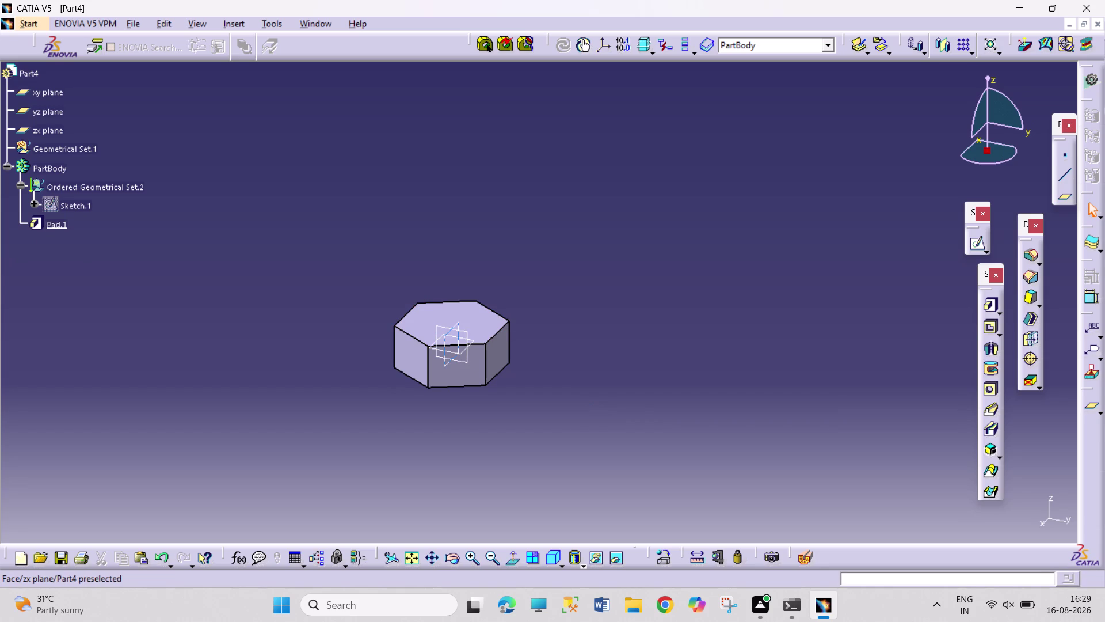
Start a new sketch on the zx plane and zoom in on the hexagon section.
click(458, 322)
click(975, 245)
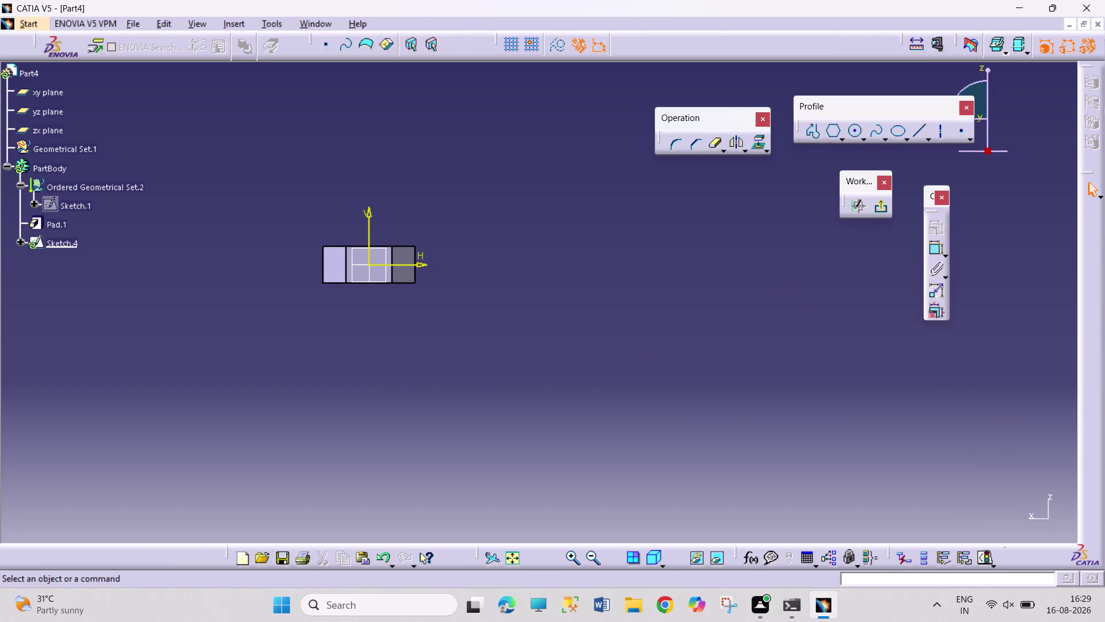
click(506, 556)
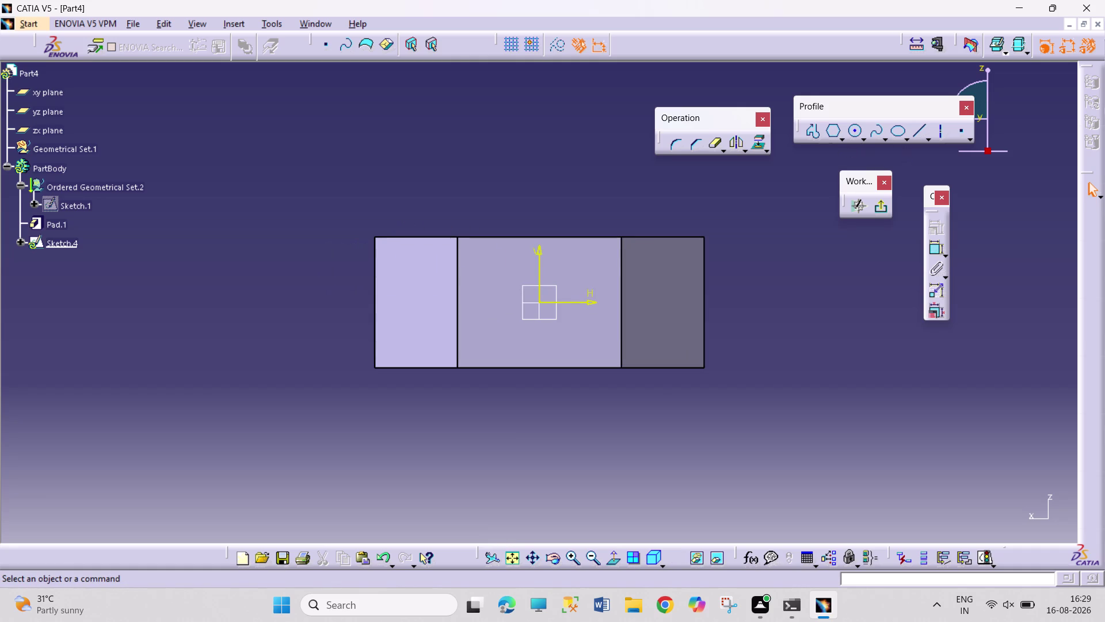
Draw a closed three-line triangle at the hexagon's top right corner.
click(816, 136)
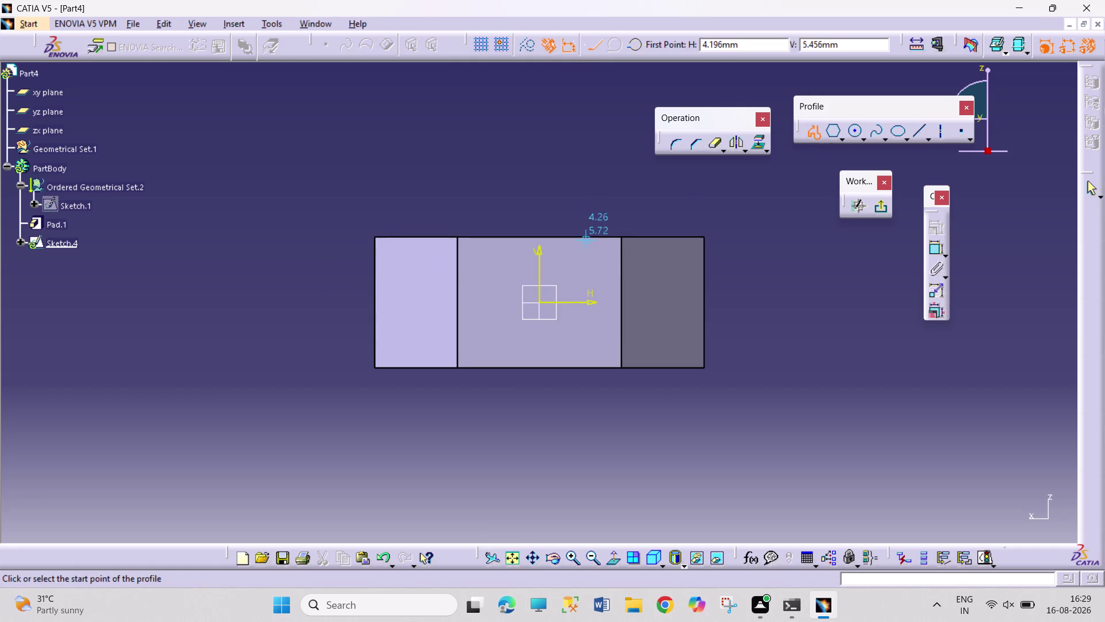
drag(636, 249, 641, 250)
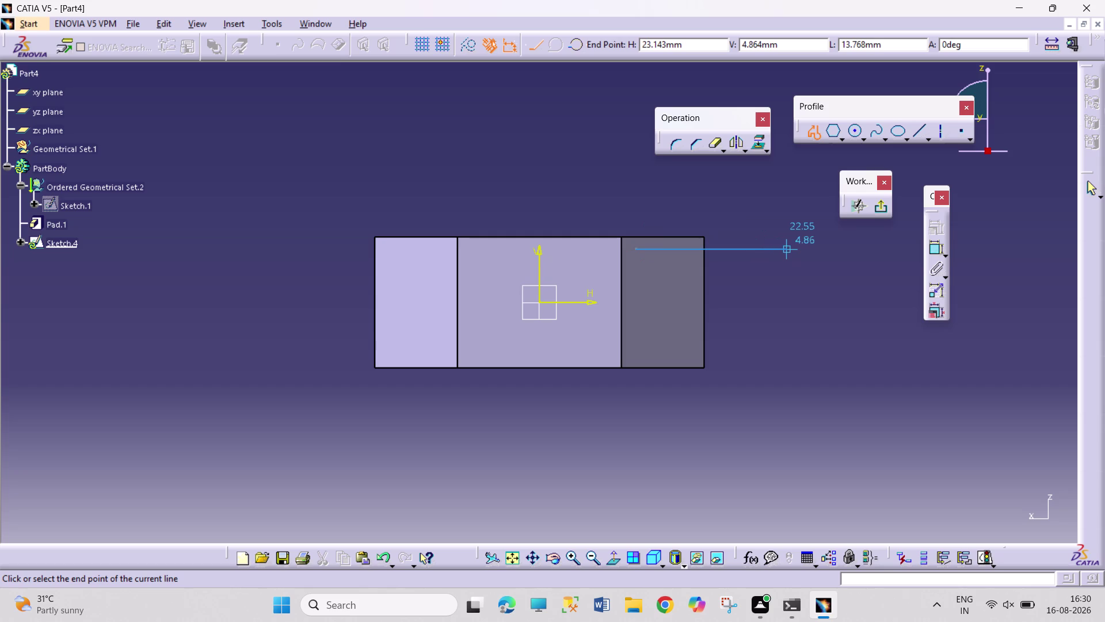
click(793, 247)
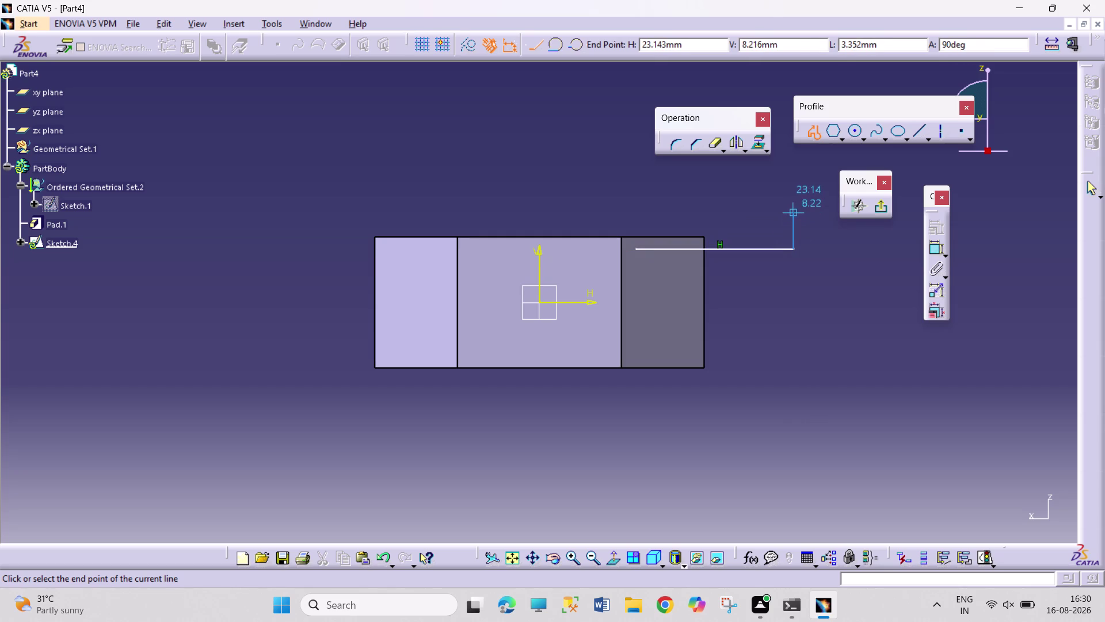
click(795, 278)
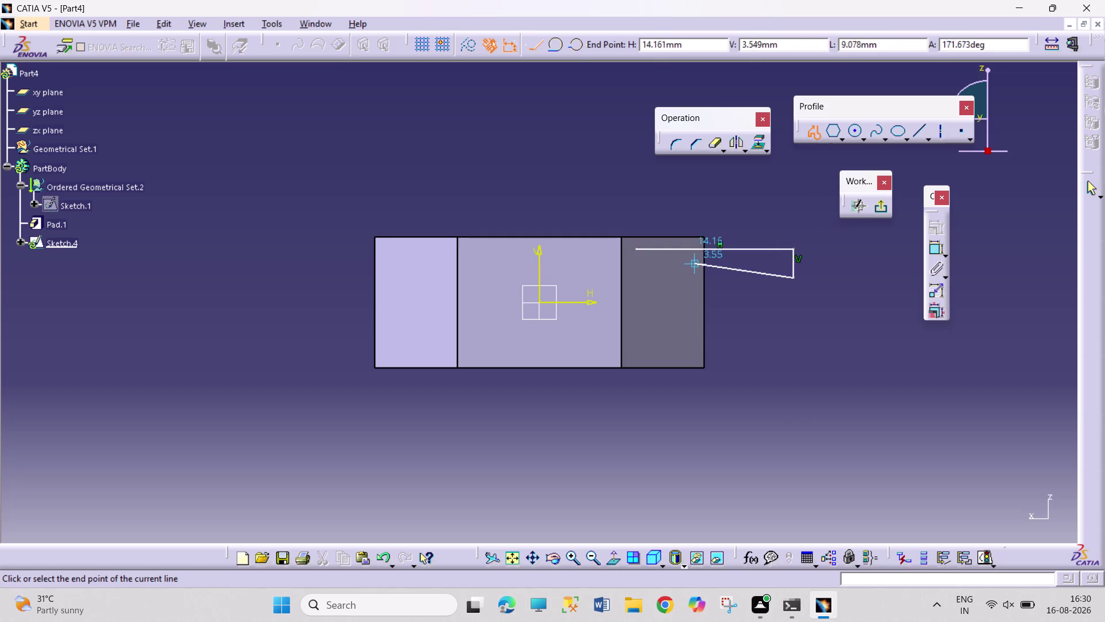
click(639, 248)
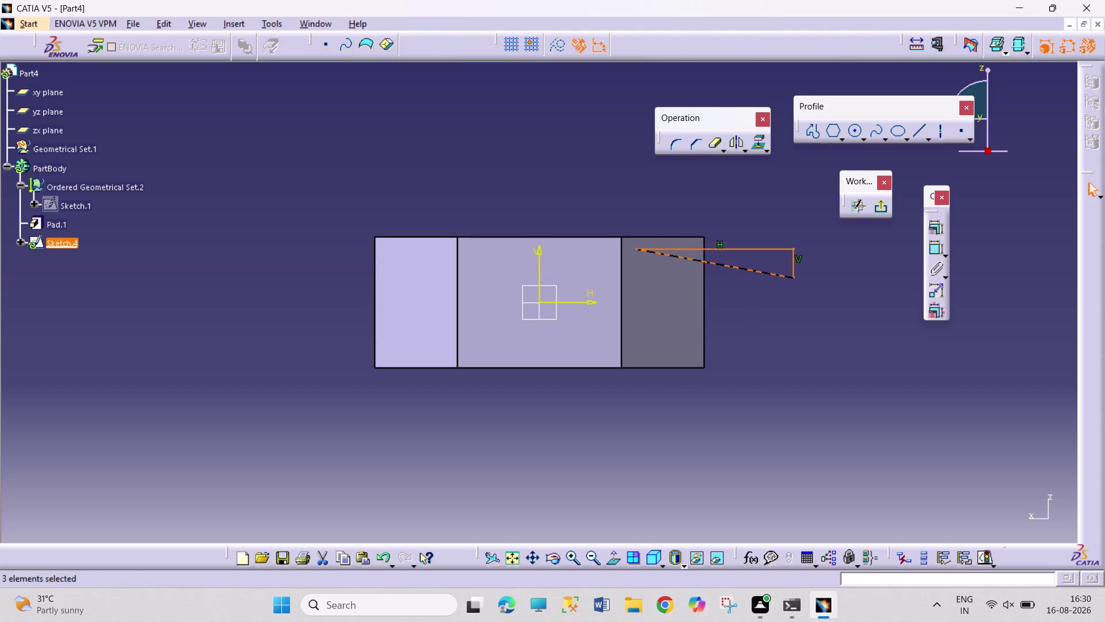
Make the triangle's top line coincident with the block's top edge.
drag(740, 248, 741, 247)
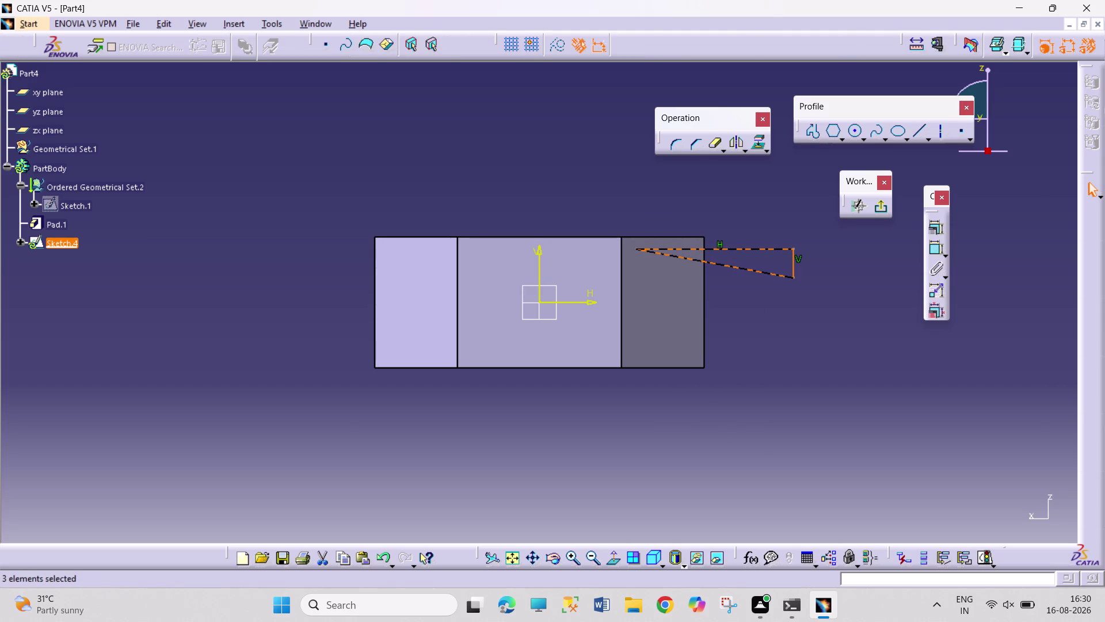
drag(740, 247, 747, 246)
click(761, 326)
click(714, 250)
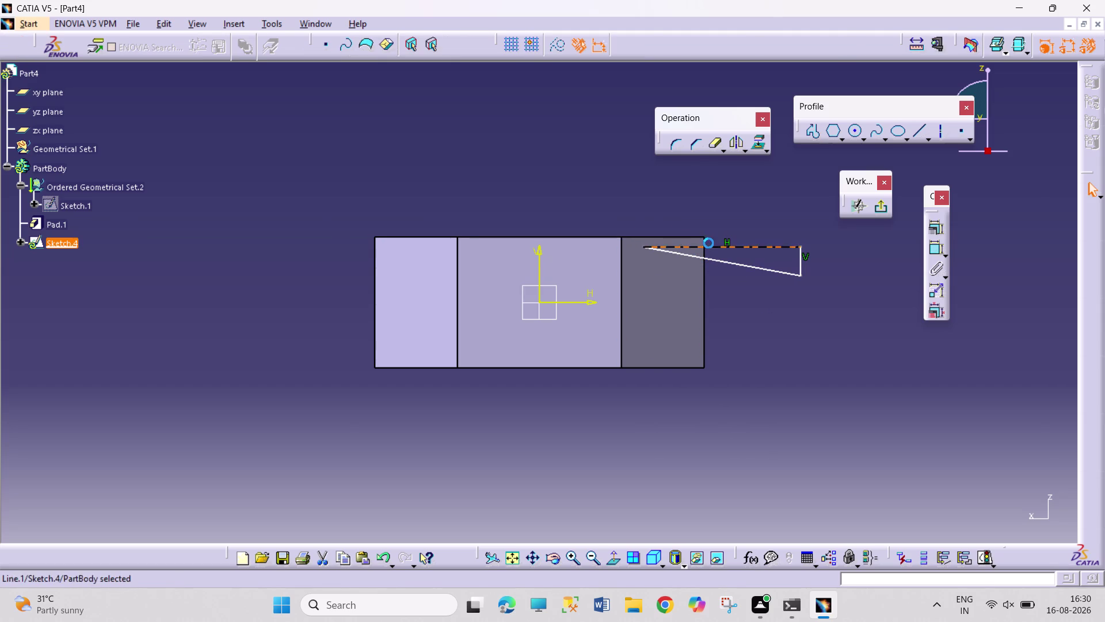
click(696, 238)
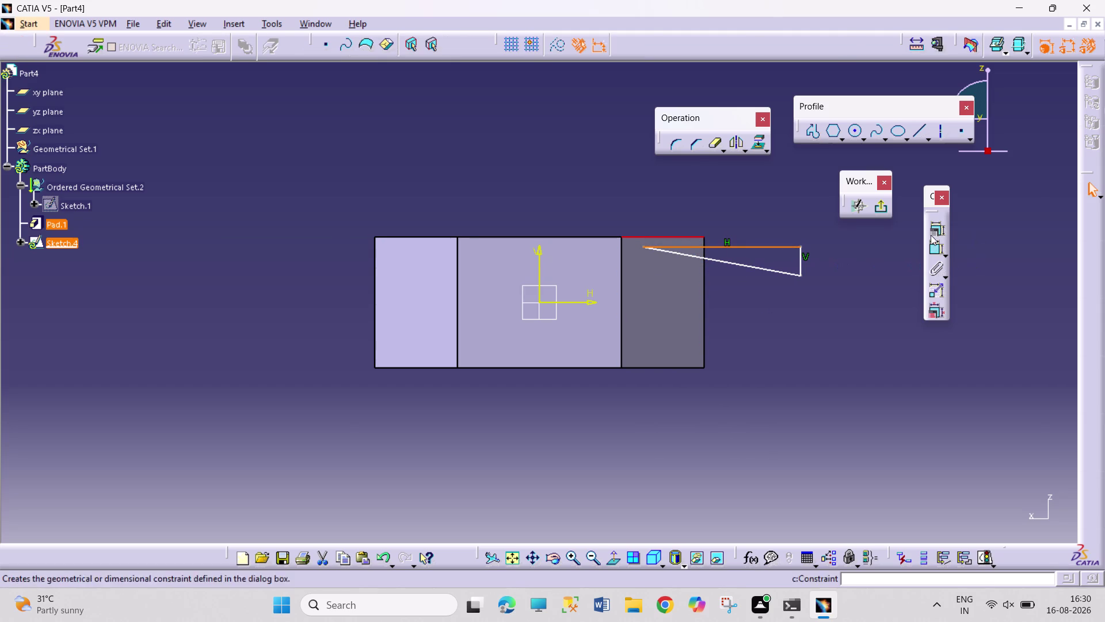
click(941, 229)
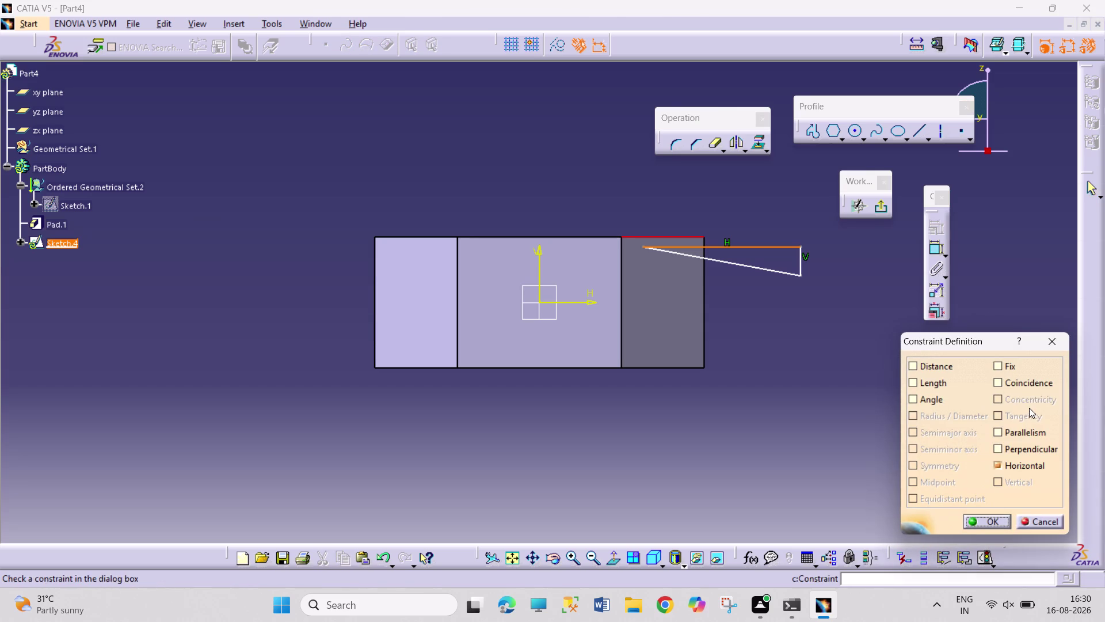
click(1025, 379)
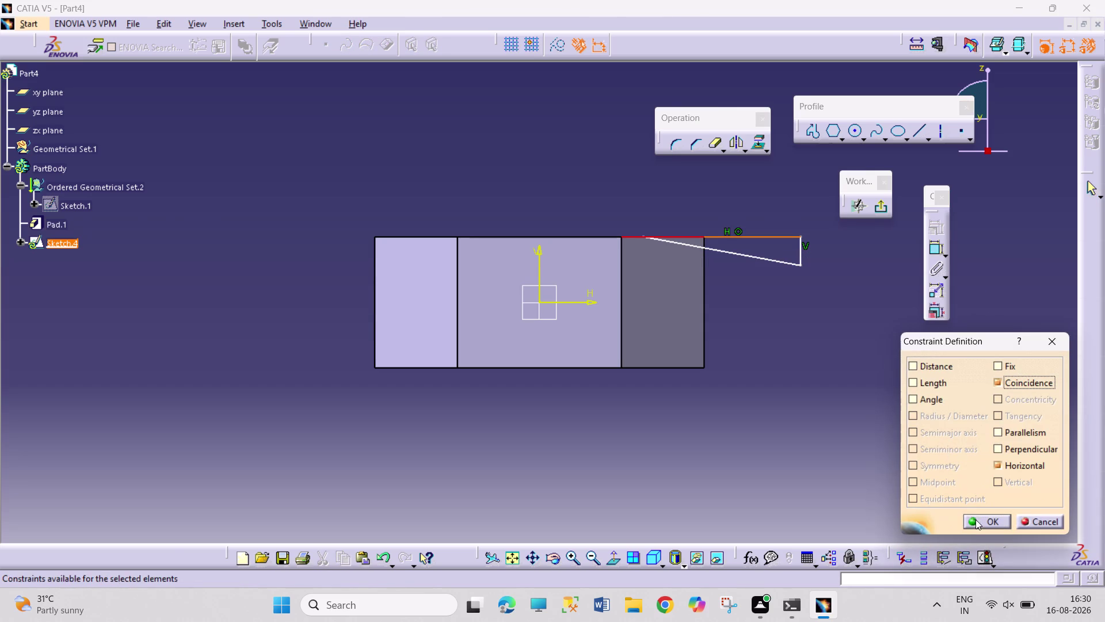
click(976, 519)
Drag the triangle's corner points to reshape it along the edge.
drag(643, 236, 644, 236)
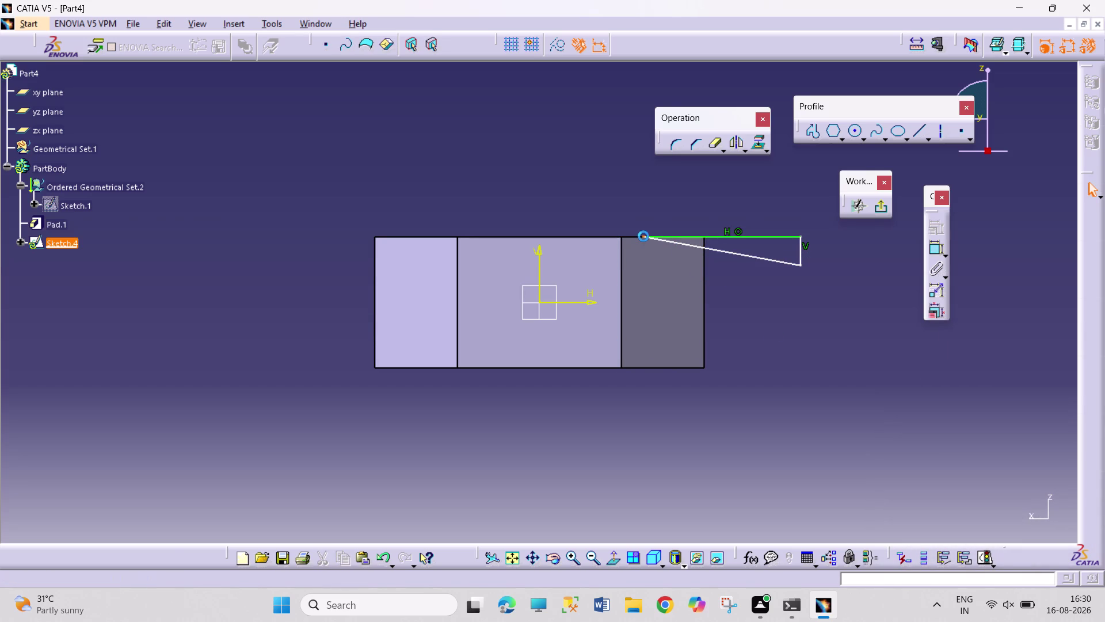
drag(644, 236, 665, 253)
drag(802, 264, 802, 265)
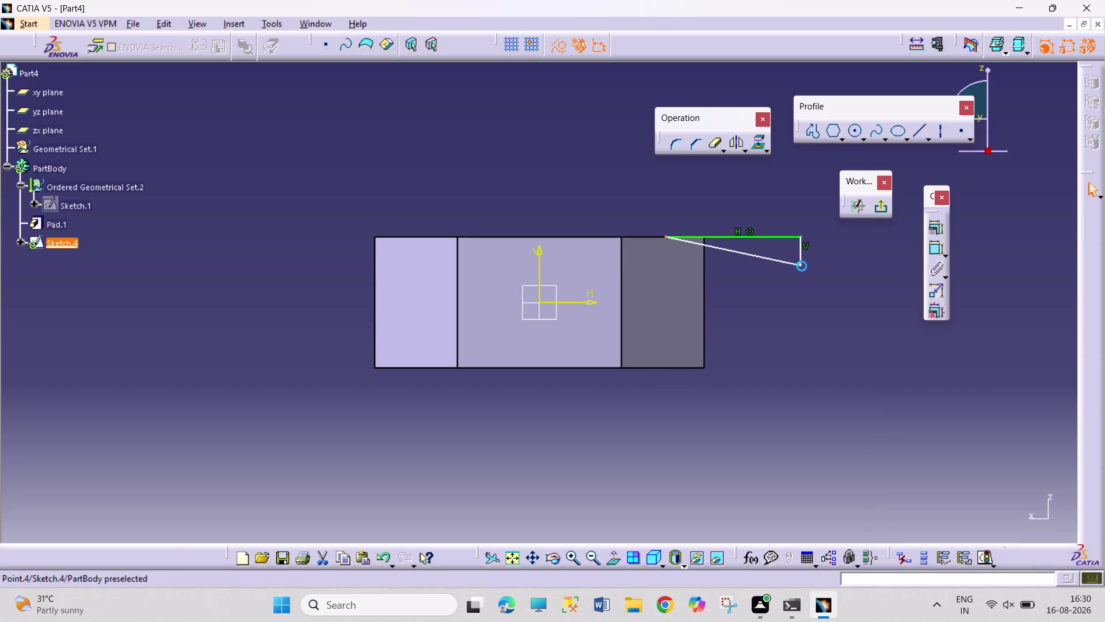
drag(802, 266, 802, 277)
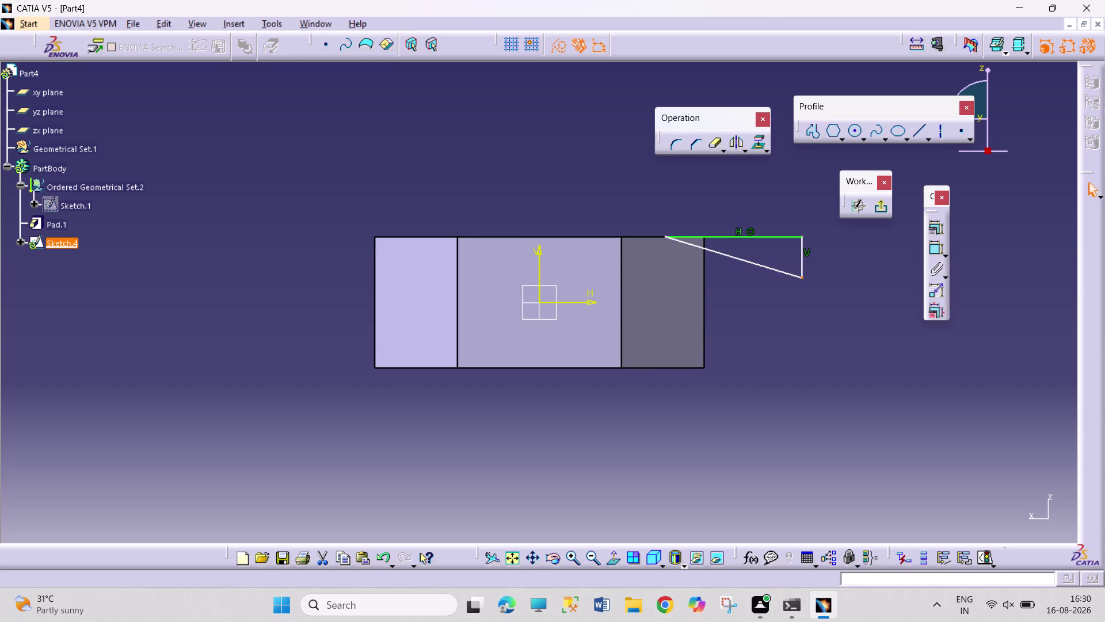
Mirror the triangle about the horizontal axis and exit the sketch.
drag(820, 222, 668, 285)
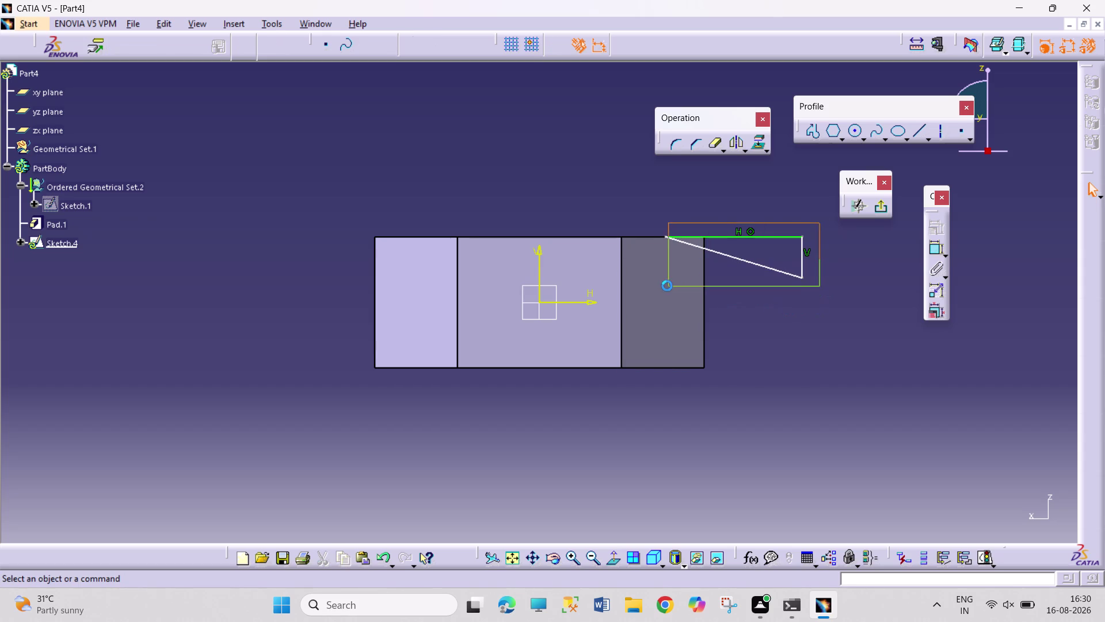
drag(667, 285, 664, 286)
click(737, 145)
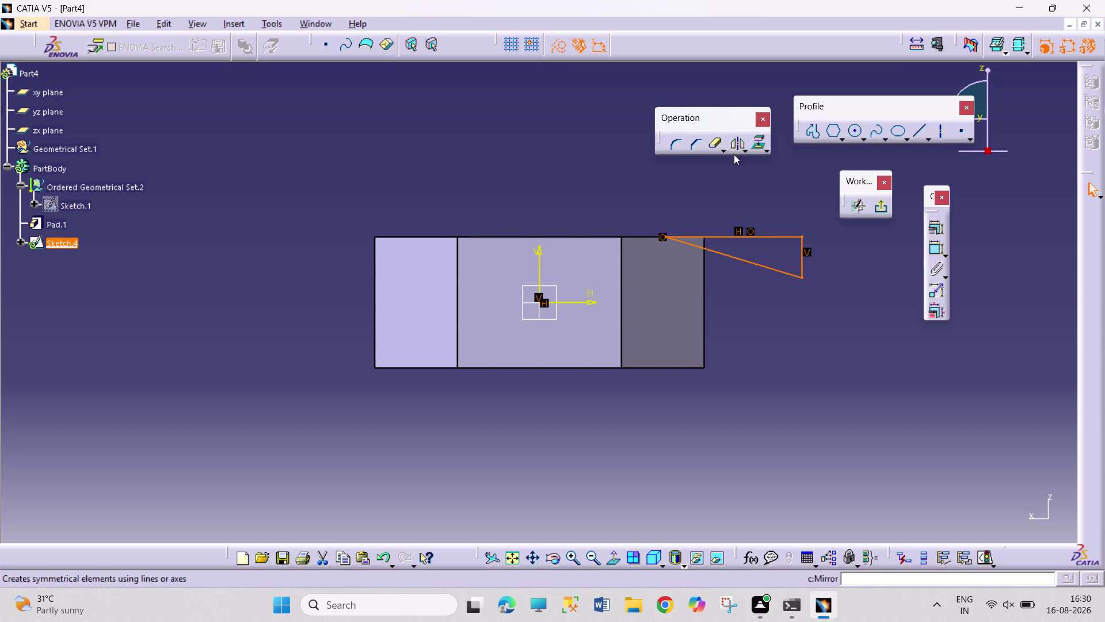
click(582, 301)
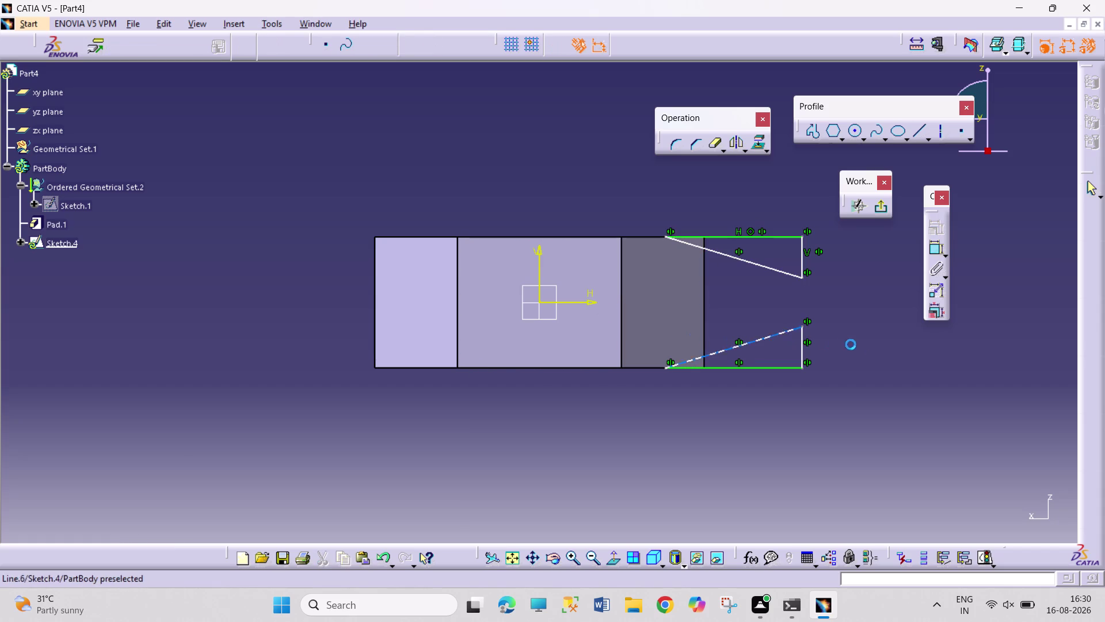
click(866, 349)
click(879, 210)
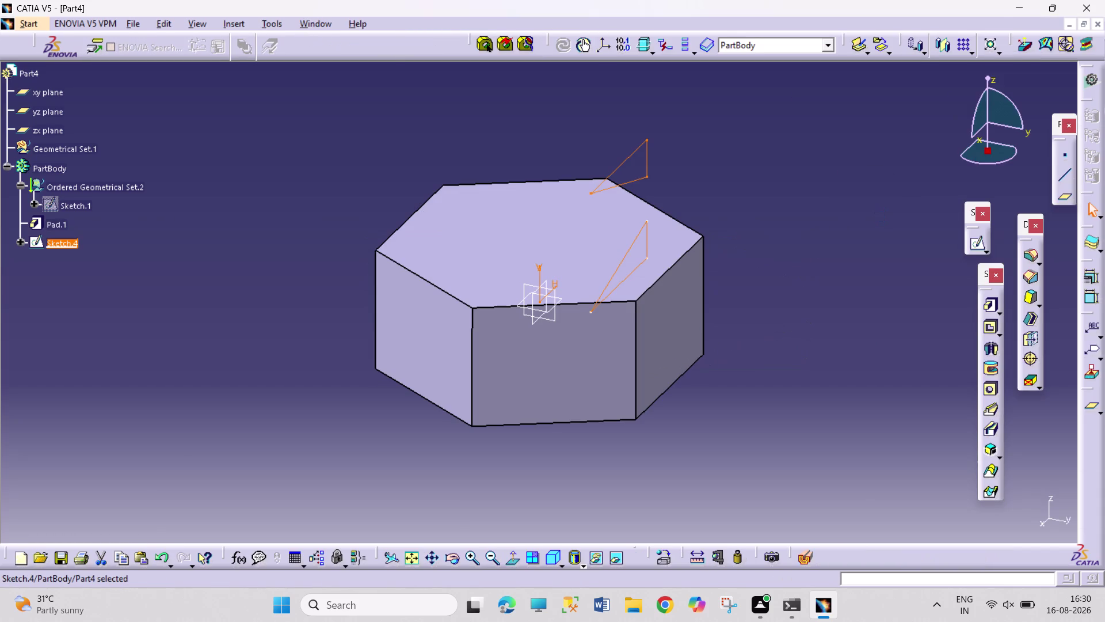
Groove Sketch.4 a full 360° around the vertical V axis to chamfer the edges.
click(988, 371)
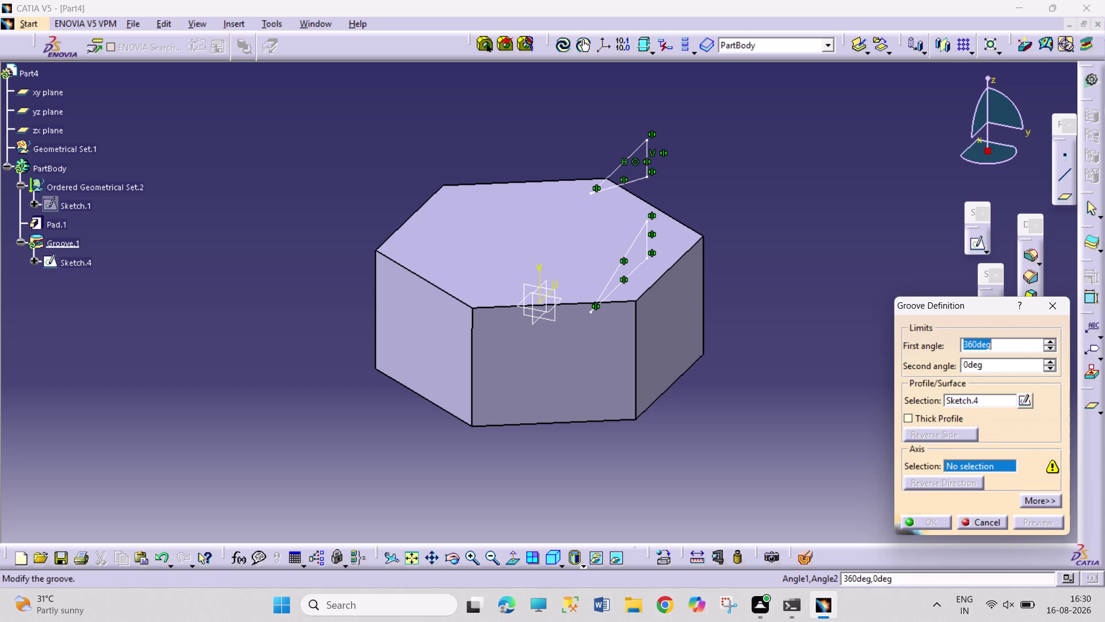
click(539, 275)
click(934, 522)
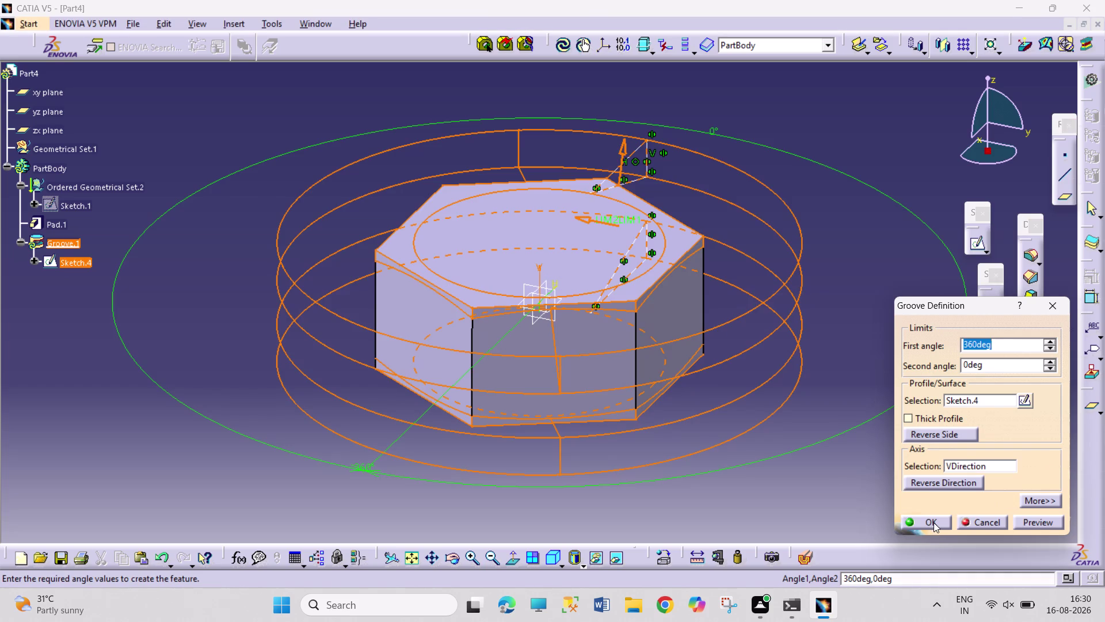
click(790, 478)
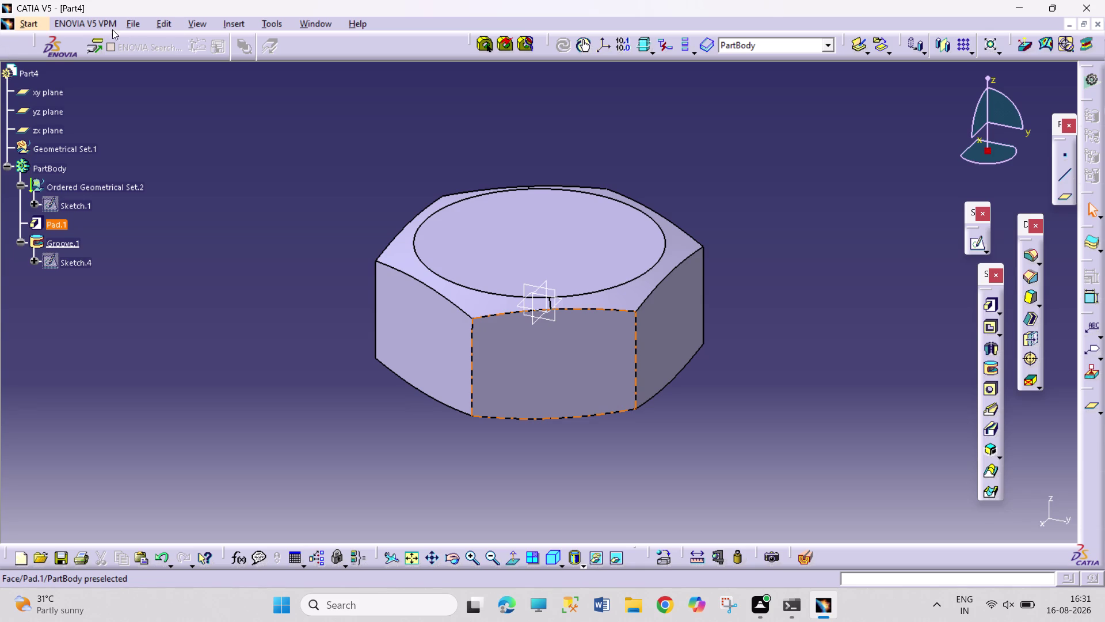
Start a sketch on the block's top face and draw a circle at the origin.
click(547, 263)
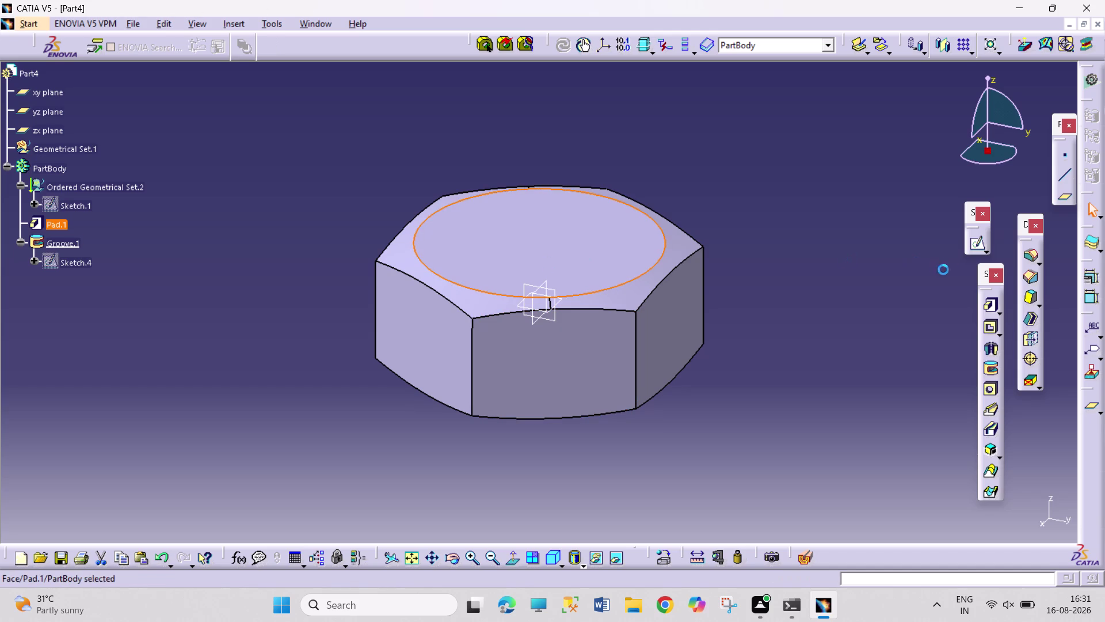
click(972, 242)
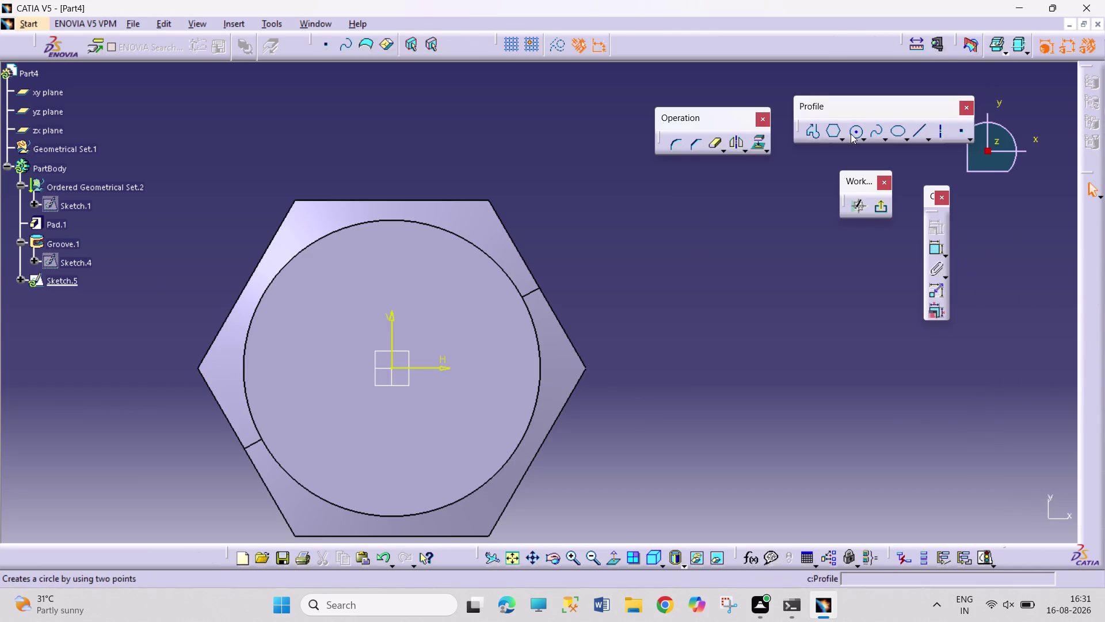
click(853, 134)
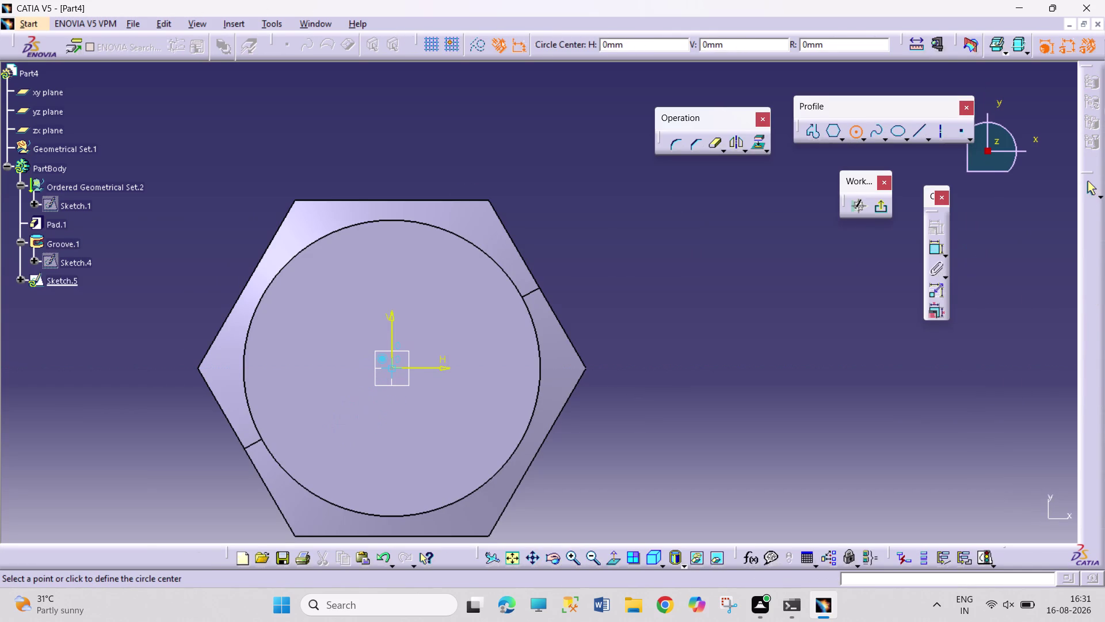
click(393, 368)
click(472, 459)
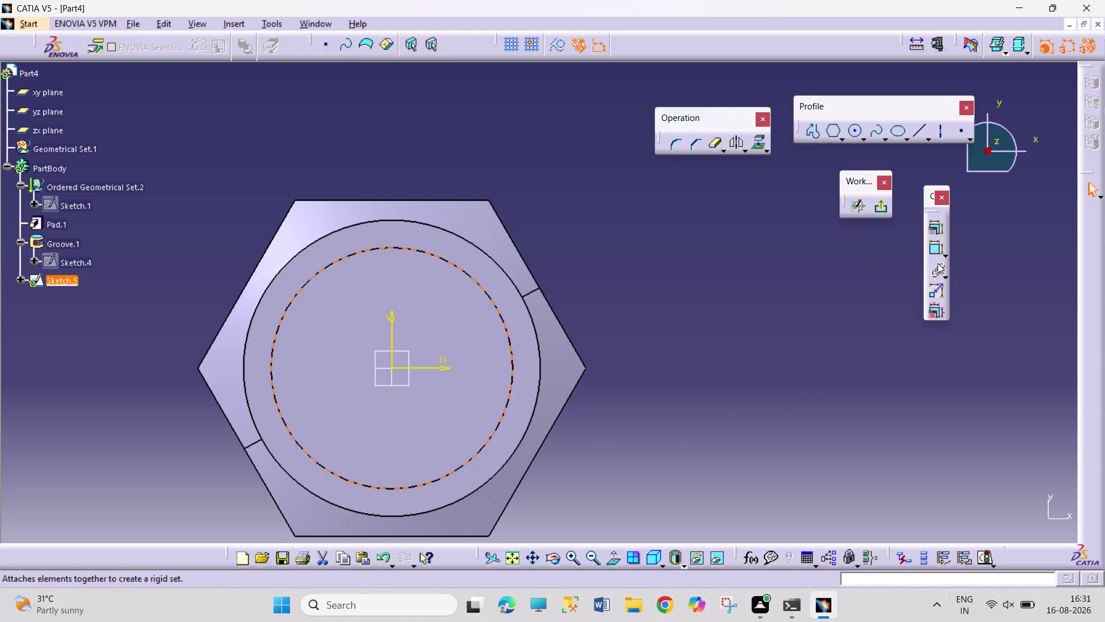
Dimension the circle to 12 mm diameter and leave the sketch.
click(935, 248)
click(759, 312)
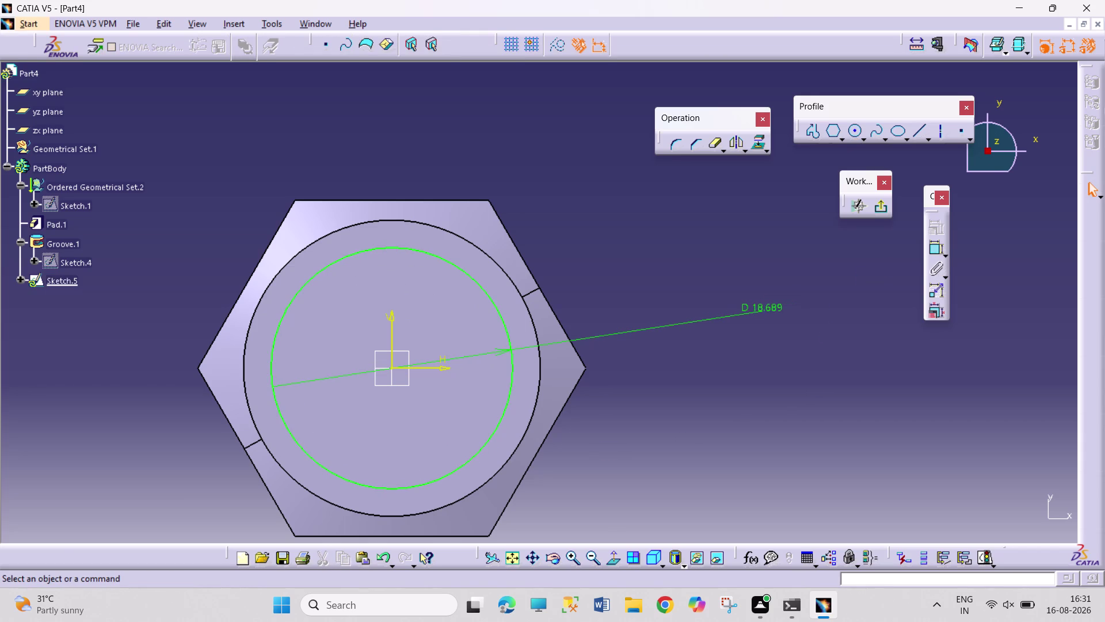
double_click(760, 312)
text(1)
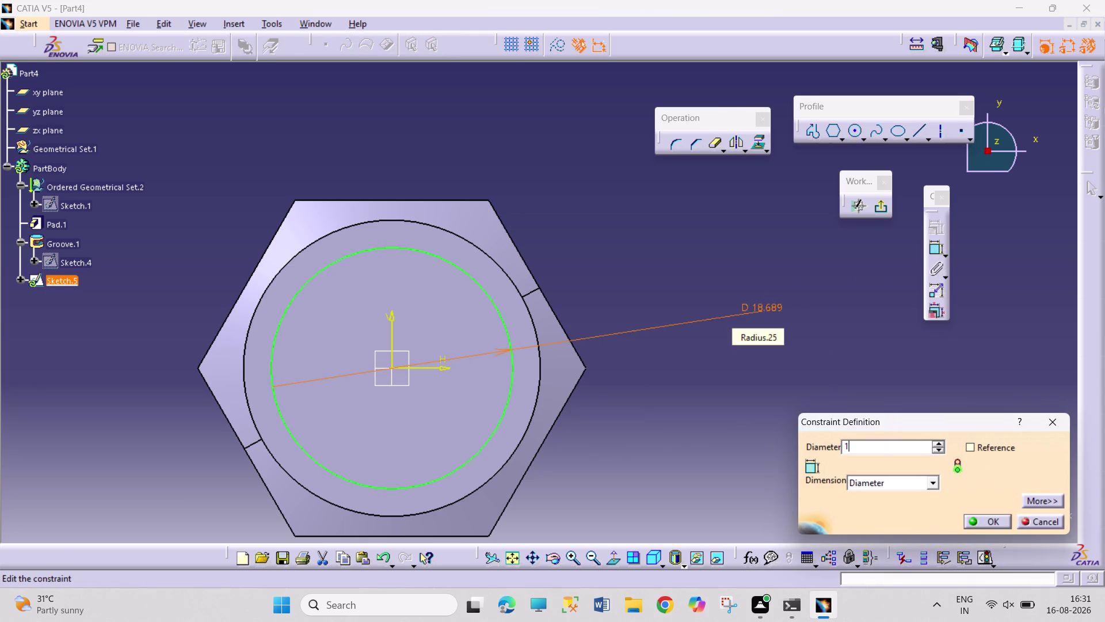
text(2)
key(Return)
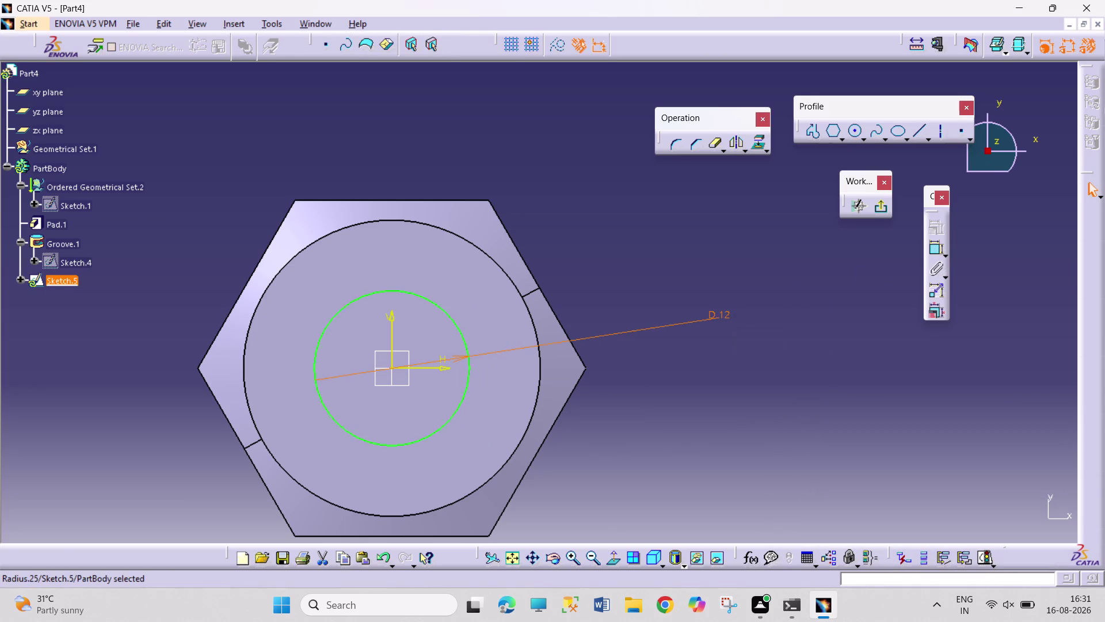
click(888, 208)
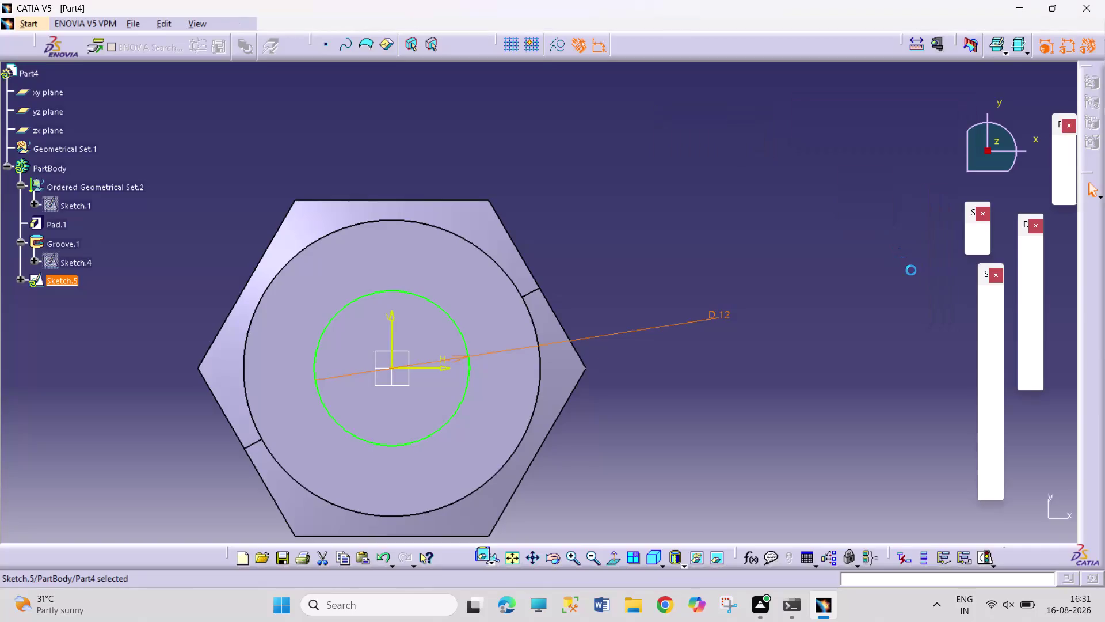
click(987, 332)
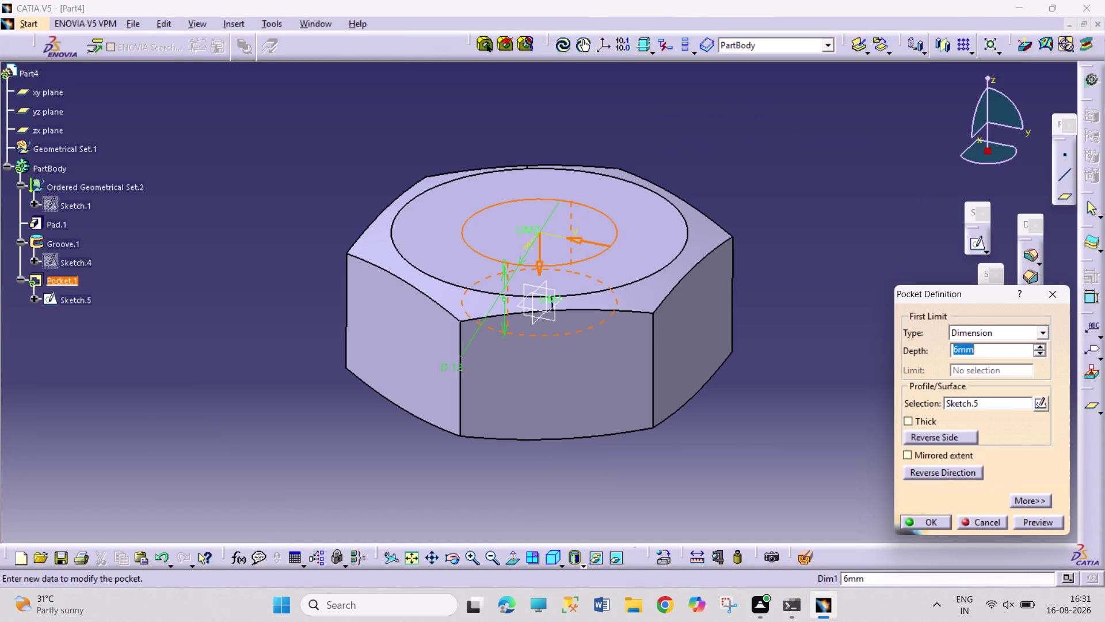
Orbit to the nut's underside and set the Pocket.1 depth to 12 mm.
click(449, 559)
drag(477, 532, 498, 480)
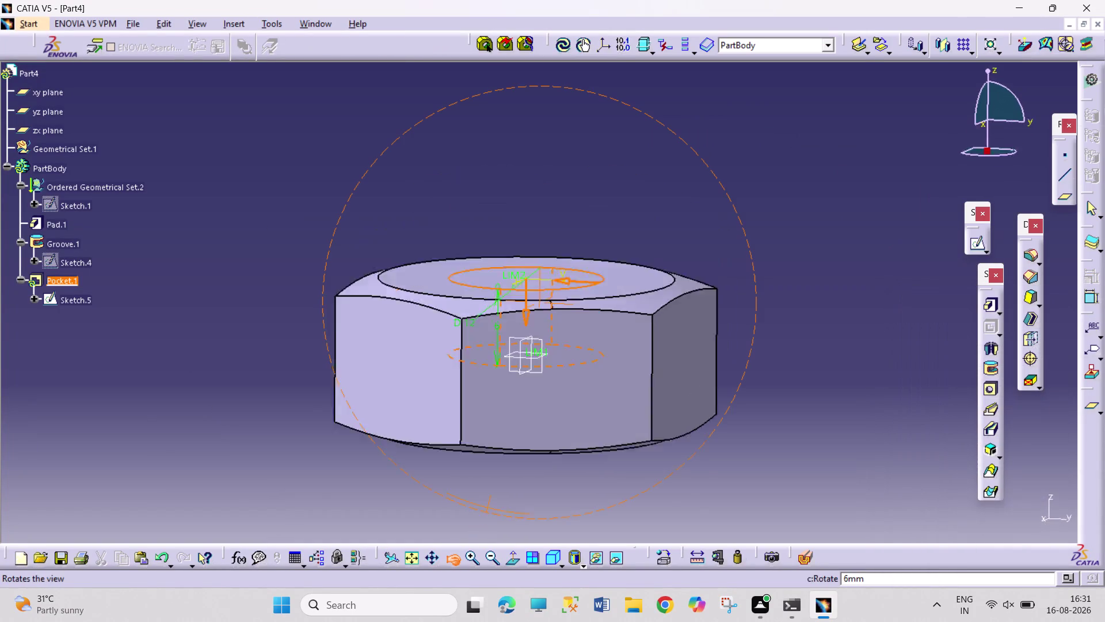
drag(498, 481, 510, 468)
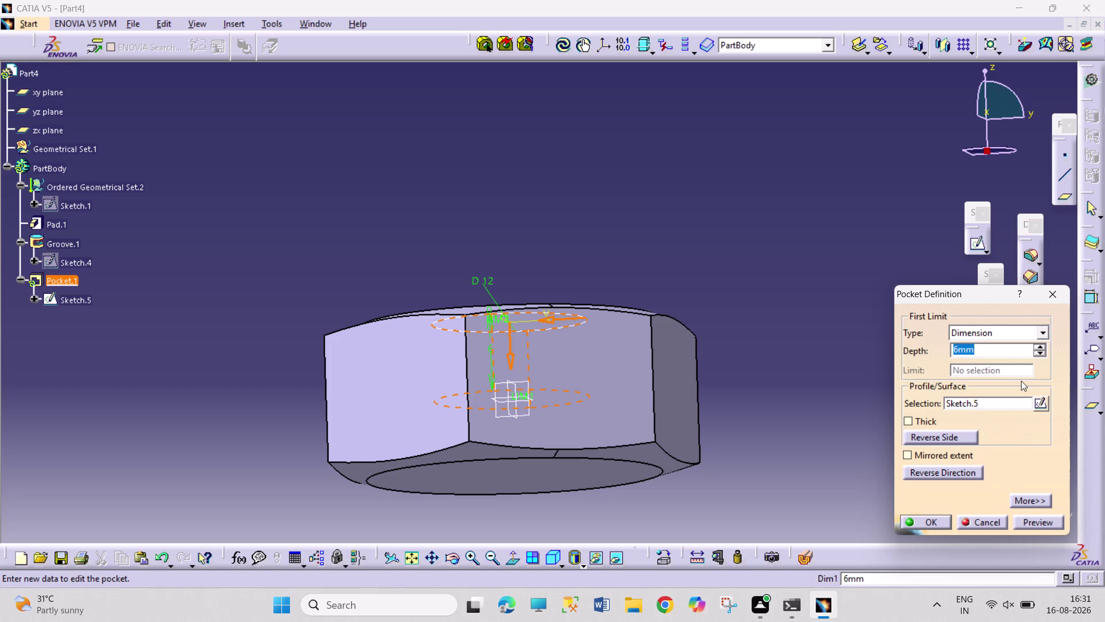
text(12)
key(Return)
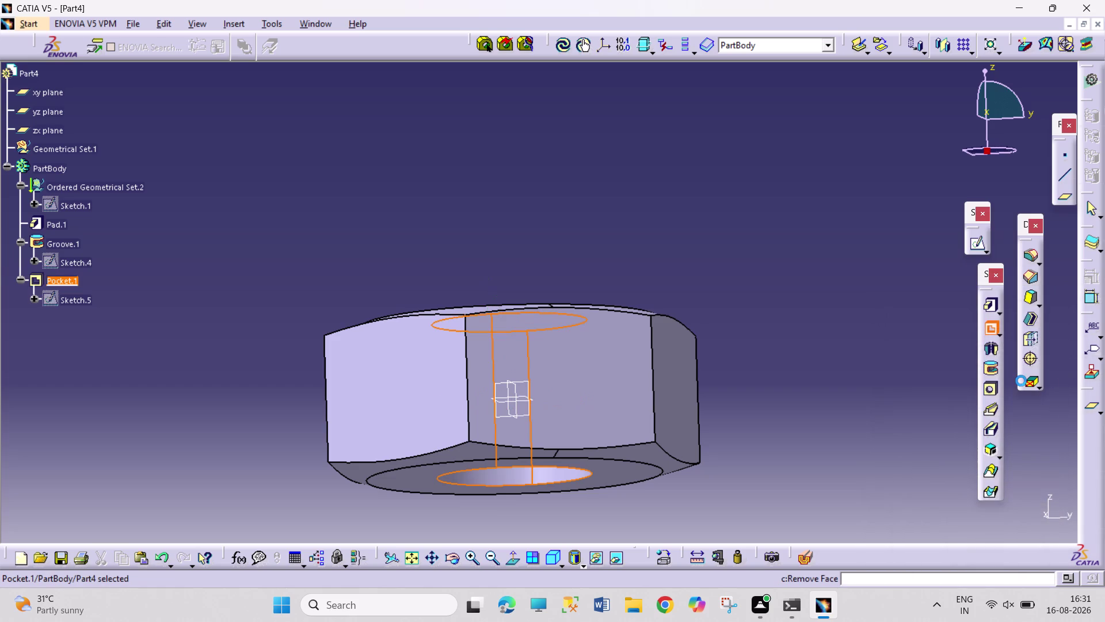
click(814, 388)
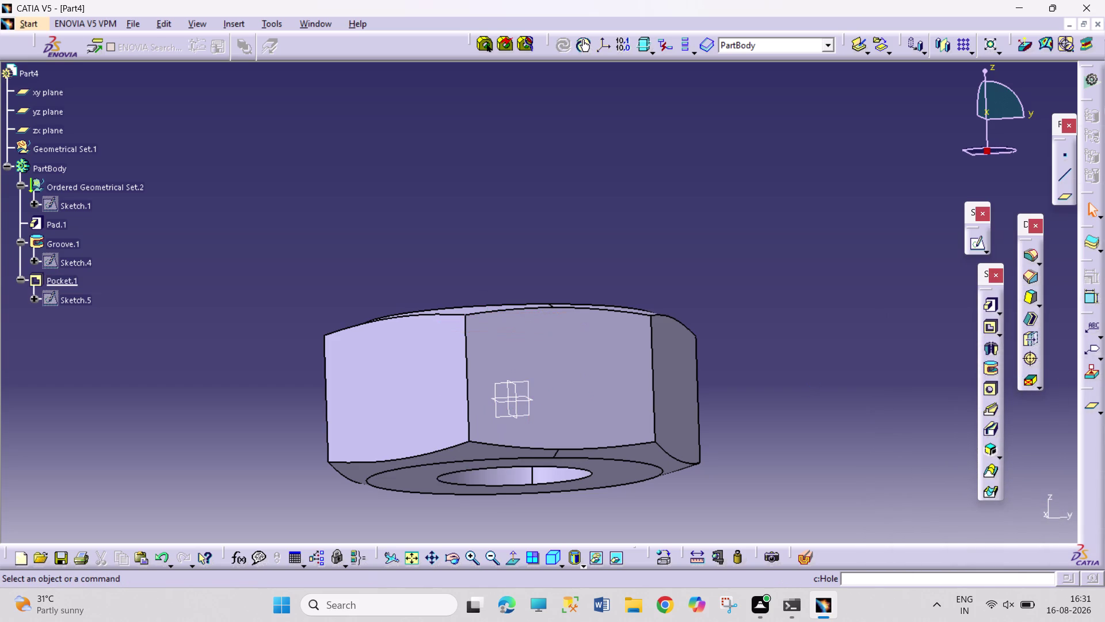
key(ctrl+s)
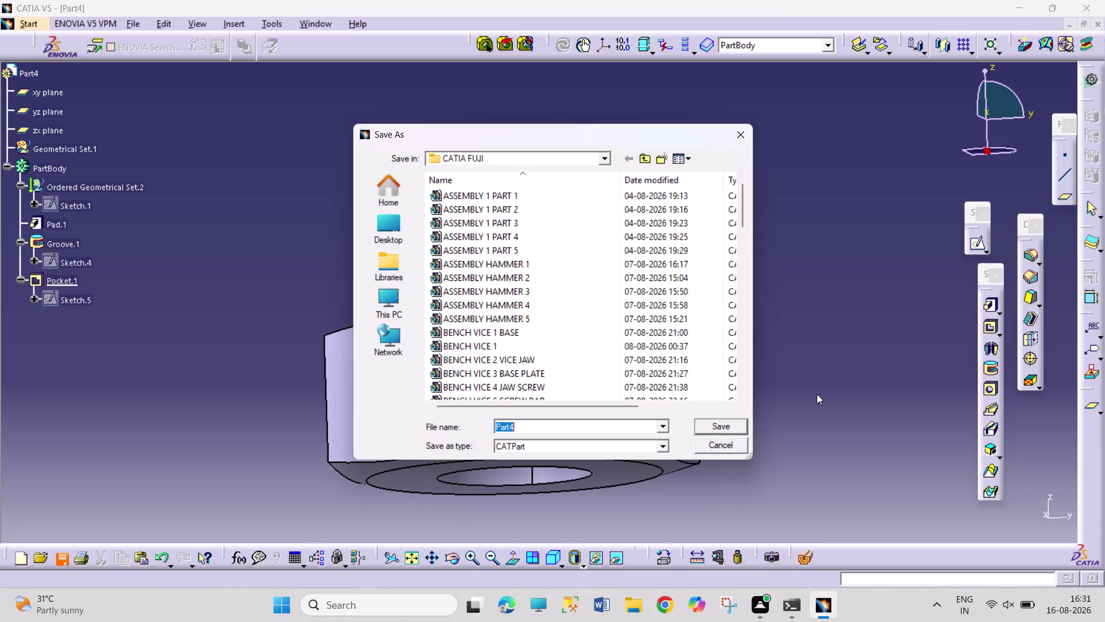
Scroll the Save As file list and copy the BRASSES file's name.
scroll(down, 3)
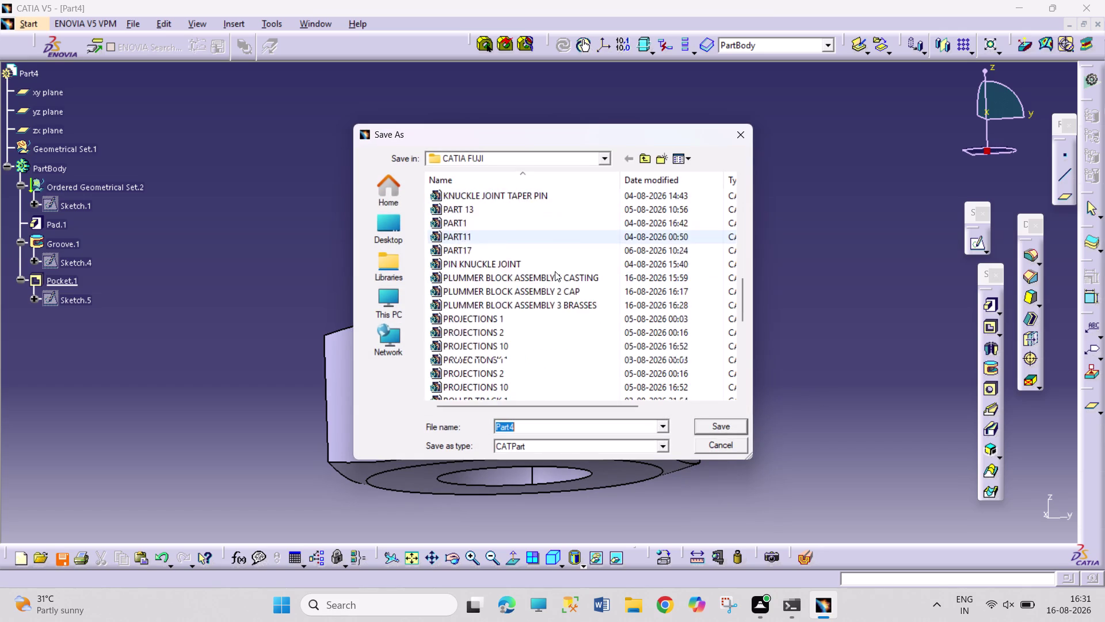
scroll(down, 3)
scroll(down, 3)
scroll(down, 3)
scroll(down, 3)
scroll(up, 3)
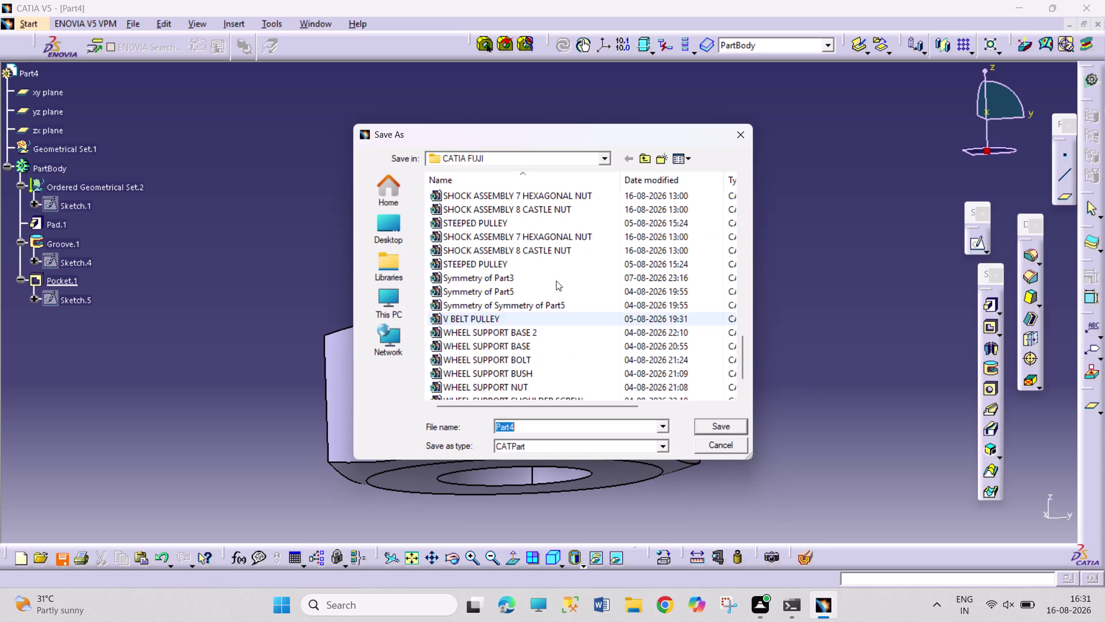
scroll(up, 3)
scroll(up, 3)
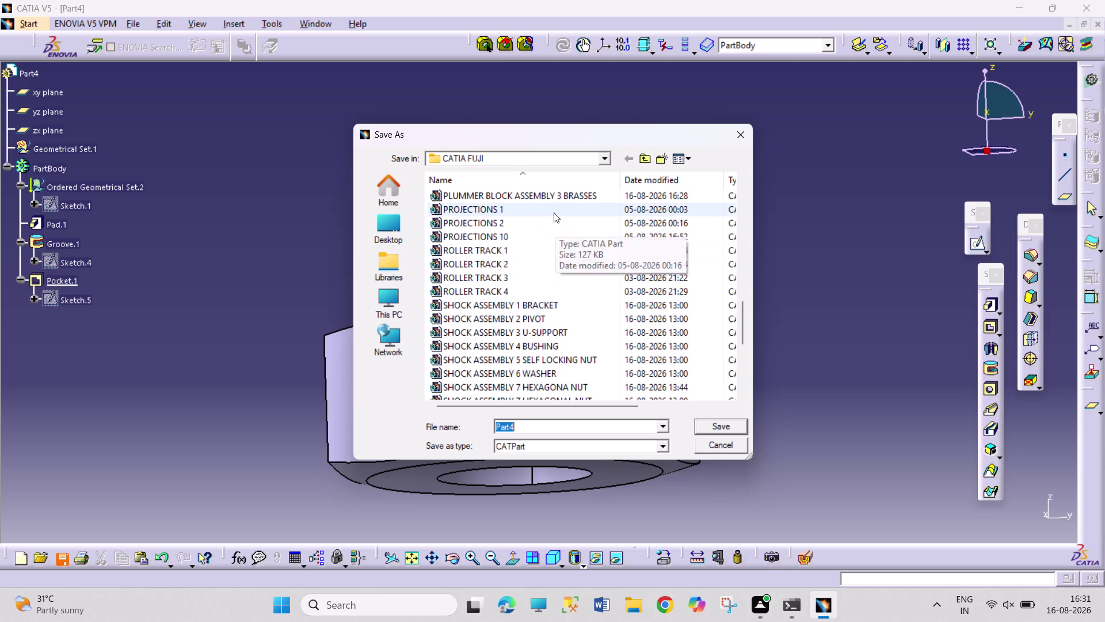
click(554, 202)
click(555, 194)
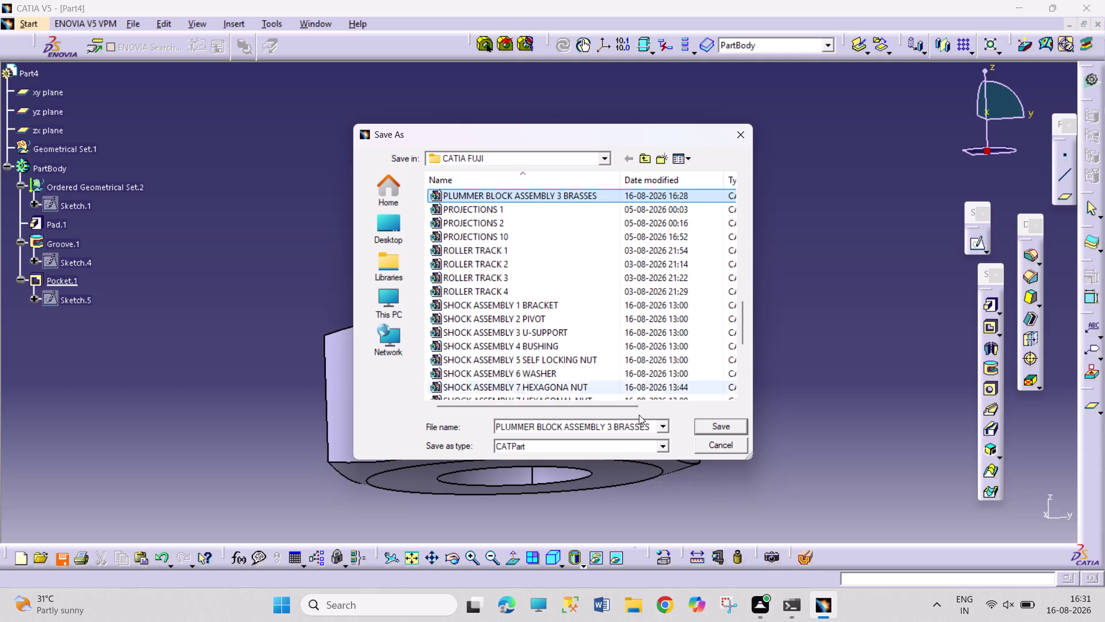
Replace BRASSES with '4 NUT' and save as PLUMMER BLOCK ASSEMBLY 4 NUT.
click(640, 429)
click(640, 429)
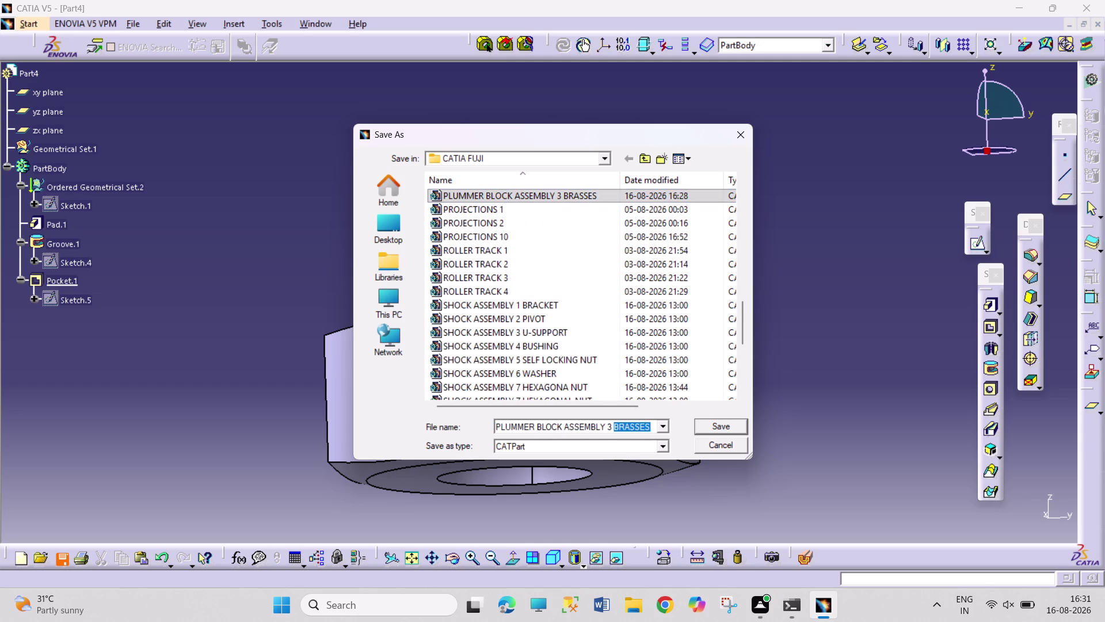
key(BackSpace)
key(BackSpace)
key(BackSpace)
text(4 N)
text(UT)
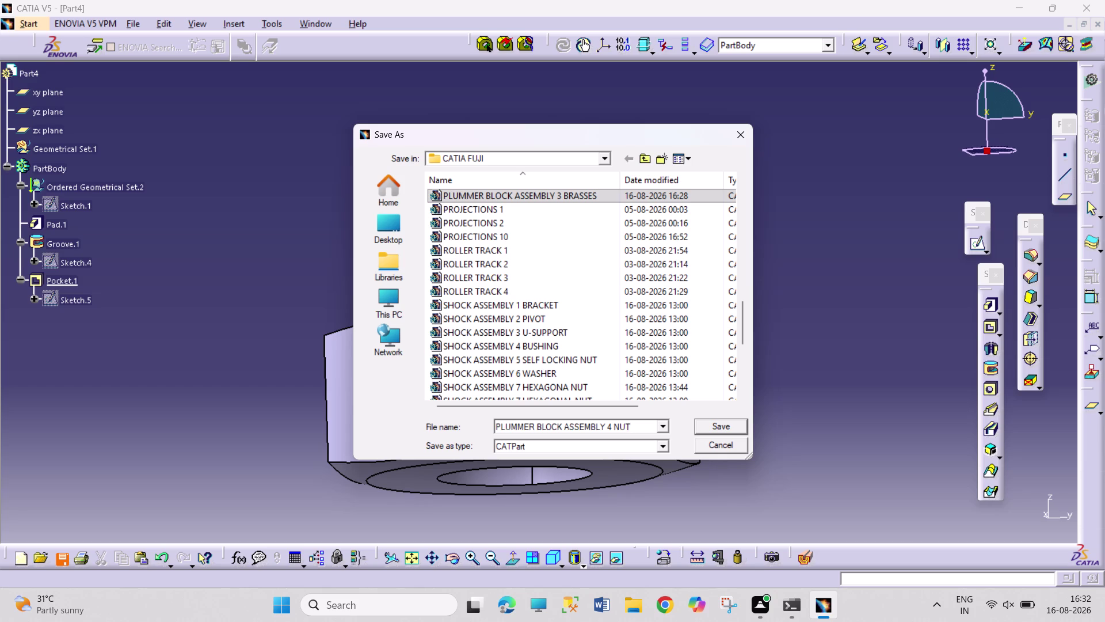
key(Return)
key(ctrl+n)
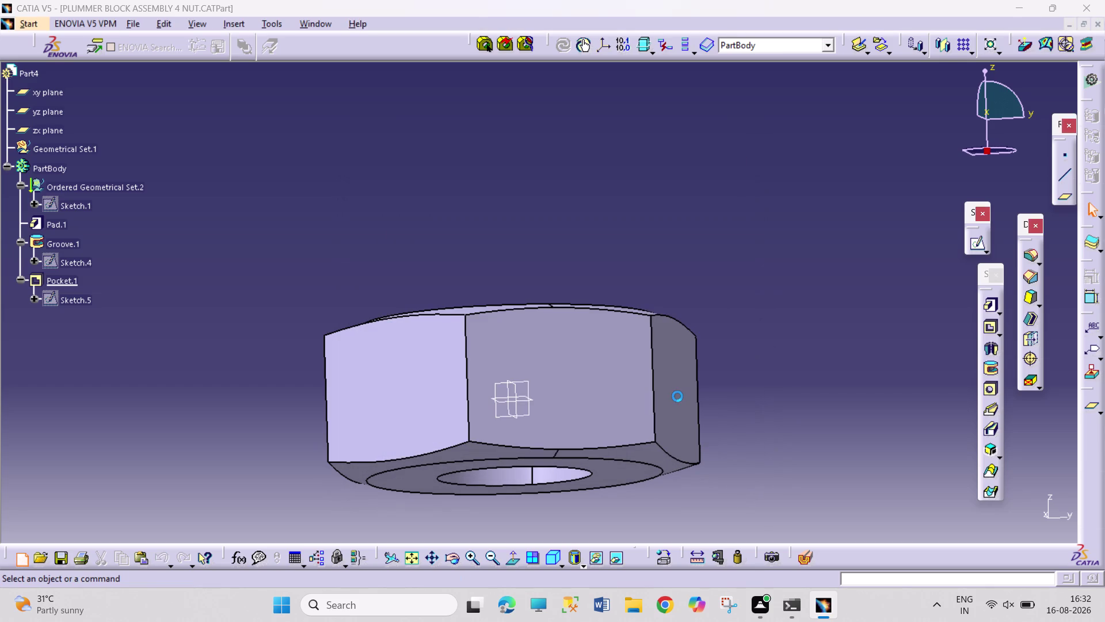
Create a new Part document, Part5, and select its xy plane.
scroll(down, 3)
scroll(down, 3)
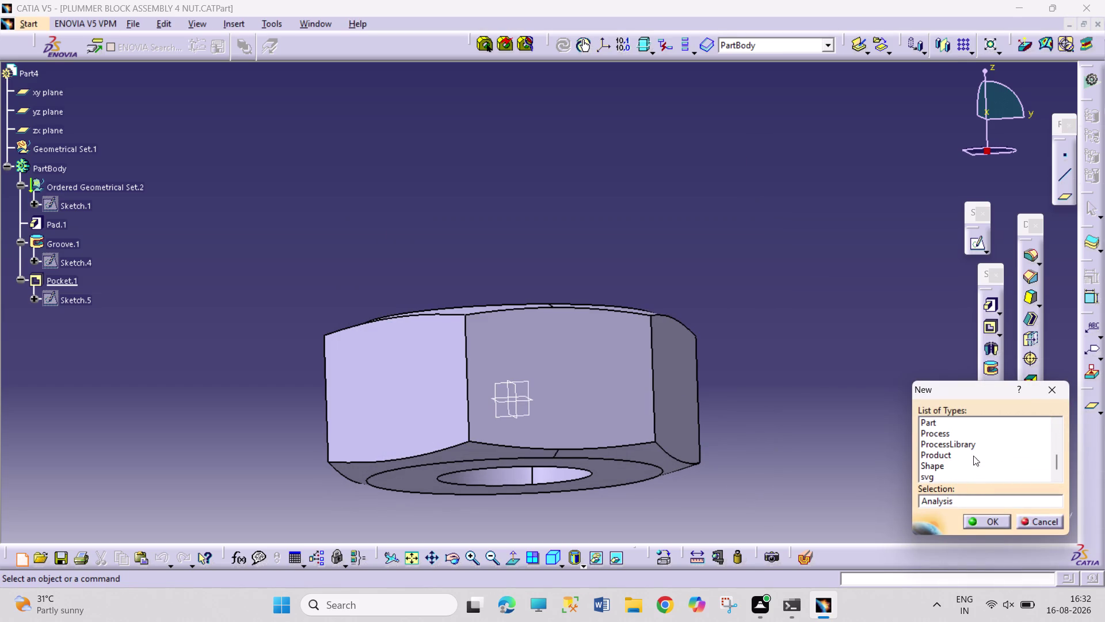
click(975, 425)
click(974, 520)
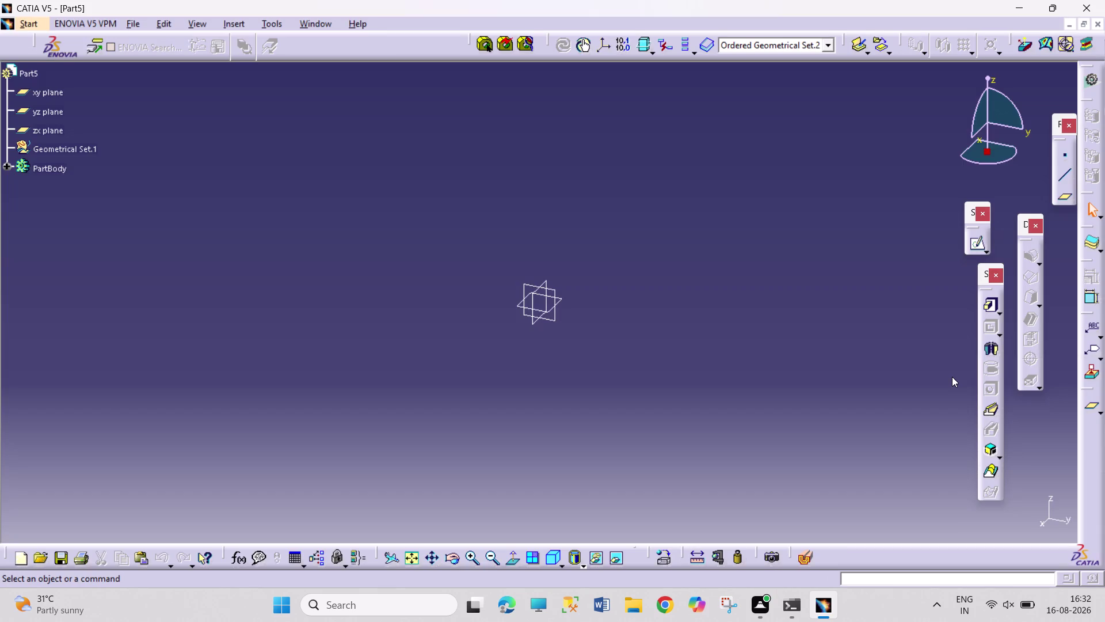
click(562, 300)
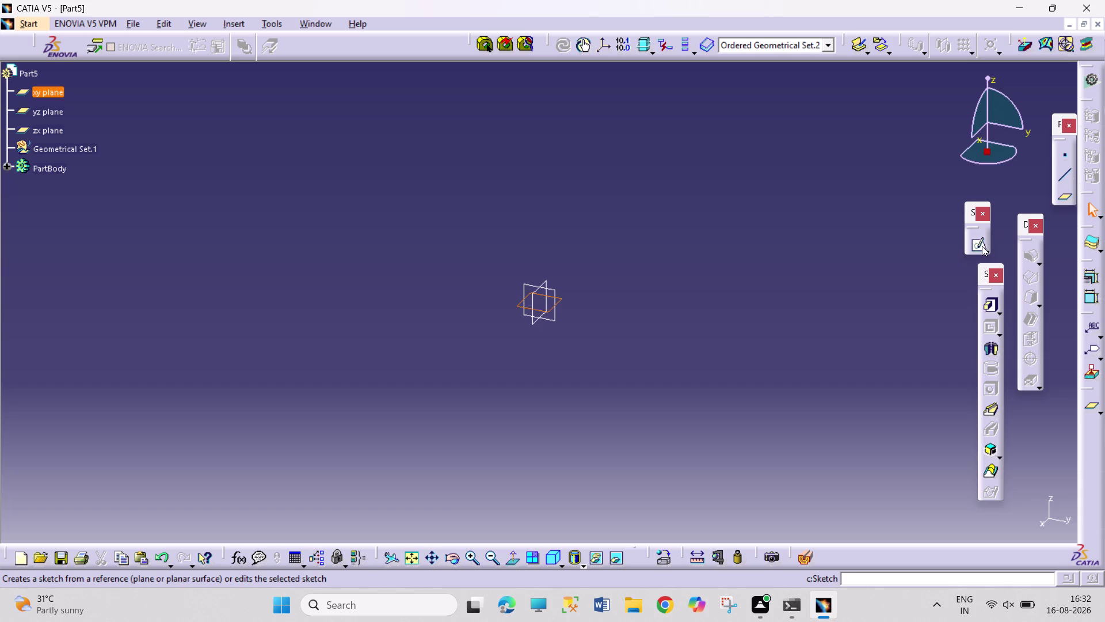
Sketch a hexagon centred at the origin on the xy plane.
click(981, 246)
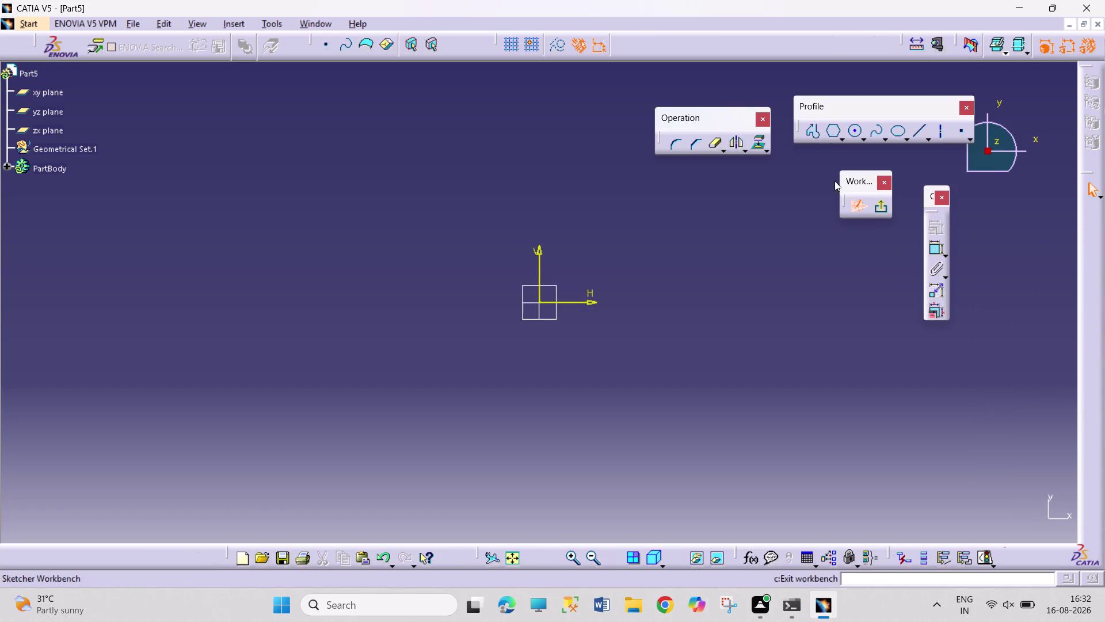
click(834, 135)
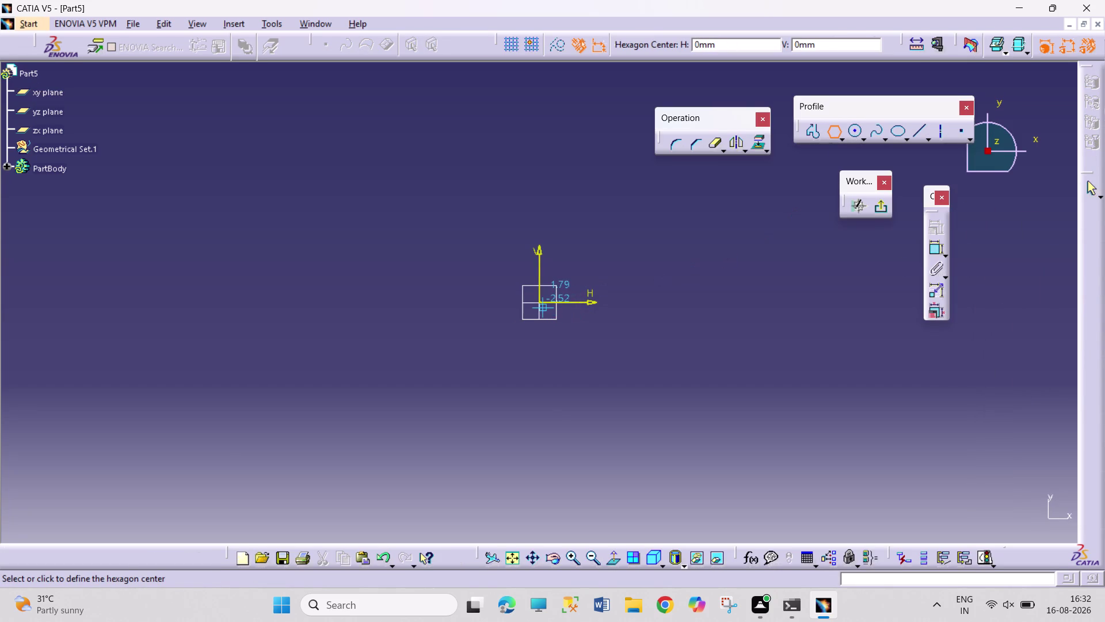
click(539, 305)
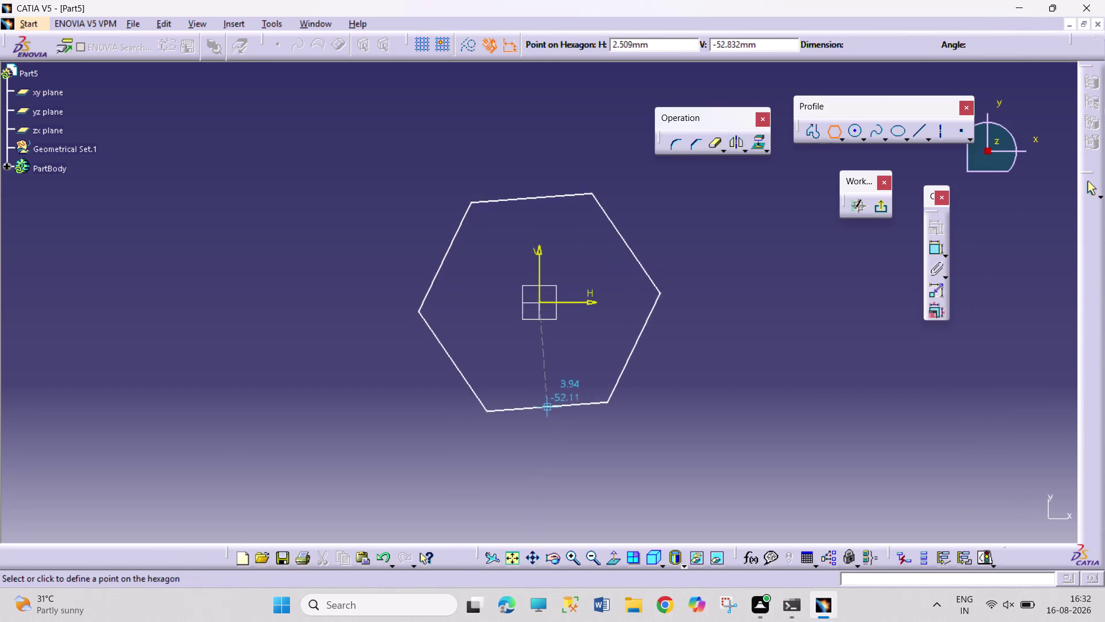
click(540, 409)
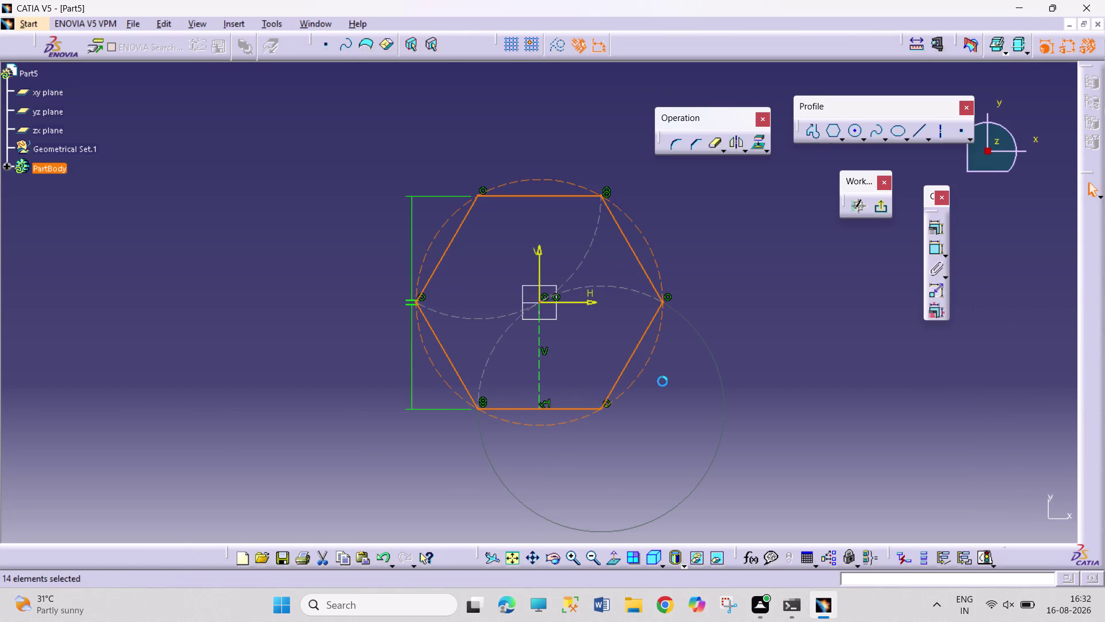
Set the hexagon's across-flats dimension to 26 mm.
click(933, 249)
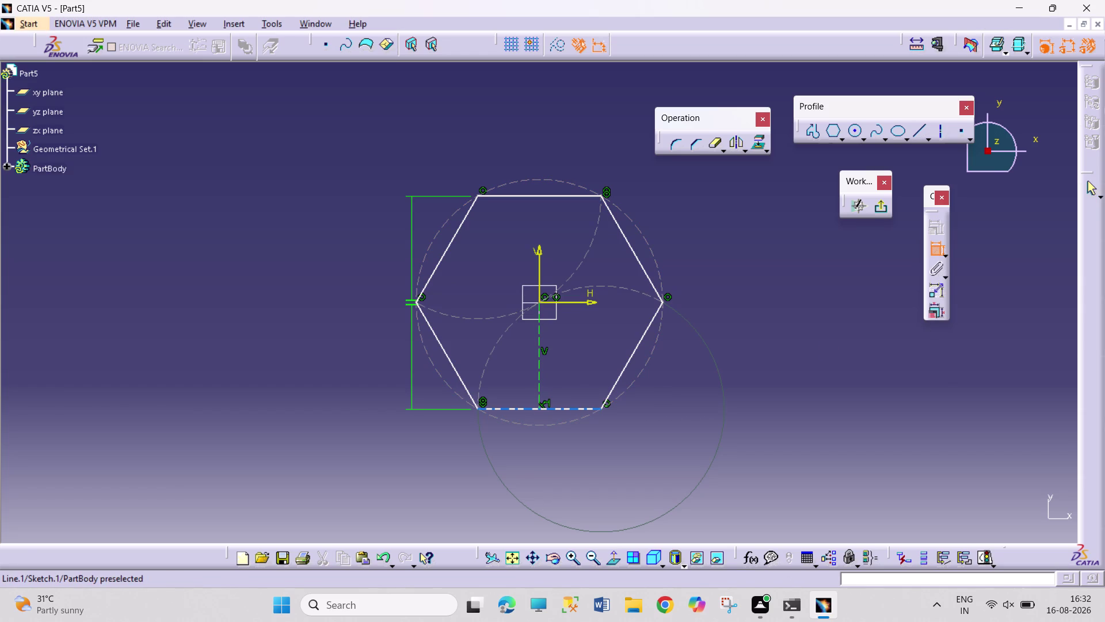
drag(531, 407, 532, 396)
click(543, 196)
click(275, 235)
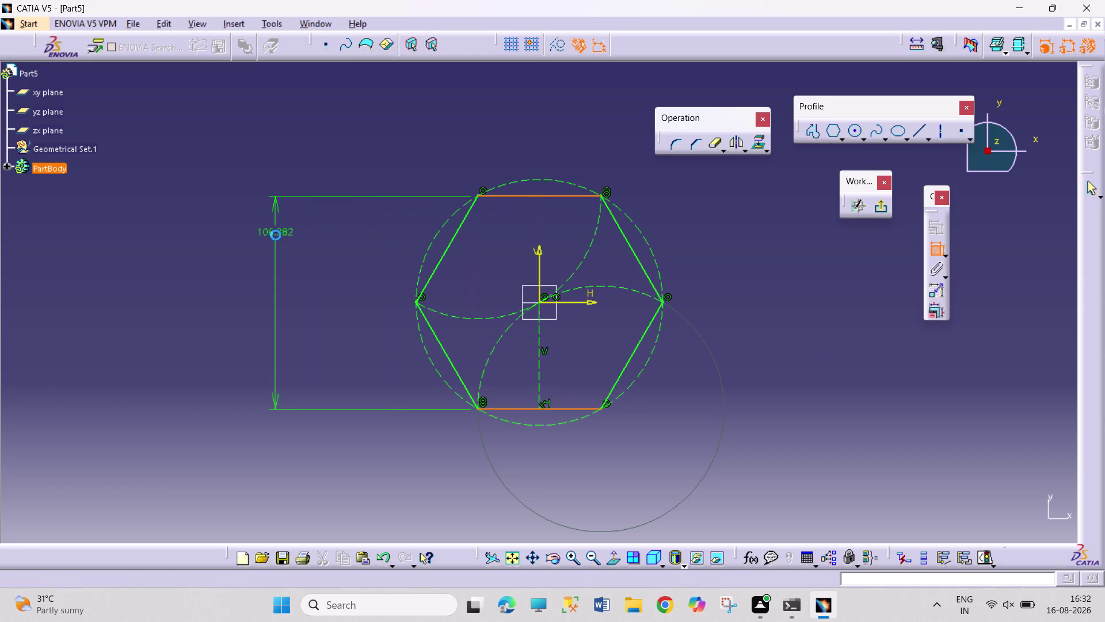
double_click(286, 228)
text(2)
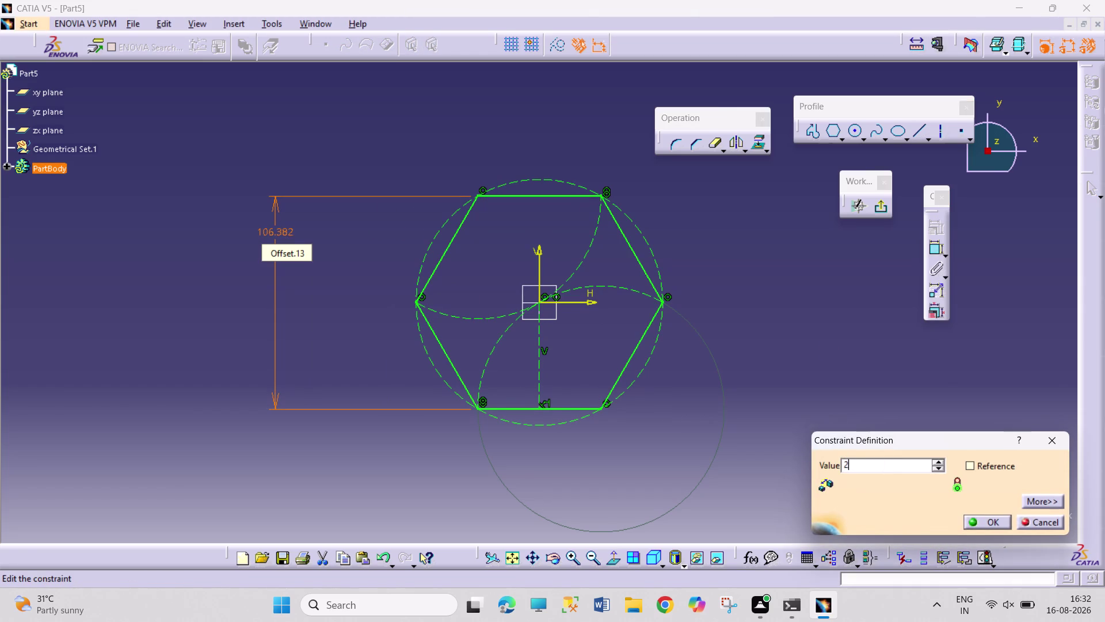
text(6)
key(Return)
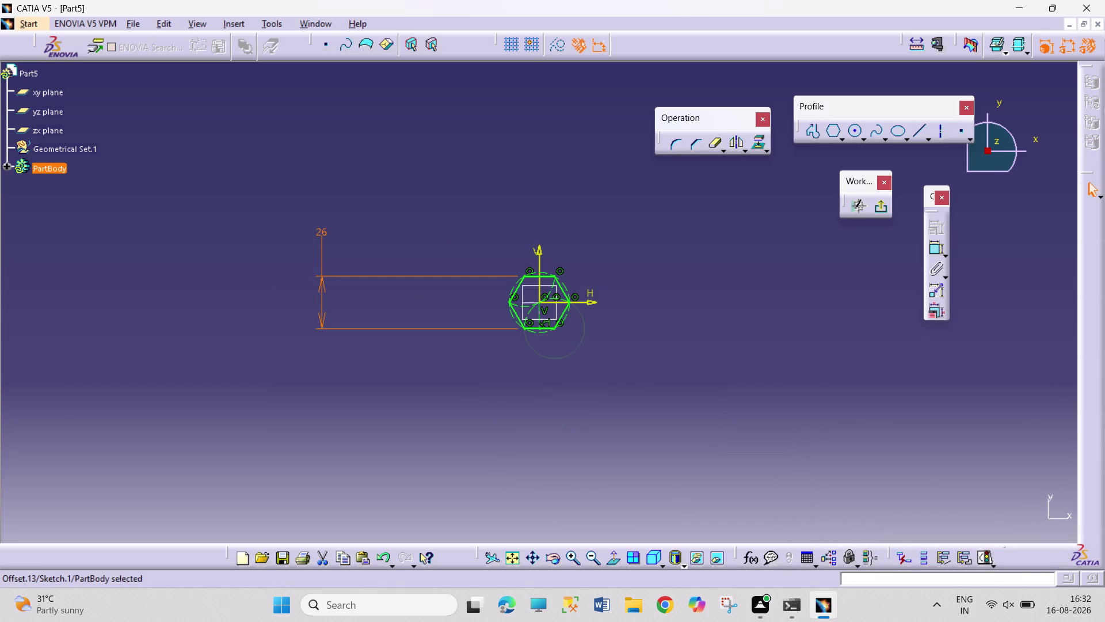
Move the 26 dimension nearer the hexagon and exit the sketch.
drag(324, 284, 472, 287)
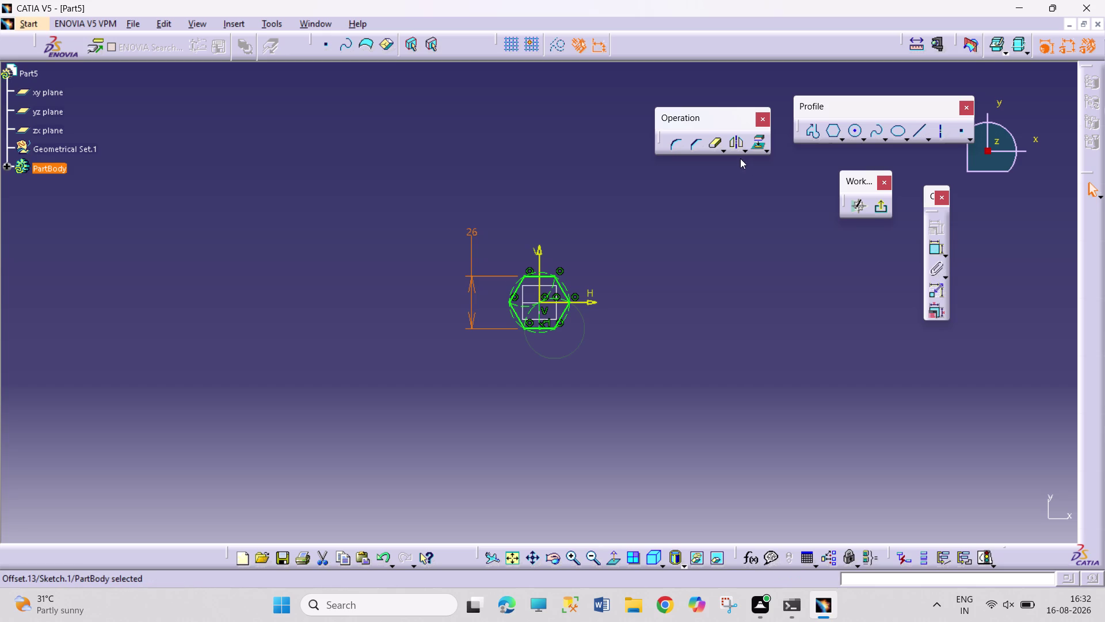
click(510, 556)
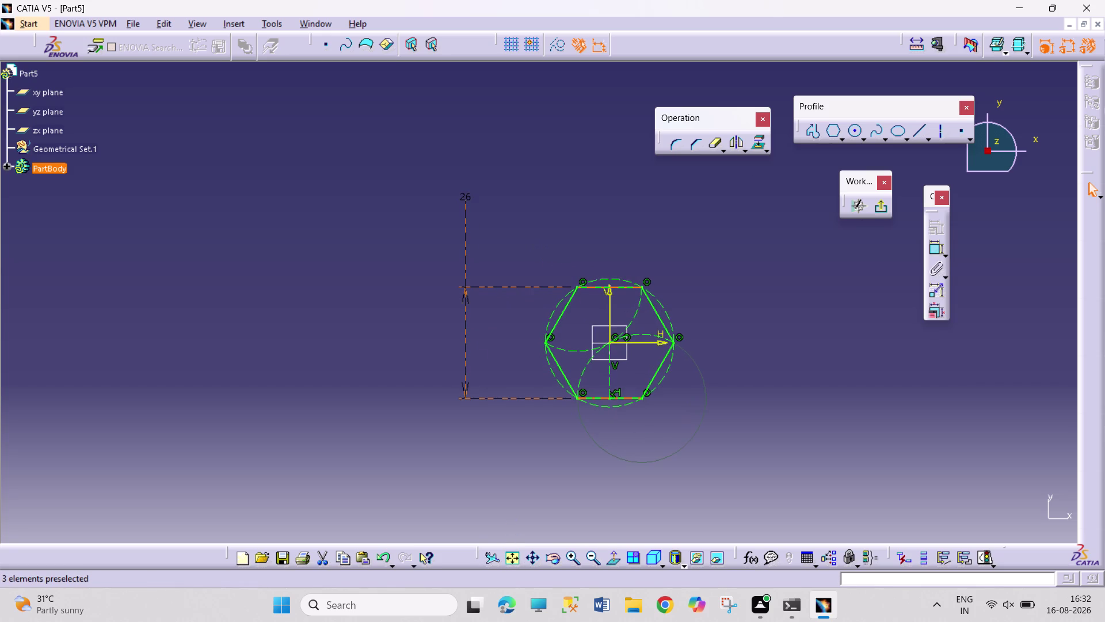
drag(464, 203, 517, 241)
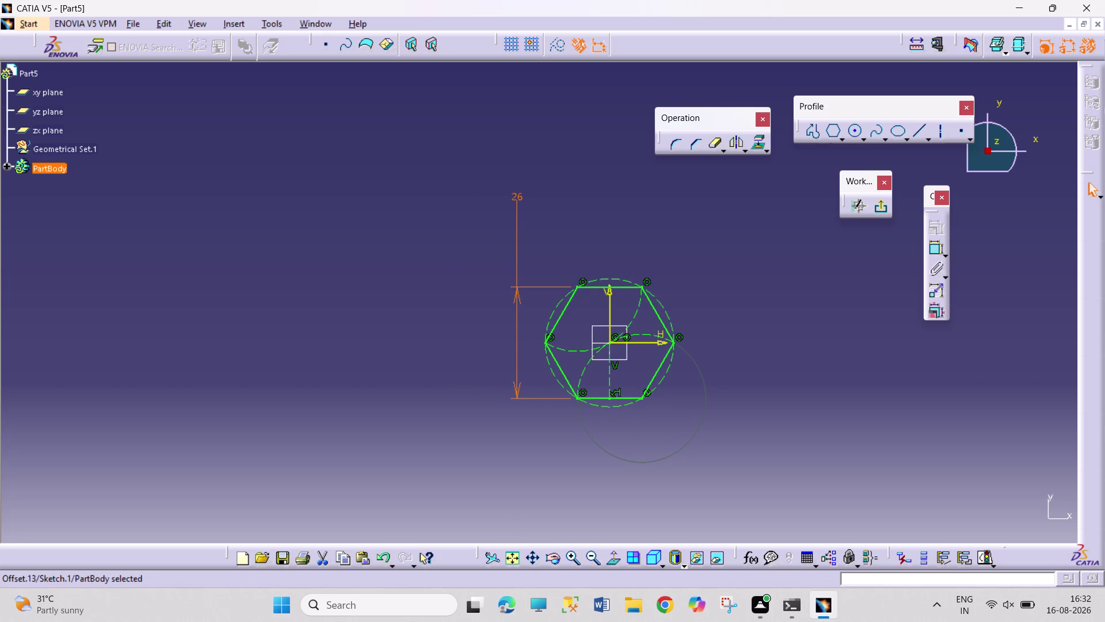
click(882, 208)
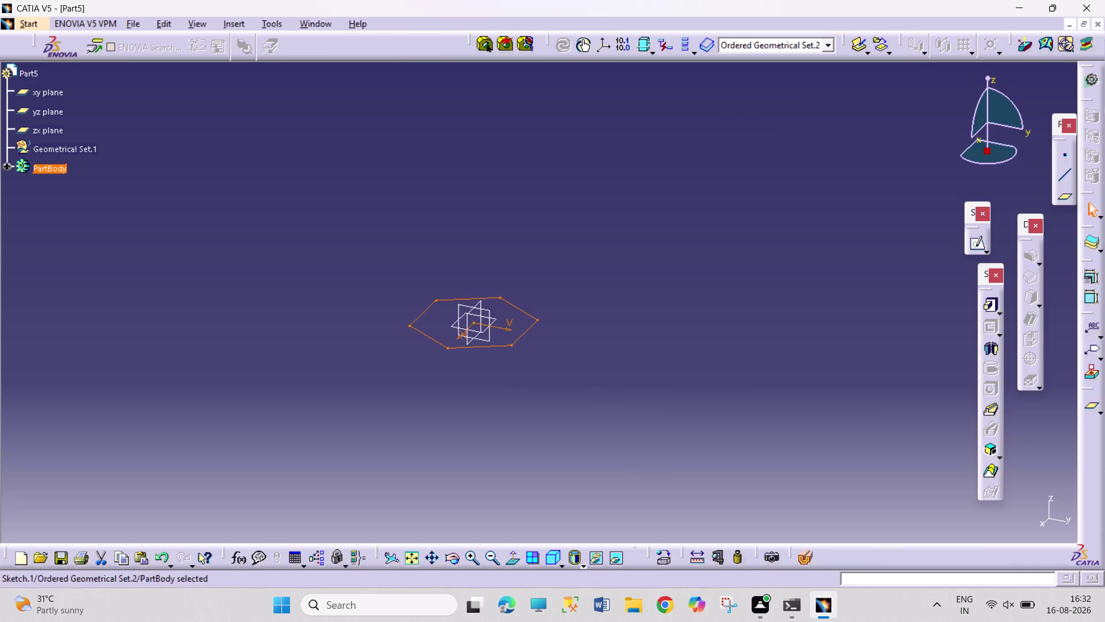
Pad the hexagon sketch with mirrored extent and a length of 4.
click(987, 306)
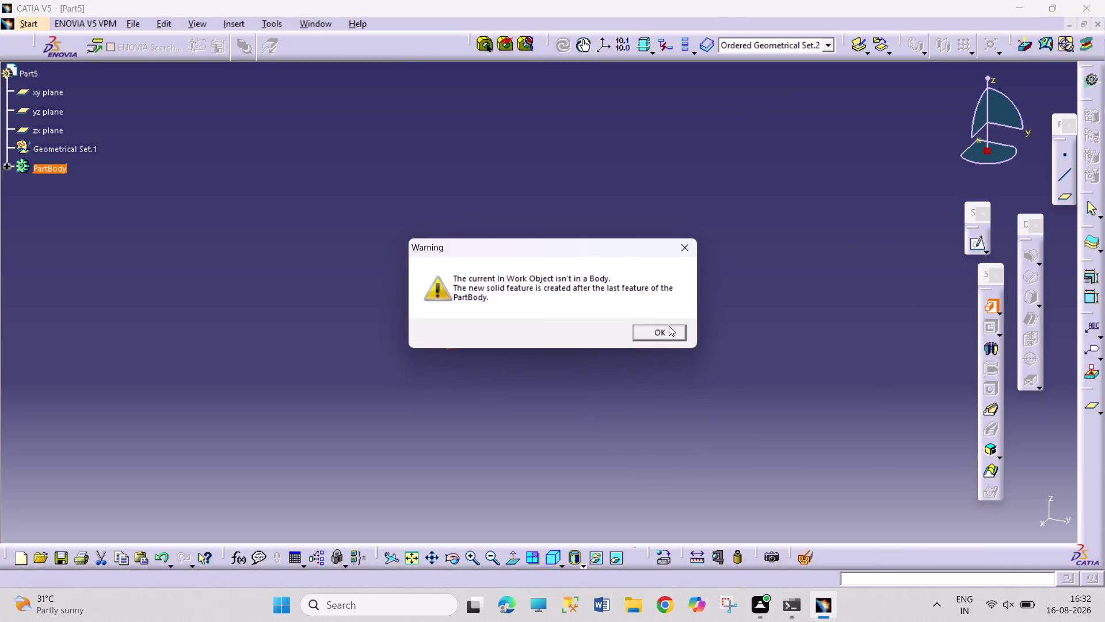
click(669, 326)
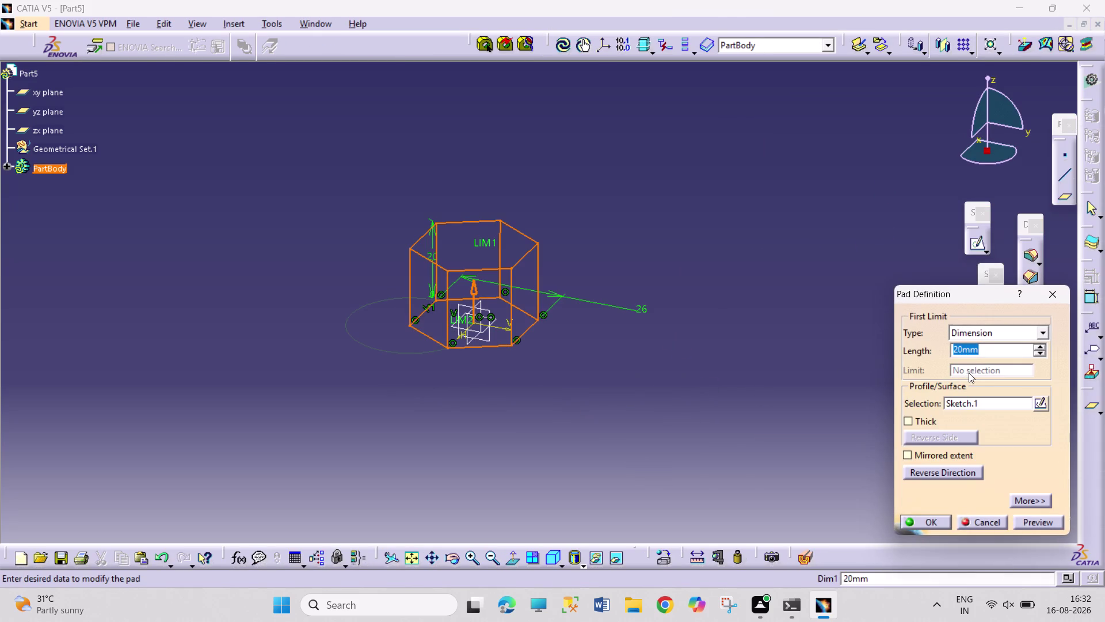
click(934, 457)
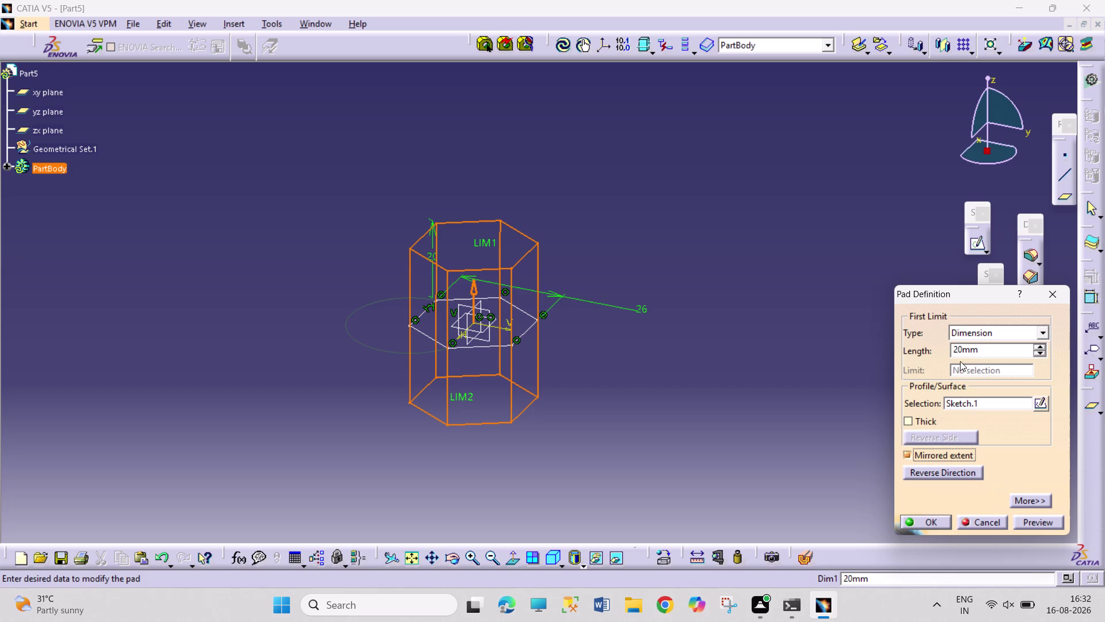
drag(960, 349, 938, 326)
key(4)
key(Return)
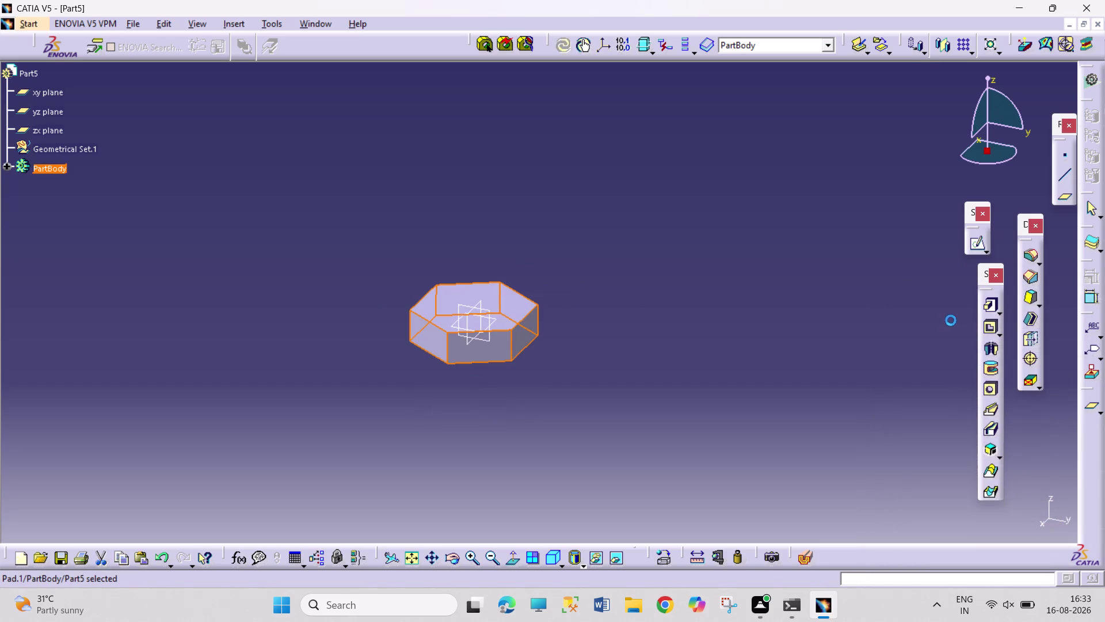
click(754, 348)
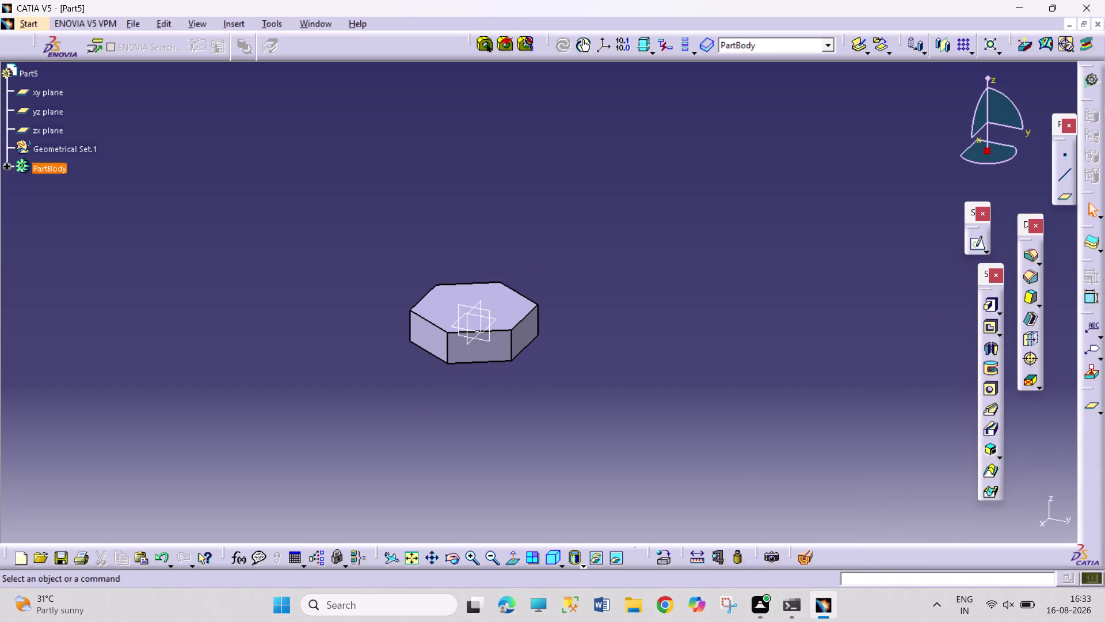
click(481, 302)
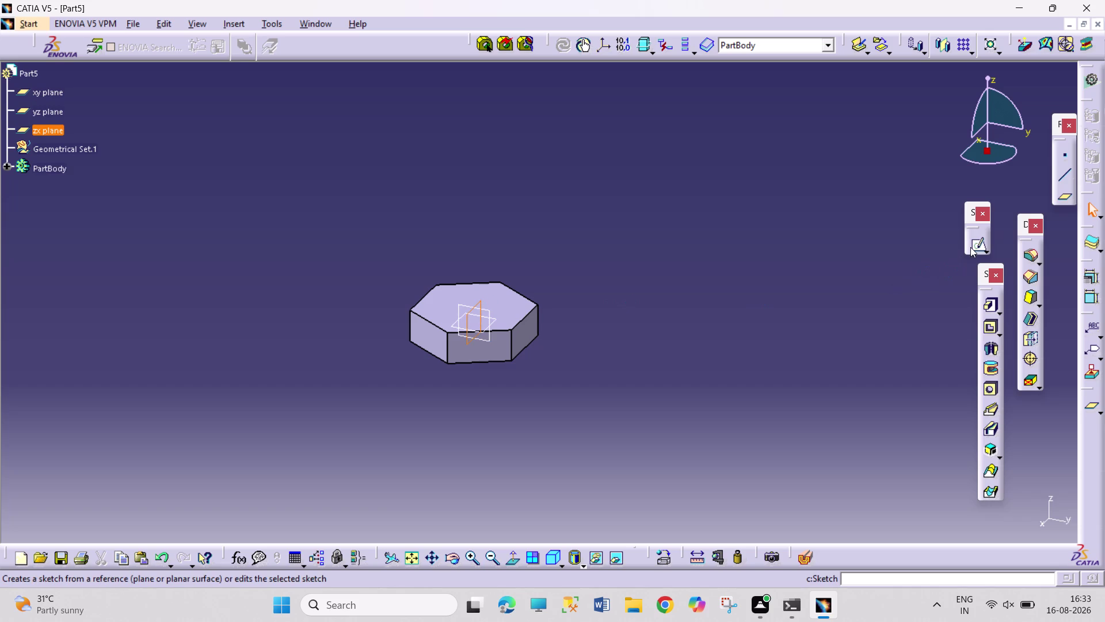
Start a zx-plane sketch and draw a closed triangular profile at the top right.
click(971, 247)
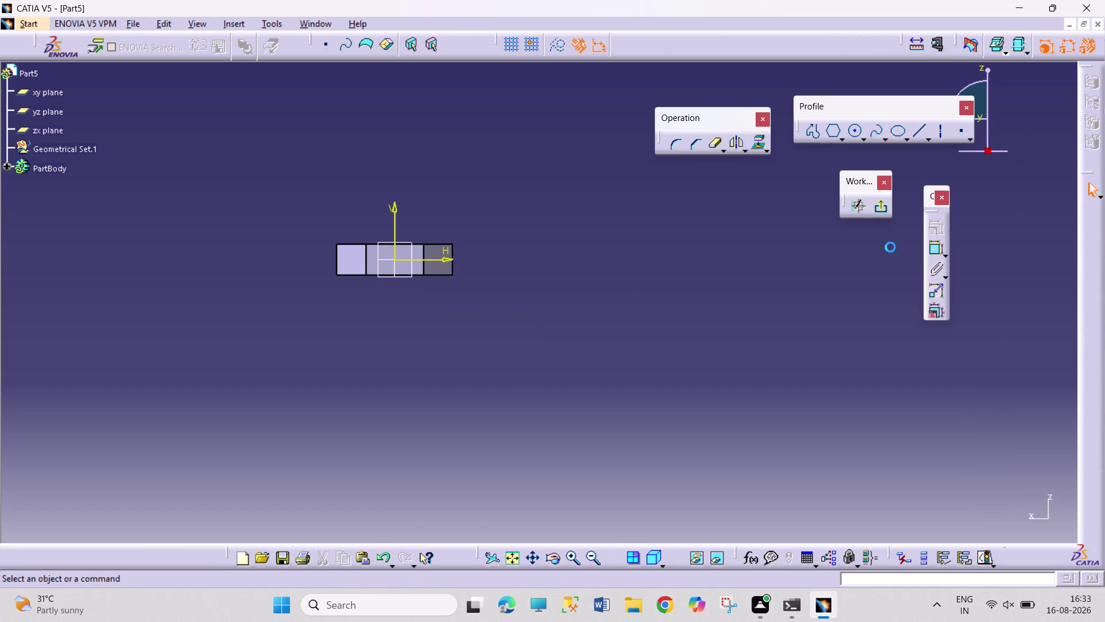
click(507, 561)
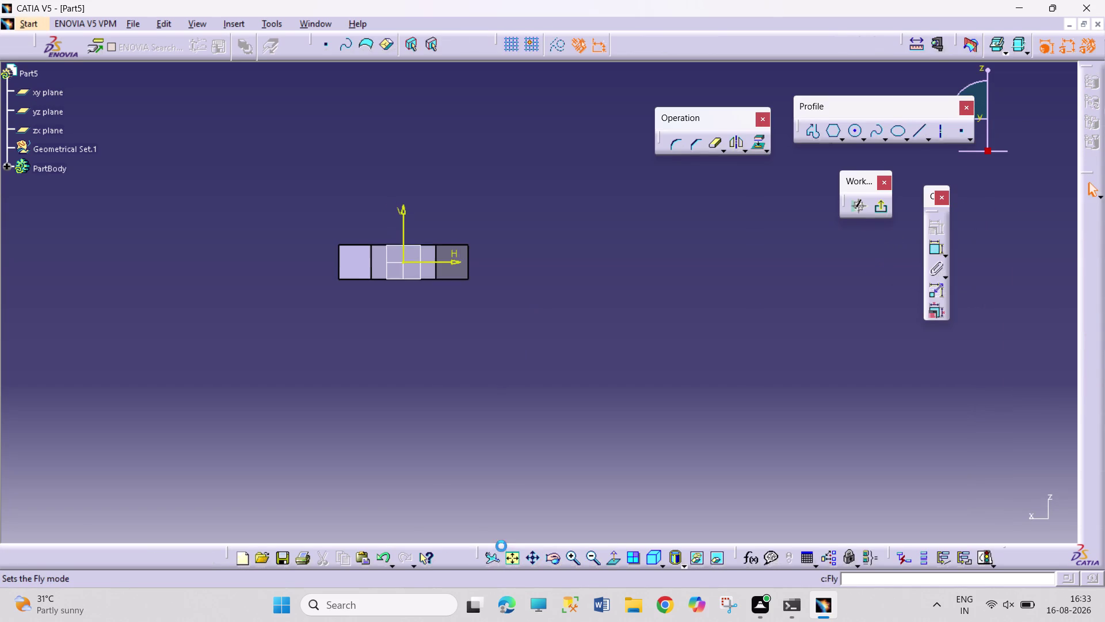
click(816, 133)
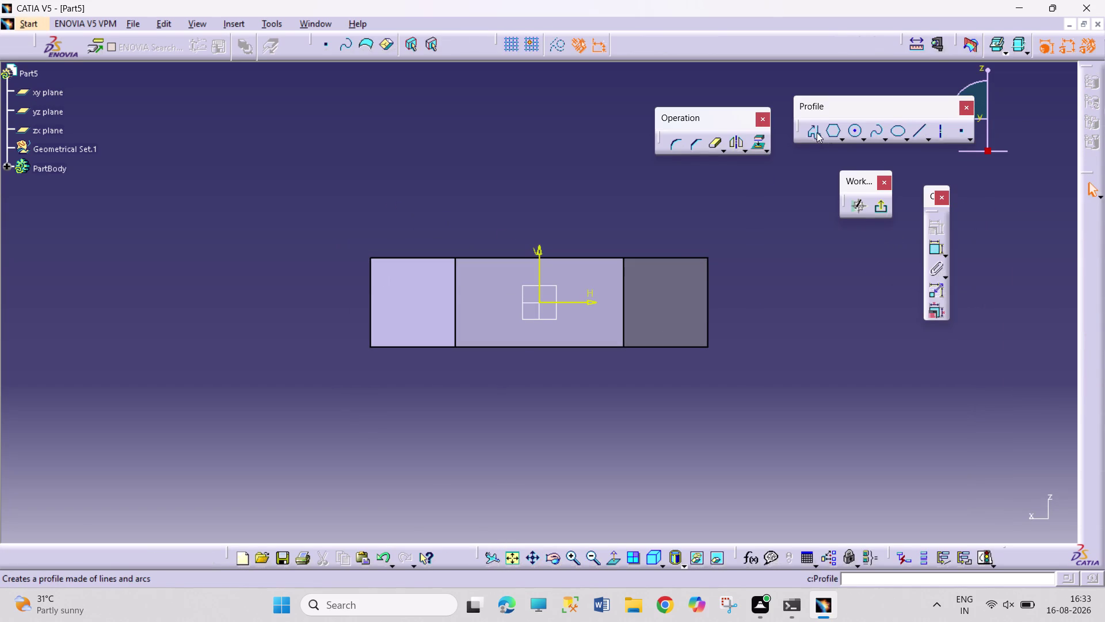
click(654, 265)
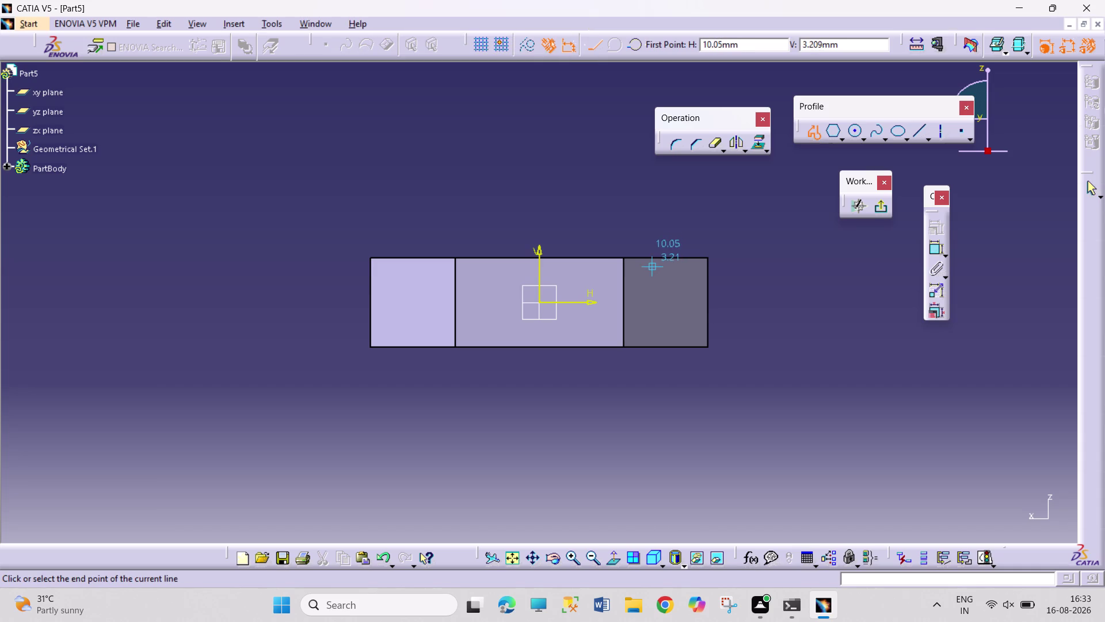
click(768, 268)
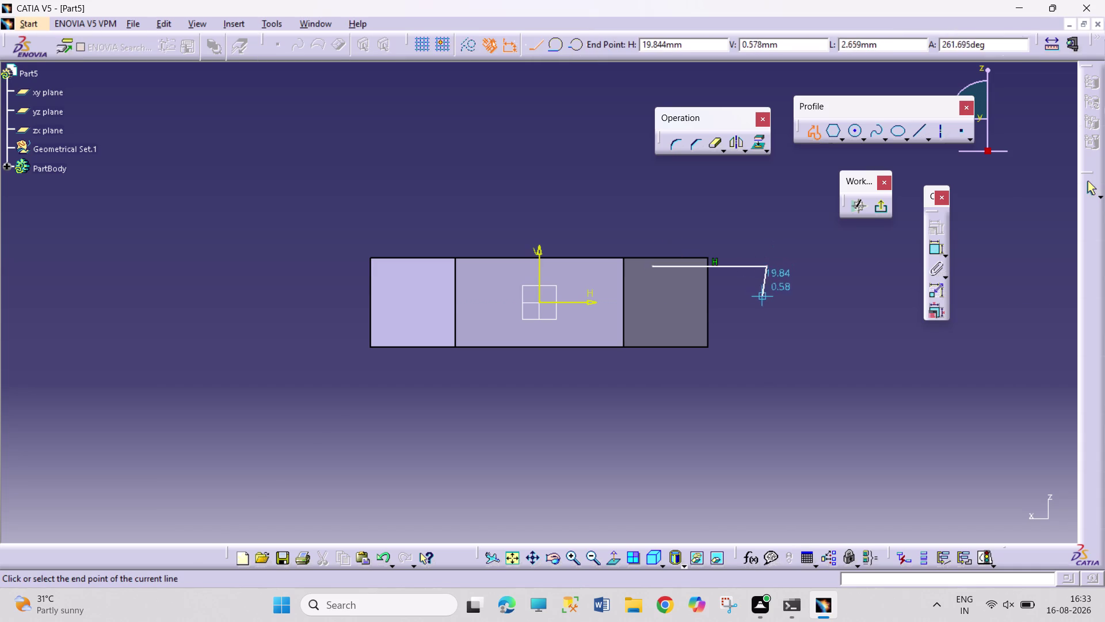
click(768, 300)
click(653, 269)
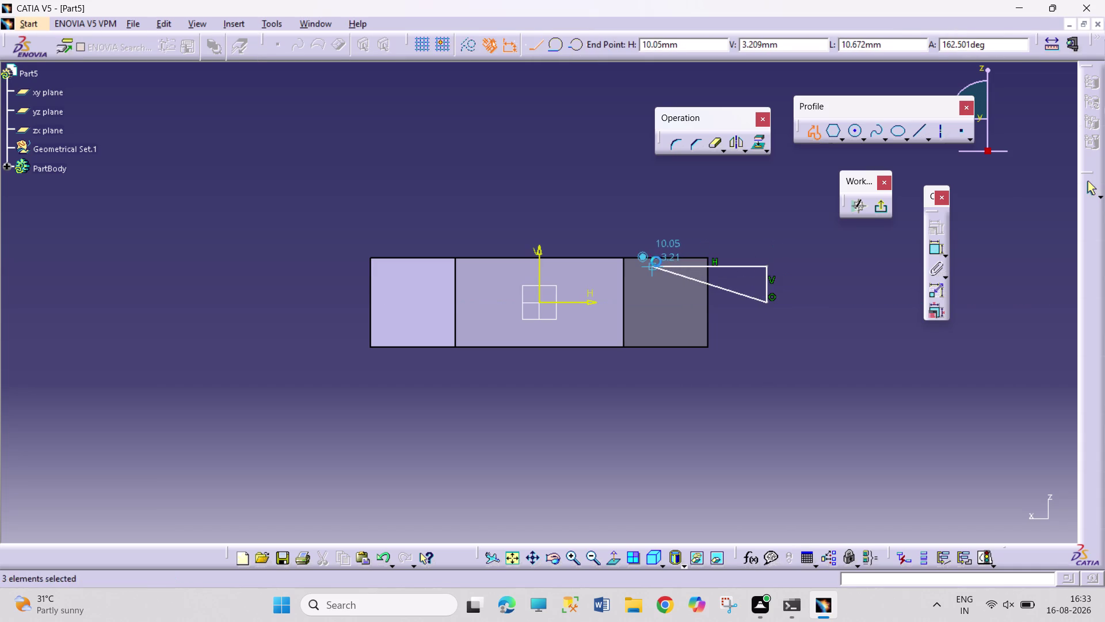
click(773, 235)
click(686, 267)
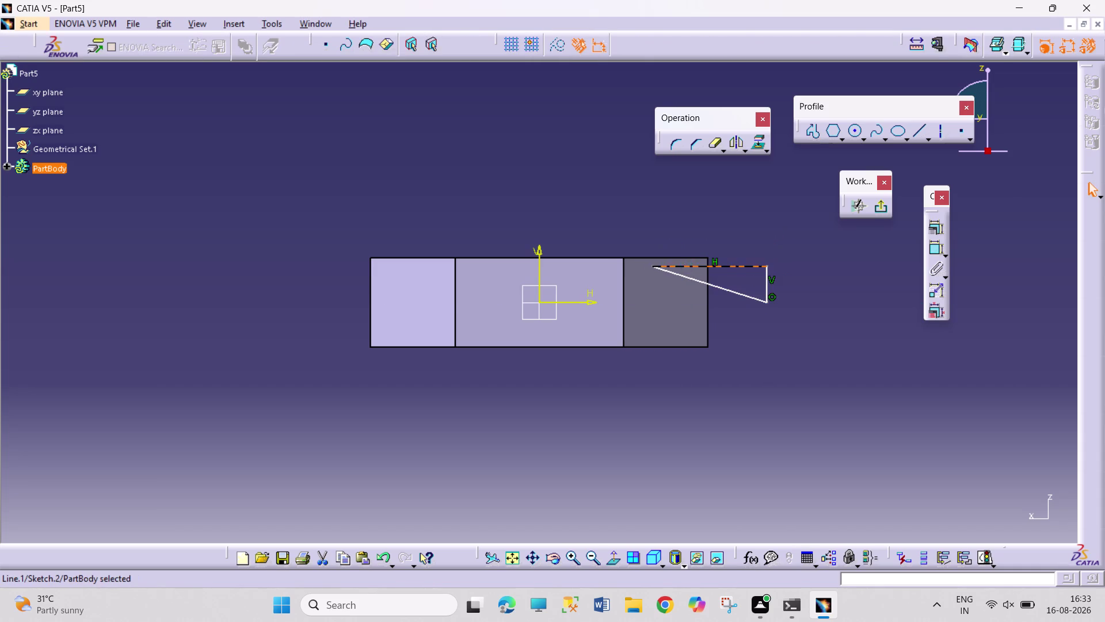
Make the triangle's top line coincide with the block's top edge.
click(686, 256)
click(942, 226)
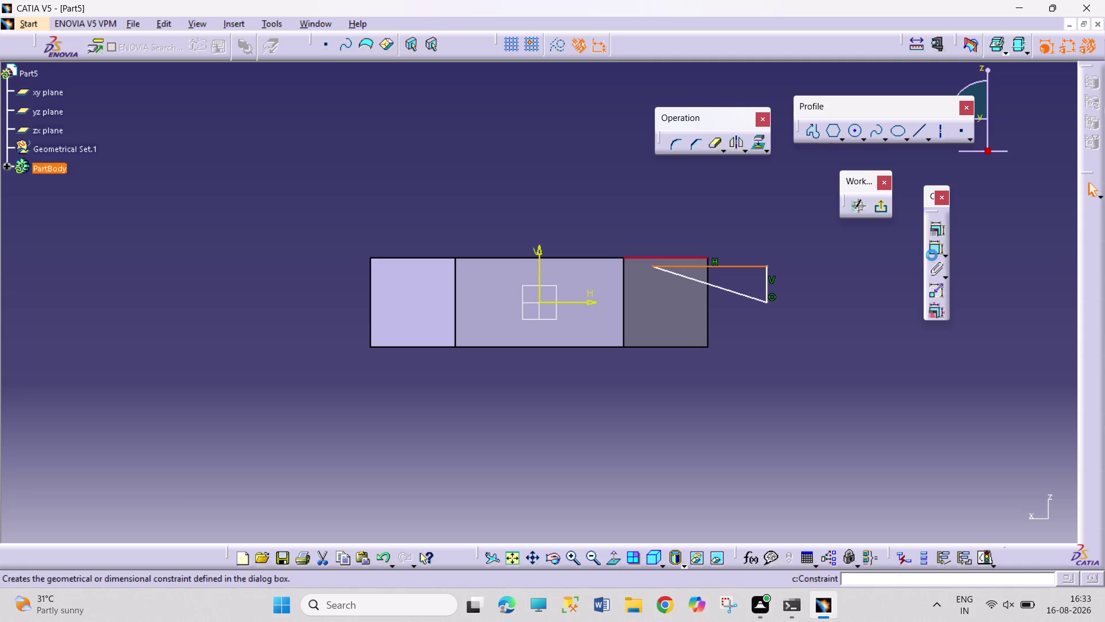
click(1014, 384)
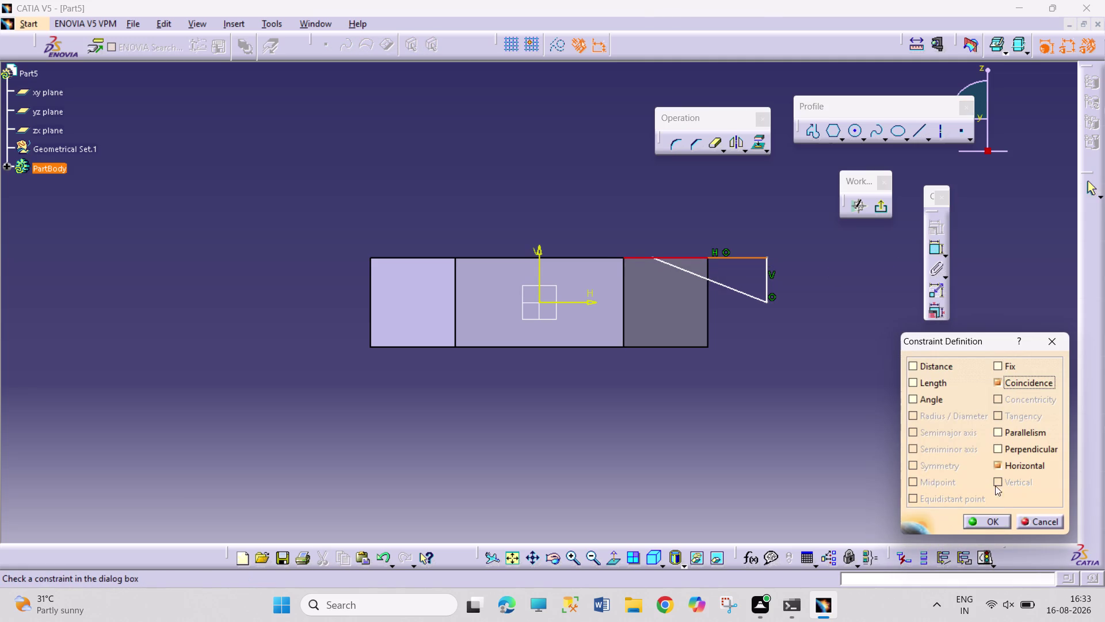
click(978, 525)
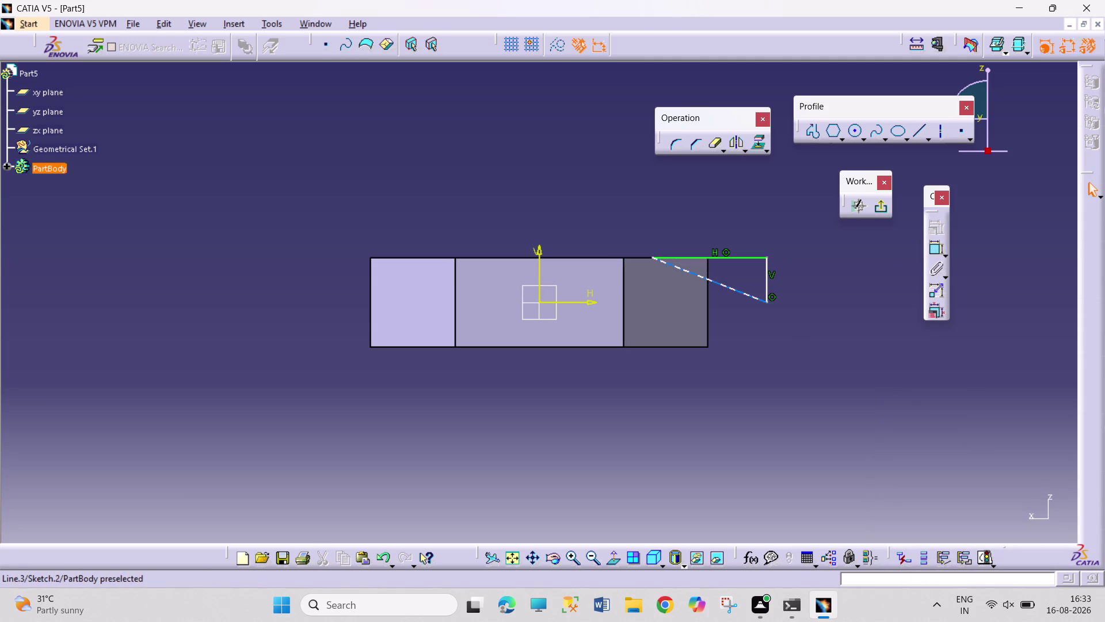
Drag the triangle's points to stretch it along the top edge.
drag(654, 259, 672, 266)
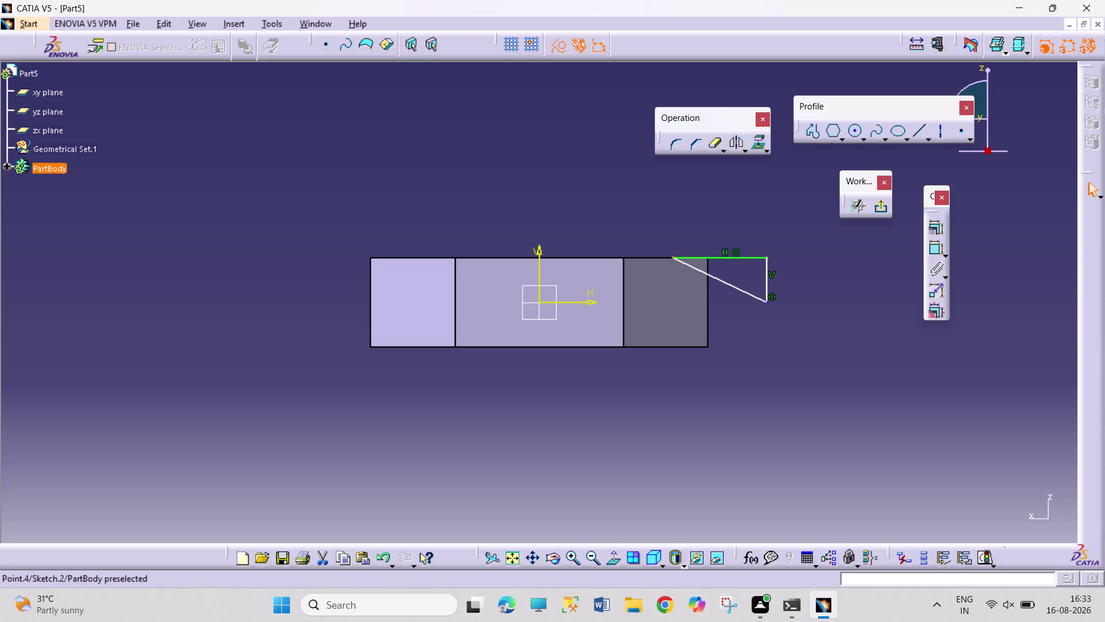
drag(767, 303, 805, 262)
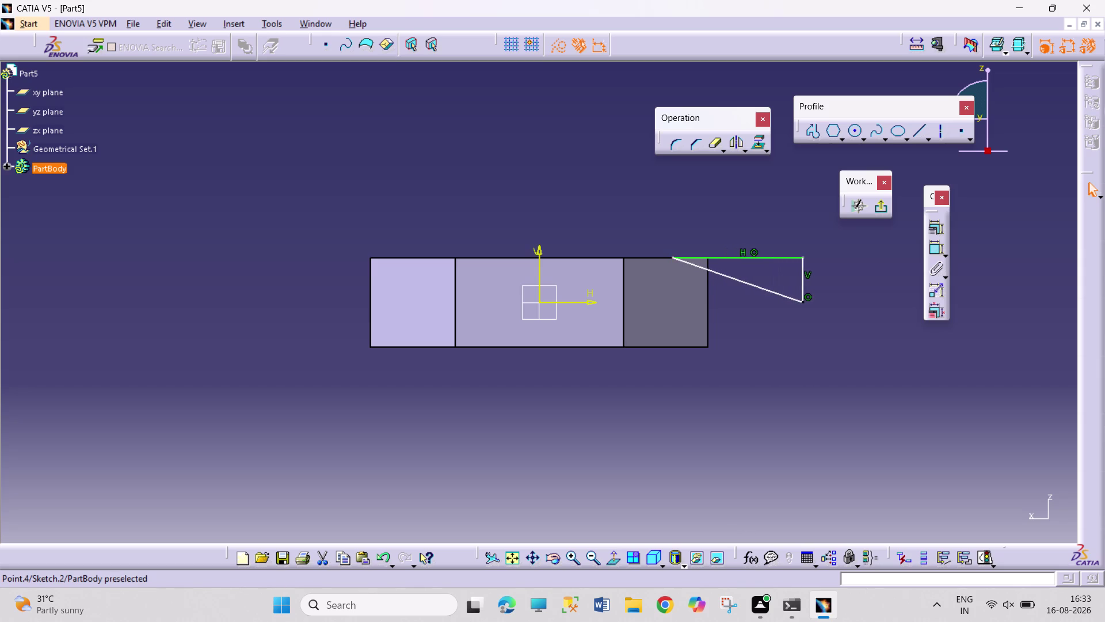
drag(805, 262, 832, 251)
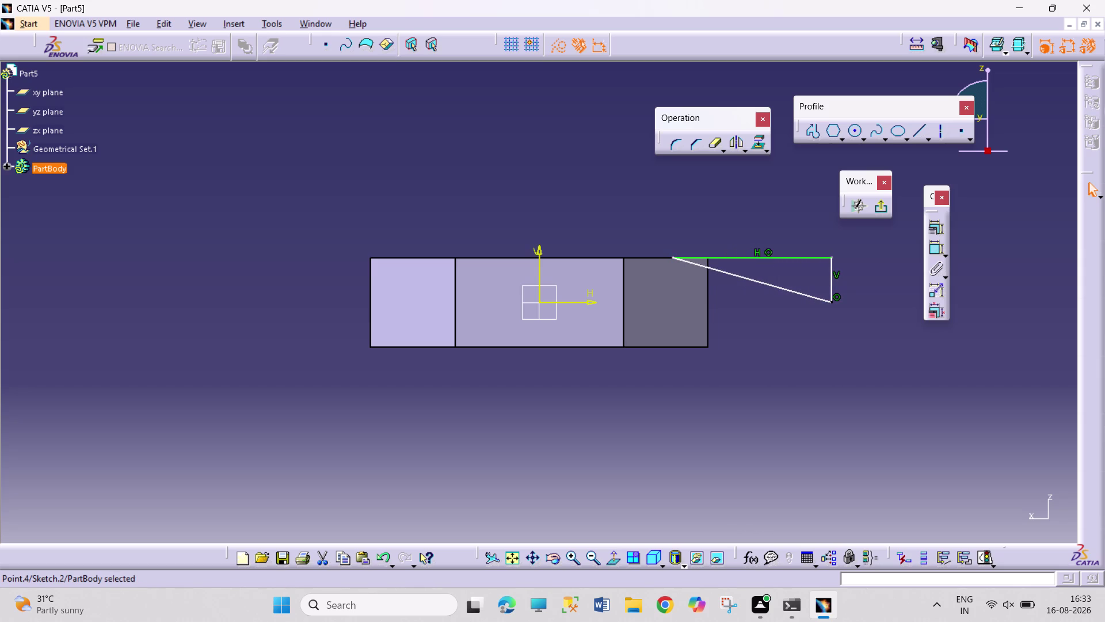
drag(864, 233, 702, 307)
click(660, 306)
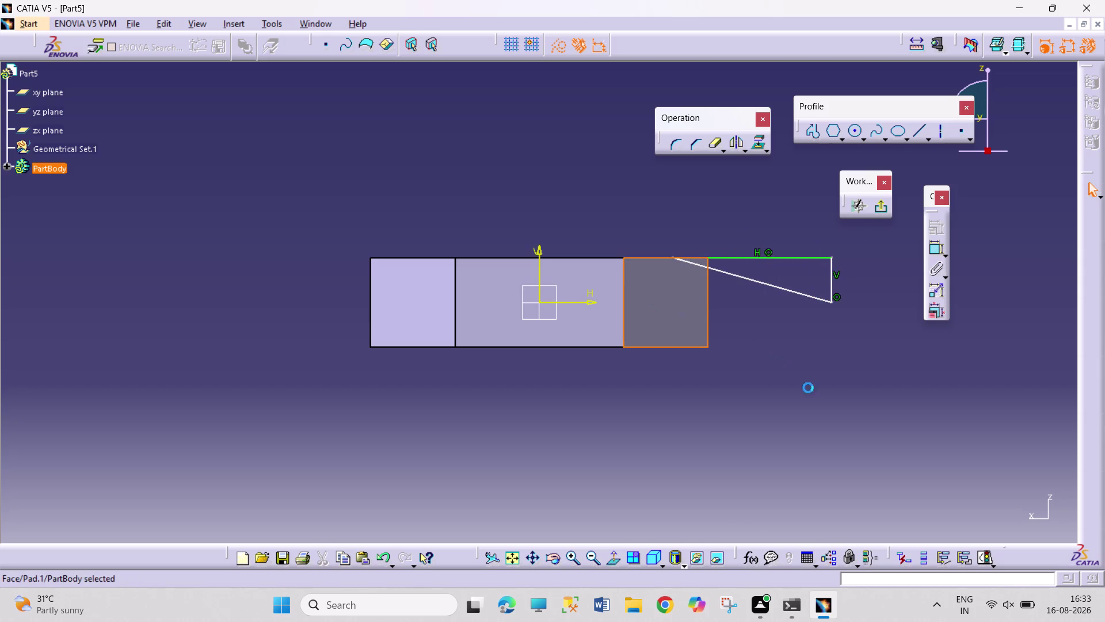
click(819, 395)
Mirror the triangle about the horizontal axis and exit the sketch.
drag(869, 238, 685, 304)
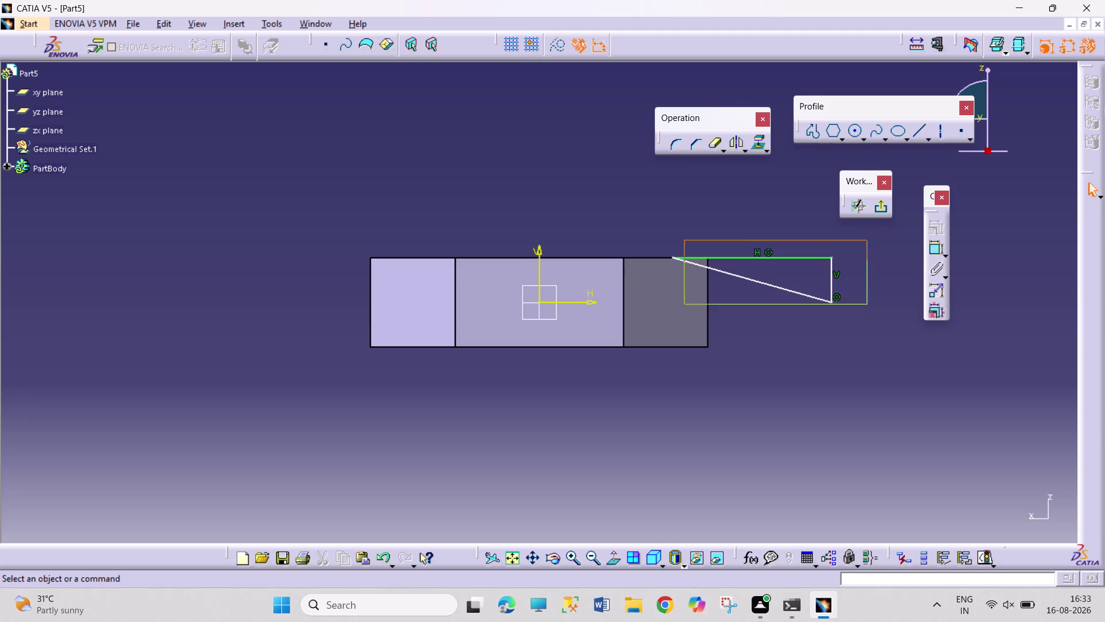
drag(684, 304, 654, 310)
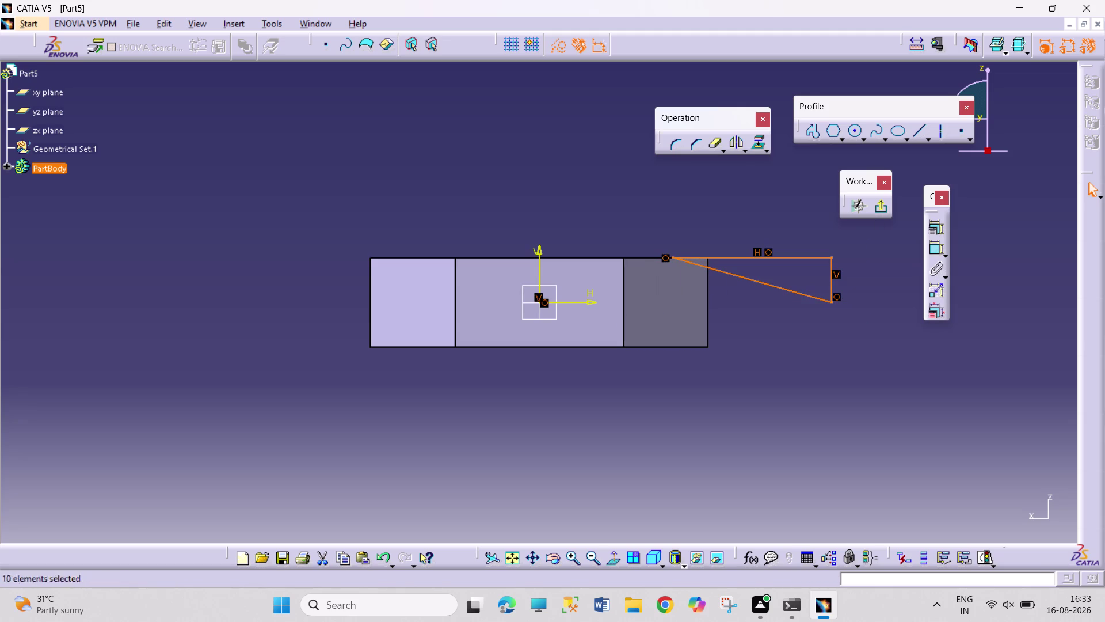
click(736, 147)
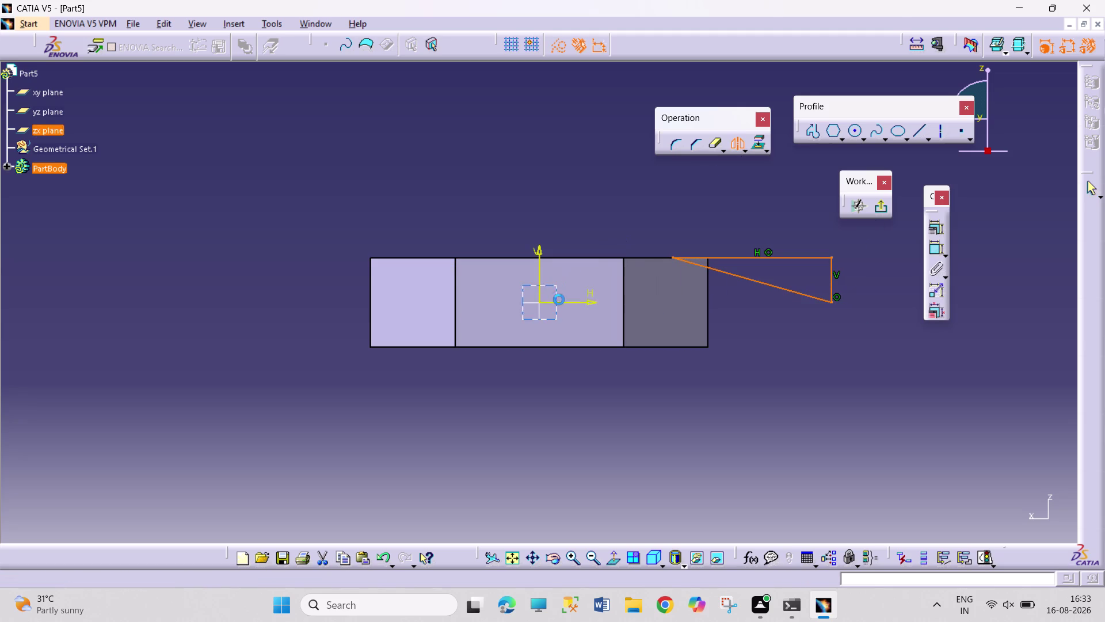
click(565, 303)
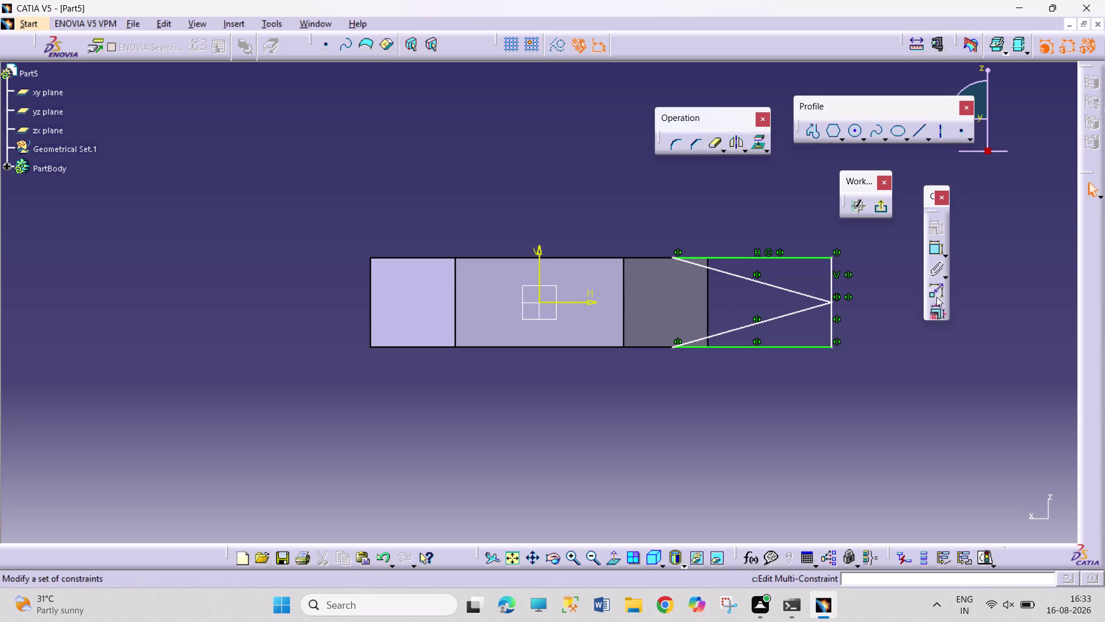
click(881, 206)
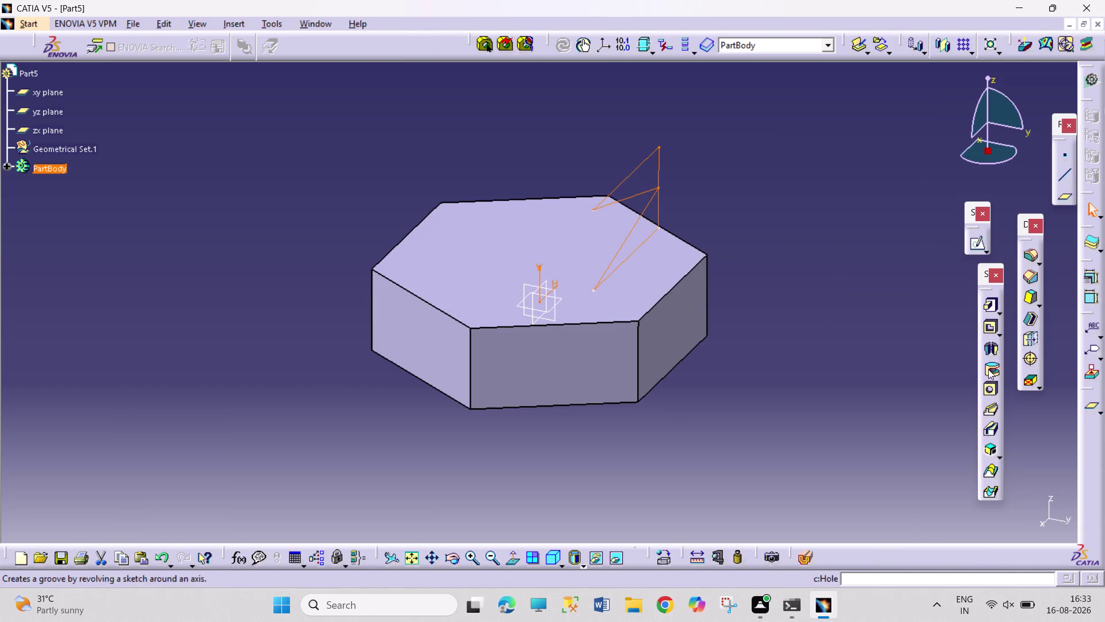
Groove the triangle sketch 360° around the V direction to chamfer the hexagon's top edge.
click(988, 369)
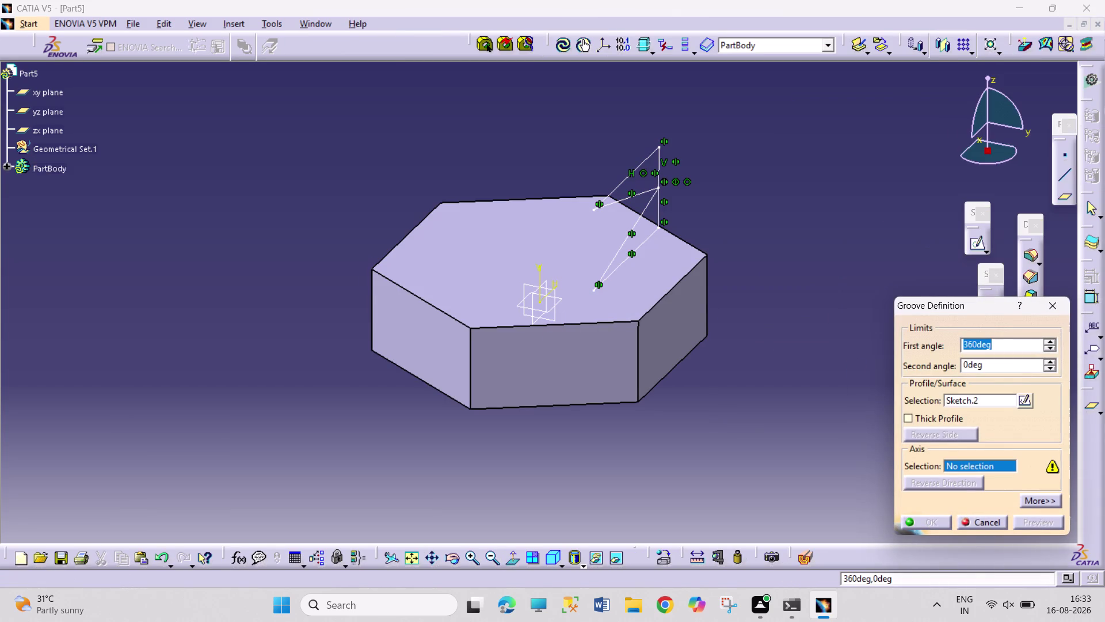
click(539, 274)
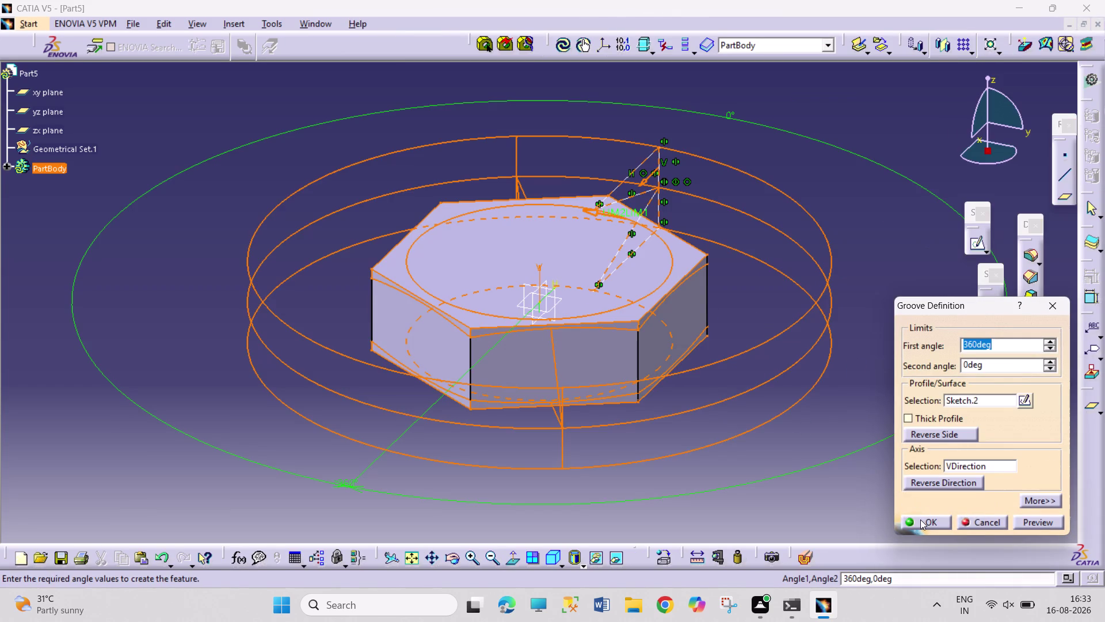
click(921, 519)
click(844, 448)
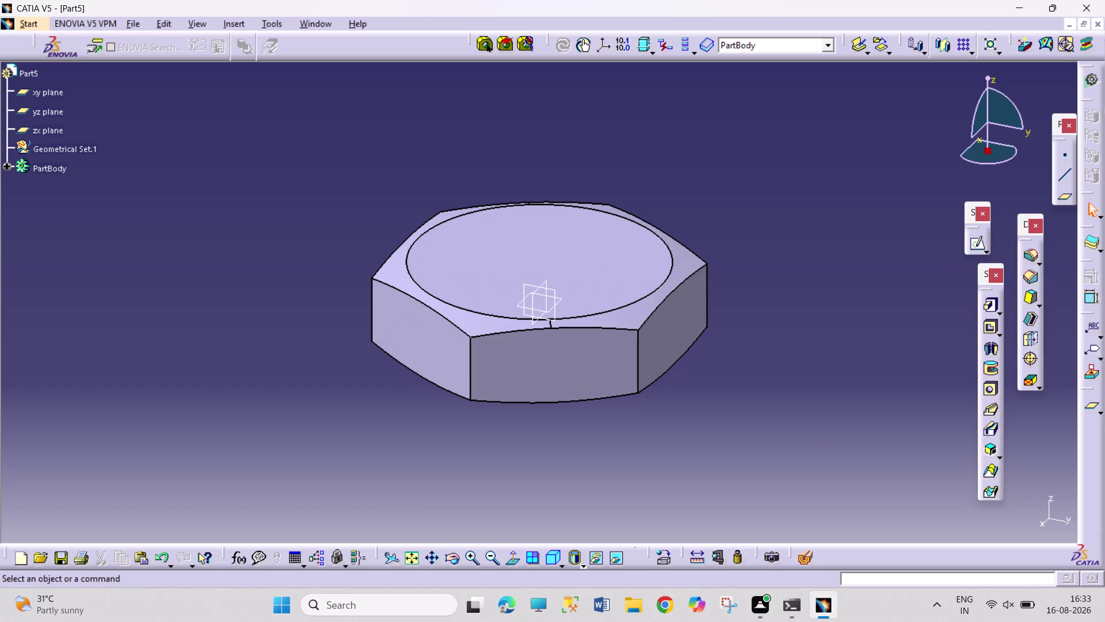
click(630, 271)
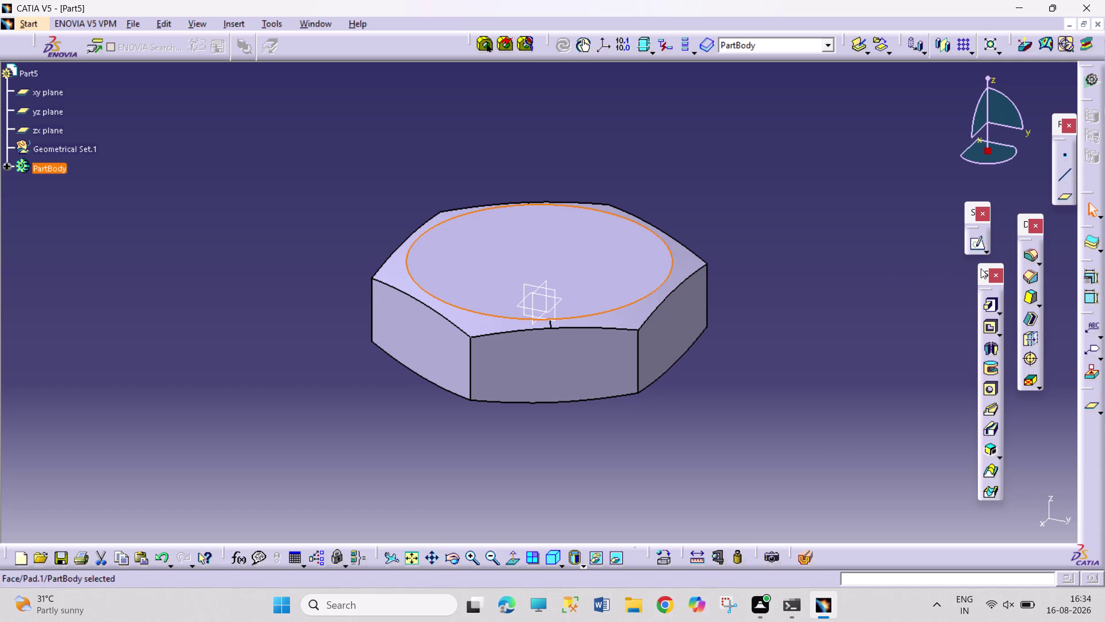
Sketch an origin-centred circle on the nut's top face and add a diameter dimension.
click(977, 247)
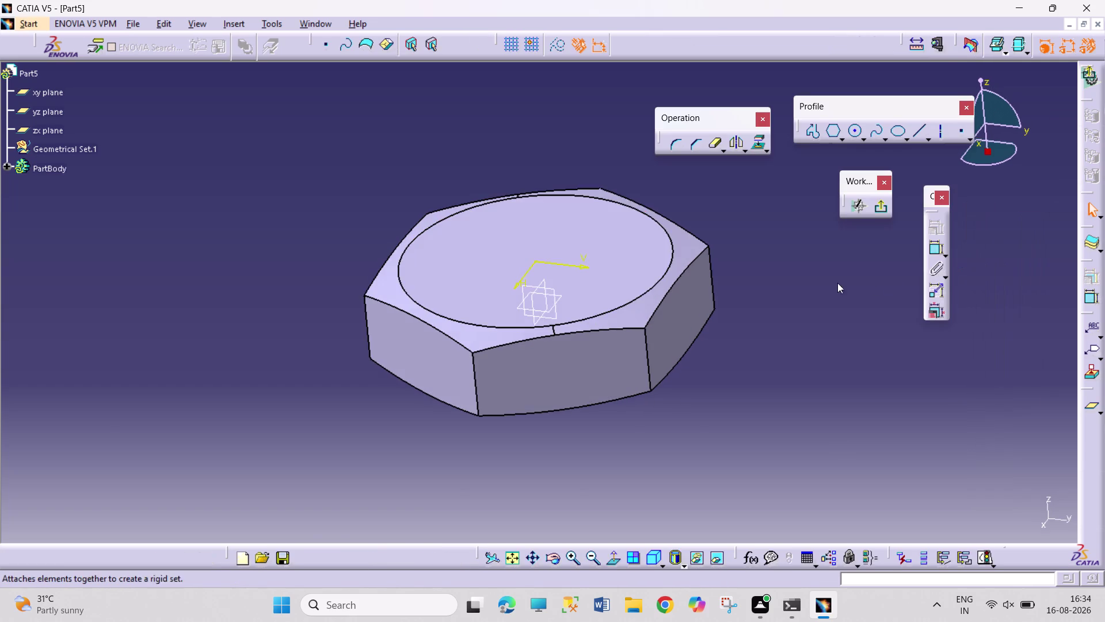
click(858, 133)
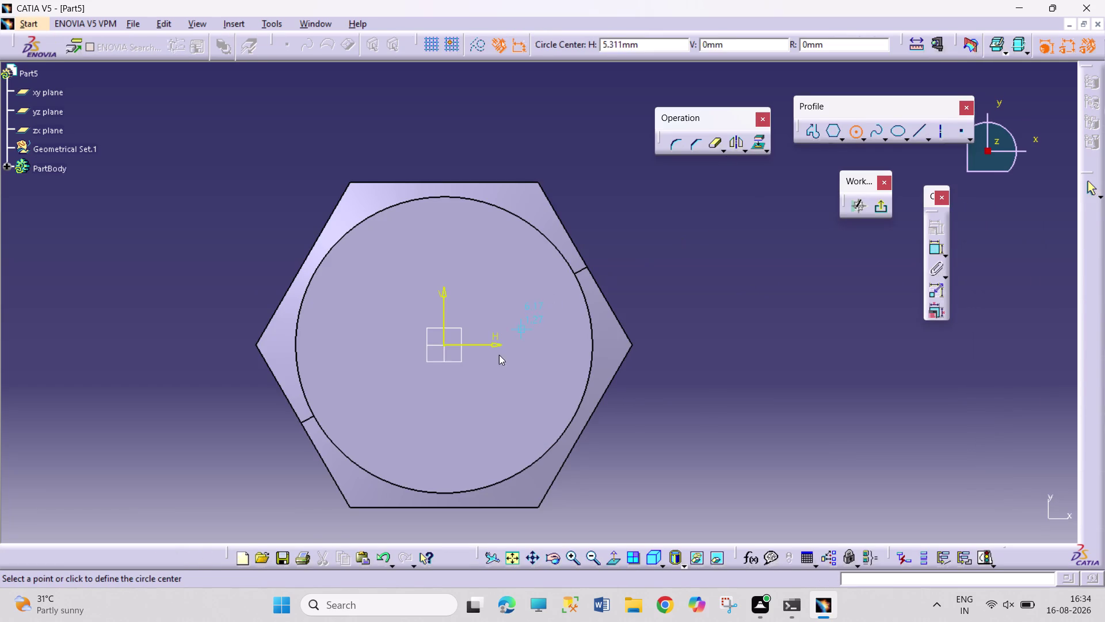
click(446, 345)
drag(484, 407, 490, 410)
click(931, 250)
click(780, 262)
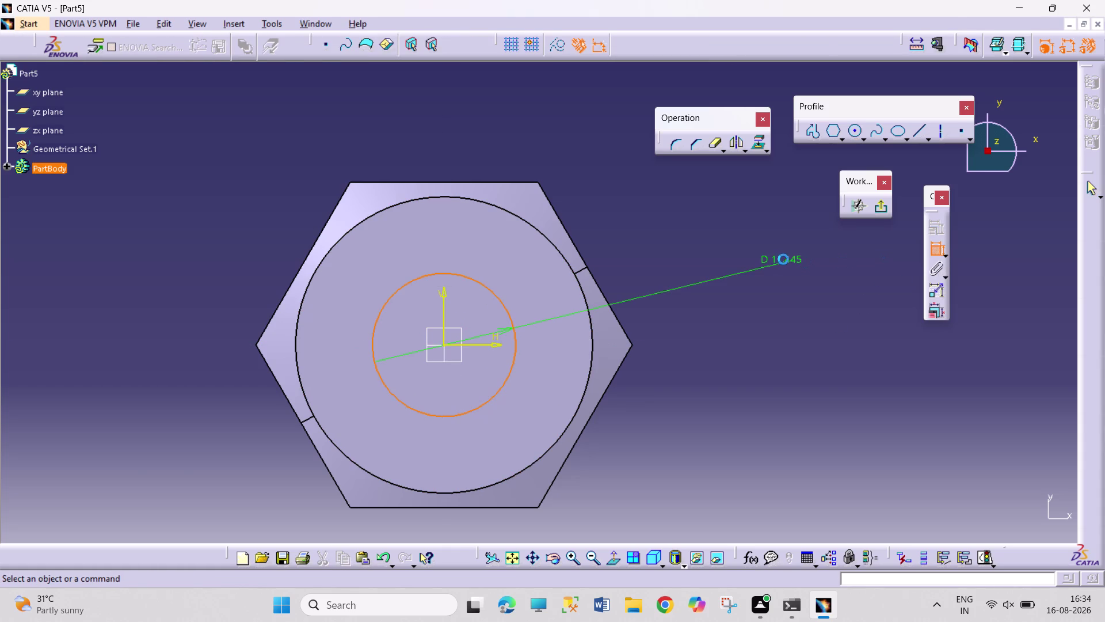
double_click(786, 256)
Set the circle's diameter to 12 and exit the sketch.
text(1)
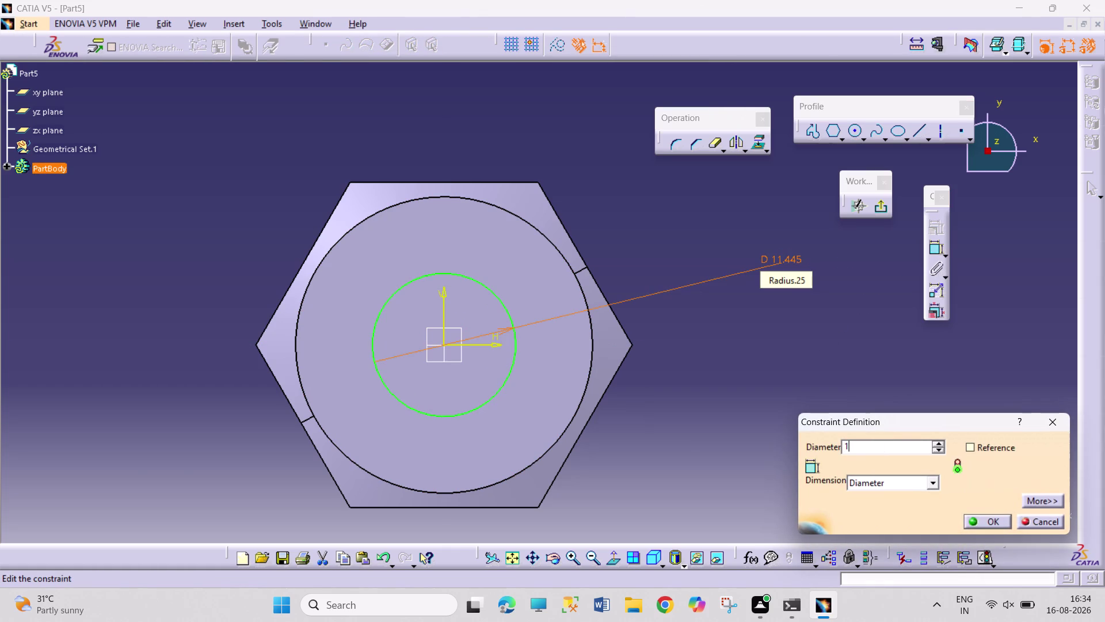
text(2)
key(Return)
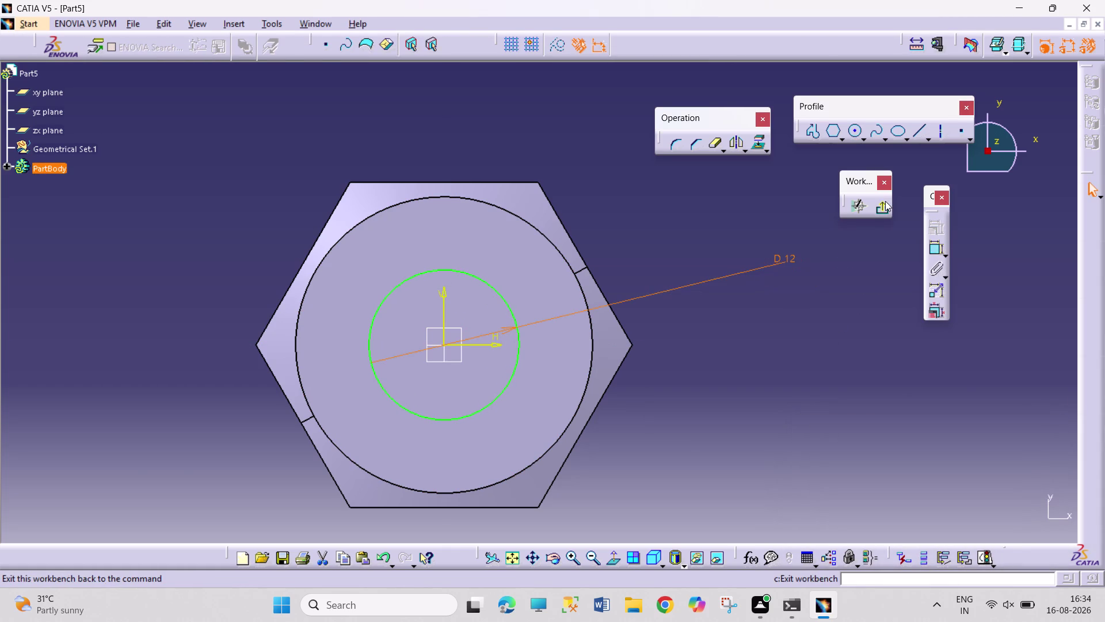
click(885, 201)
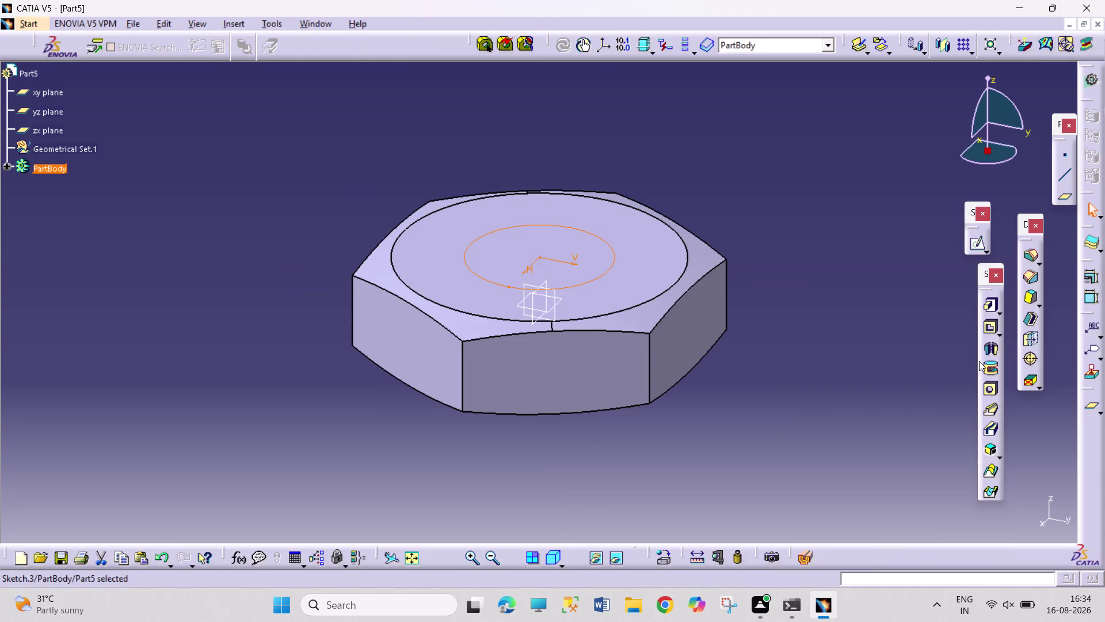
Pocket the 12 mm circle through the nut, reorient the view, and begin saving.
click(989, 332)
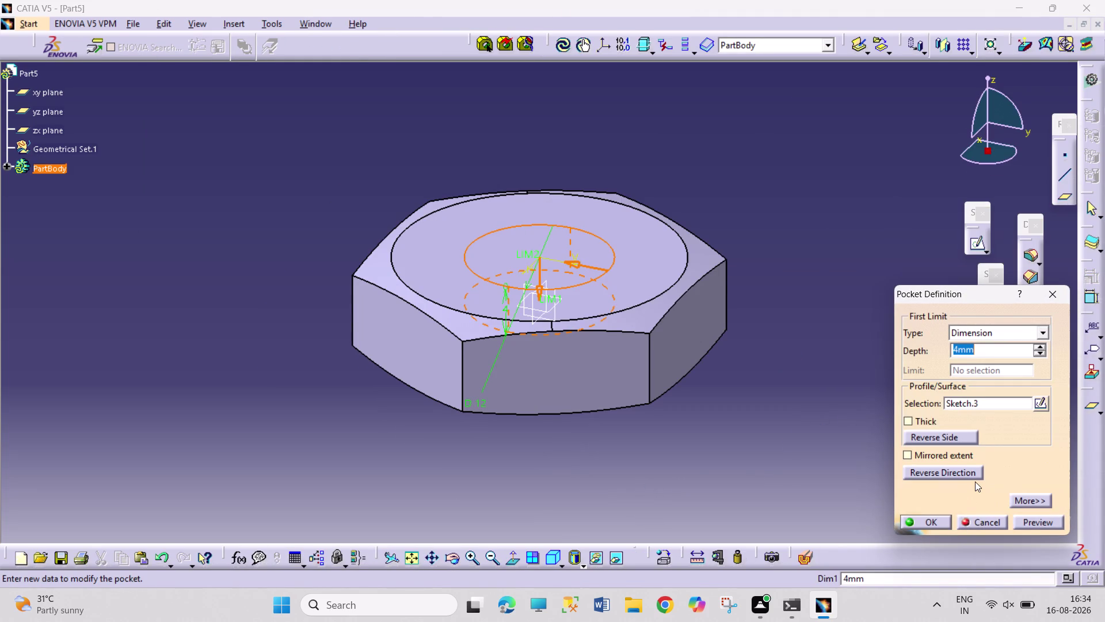
key(8)
key(Return)
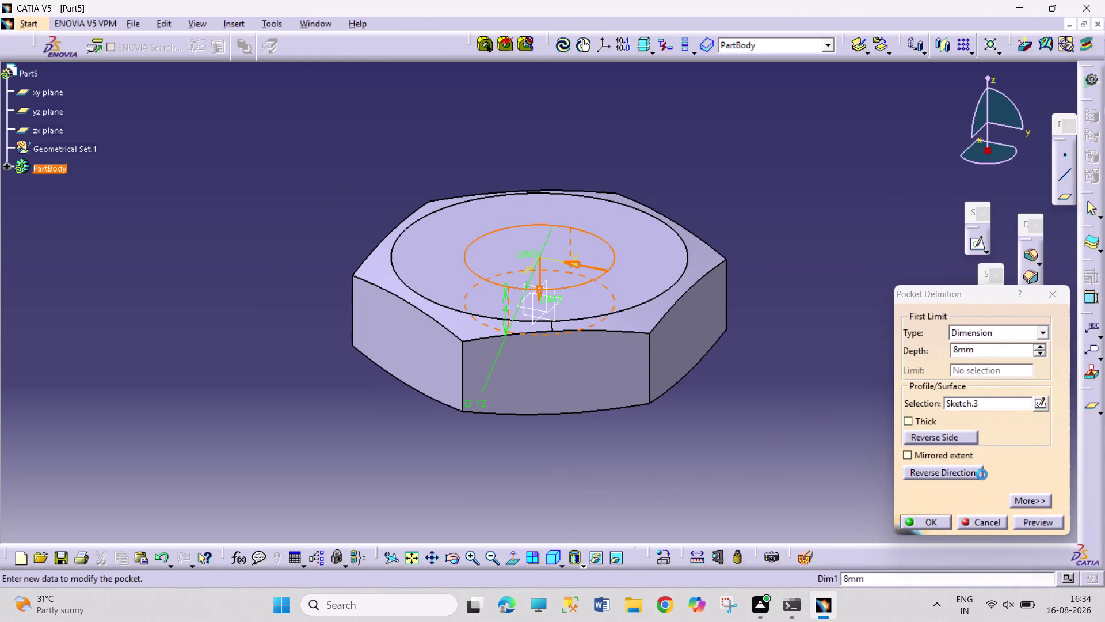
click(899, 410)
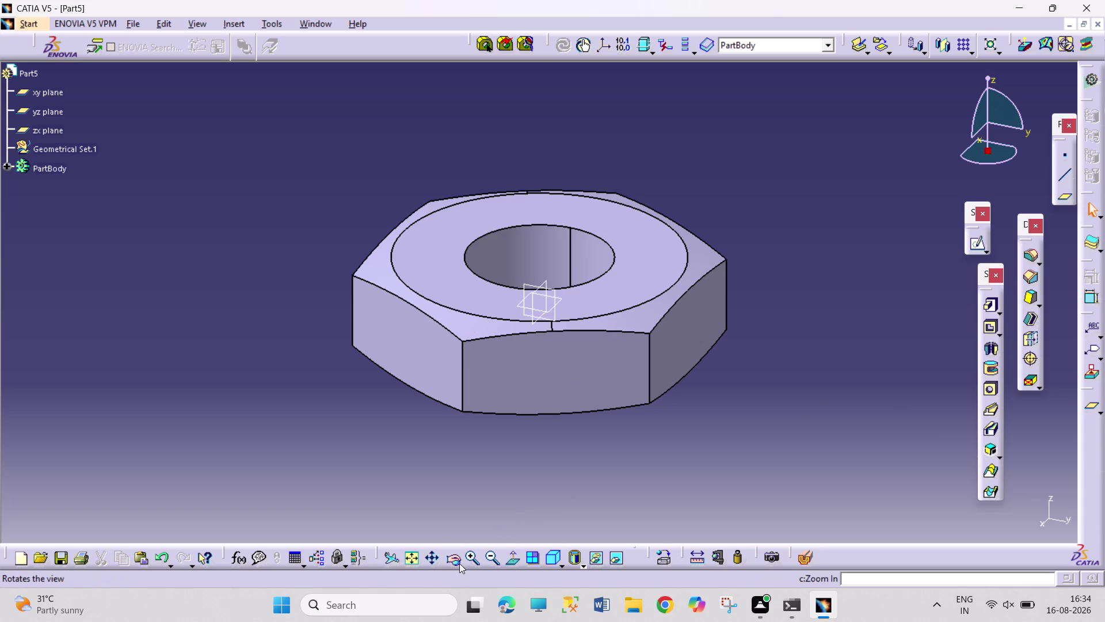
click(455, 561)
drag(475, 507, 490, 554)
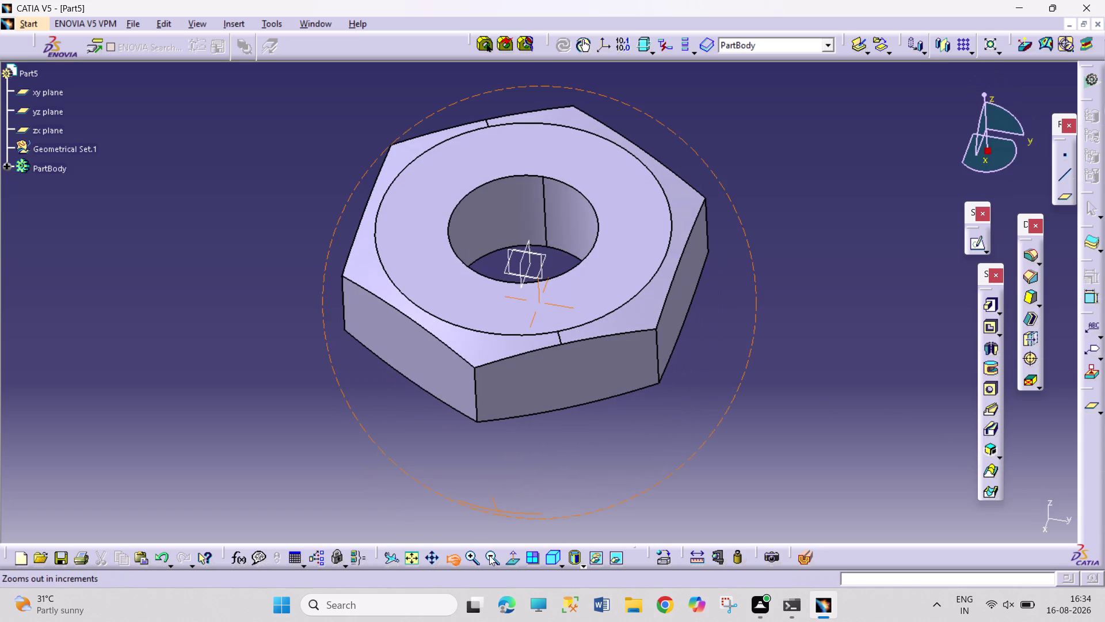
key(ctrl+s)
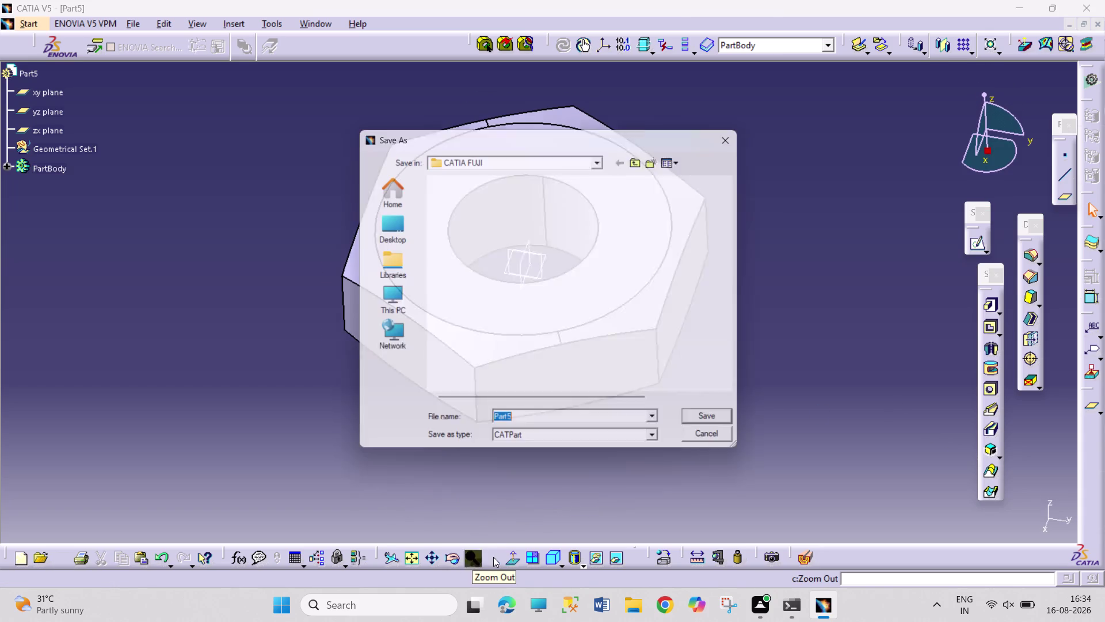
Save the nut part as 'PLUMMER BLOCK ASSEMBLY 5 LOCK NUT'.
scroll(down, 3)
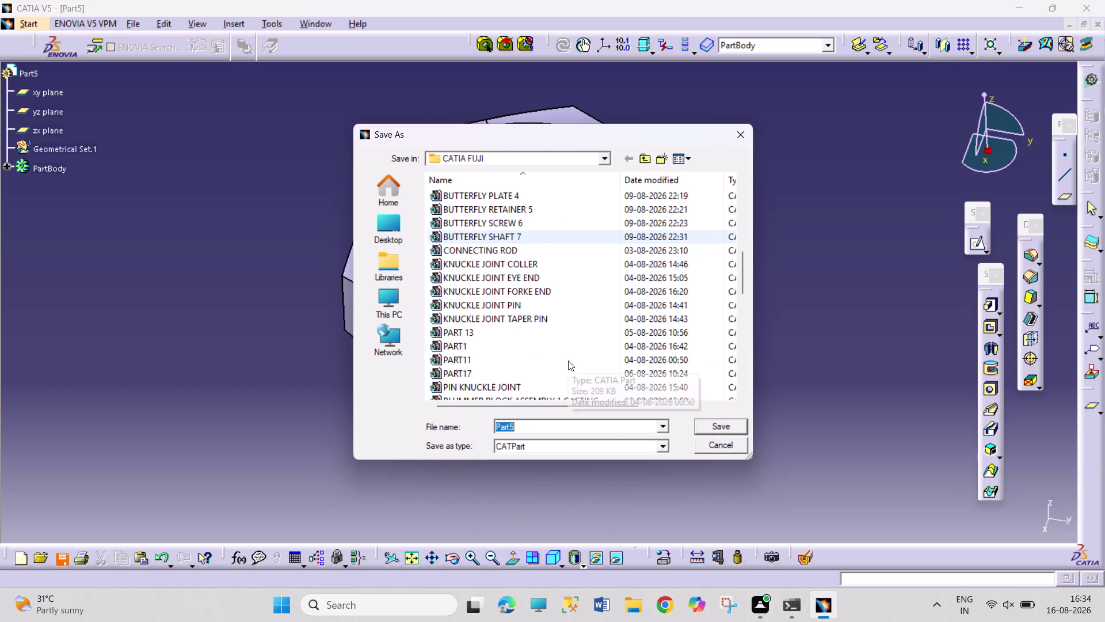
scroll(down, 3)
click(568, 365)
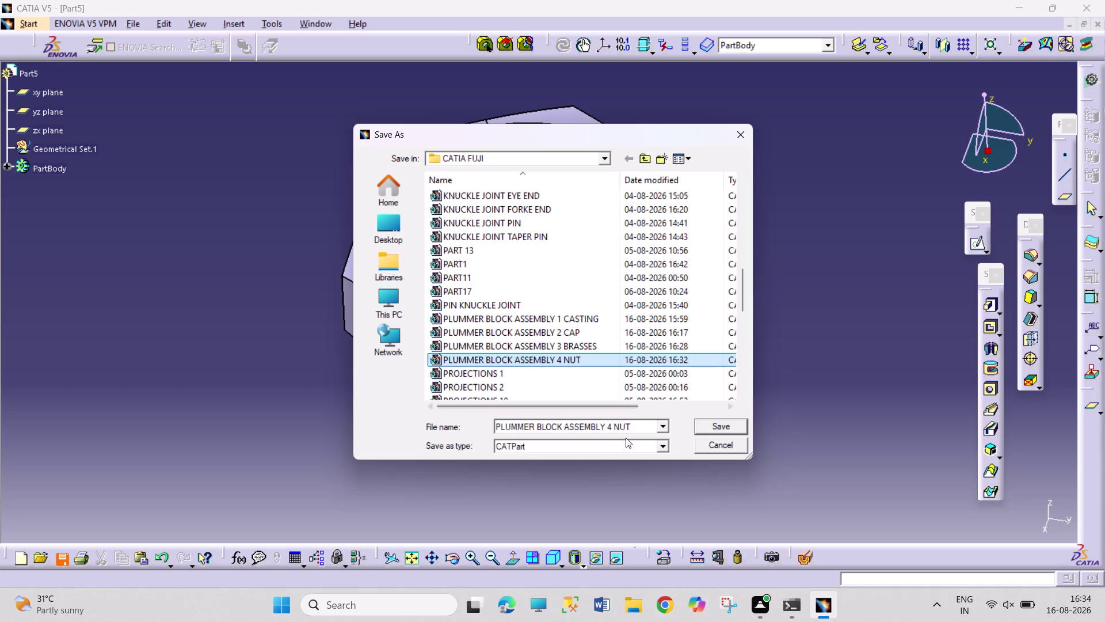
click(610, 426)
click(612, 427)
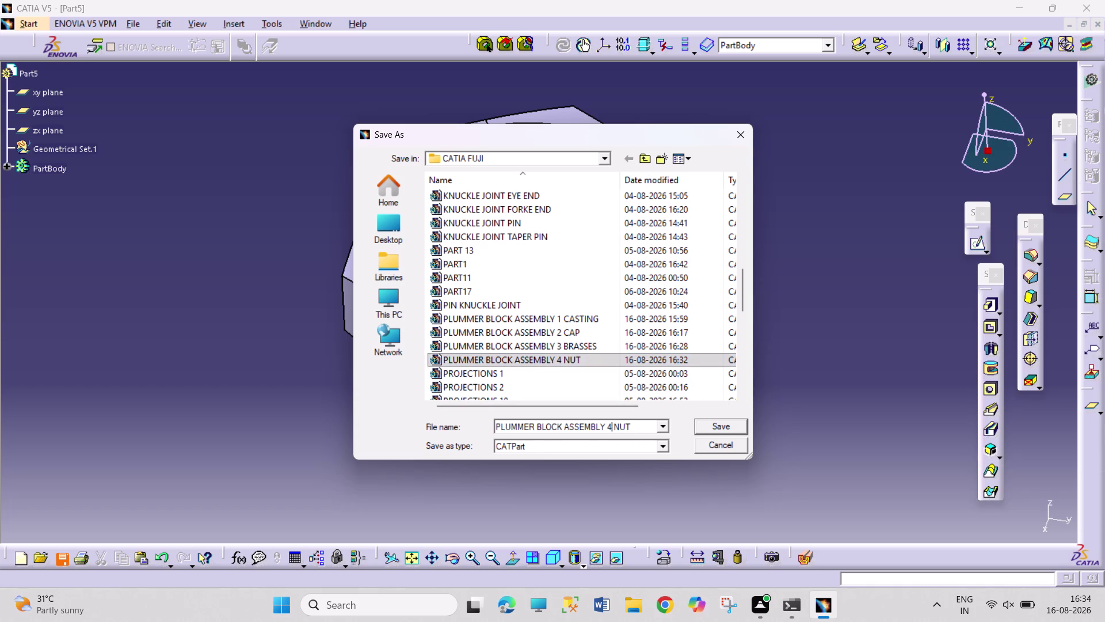
key(BackSpace)
key(5)
key(space)
text(LO)
text(CK)
key(Return)
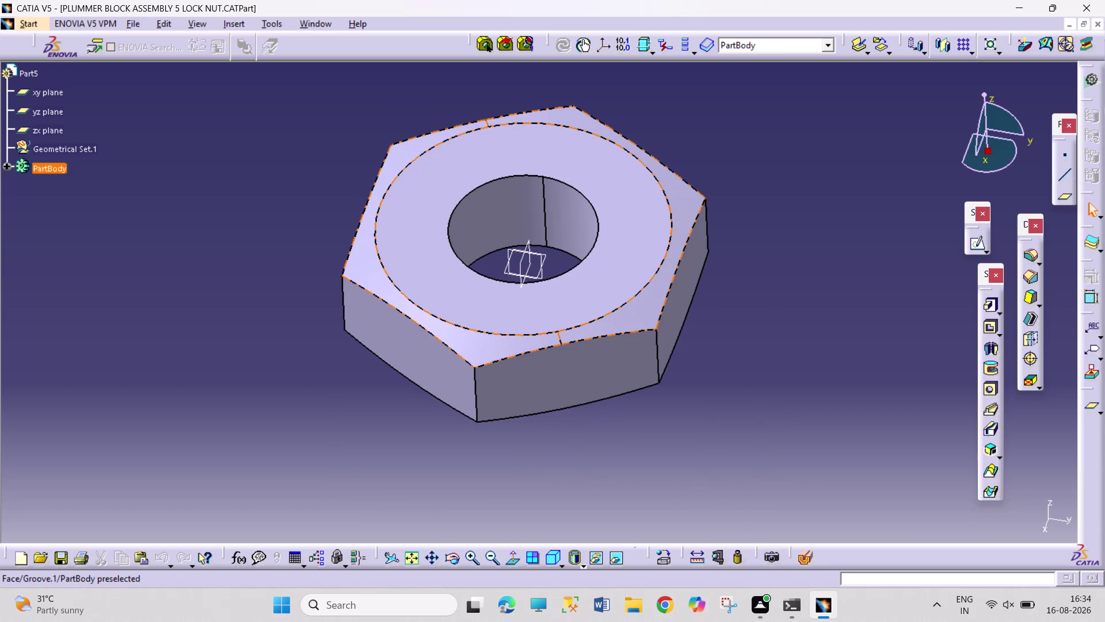
key(ctrl+n)
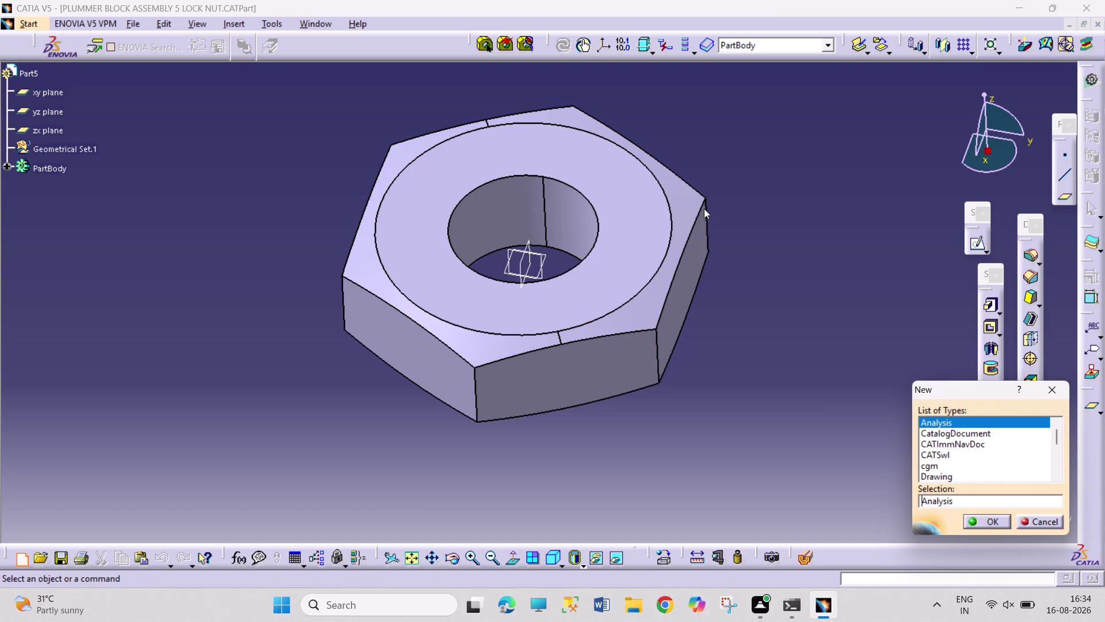
Create a new Part document, Part6, and select its xy plane.
scroll(down, 3)
click(968, 423)
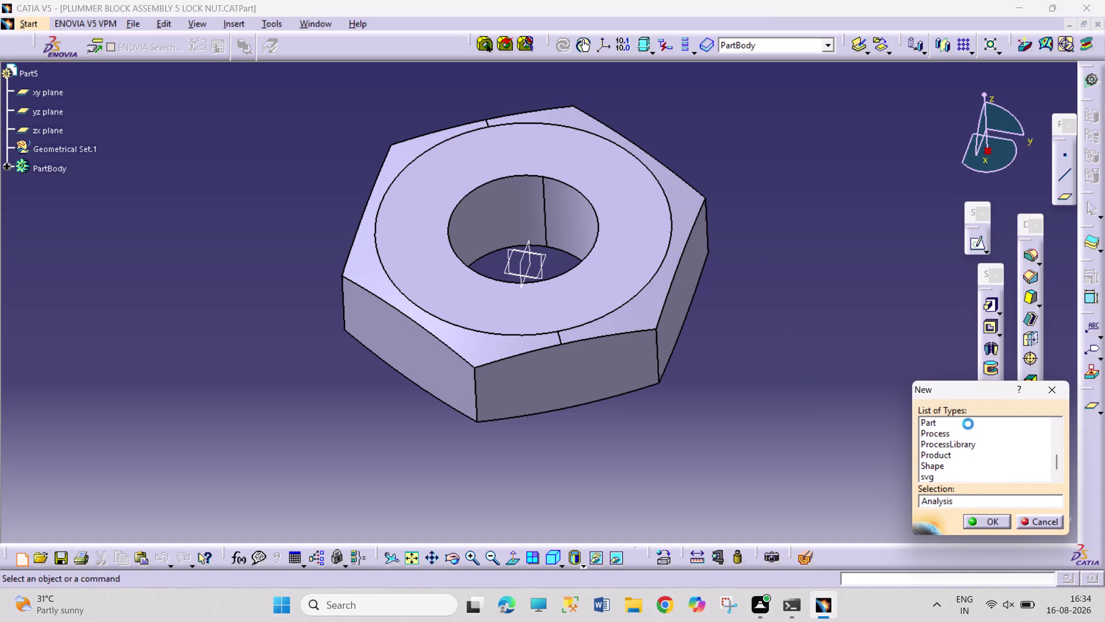
click(976, 520)
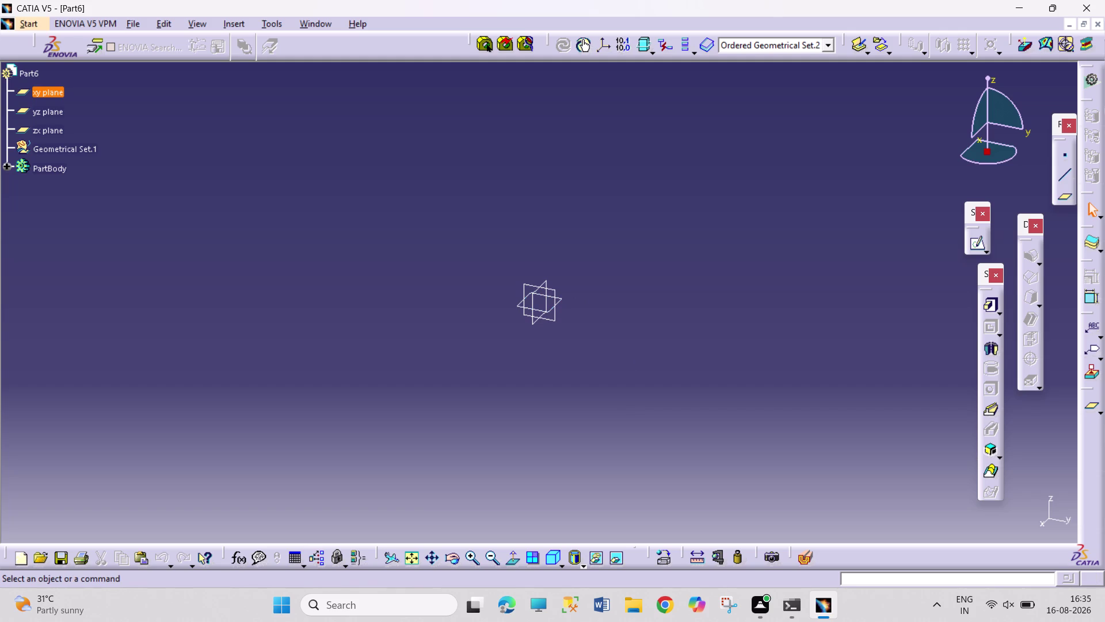
click(562, 292)
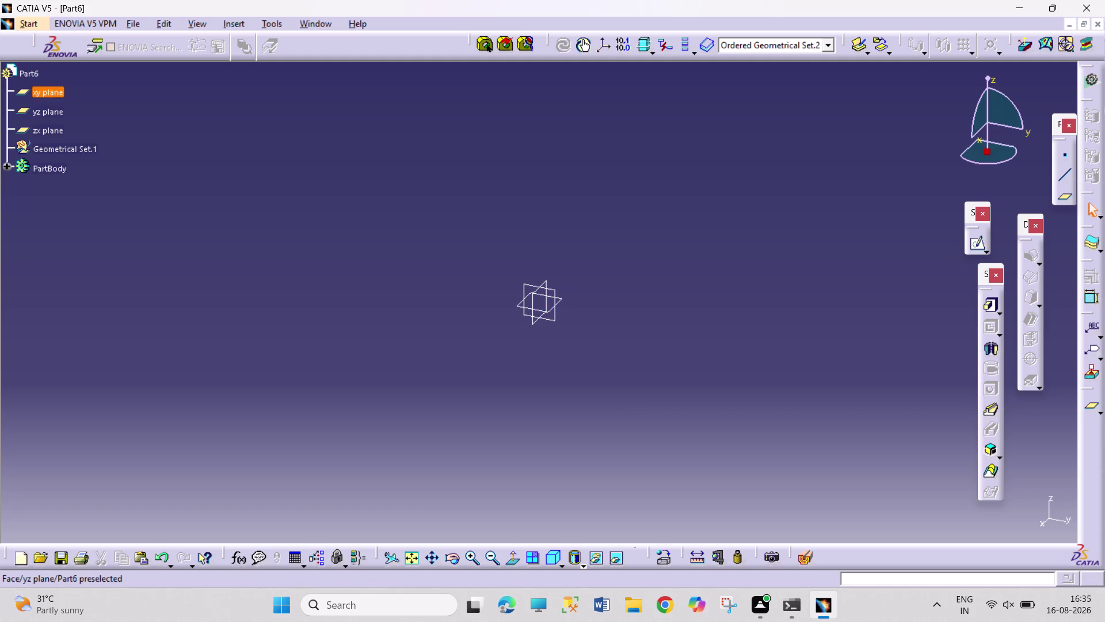
Start a sketch on the xy plane and draw a centred rectangle at the origin.
click(562, 302)
click(979, 250)
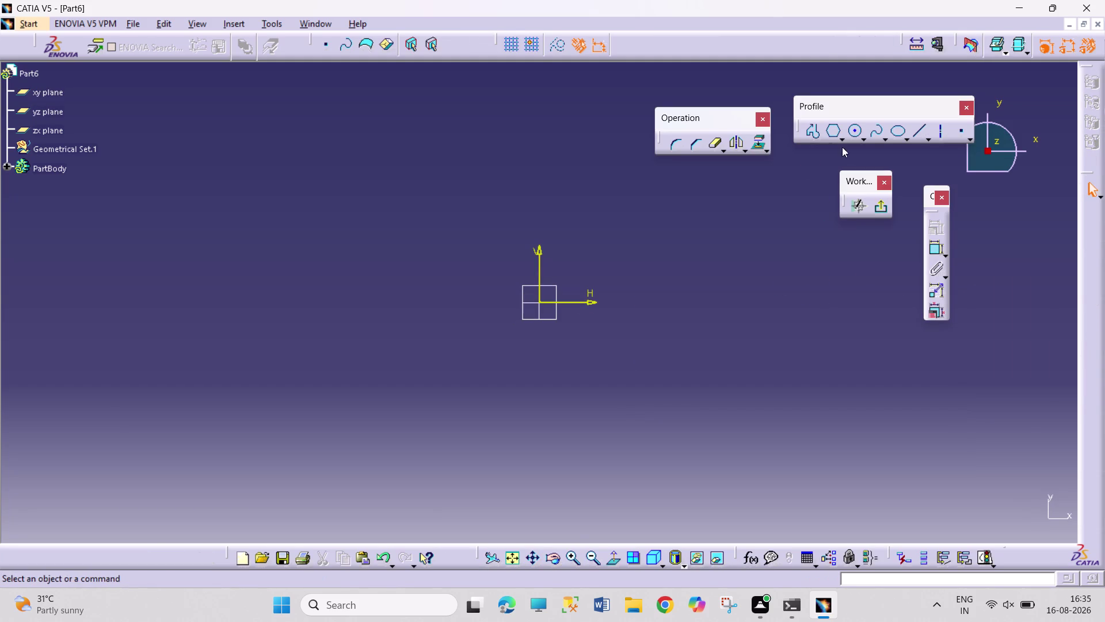
click(843, 138)
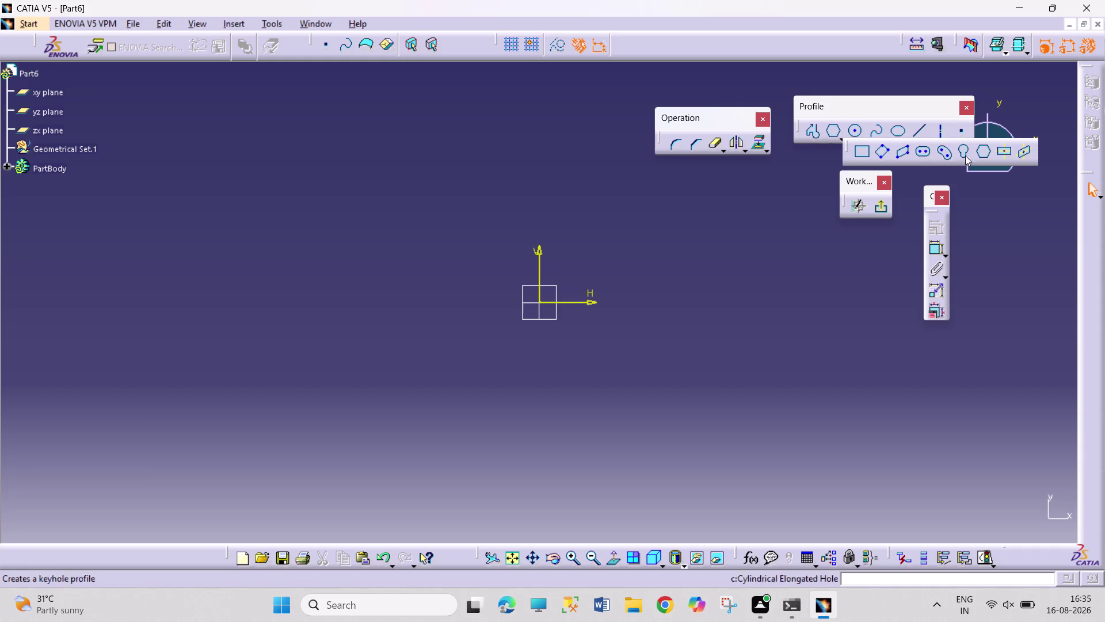
click(1001, 159)
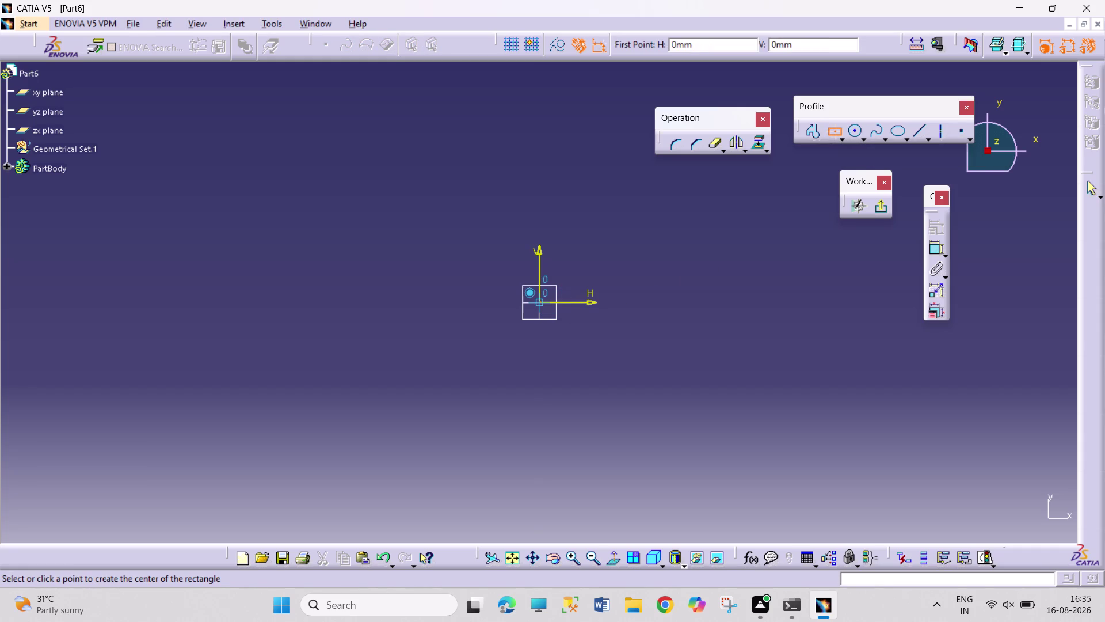
click(537, 302)
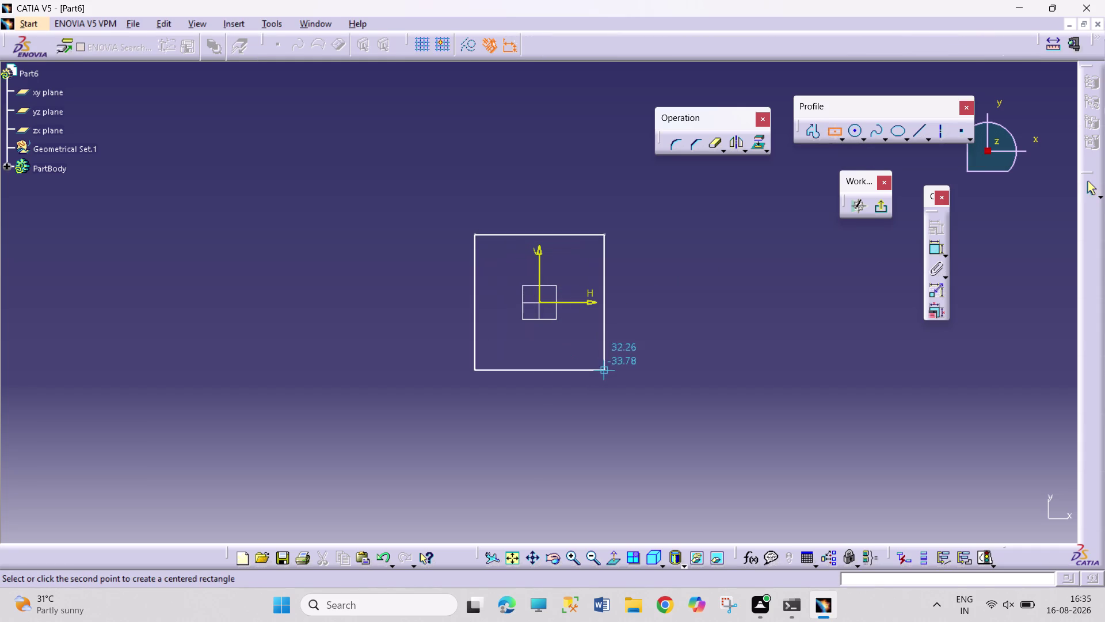
click(605, 370)
click(932, 250)
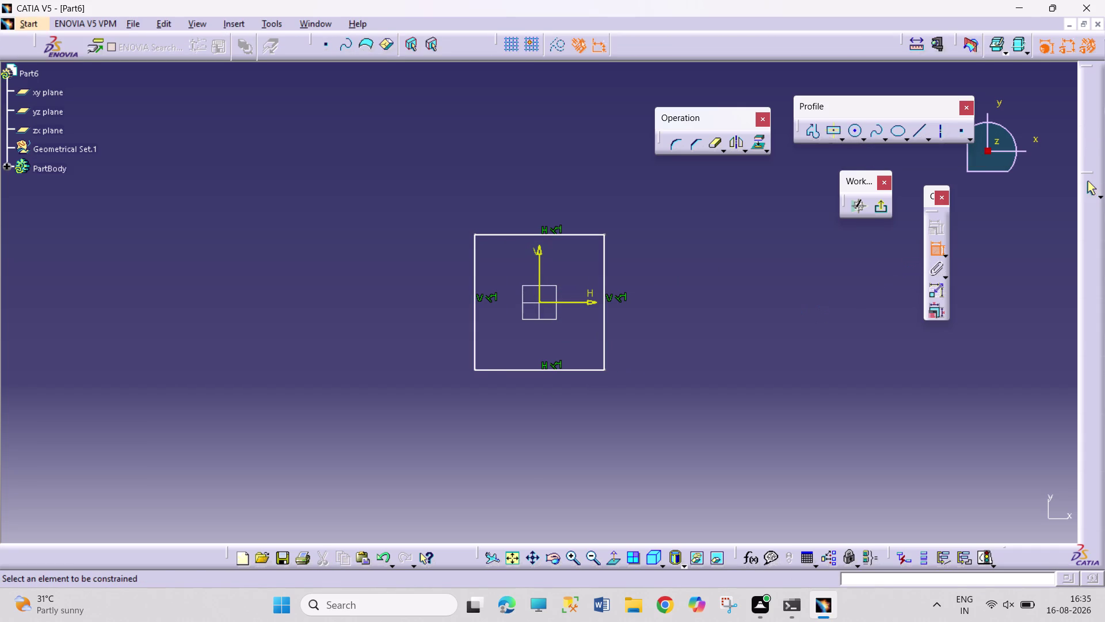
Add width and height dimensions to the rectangle.
click(578, 370)
click(577, 403)
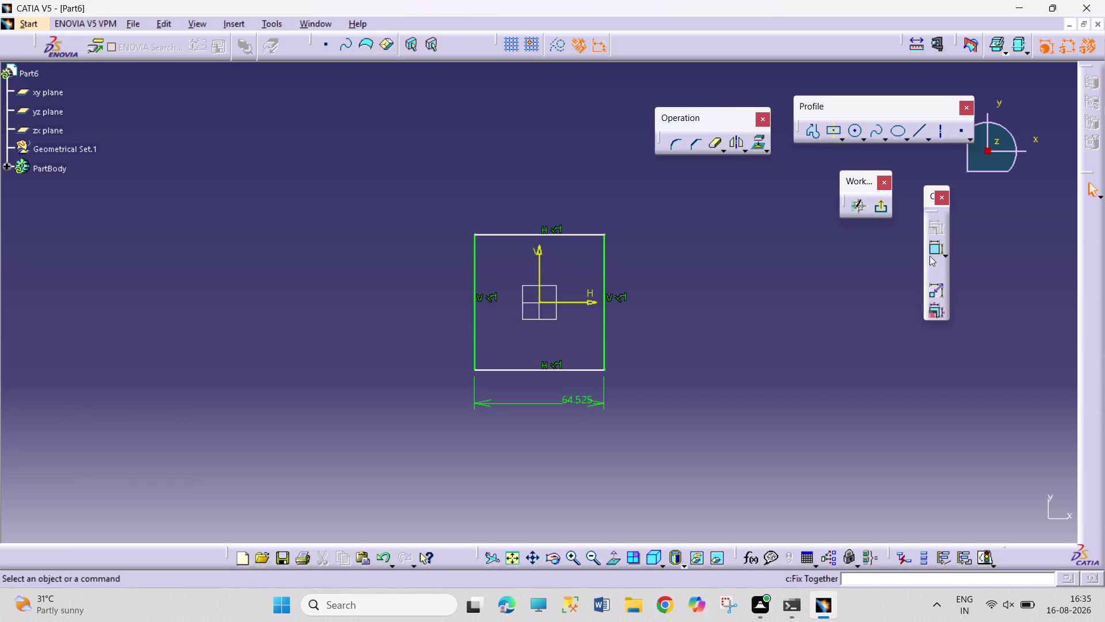
click(930, 246)
click(608, 342)
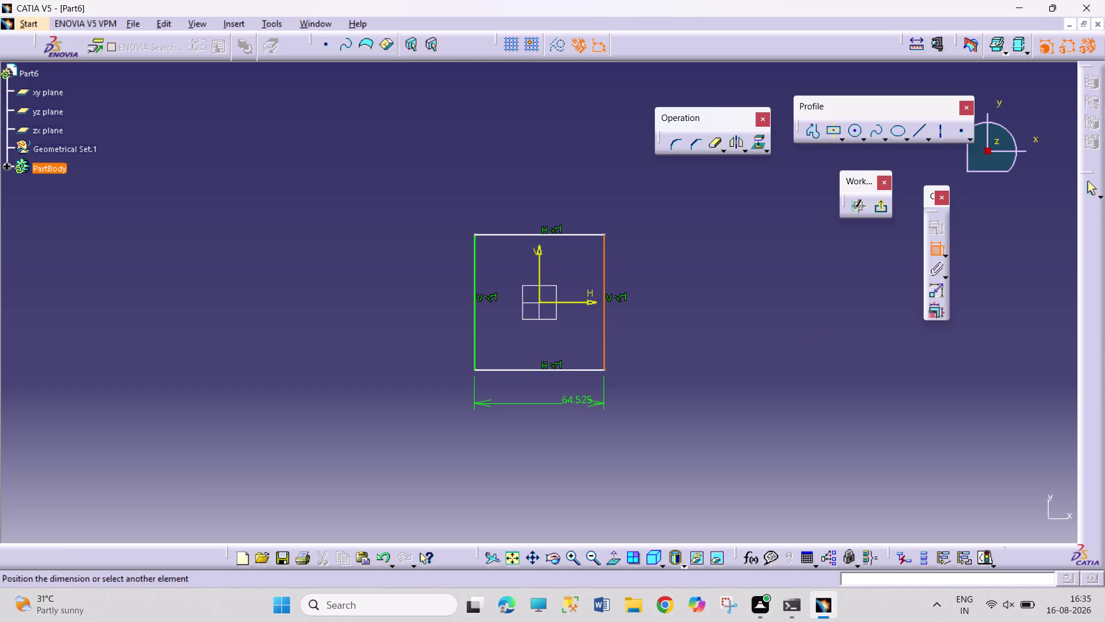
click(703, 331)
Set both rectangle dimensions to 24, tidy the height label, and exit the sketch.
double_click(580, 403)
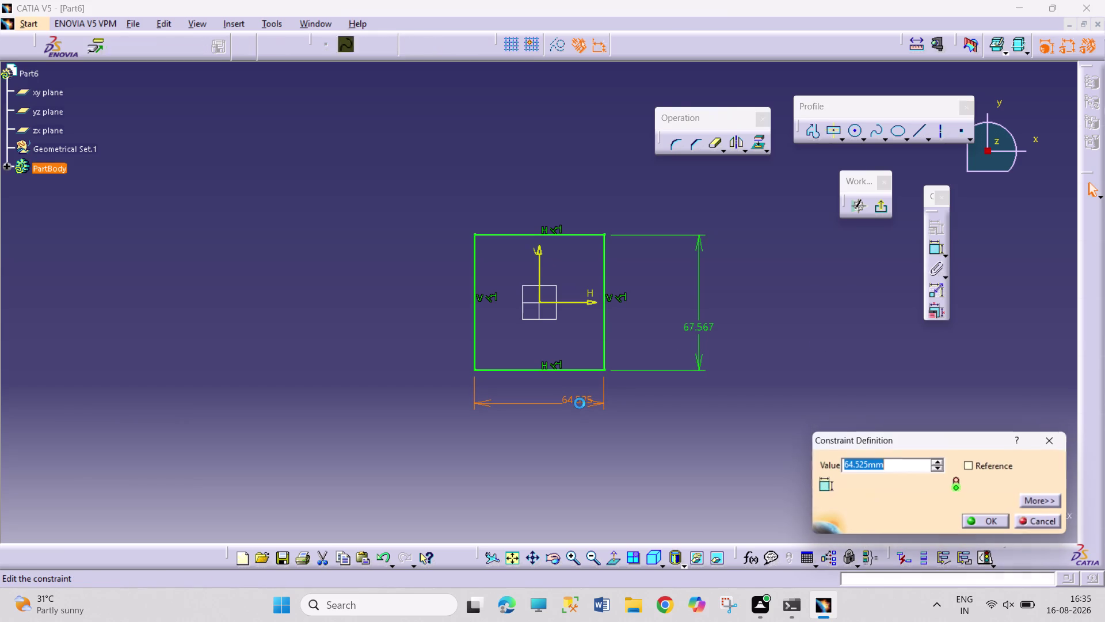
text(24)
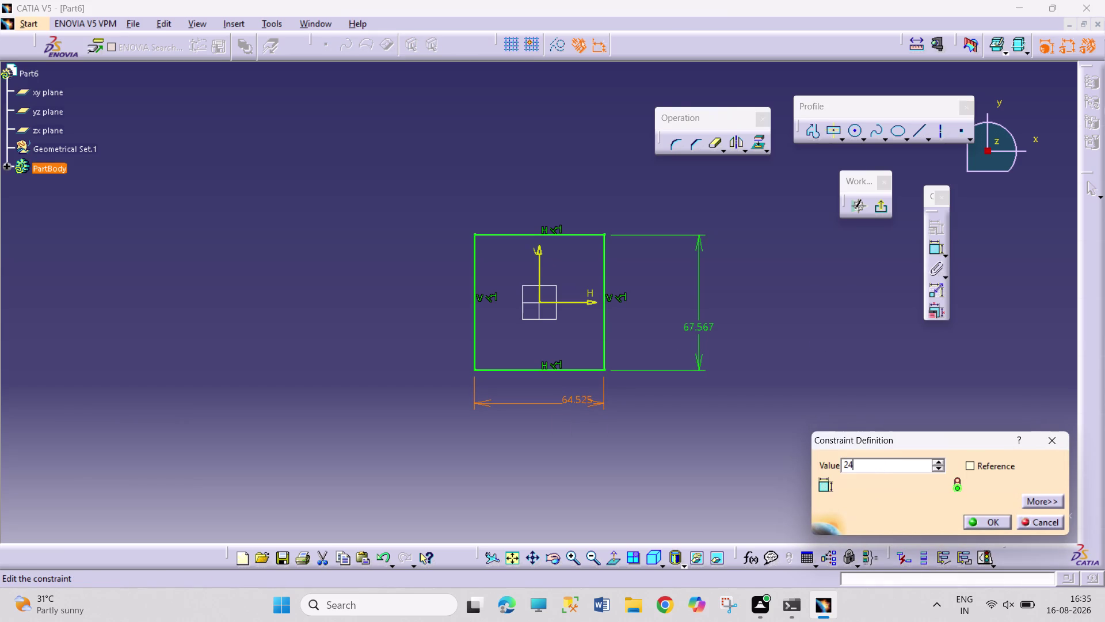
key(Return)
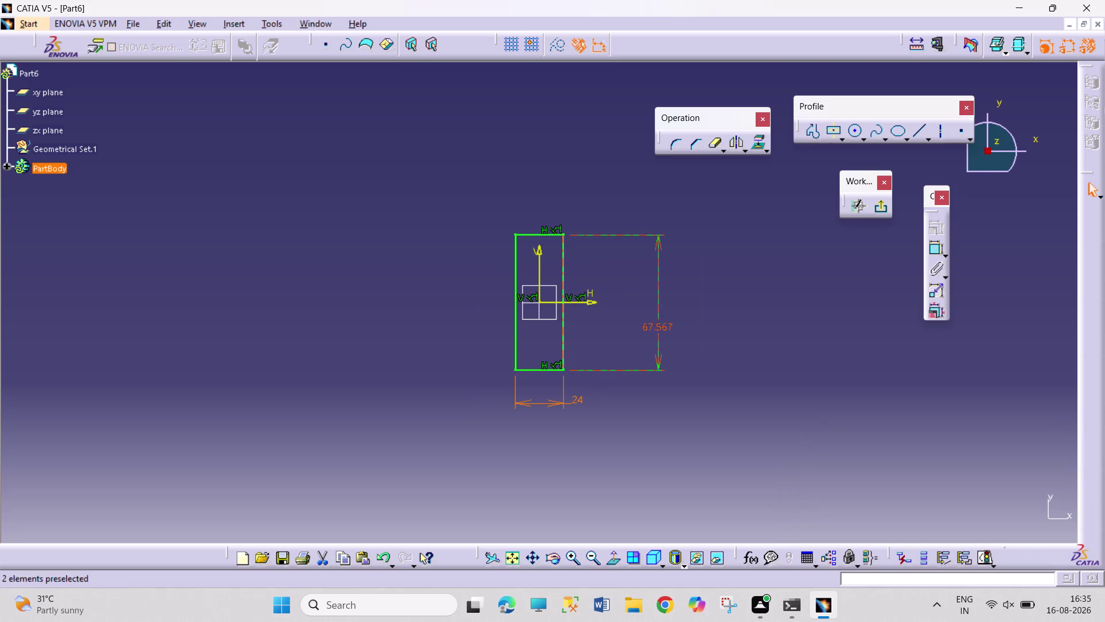
double_click(654, 325)
text(24)
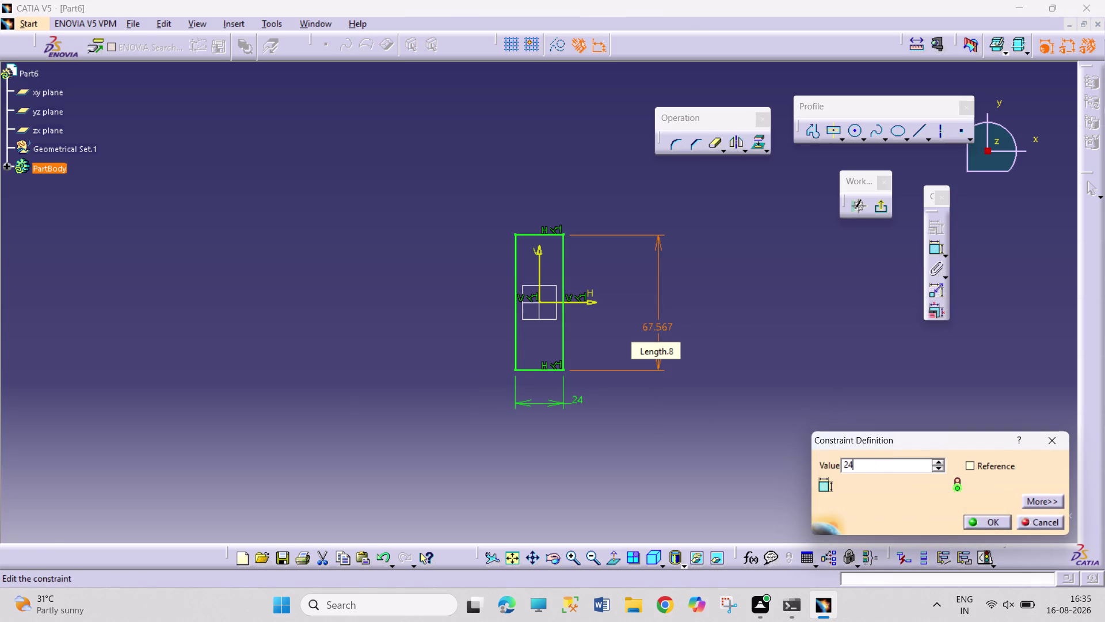
key(Return)
click(825, 415)
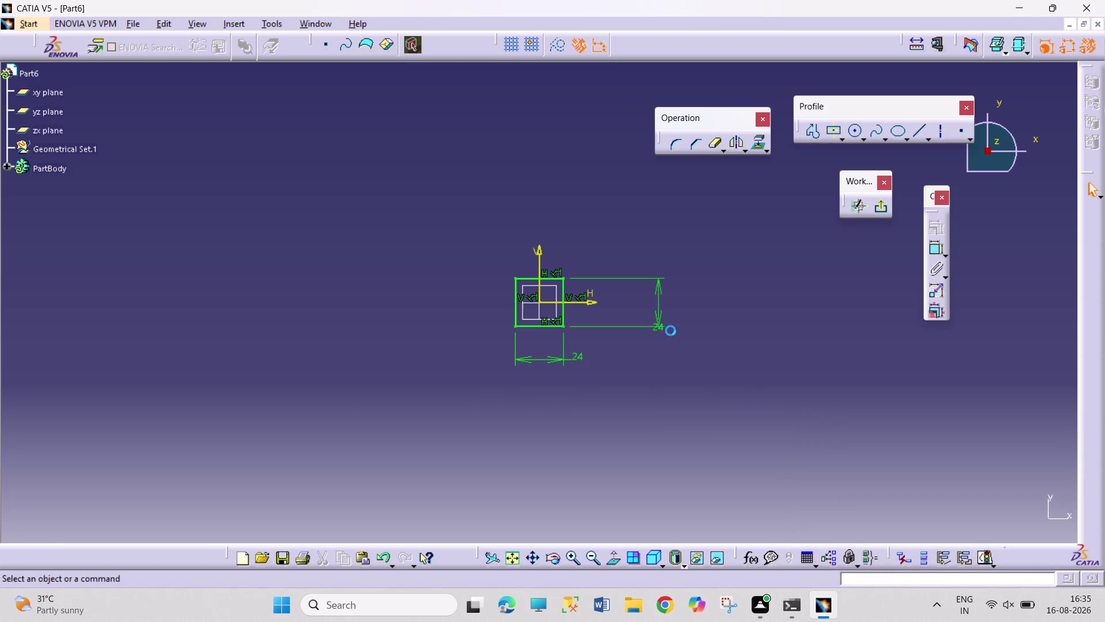
drag(661, 328, 654, 364)
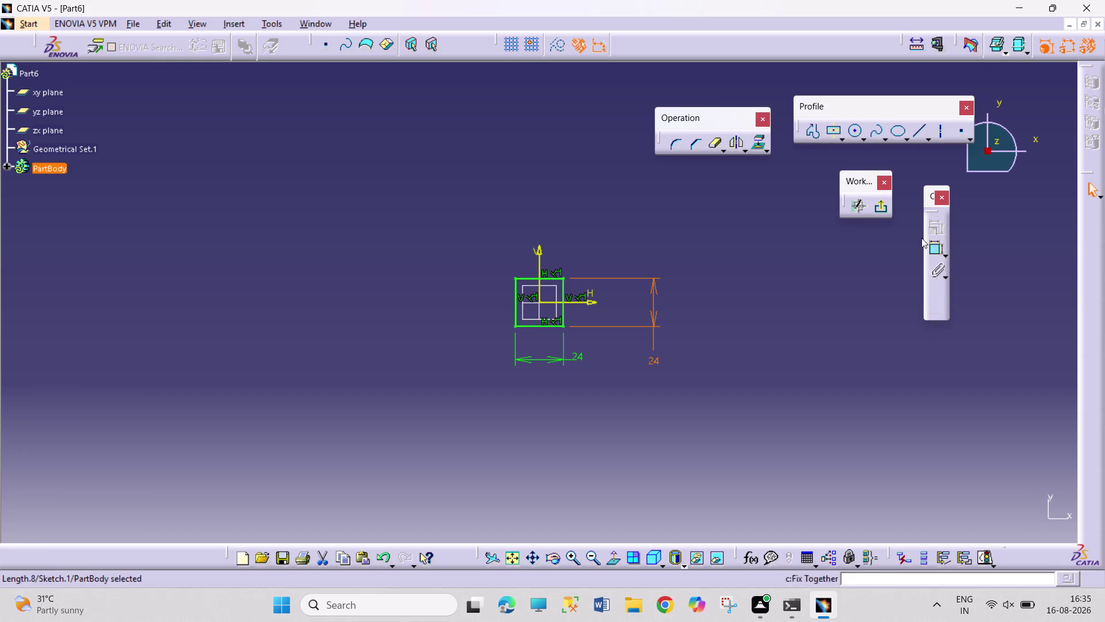
click(882, 207)
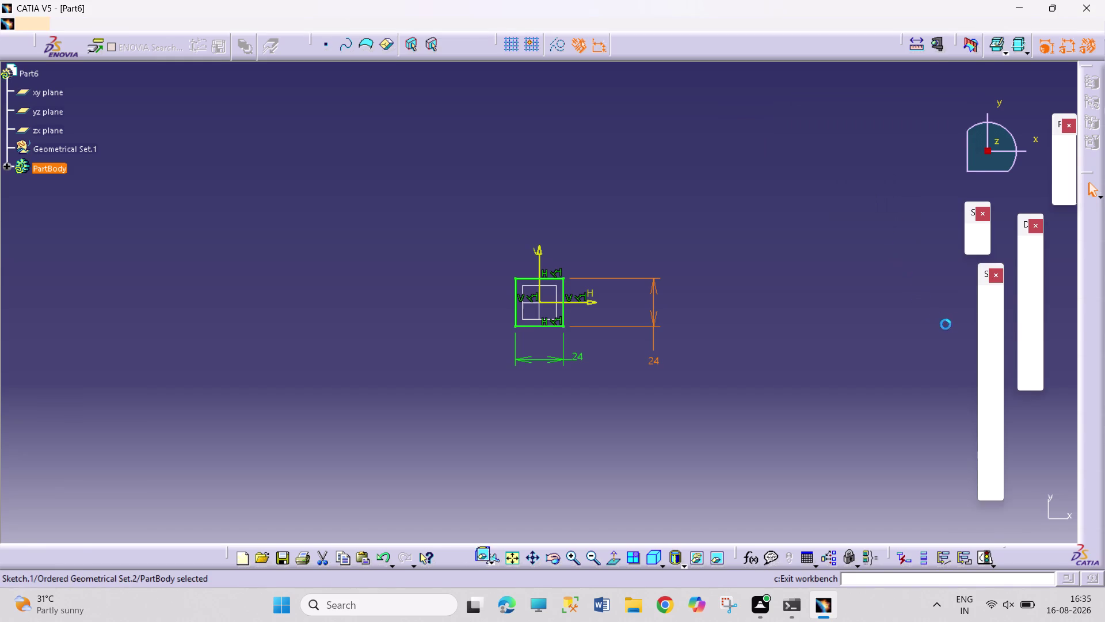
Pad the 24 mm square 20 mm, then start a sketch on the block's top face.
click(990, 306)
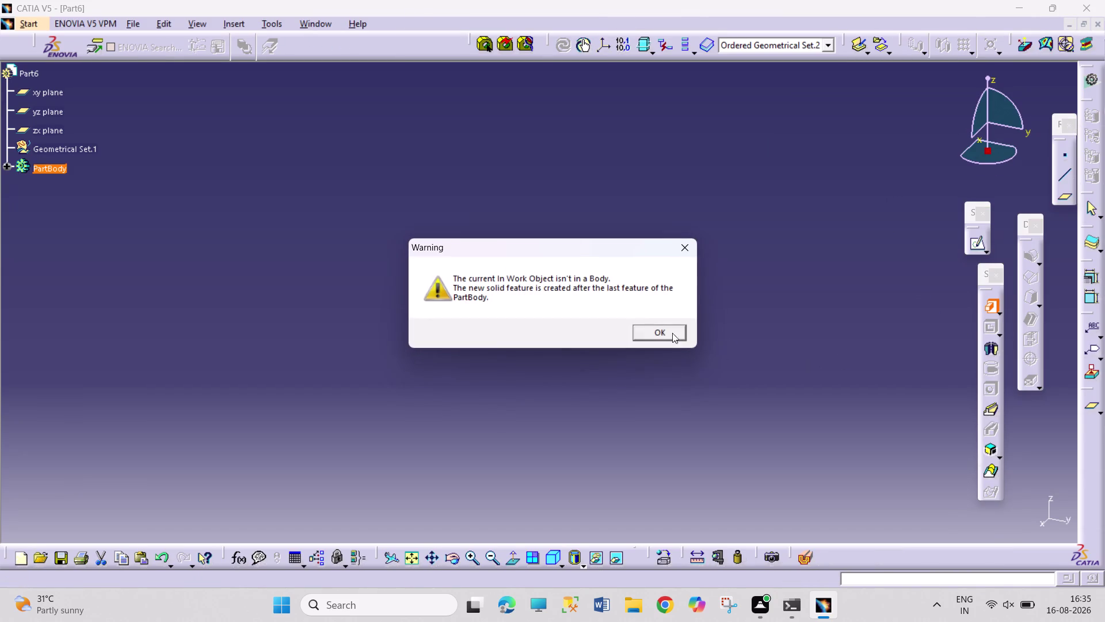
click(663, 331)
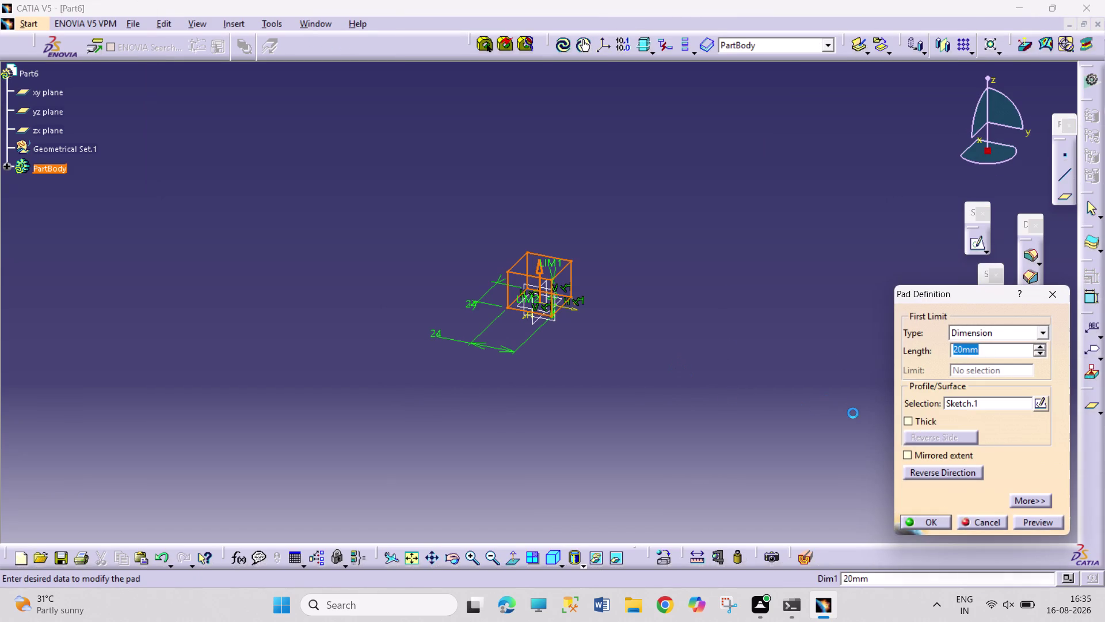
key(8)
key(Return)
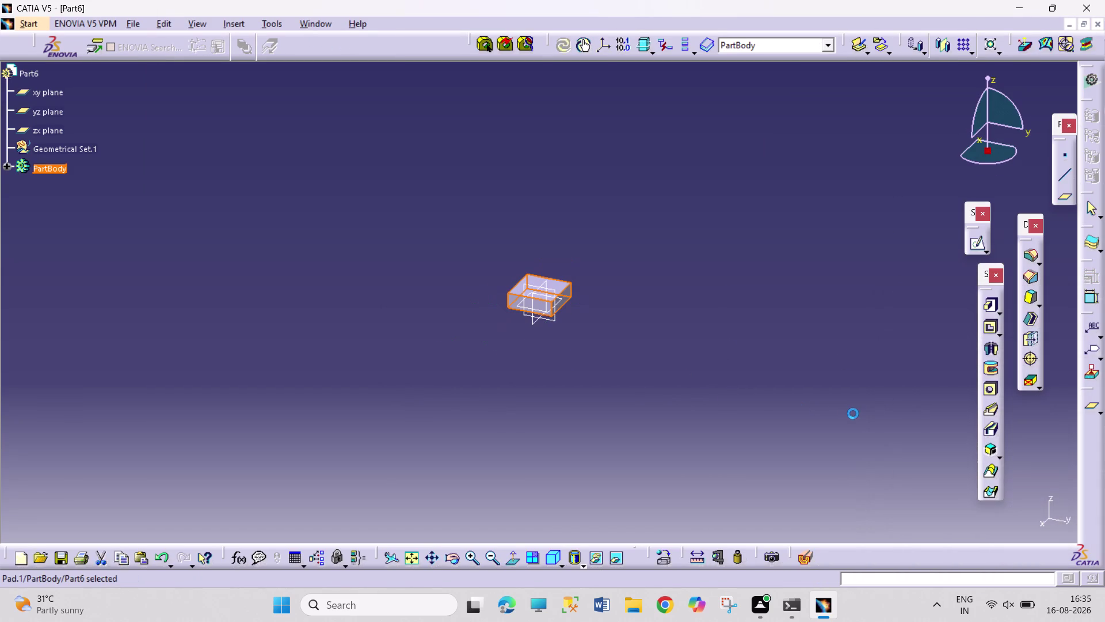
click(850, 413)
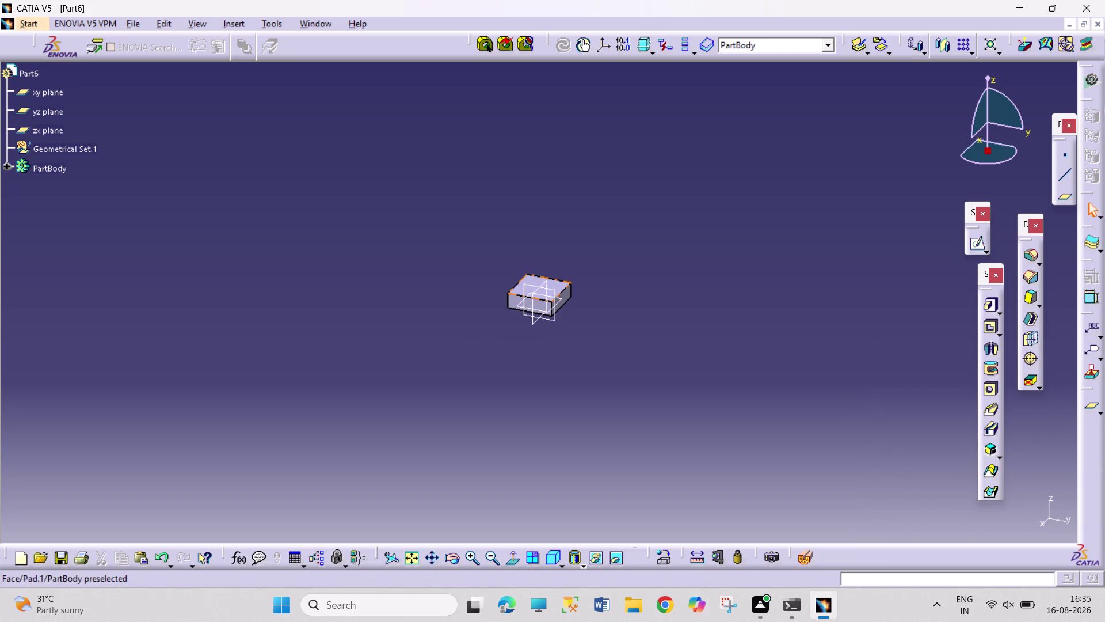
click(562, 284)
click(977, 244)
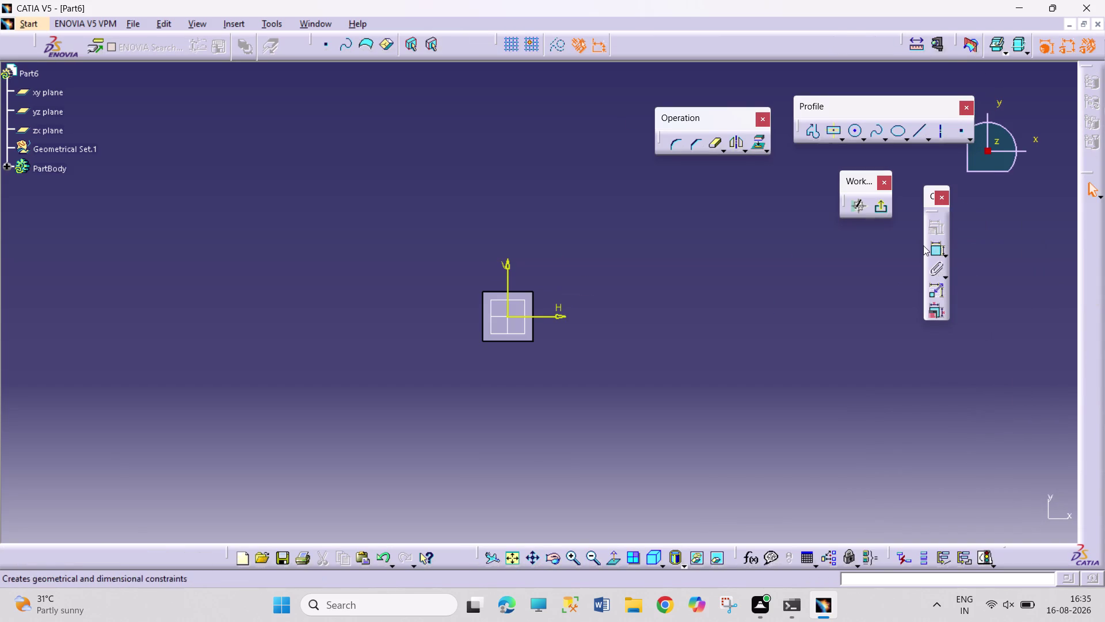
Draw an origin-centred circle of 12 mm diameter on the top face and exit the sketch.
click(858, 134)
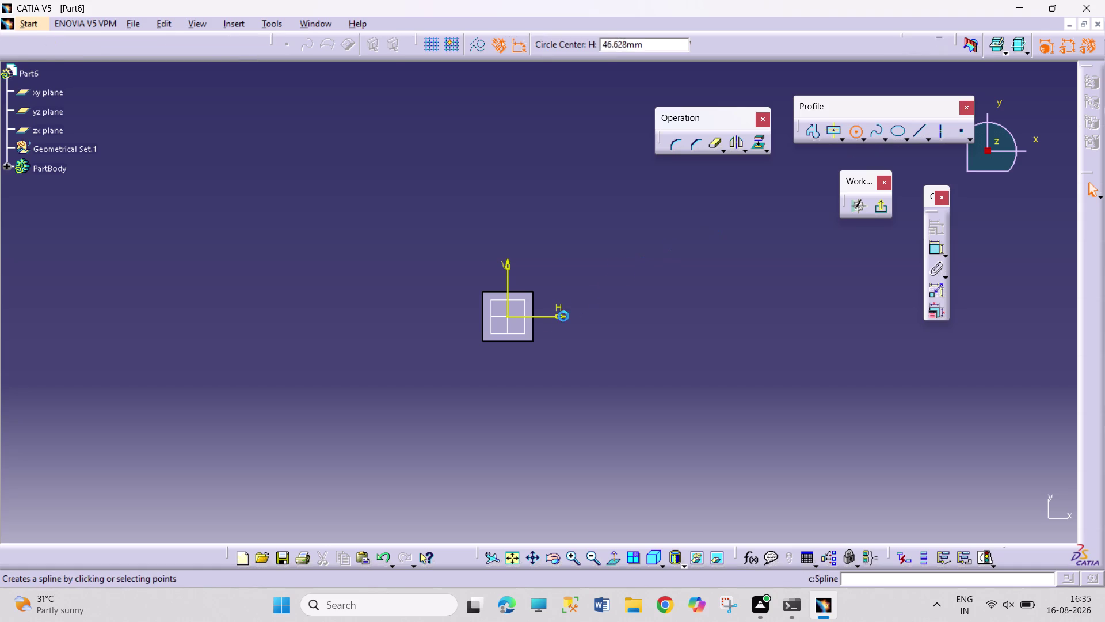
click(509, 316)
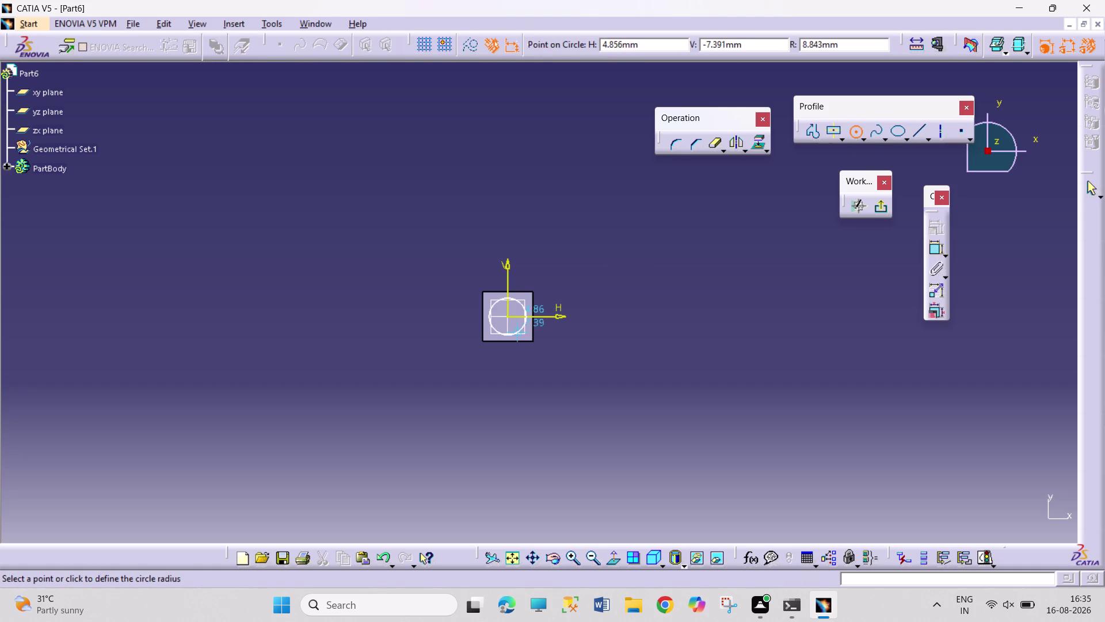
click(518, 331)
drag(937, 246, 930, 247)
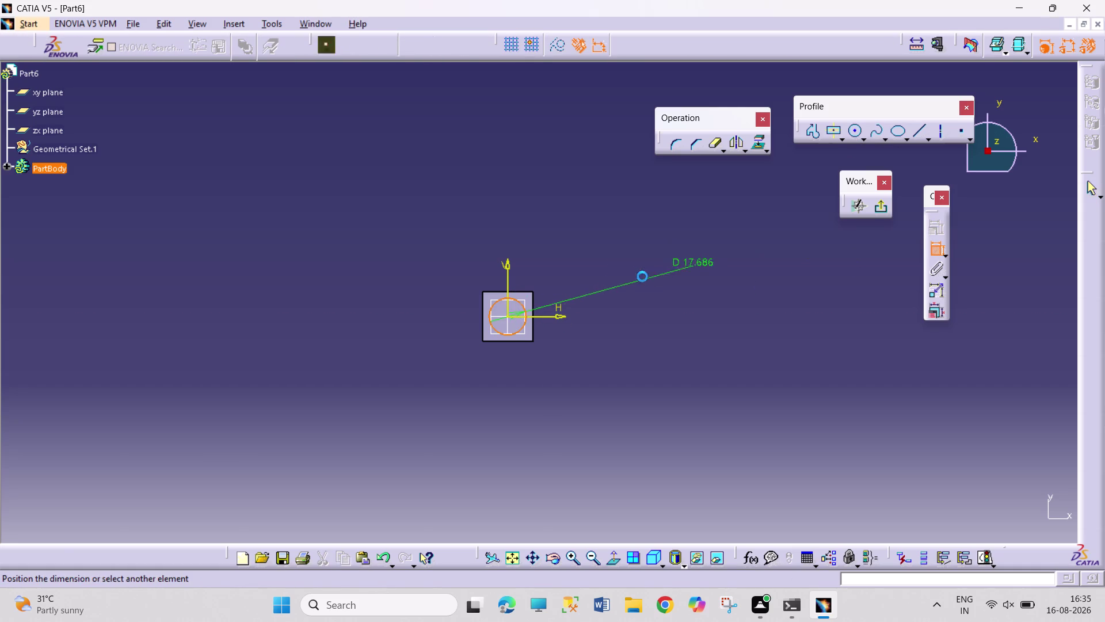
click(643, 277)
double_click(644, 272)
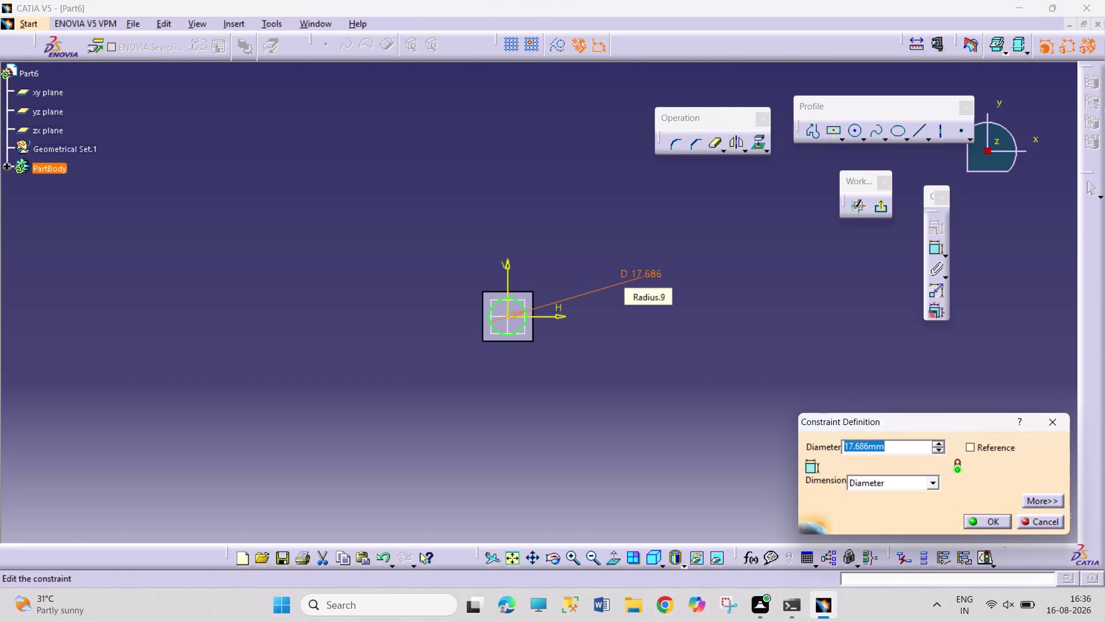
text(12)
key(Return)
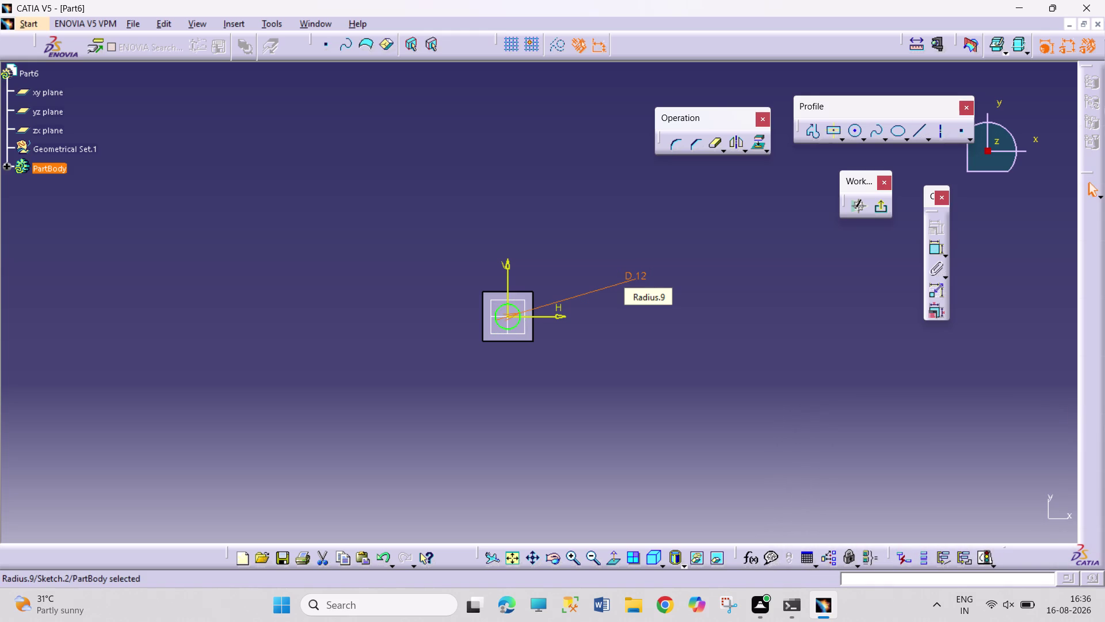
click(883, 210)
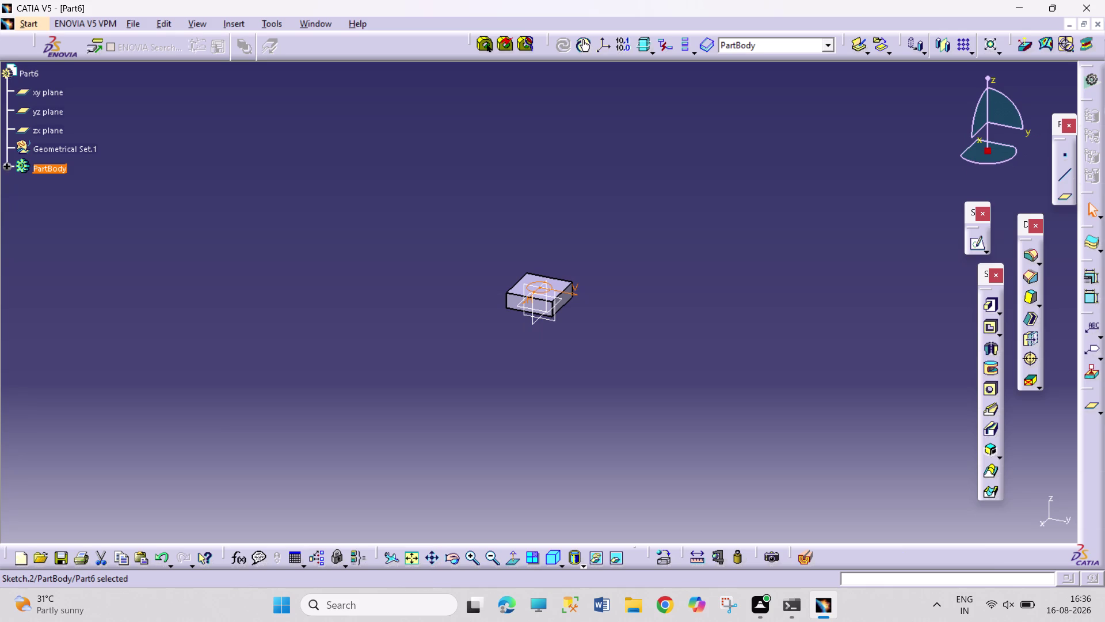
Pad the 12 mm circle into a tall shaft rising from the block.
click(988, 308)
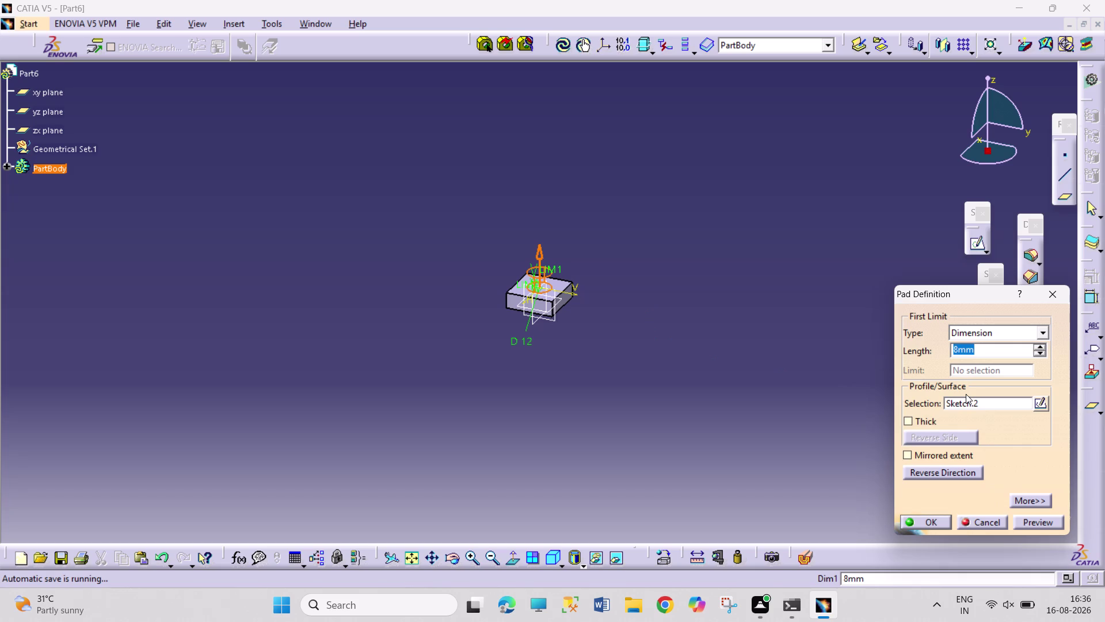
text(104)
key(minus)
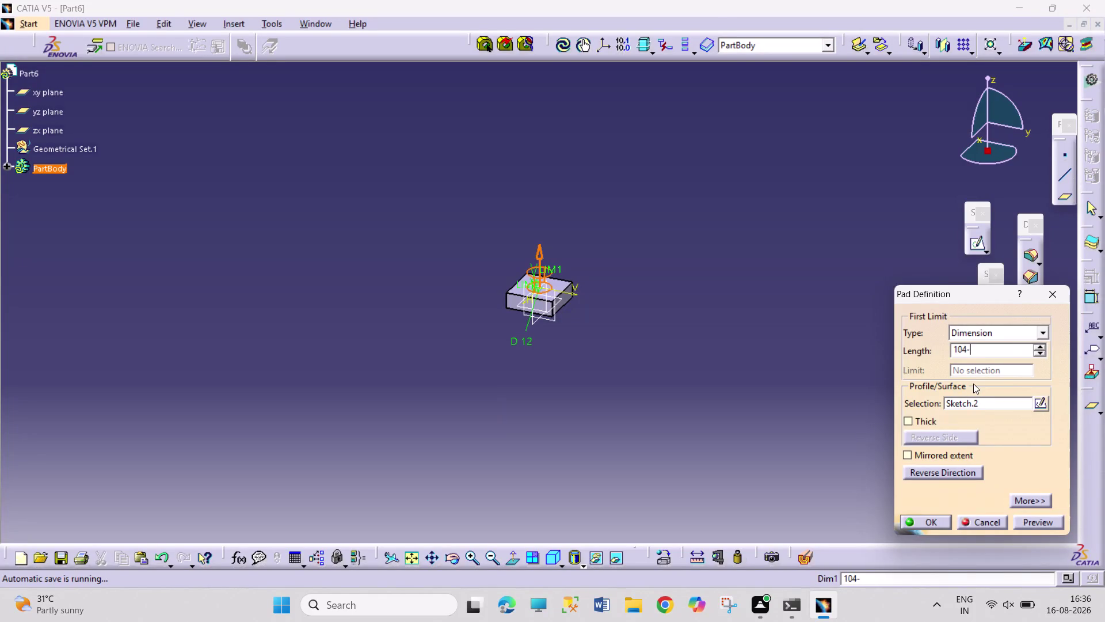
key(8)
key(Return)
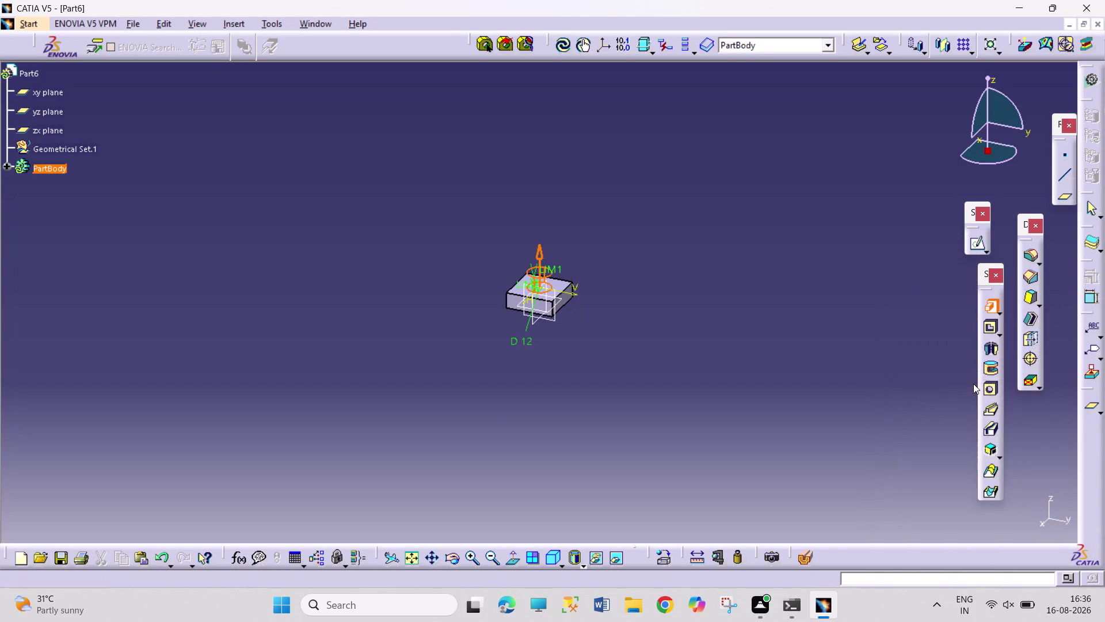
Zoom in on the block and shaft.
click(763, 319)
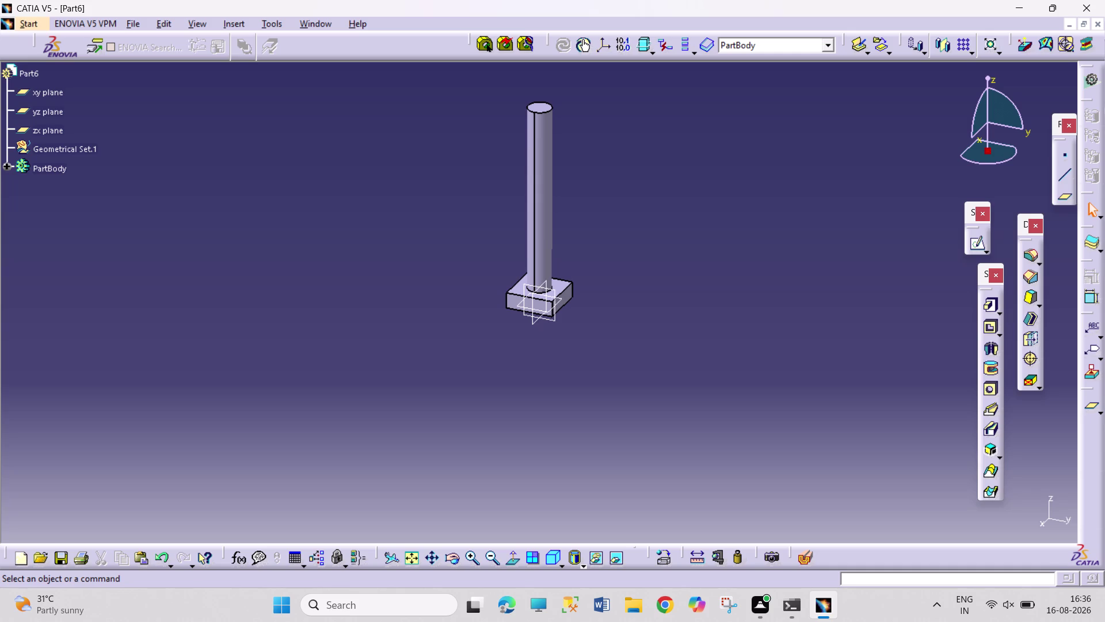
triple_click(470, 561)
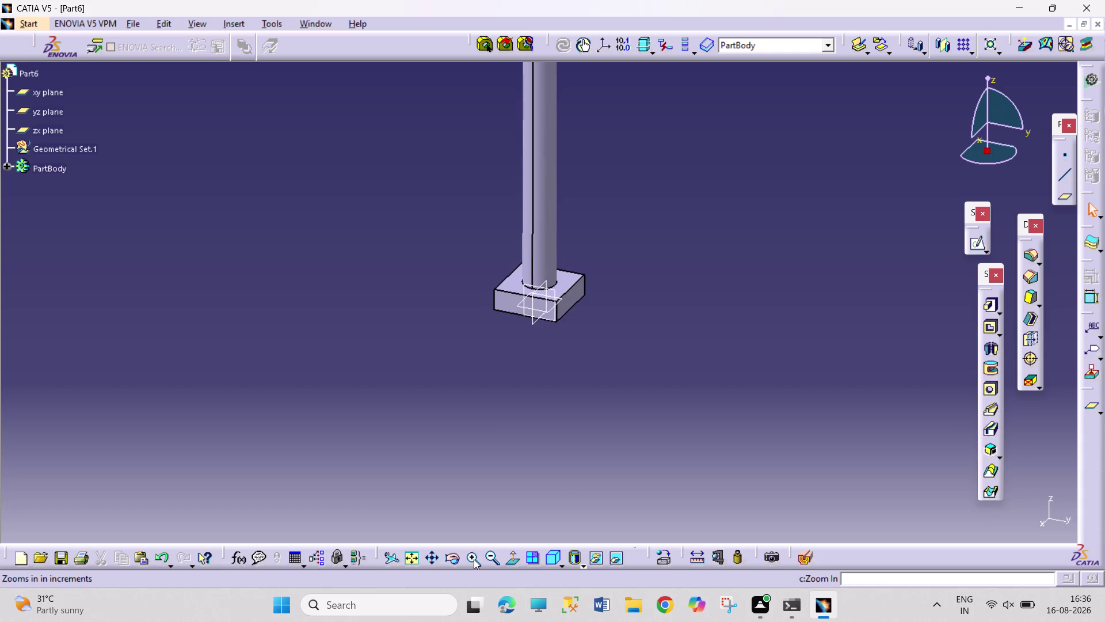
double_click(474, 559)
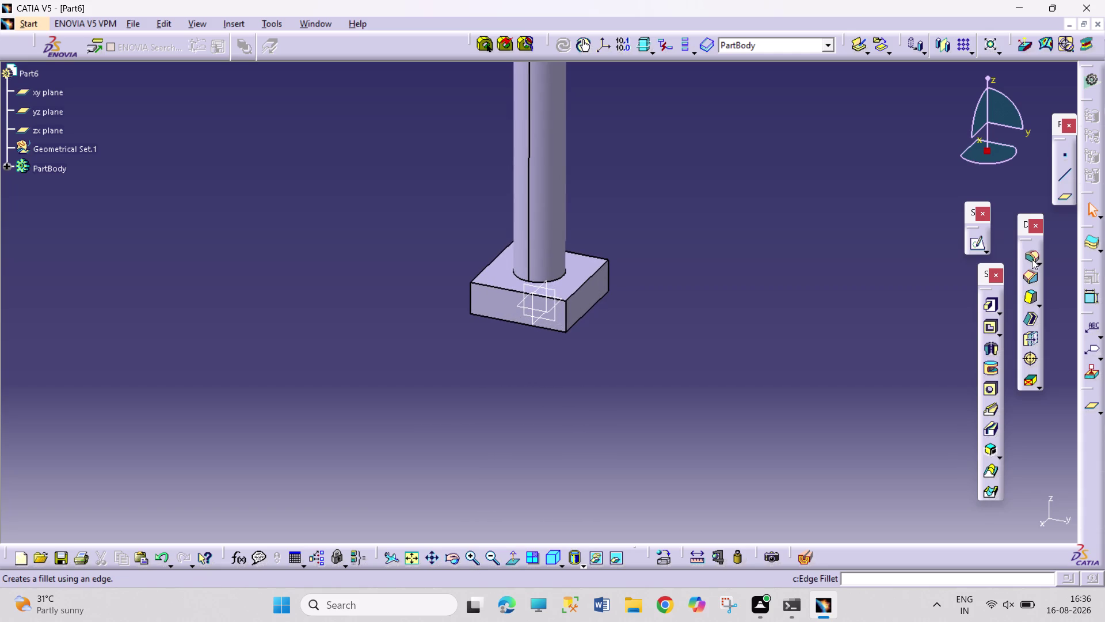
click(1032, 260)
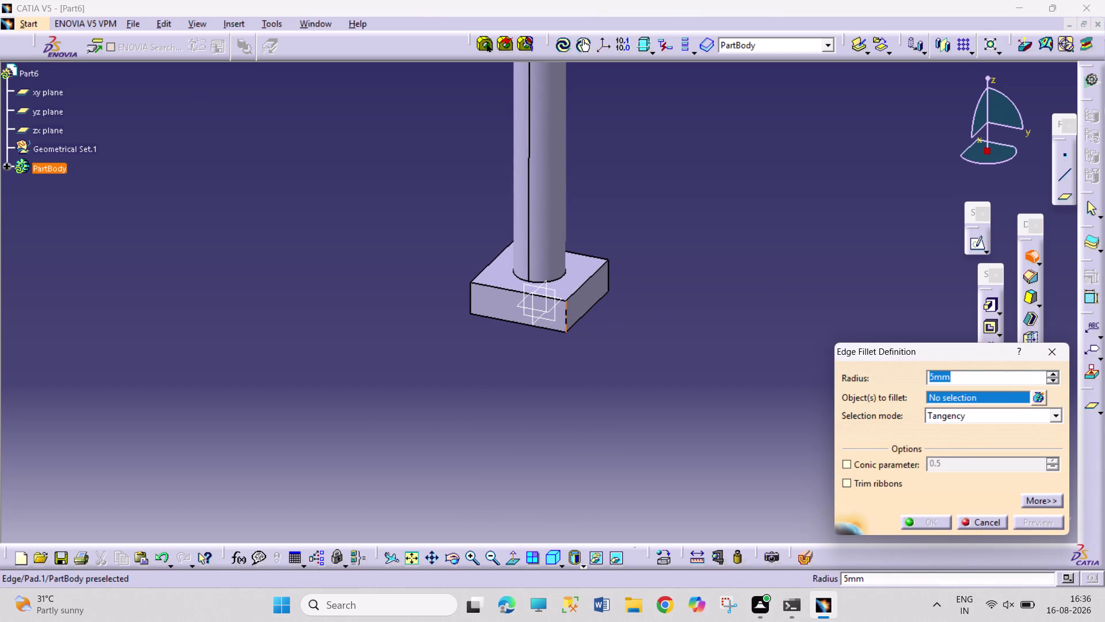
Fillet the first vertical corner edge at 8 mm and rotate to the back corners.
click(567, 322)
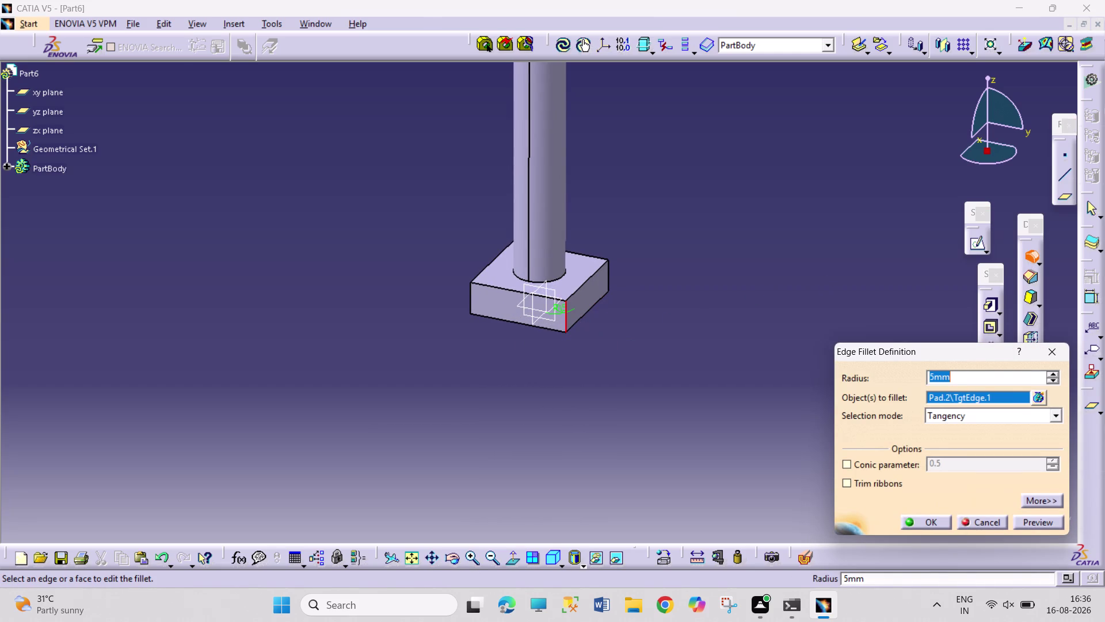
key(8)
key(Return)
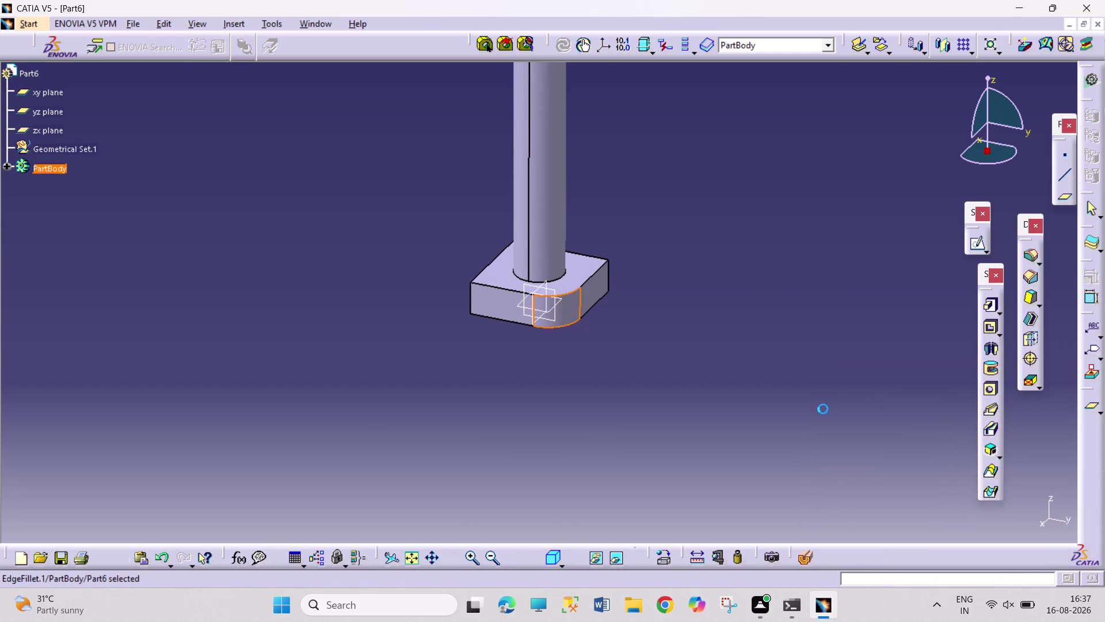
click(1034, 257)
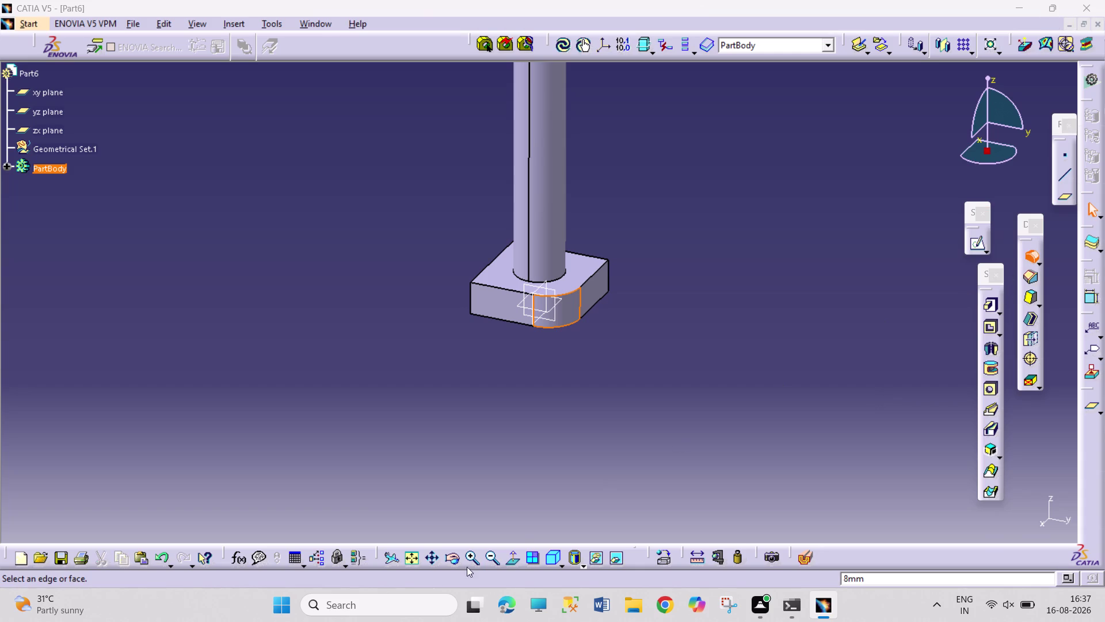
click(454, 562)
drag(651, 370, 386, 402)
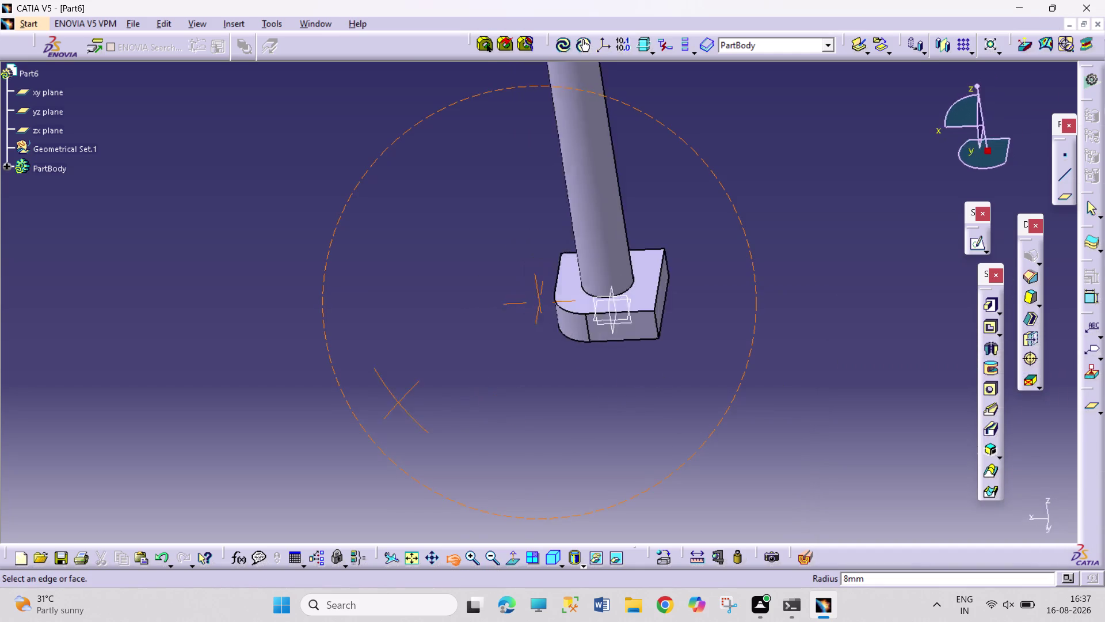
drag(386, 402, 325, 403)
Fillet the remaining three vertical corner edges of the block at 8 mm.
click(609, 356)
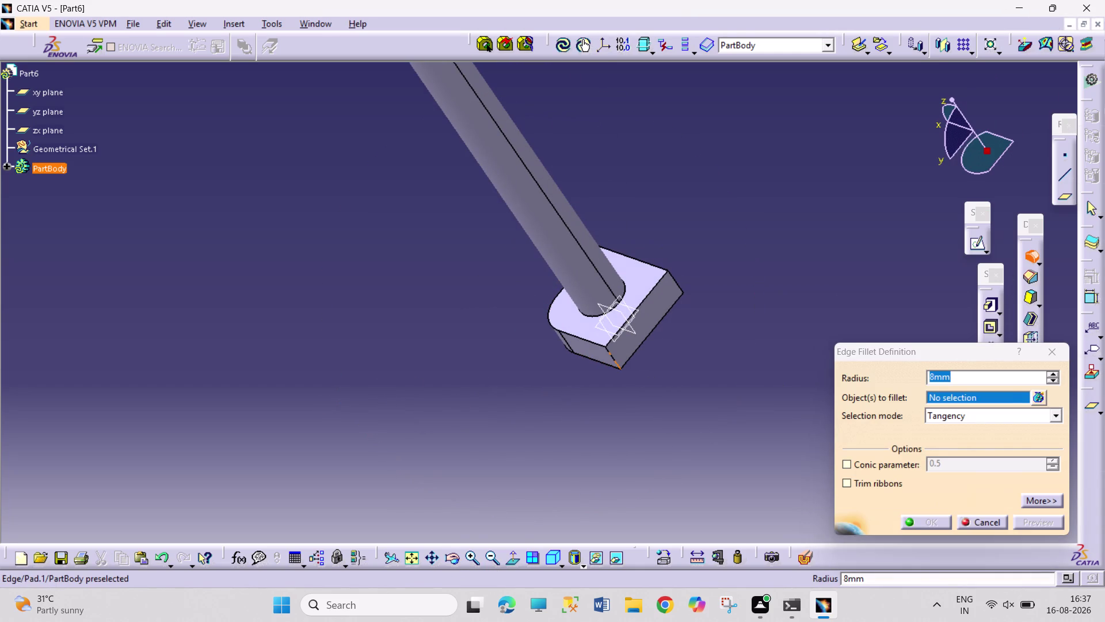
click(673, 279)
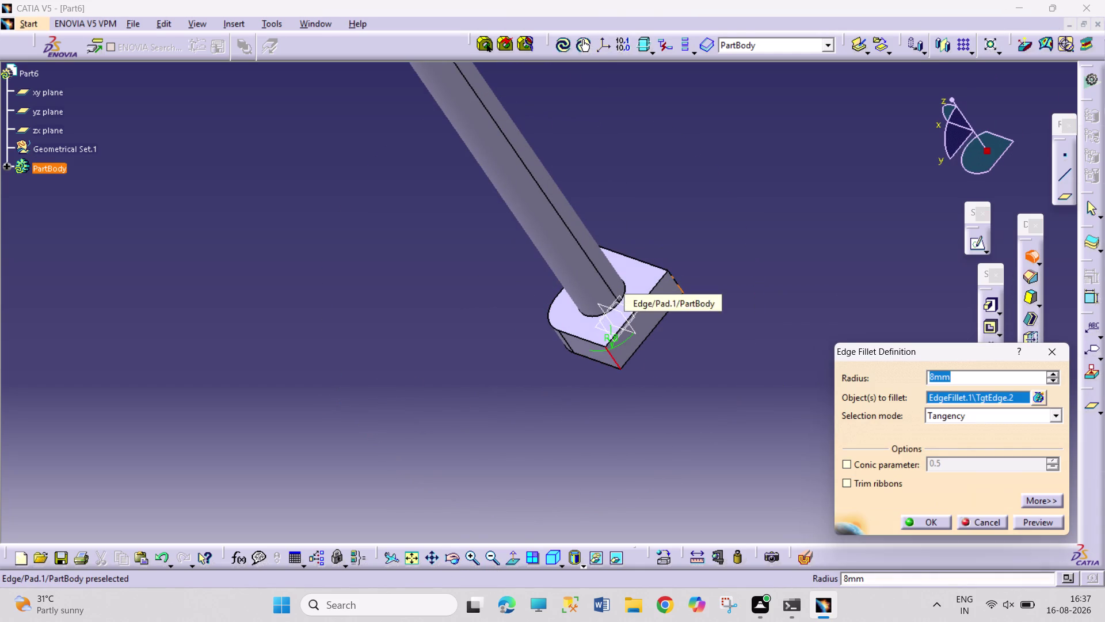
drag(452, 558, 457, 548)
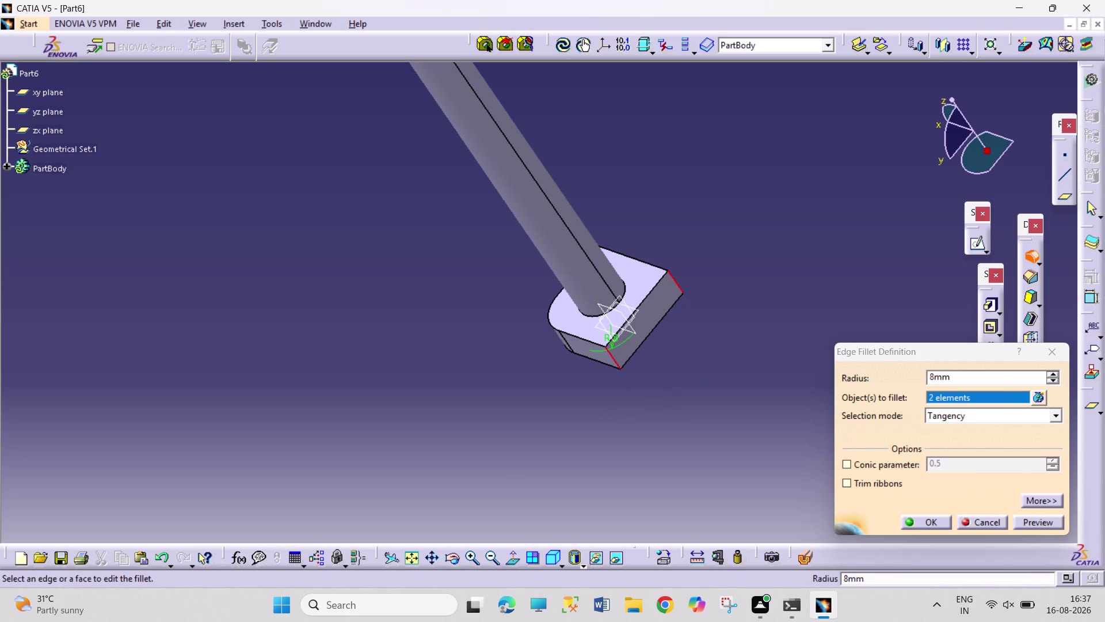
click(774, 365)
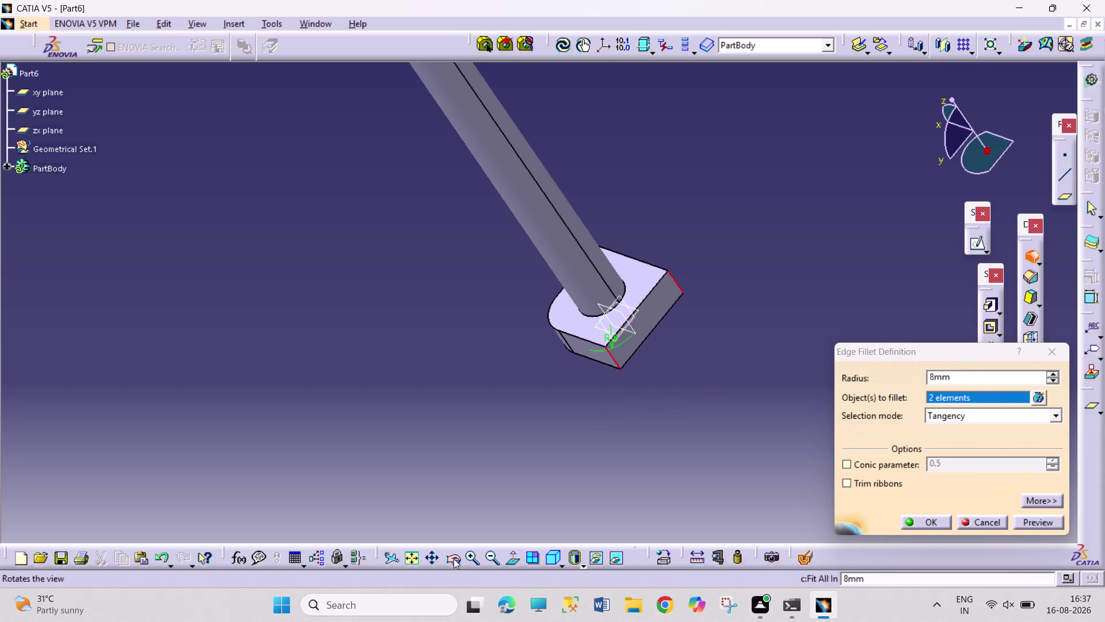
click(454, 559)
drag(685, 371, 366, 479)
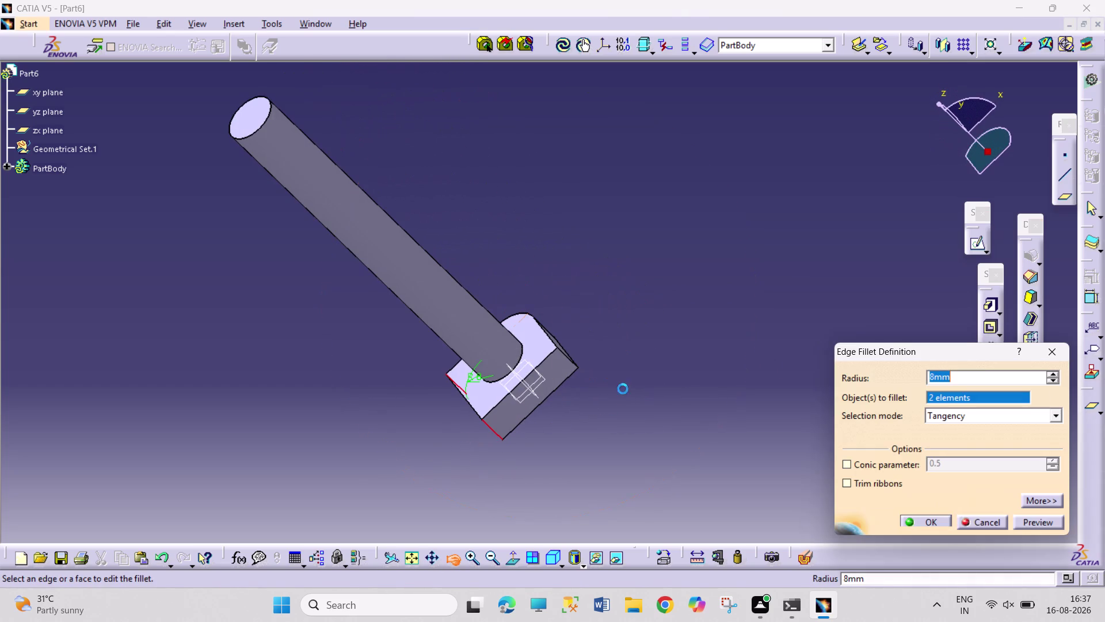
click(571, 359)
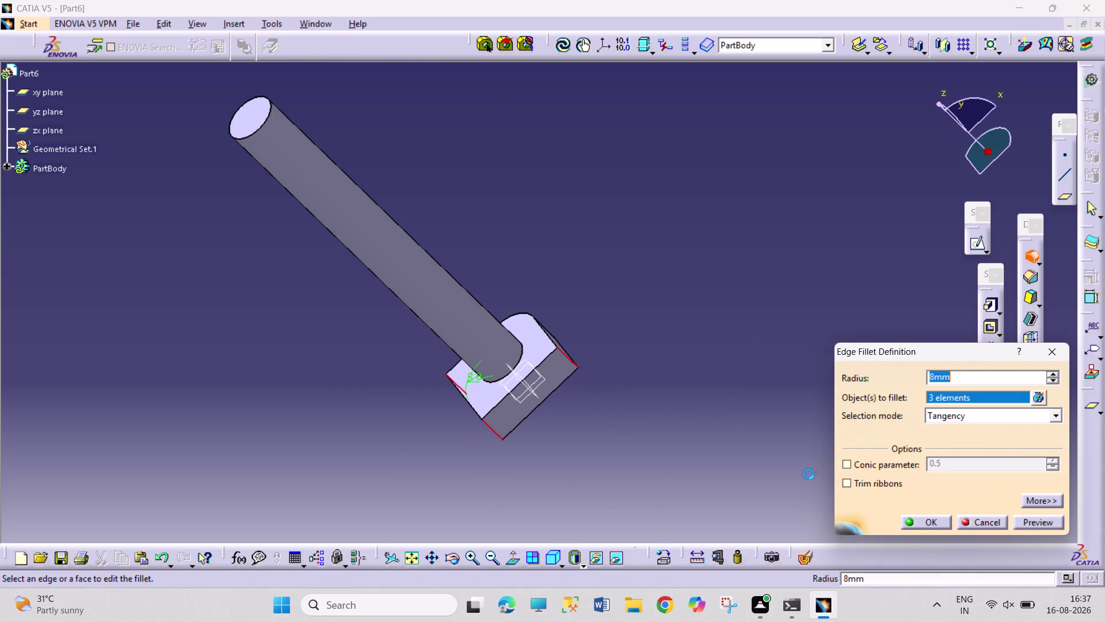
click(908, 519)
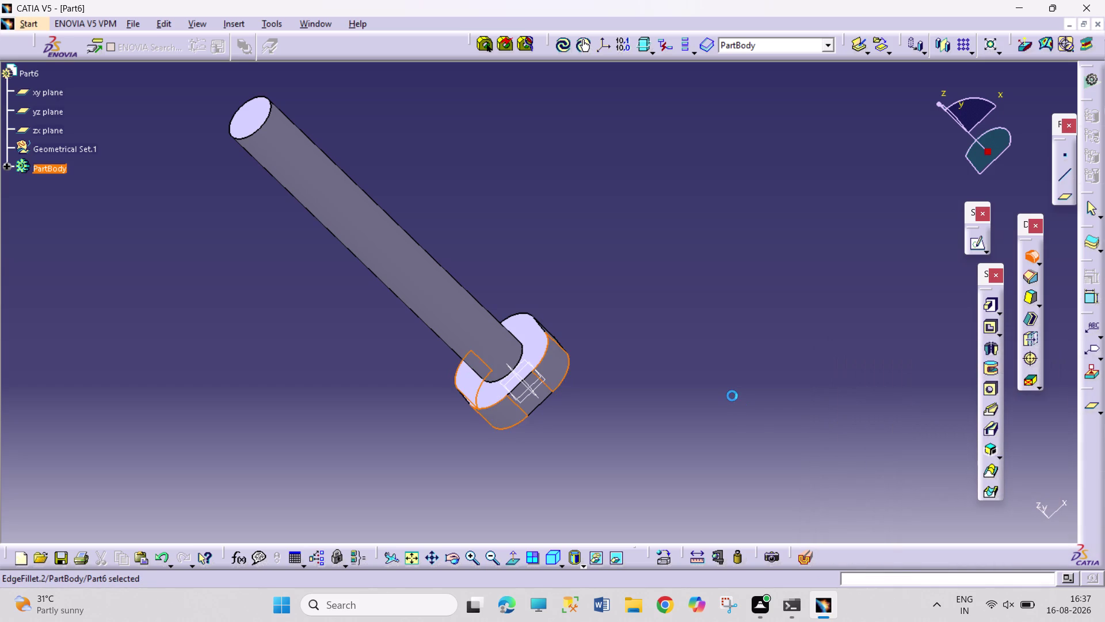
click(732, 396)
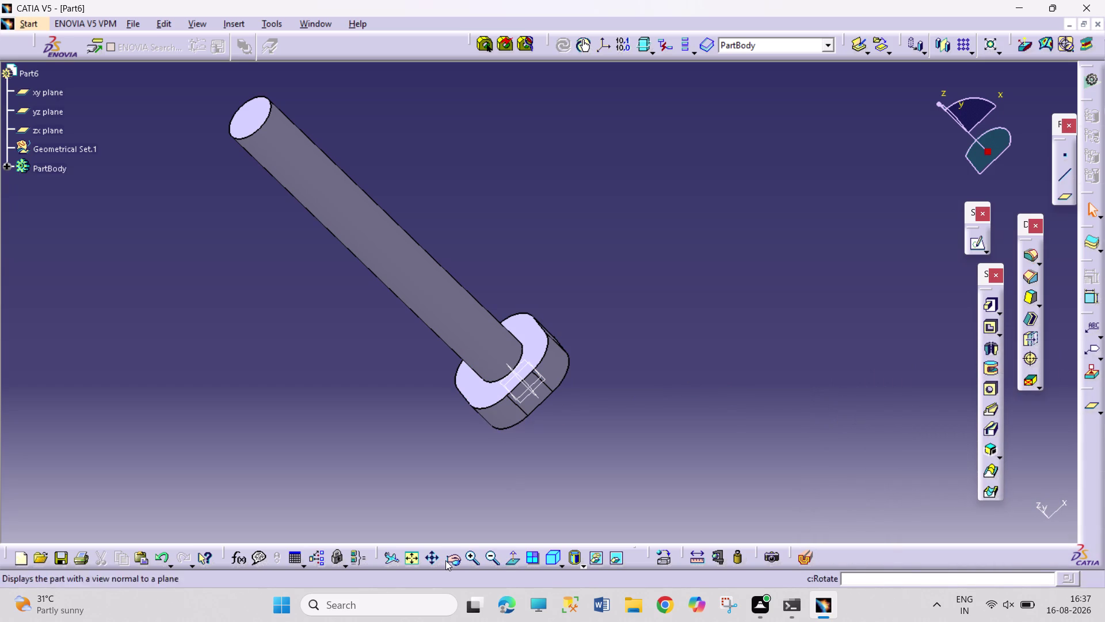
click(446, 560)
Orbit the filleted bolt to inspect its rounded head and rod, then save Part6.
drag(739, 442, 305, 334)
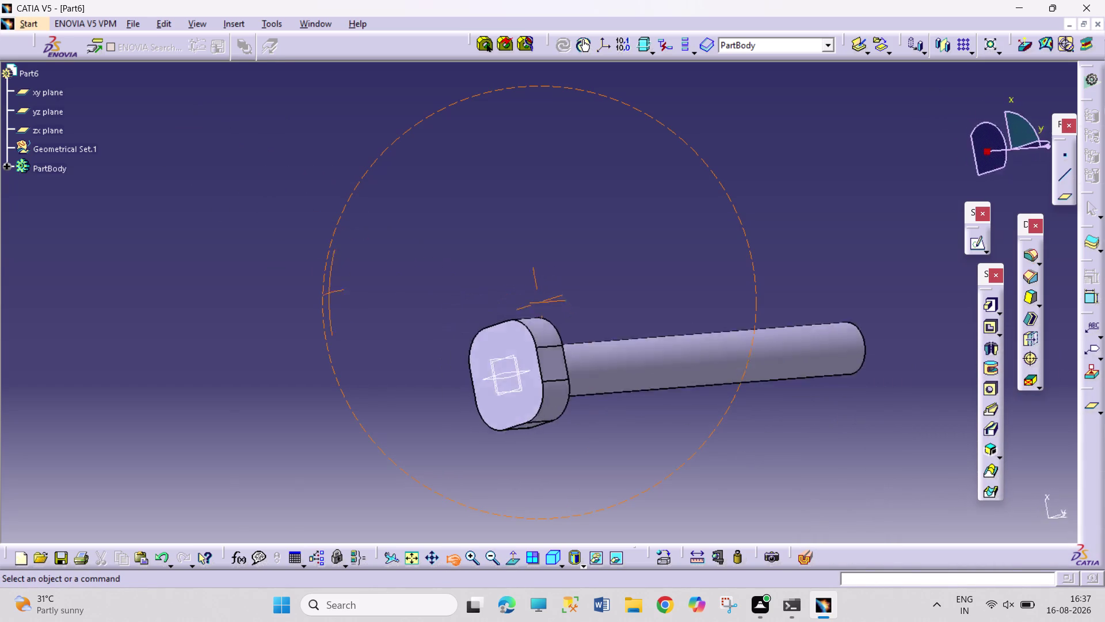
drag(306, 333, 583, 400)
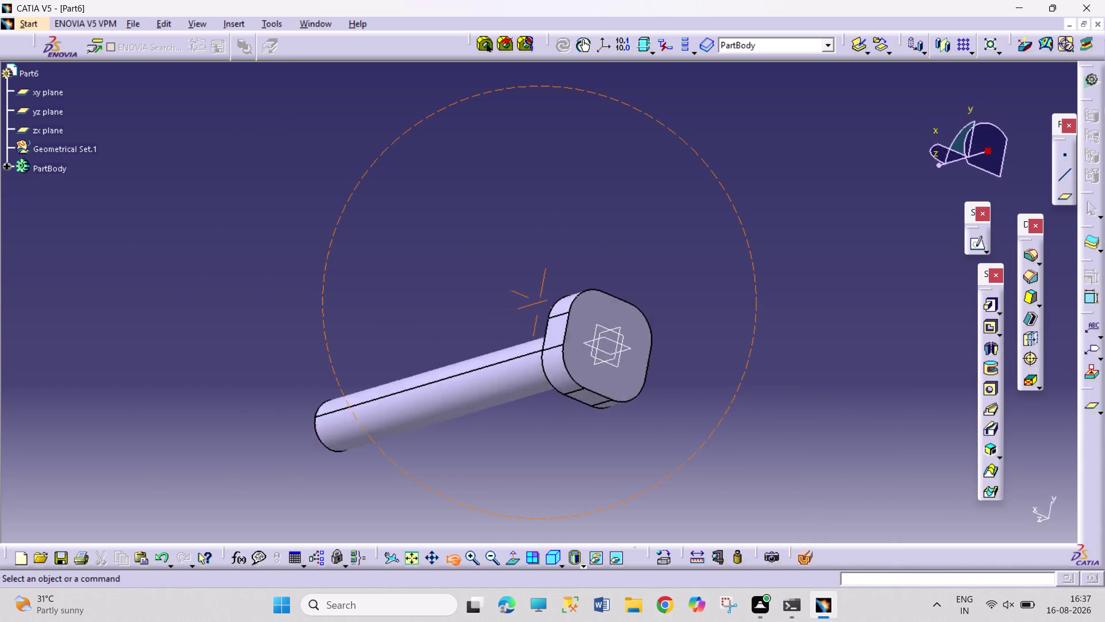
drag(583, 400, 544, 513)
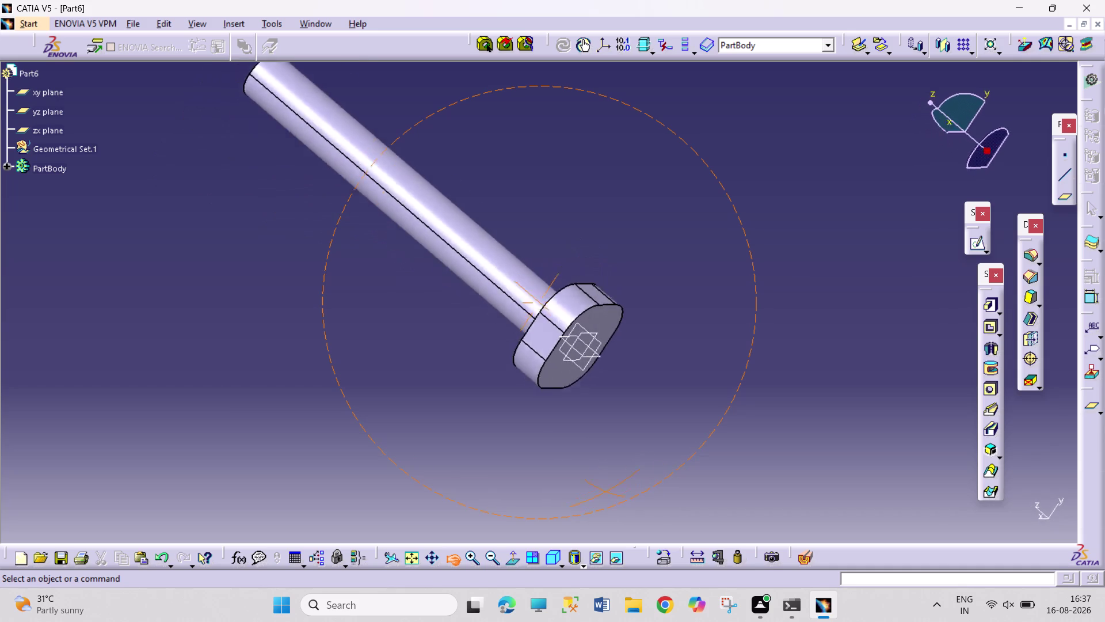
drag(544, 514, 518, 473)
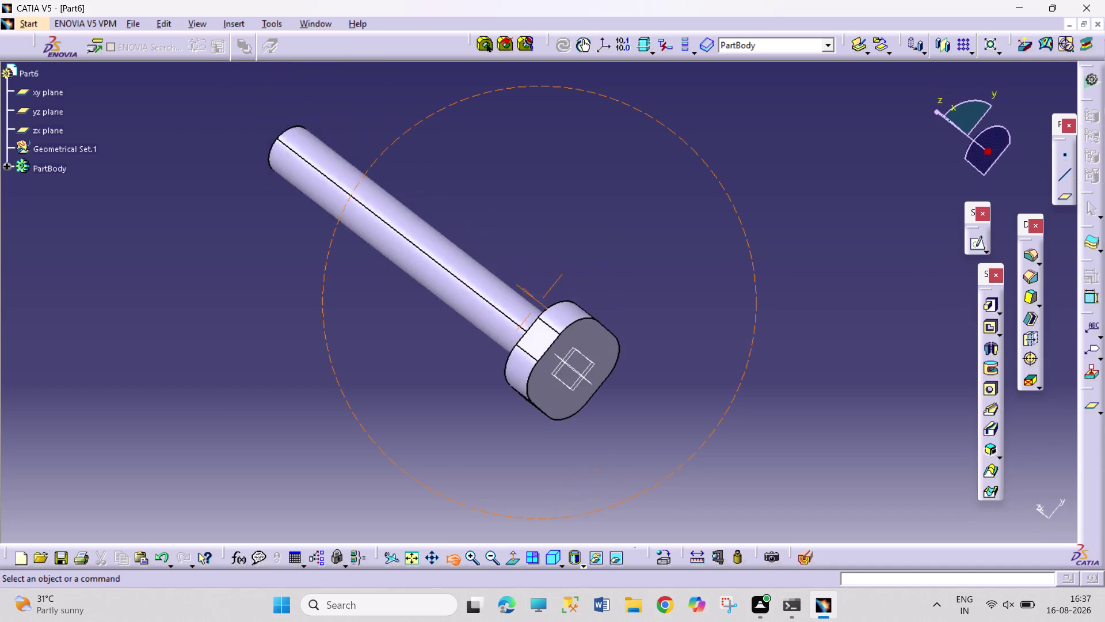
drag(518, 473, 386, 398)
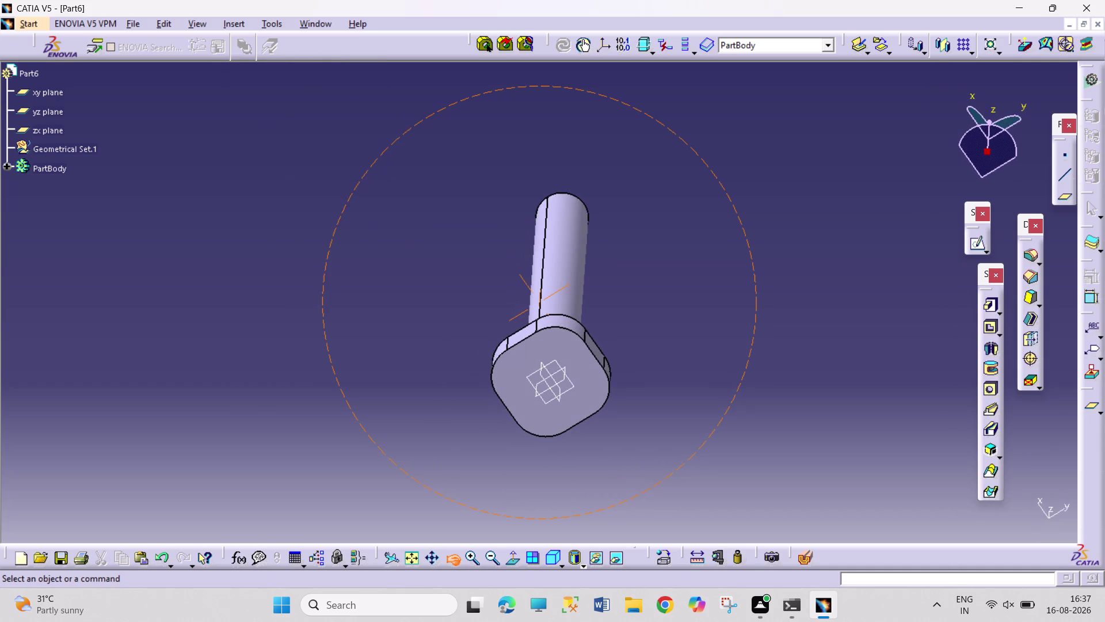
drag(386, 398, 402, 393)
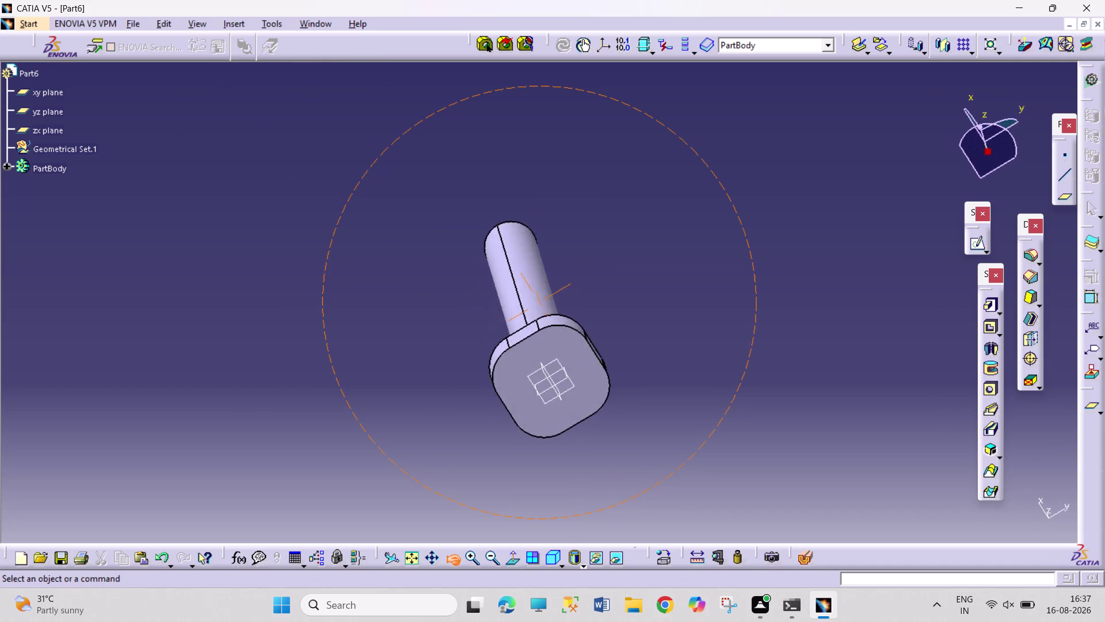
drag(402, 392, 575, 361)
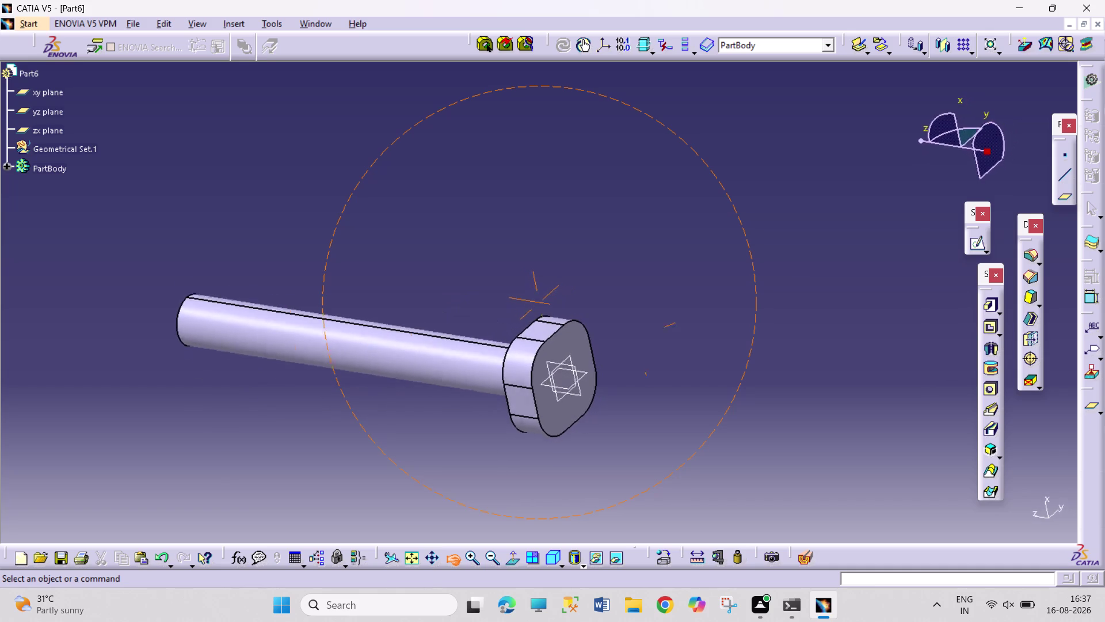
drag(575, 361, 588, 415)
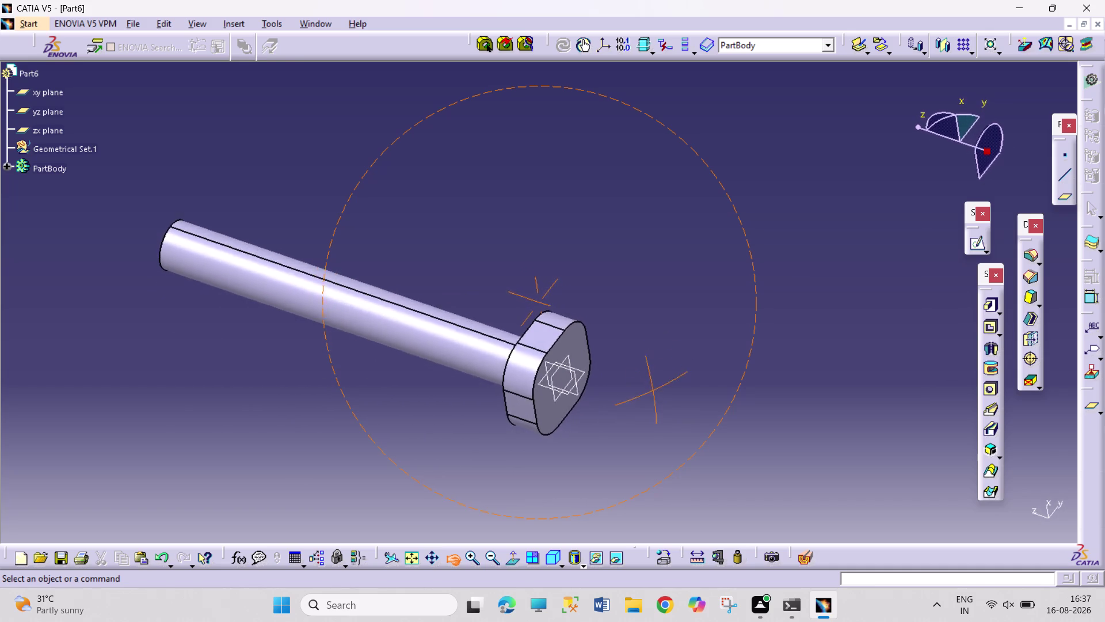
drag(588, 414, 613, 458)
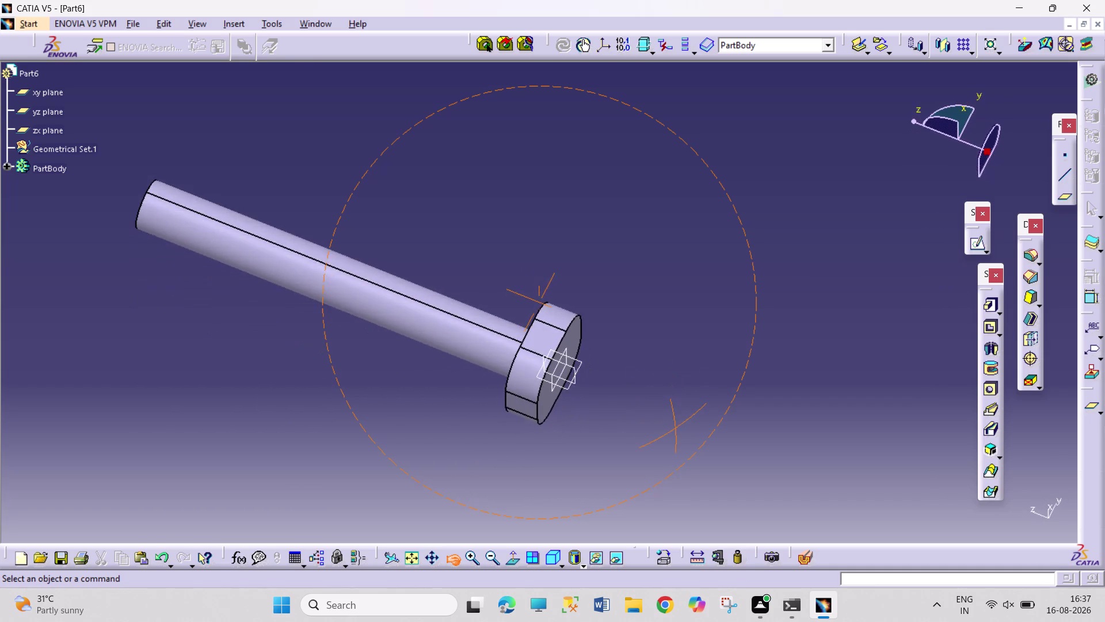
drag(613, 457, 384, 286)
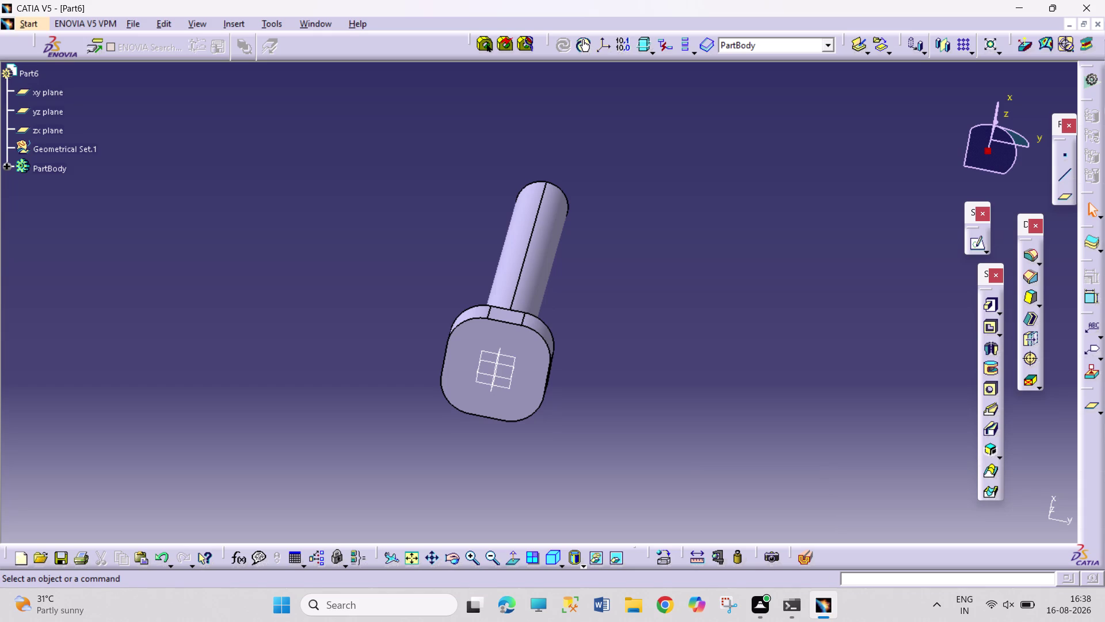
key(ctrl+s)
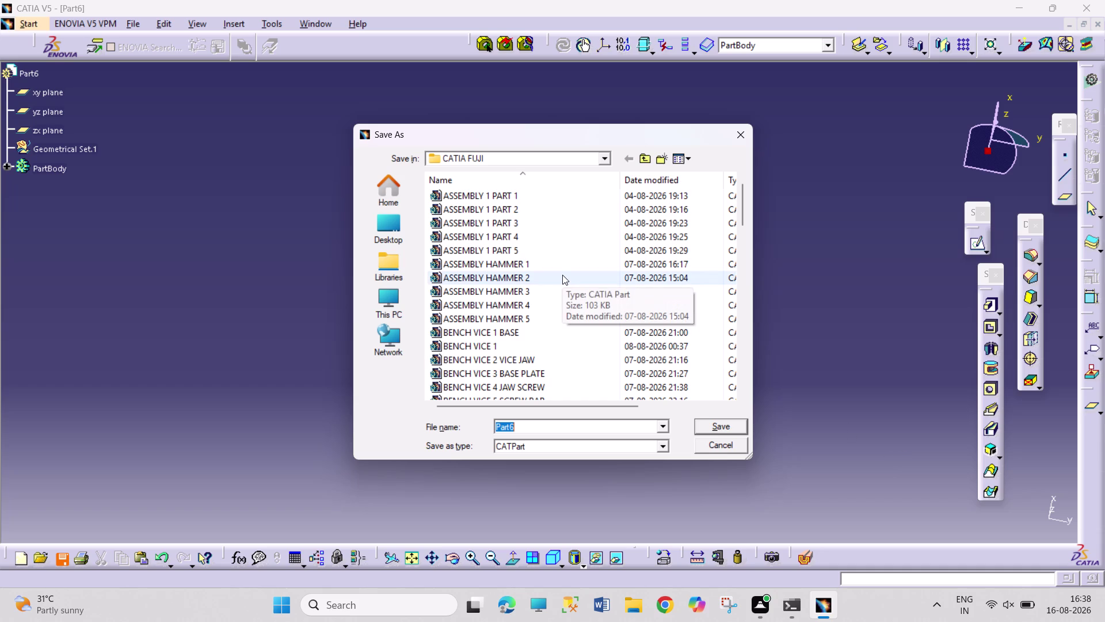
Copy an existing plummer block file name from the CATIA FUJI folder list.
scroll(down, 3)
scroll(down, 3)
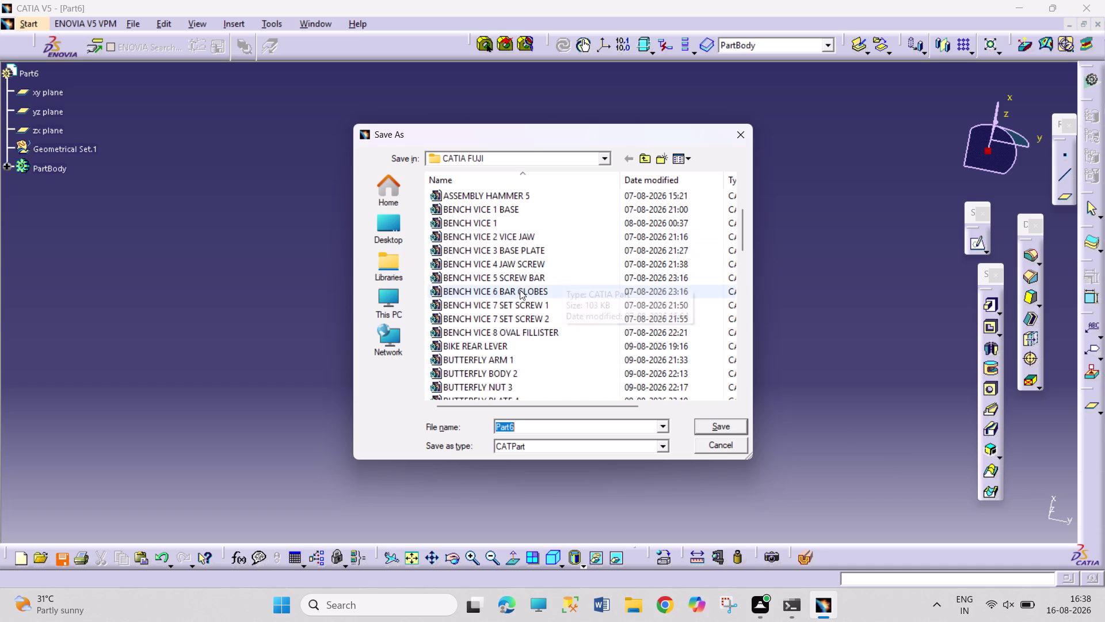
scroll(down, 3)
scroll(down, 3)
click(566, 298)
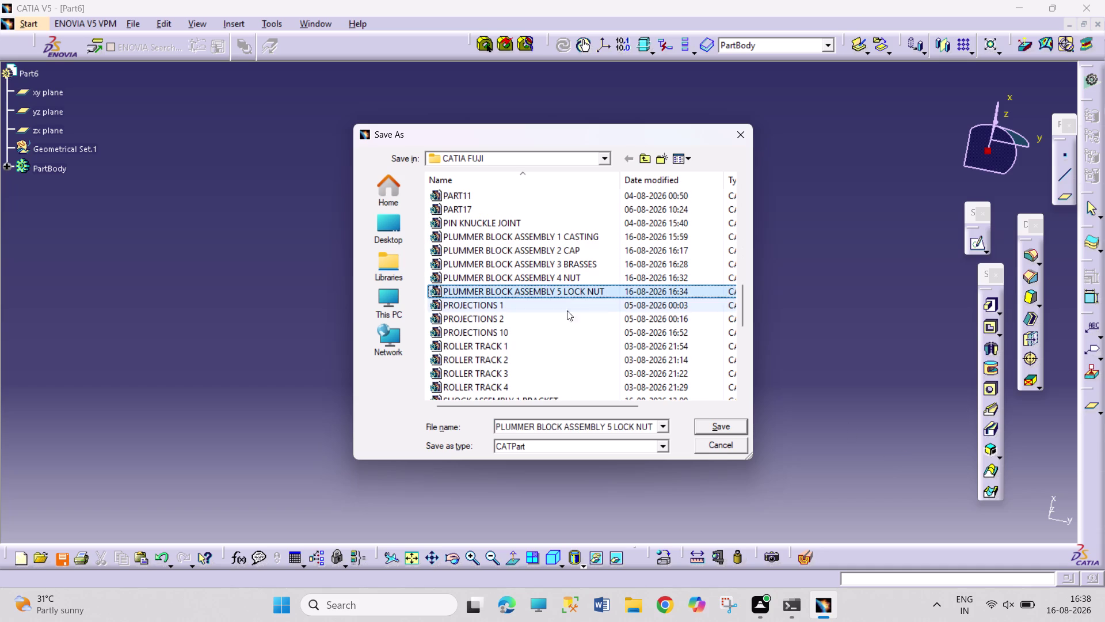
click(639, 429)
click(643, 428)
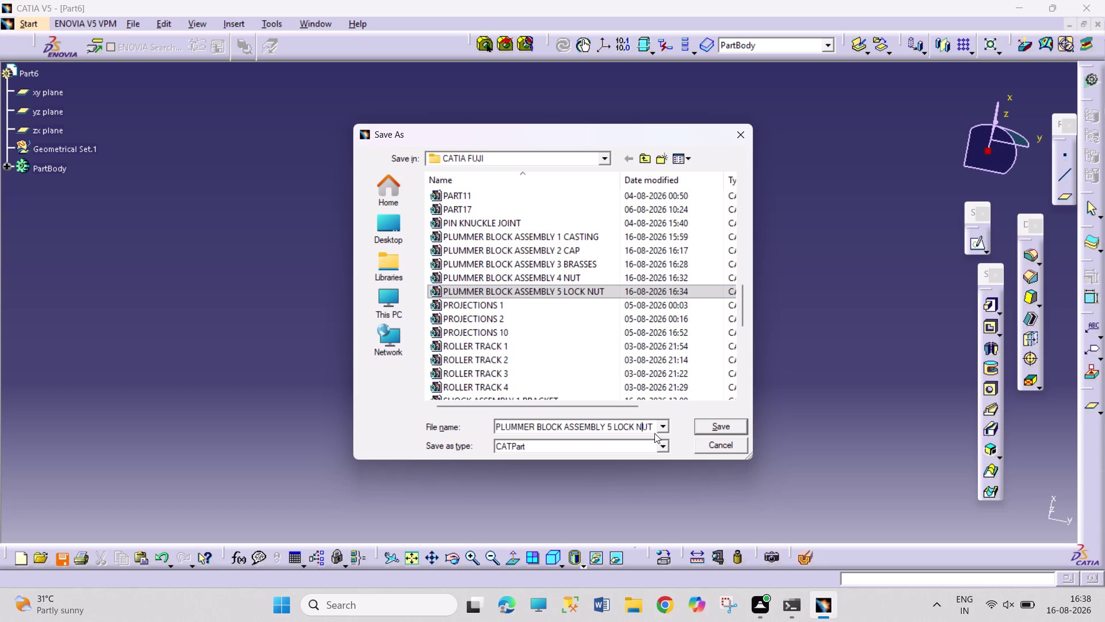
click(651, 428)
Replace the name's suffix with '6 BOLT' and save as PLUMMER BLOCK ASSEMBLY 6 BOLT.
key(BackSpace)
key(BackSpace)
key(BackSpace)
key(BackSpace)
key(BackSpace)
key(BackSpace)
key(BackSpace)
key(BackSpace)
key(BackSpace)
key(BackSpace)
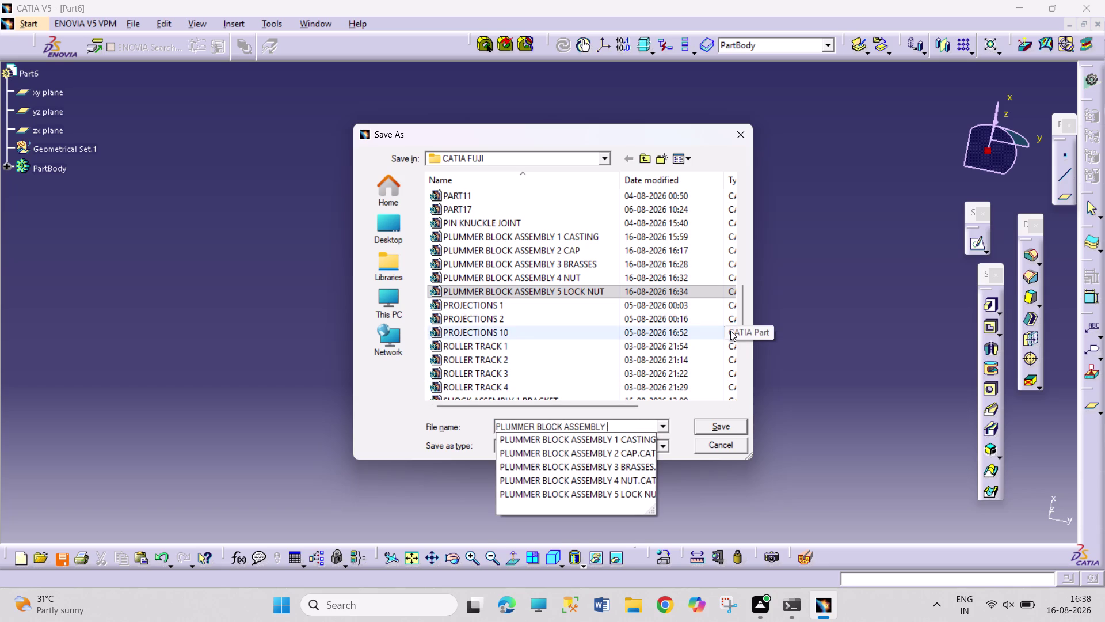
text(6 B)
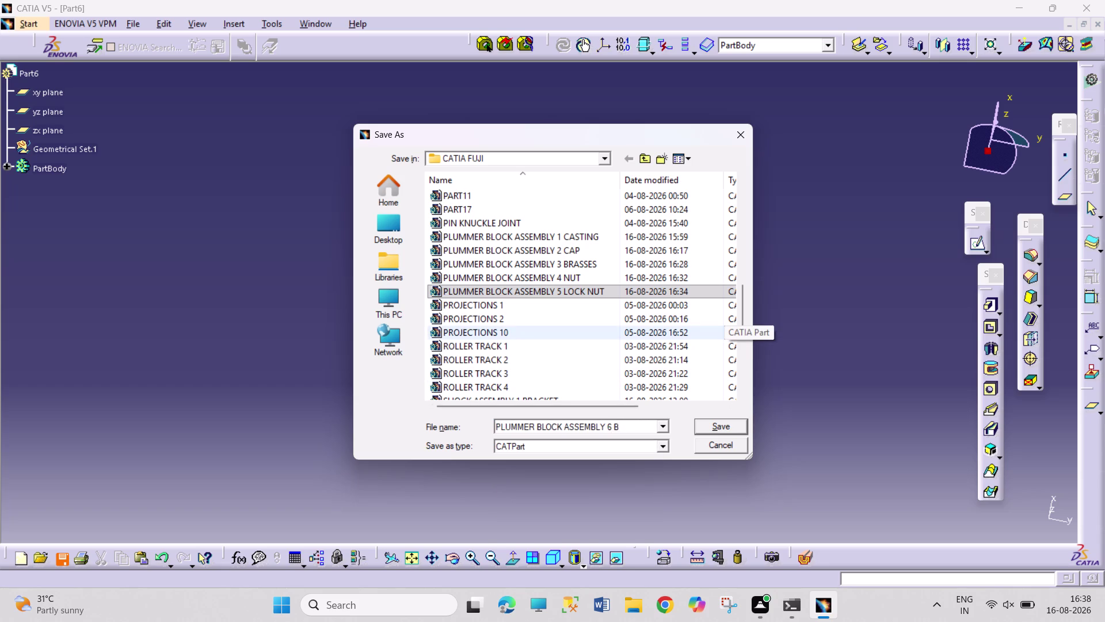
text(OLT)
key(Return)
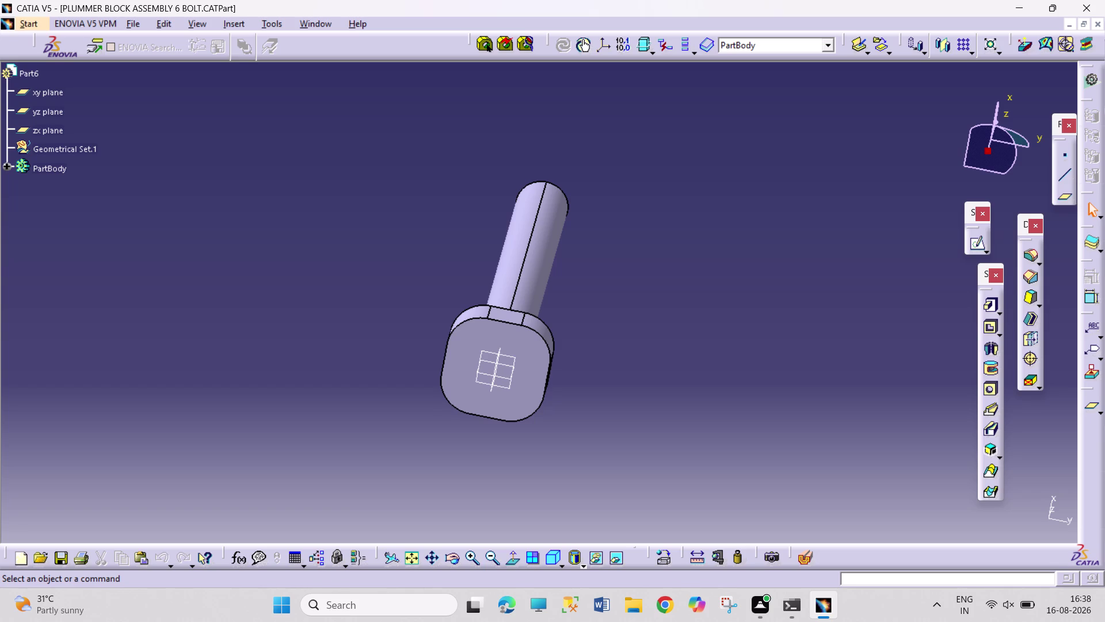
Orbit the saved bolt to view its head and shank, then call up New (Ctrl+N).
click(457, 562)
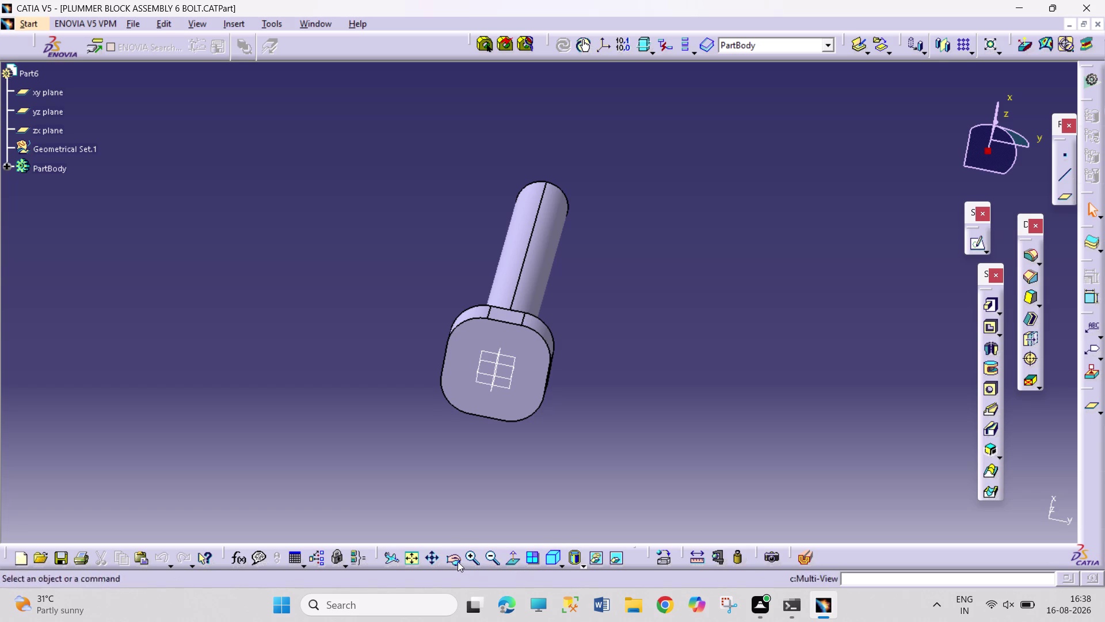
drag(394, 440, 613, 296)
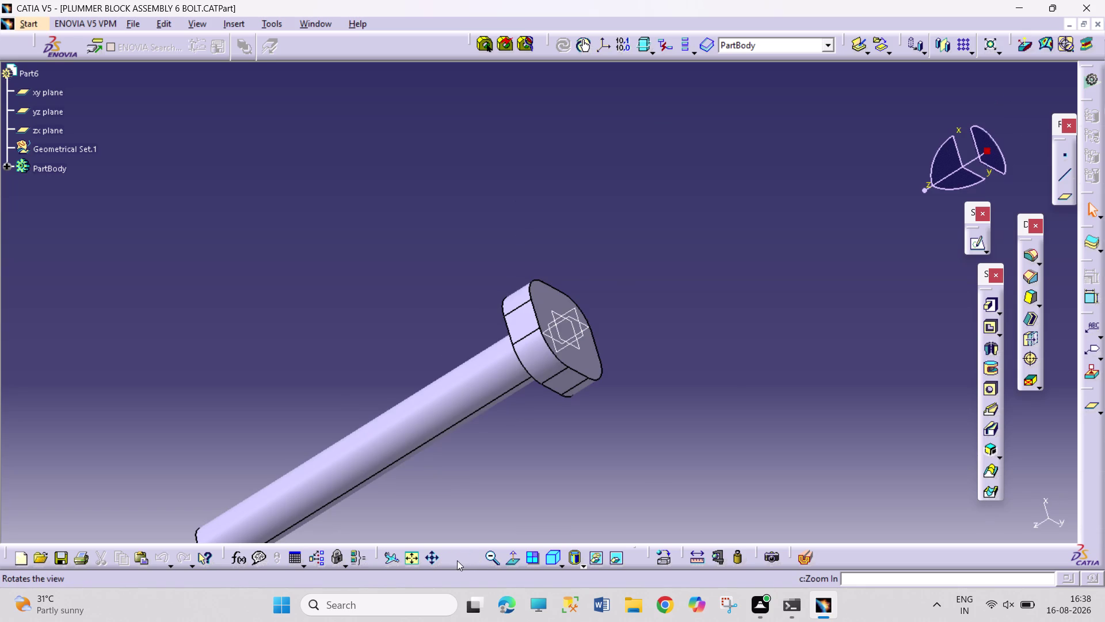
click(457, 560)
drag(637, 425, 330, 441)
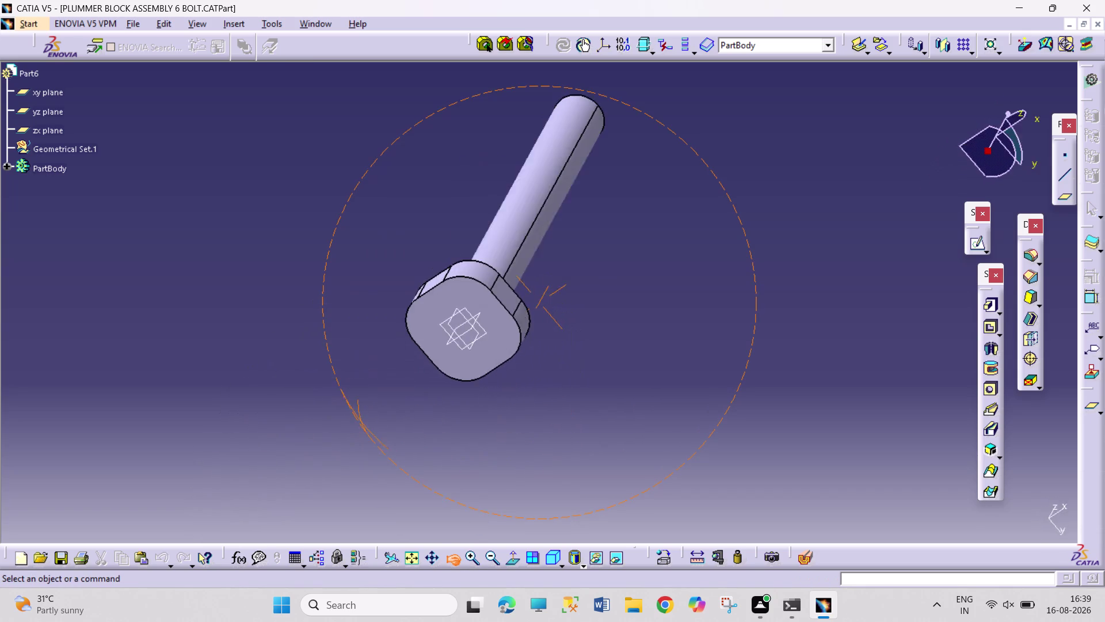
drag(329, 441, 855, 339)
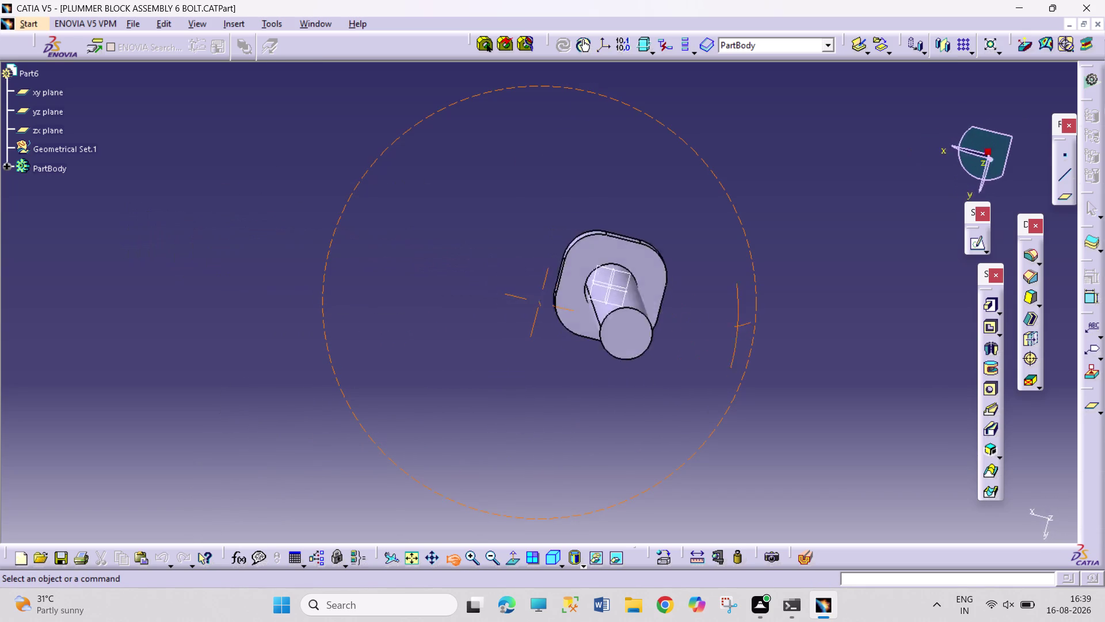
drag(855, 339, 373, 508)
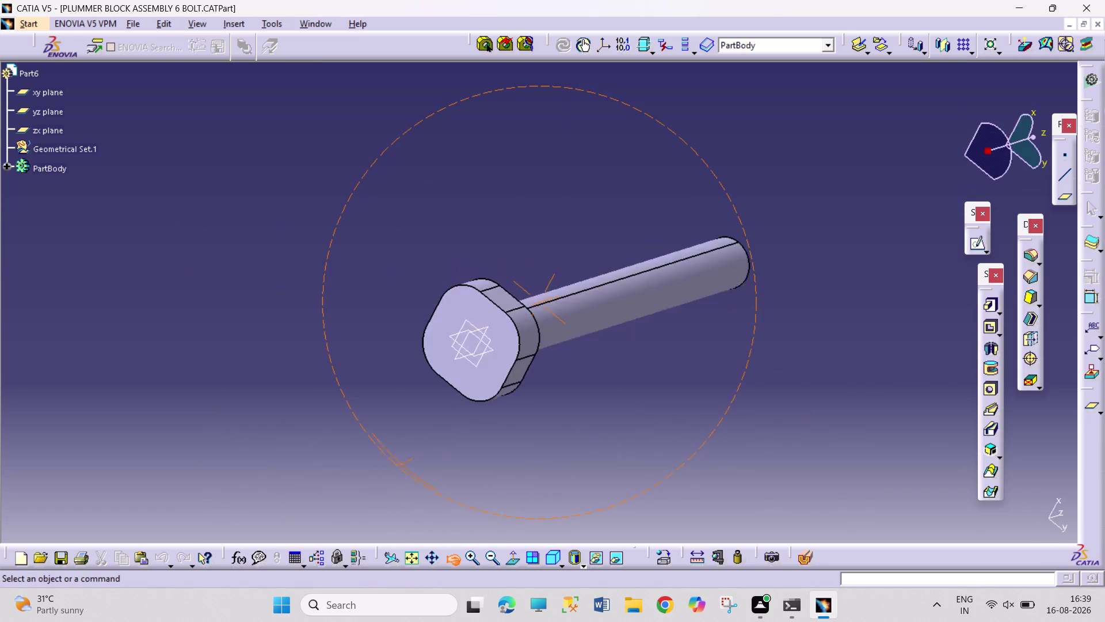
drag(373, 507, 403, 548)
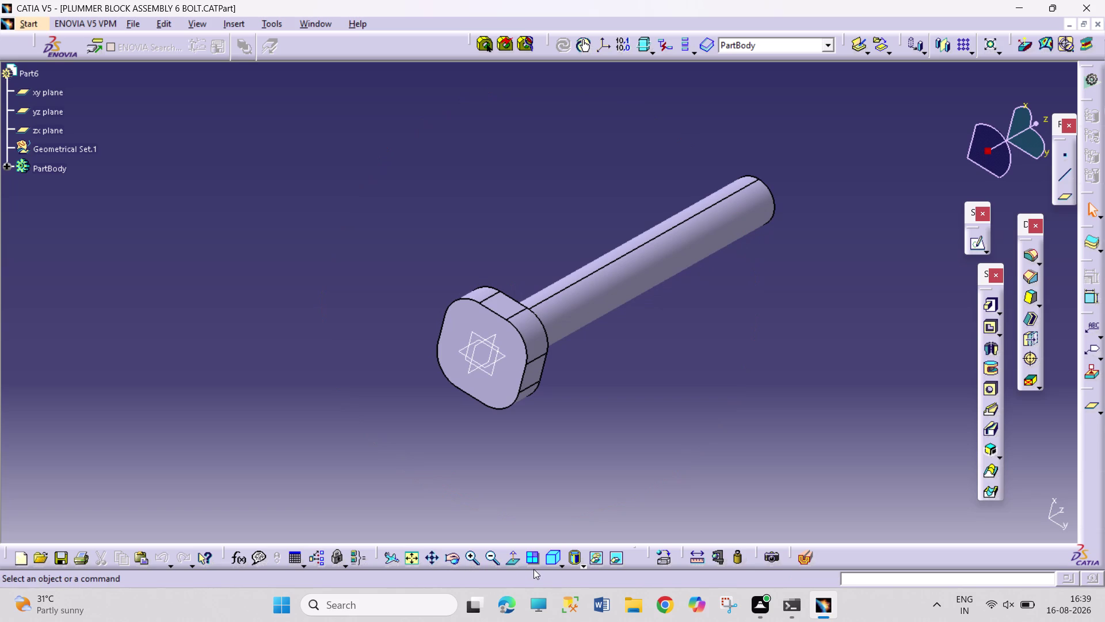
key(ctrl+n)
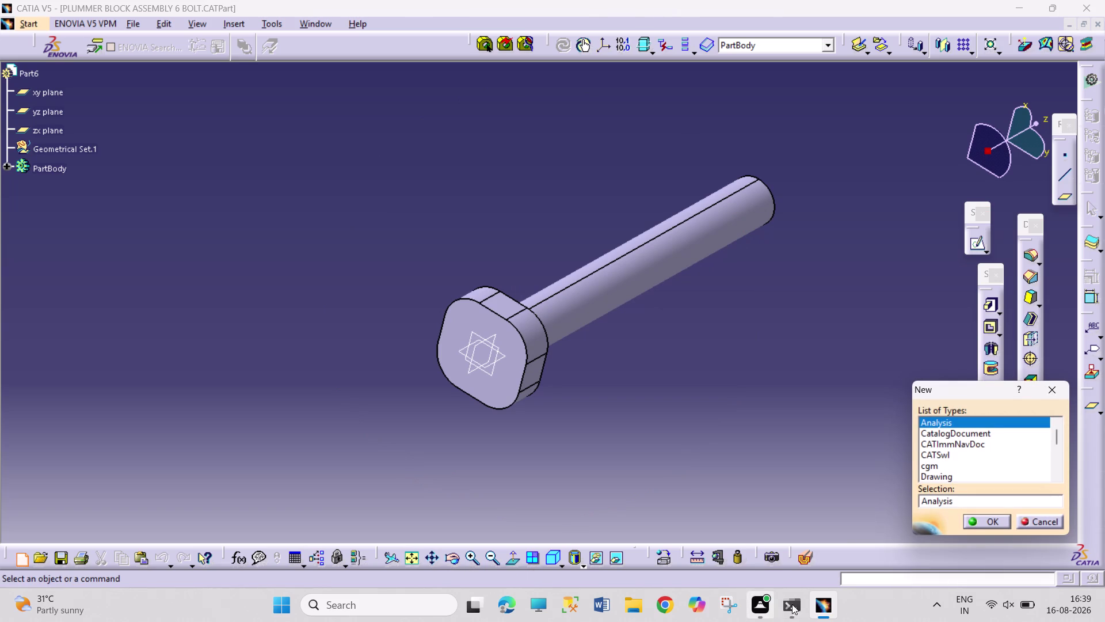
Dismiss the New list and start Product1 via Start > Mechanical Design > Assembly Design.
click(1055, 386)
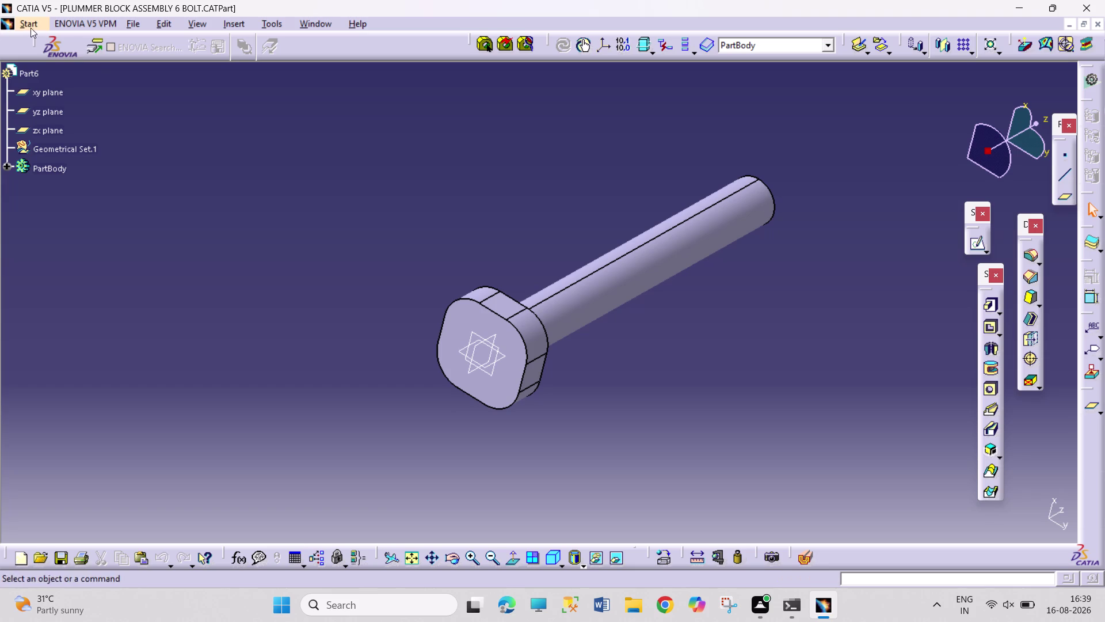
click(37, 25)
drag(57, 58, 65, 62)
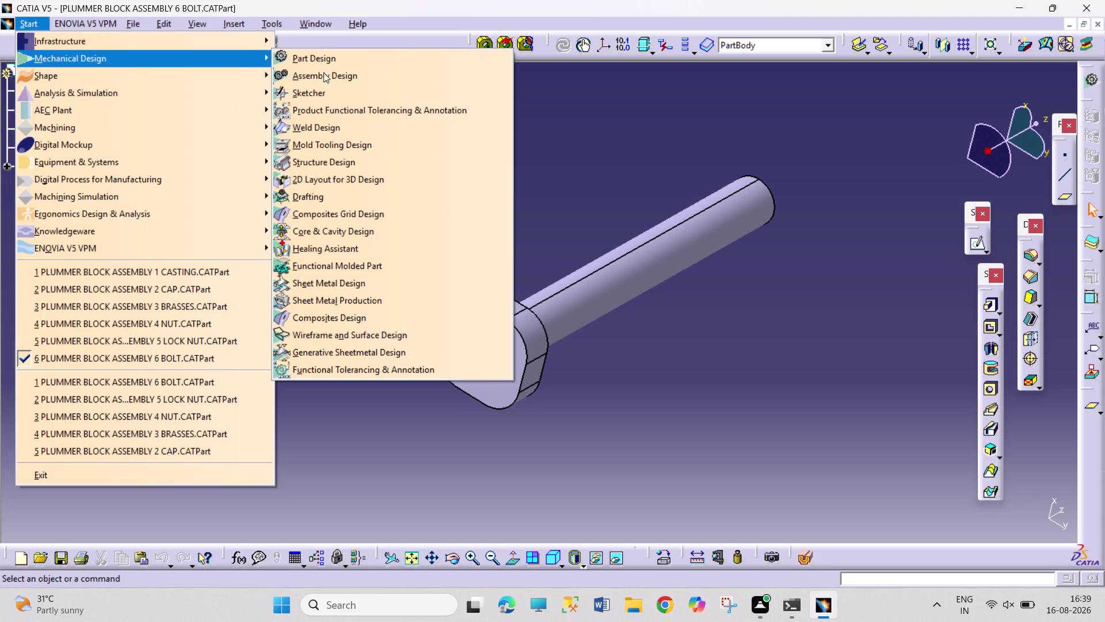
click(369, 75)
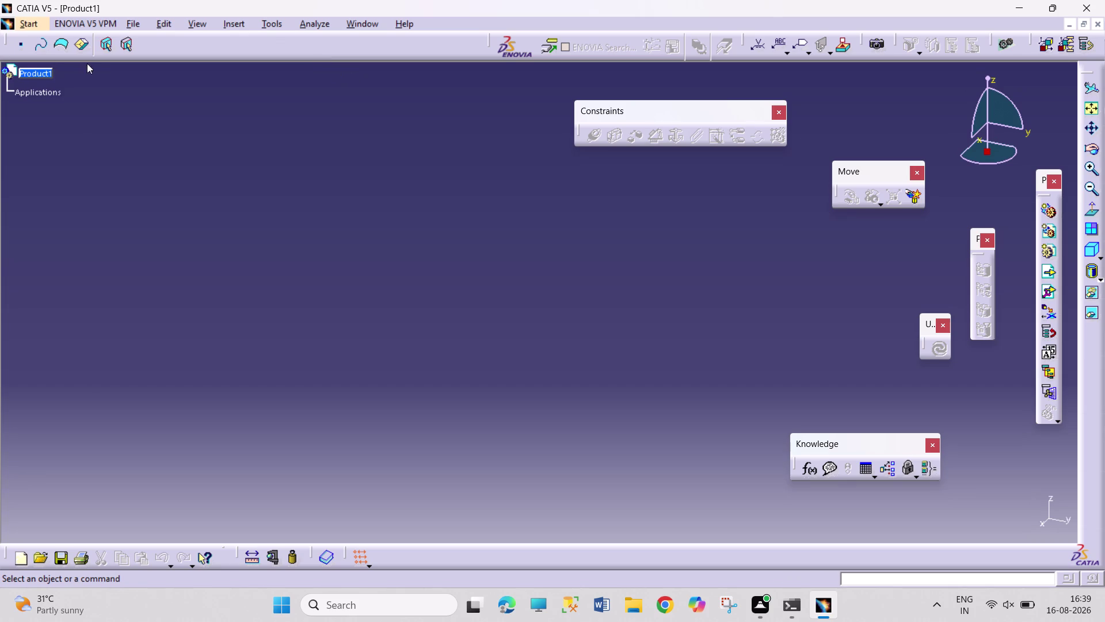
scroll(up, 3)
scroll(up, 3)
scroll(up, 3)
scroll(down, 3)
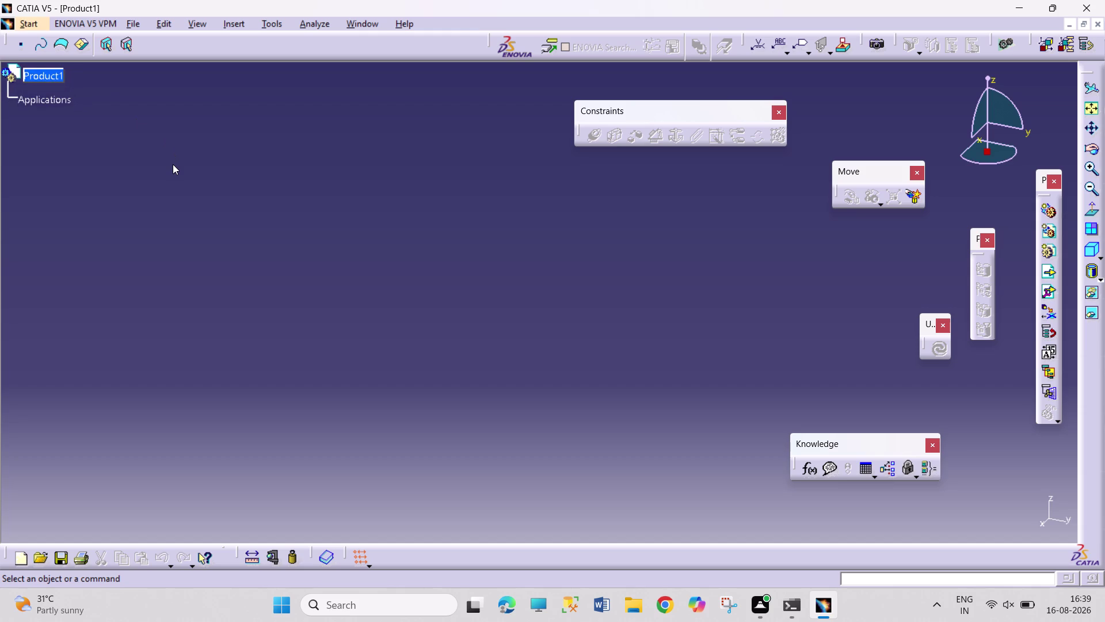
scroll(down, 3)
scroll(up, 3)
scroll(down, 3)
scroll(up, 3)
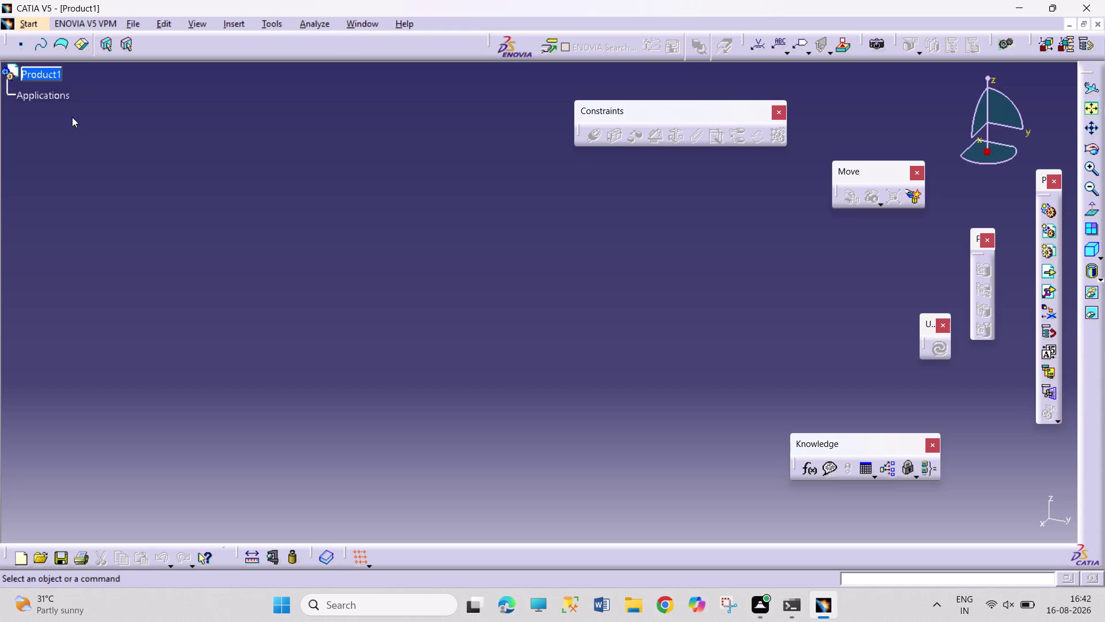
right_click(38, 75)
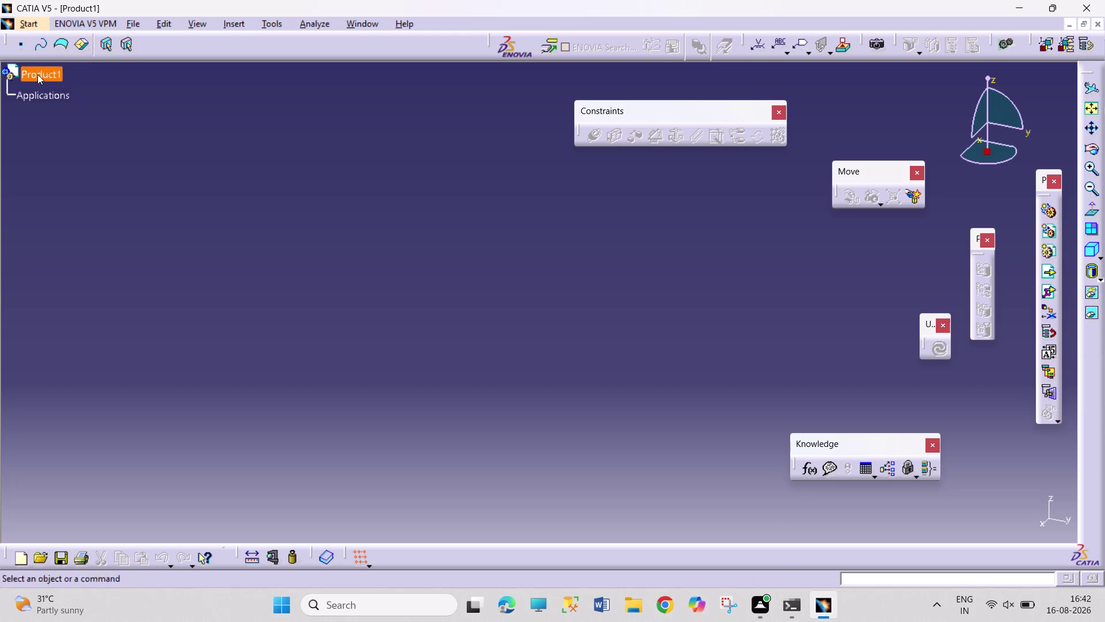
Choose Components > Existing Component from Product1's context menu.
click(121, 312)
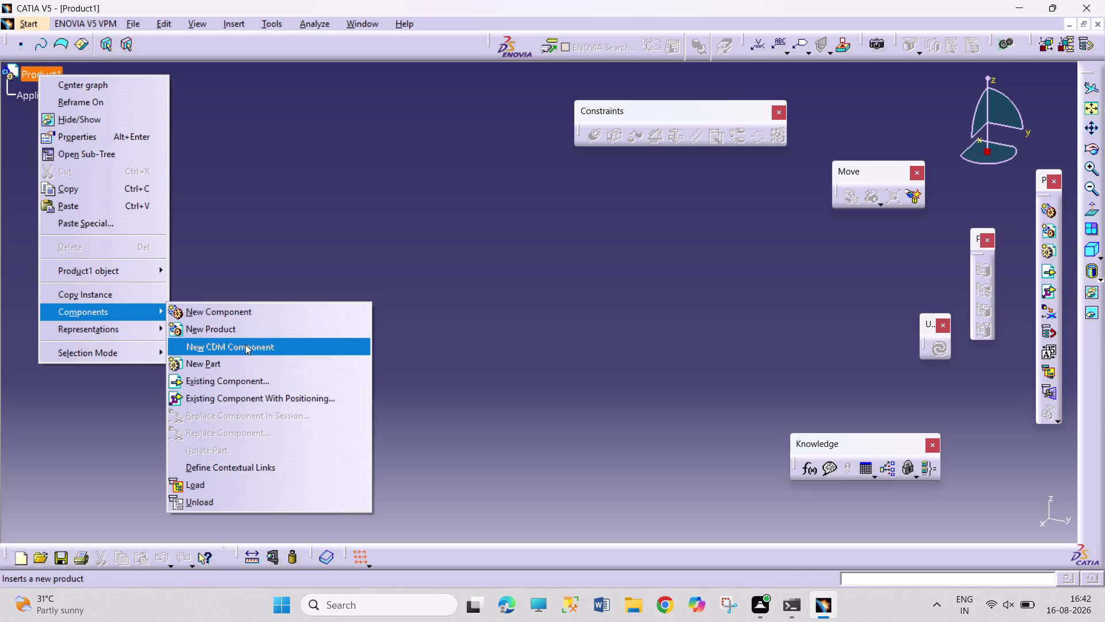
click(275, 378)
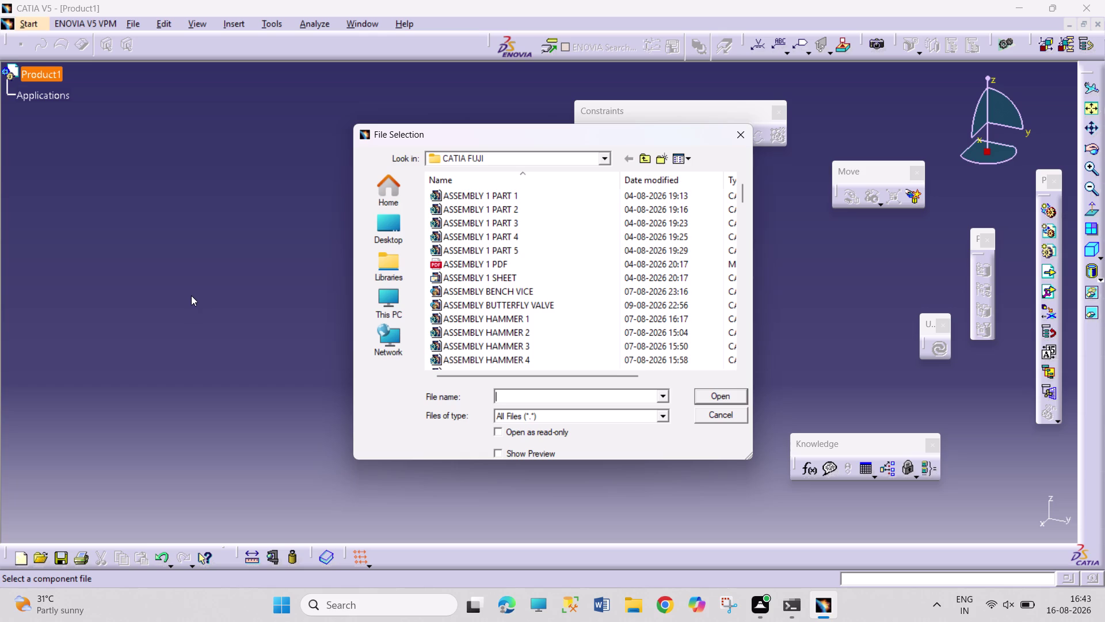
Select PLUMMER BLOCK ASSEMBLY 1 CASTING from the file list with Show Preview ticked.
scroll(down, 3)
scroll(down, 3)
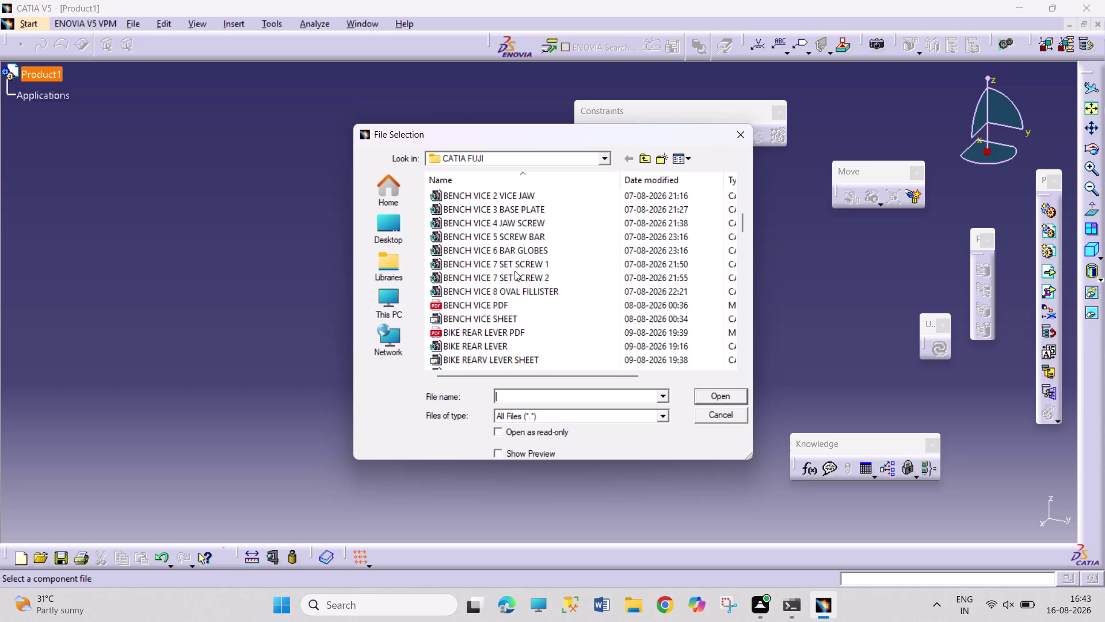
scroll(down, 3)
scroll(down, 3)
scroll(down, 3)
scroll(down, 3)
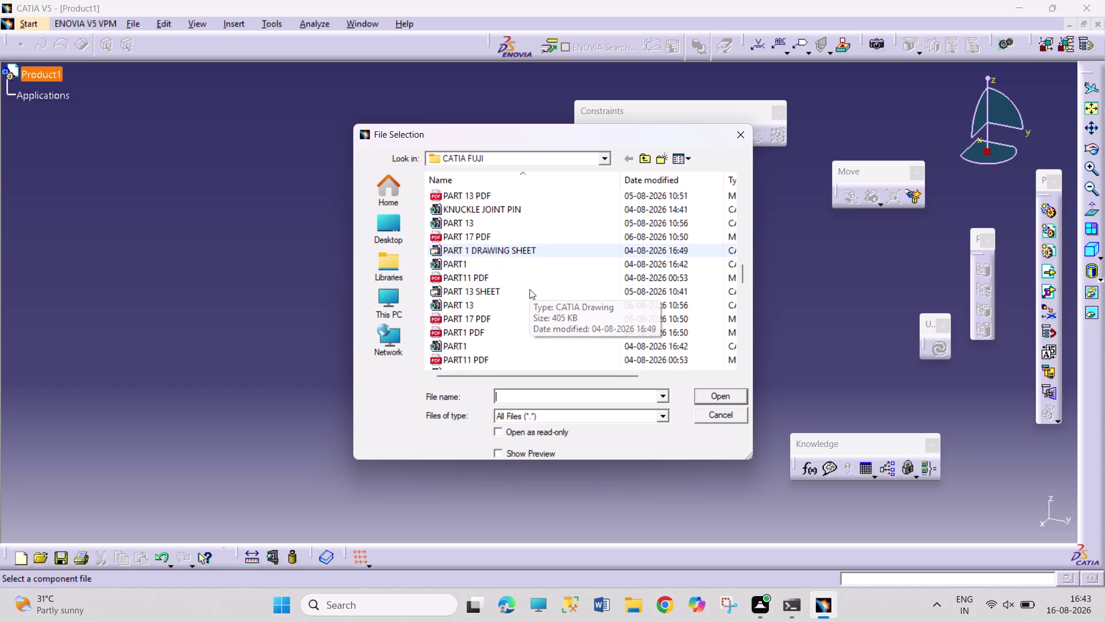
scroll(down, 3)
scroll(down, 3)
scroll(down, 3)
scroll(down, 3)
scroll(down, 3)
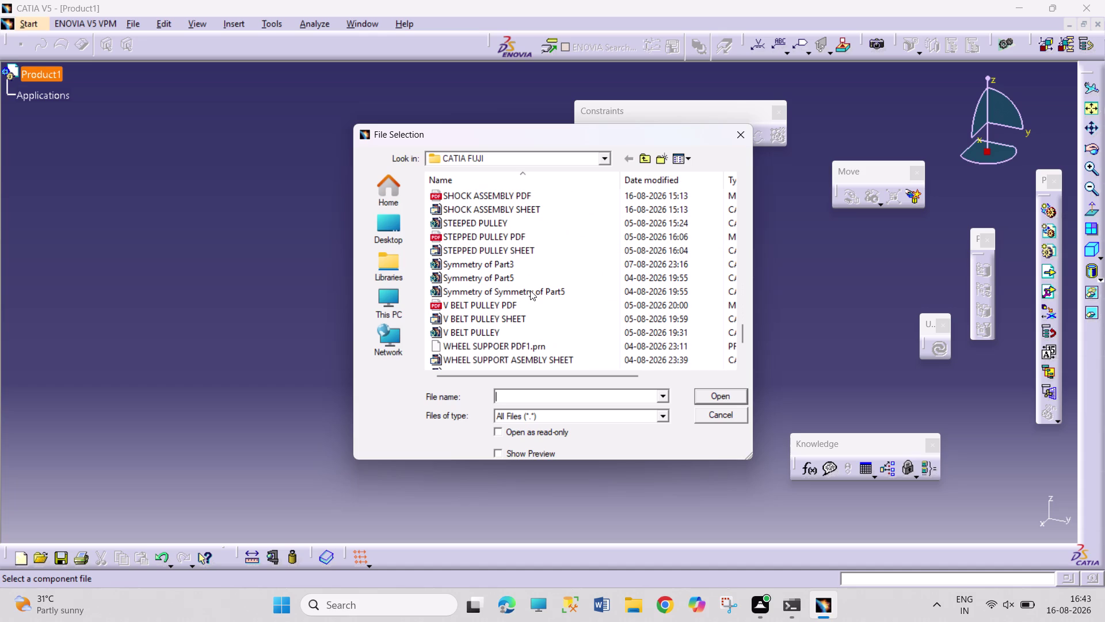
scroll(down, 3)
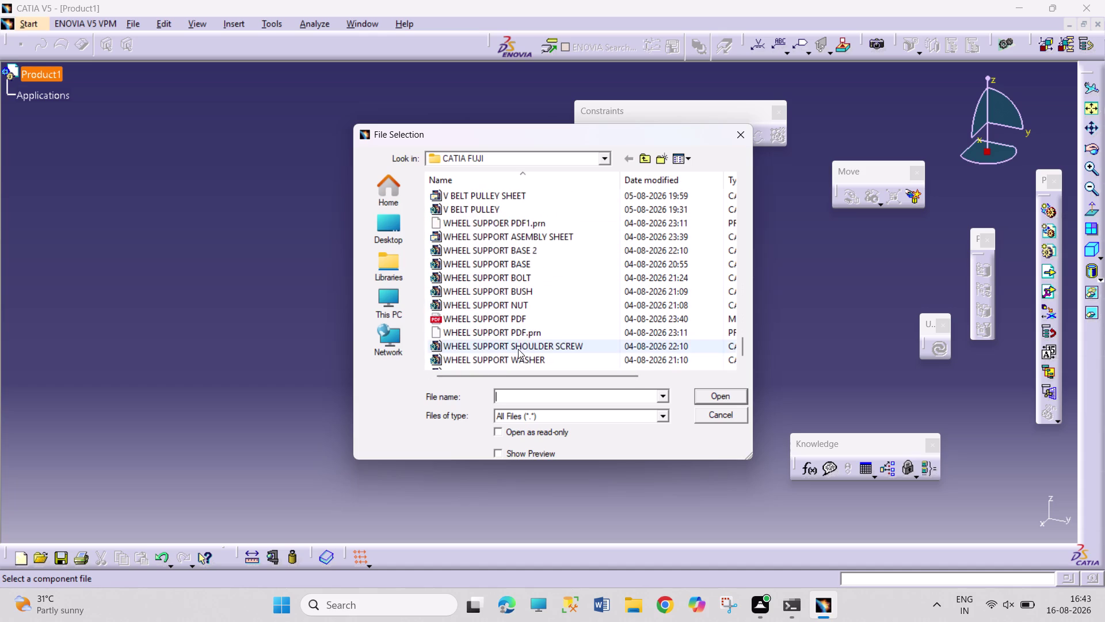
scroll(down, 3)
scroll(down, 3)
scroll(up, 3)
scroll(up, 3)
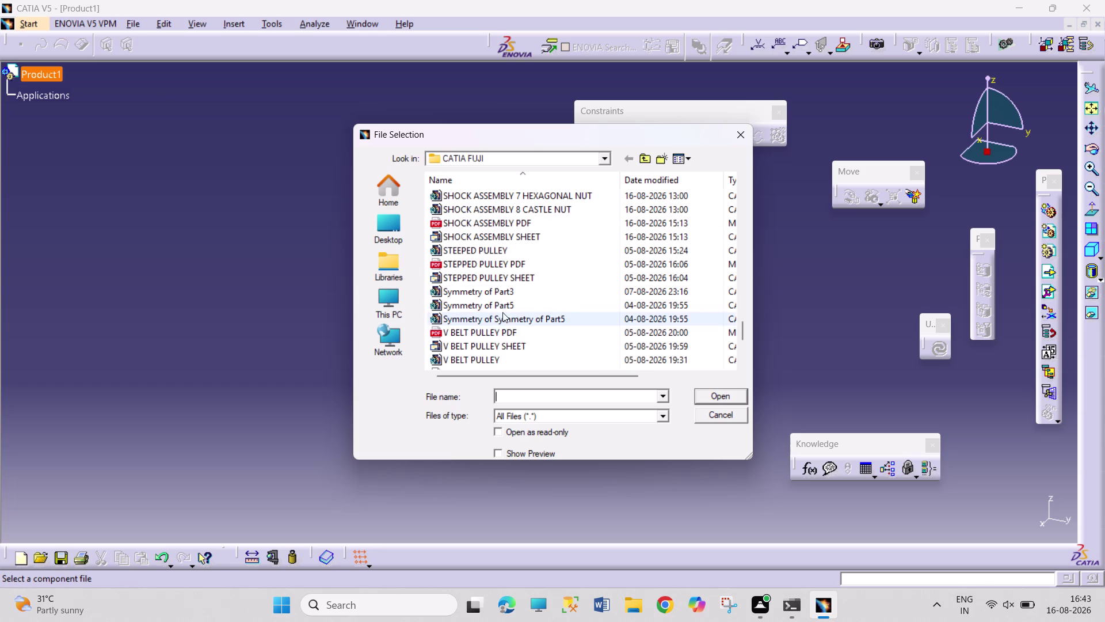
scroll(up, 3)
scroll(up, 3)
scroll(up, 3)
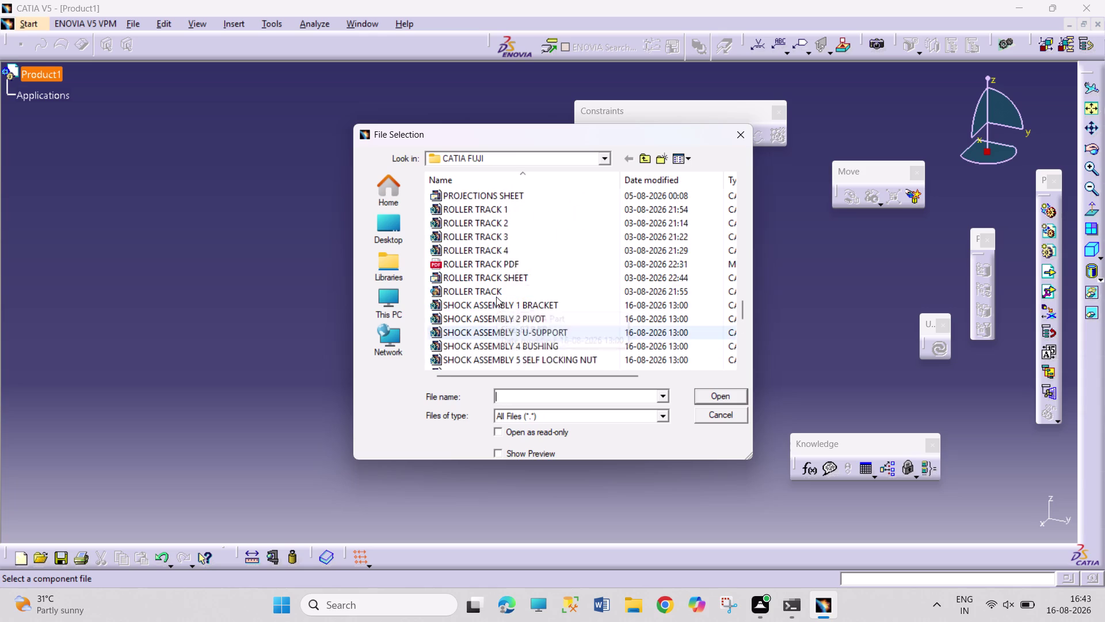
scroll(up, 3)
scroll(up, 3)
scroll(up, 3)
scroll(up, 3)
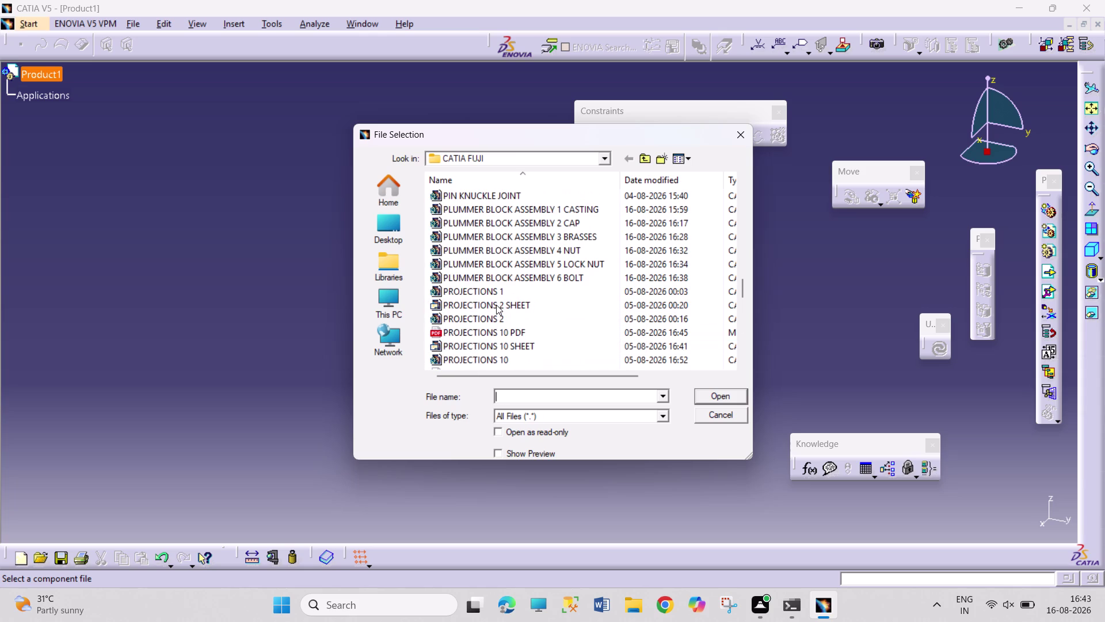
click(540, 205)
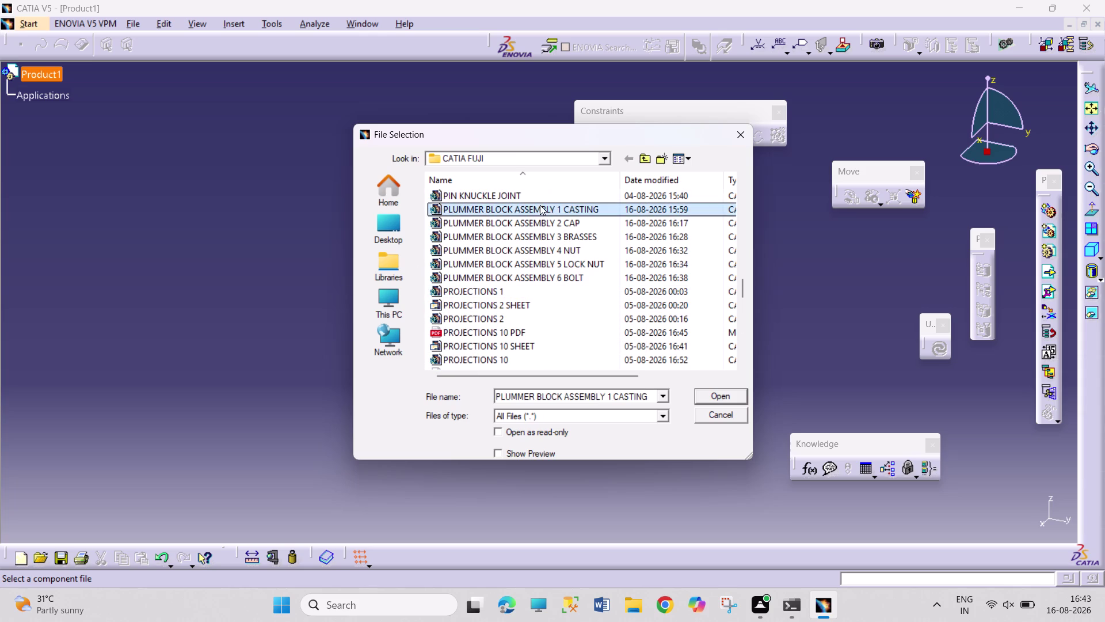
click(497, 451)
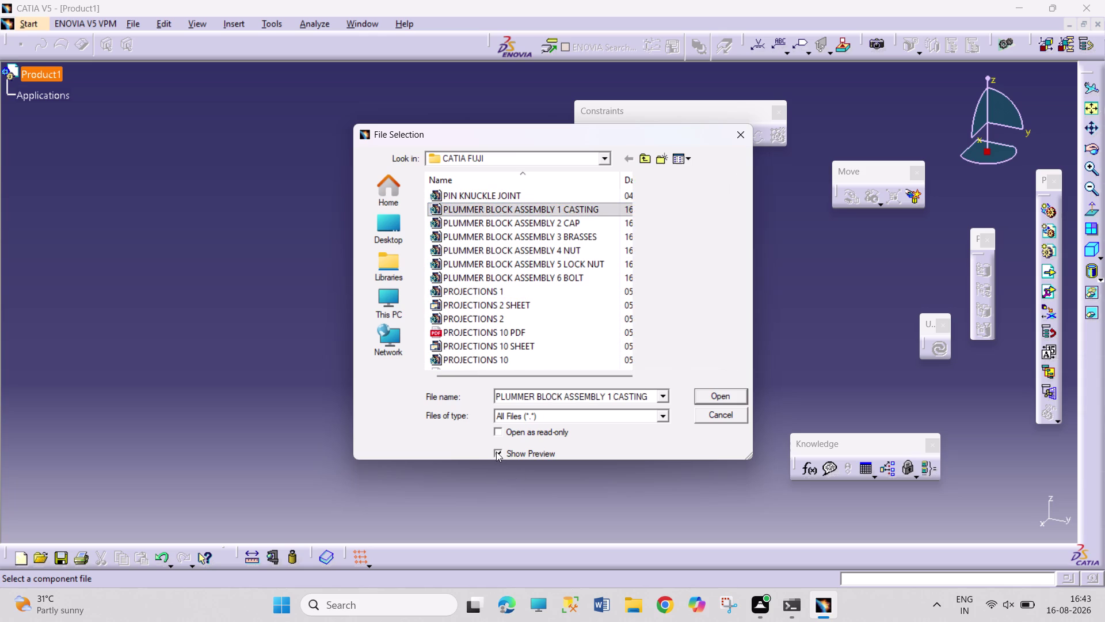
click(715, 400)
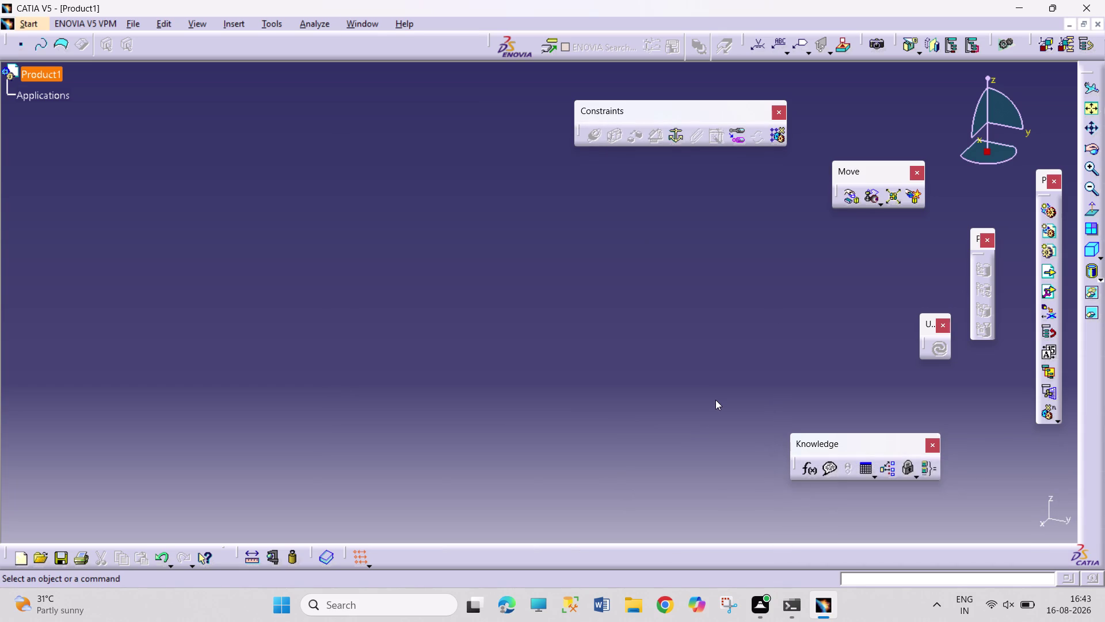
Insert the casting as Part1.1, fit it in view and pan it lower left.
click(633, 433)
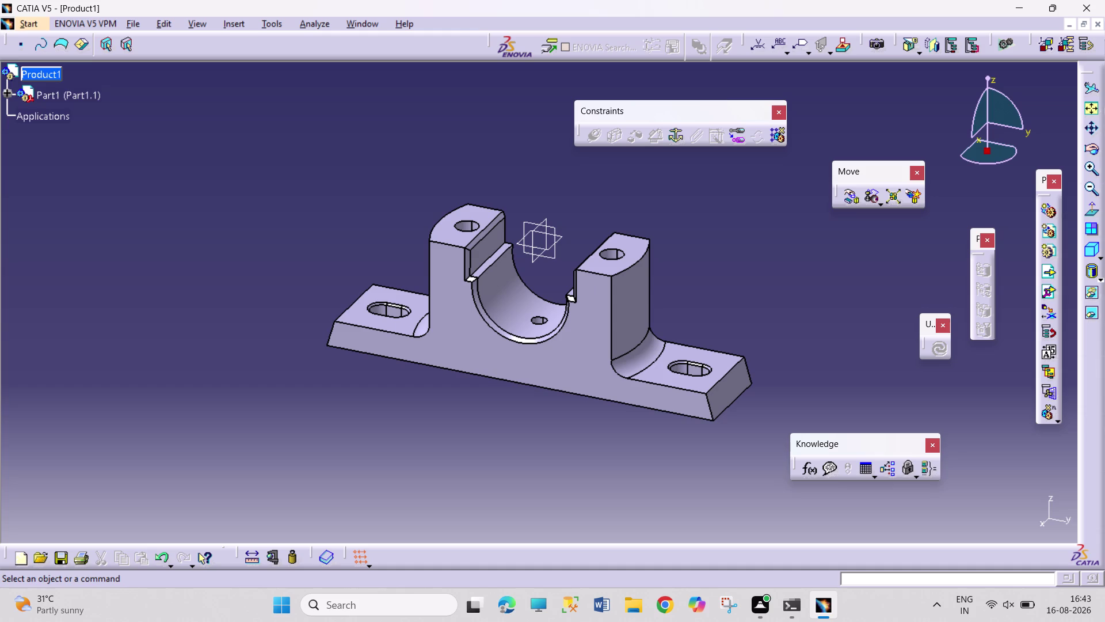
click(1094, 110)
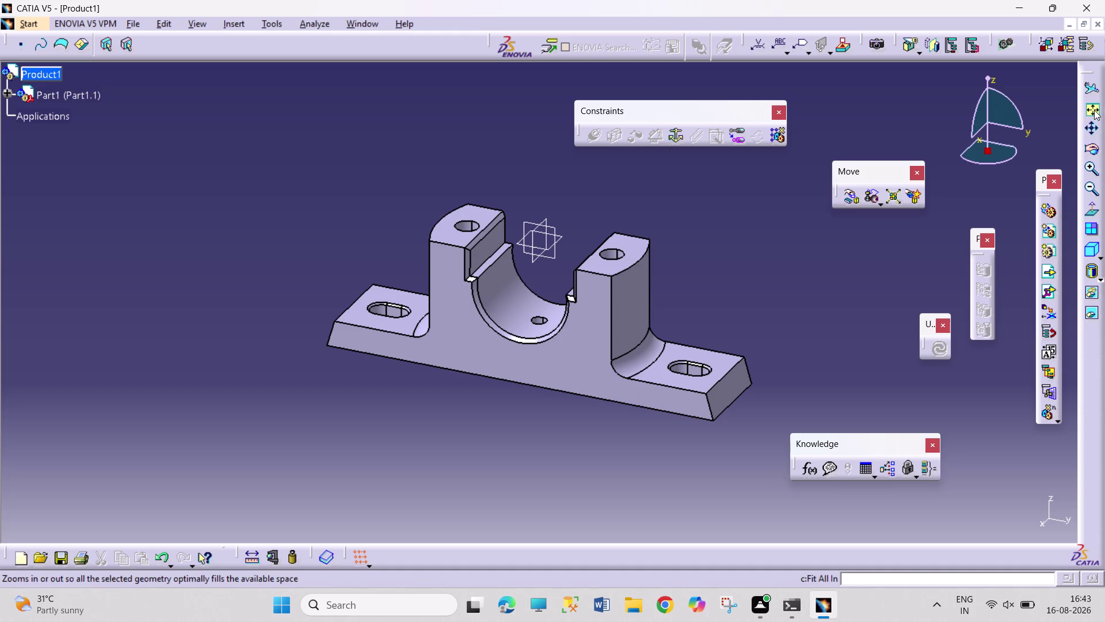
click(1093, 127)
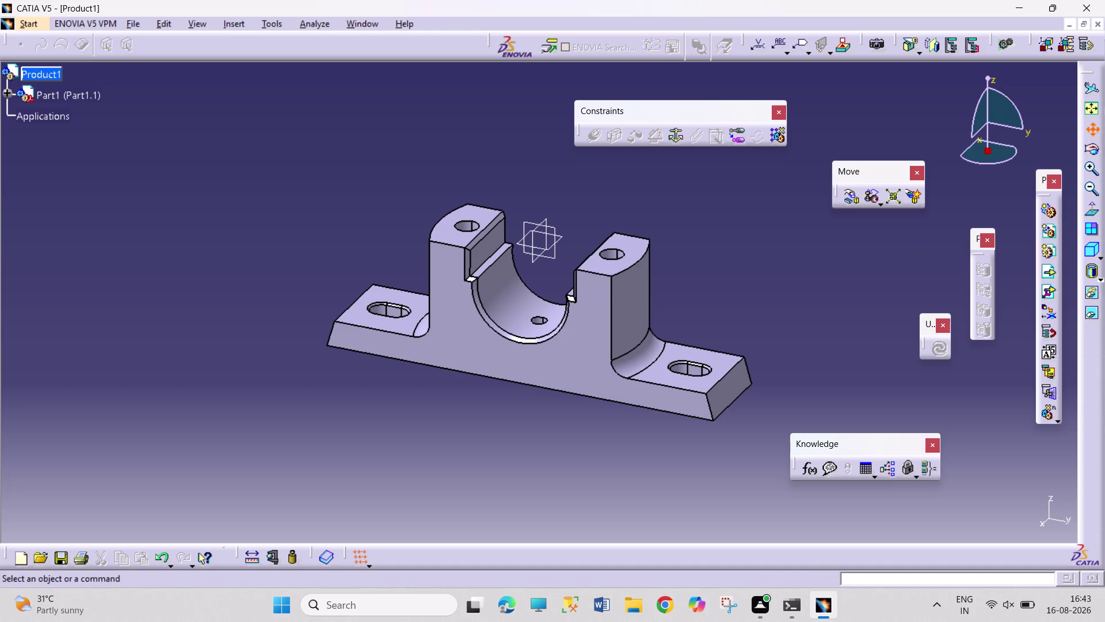
drag(833, 265, 751, 321)
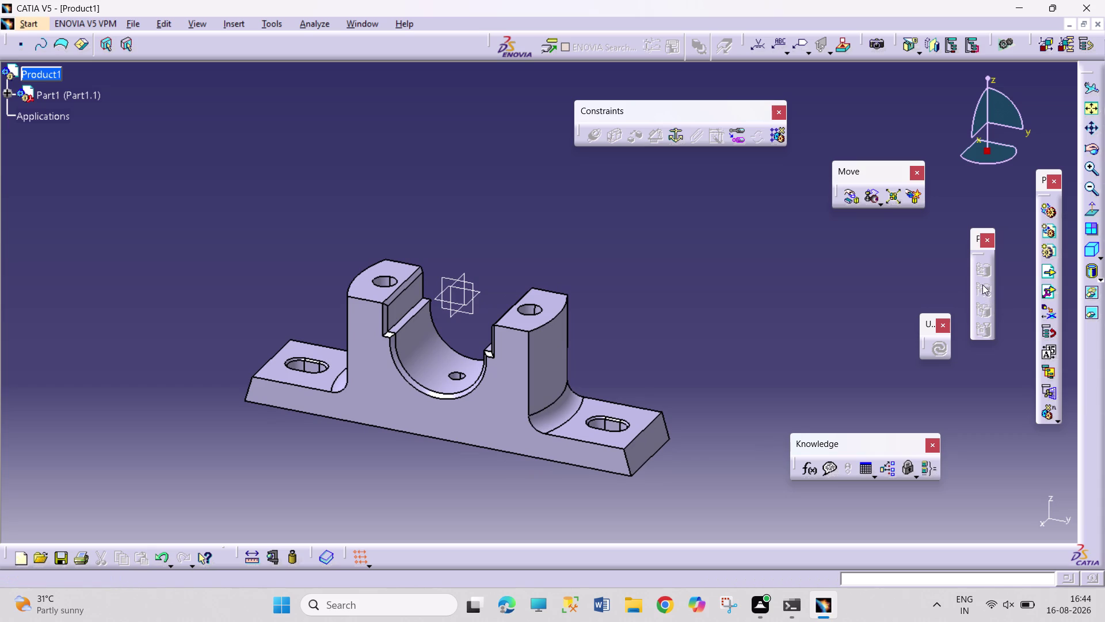
click(677, 135)
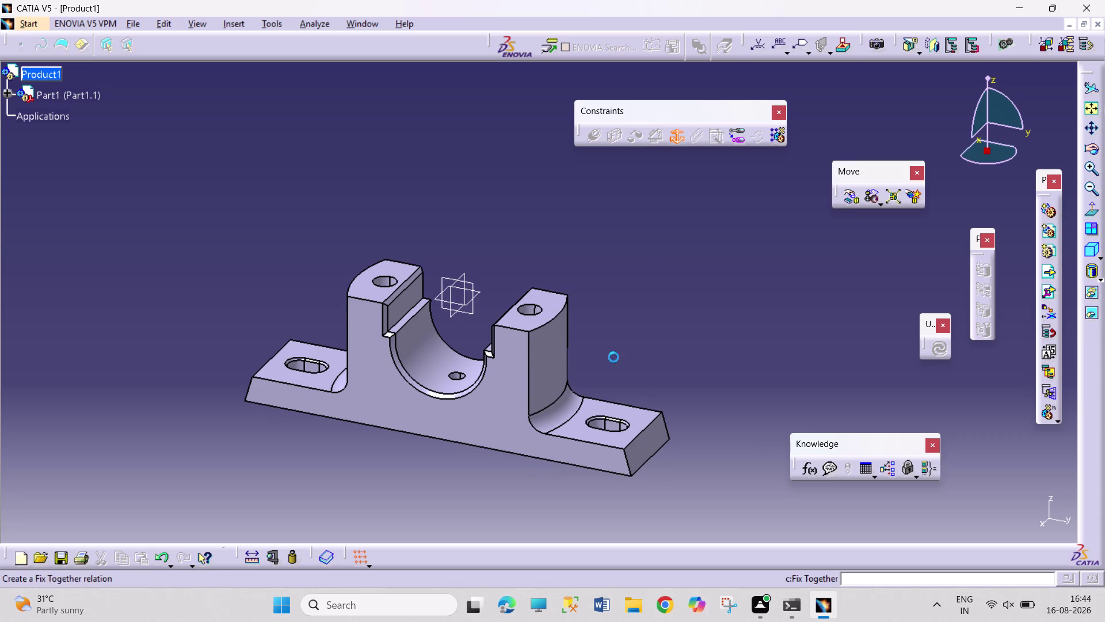
Fix the casting in place, adding a Constraints entry under Product1.
click(595, 418)
click(700, 355)
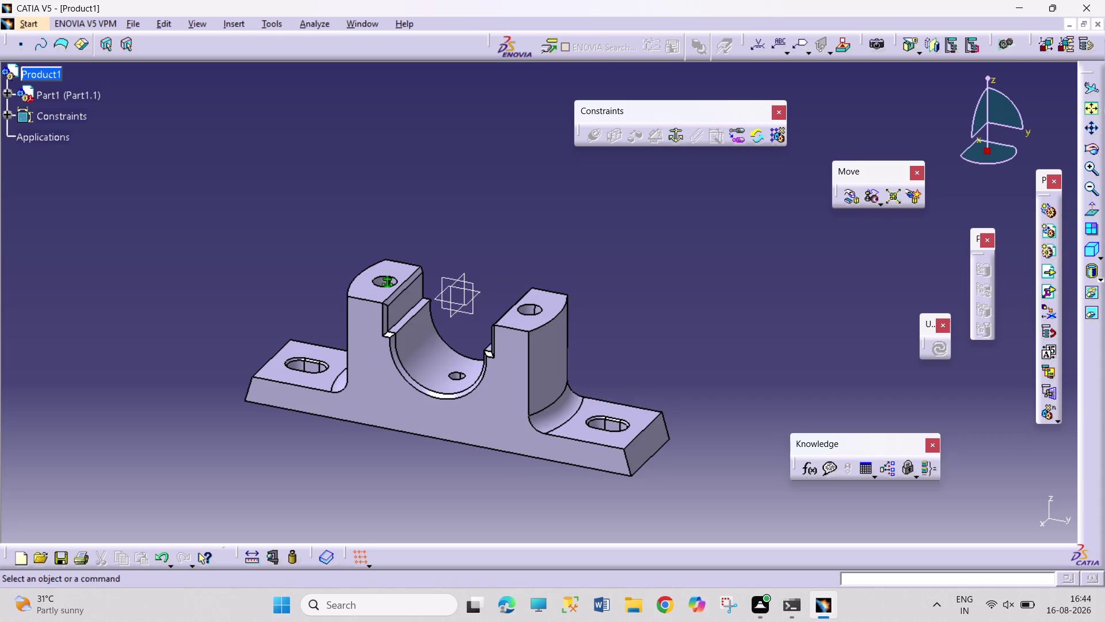
click(850, 199)
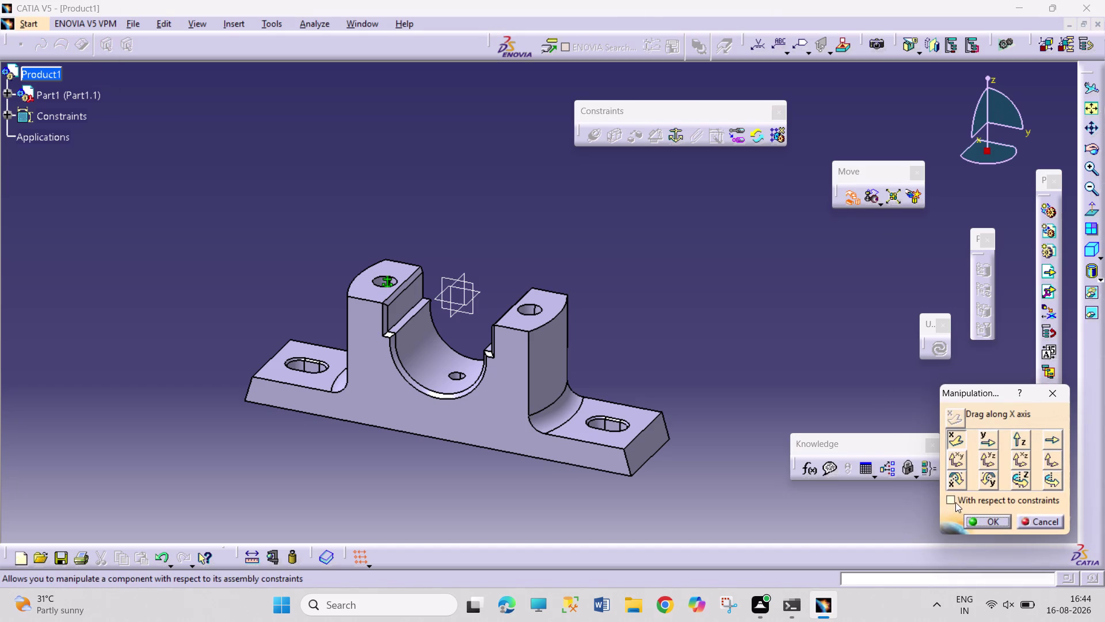
click(955, 502)
click(980, 516)
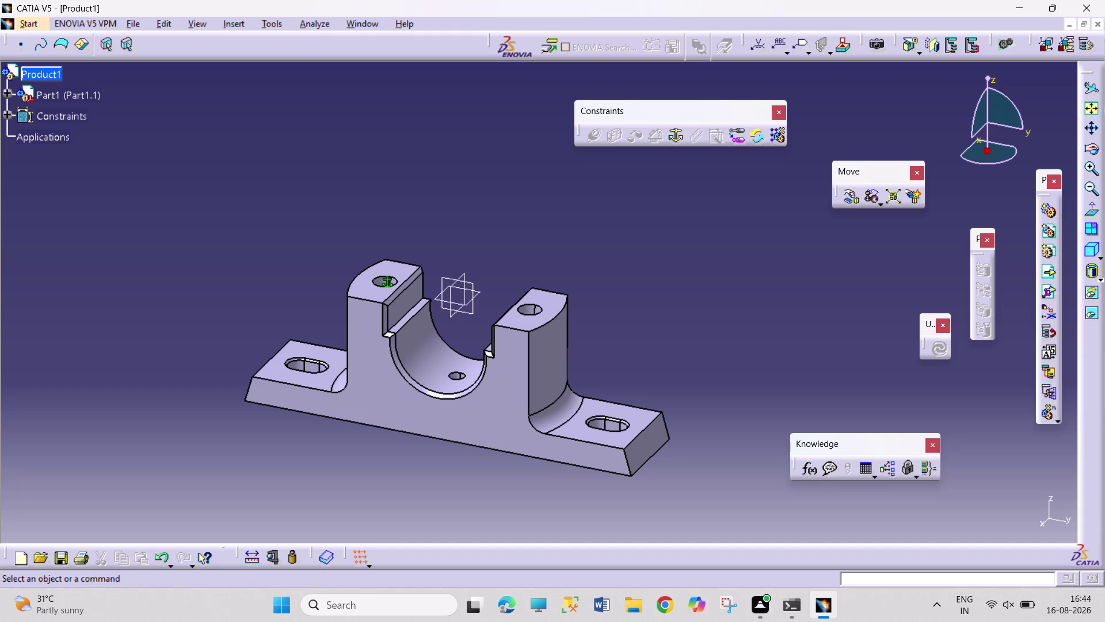
right_click(53, 73)
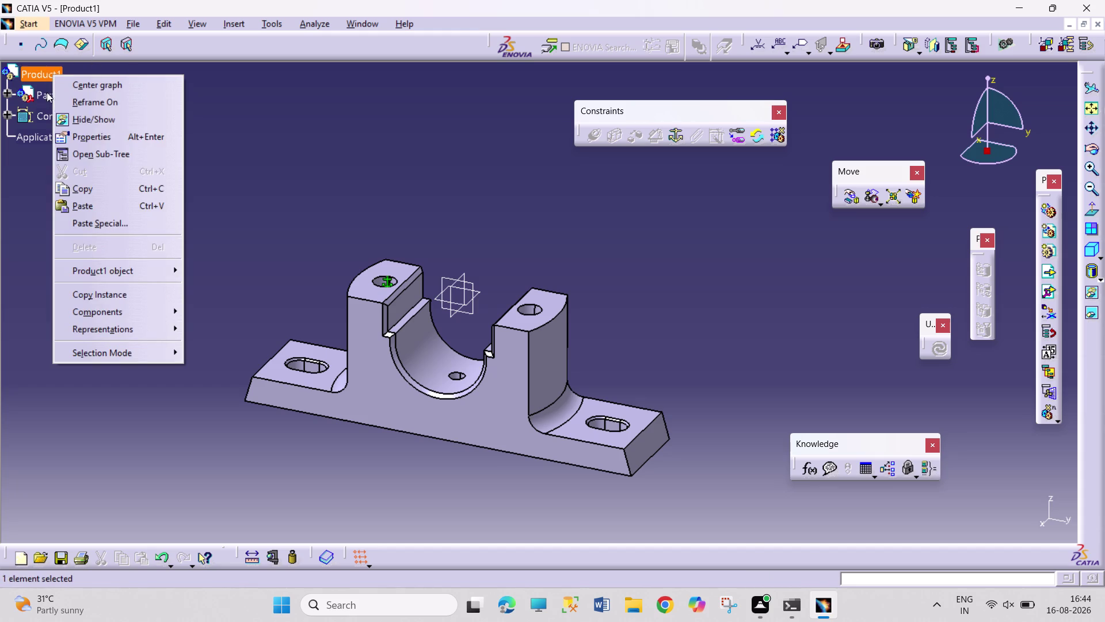
Insert PLUMMER BLOCK ASSEMBLY 3 BRASSES from CATIA FUJI as Part3.1.
click(130, 312)
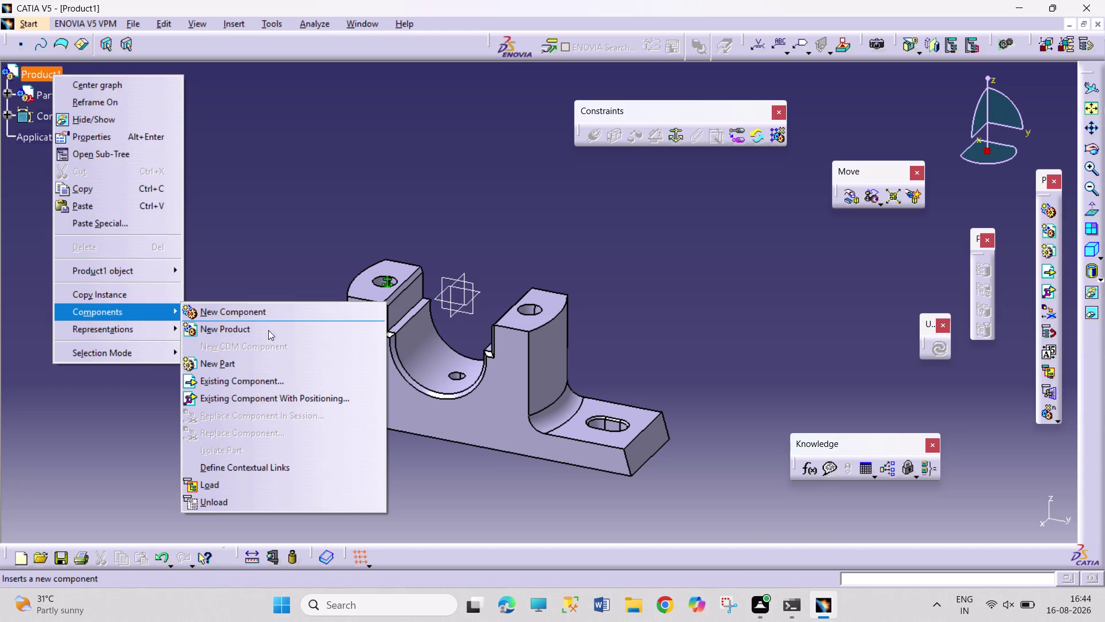
click(307, 381)
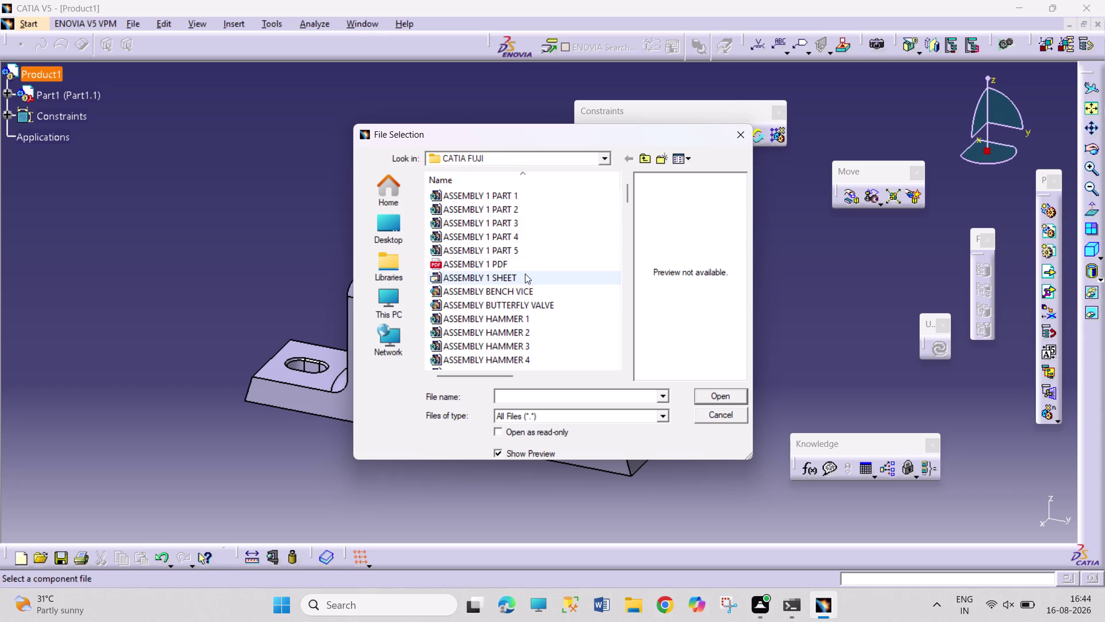
scroll(down, 3)
scroll(down, 3)
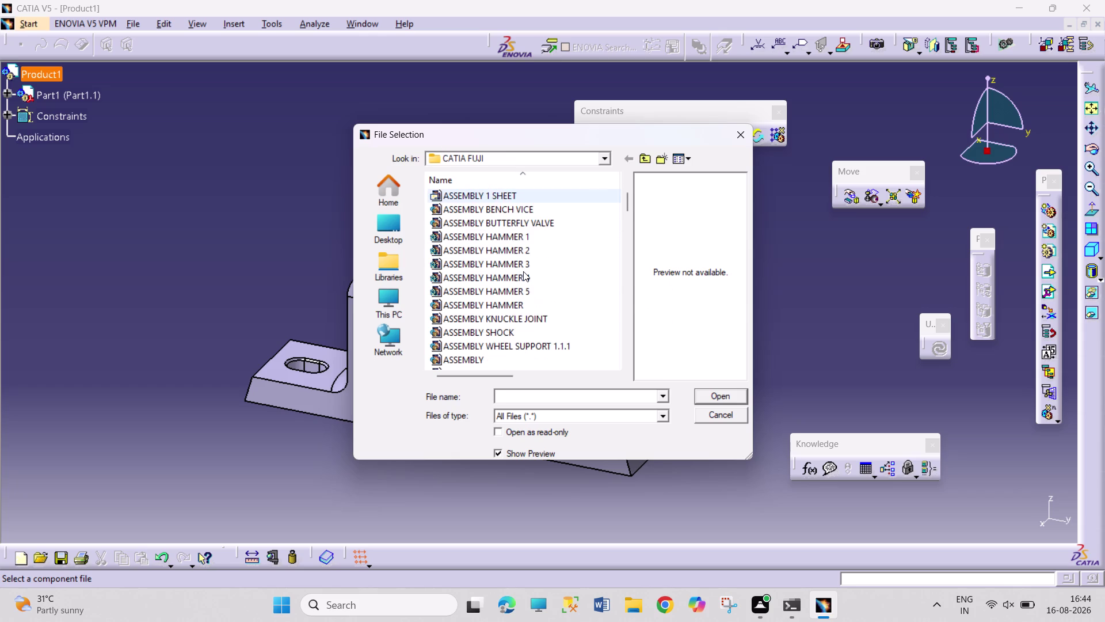
scroll(down, 3)
scroll(down, 3)
scroll(down, 3)
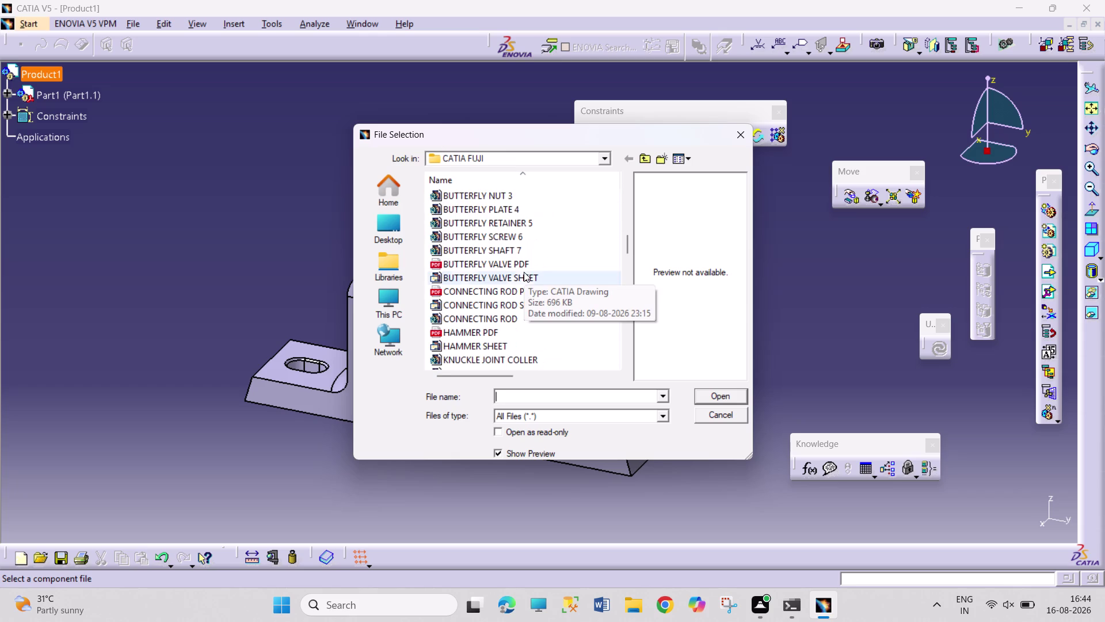
scroll(down, 3)
scroll(down, 3)
scroll(down, 3)
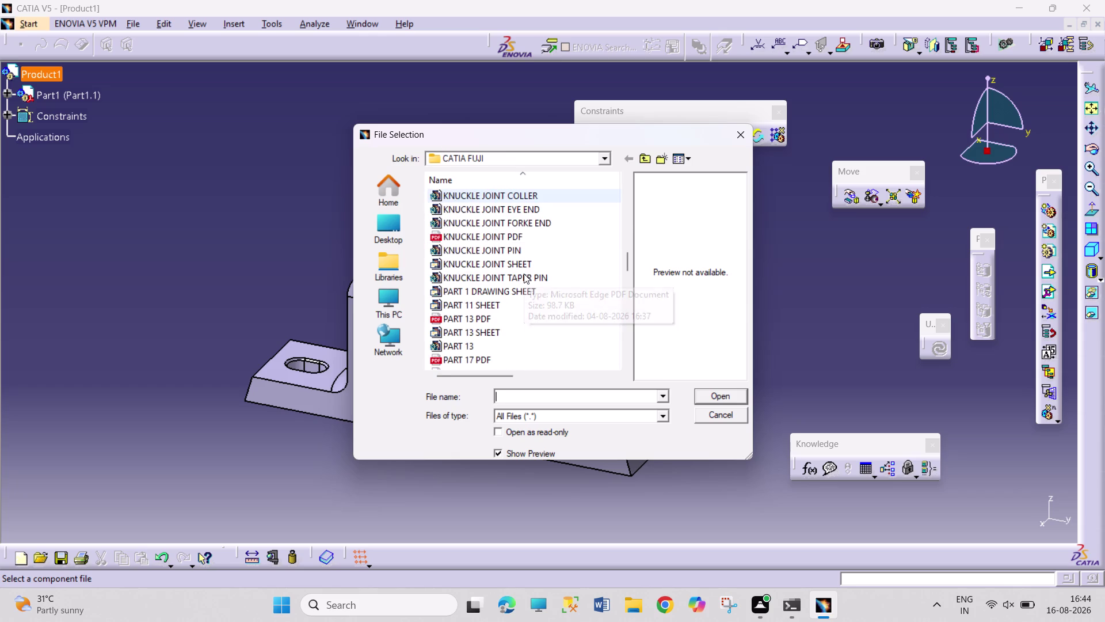
scroll(down, 3)
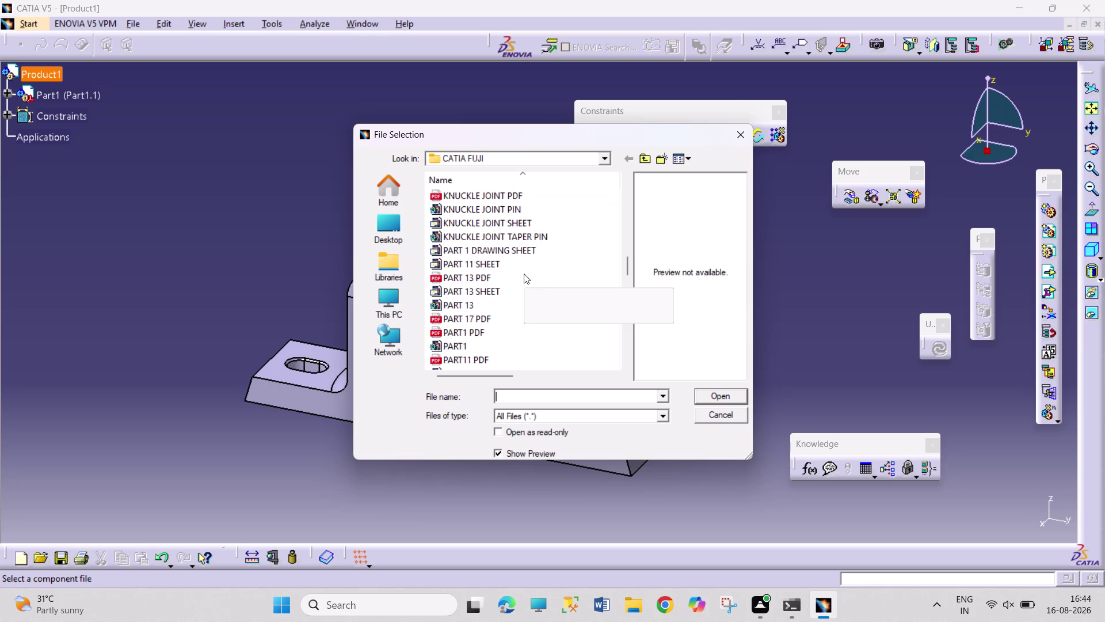
scroll(down, 3)
scroll(down, 3)
scroll(down, 3)
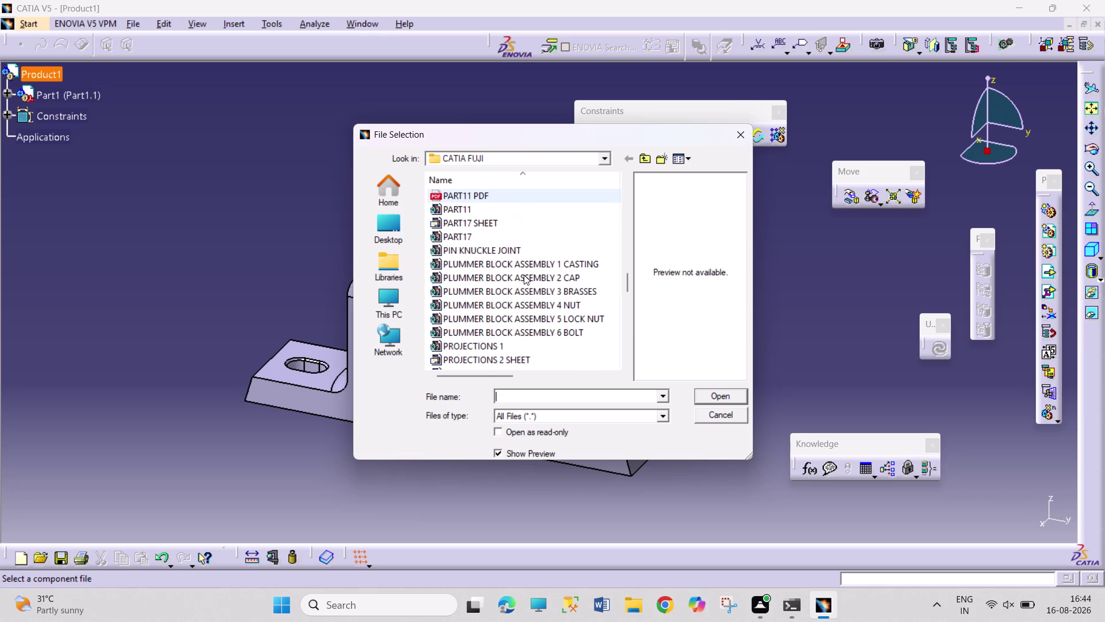
click(537, 280)
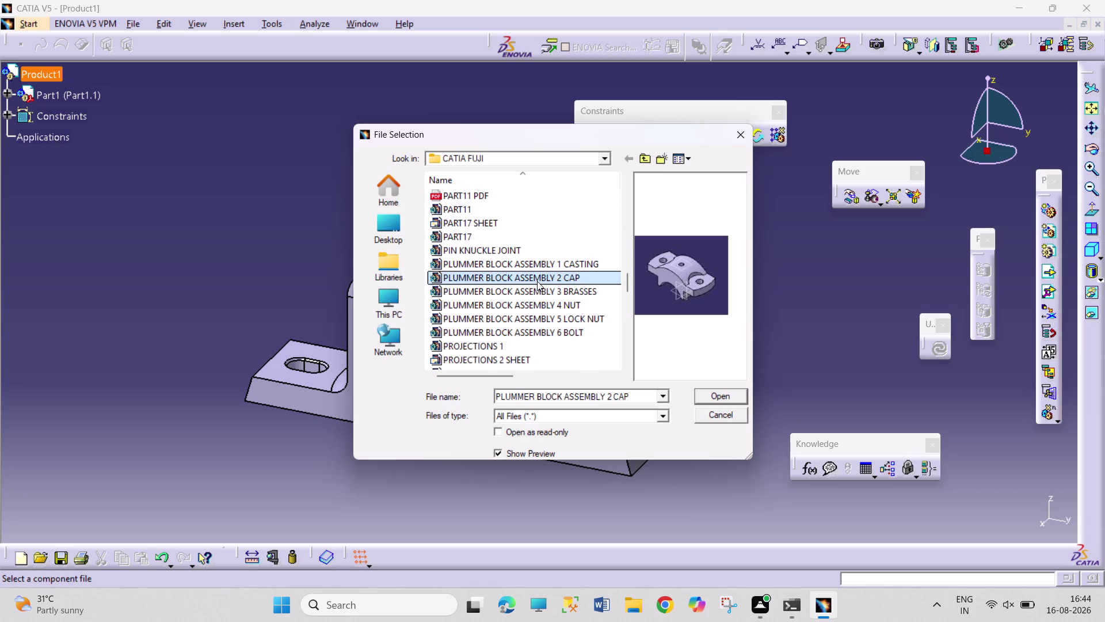
click(538, 290)
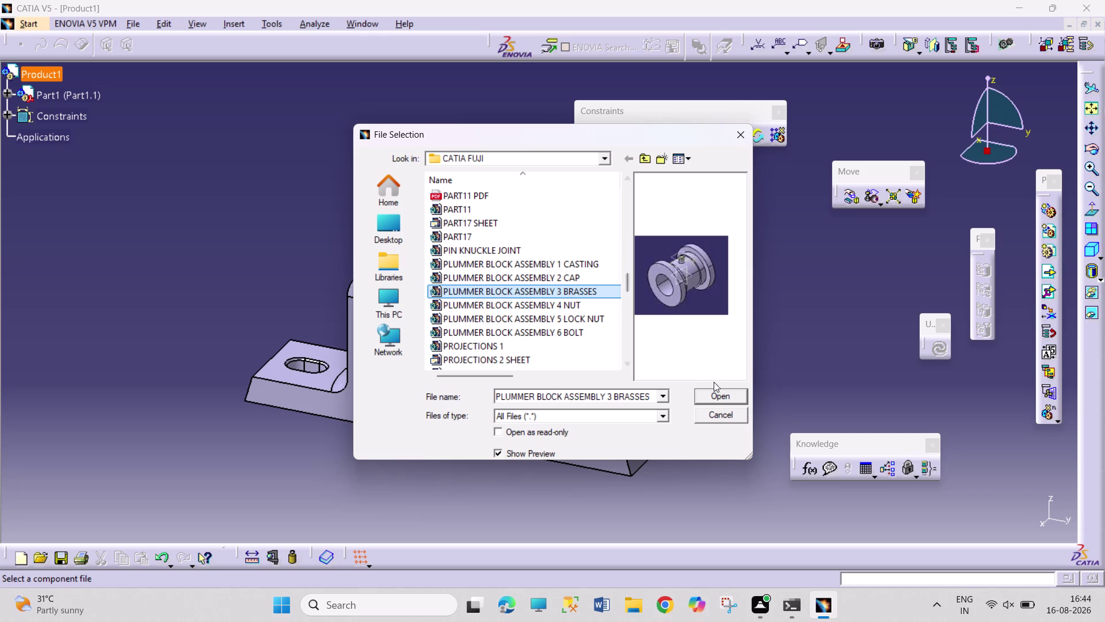
click(717, 400)
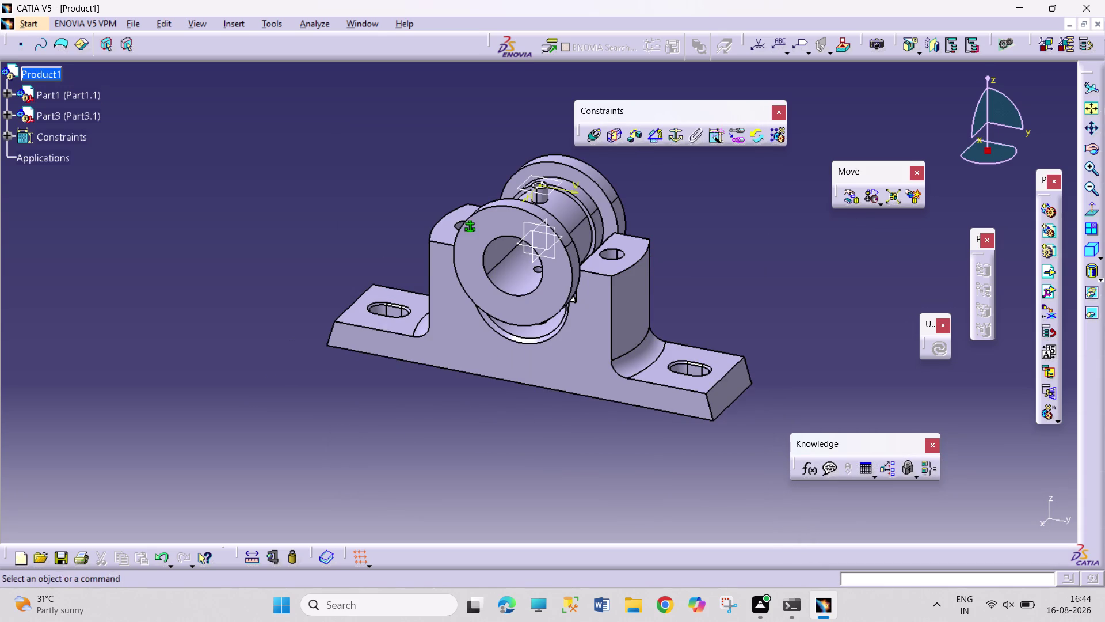
click(850, 195)
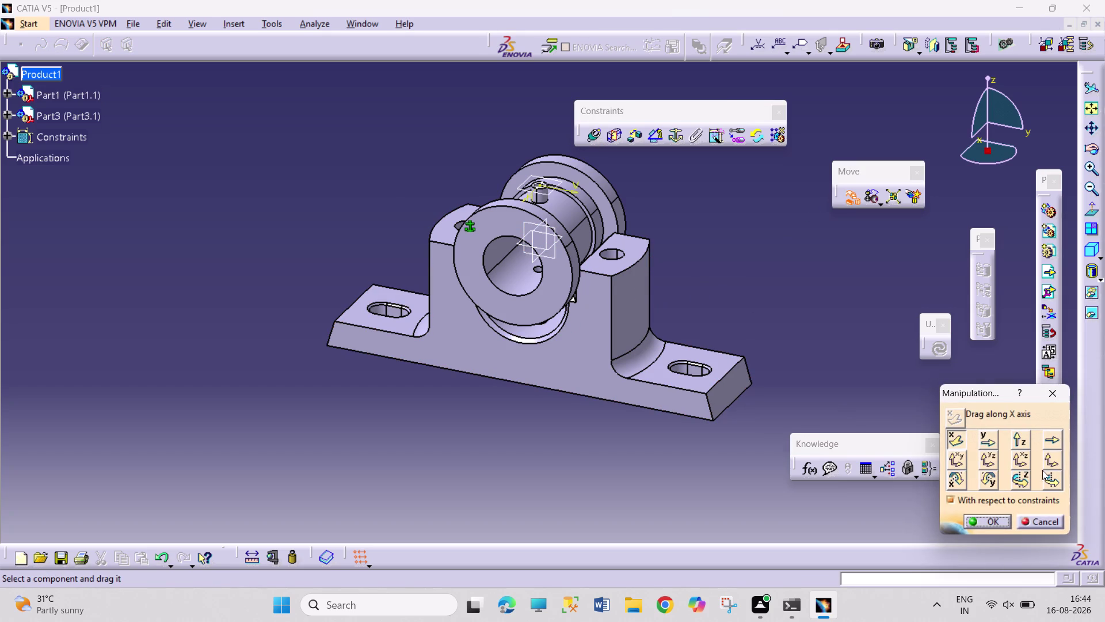
Drag the brasses upward along a vertical edge until clear of the casting's seat.
click(1047, 439)
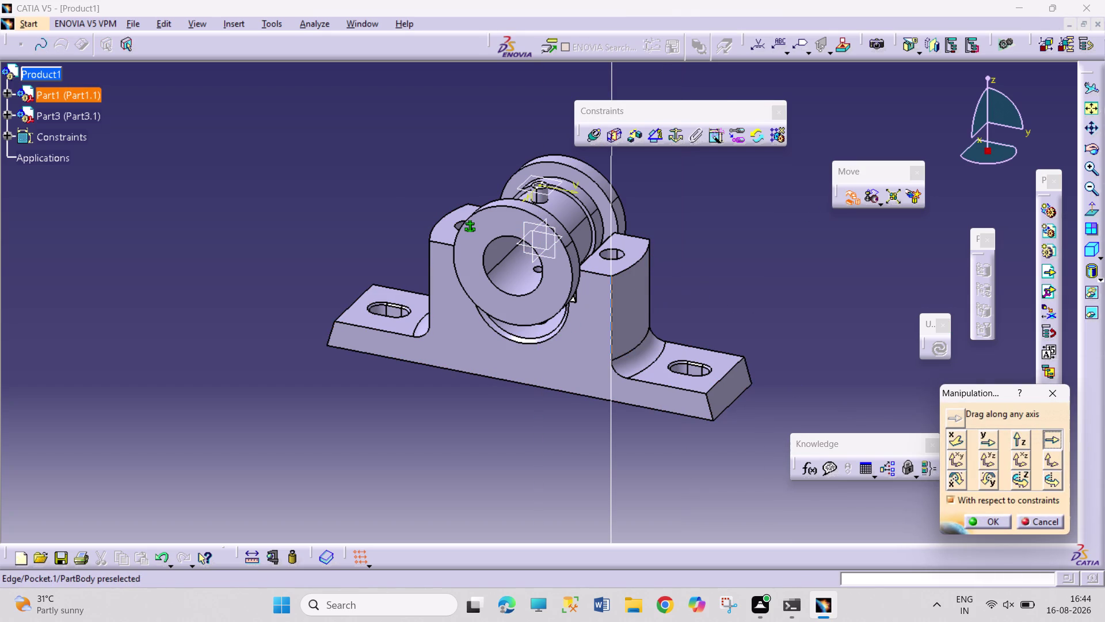
click(612, 339)
drag(526, 300, 533, 212)
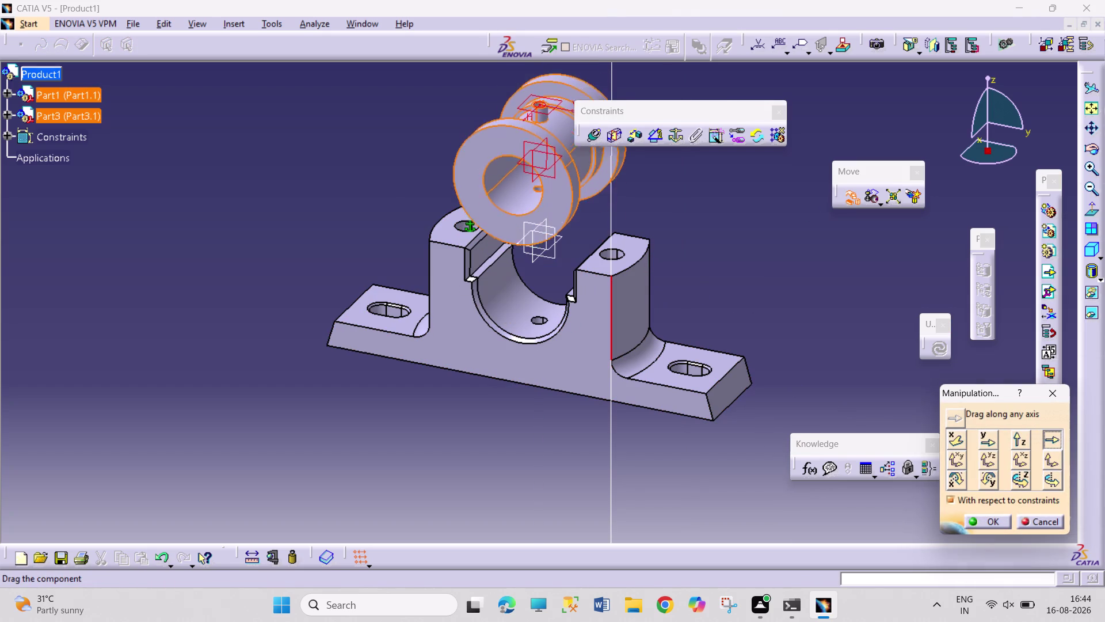
drag(534, 212, 537, 197)
click(968, 515)
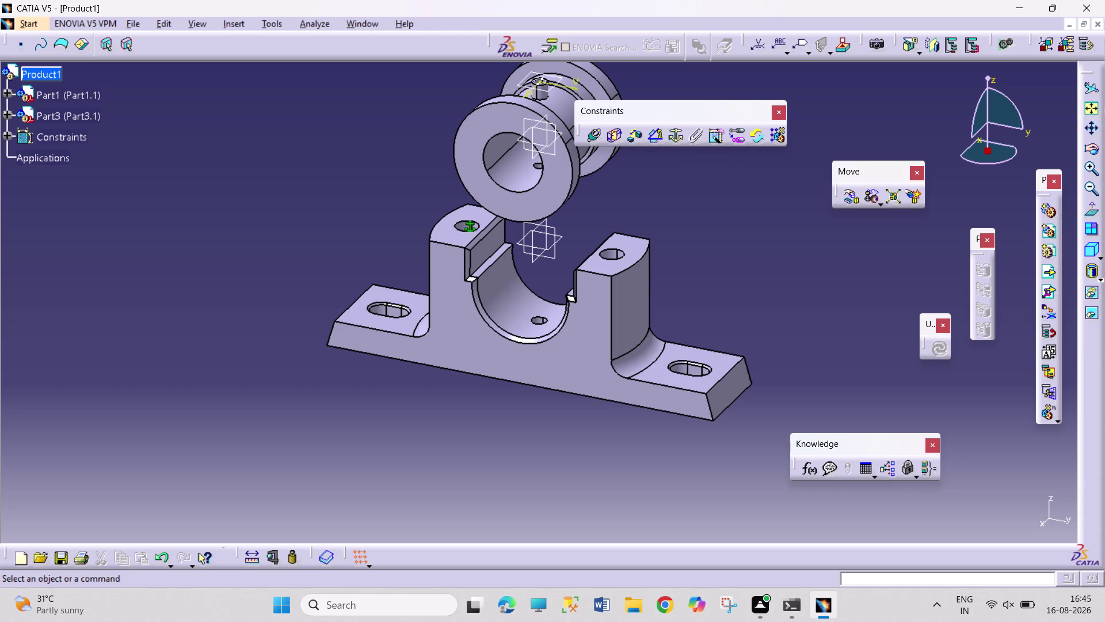
click(593, 138)
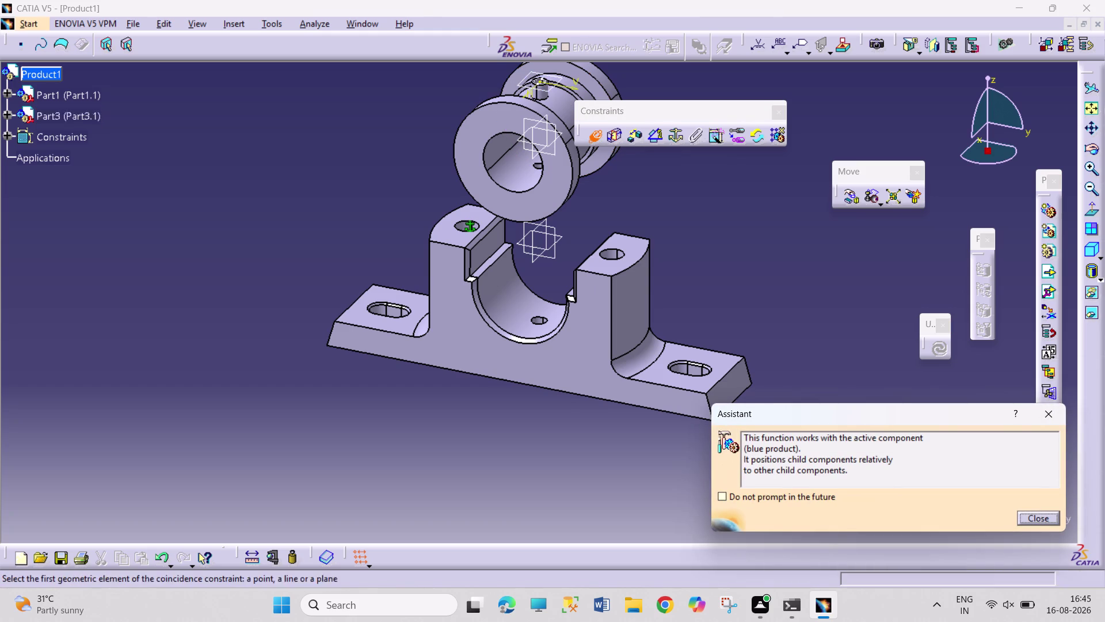
Constrain the brasses' vertical axis to coincide with the casting's central hole axis.
click(545, 319)
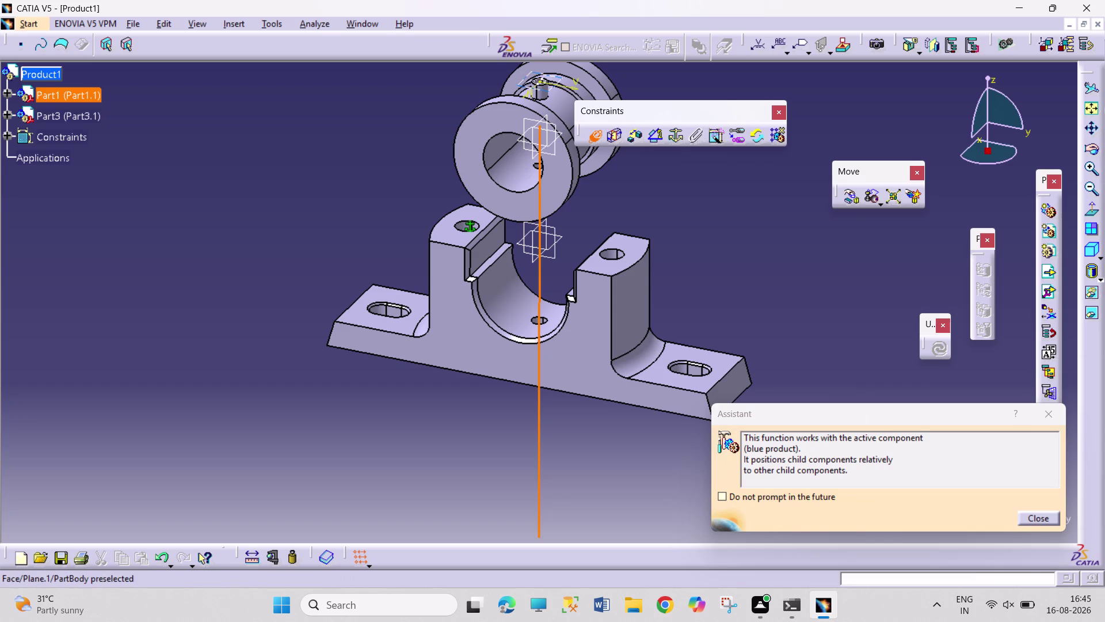
click(539, 94)
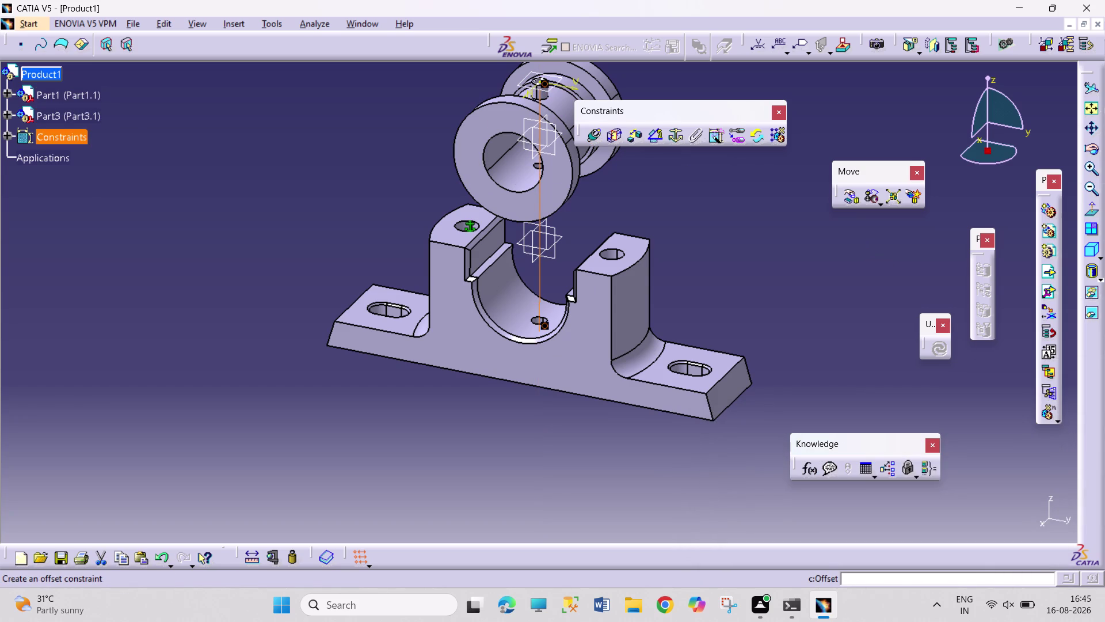
click(794, 274)
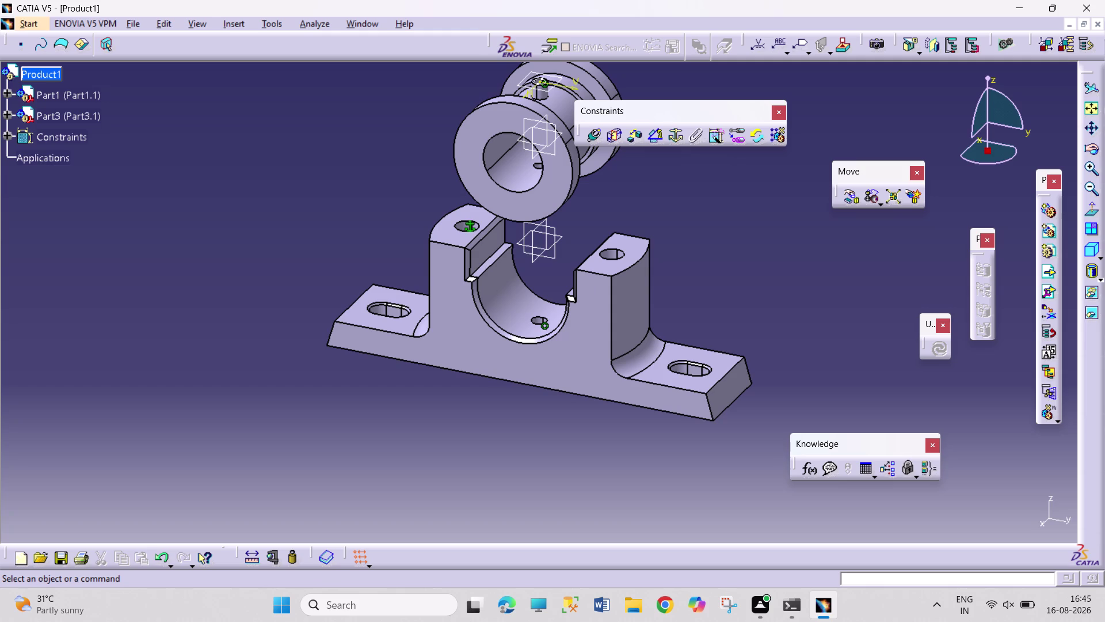
click(855, 201)
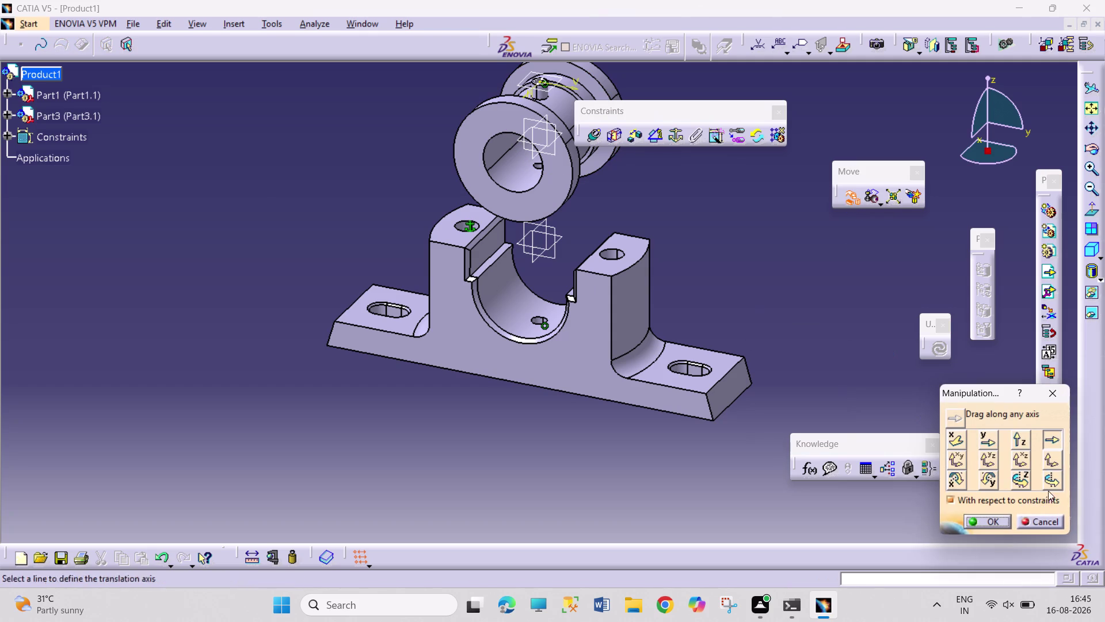
click(1051, 482)
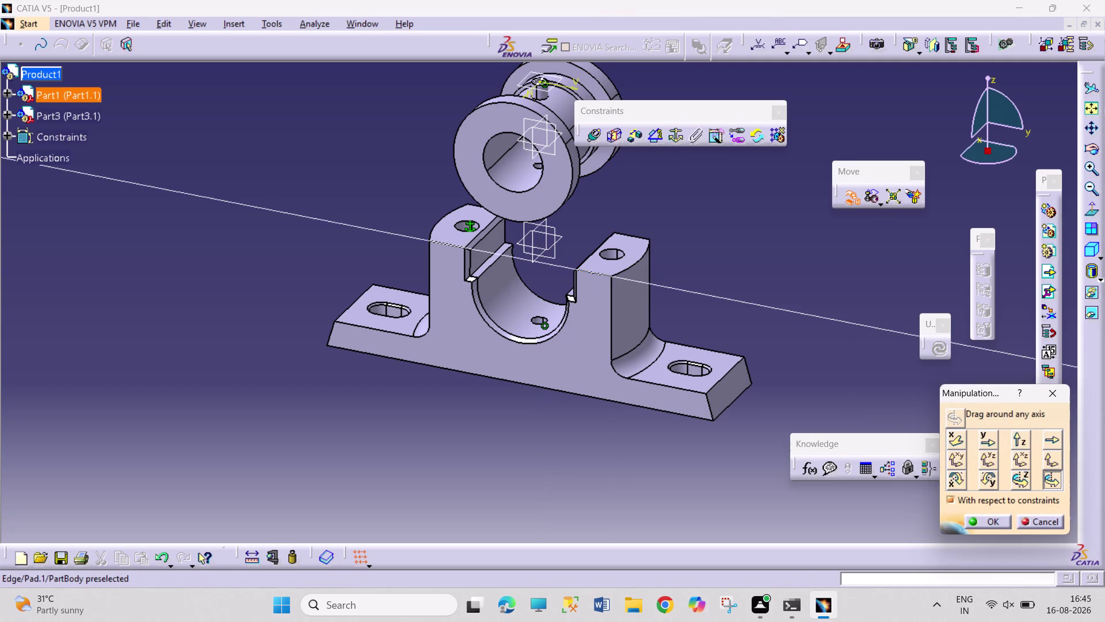
click(603, 273)
drag(558, 160, 532, 224)
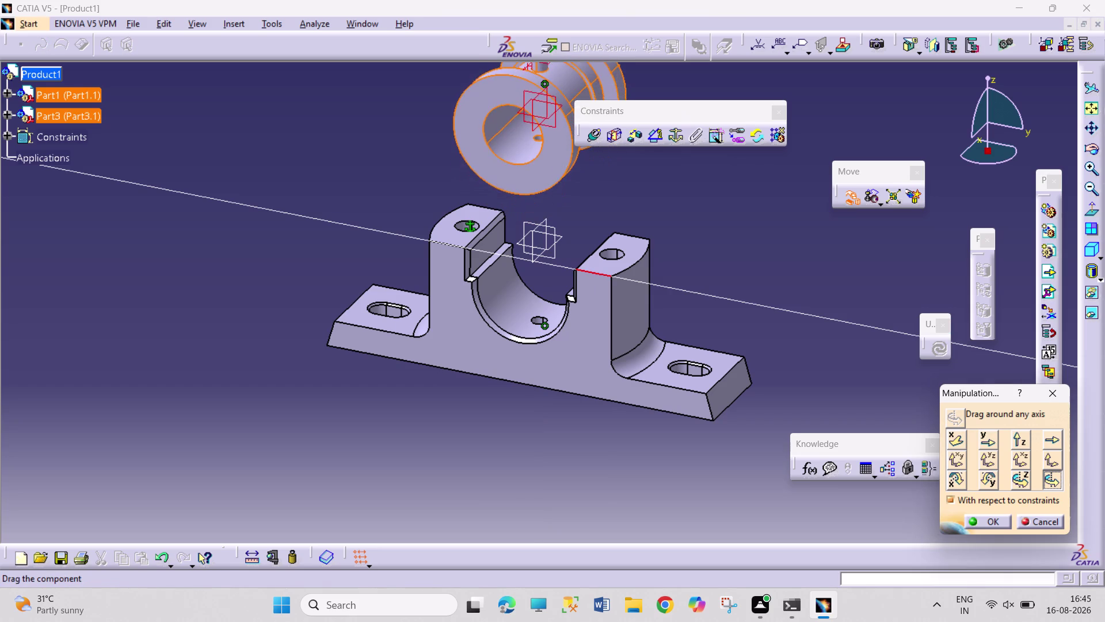
drag(531, 224, 570, 206)
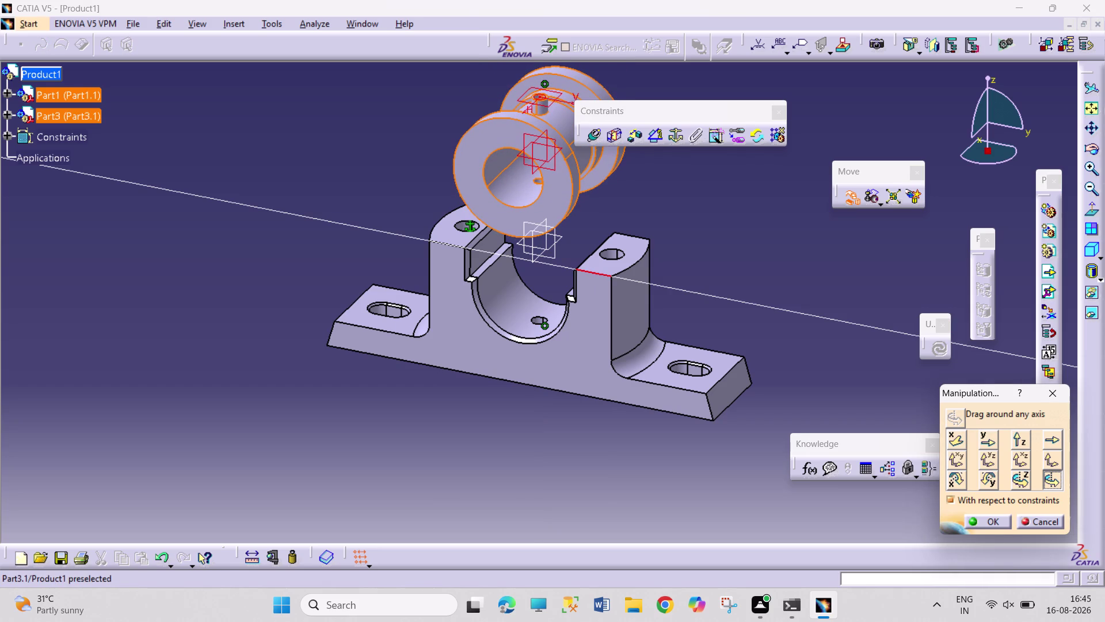
drag(567, 150, 510, 177)
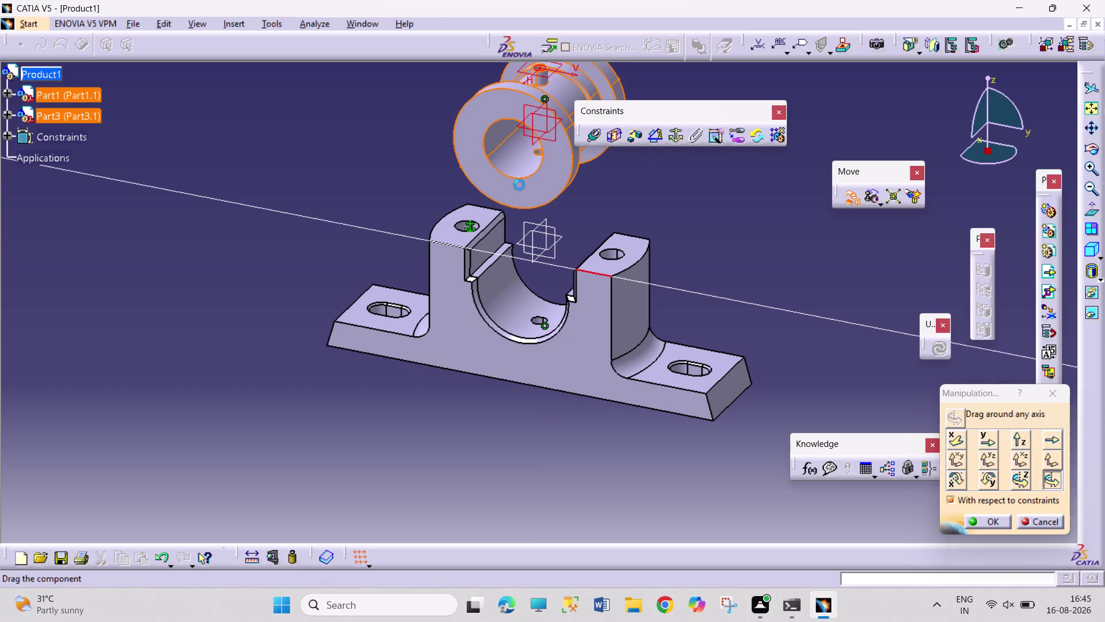
drag(522, 188, 528, 241)
drag(535, 199, 539, 208)
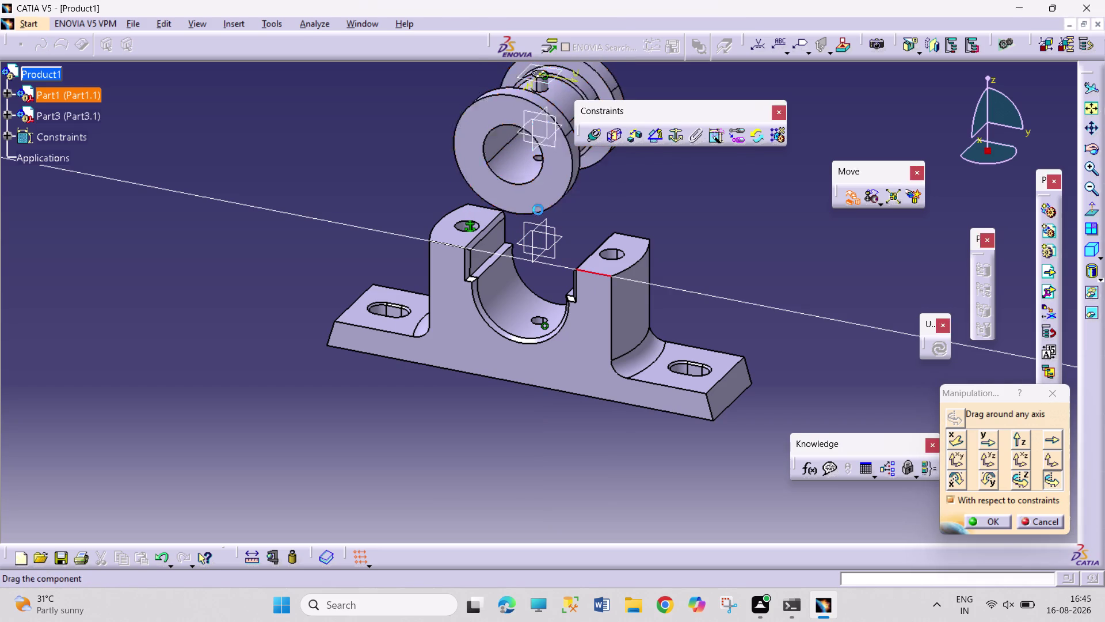
drag(538, 208, 546, 275)
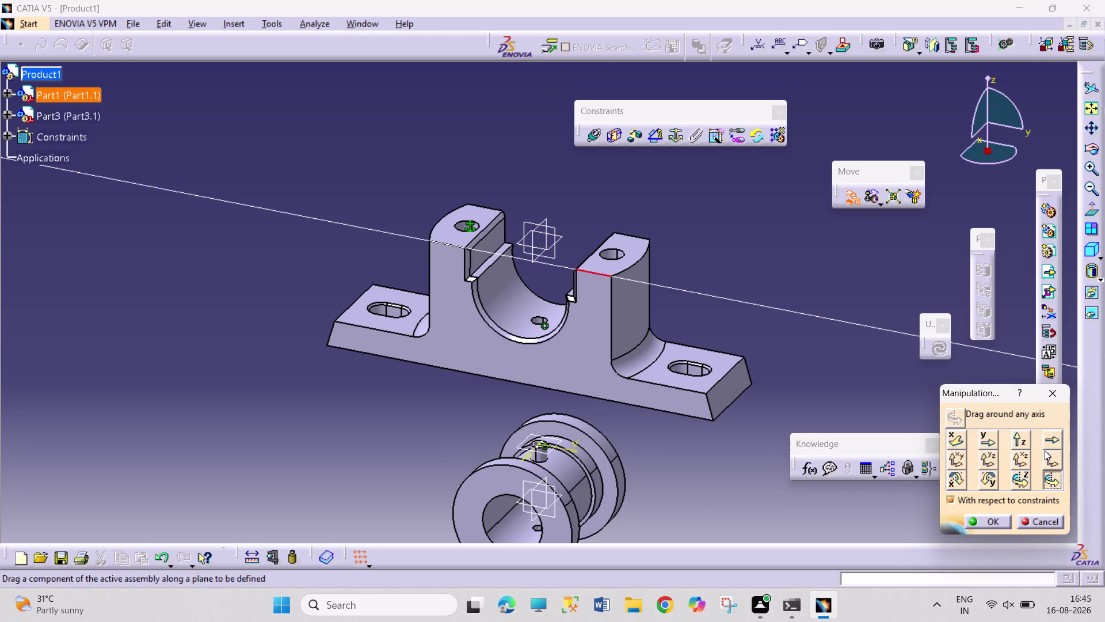
click(1049, 439)
click(679, 412)
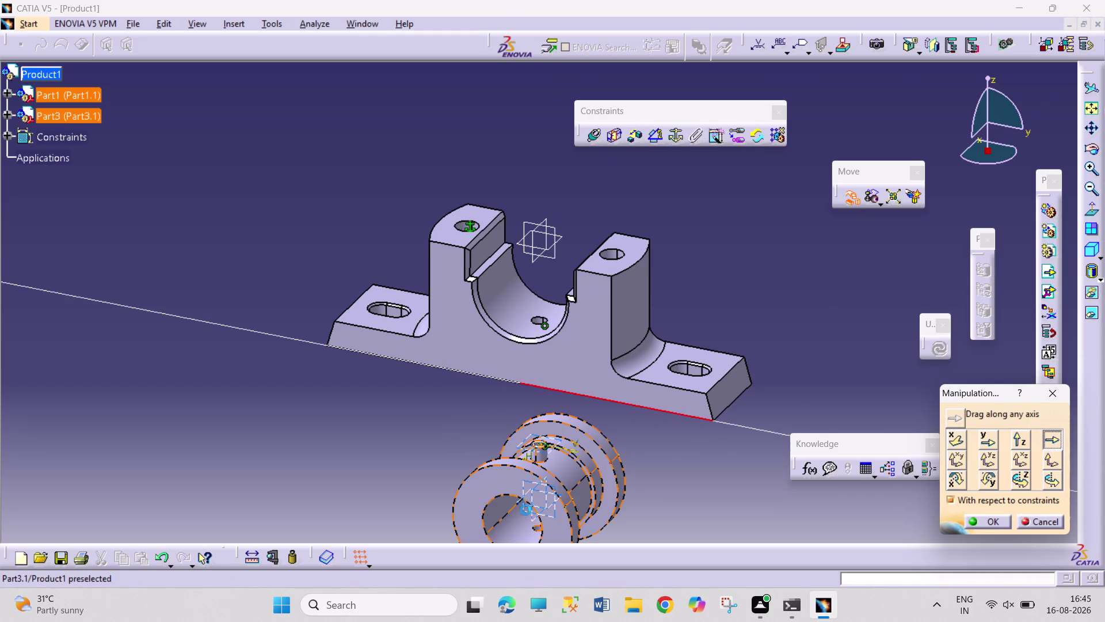
drag(515, 517, 611, 341)
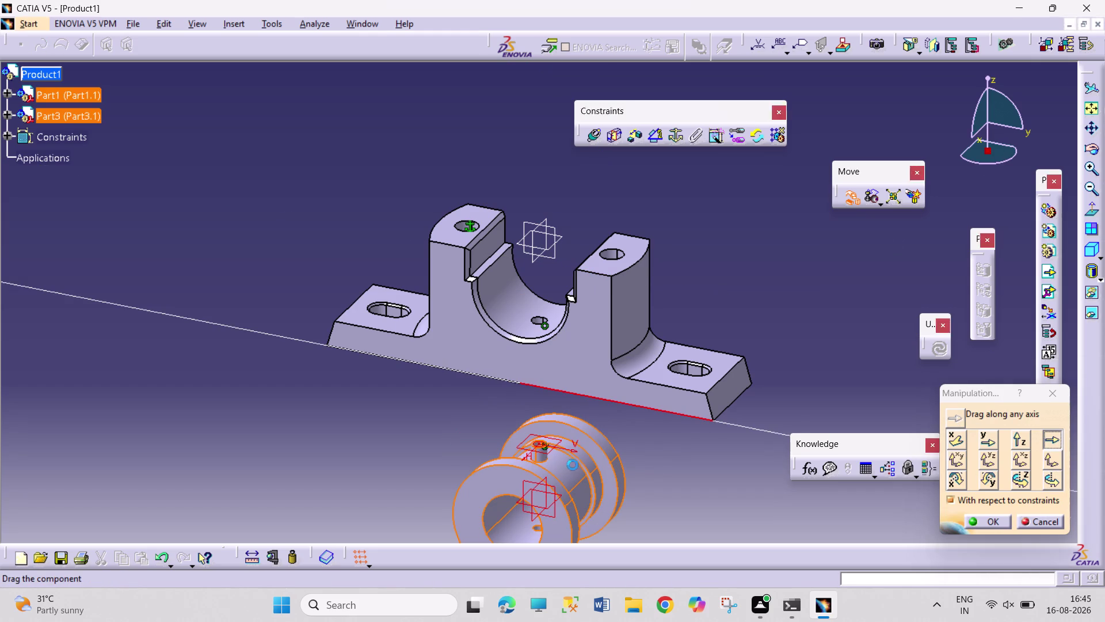
drag(557, 498, 561, 409)
click(707, 406)
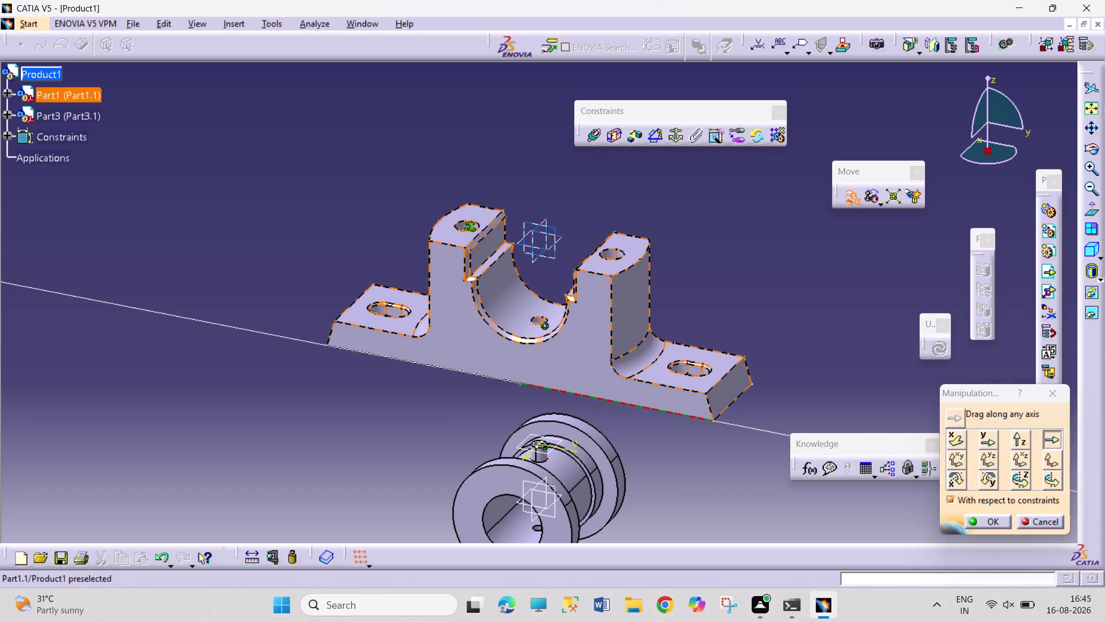
click(1050, 449)
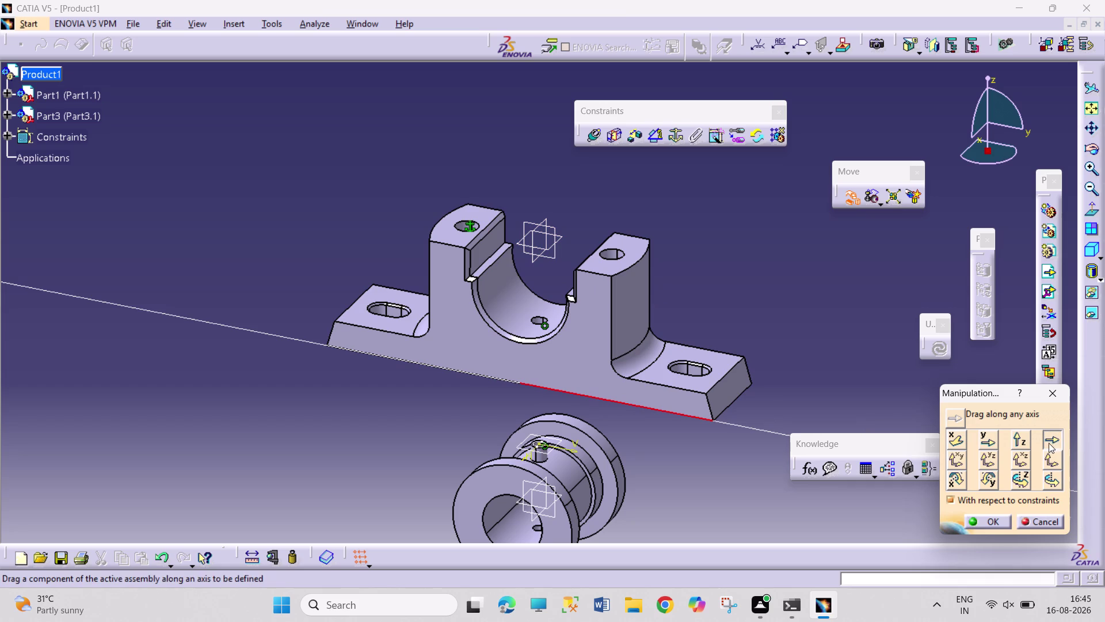
click(1056, 455)
click(1053, 444)
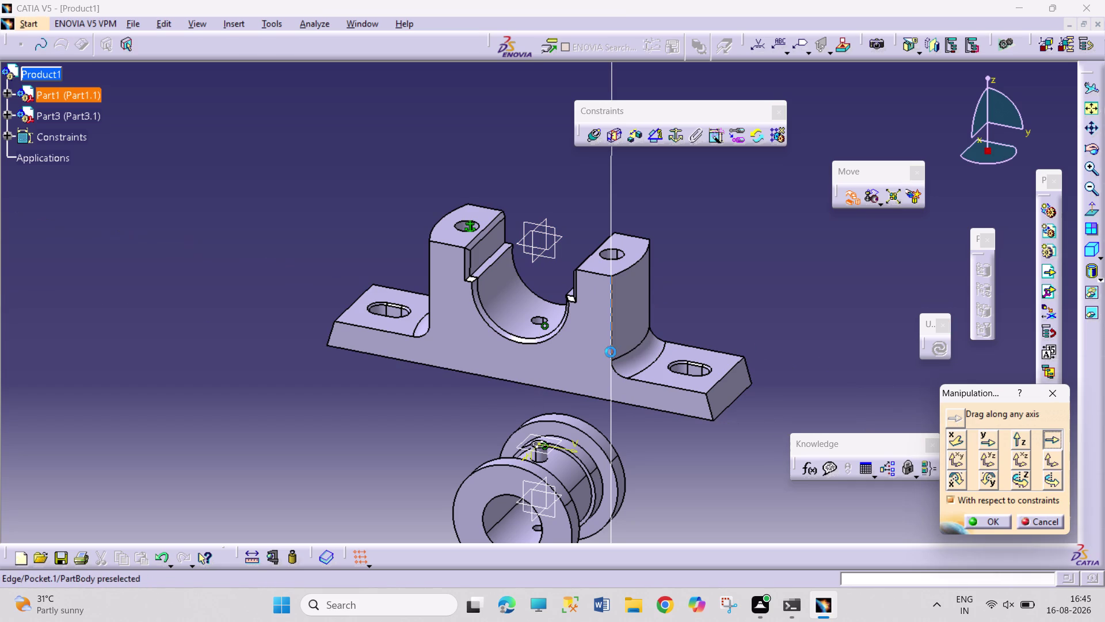
click(612, 350)
drag(567, 472, 570, 425)
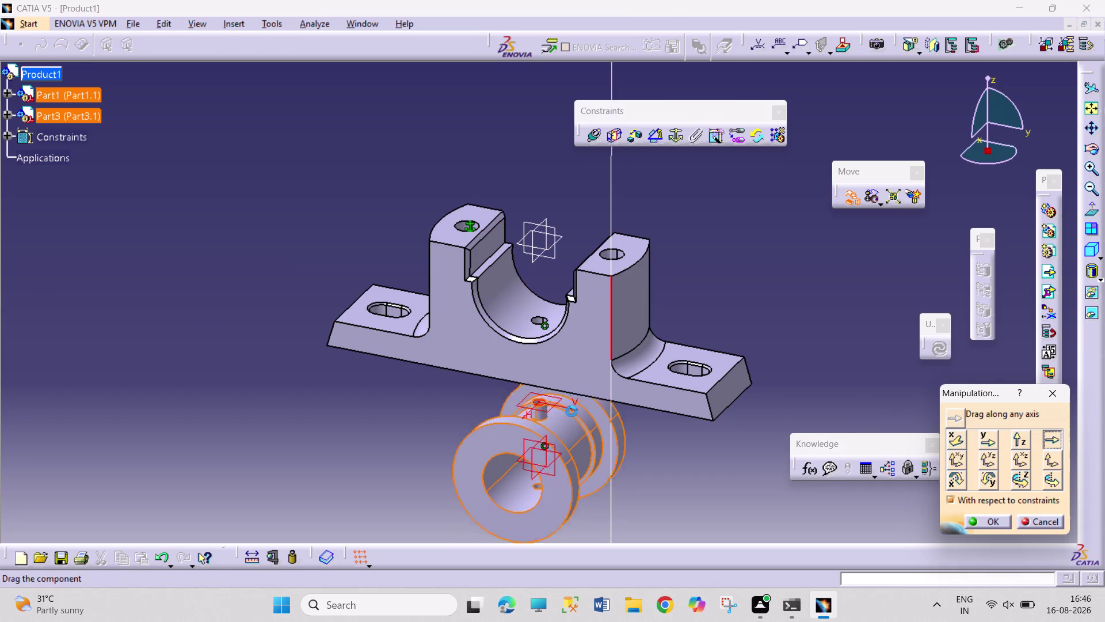
drag(570, 424, 573, 421)
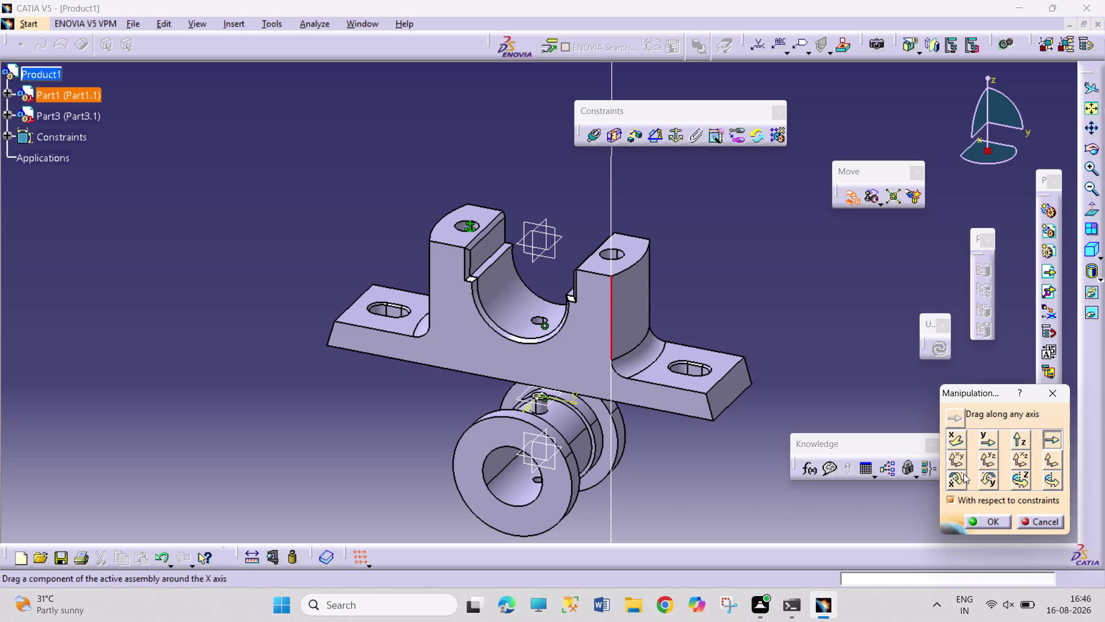
click(957, 483)
drag(577, 474, 556, 421)
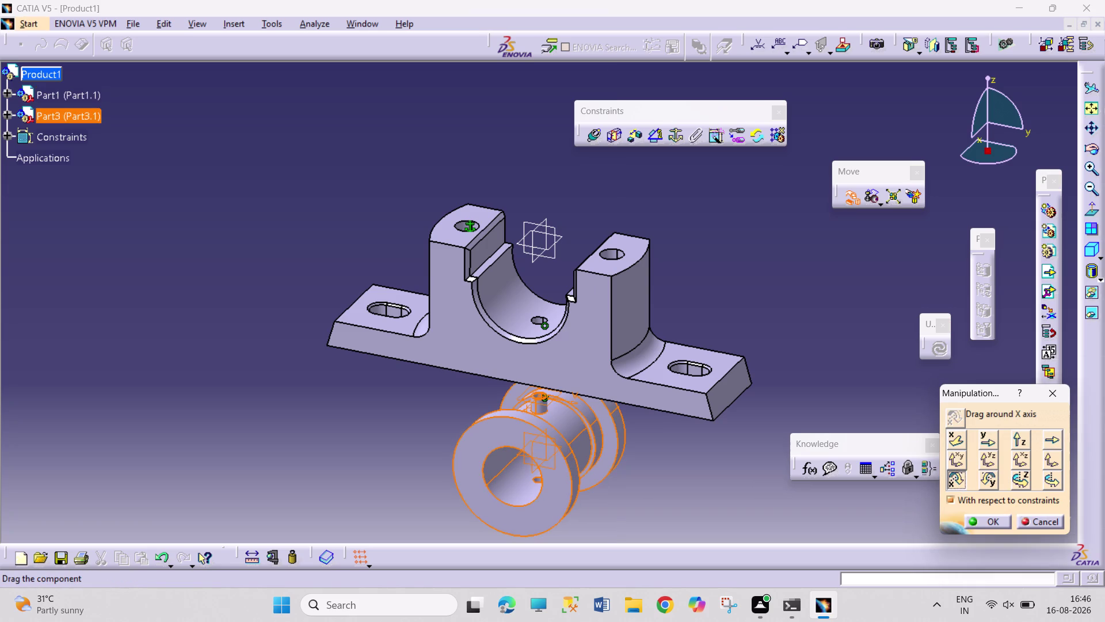
drag(557, 421, 550, 402)
click(997, 480)
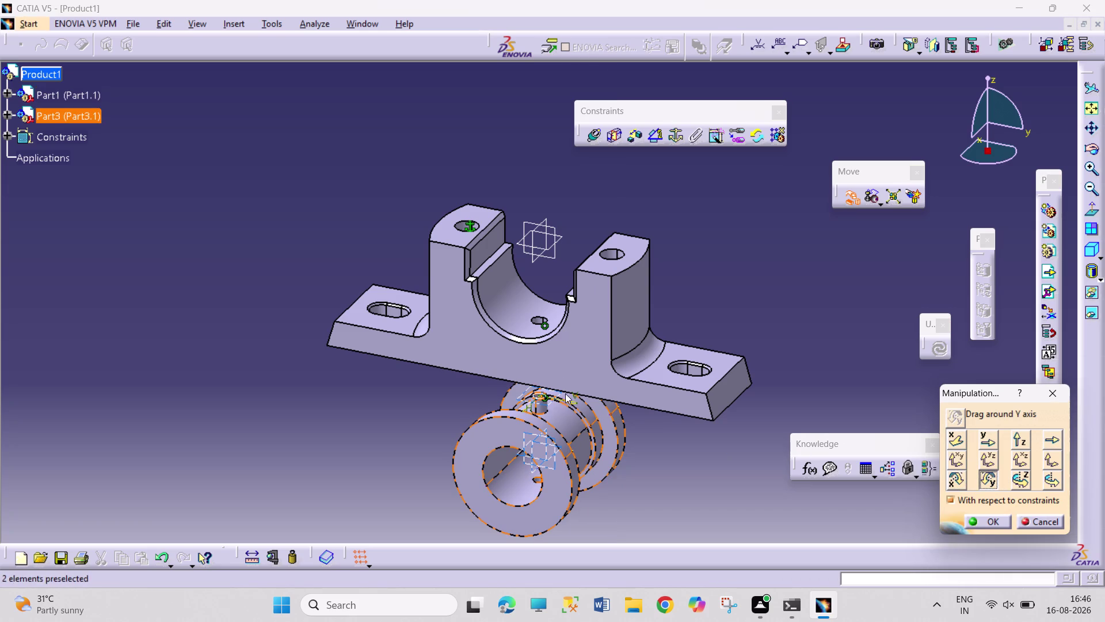
drag(573, 444, 558, 411)
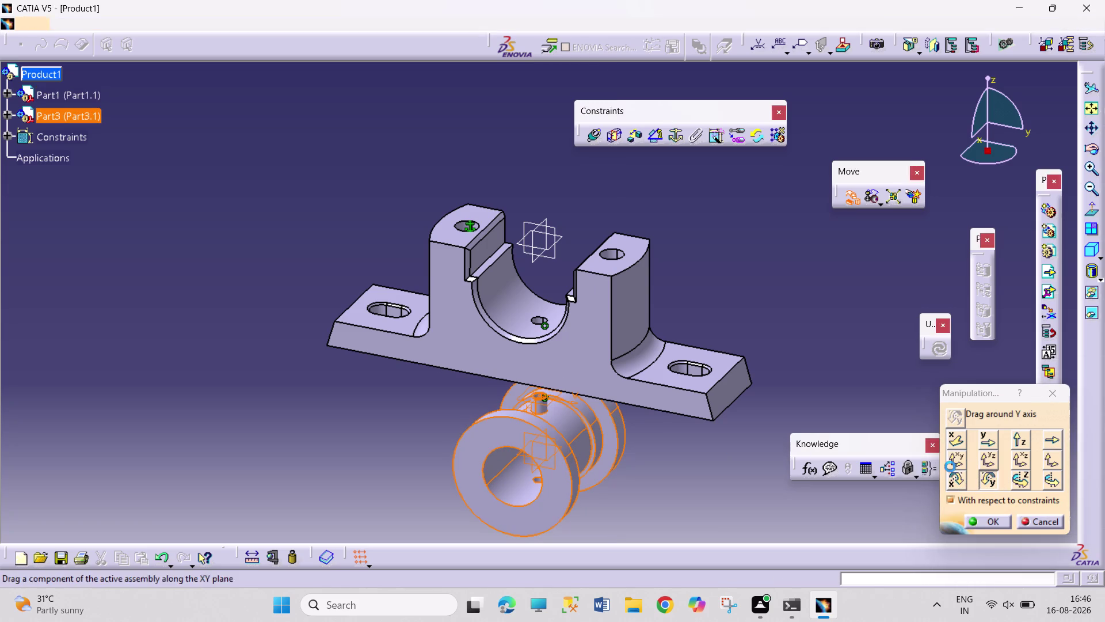
click(1029, 517)
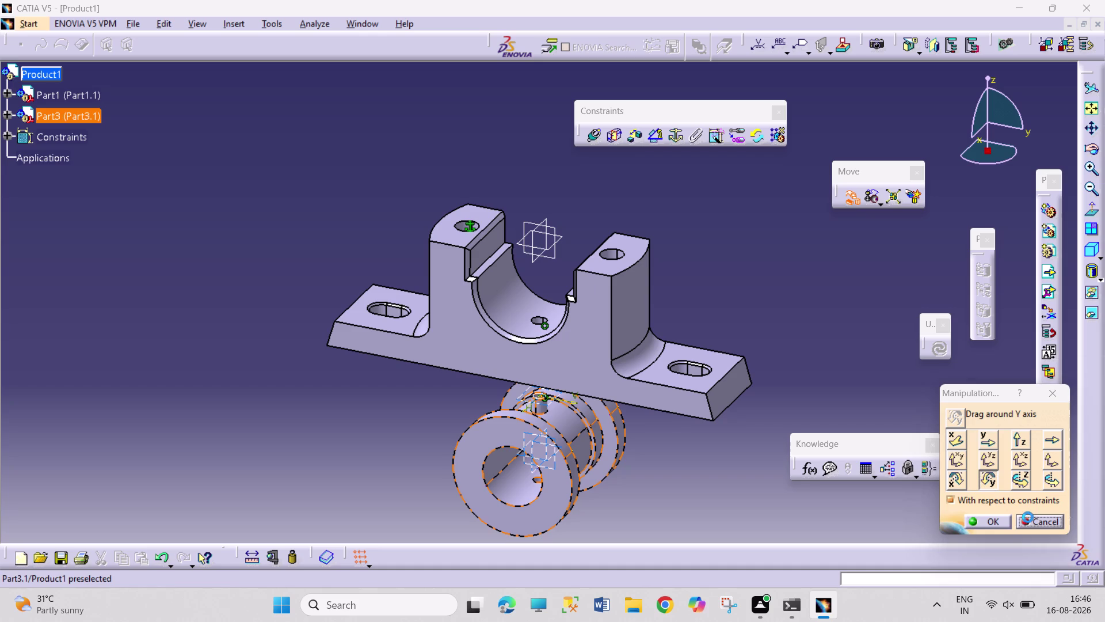
key(ctrl+z)
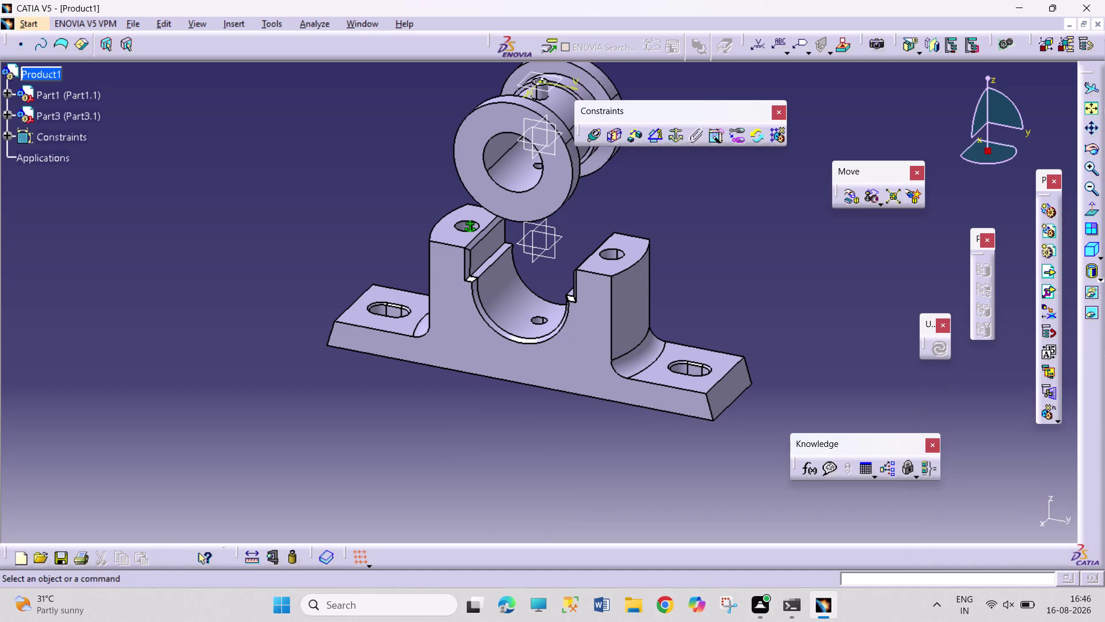
key(ctrl+z)
Undo the brasses insertion and start inserting an existing component into Product1.
key(ctrl+z)
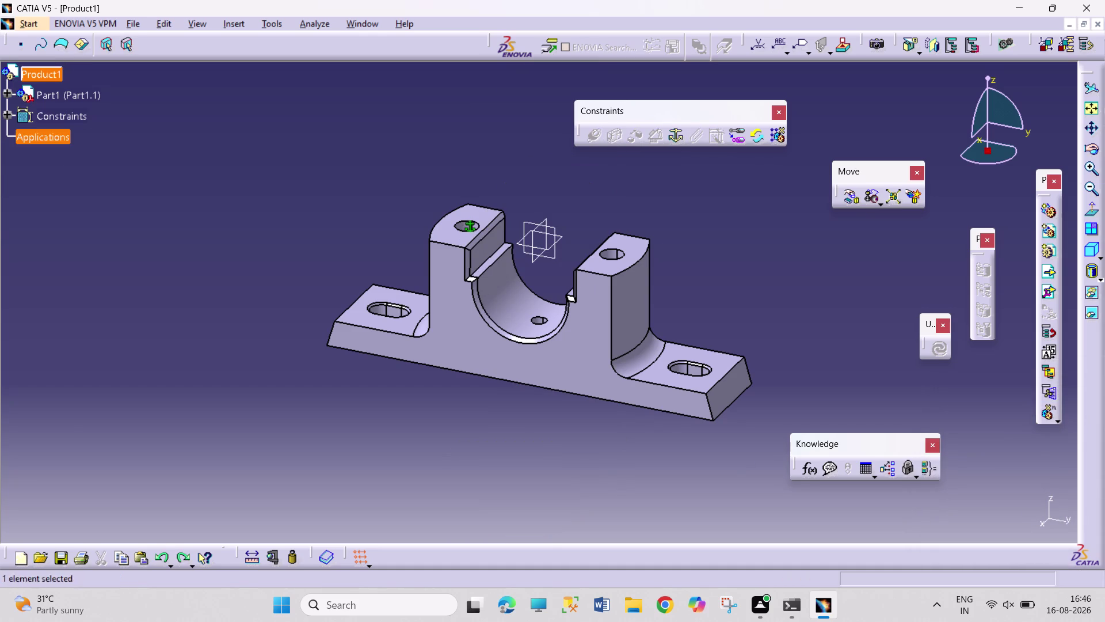
right_click(47, 76)
click(154, 318)
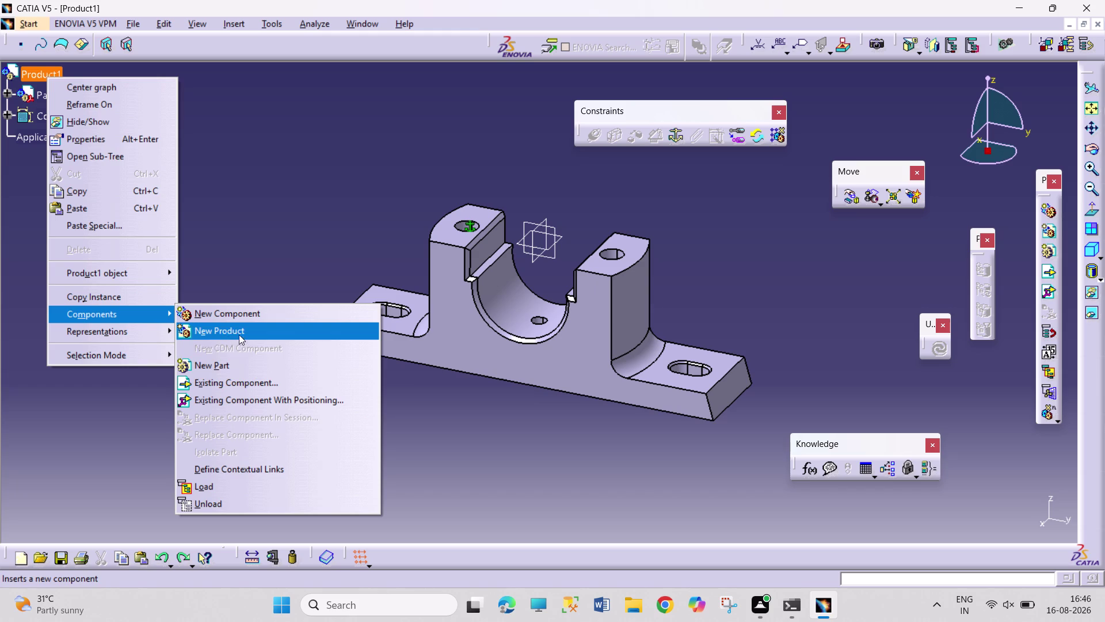
click(302, 379)
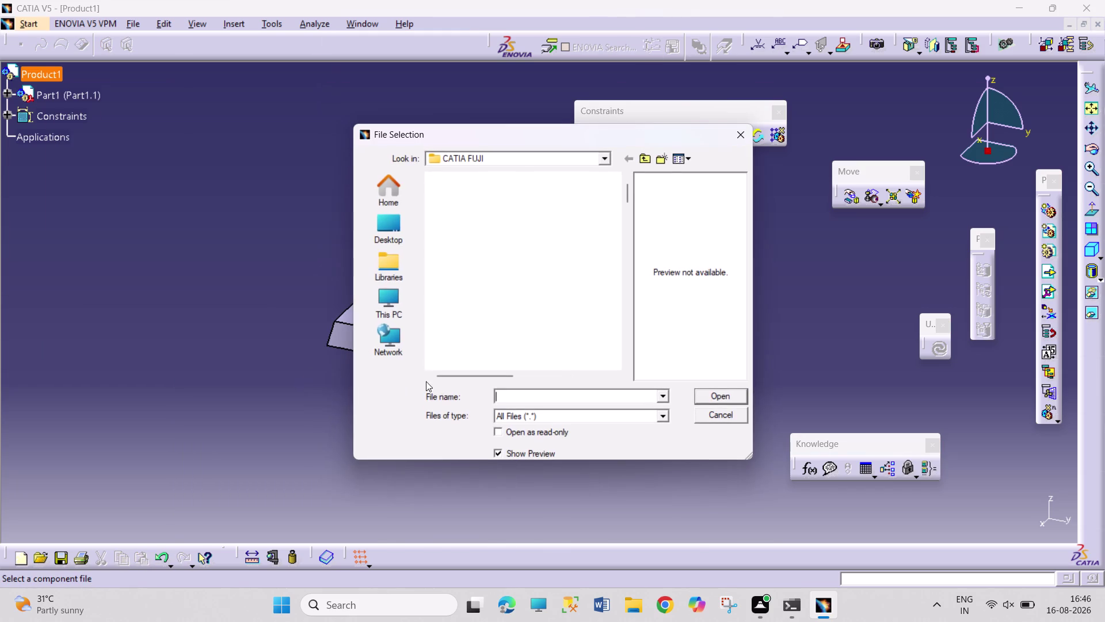
Load the PLUMMER BLOCK ASSEMBLY 3 BRASSES file into the assembly as Part3.
scroll(down, 3)
scroll(down, 3)
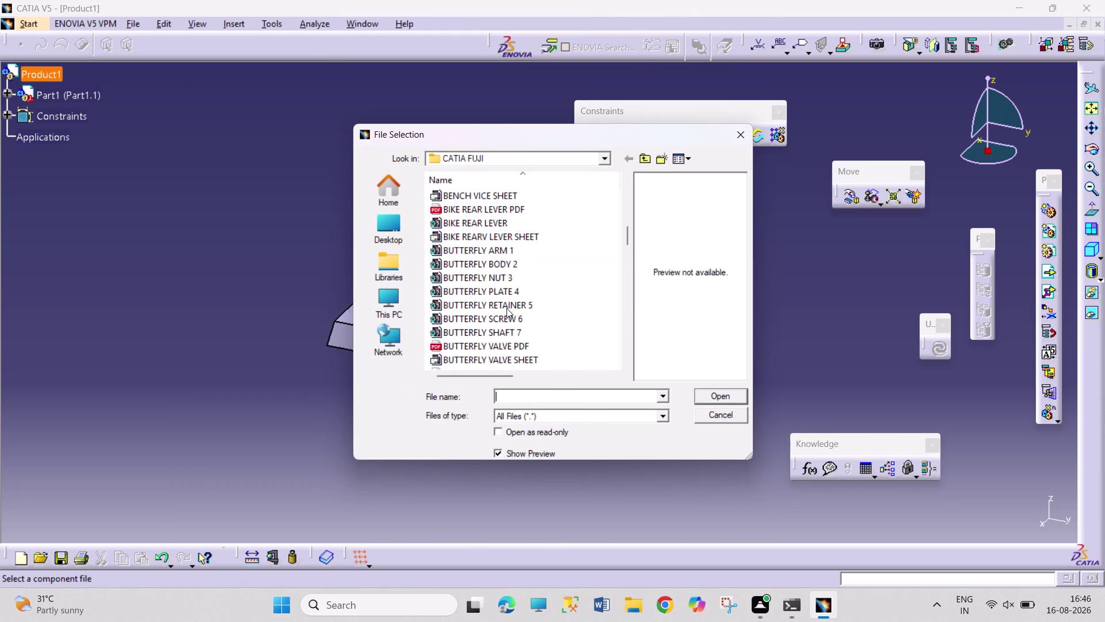
scroll(down, 3)
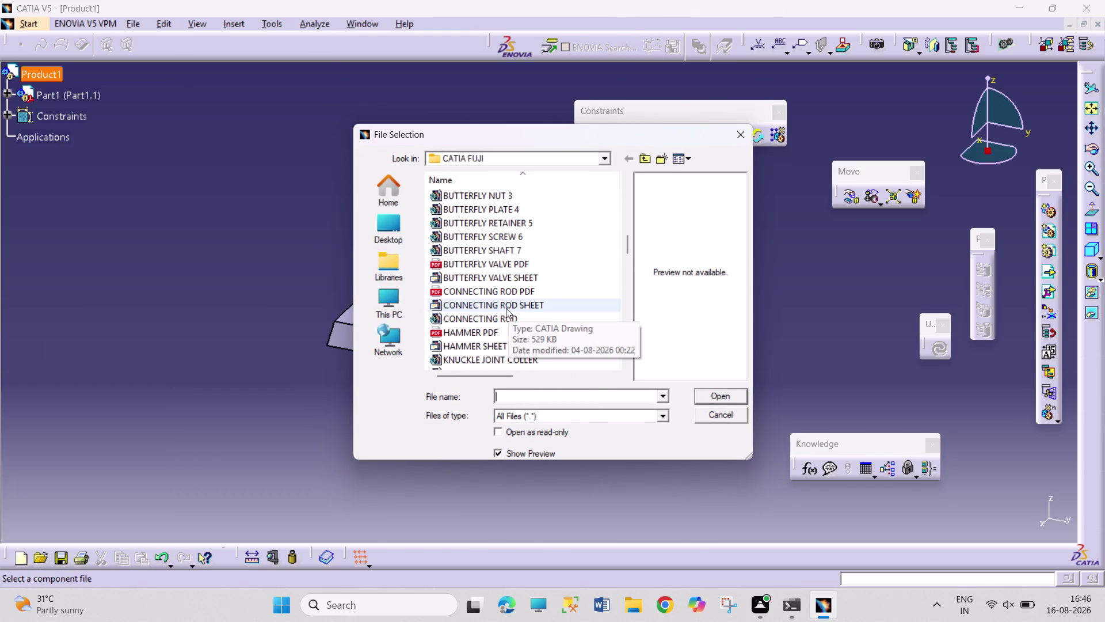
scroll(down, 3)
scroll(down, 3)
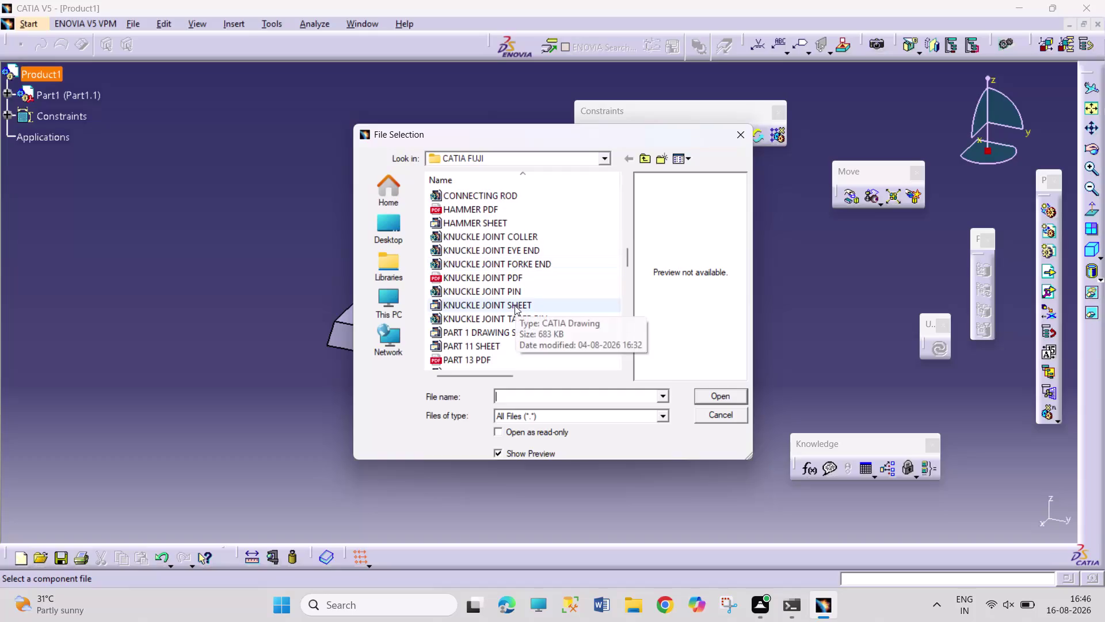
scroll(down, 3)
scroll(down, 3)
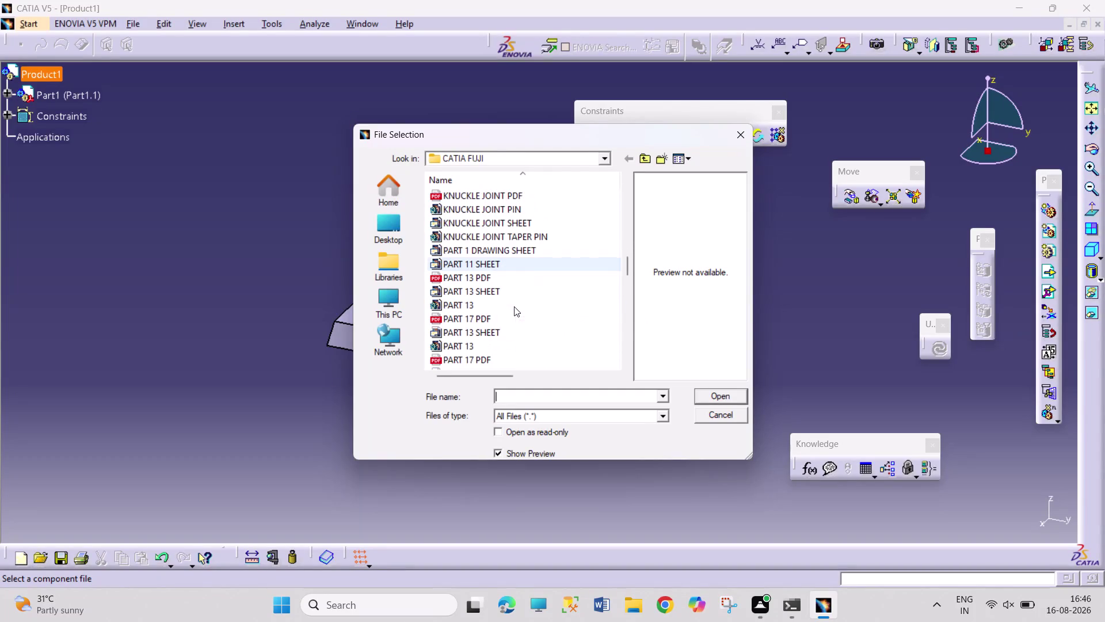
scroll(down, 3)
scroll(down, 3)
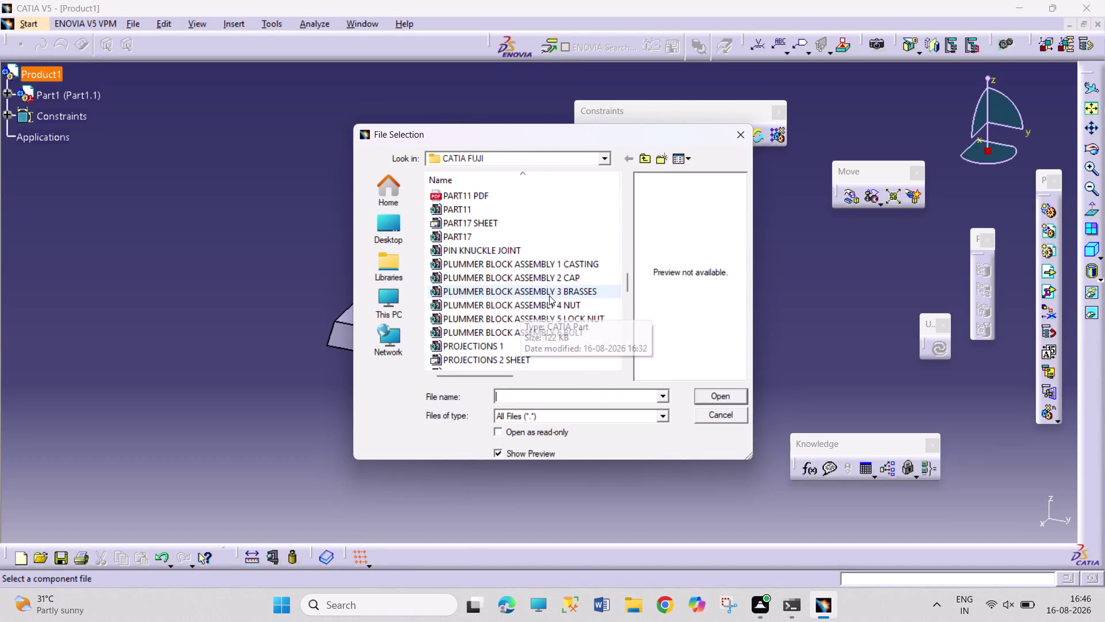
click(549, 294)
click(711, 395)
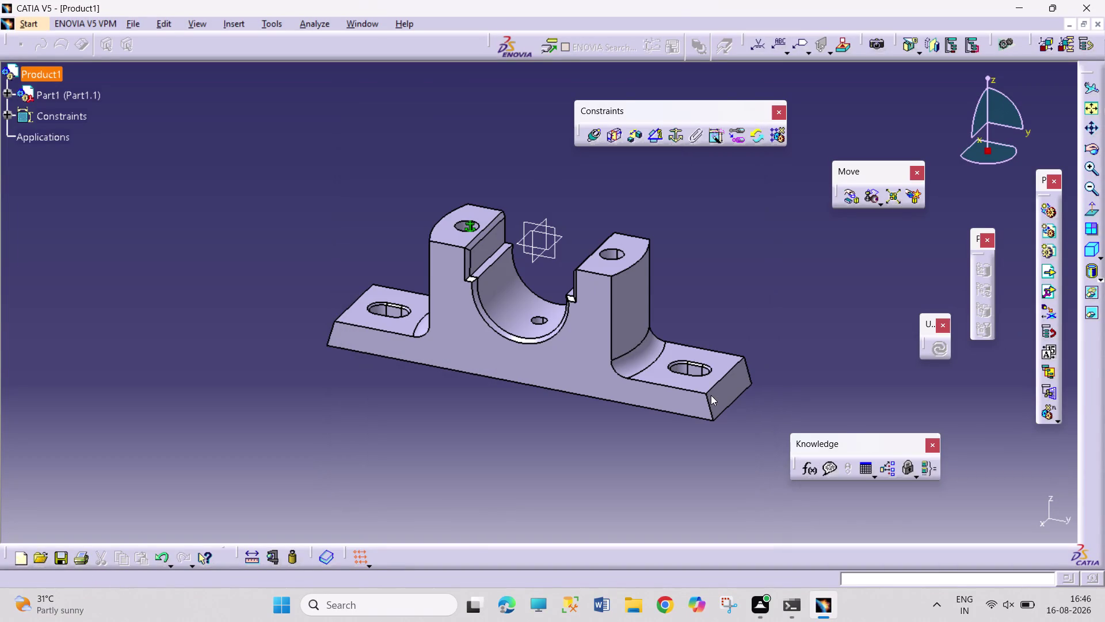
click(774, 303)
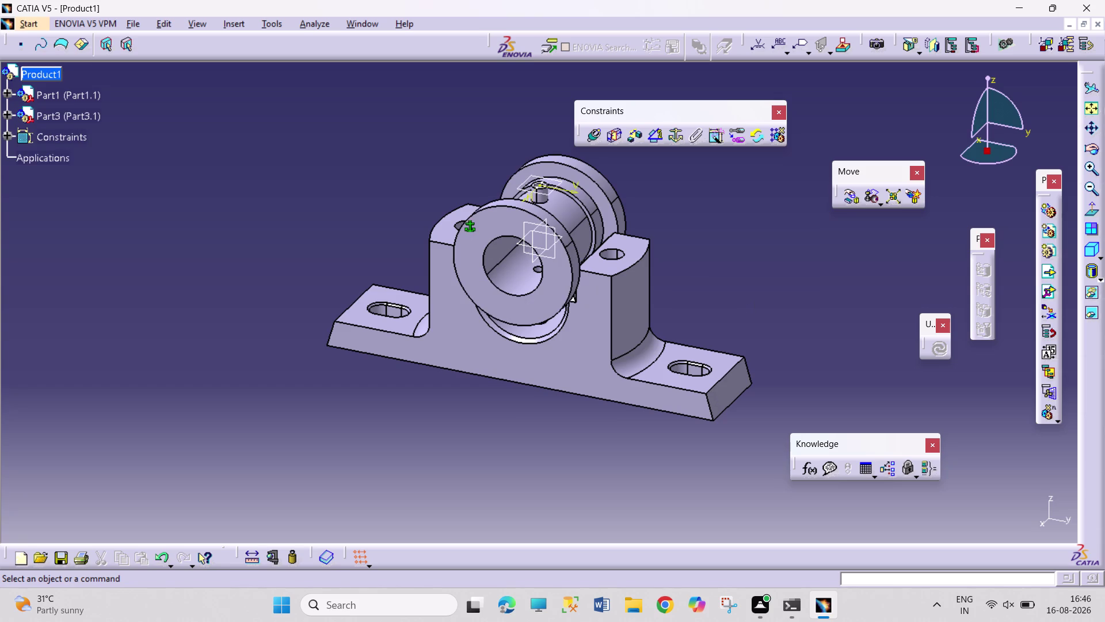
Slide the brasses along the casing edge with Manipulation.
click(849, 196)
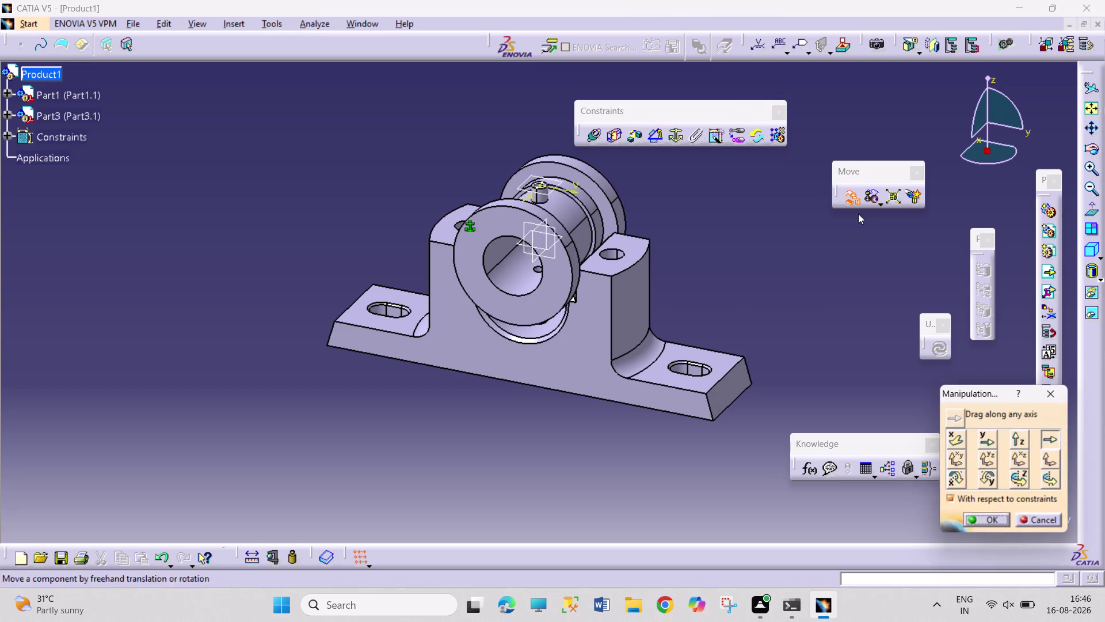
click(598, 399)
drag(555, 268, 650, 294)
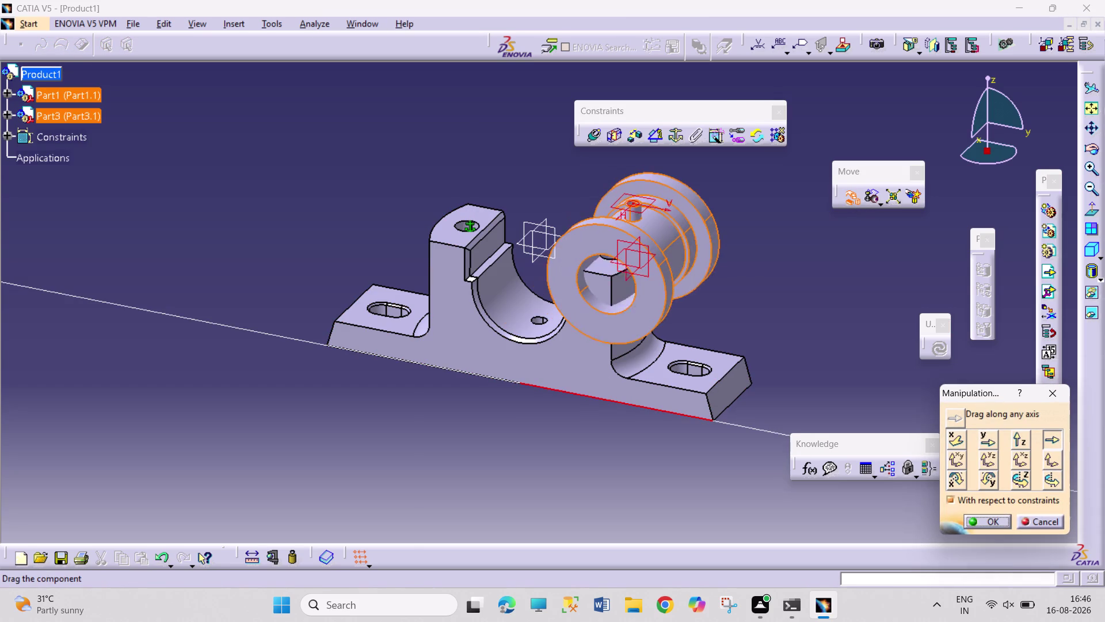
drag(650, 295, 687, 306)
click(972, 518)
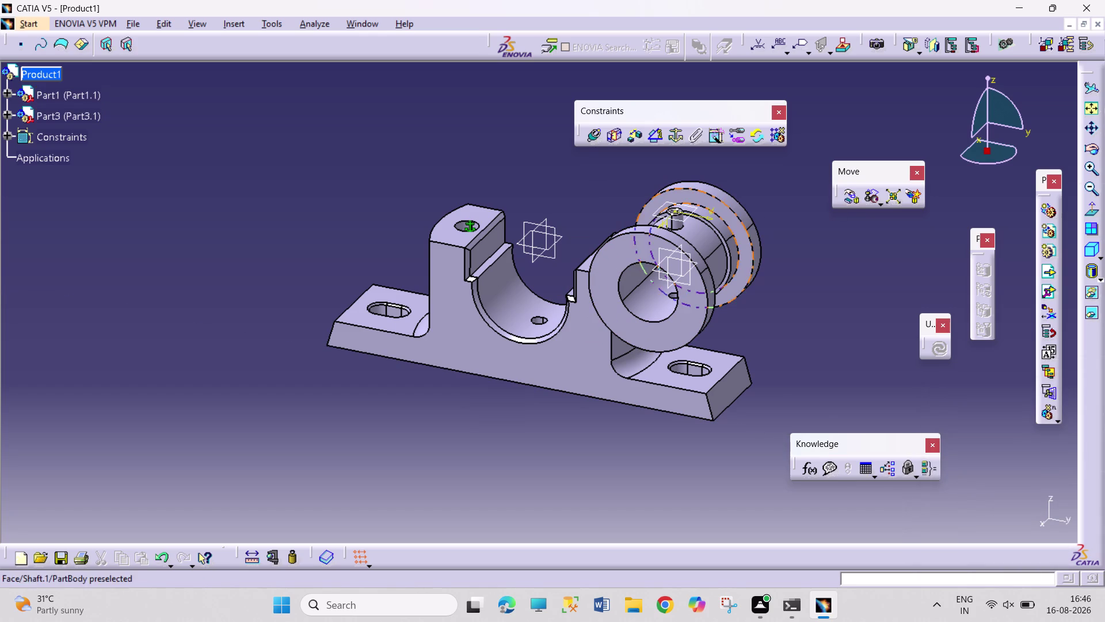
Rotate the brasses about the casing's bottom edge.
click(852, 195)
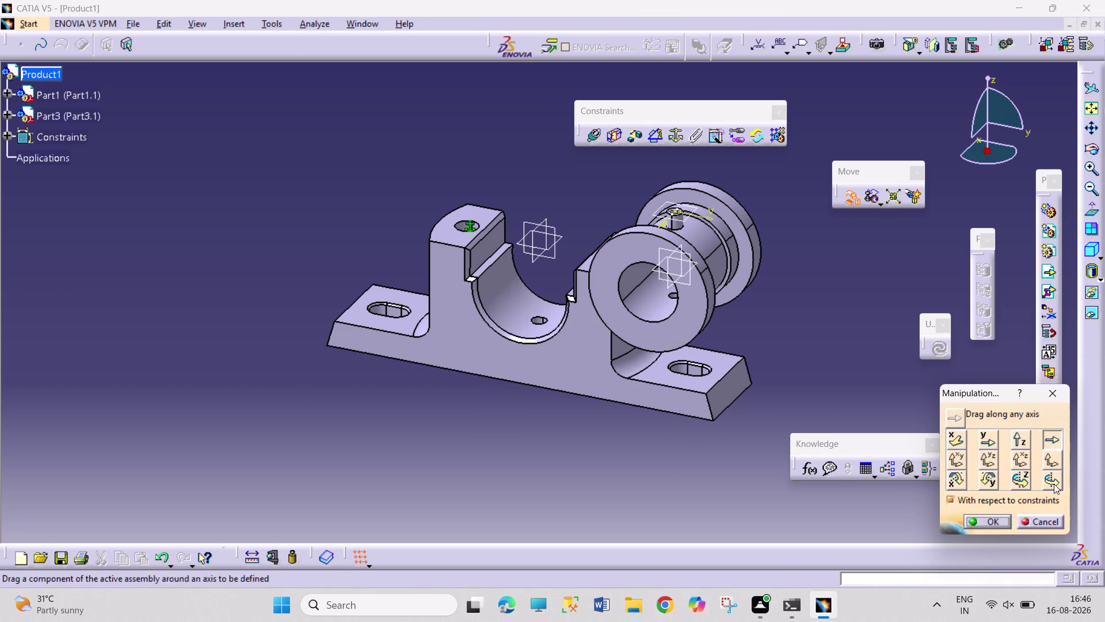
click(1045, 477)
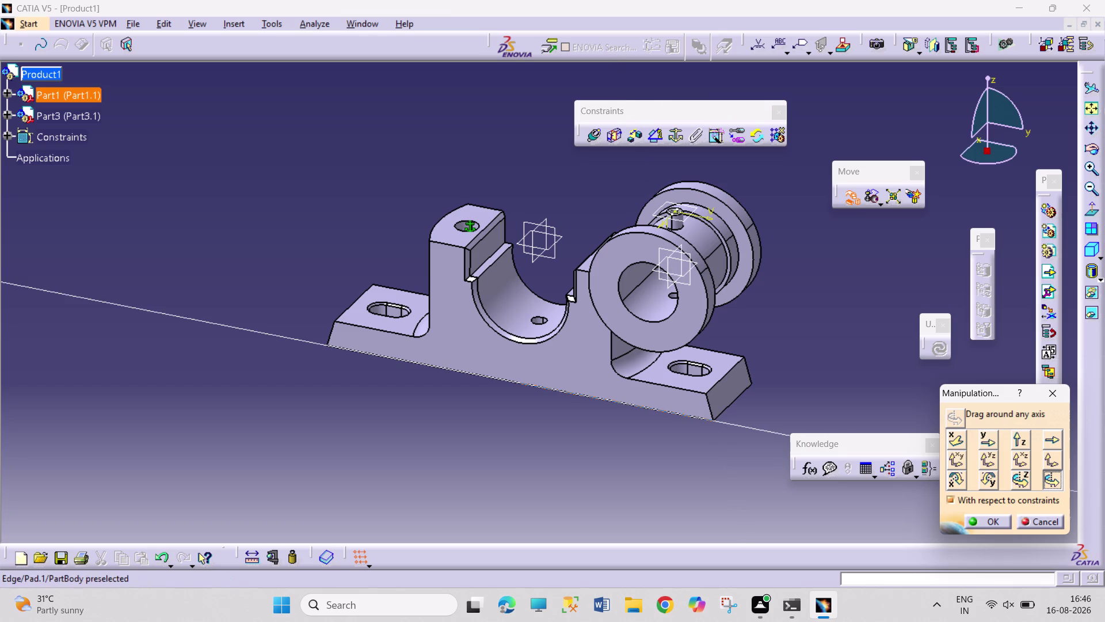
click(604, 399)
drag(711, 292, 640, 213)
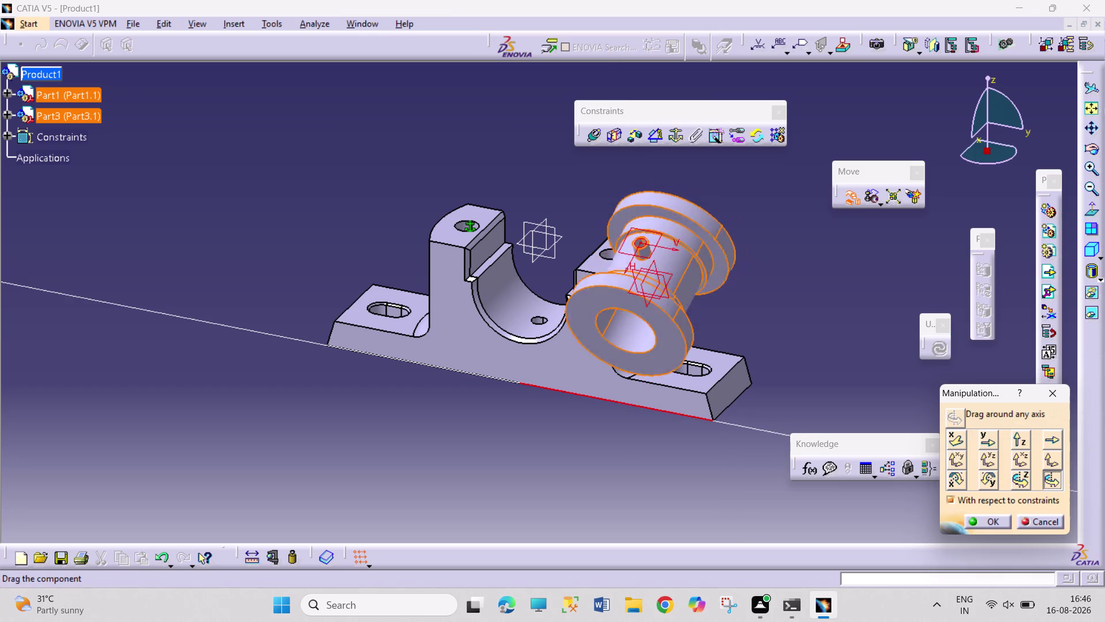
drag(640, 213, 726, 283)
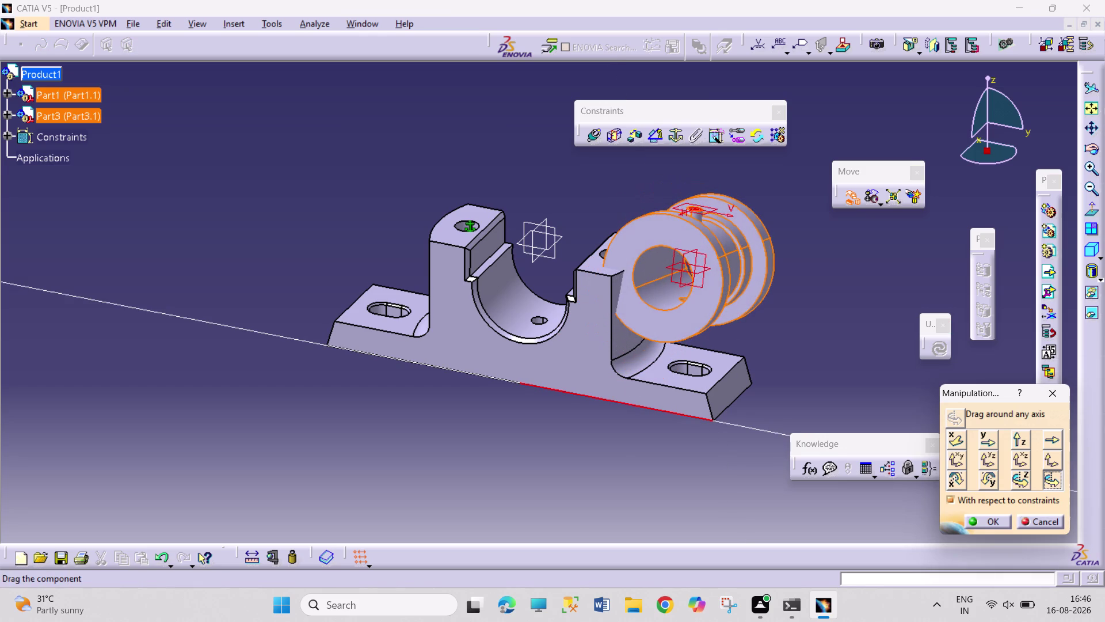
drag(726, 283, 718, 273)
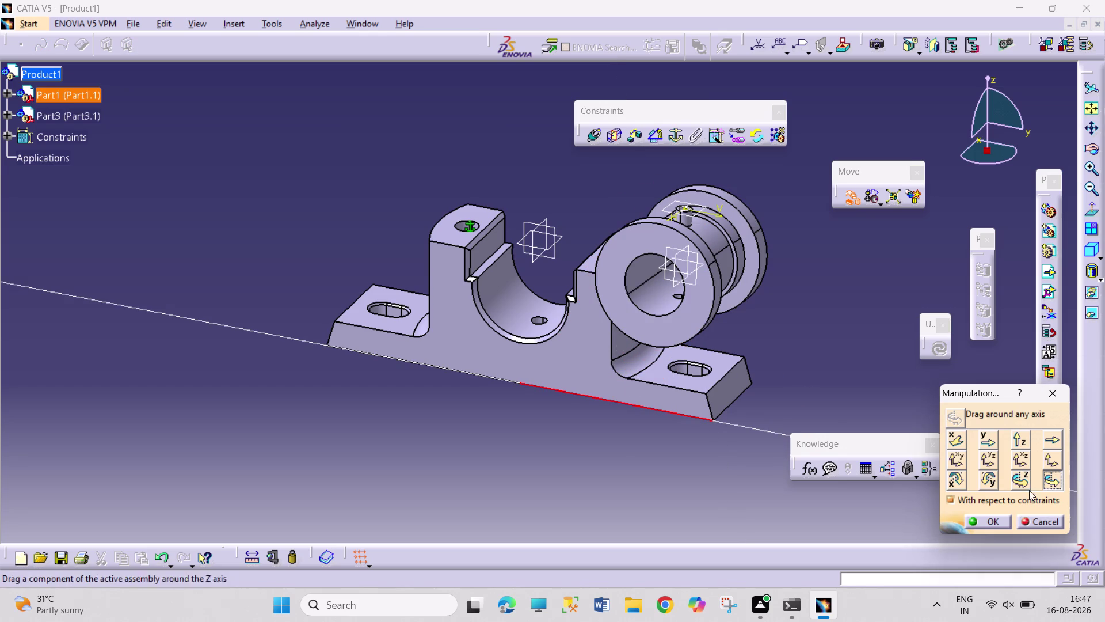
Drag the bush freely to sit below and in front of the block, and accept.
click(1051, 462)
click(1053, 476)
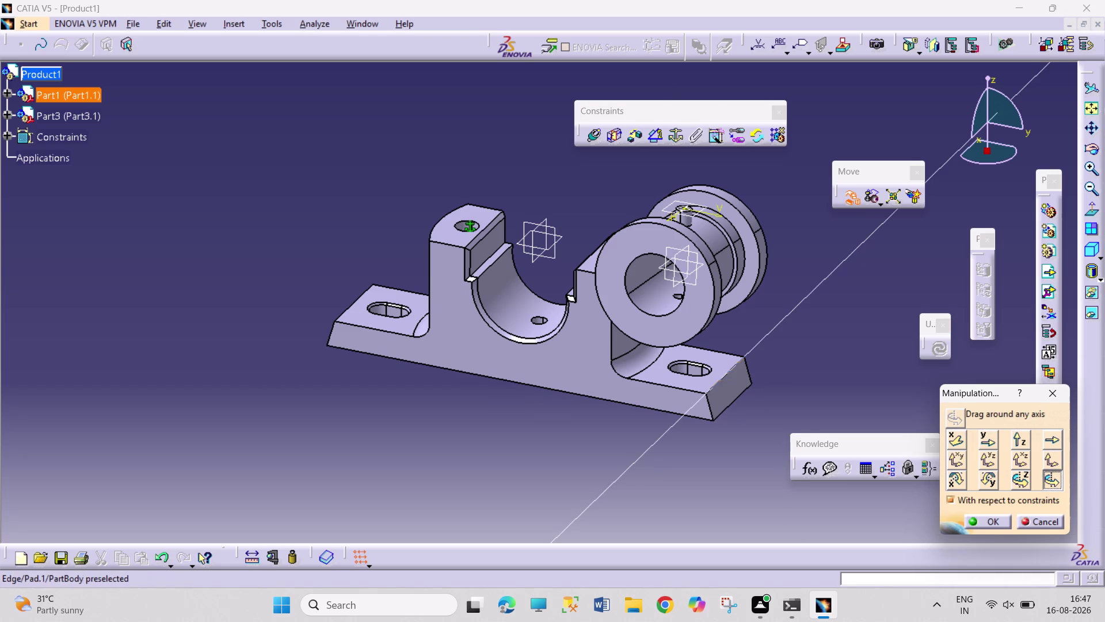
click(727, 373)
drag(701, 290, 599, 184)
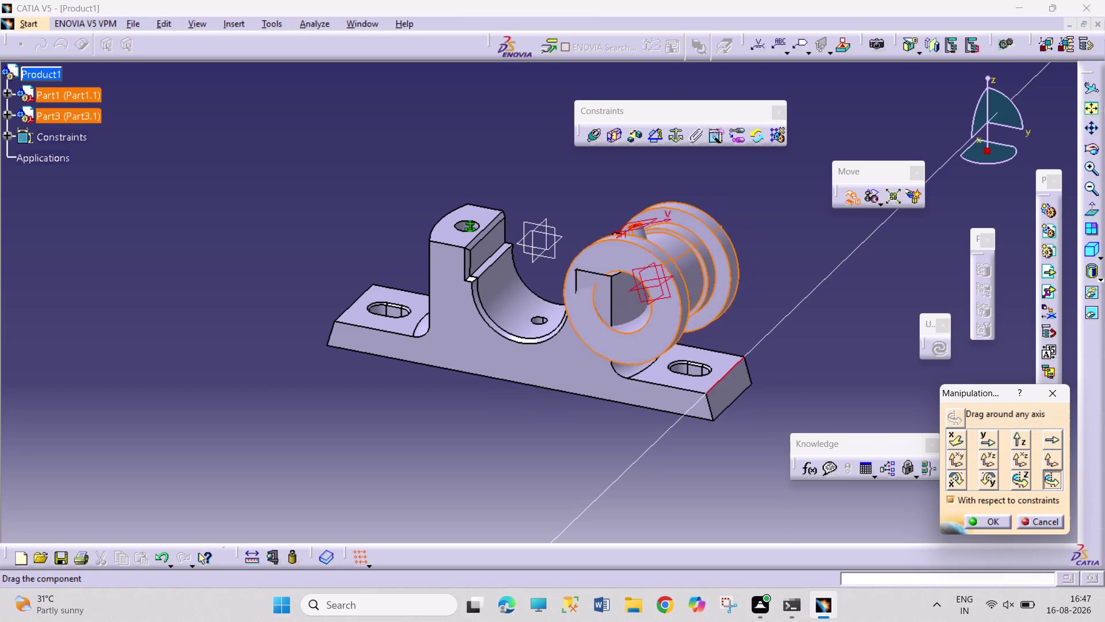
drag(599, 185, 647, 463)
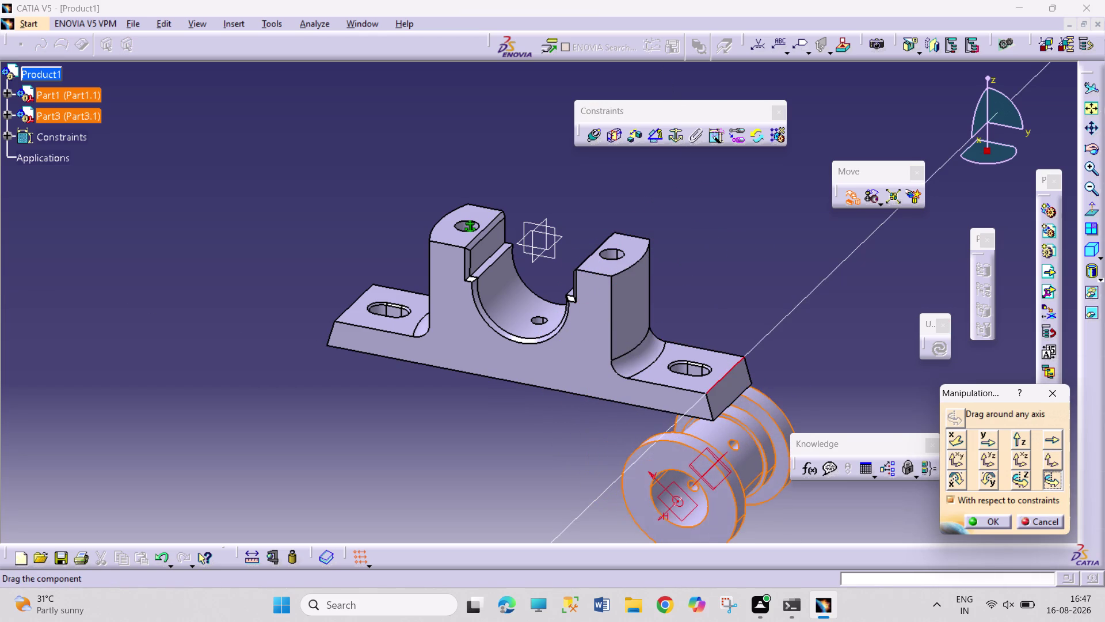
drag(646, 462, 650, 463)
click(991, 519)
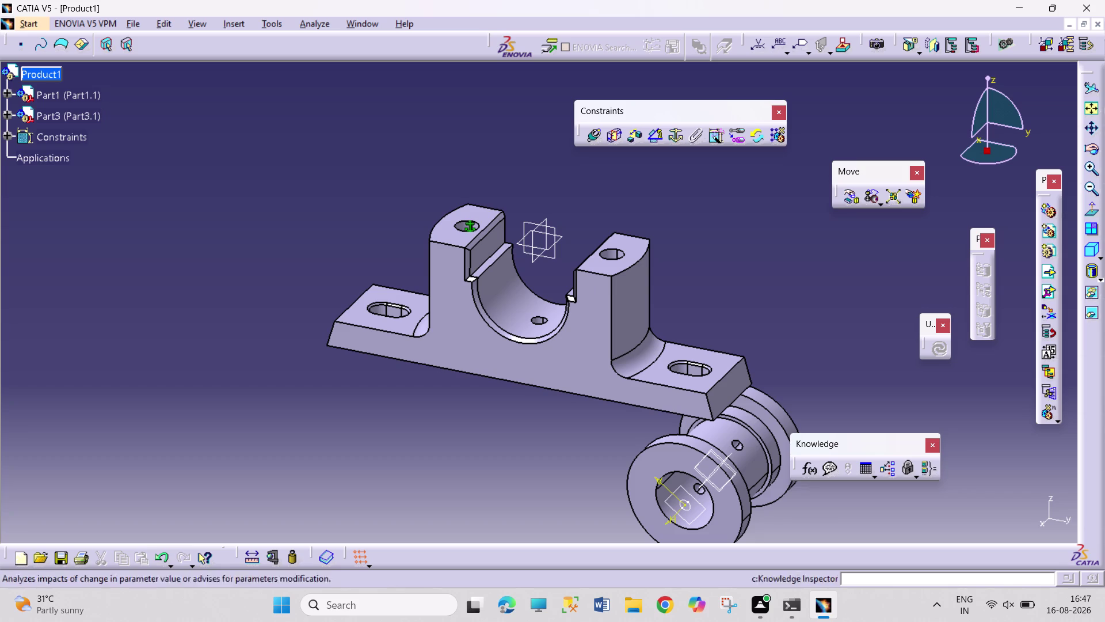
click(852, 201)
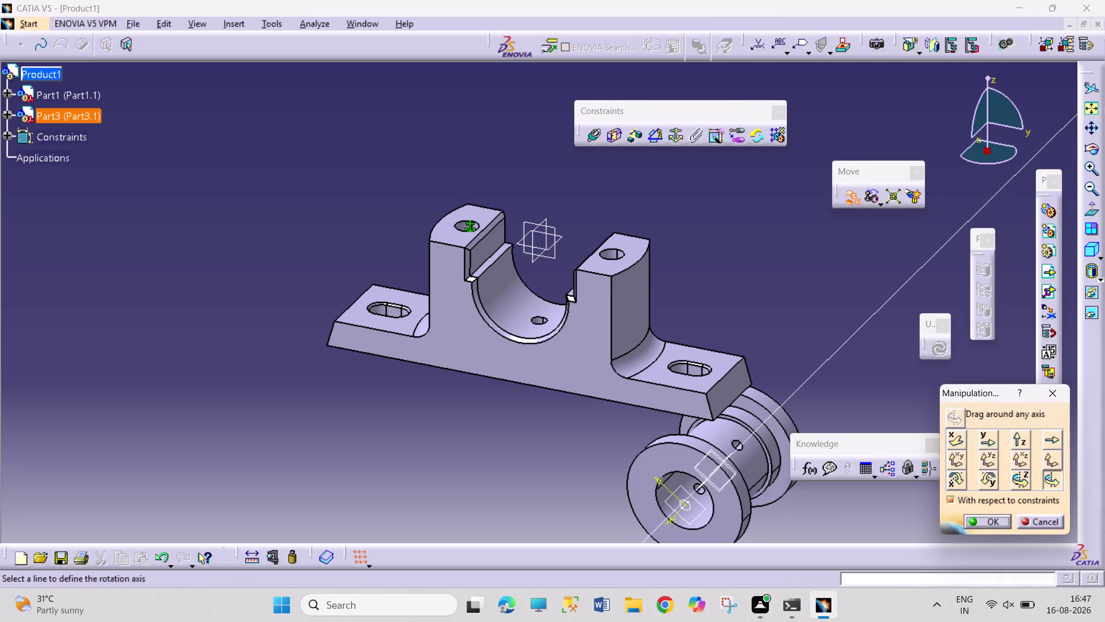
Start a coincidence constraint and pick the bearing block as its first element.
click(593, 134)
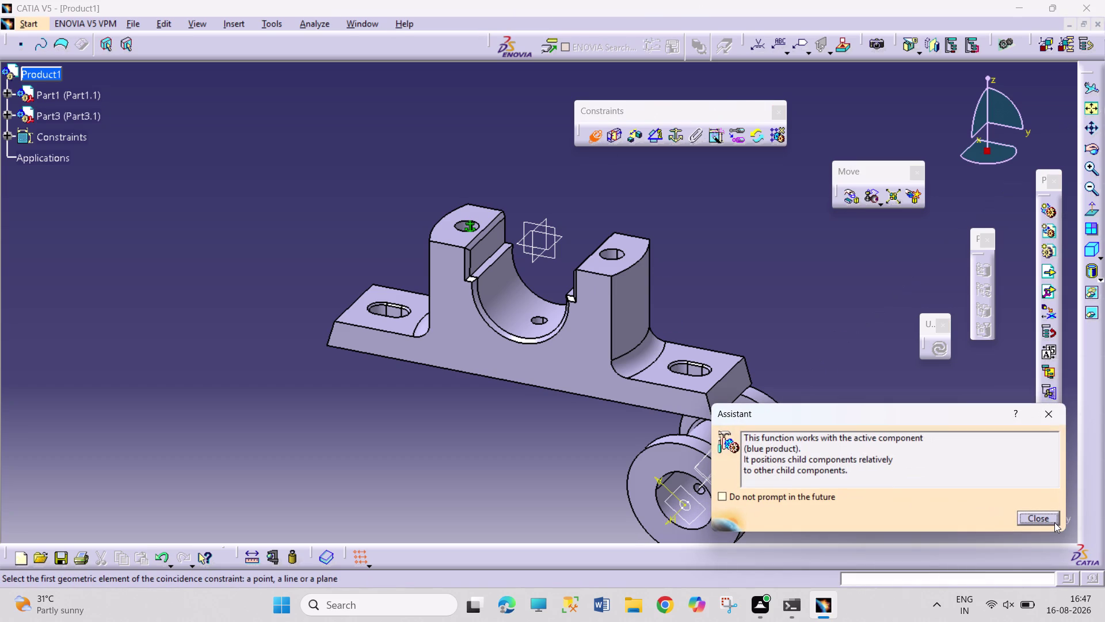
click(1055, 523)
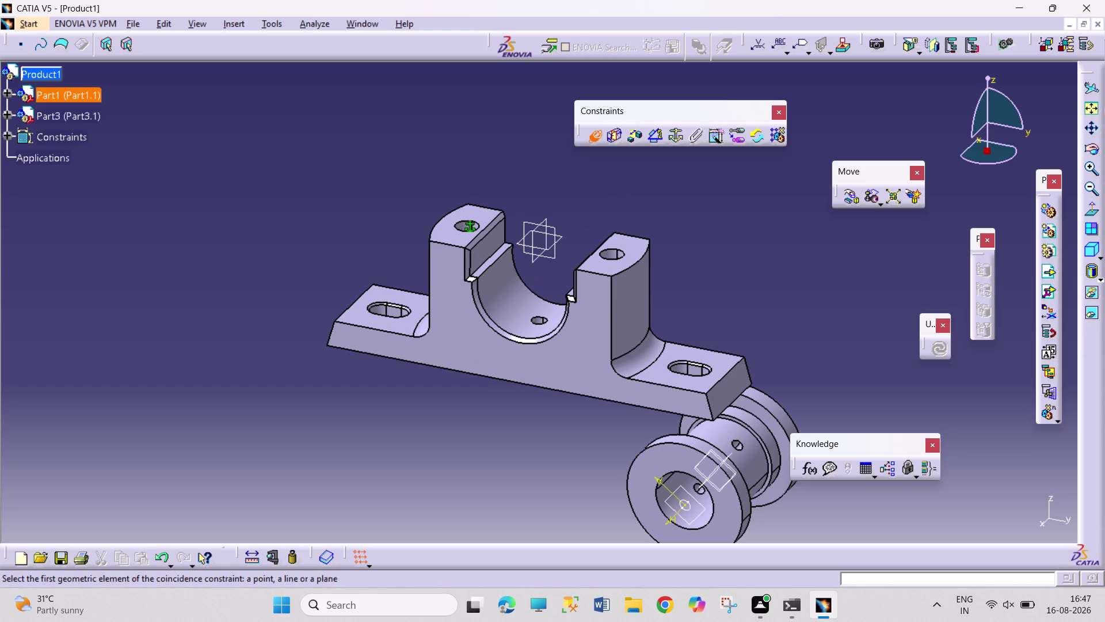
double_click(536, 348)
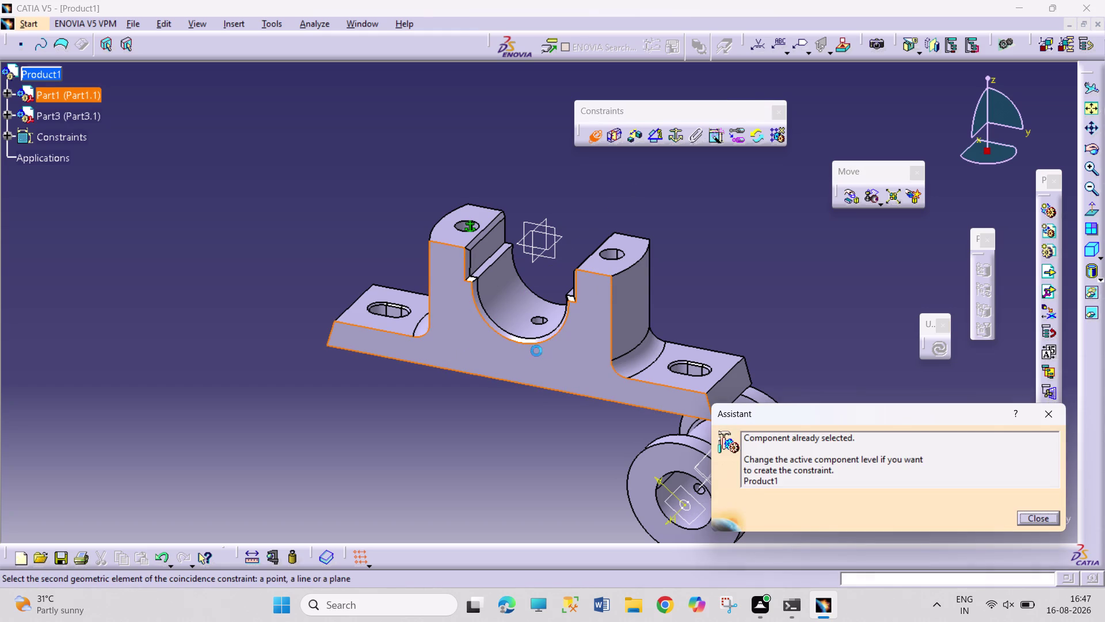
drag(1049, 419, 1043, 415)
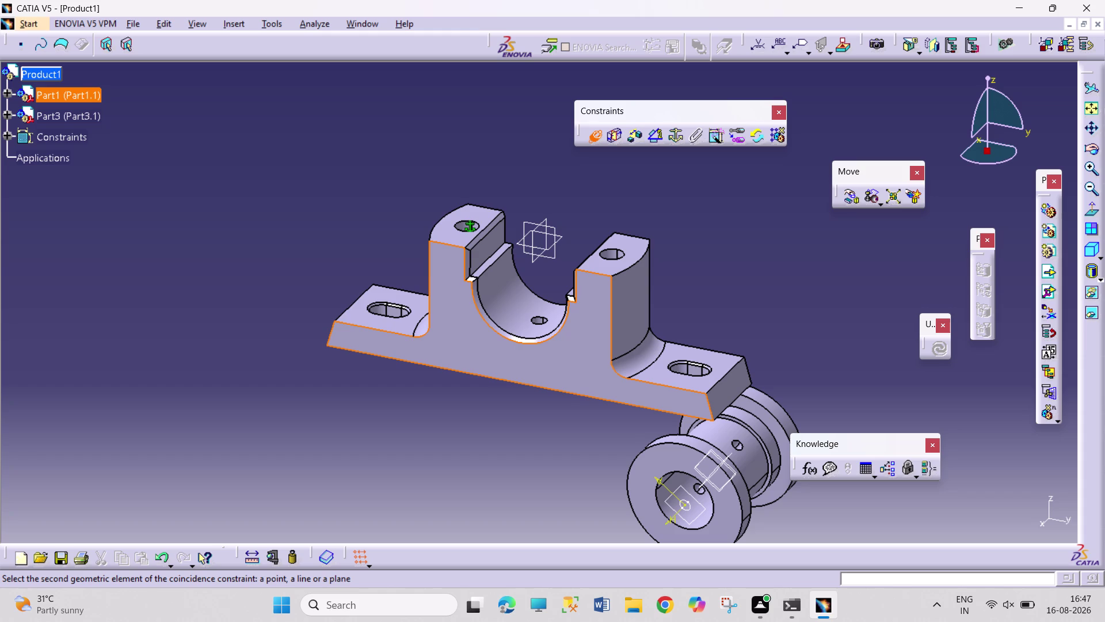
Adjust the view, then cancel and relaunch the coincidence constraint.
scroll(down, 3)
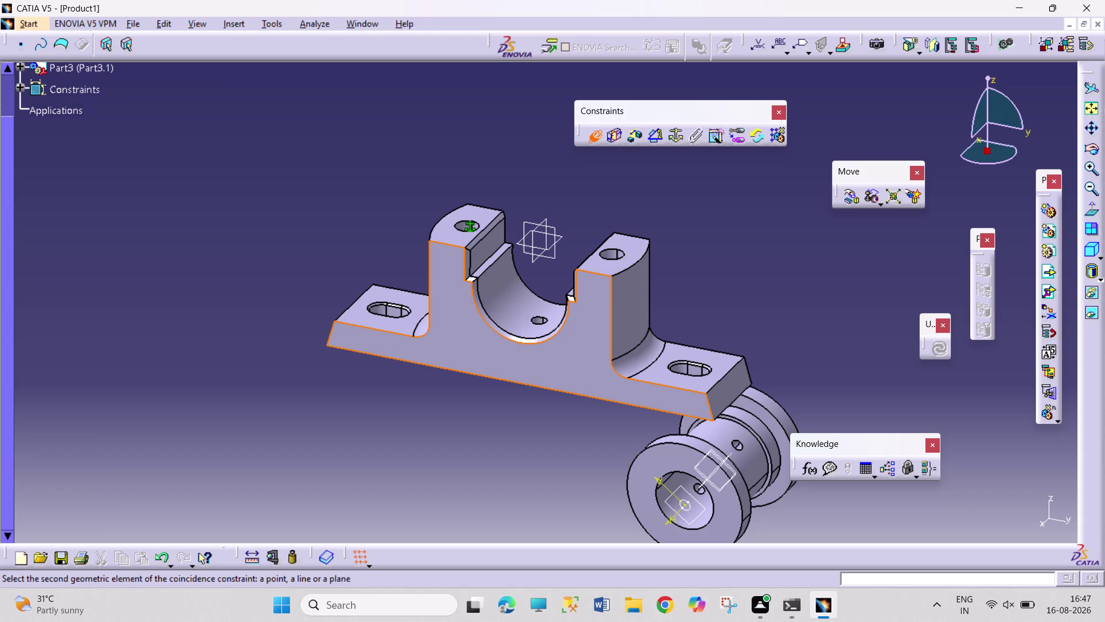
scroll(up, 3)
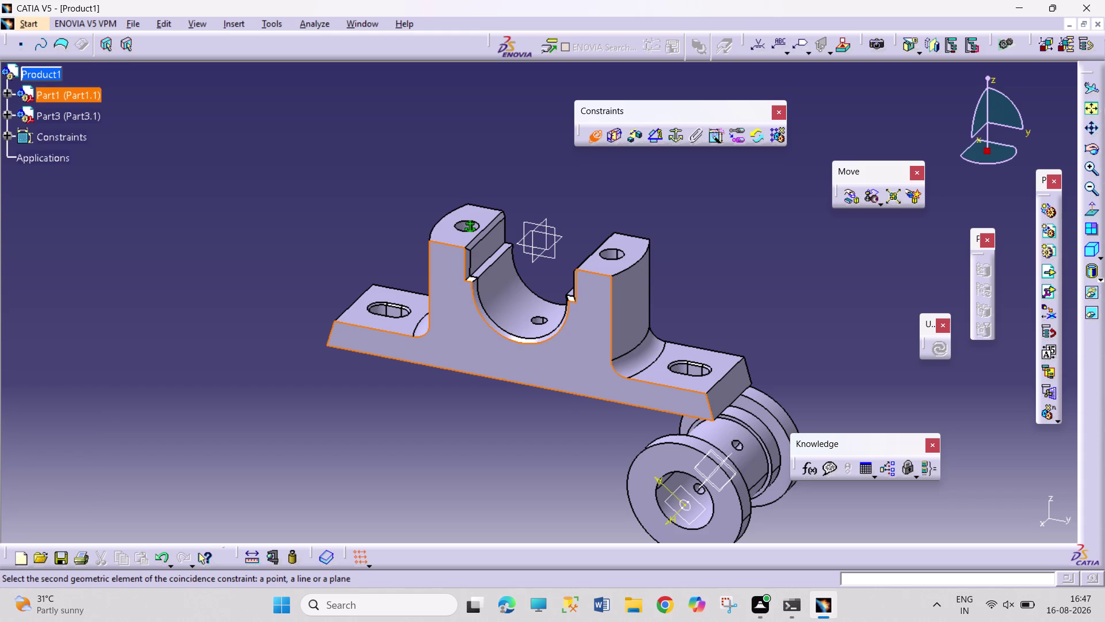
scroll(up, 3)
middle_click(514, 474)
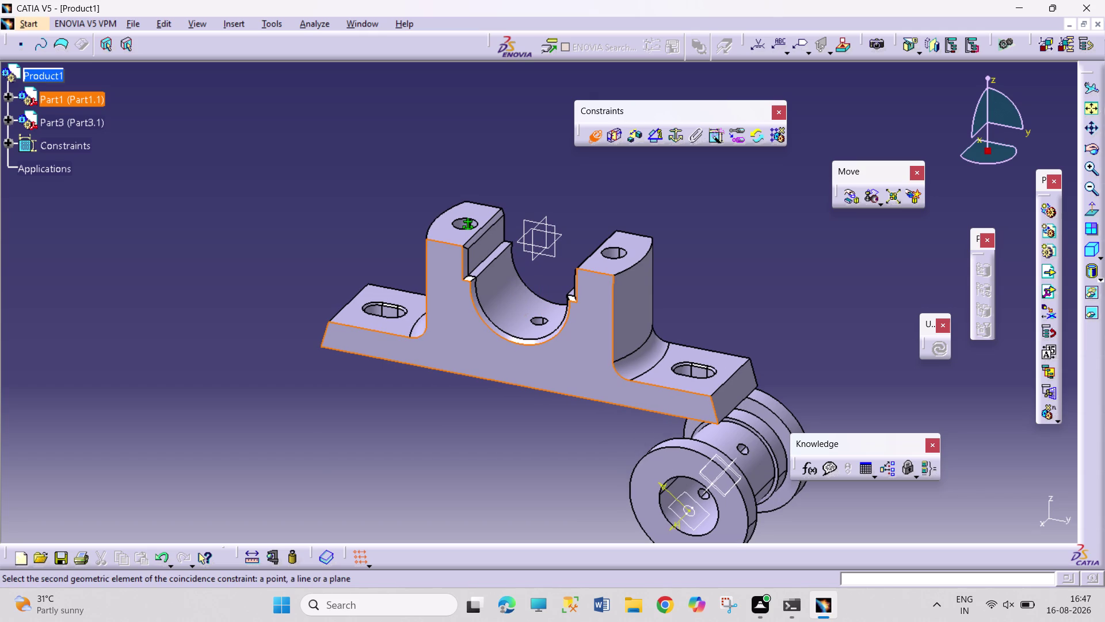
click(598, 133)
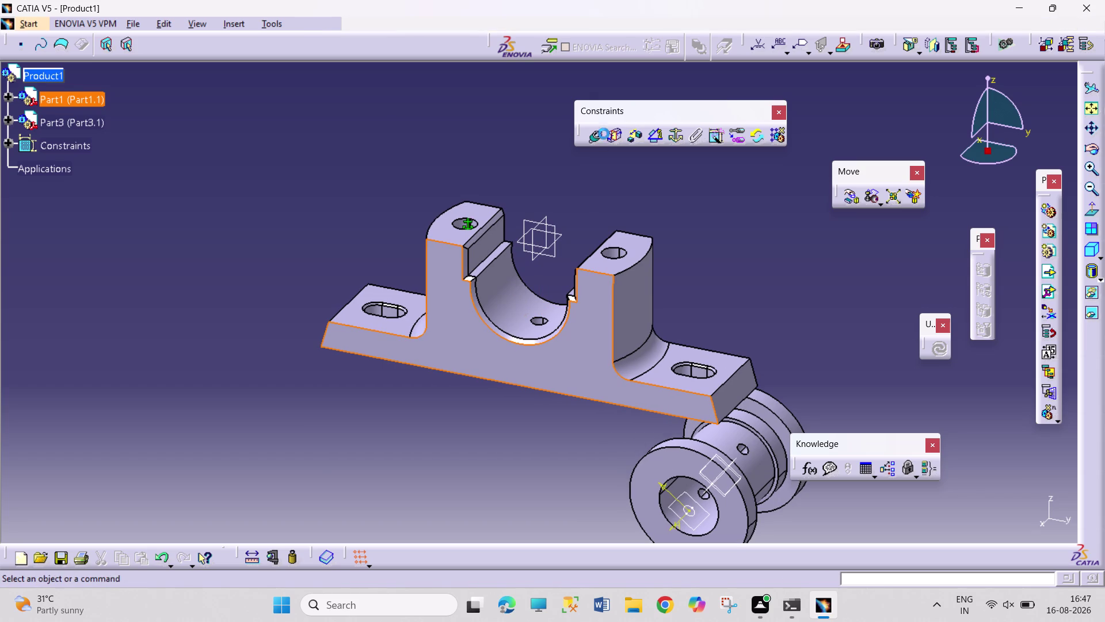
click(594, 139)
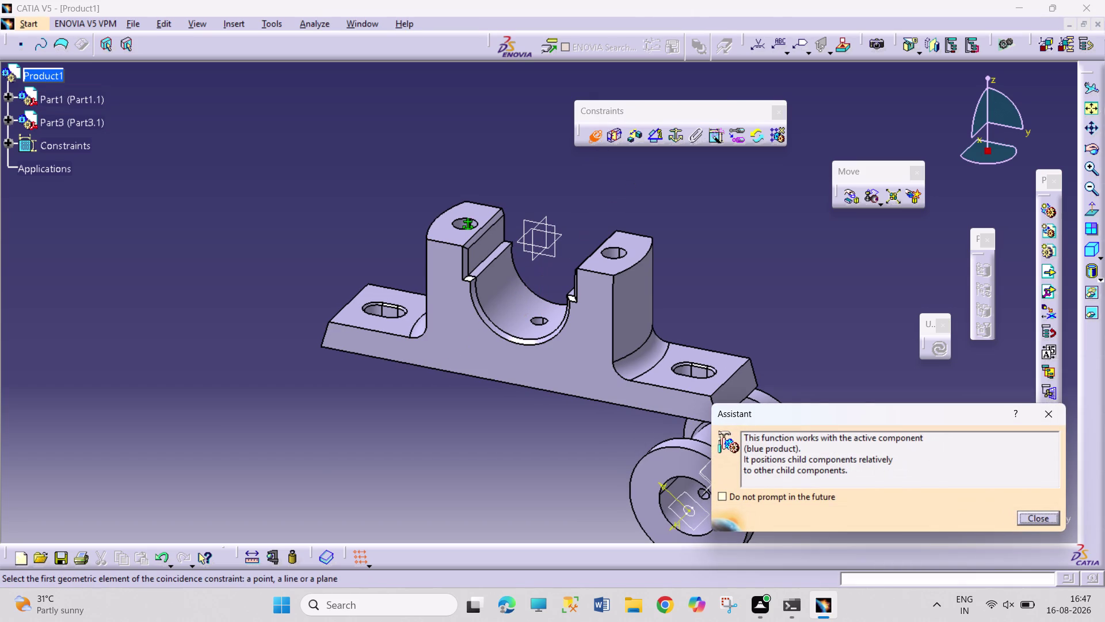
Pair the block's vertical hole axis with the bush's bore axis, panning to reach the bush.
click(540, 327)
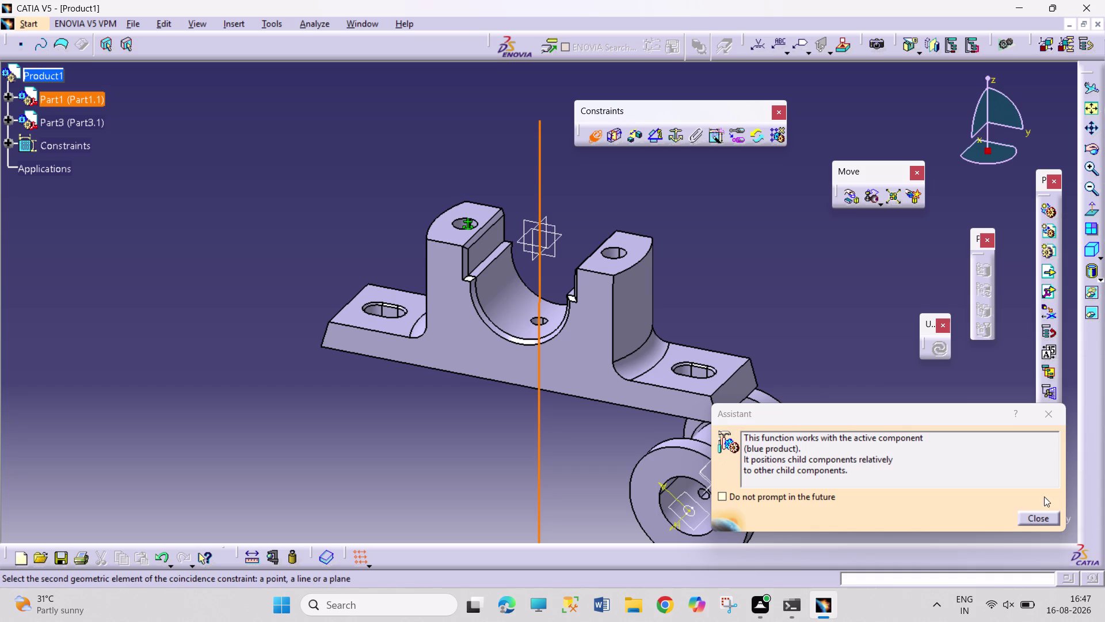
click(1040, 518)
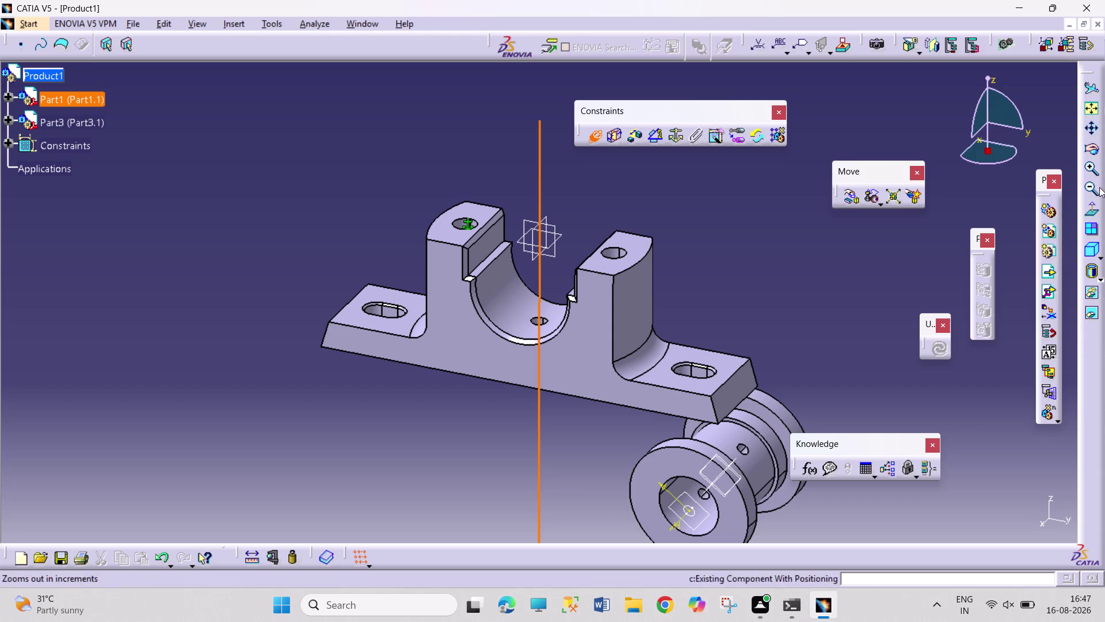
click(1090, 128)
drag(852, 509, 802, 490)
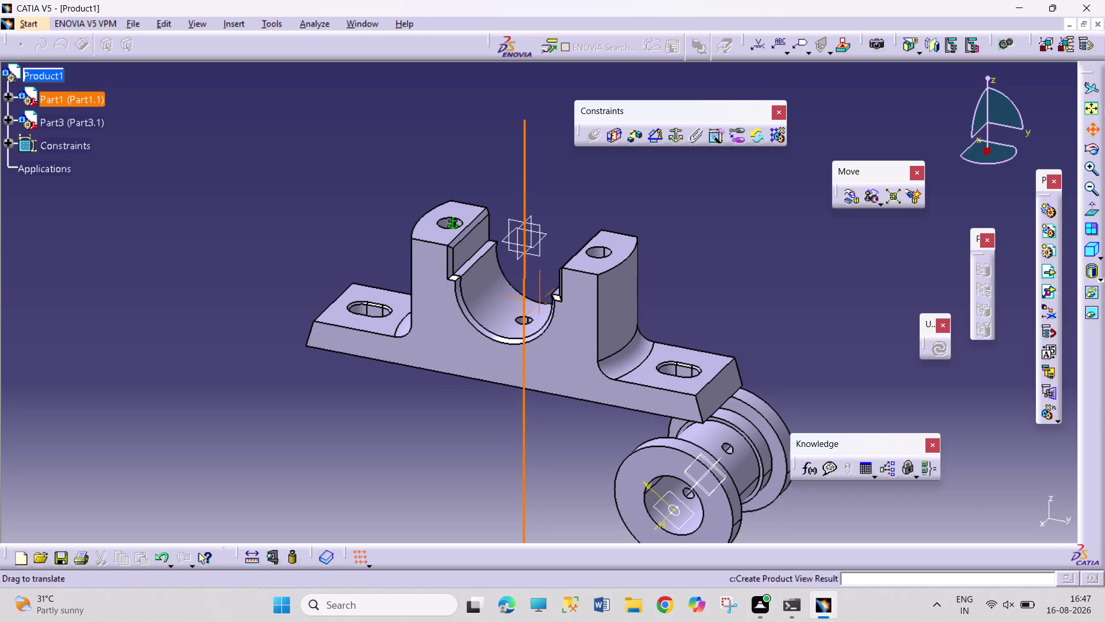
drag(803, 490, 725, 406)
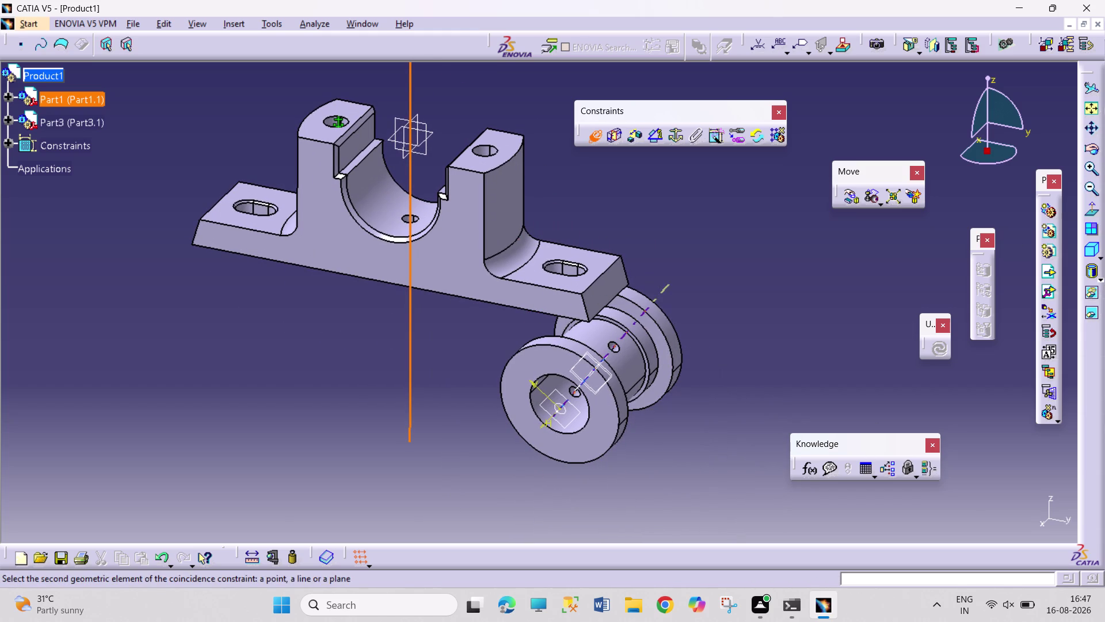
click(608, 343)
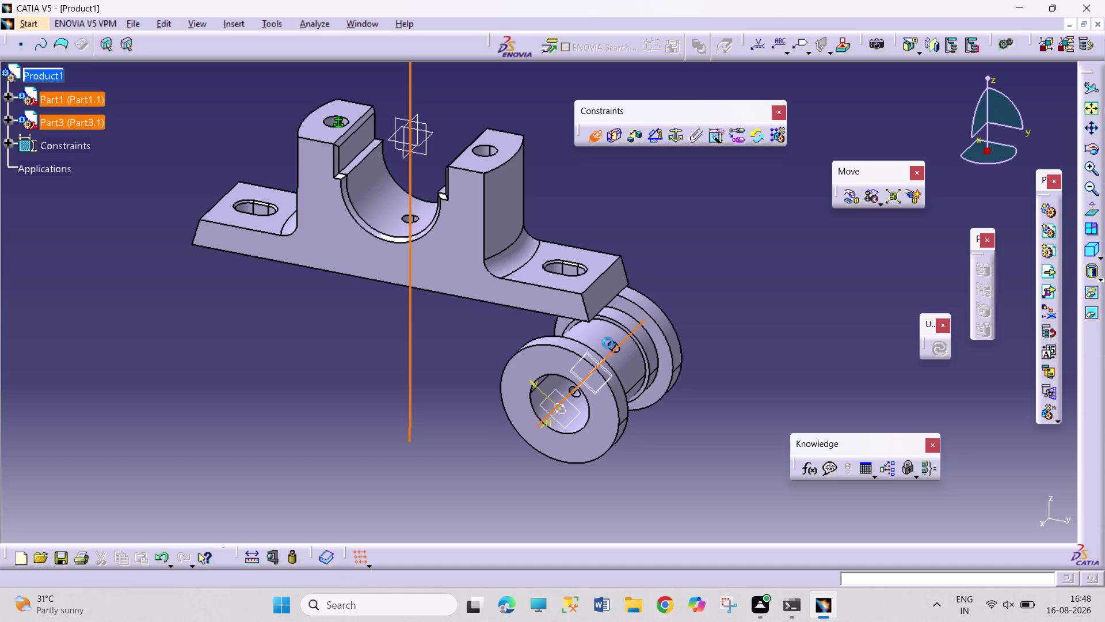
click(938, 352)
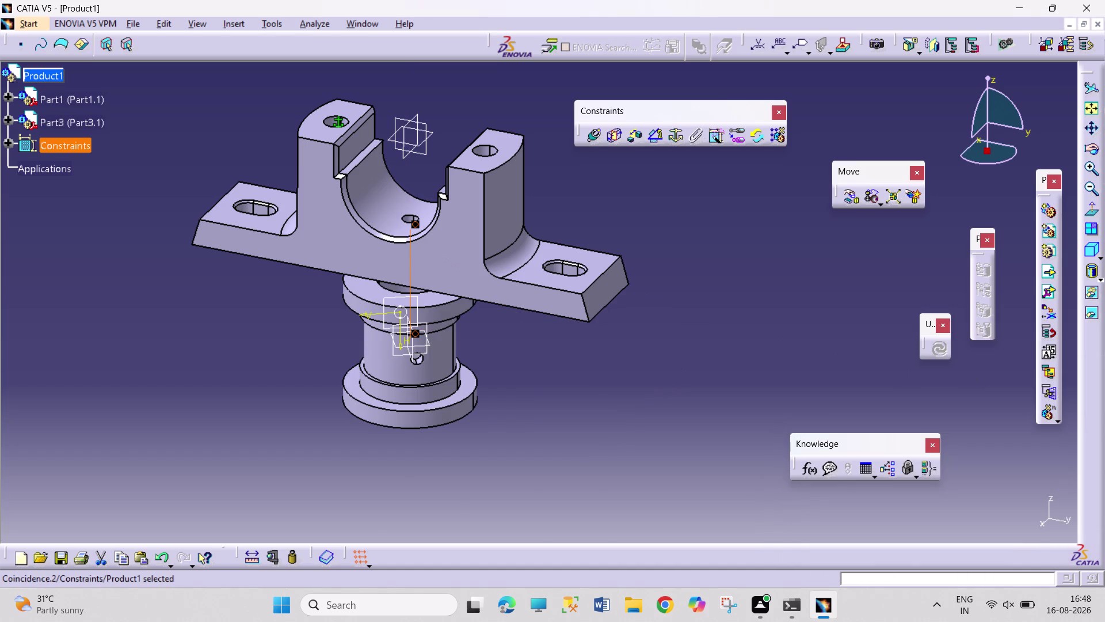
Undo the last three actions and restart the coincidence constraint.
key(ctrl+z)
click(769, 402)
key(ctrl+z)
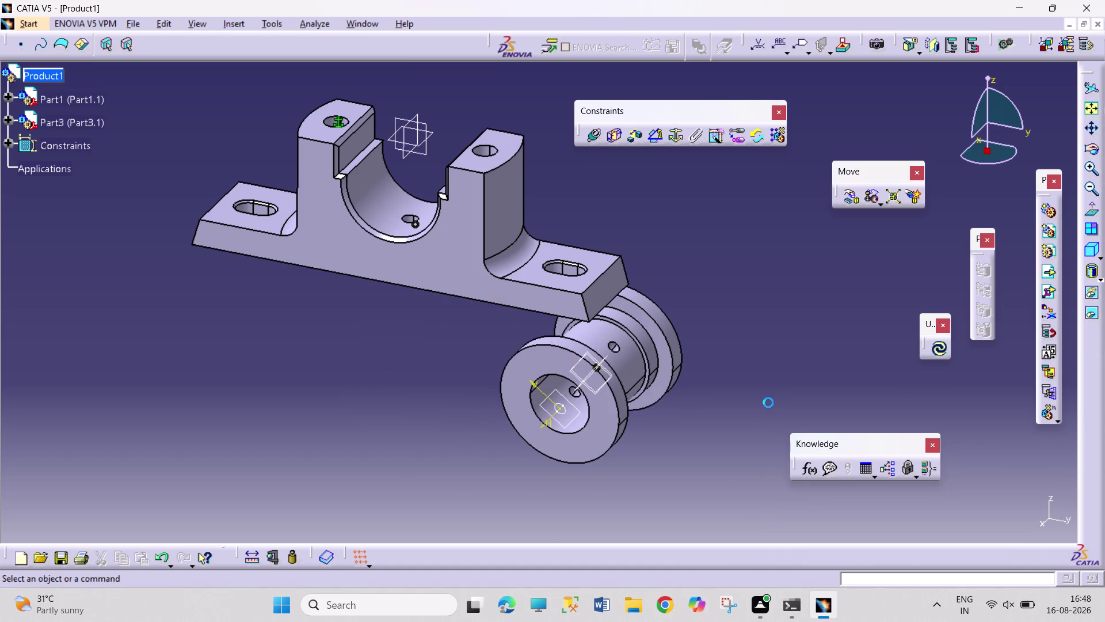
key(ctrl+z)
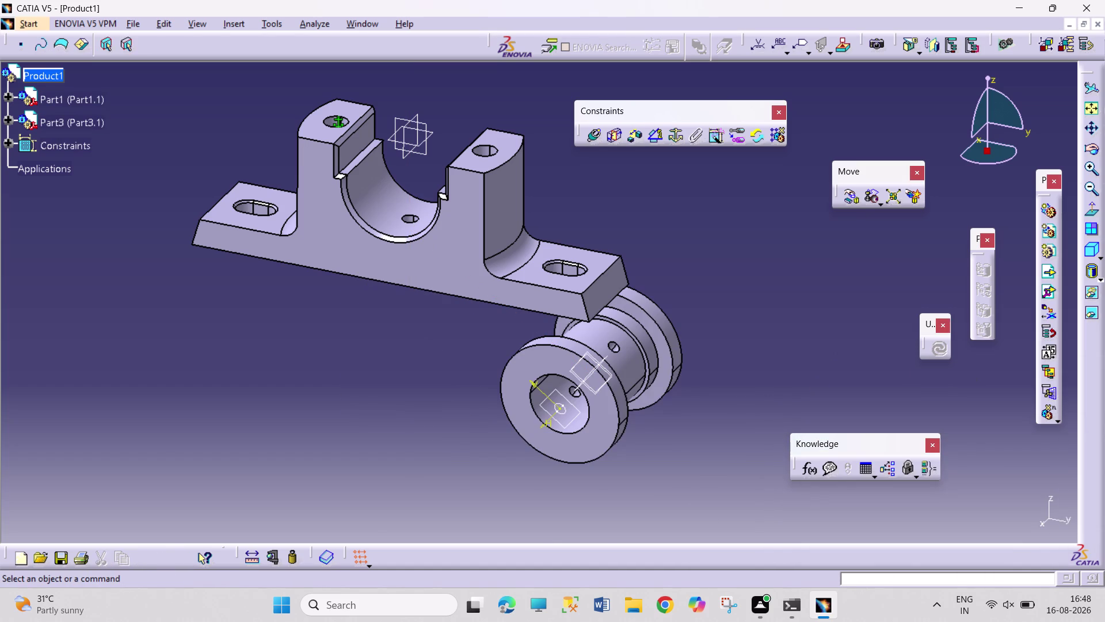
click(598, 141)
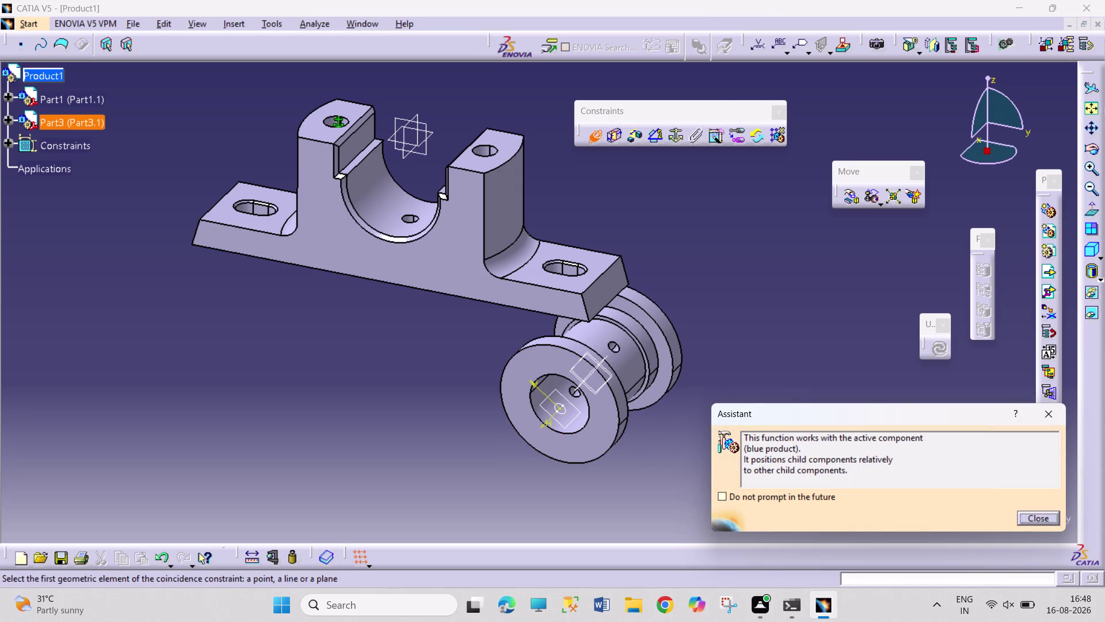
Orbit to the bush's underside and pick its bore axis.
right_drag(492, 460, 501, 464)
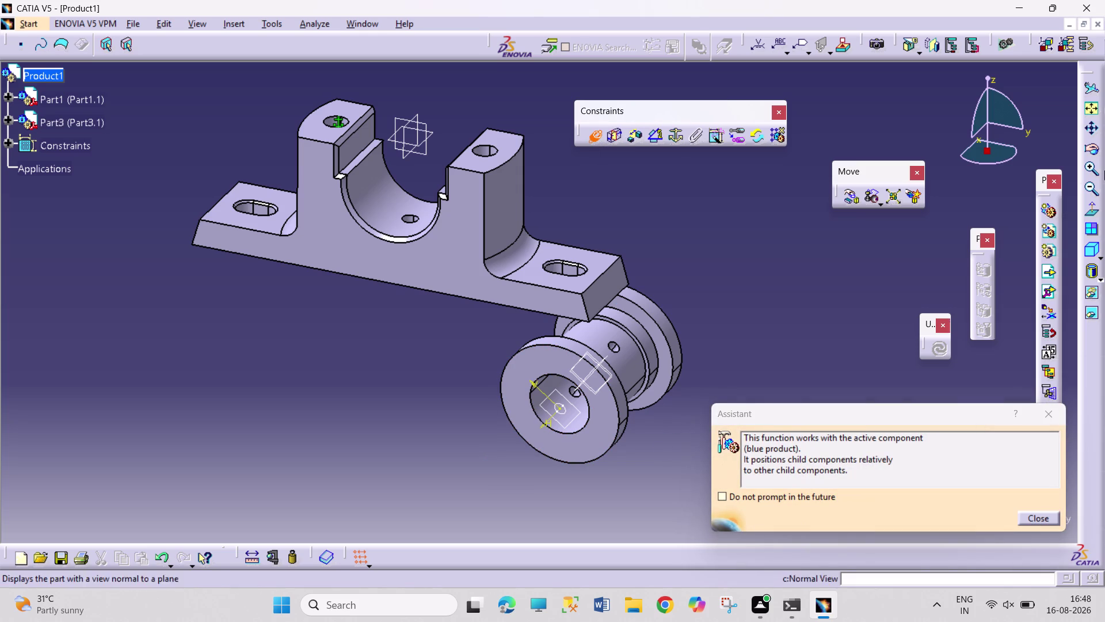
click(1090, 151)
drag(471, 404, 637, 331)
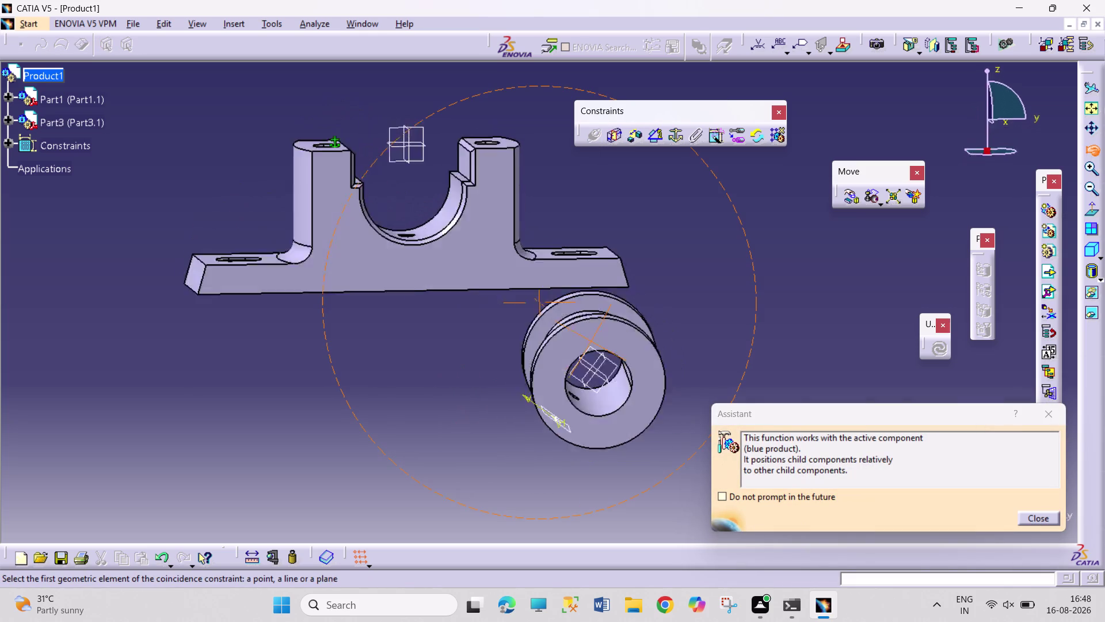
drag(638, 331, 722, 246)
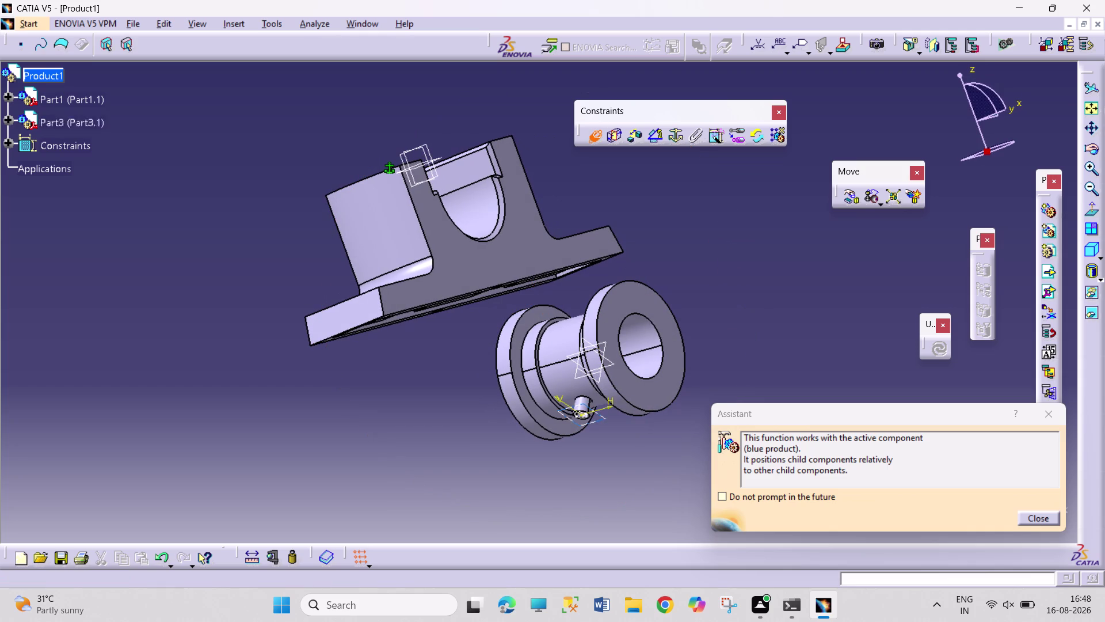
click(580, 402)
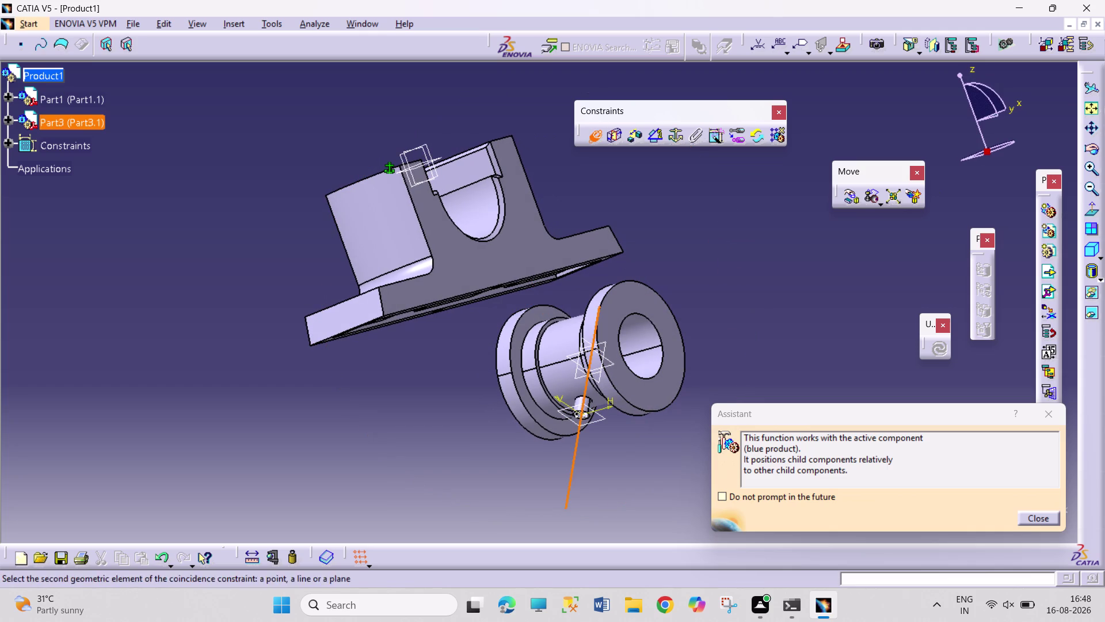
Pair the bush with the small hole in the block's bore and confirm, creating Coincidence.2.
click(1099, 151)
drag(764, 242, 714, 273)
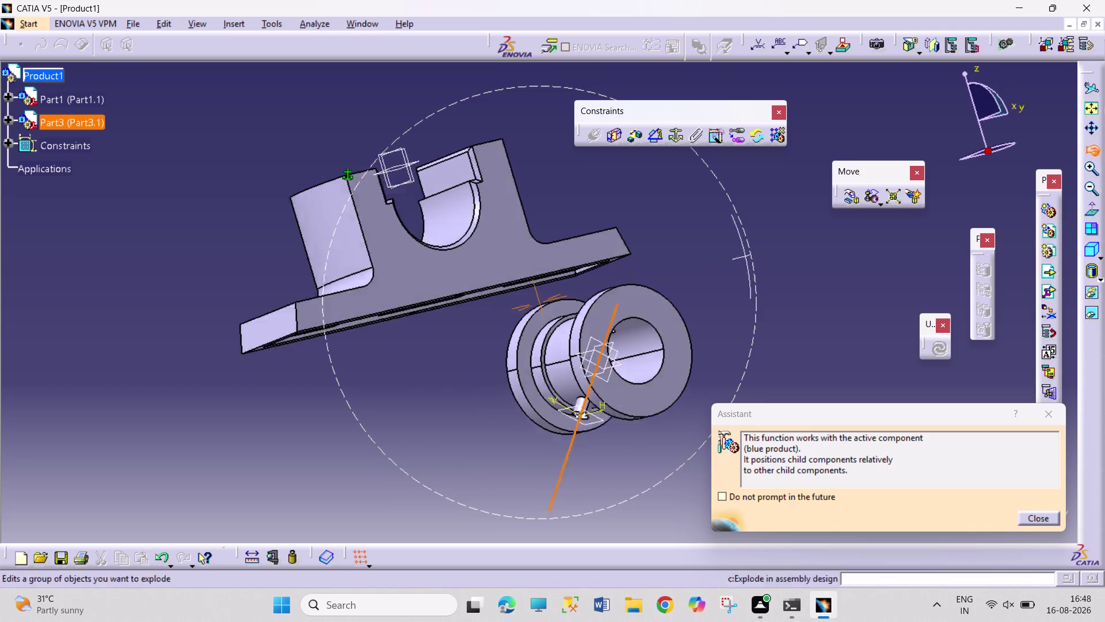
drag(713, 274, 643, 404)
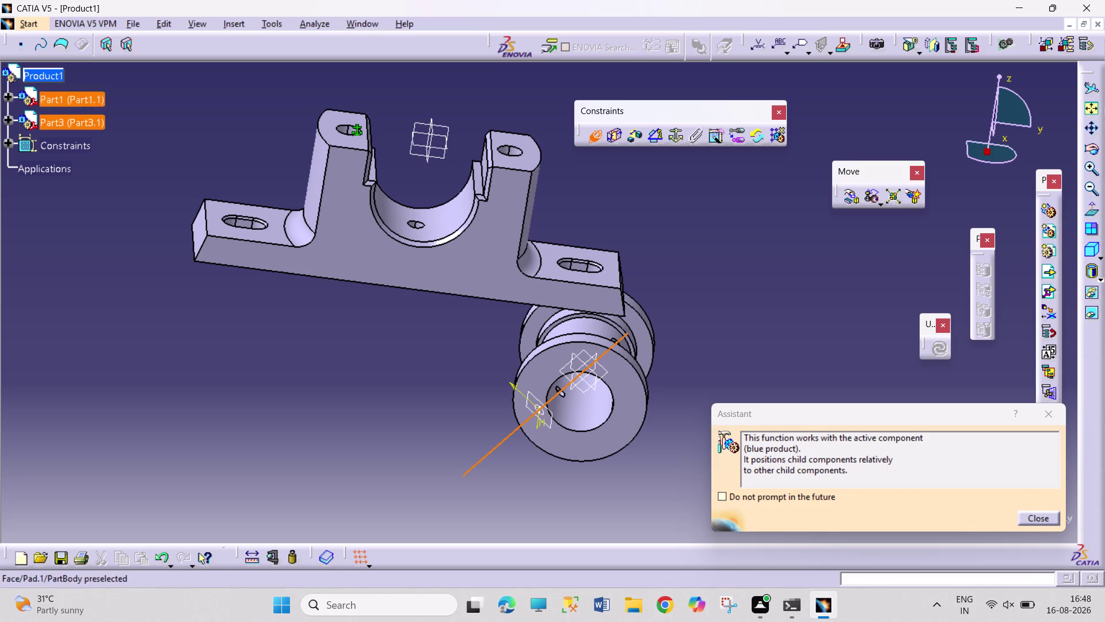
middle_drag(423, 329, 448, 256)
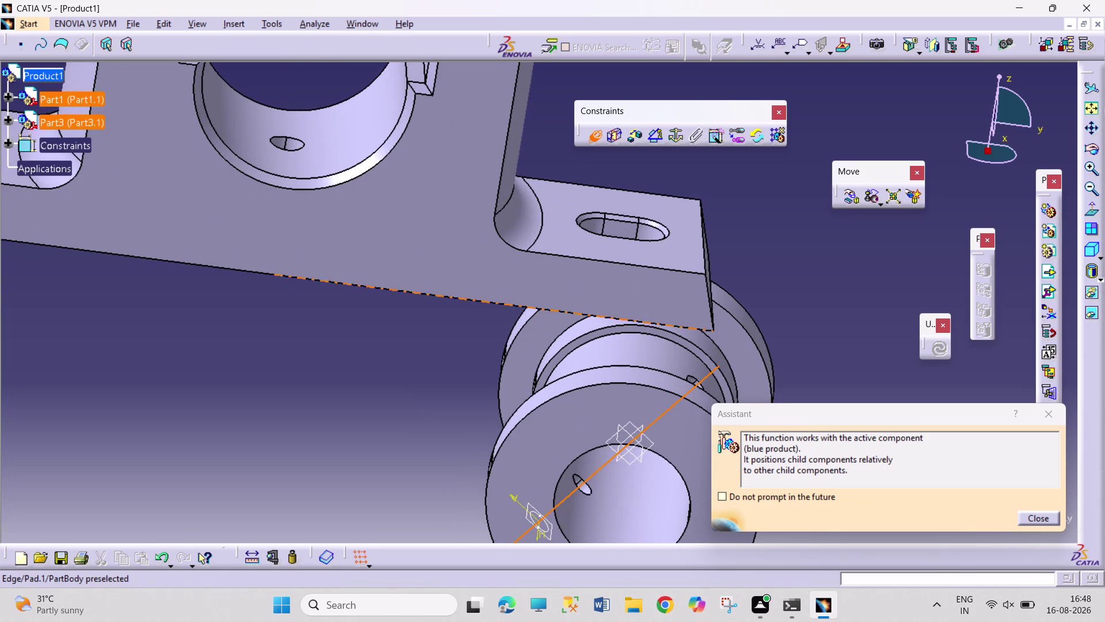
click(1089, 123)
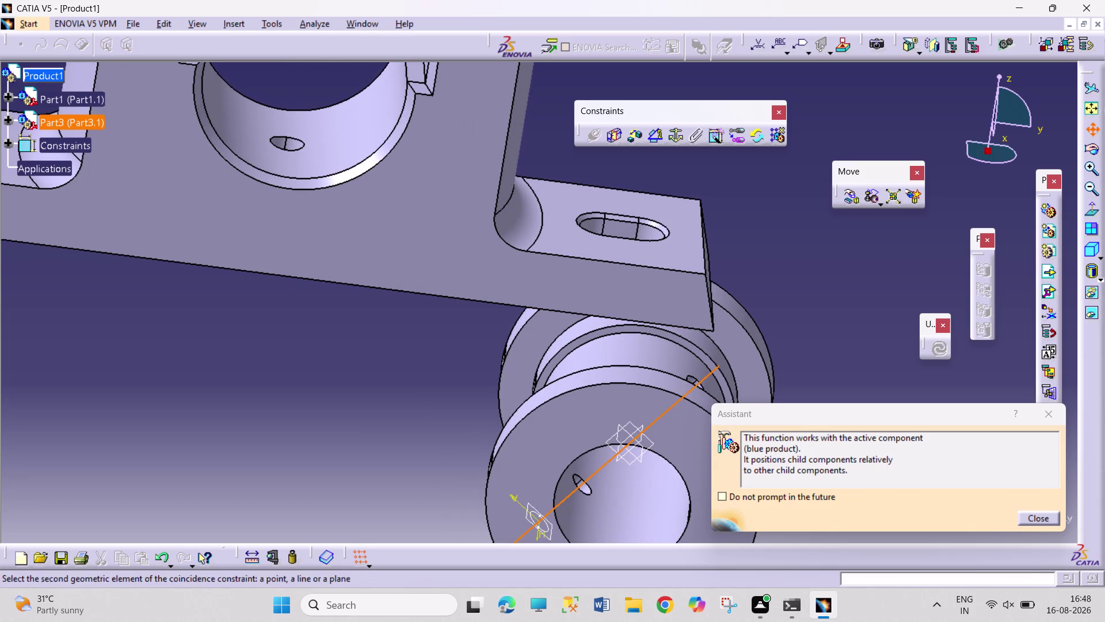
drag(431, 377, 505, 482)
click(353, 246)
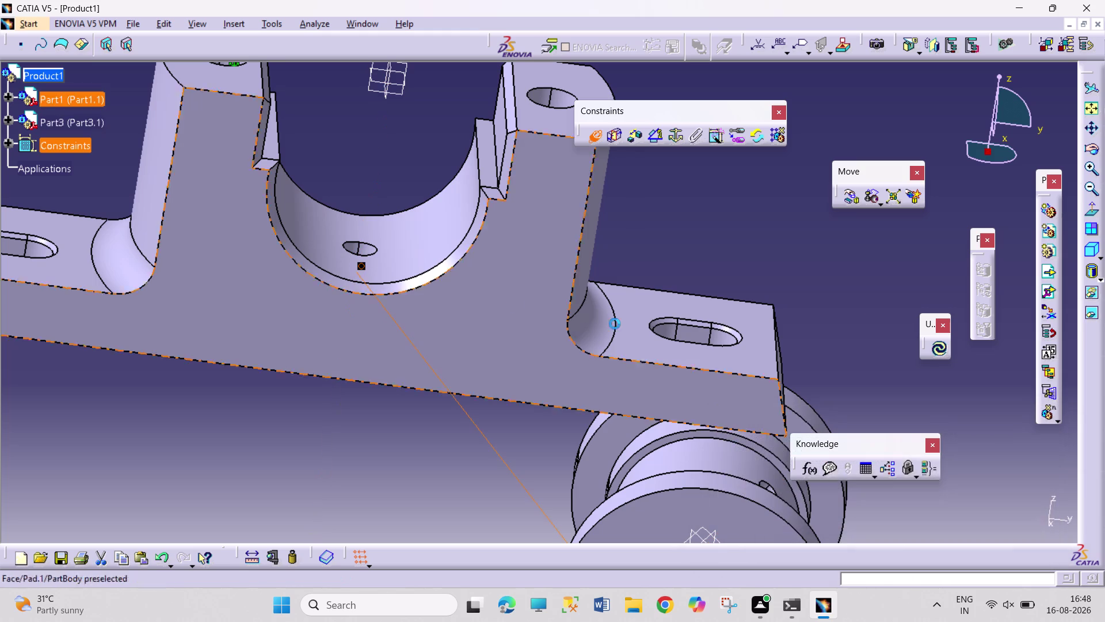
click(940, 352)
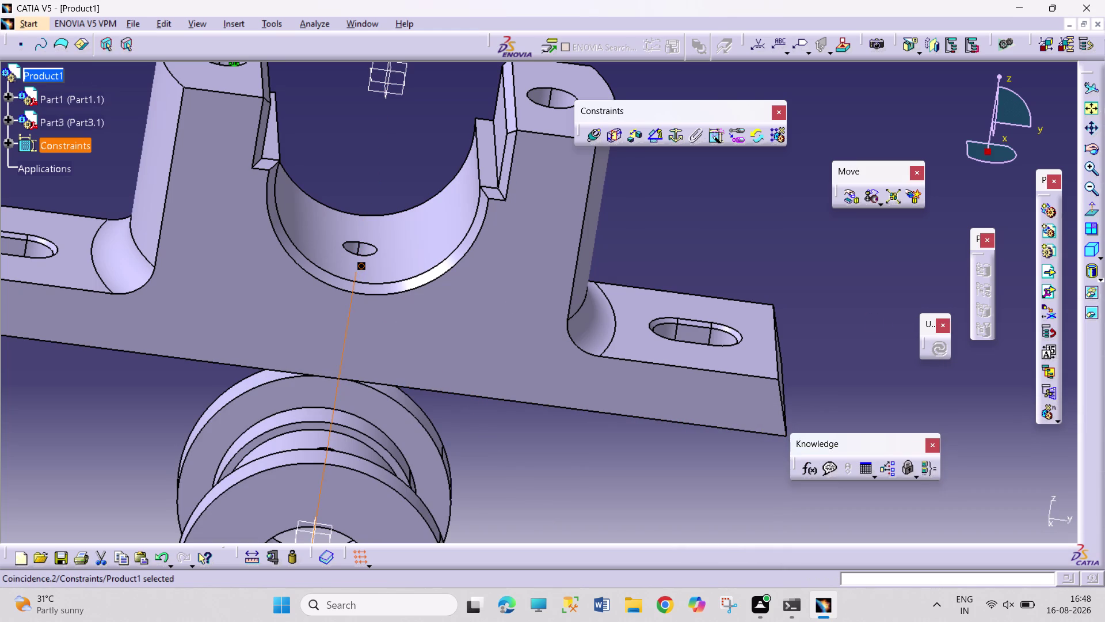
middle_click(856, 346)
click(1089, 131)
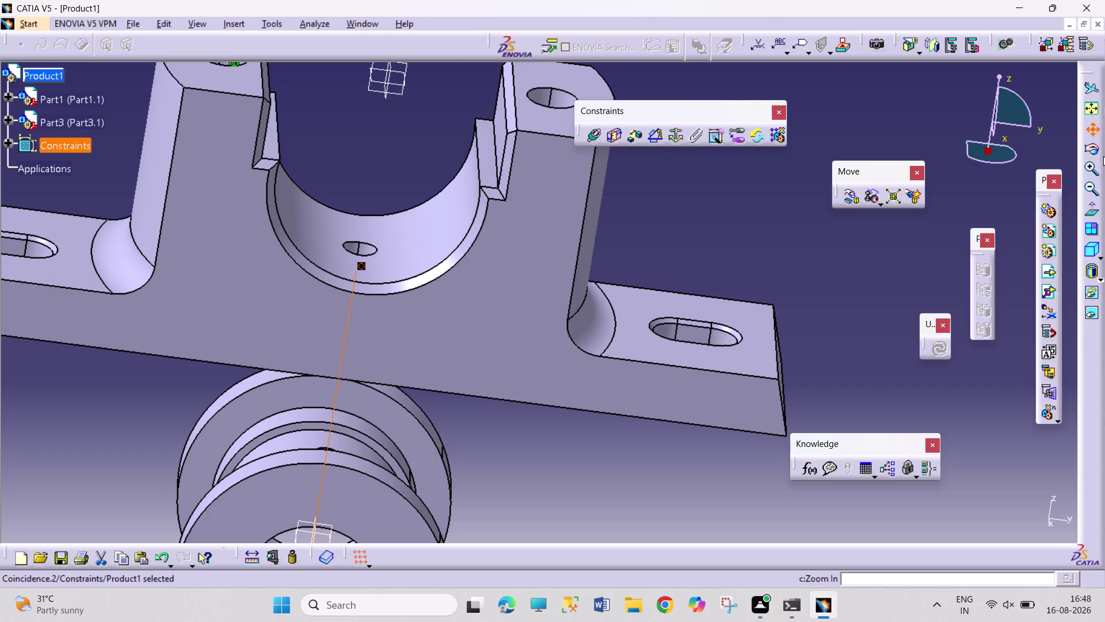
click(1100, 126)
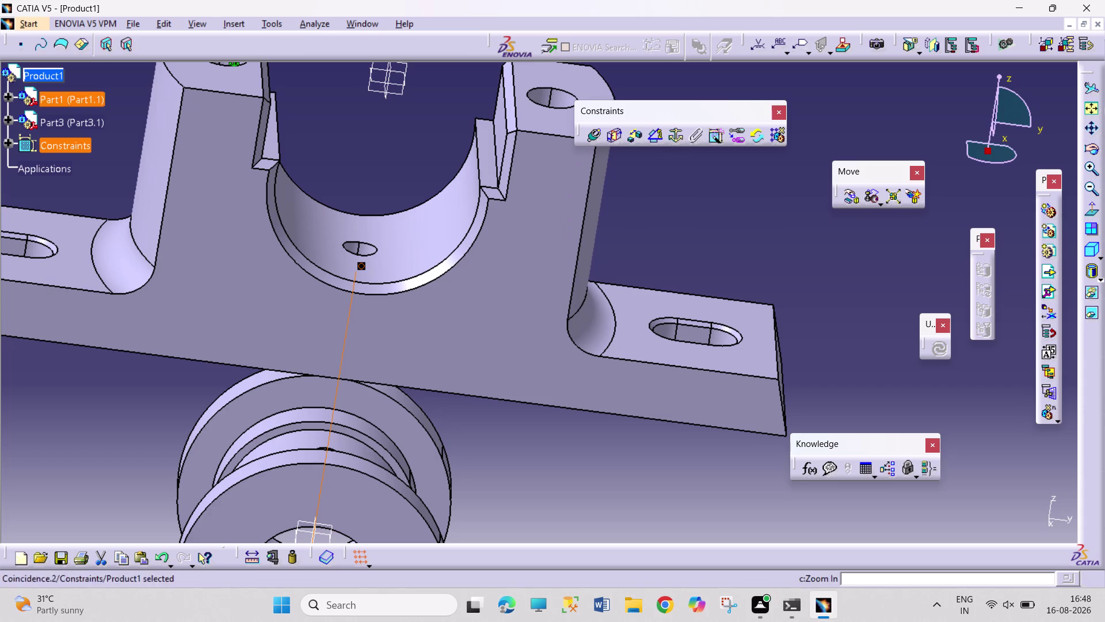
click(403, 427)
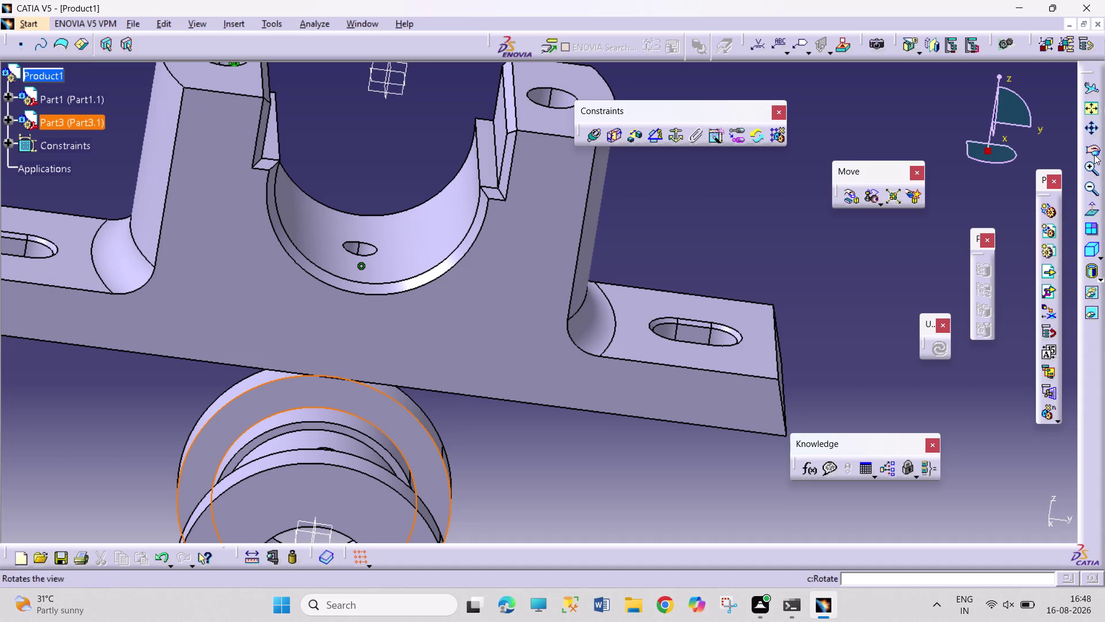
Make the bush's end face coincide with the block's side face and update the assembly.
click(1095, 153)
drag(828, 237, 635, 293)
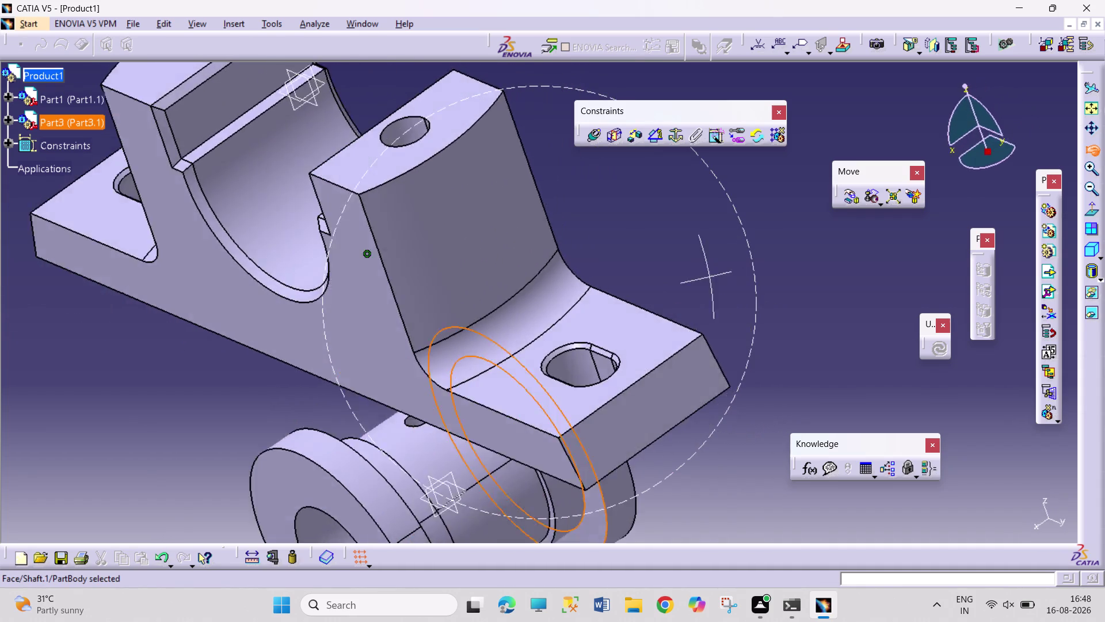
drag(636, 293, 473, 350)
click(606, 204)
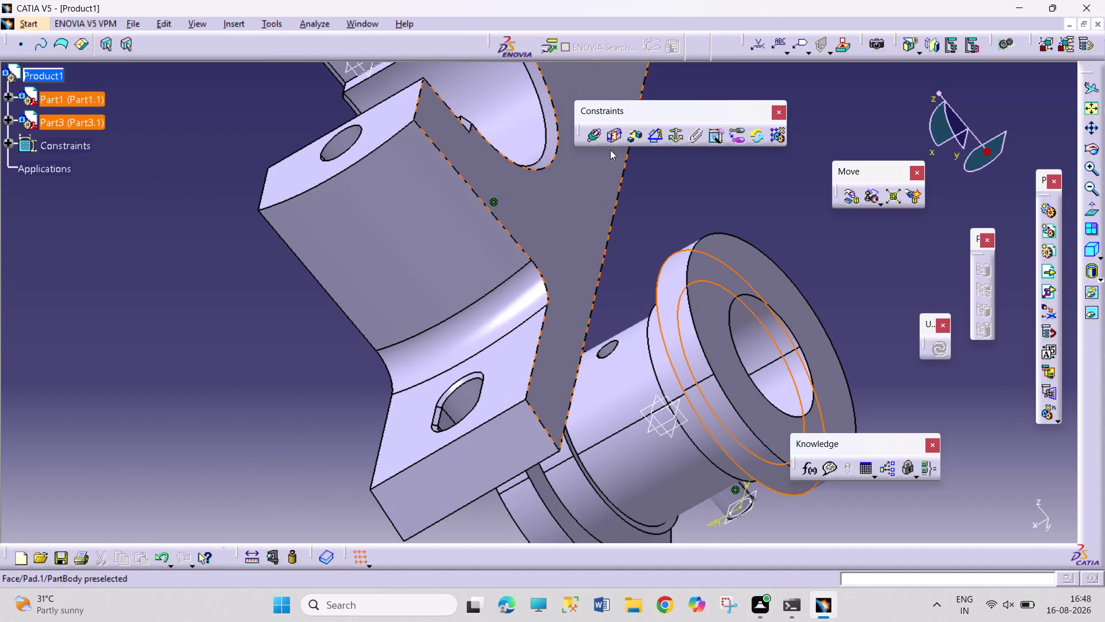
click(593, 137)
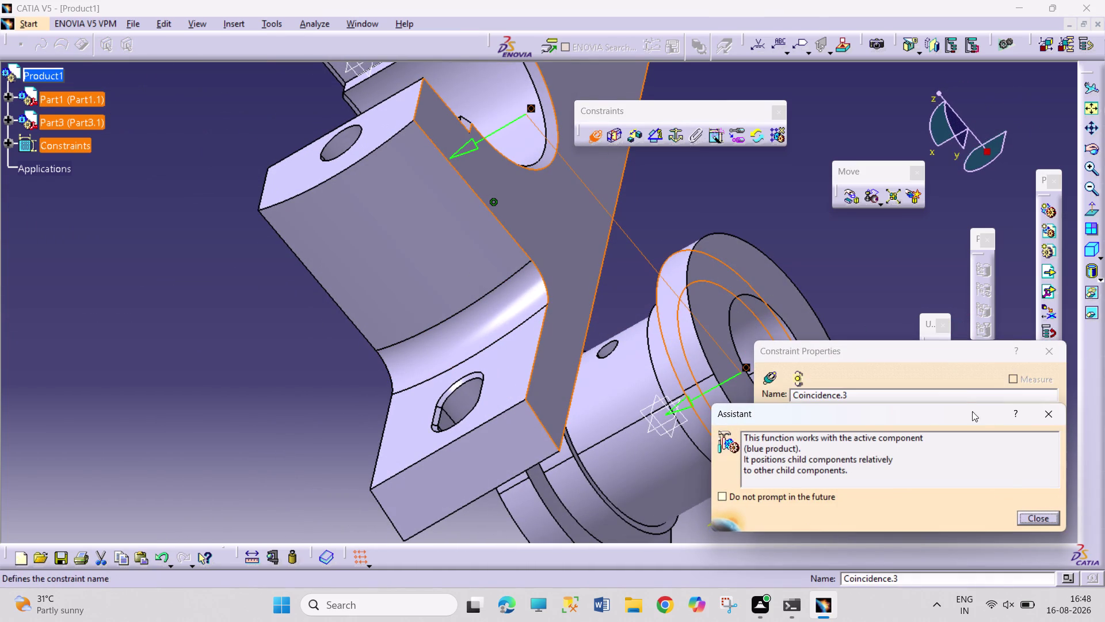
click(1047, 523)
click(994, 519)
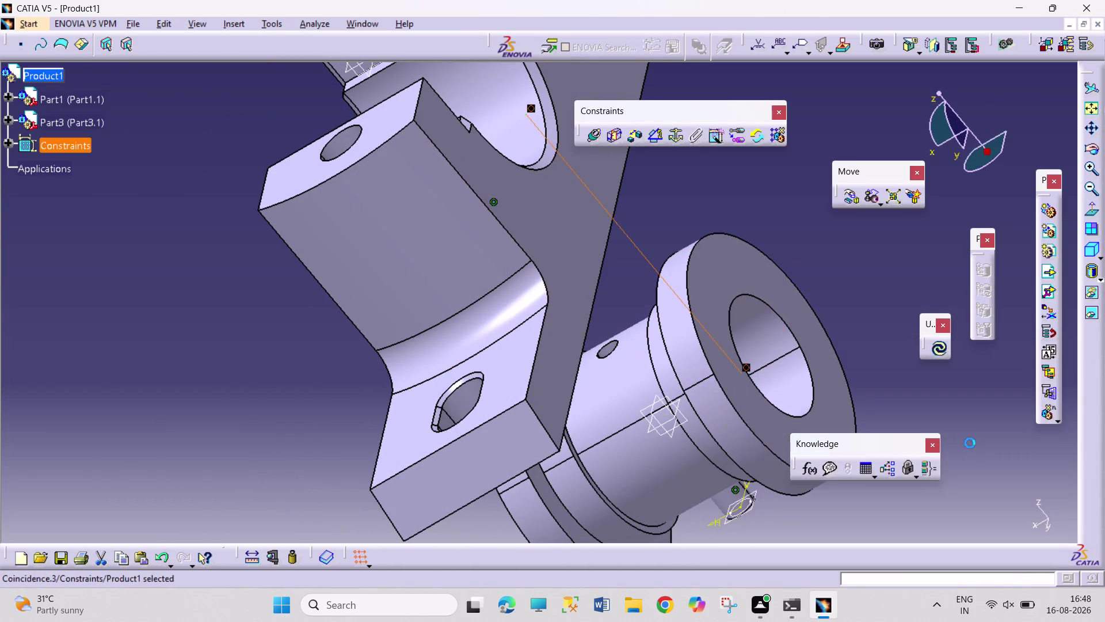
click(939, 348)
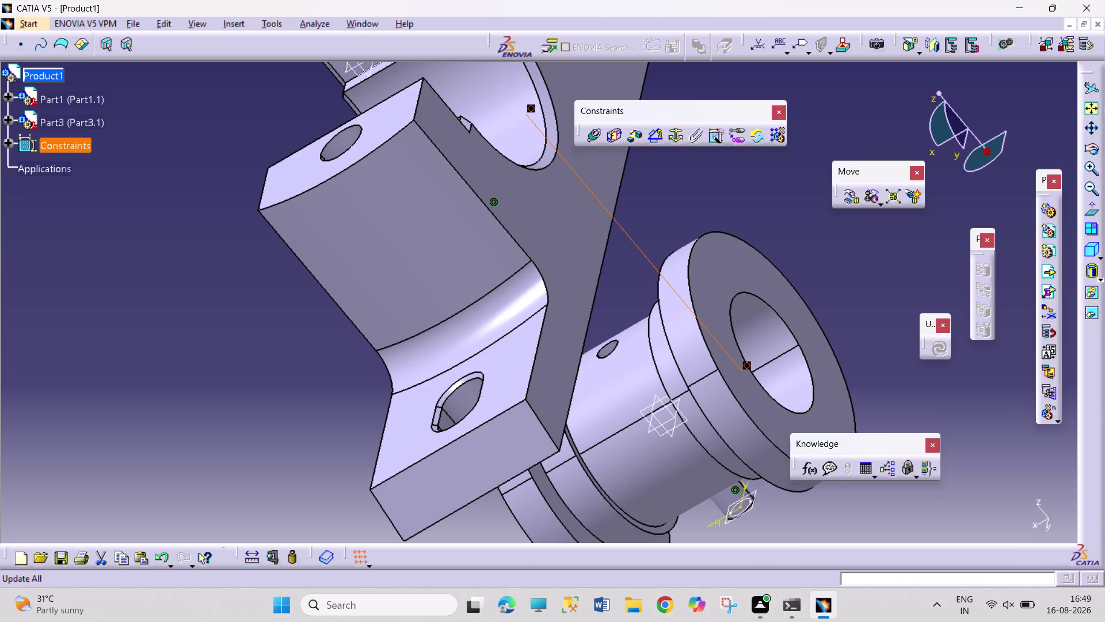
key(ctrl+z)
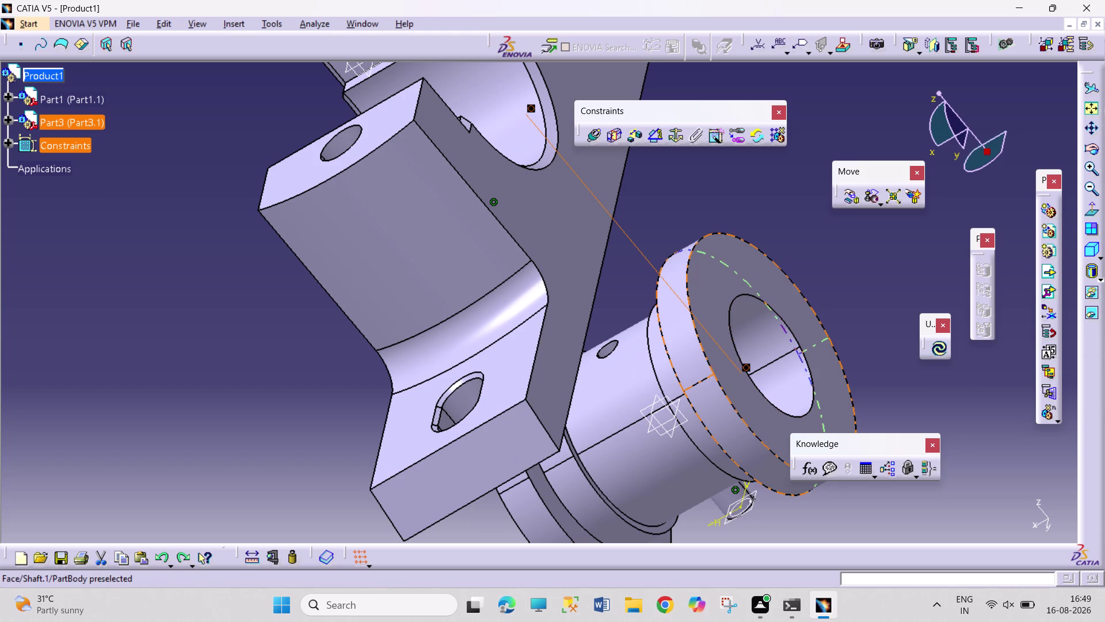
Align the bush's axis with the block's hole, then show the assembly isometrically.
middle_drag(714, 212, 702, 253)
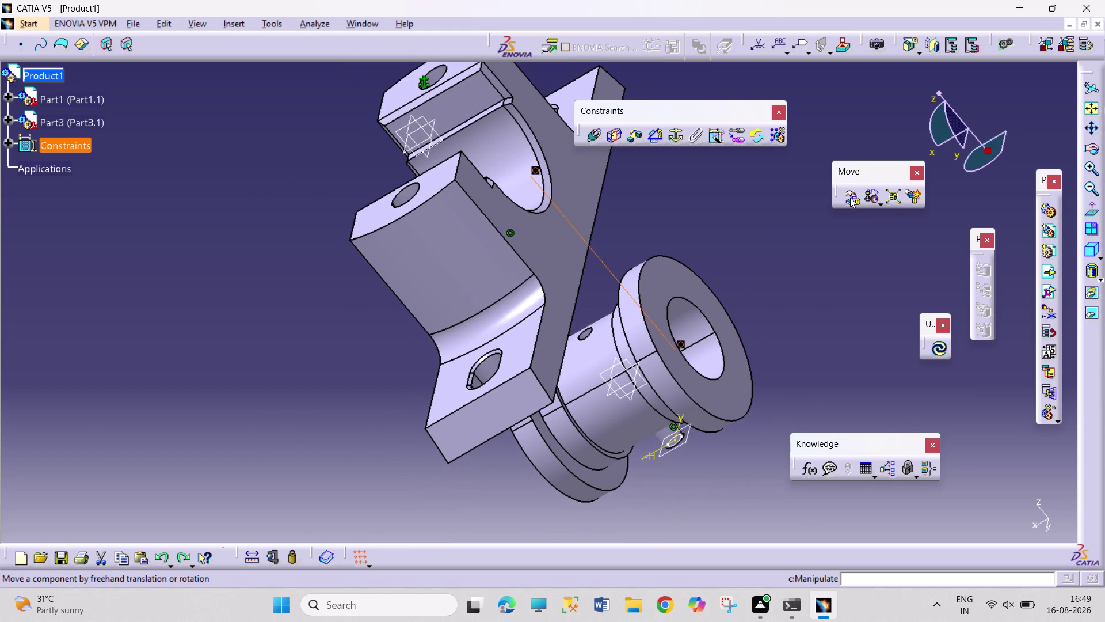
click(940, 352)
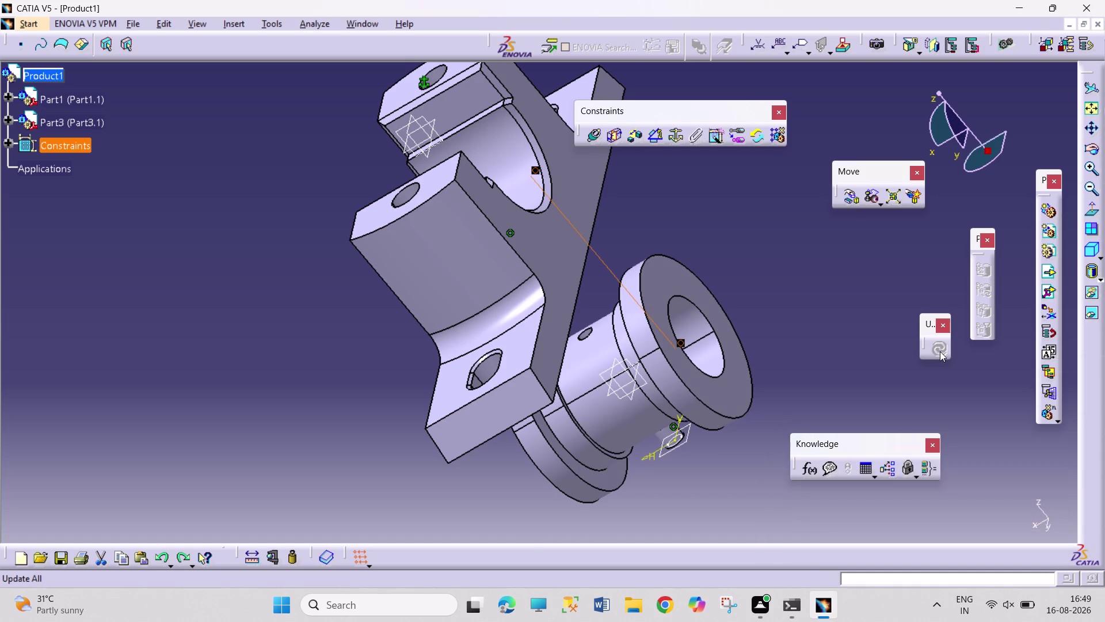
click(597, 140)
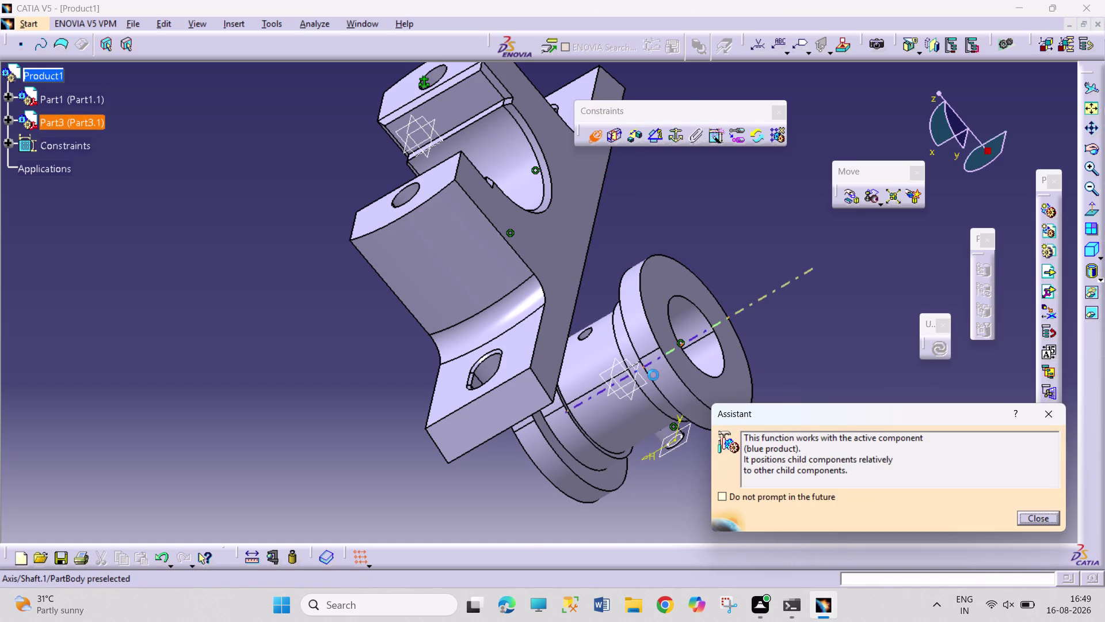
click(537, 195)
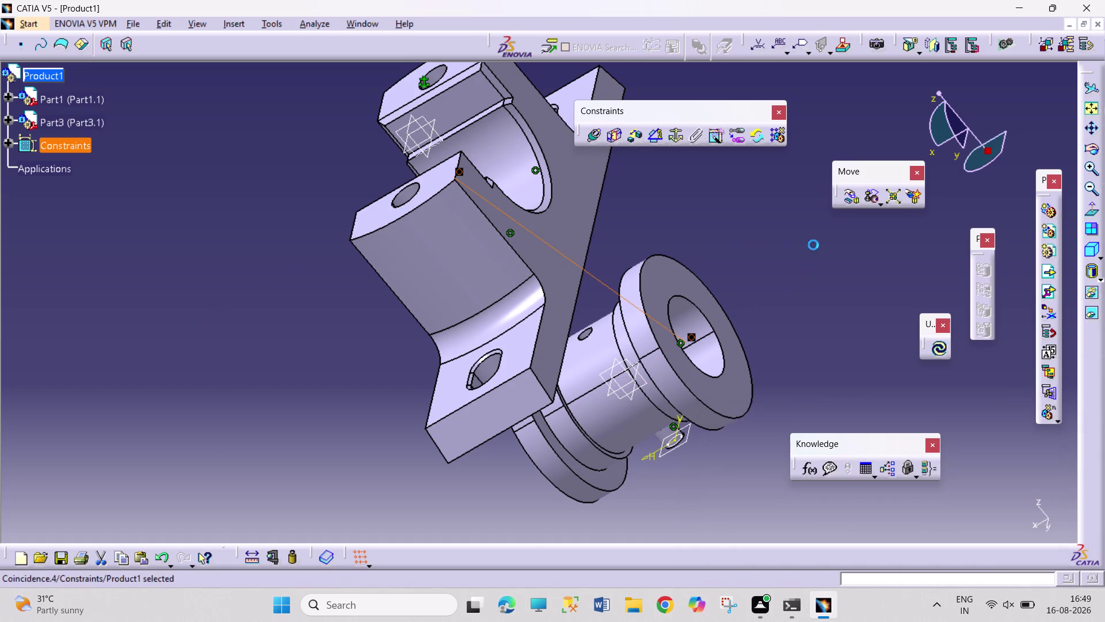
click(938, 349)
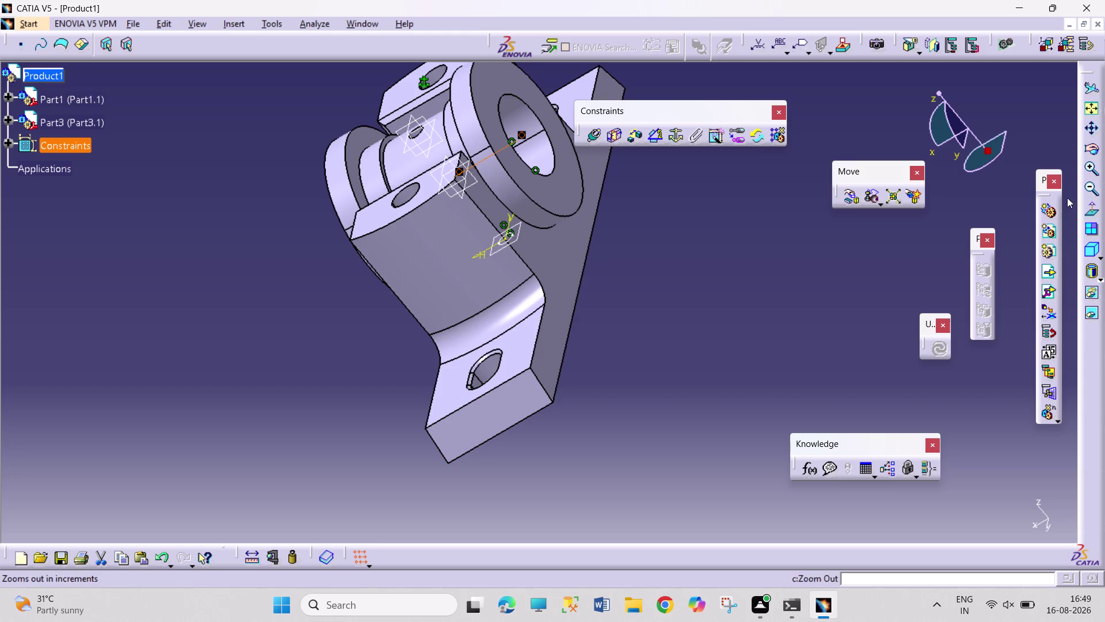
click(1094, 149)
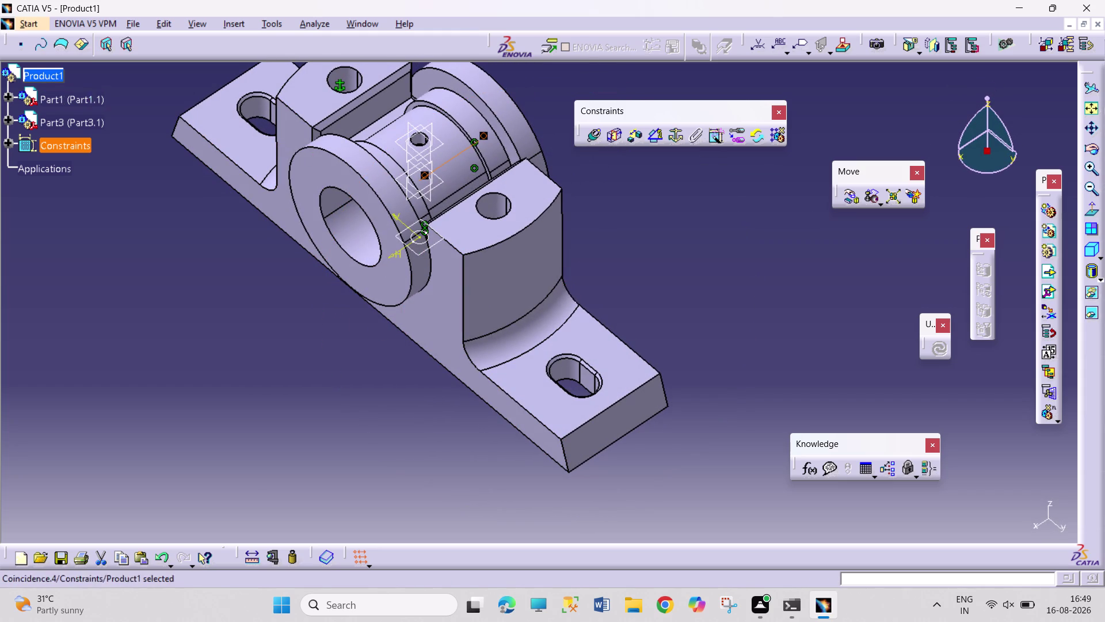
click(316, 21)
click(361, 71)
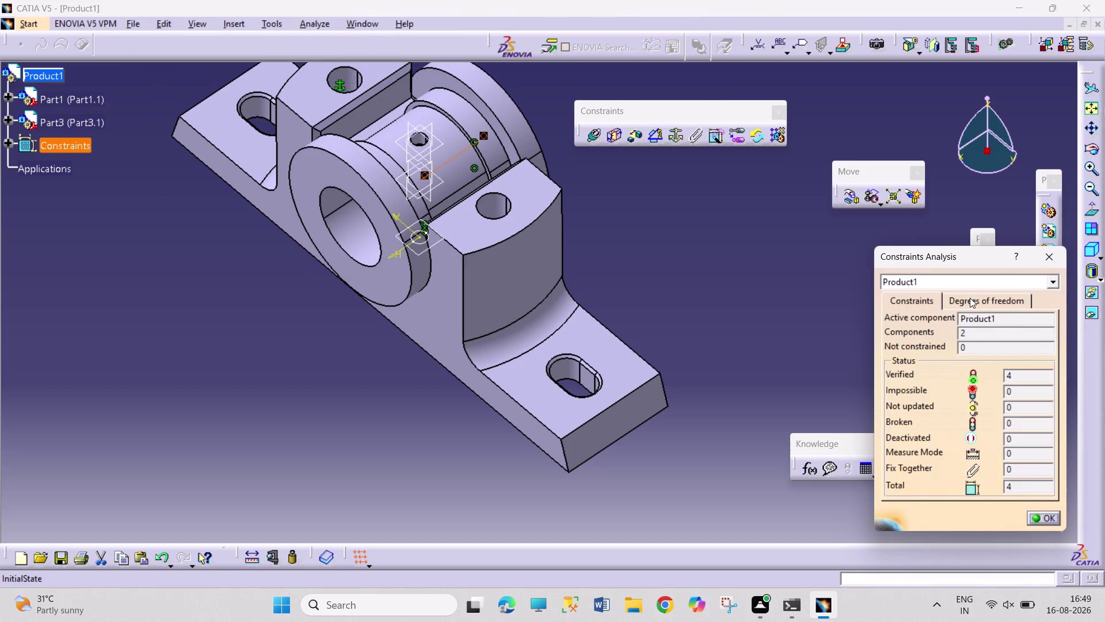
click(970, 297)
drag(927, 298, 933, 298)
click(1040, 258)
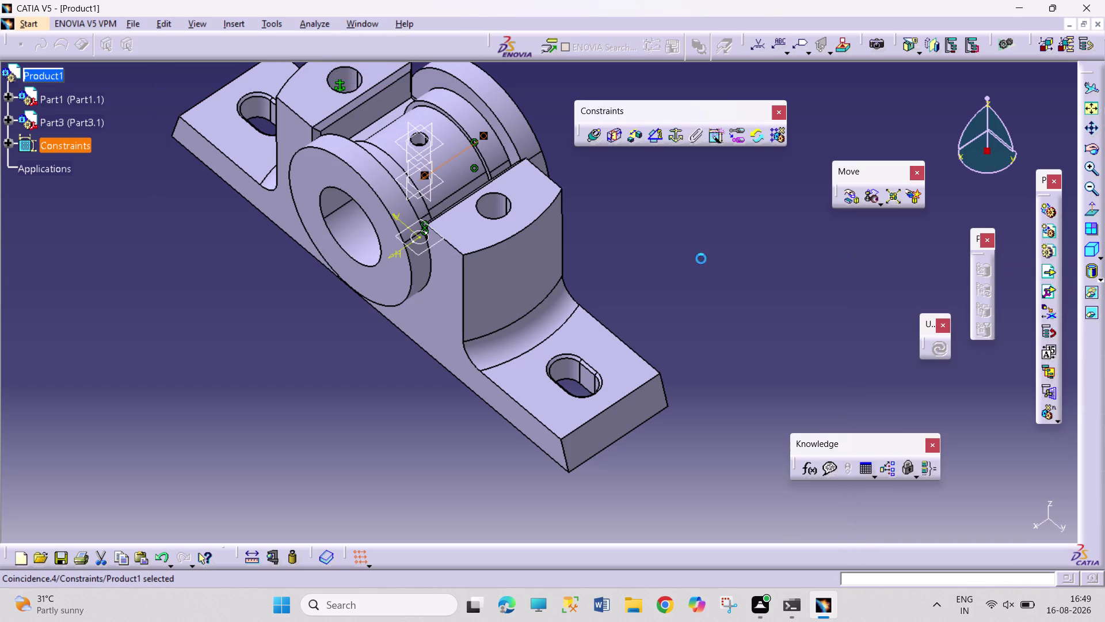
middle_drag(712, 253, 685, 315)
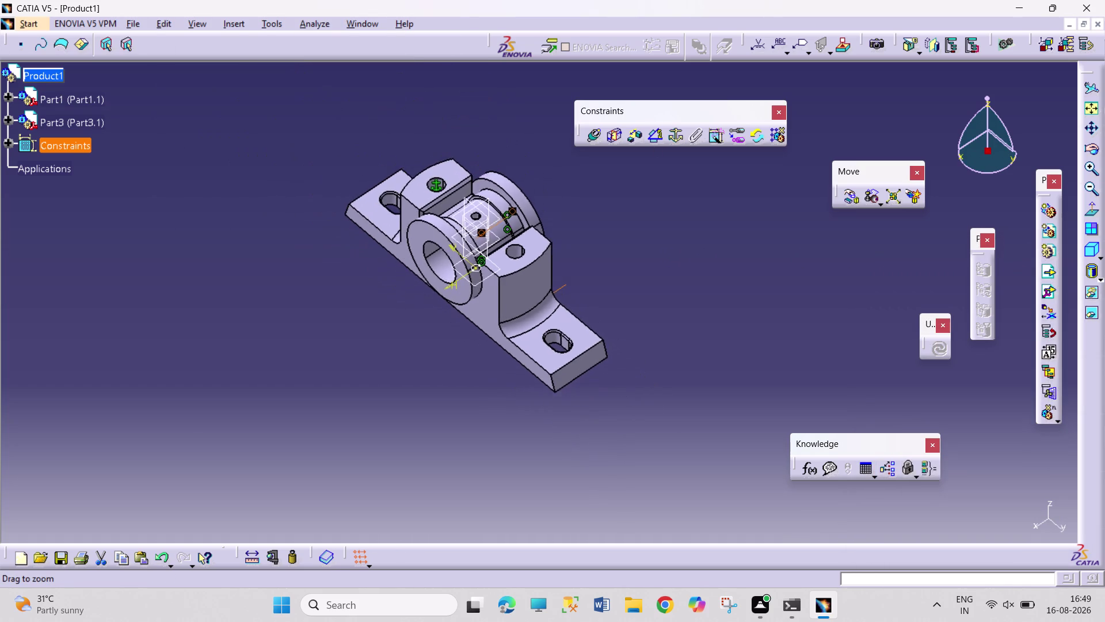
middle_drag(685, 315, 688, 299)
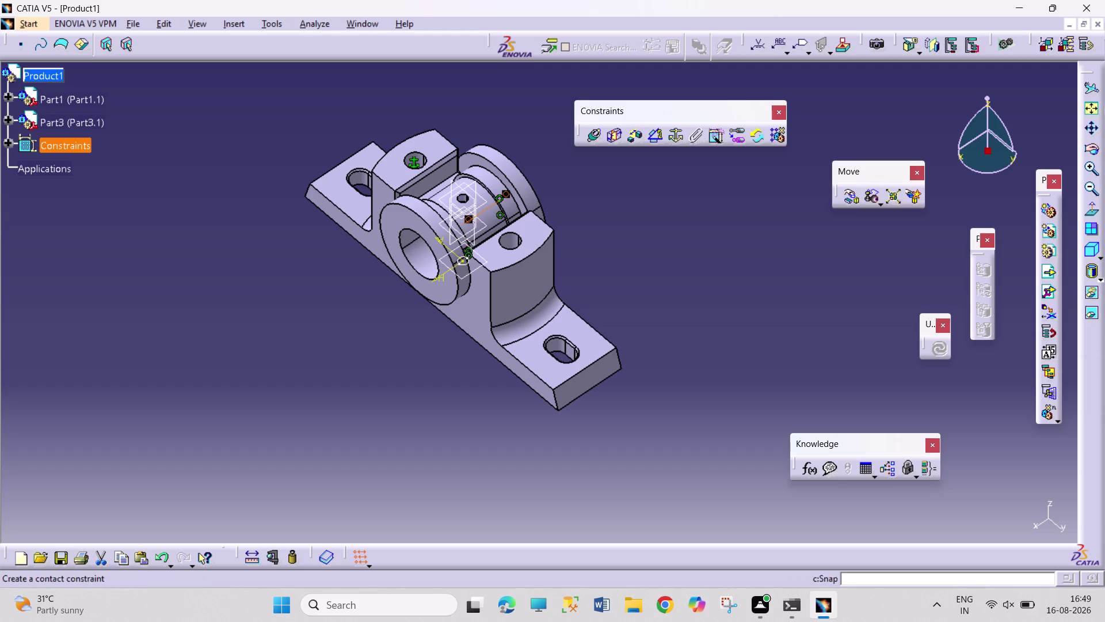
right_click(39, 79)
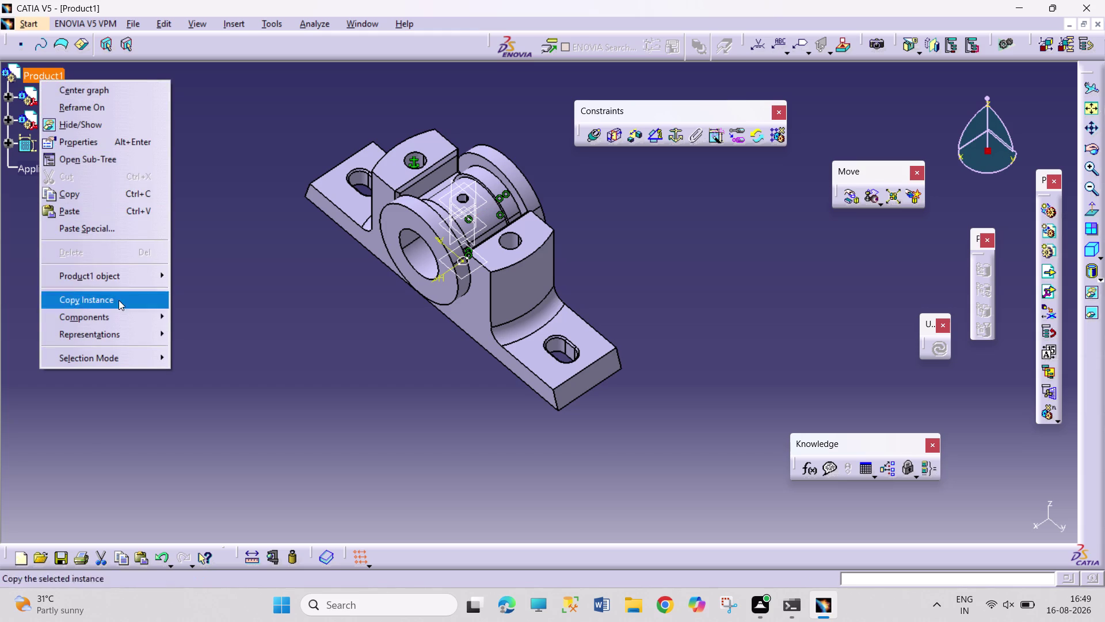
Add the PLUMMER BLOCK ASSEMBLY 2 CAP file to Product1 as an existing component (Part2).
click(122, 312)
click(293, 380)
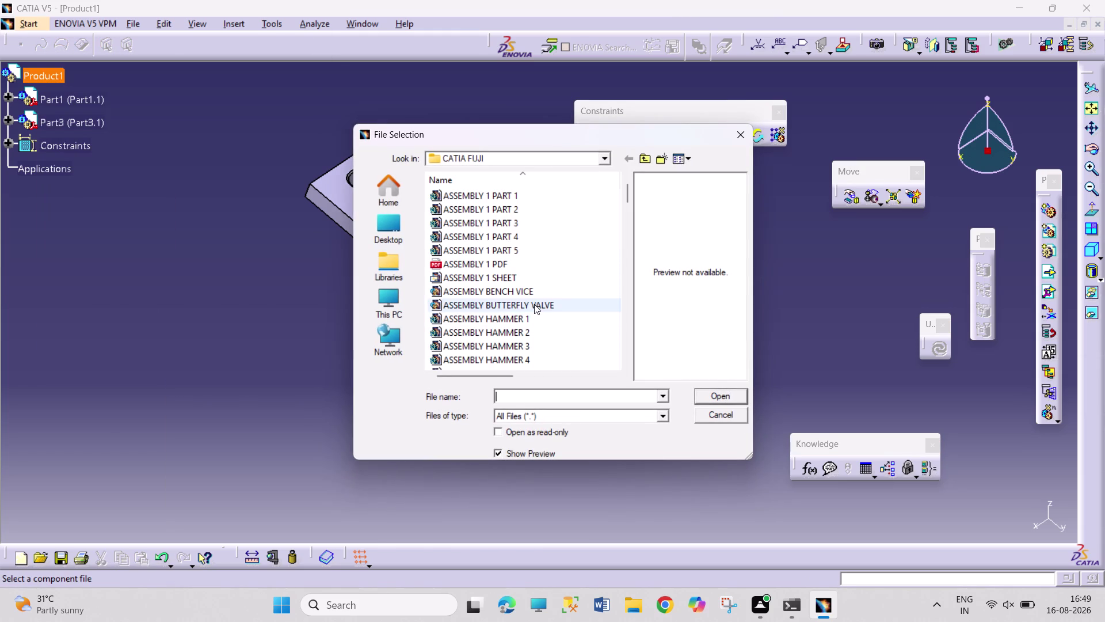
scroll(down, 3)
scroll(down, 3)
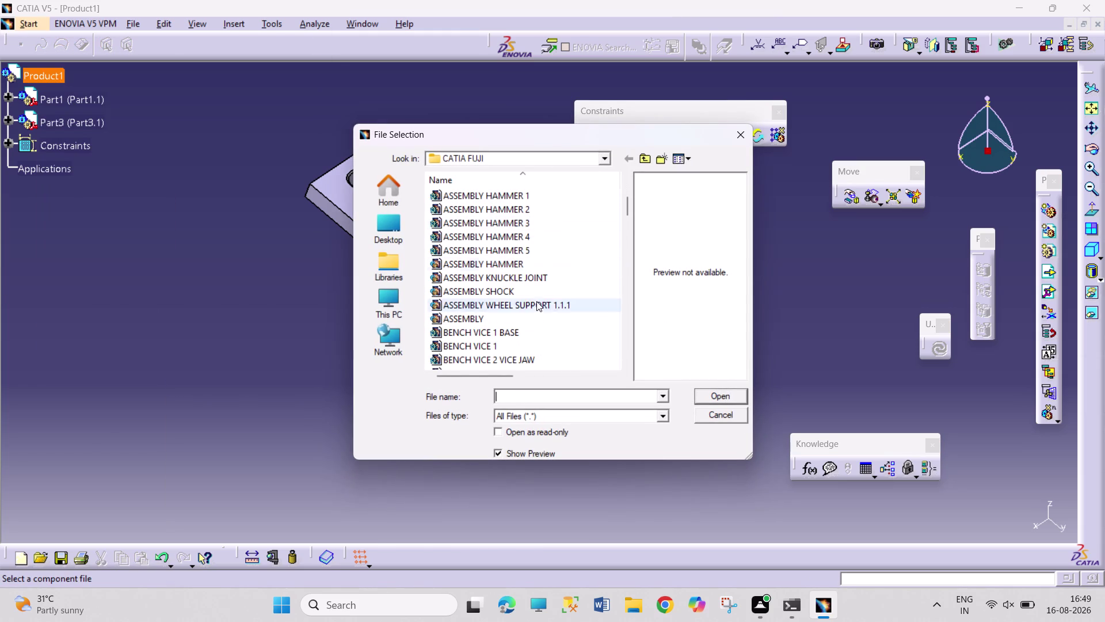
scroll(down, 3)
scroll(down, 3)
scroll(down, 3)
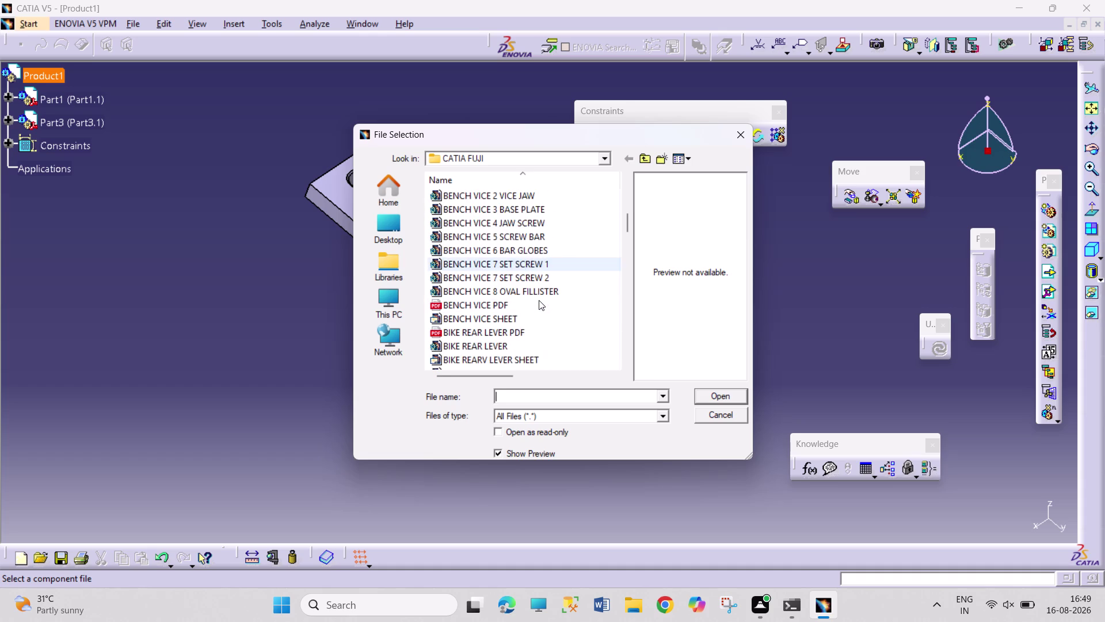
scroll(down, 3)
scroll(down, 3)
scroll(down, 3)
scroll(down, 3)
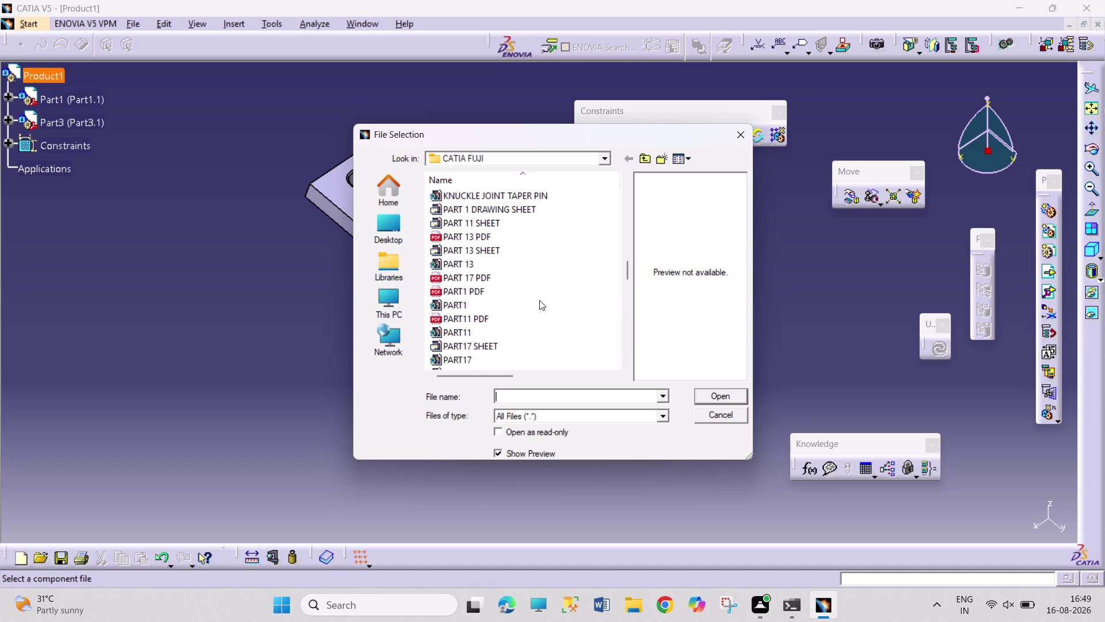
scroll(down, 3)
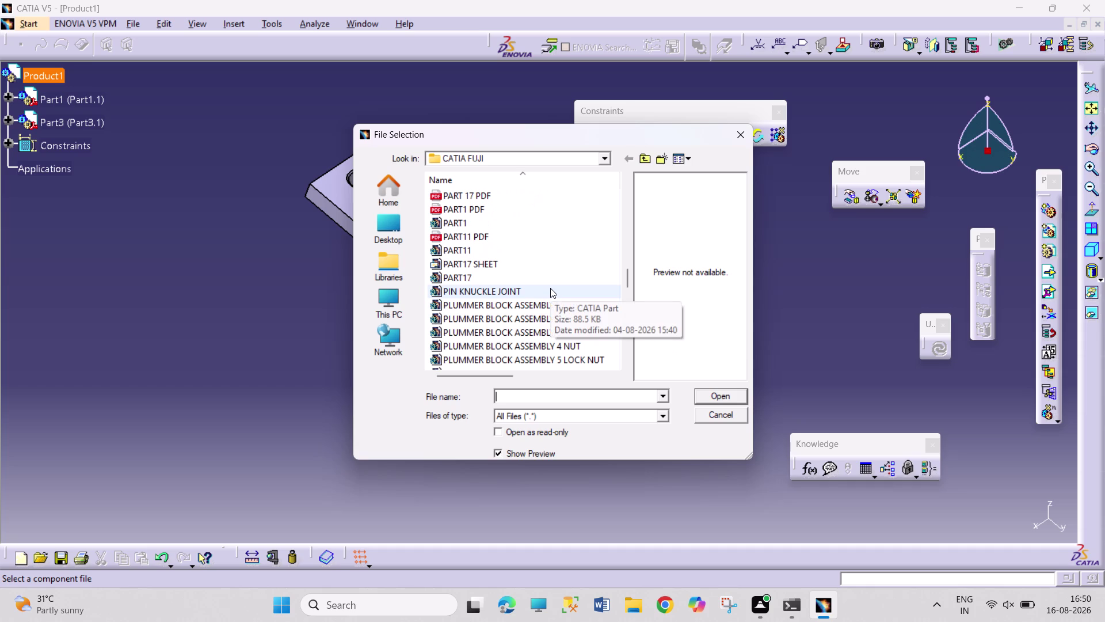
scroll(down, 3)
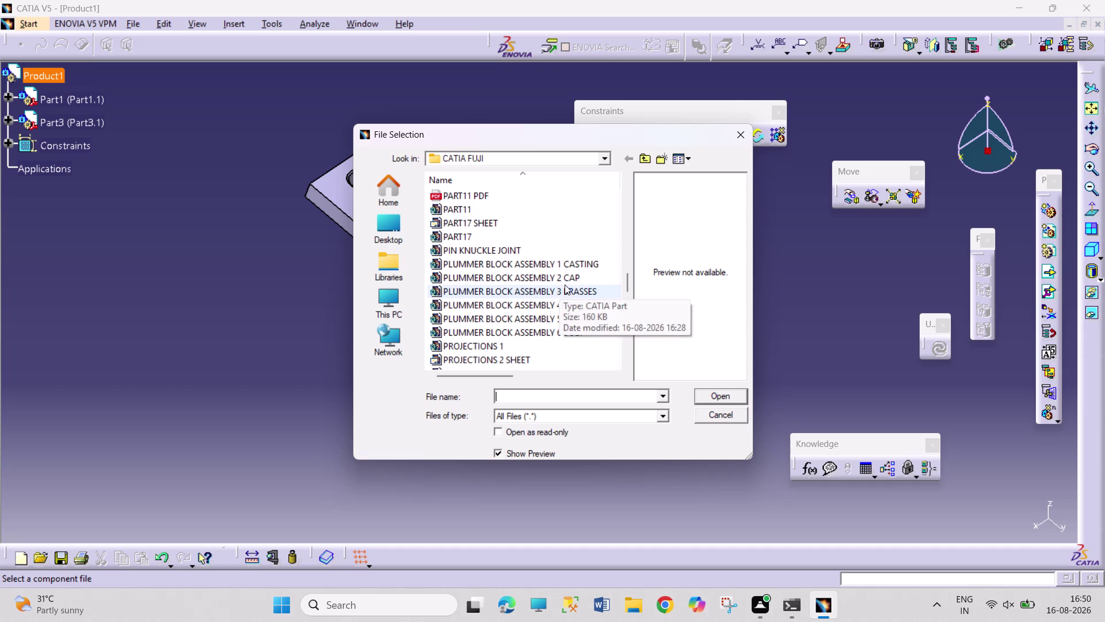
click(571, 282)
click(724, 394)
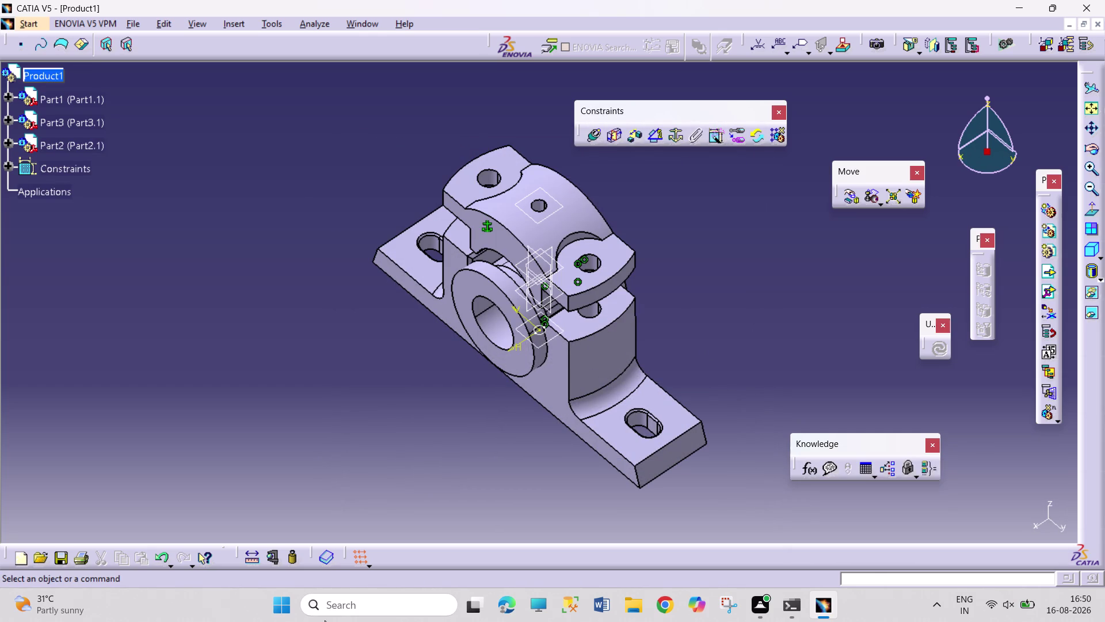
Orbit to the assembly's front, start a coincidence and pick Part2's hole axis.
click(1094, 148)
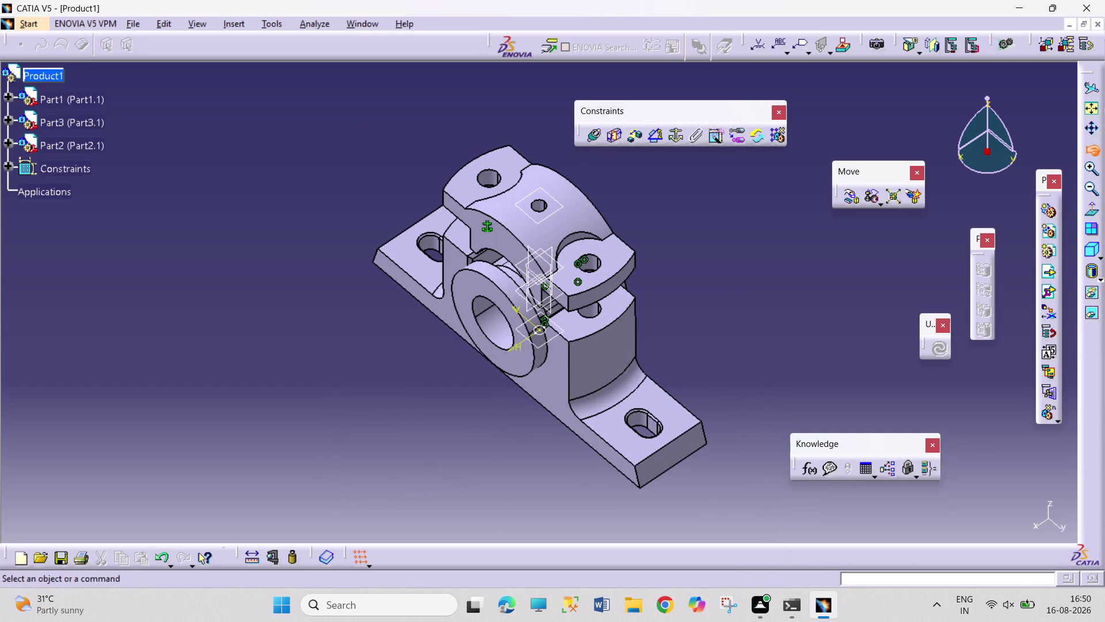
drag(485, 459, 605, 406)
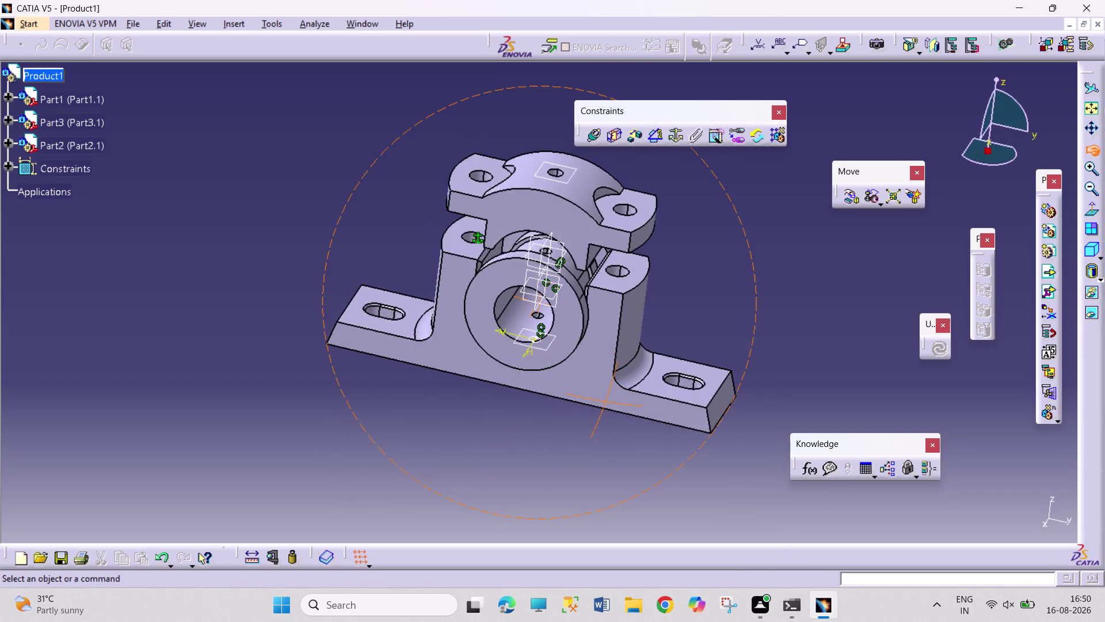
drag(605, 406, 563, 421)
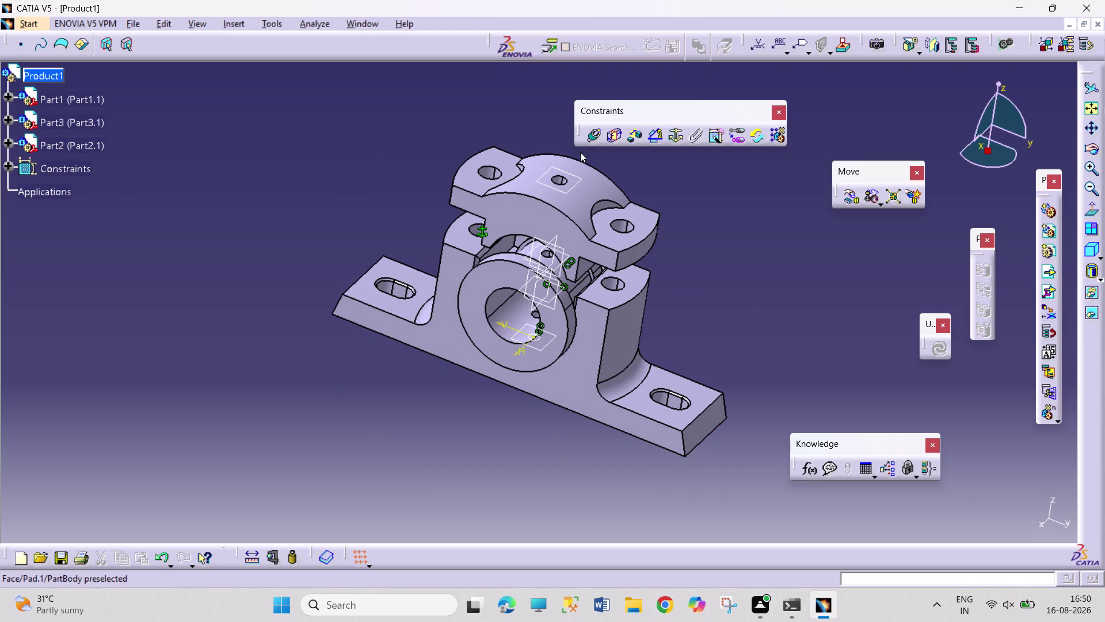
click(593, 142)
click(616, 288)
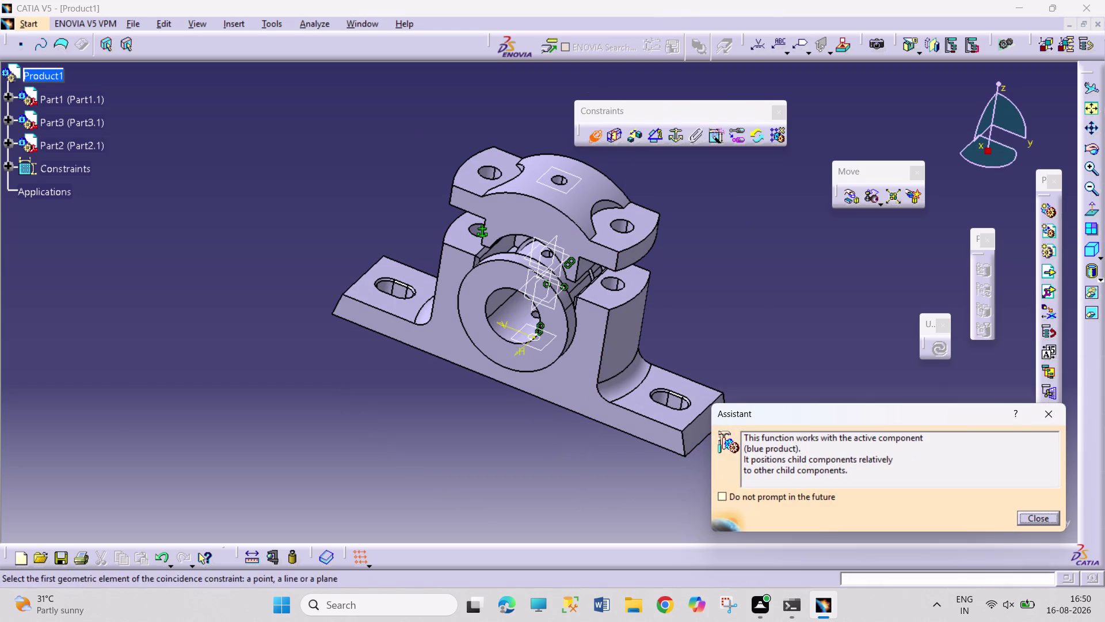
click(621, 222)
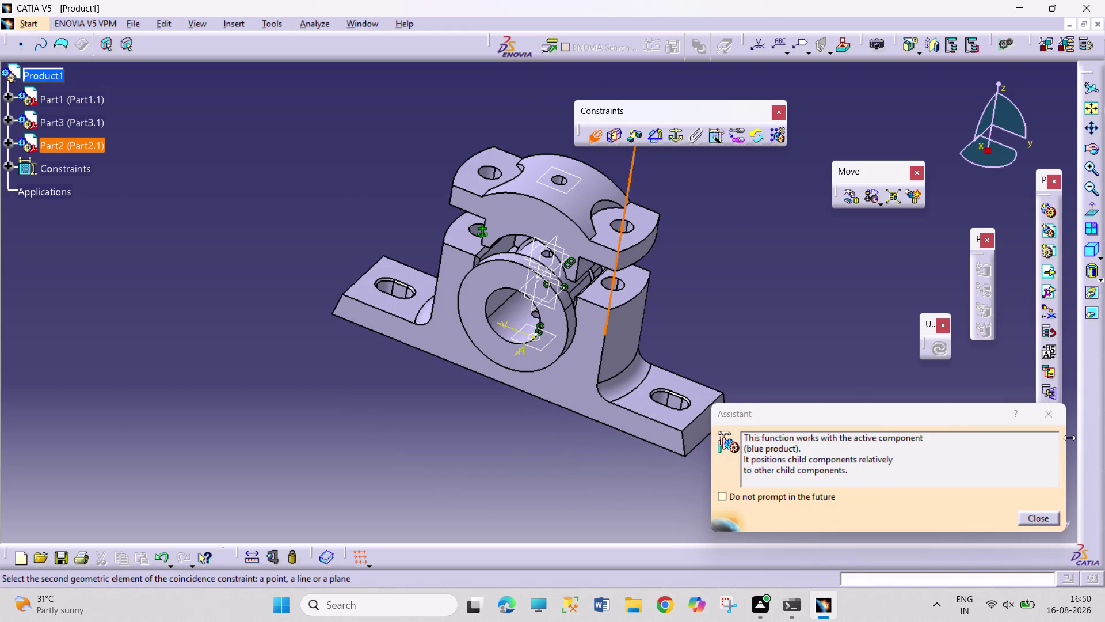
click(1049, 414)
click(755, 339)
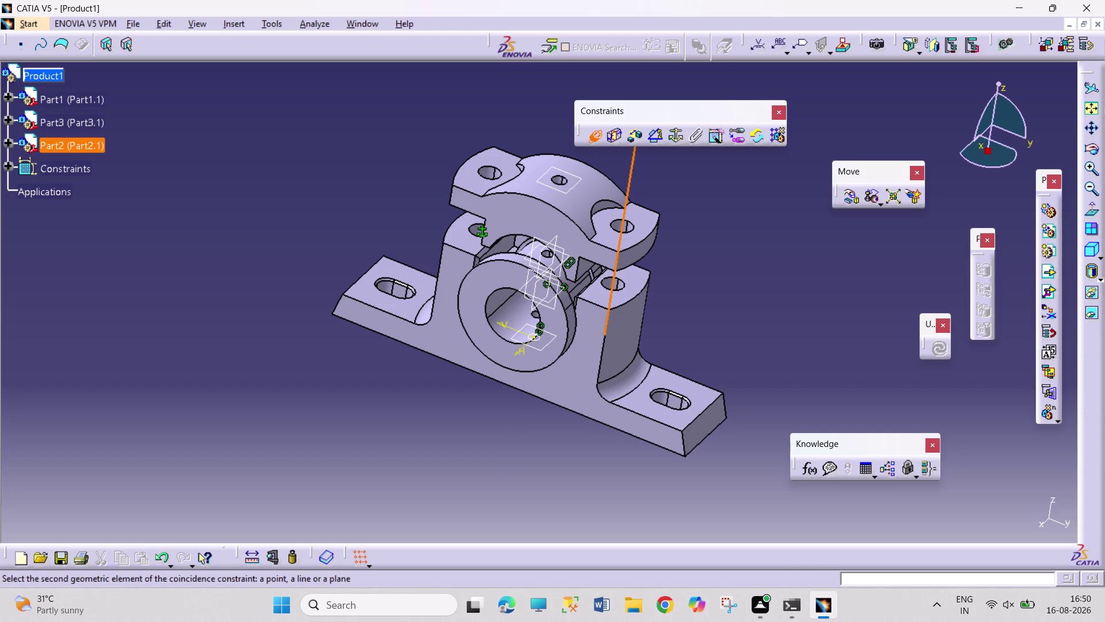
Relaunch the coincidence and pick the matching hole axis on Part1.
click(591, 142)
click(591, 136)
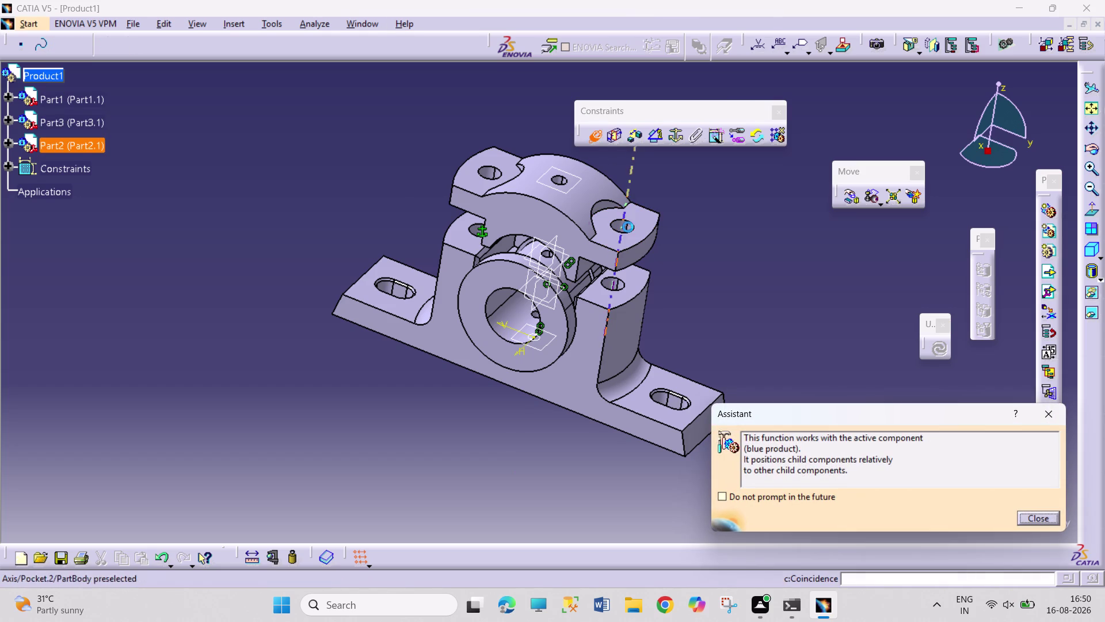
click(623, 226)
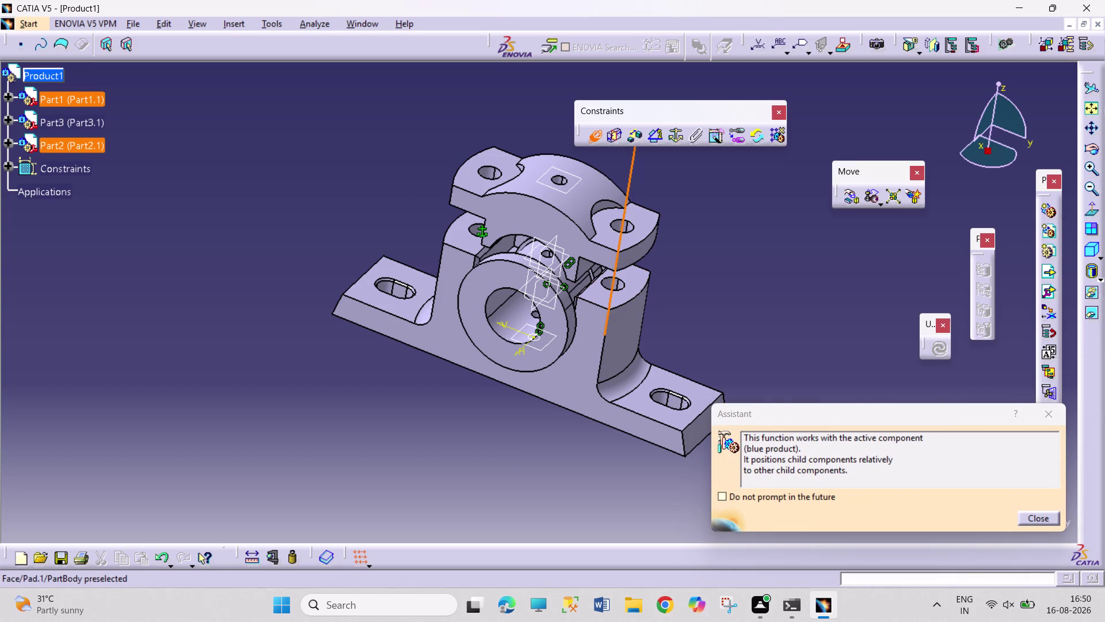
click(620, 283)
click(805, 288)
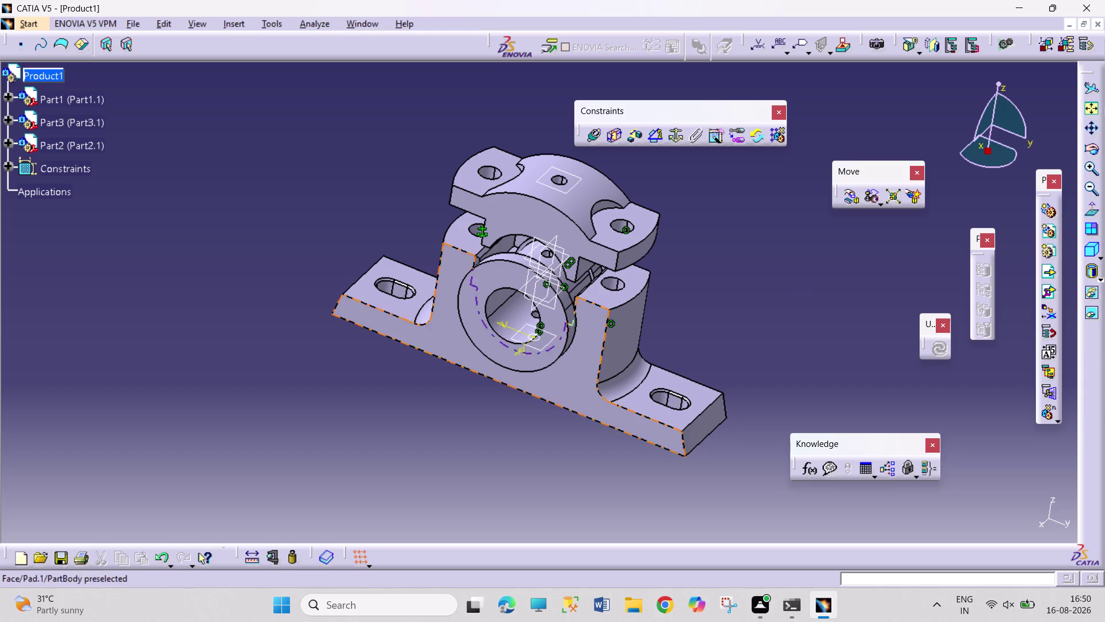
Make Part2's flat end face coincide with Part1's matching face, oriented Opposite (Coincidence.6).
click(1084, 147)
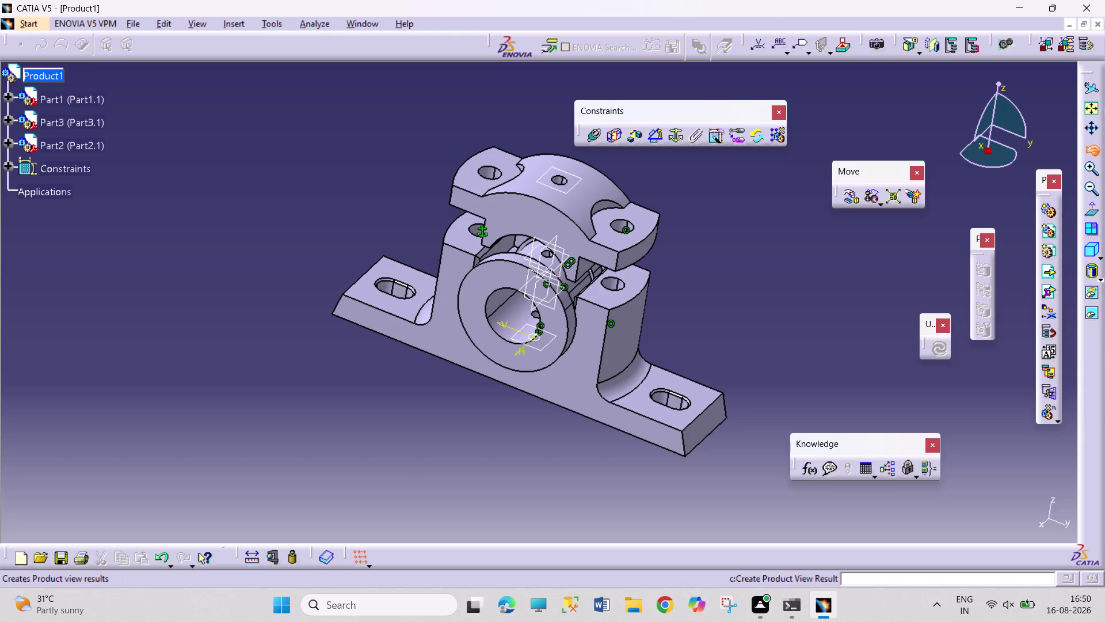
drag(814, 339, 548, 169)
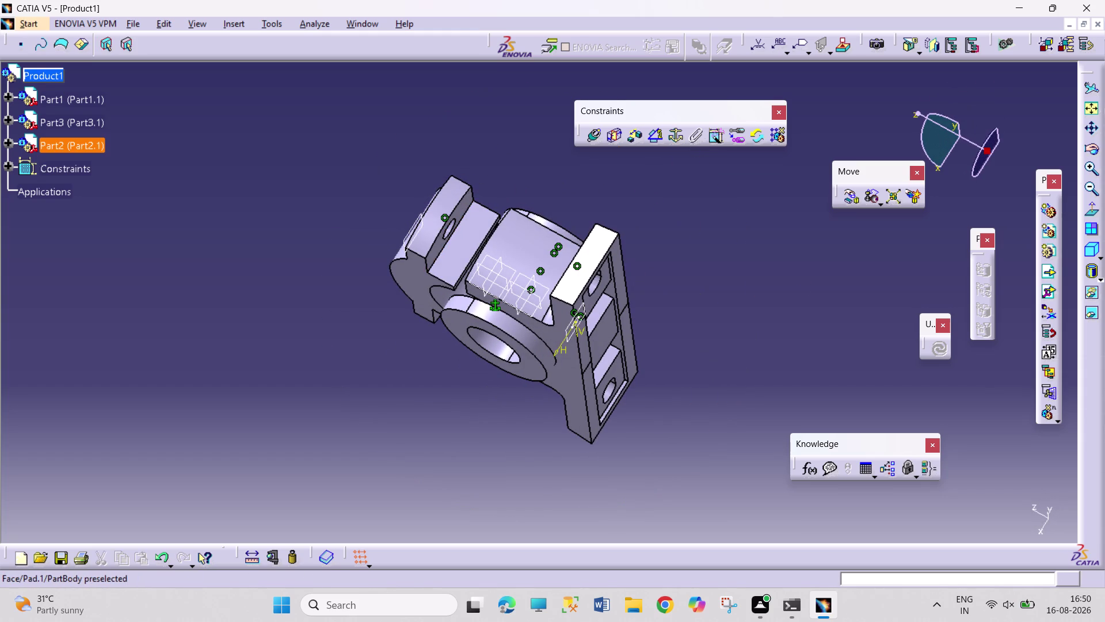
click(462, 214)
click(1090, 137)
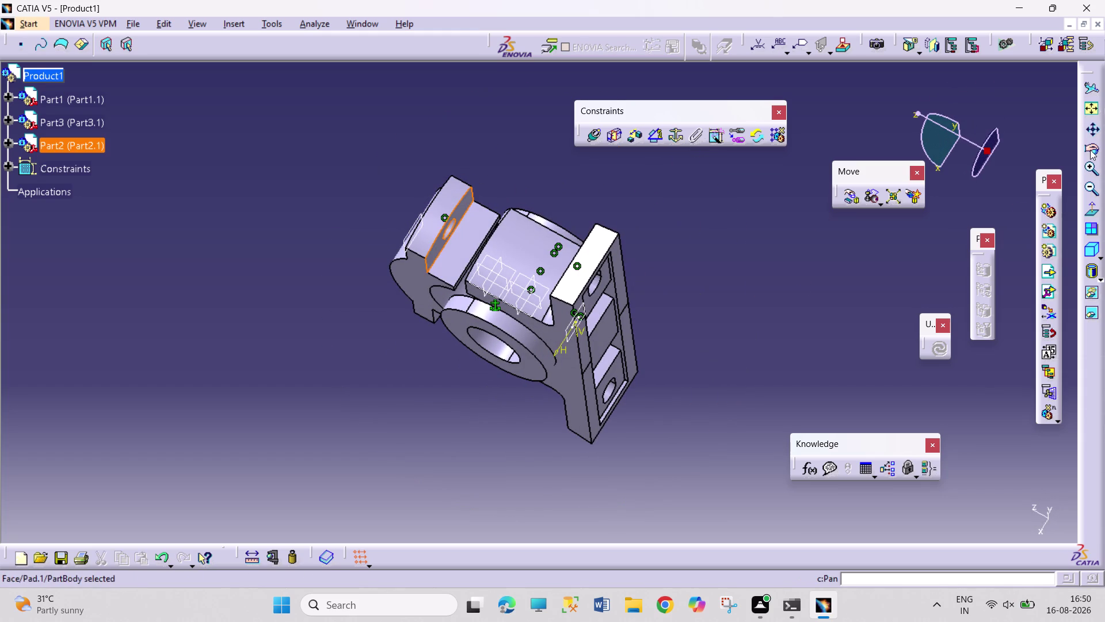
click(1091, 150)
drag(750, 227, 469, 431)
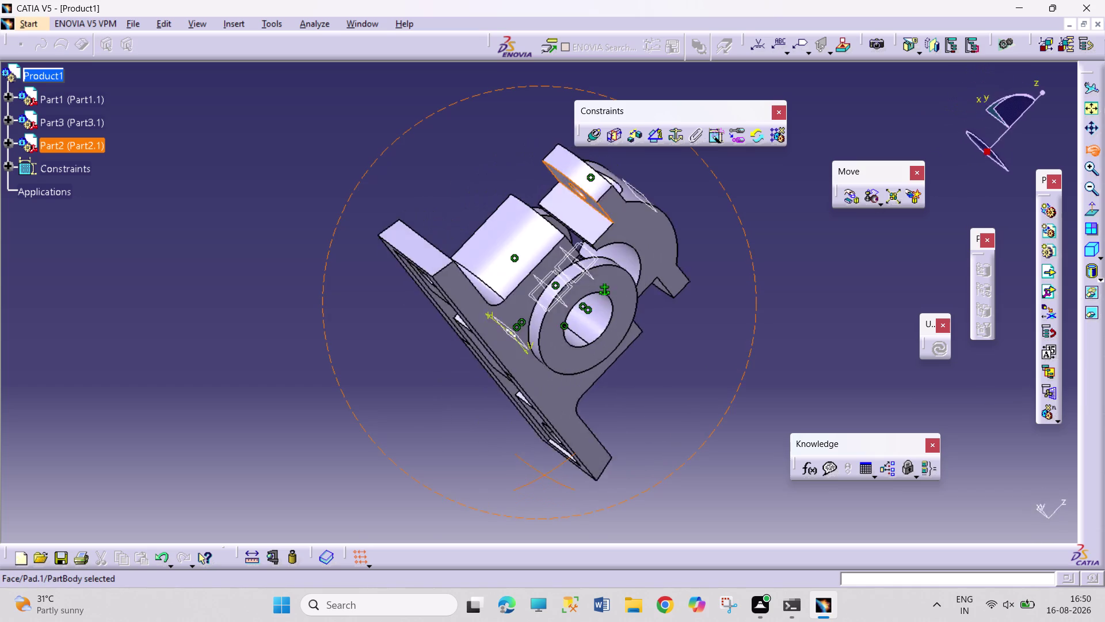
drag(469, 431, 476, 525)
click(495, 288)
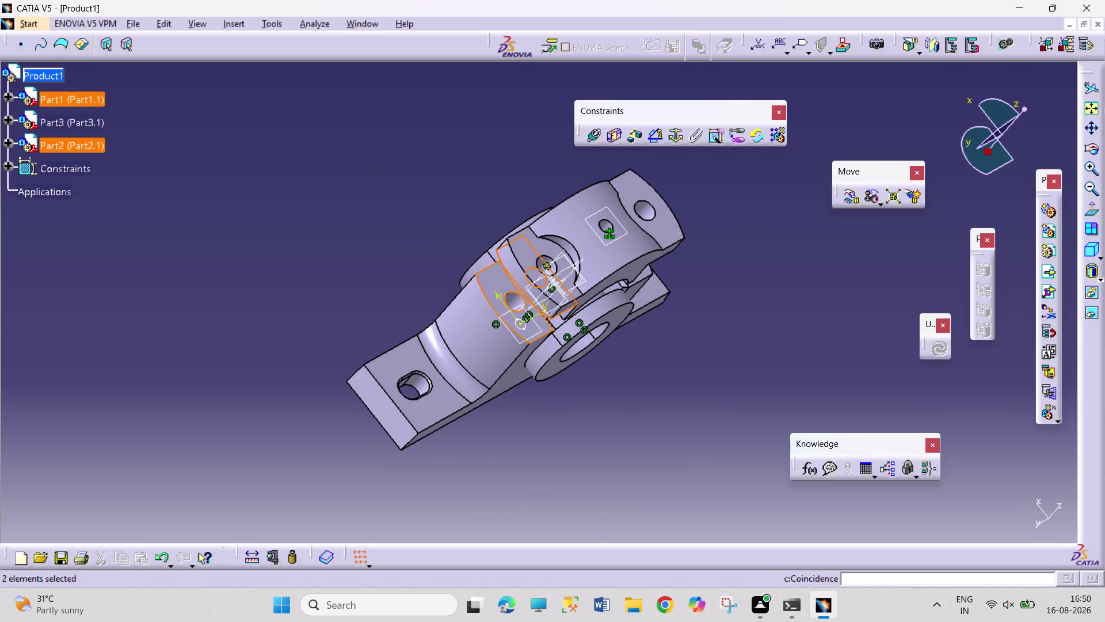
click(594, 139)
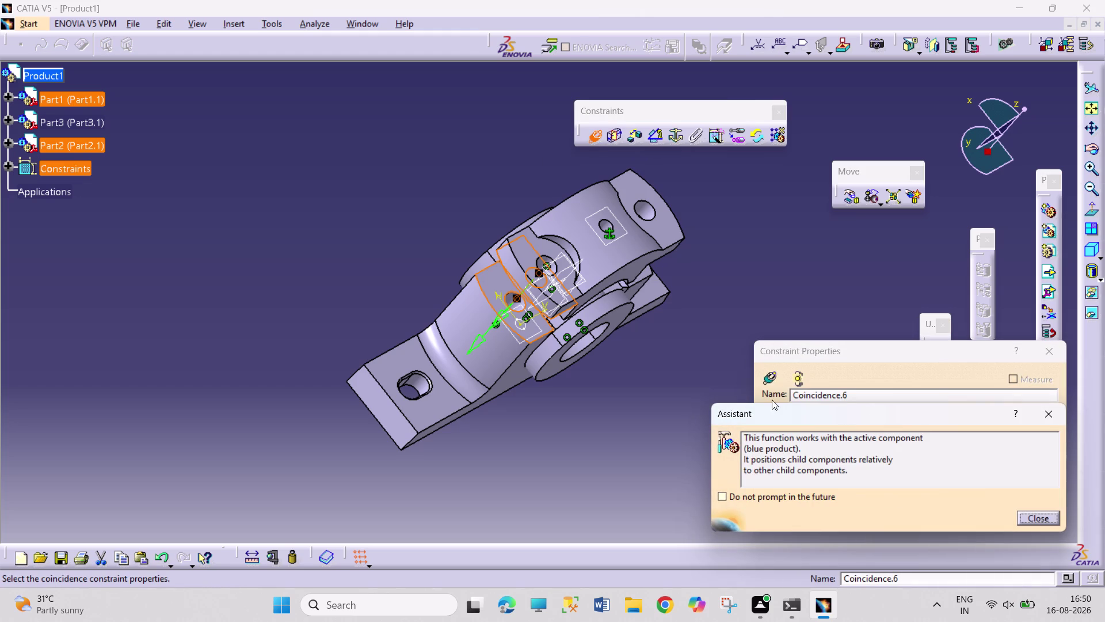
click(1024, 514)
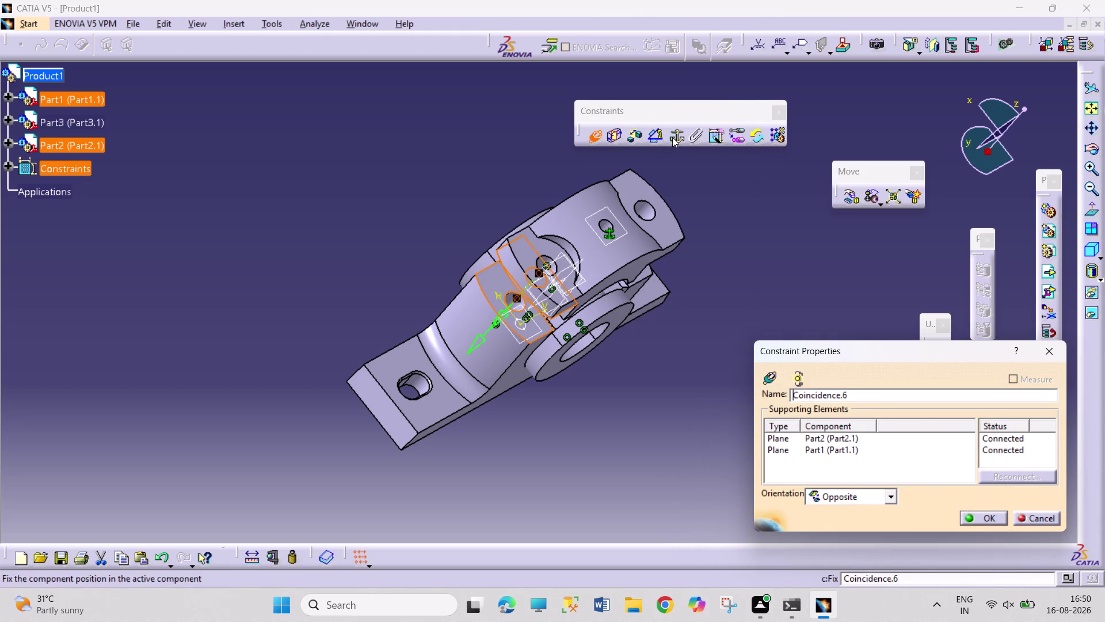
click(633, 138)
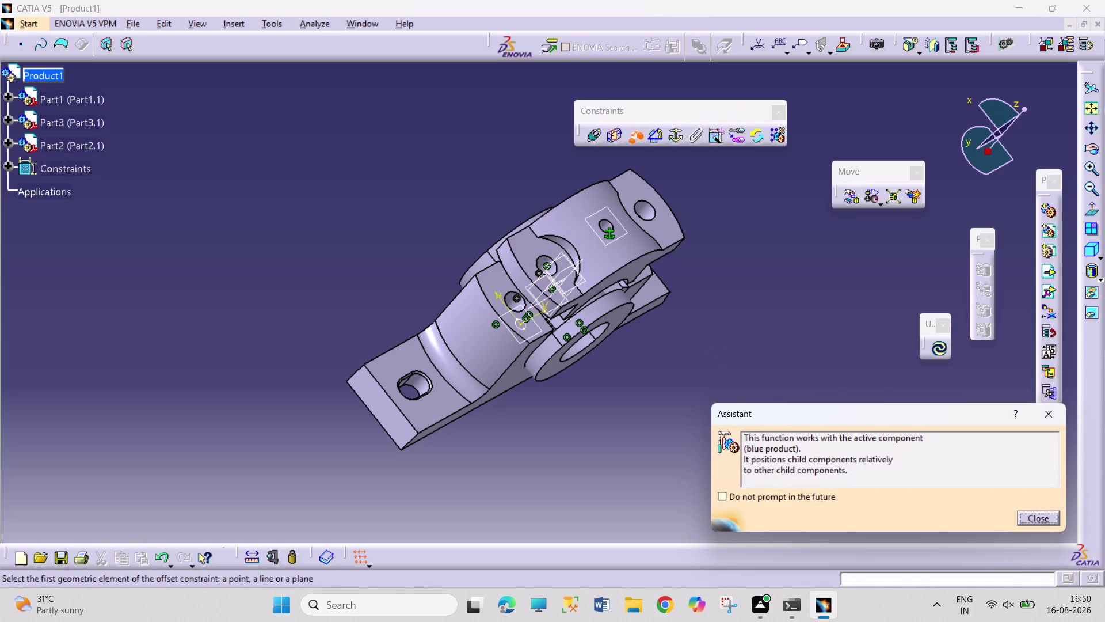
Pick mating faces on Part2 and Part1 for an offset constraint, accepting the existing-constraint warning.
click(1091, 150)
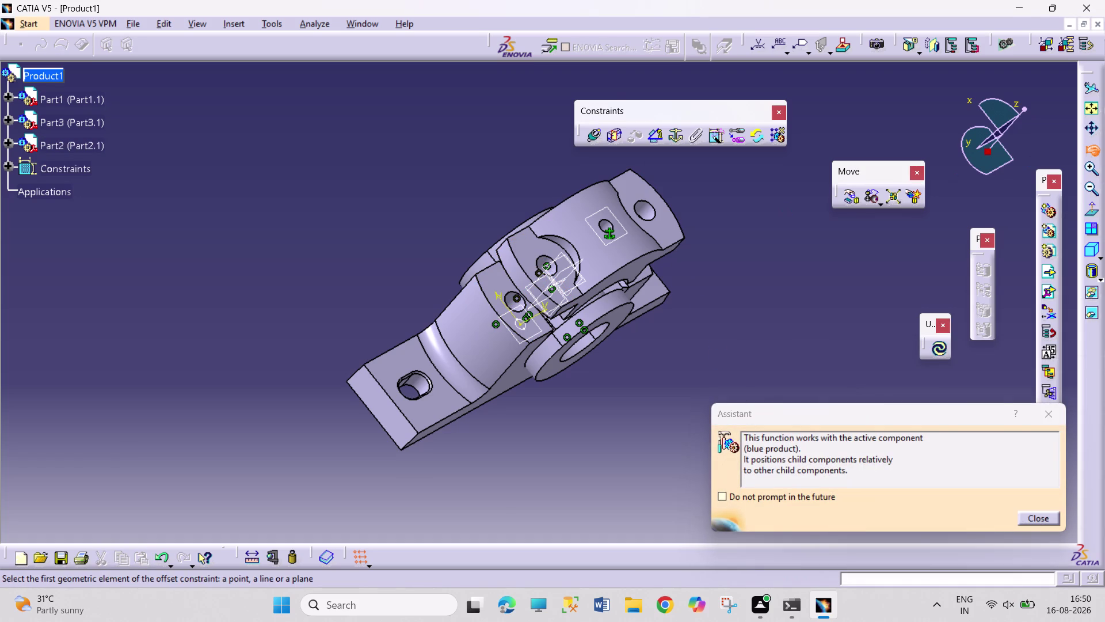
drag(355, 267, 638, 321)
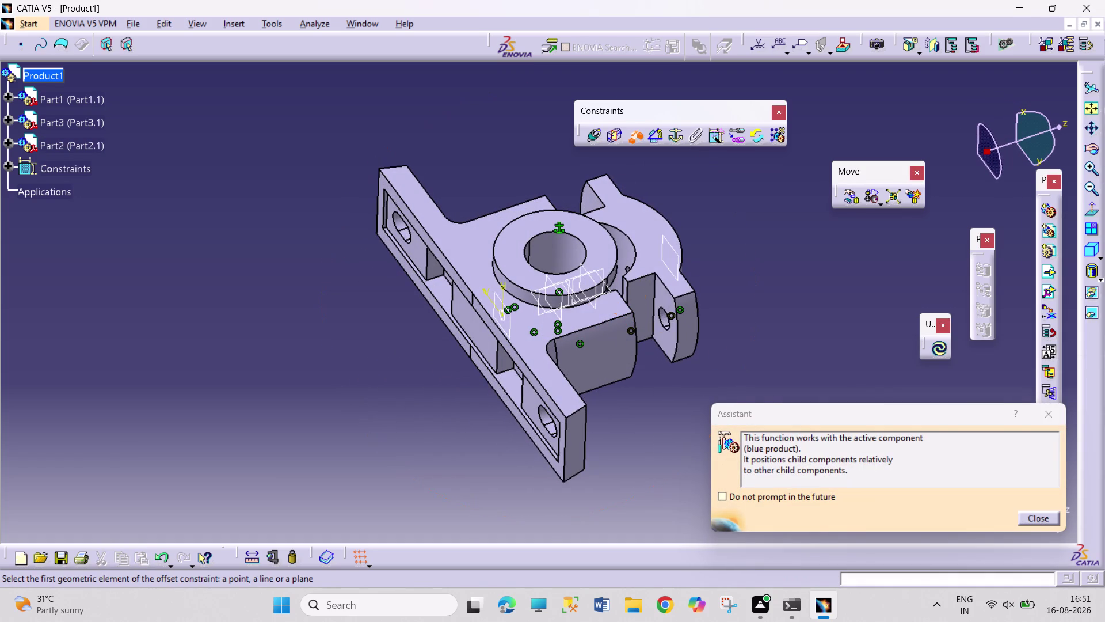
click(668, 303)
drag(1102, 150, 1096, 150)
drag(778, 277, 643, 234)
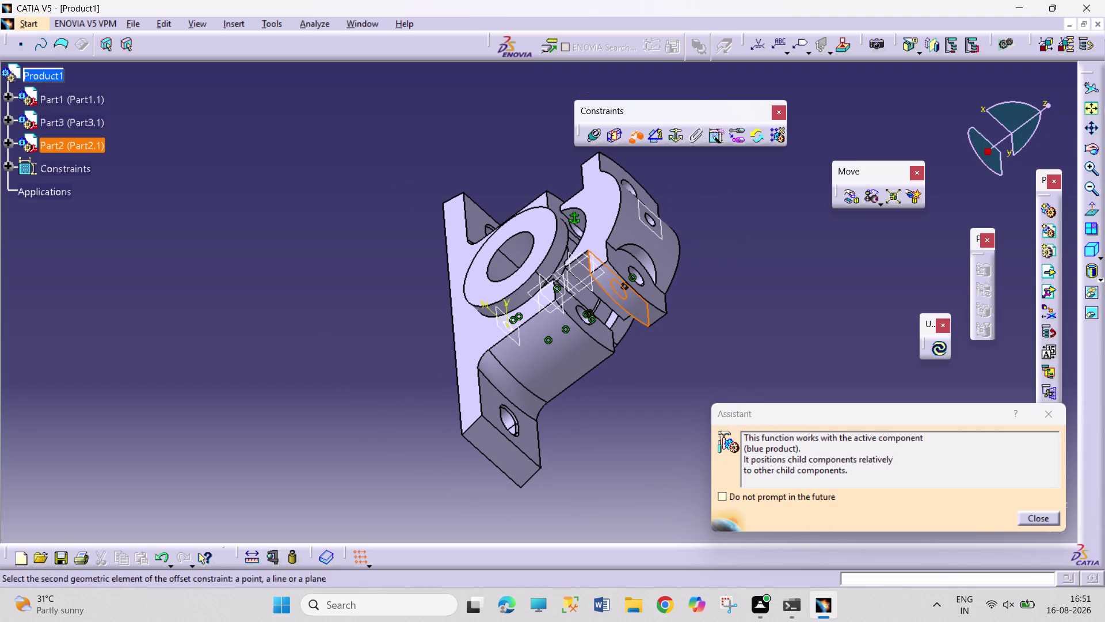
click(604, 336)
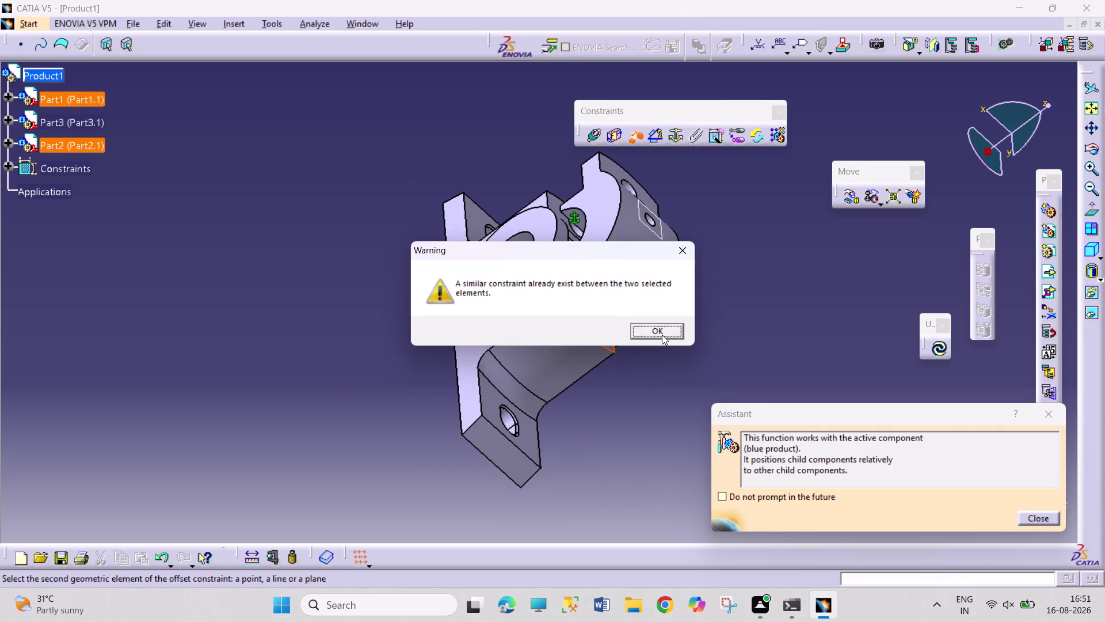
click(662, 332)
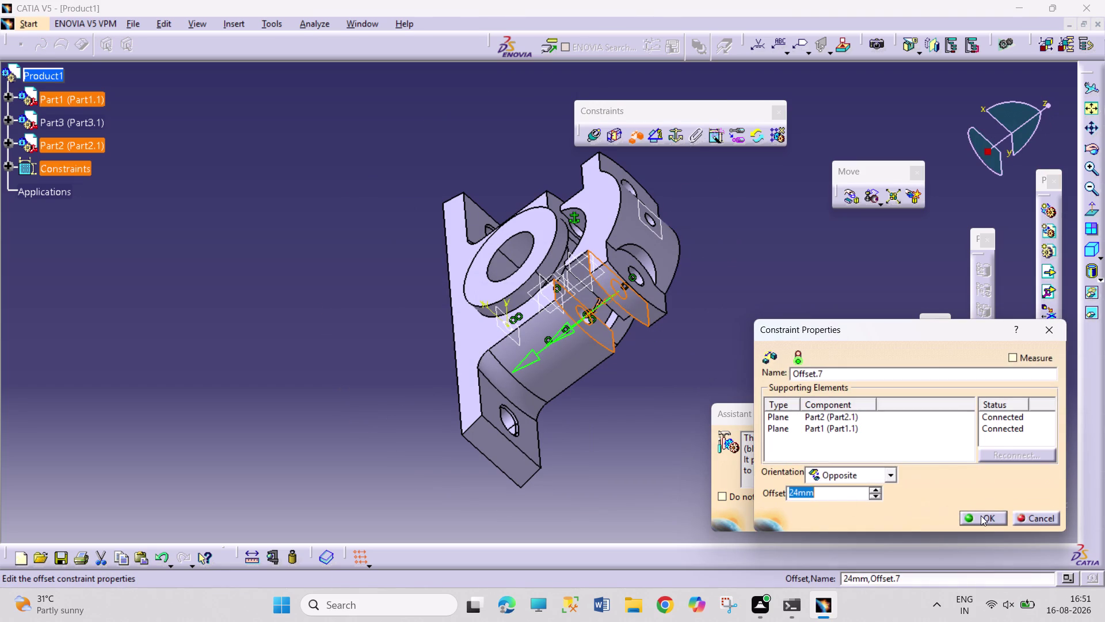
Enter a 10 mm offset and update; undo after the over-constrained rejection.
text(1)
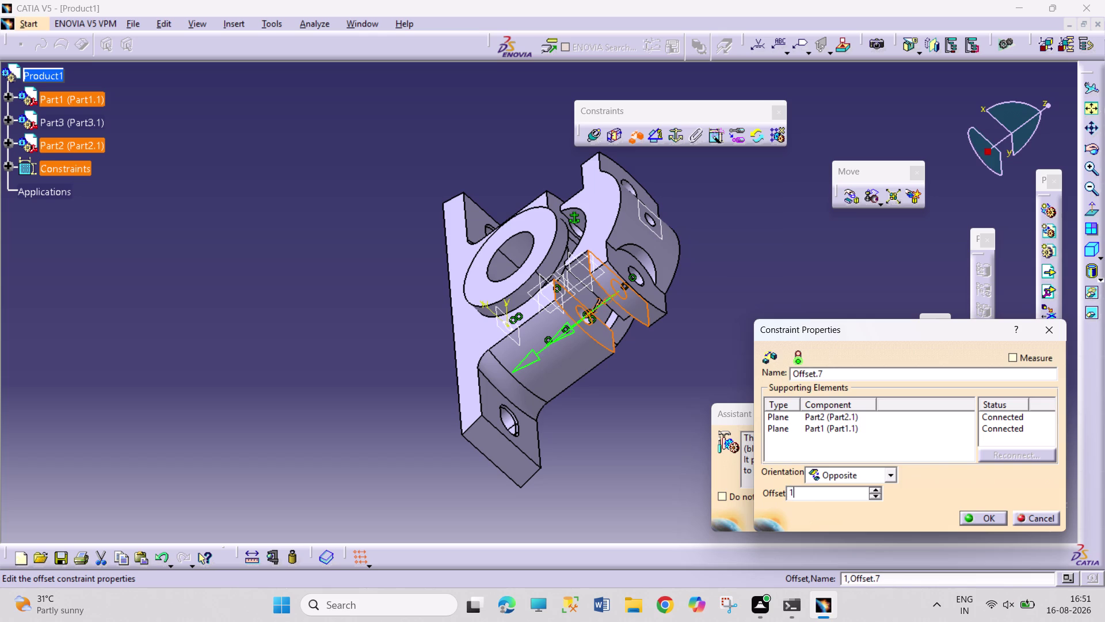
text(0)
key(Return)
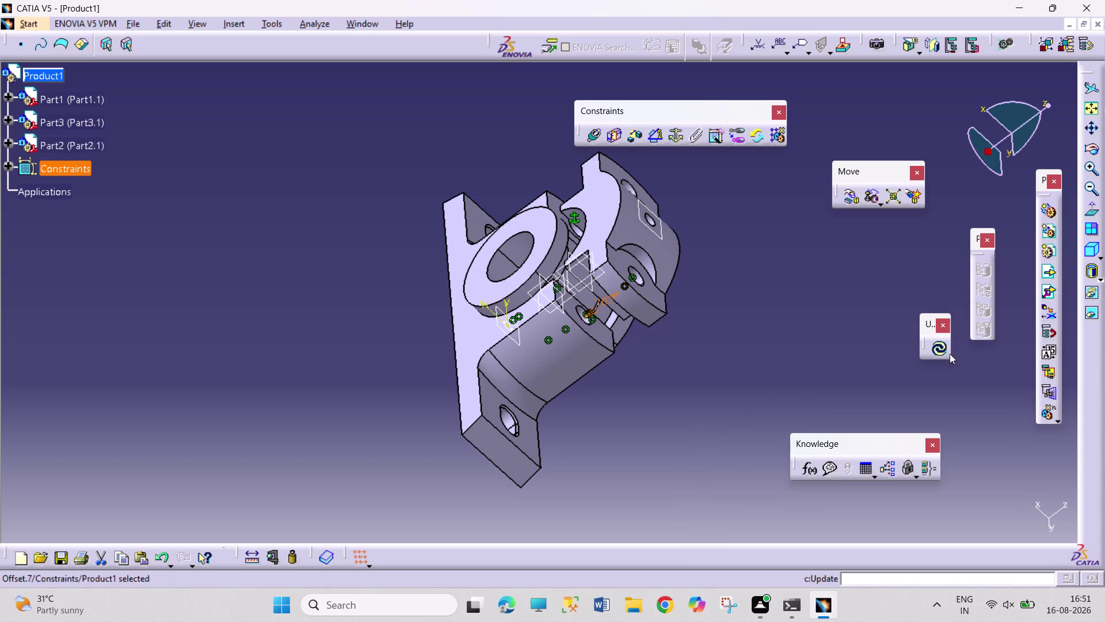
click(946, 351)
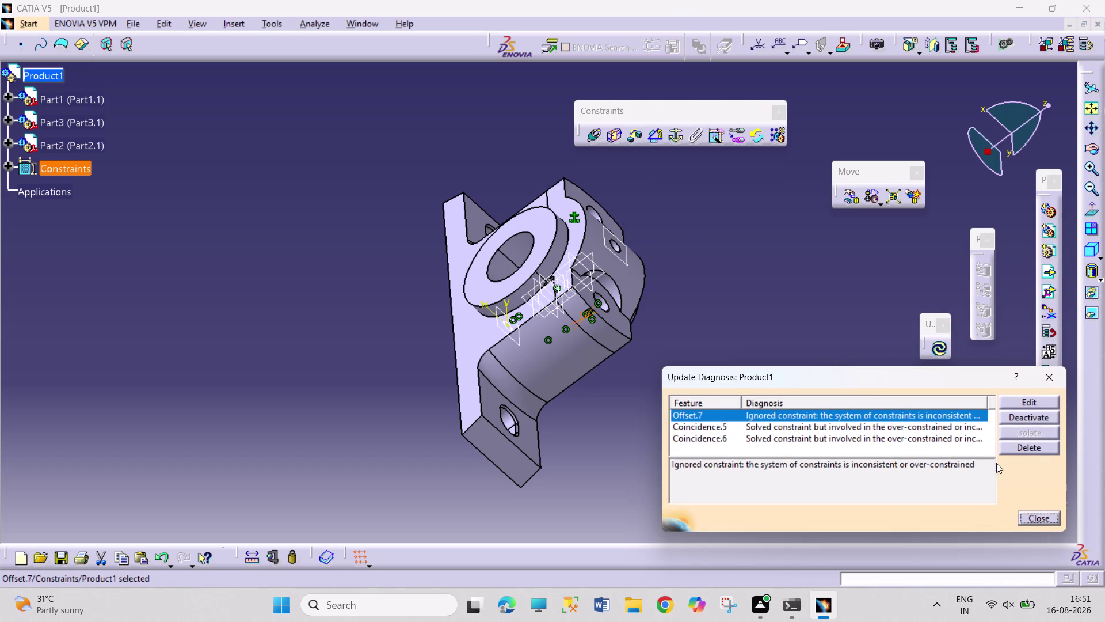
click(1032, 523)
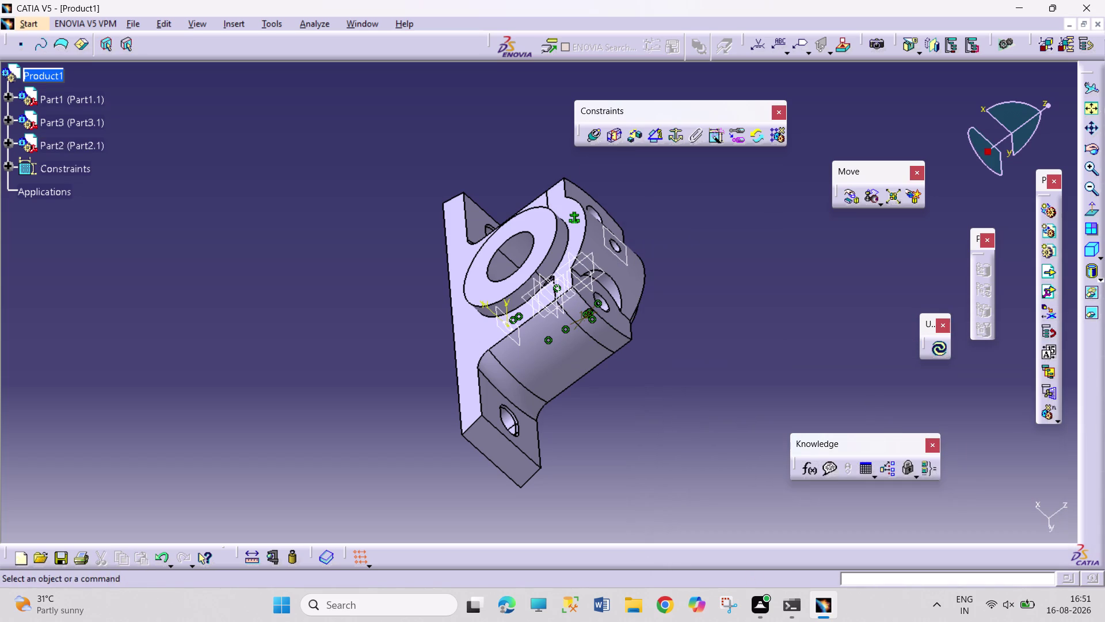
key(ctrl+z)
Delete Coincidence.6 from Product1's expanded Constraints list.
click(780, 408)
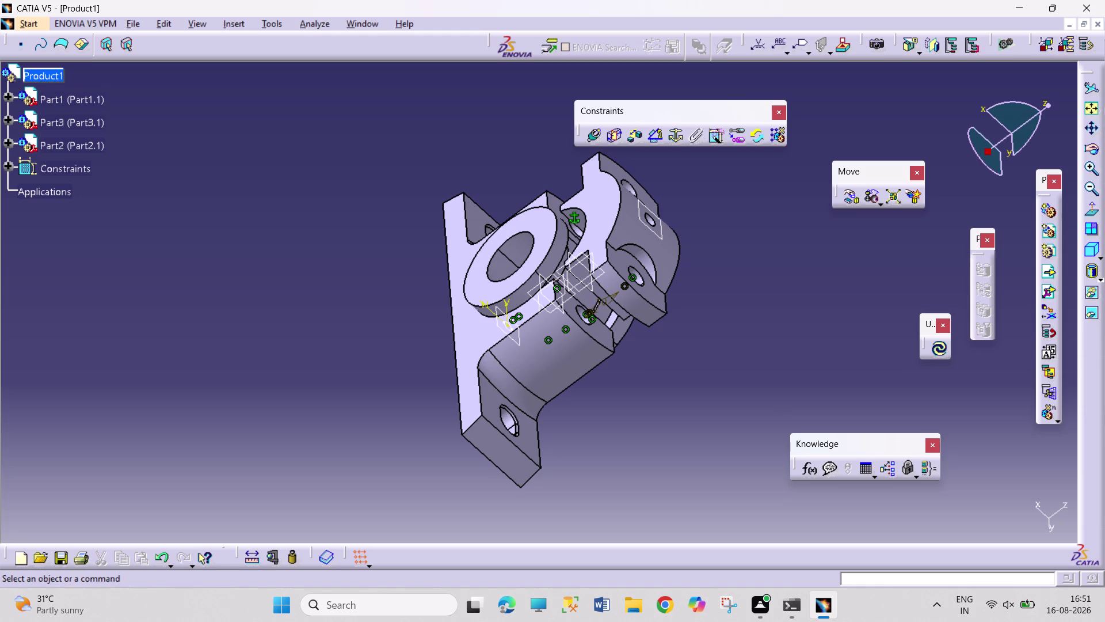
click(1097, 151)
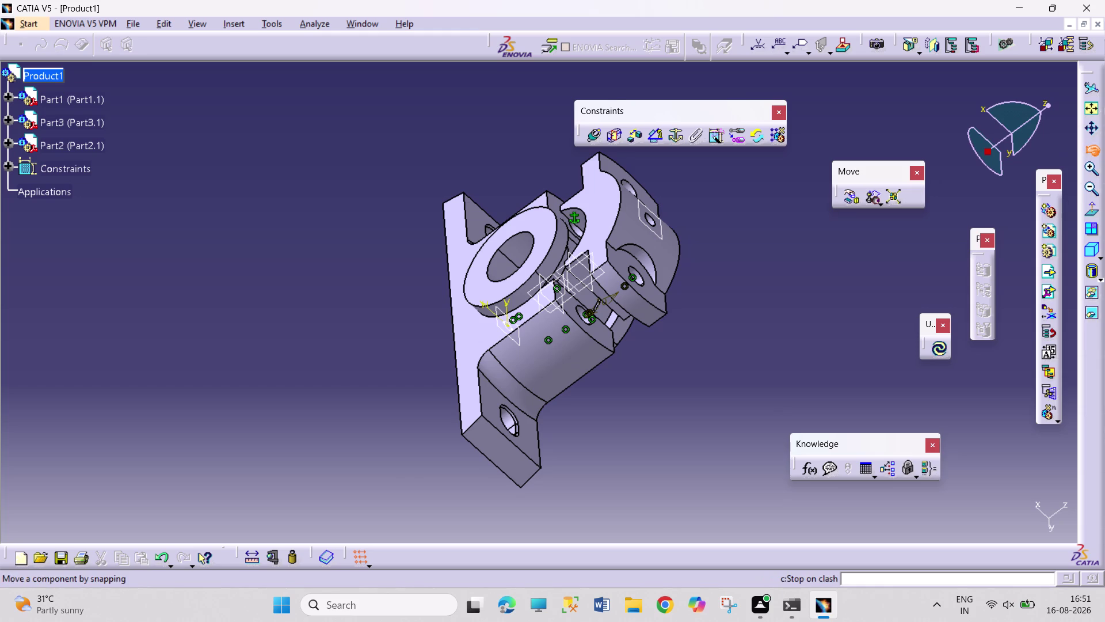
drag(425, 396, 713, 481)
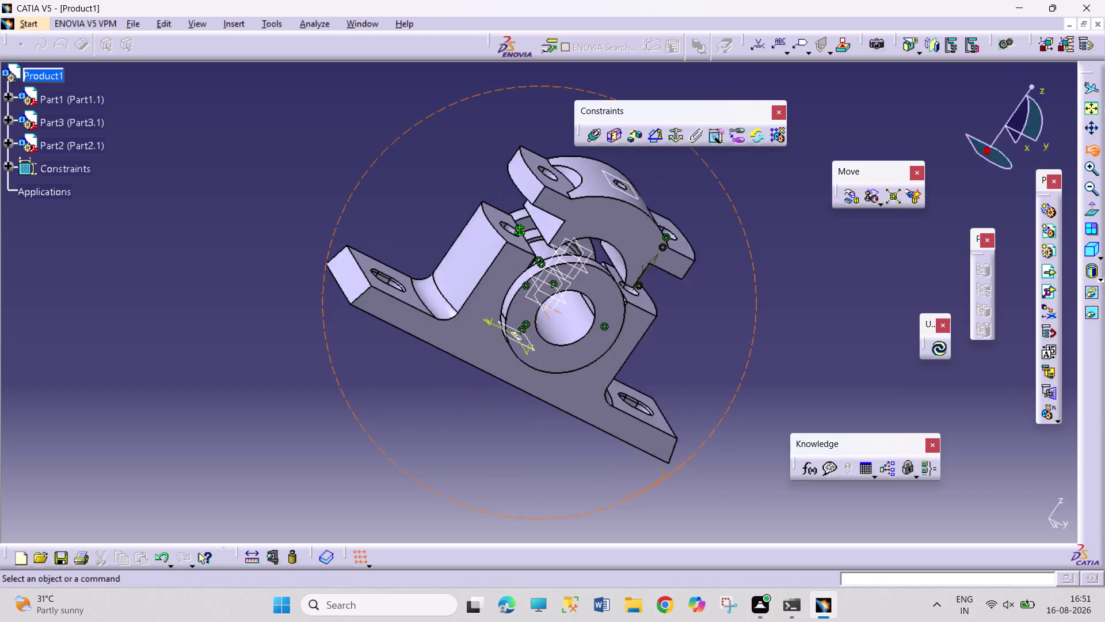
drag(713, 481, 640, 431)
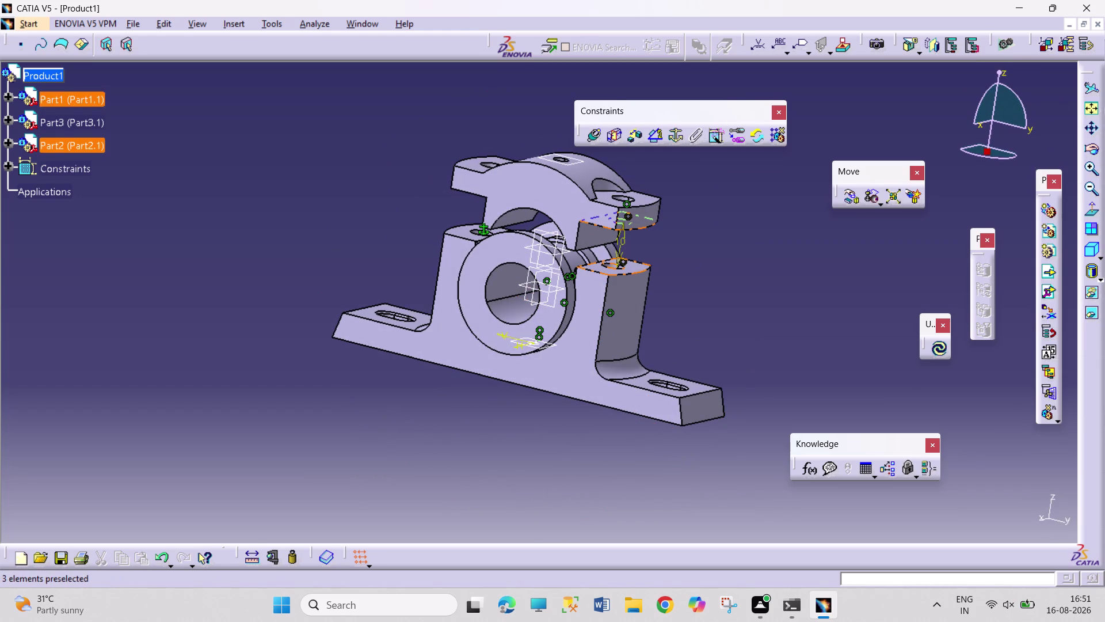
right_click(626, 240)
click(684, 416)
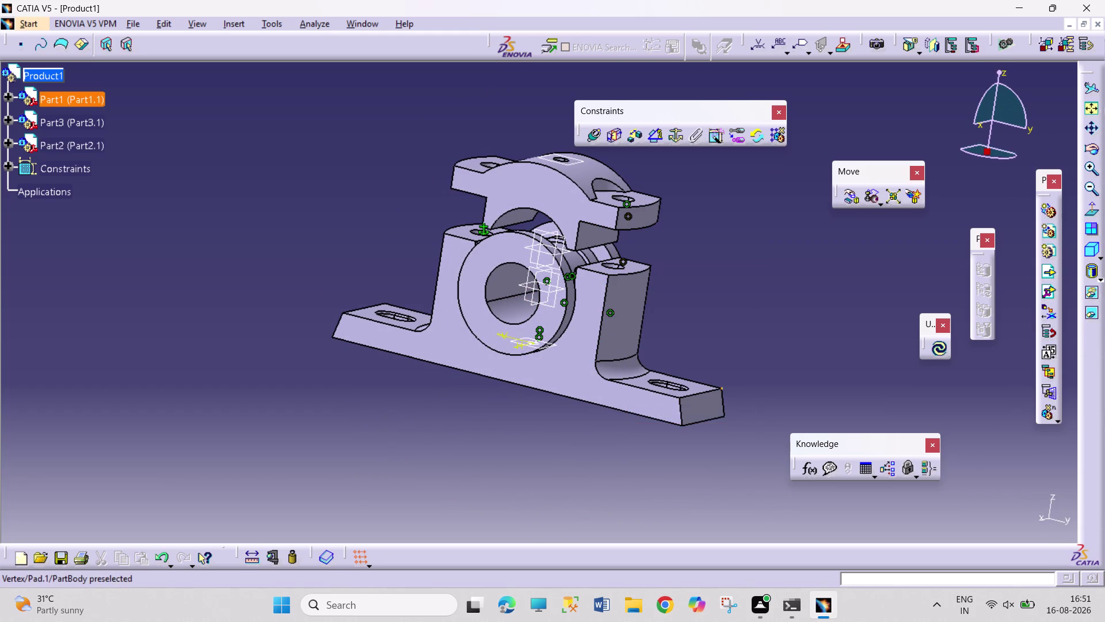
click(7, 169)
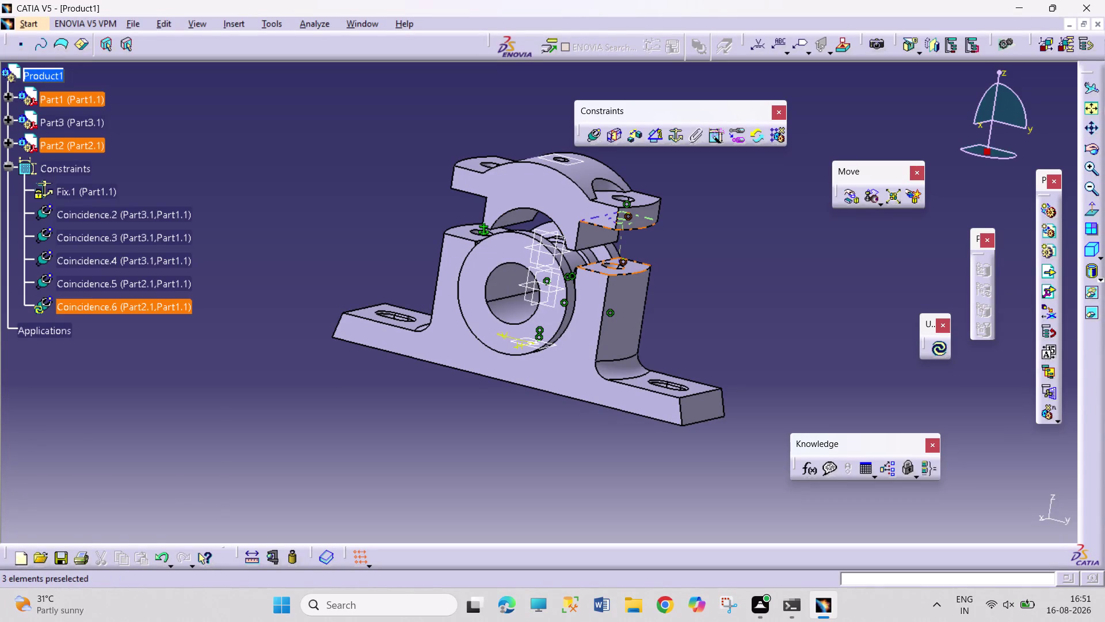
right_click(76, 308)
click(149, 480)
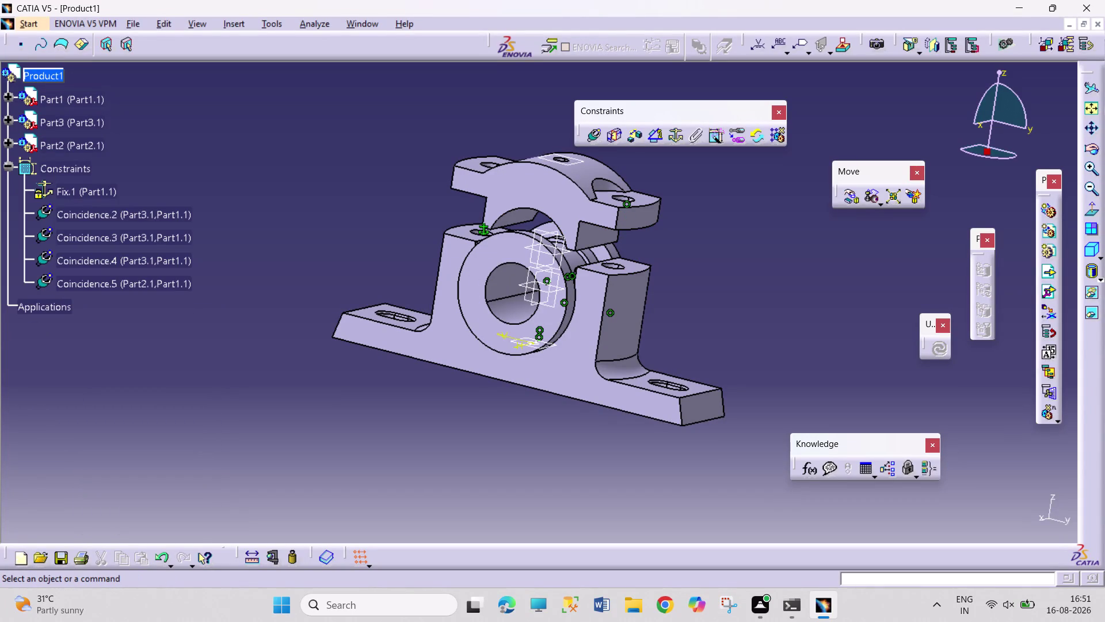
click(640, 134)
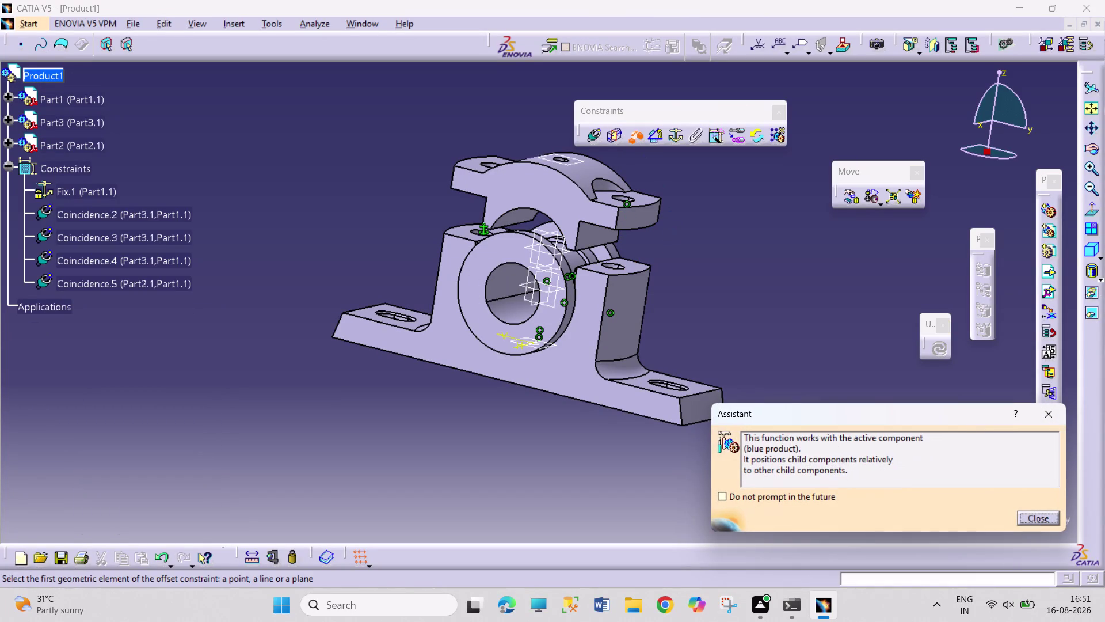
Select the cap plane on Part2 and the mating casting plane on Part1.
click(1096, 152)
drag(833, 262, 722, 188)
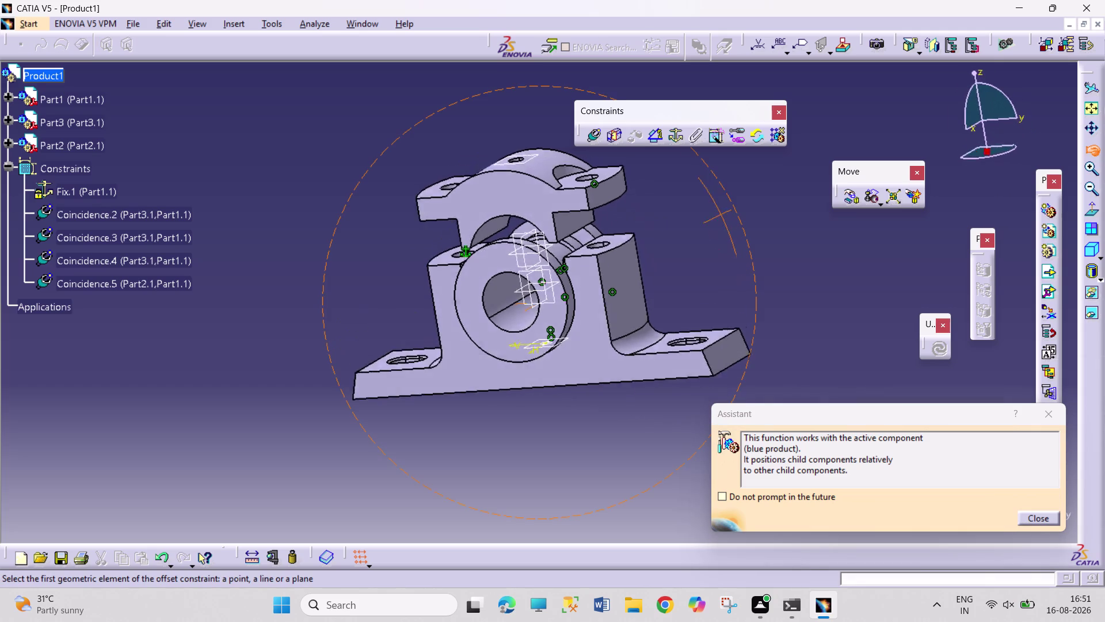
drag(722, 188, 468, 152)
click(444, 231)
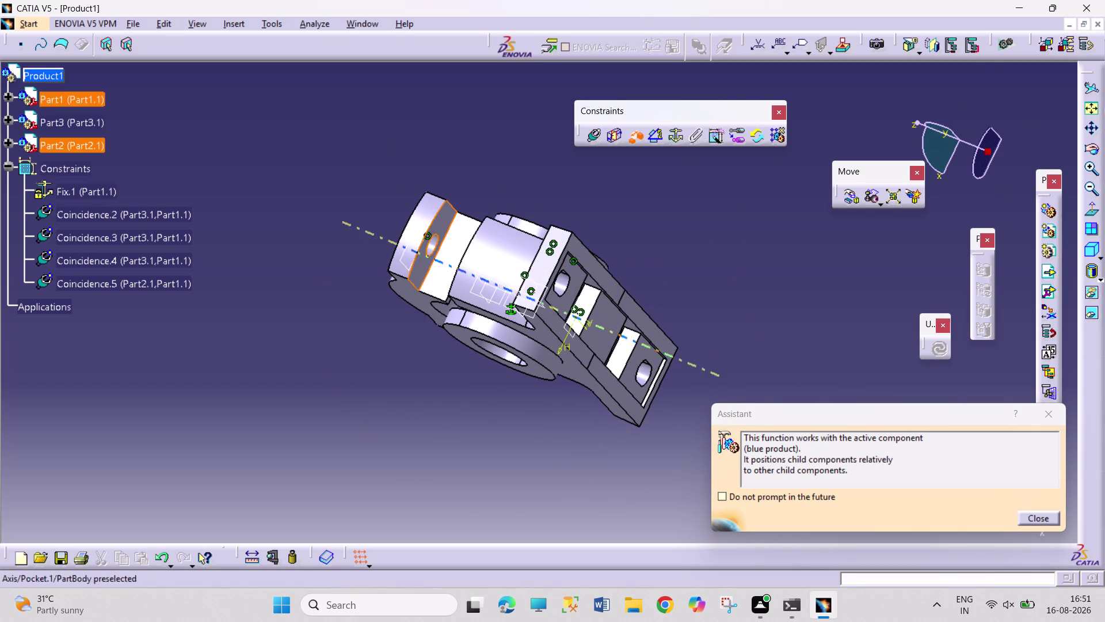
click(1092, 149)
drag(682, 190, 729, 269)
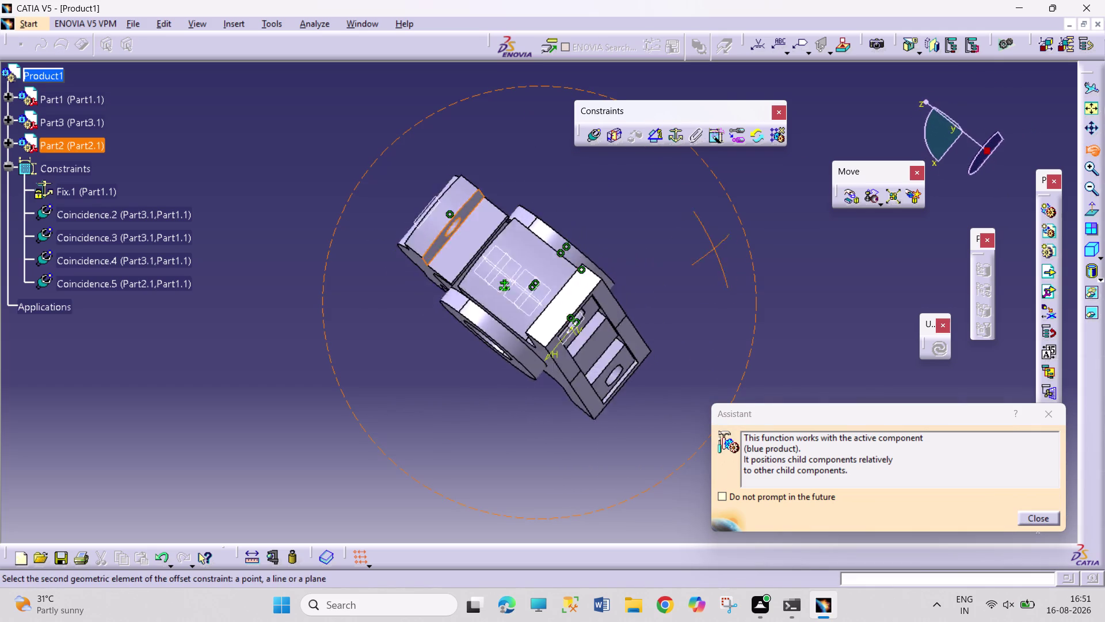
drag(728, 269, 699, 430)
click(561, 261)
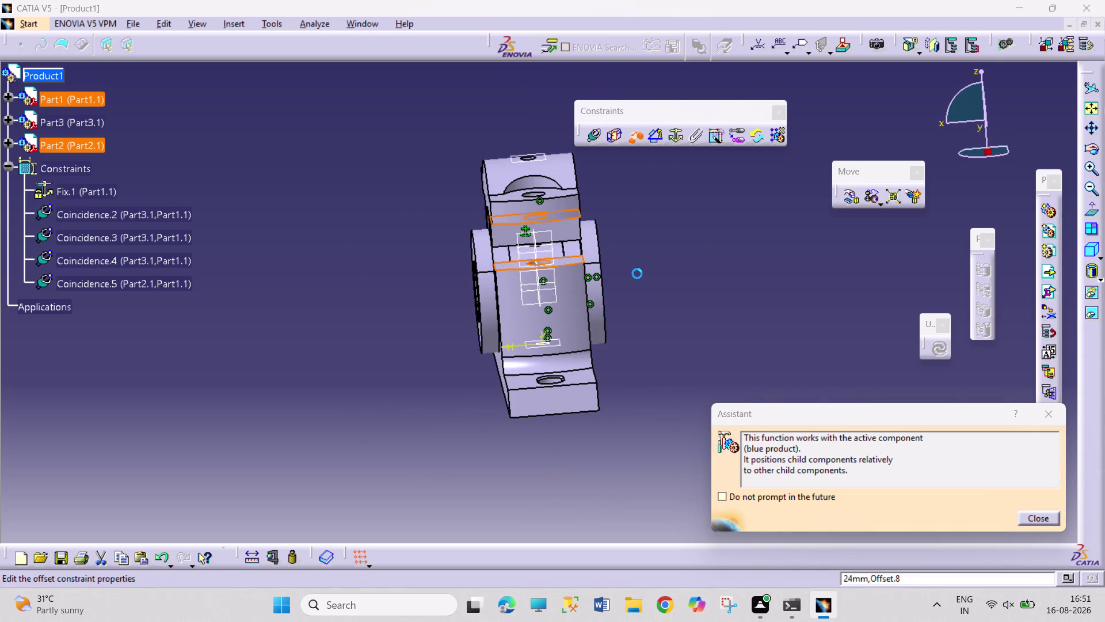
Set the offset to 10 mm and update, creating Offset.8.
text(1)
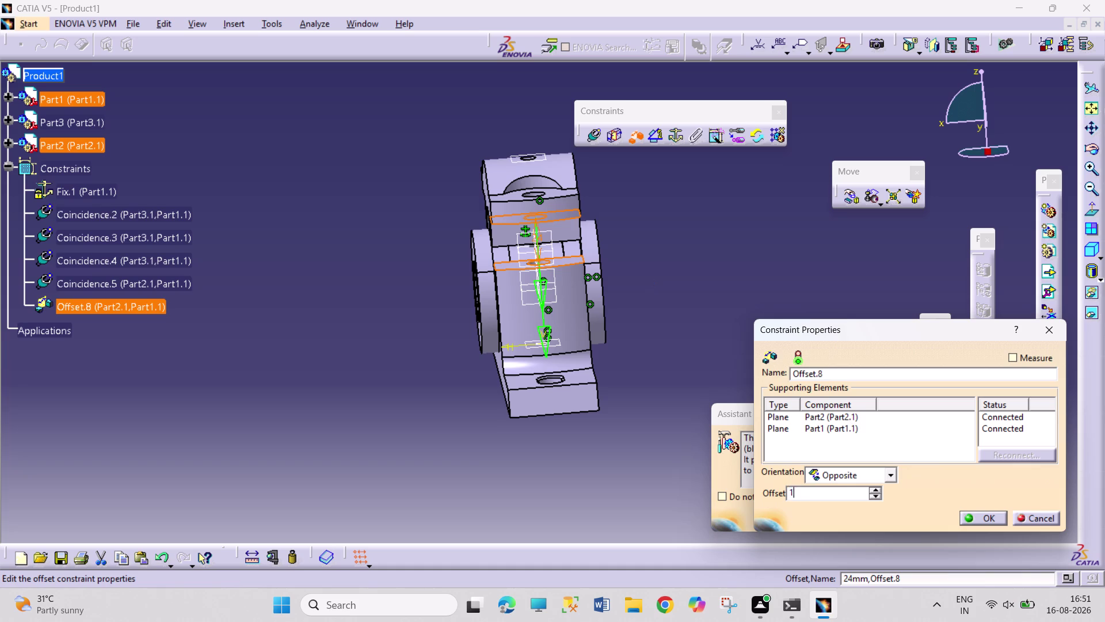
text(0)
key(Return)
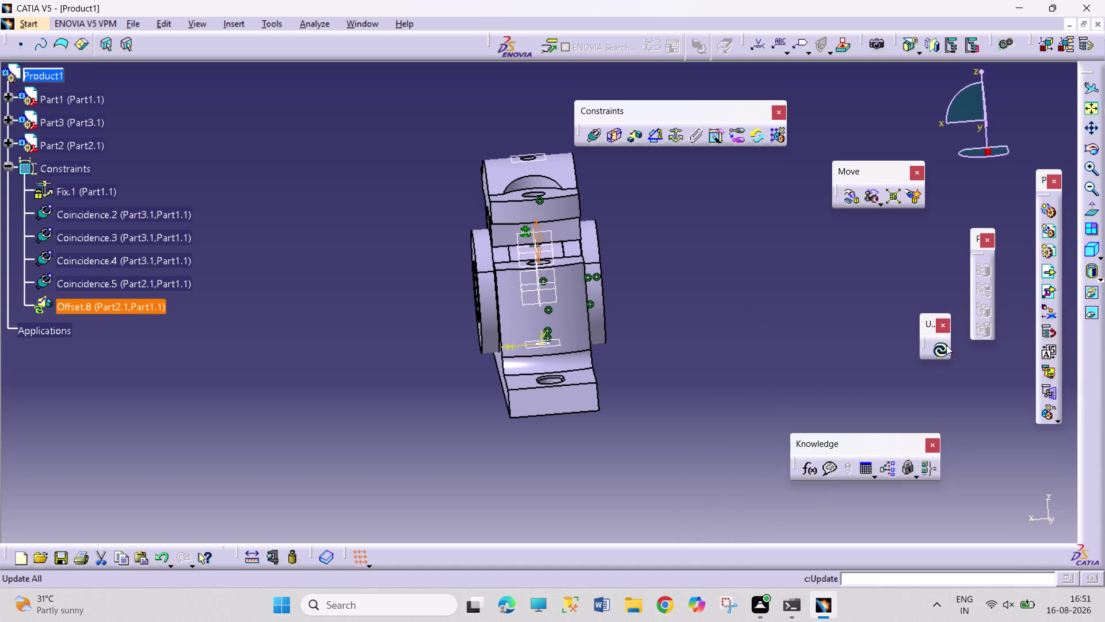
click(946, 345)
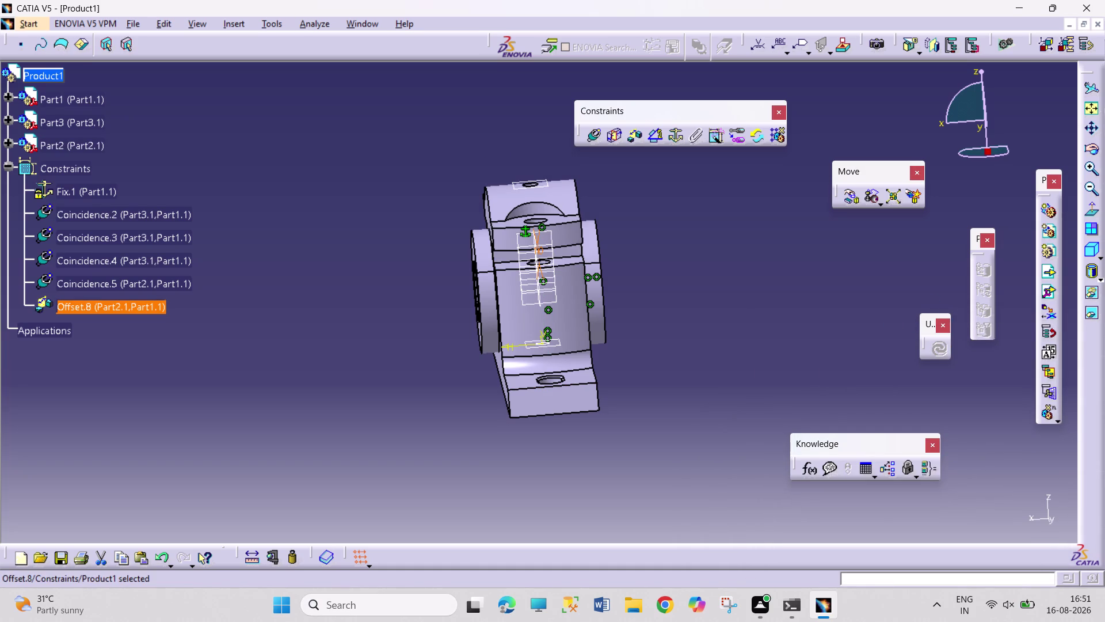
click(1100, 150)
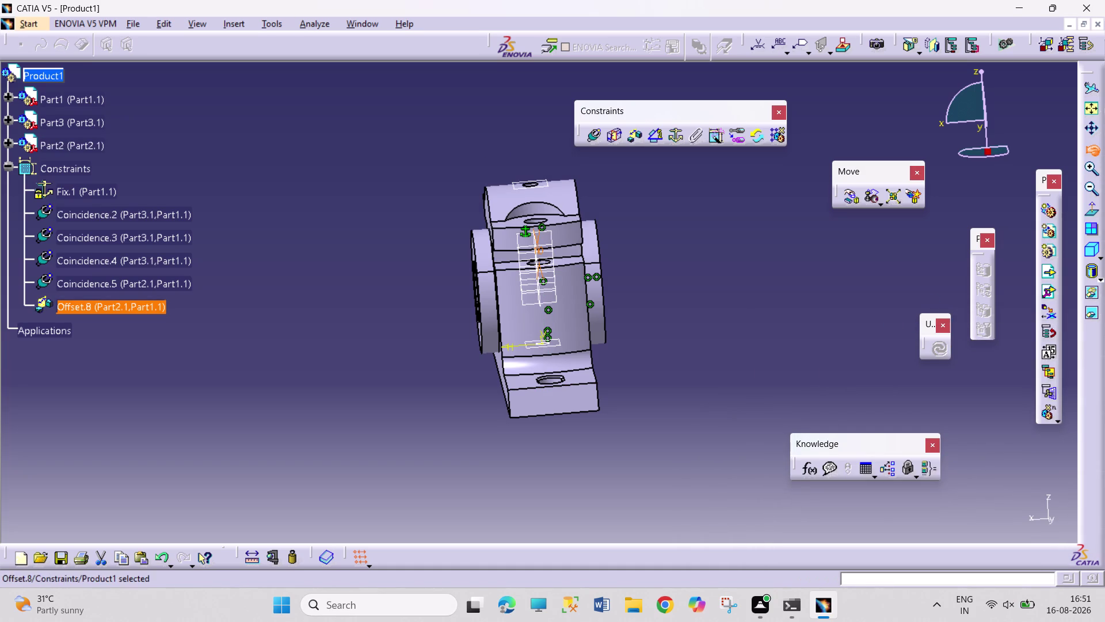
drag(387, 324, 684, 350)
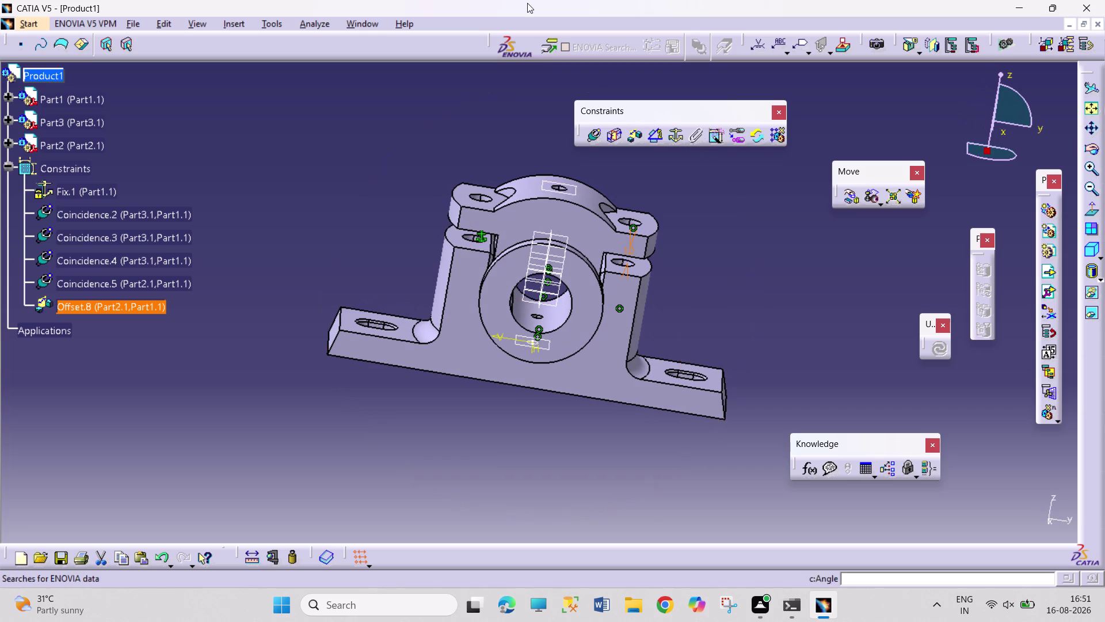
click(321, 26)
click(343, 78)
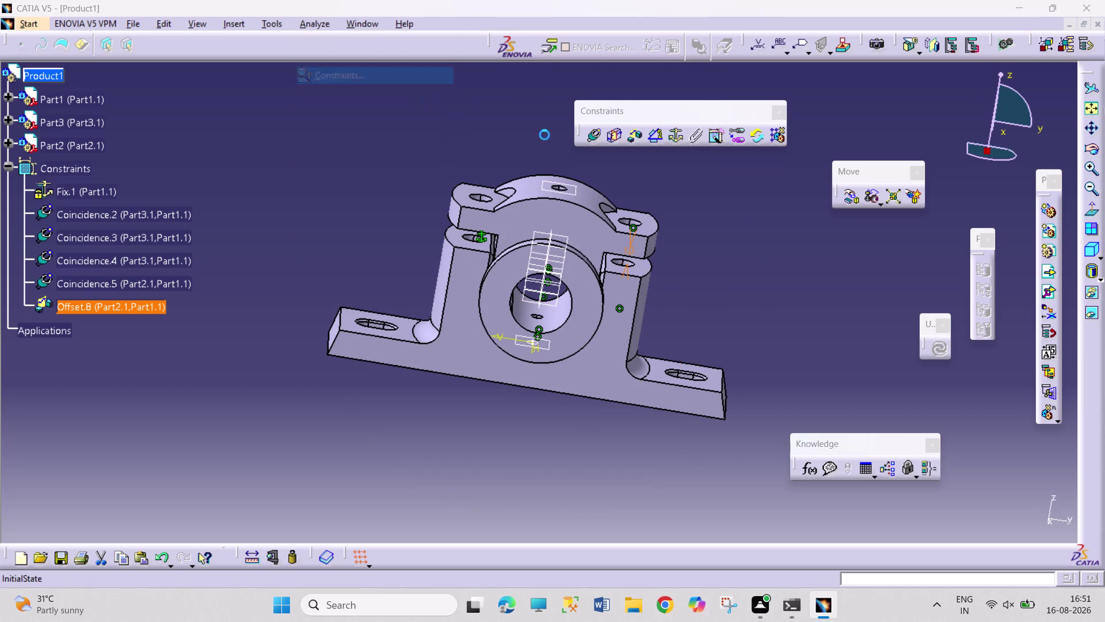
click(956, 302)
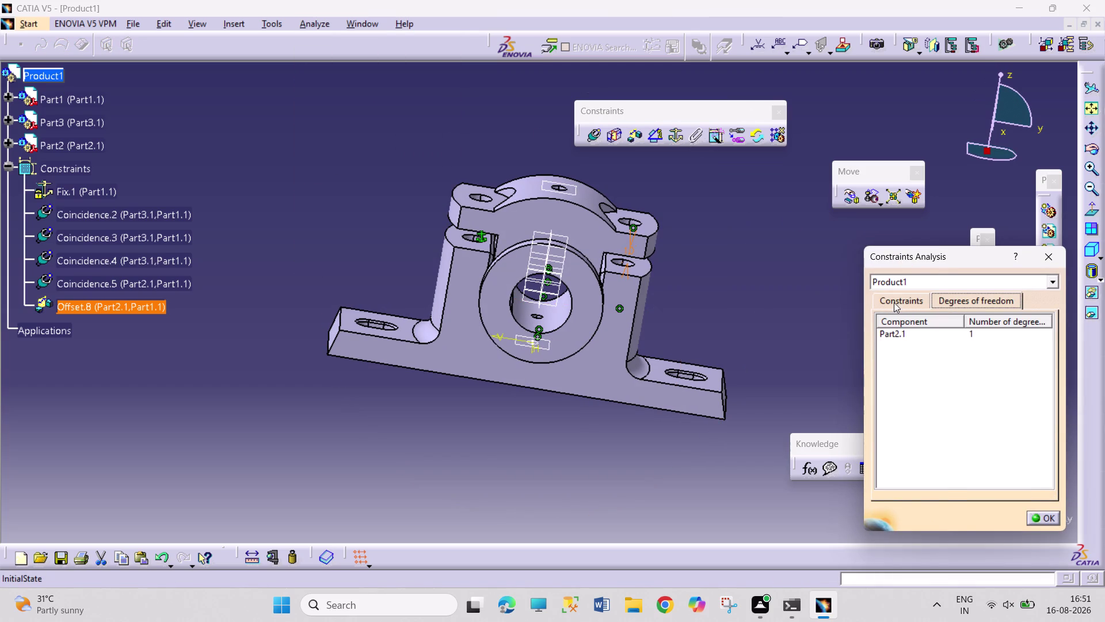
click(894, 302)
click(1053, 260)
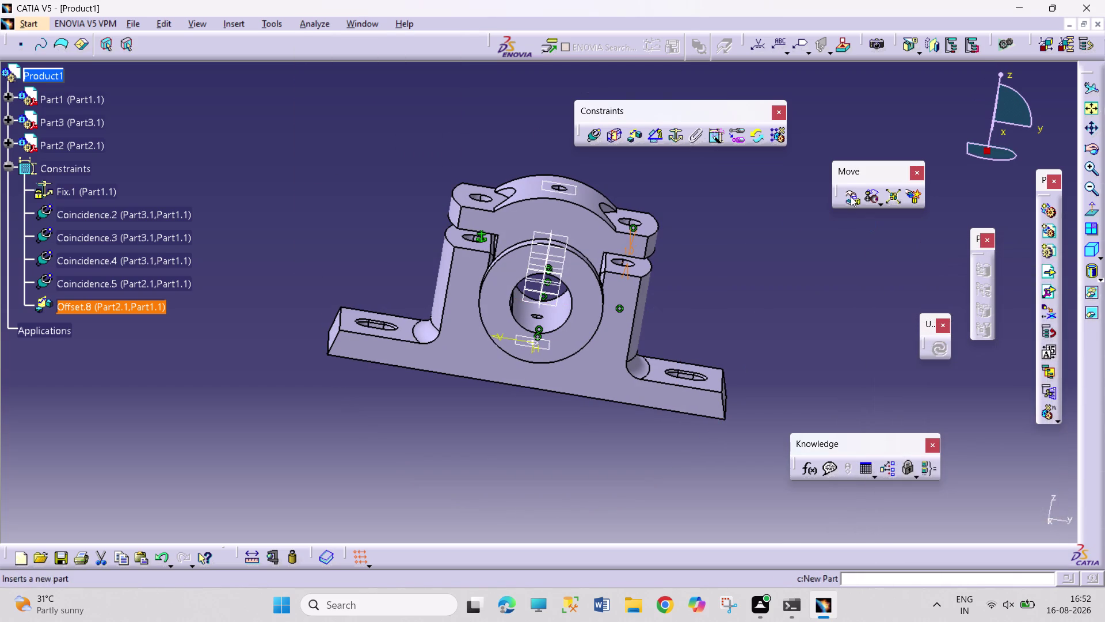
click(851, 196)
click(478, 200)
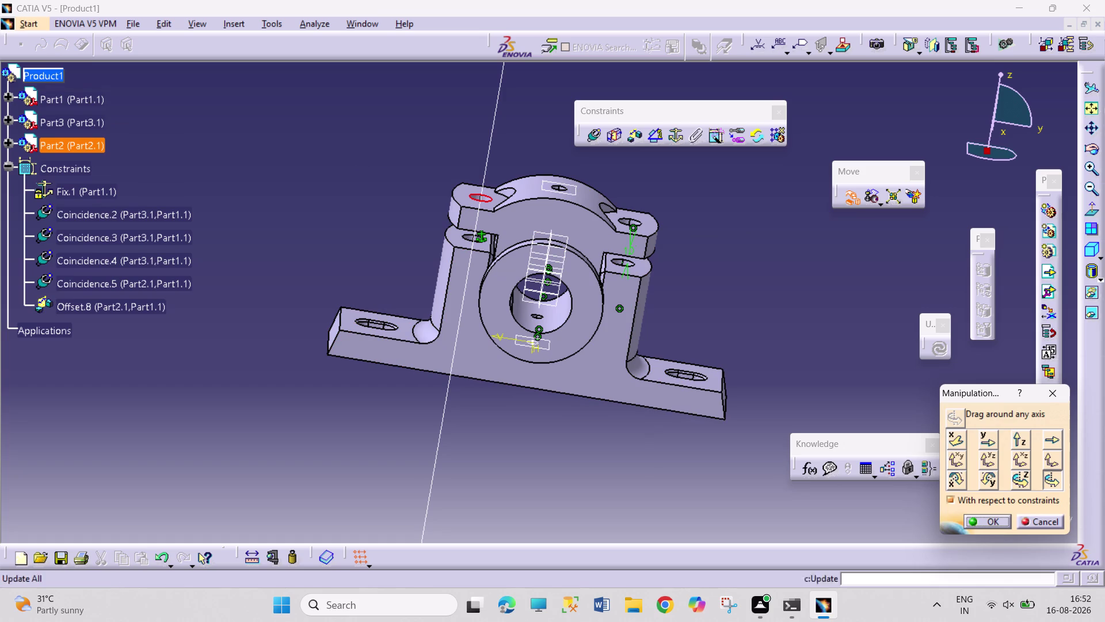
click(1043, 396)
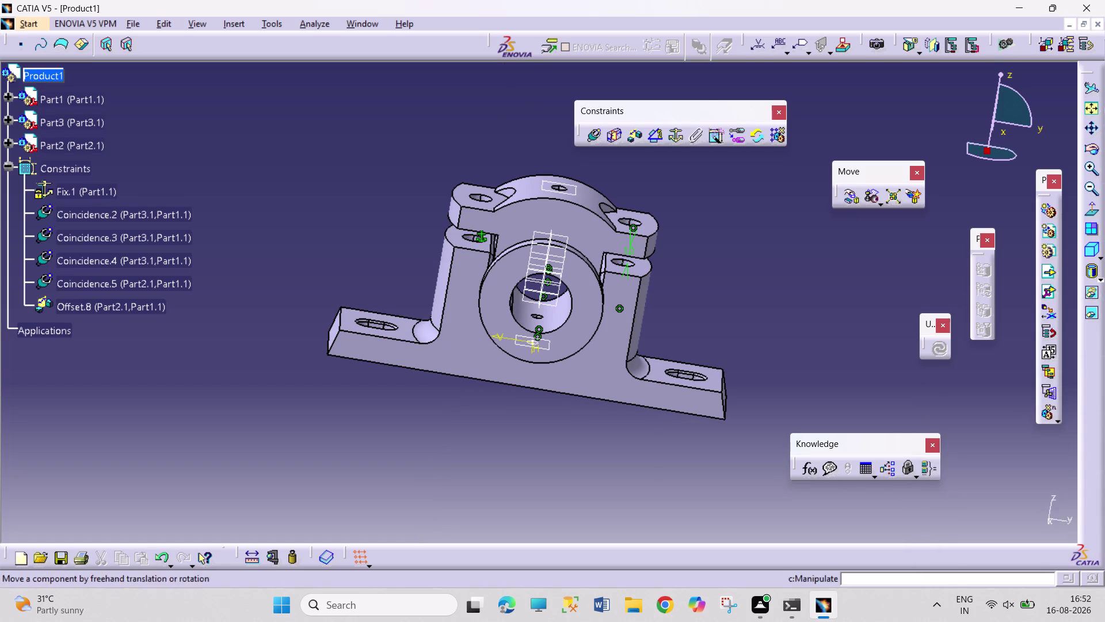
click(598, 134)
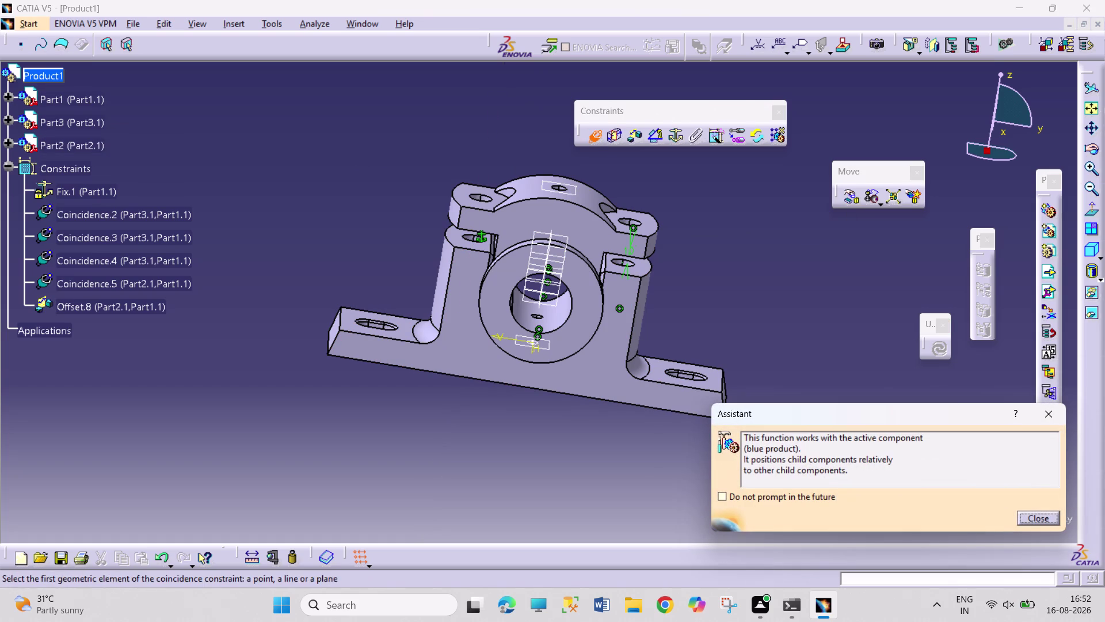
Pick a bolt-hole axis, dismiss the Assistant, and bring up the Manipulation options.
click(487, 204)
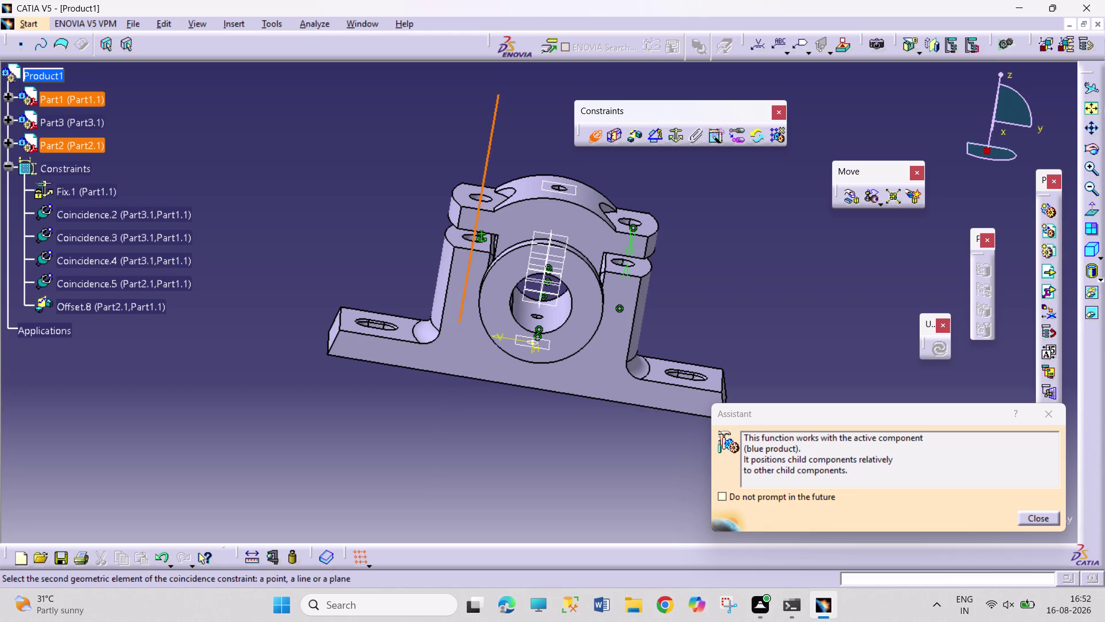
click(1084, 148)
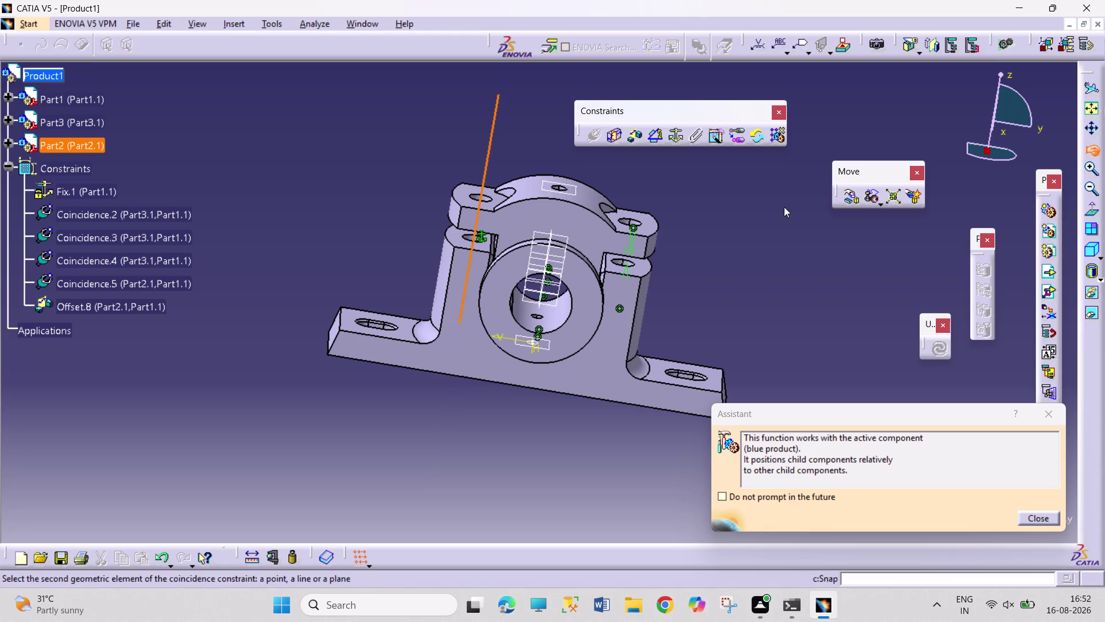
drag(306, 303, 450, 359)
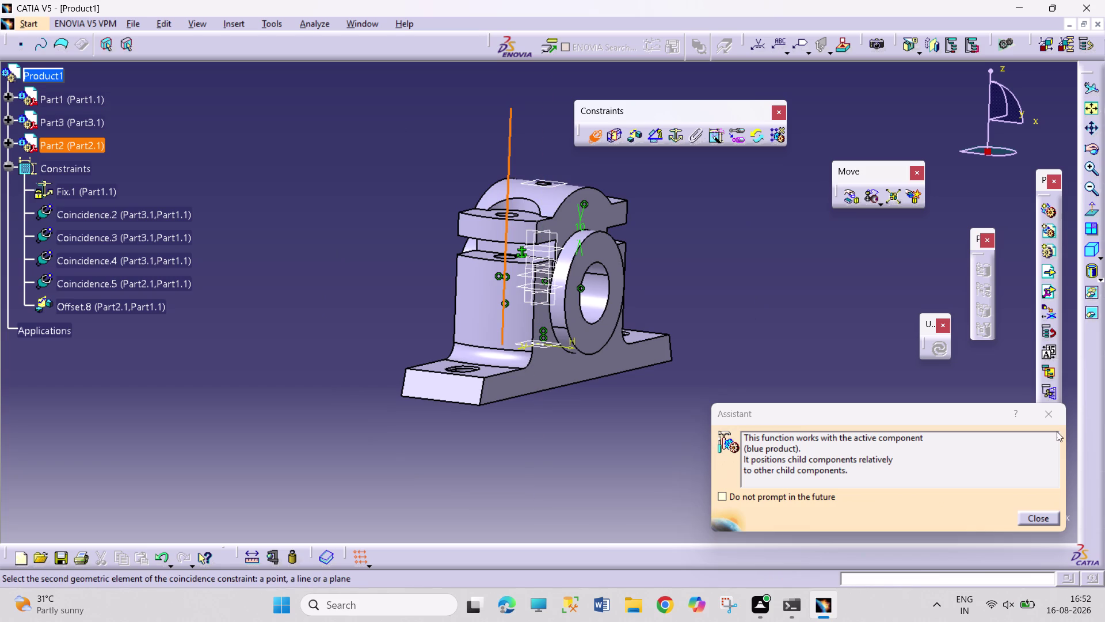
click(1054, 414)
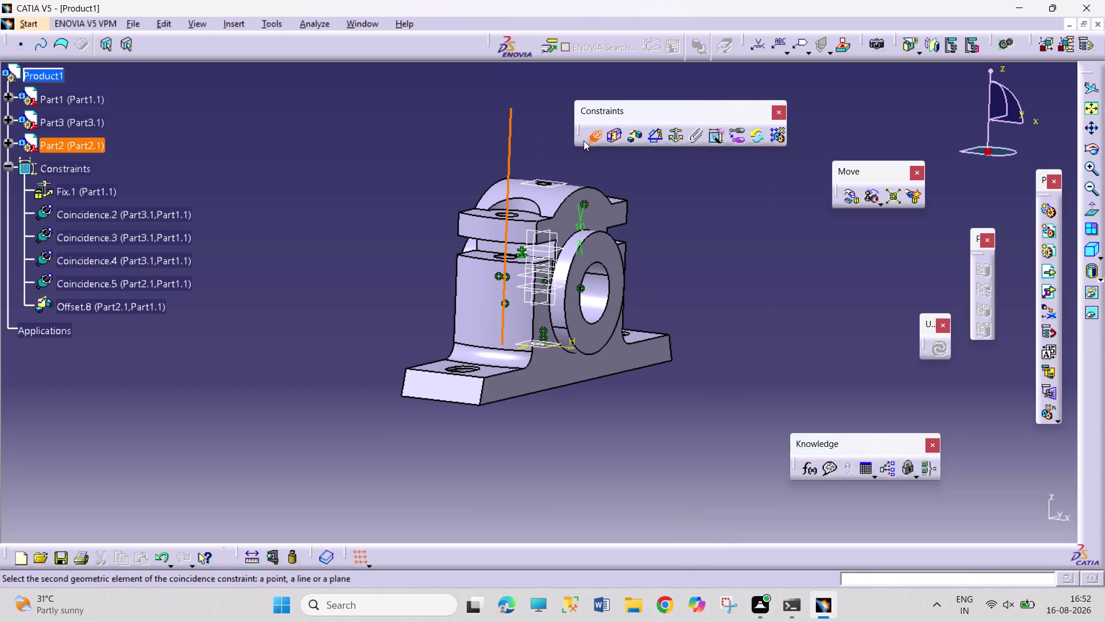
click(587, 134)
click(854, 194)
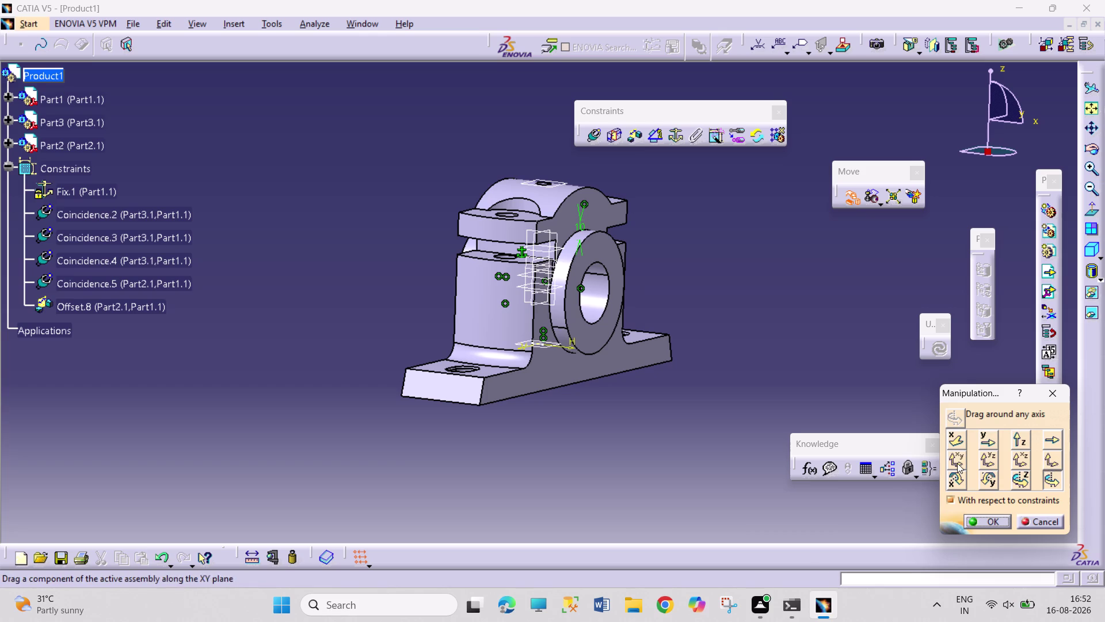
Move the cap up and to the left within the XY plane.
click(954, 460)
drag(572, 199, 566, 175)
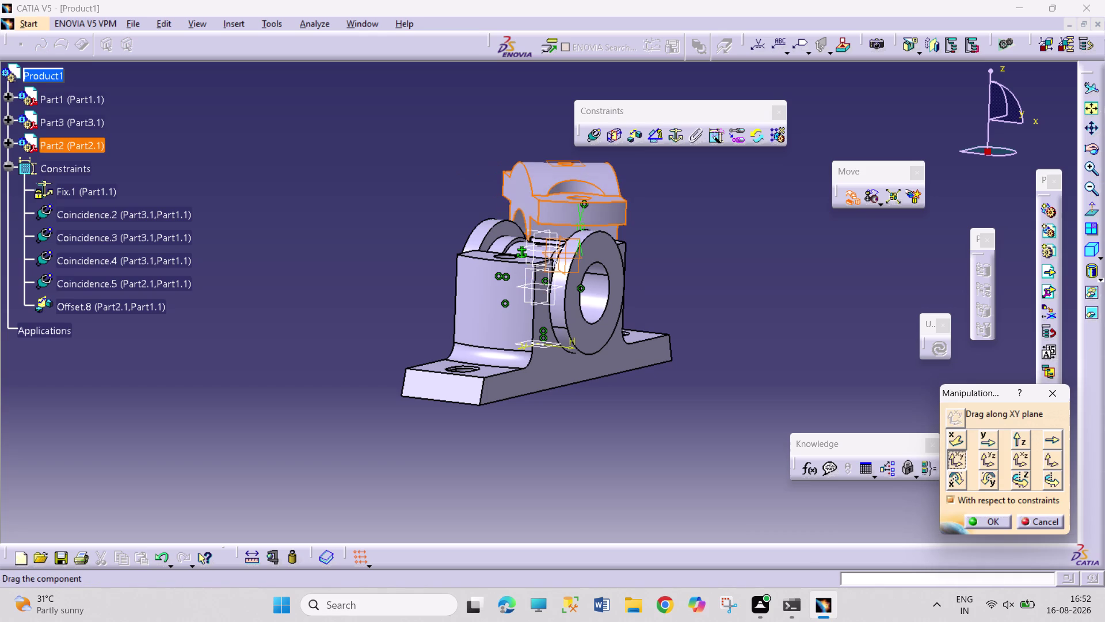
drag(565, 175, 508, 195)
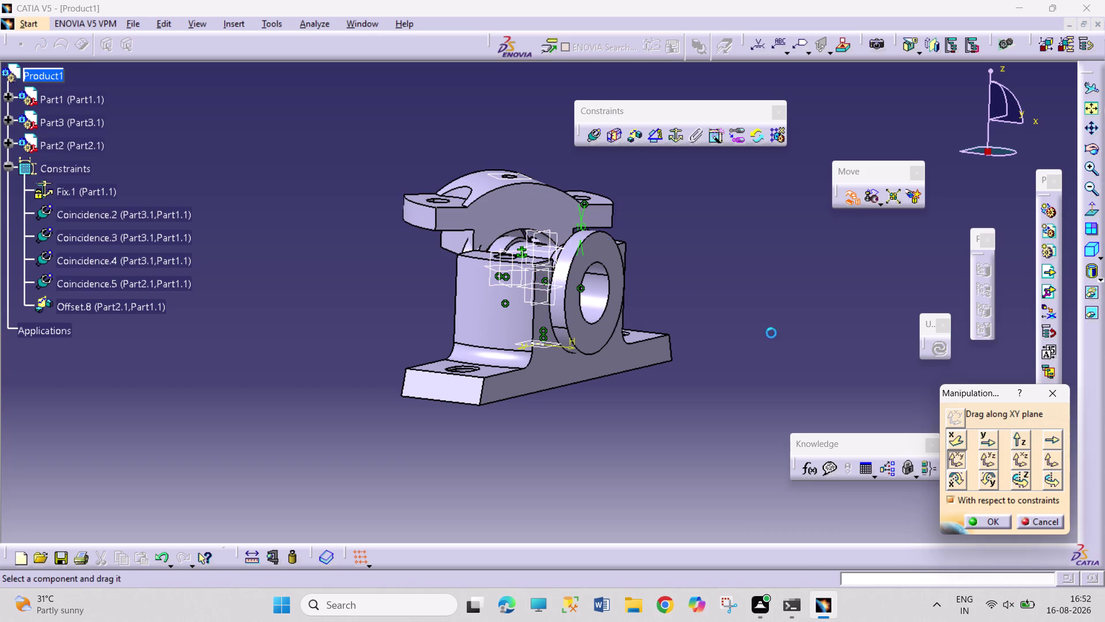
click(974, 517)
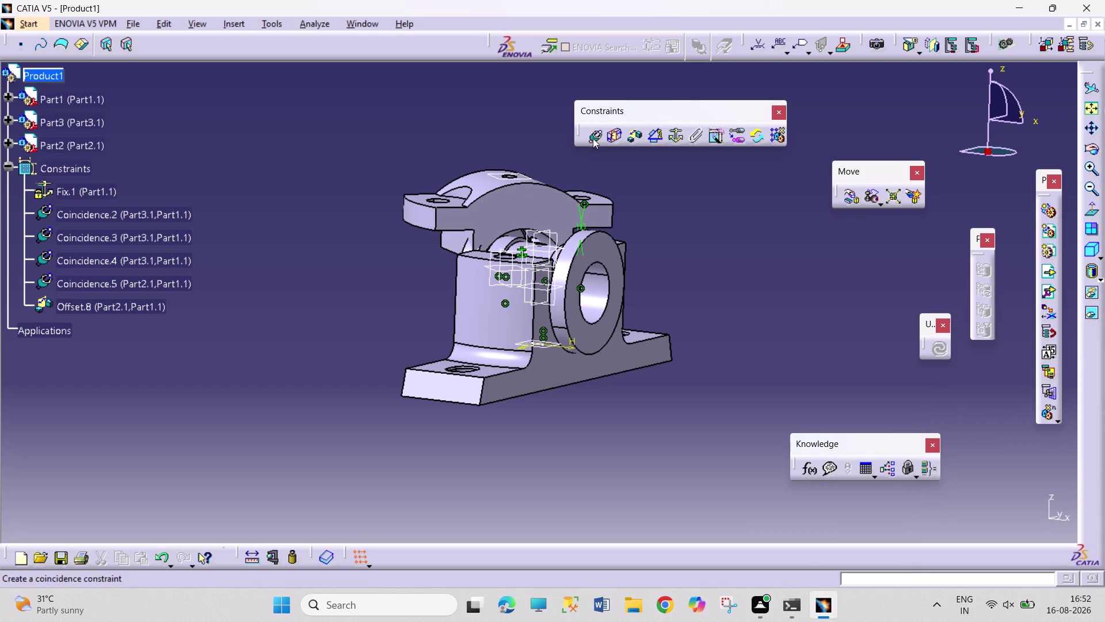
Make the cap's bolt-hole axis coincident with the base hole axis and update.
click(593, 138)
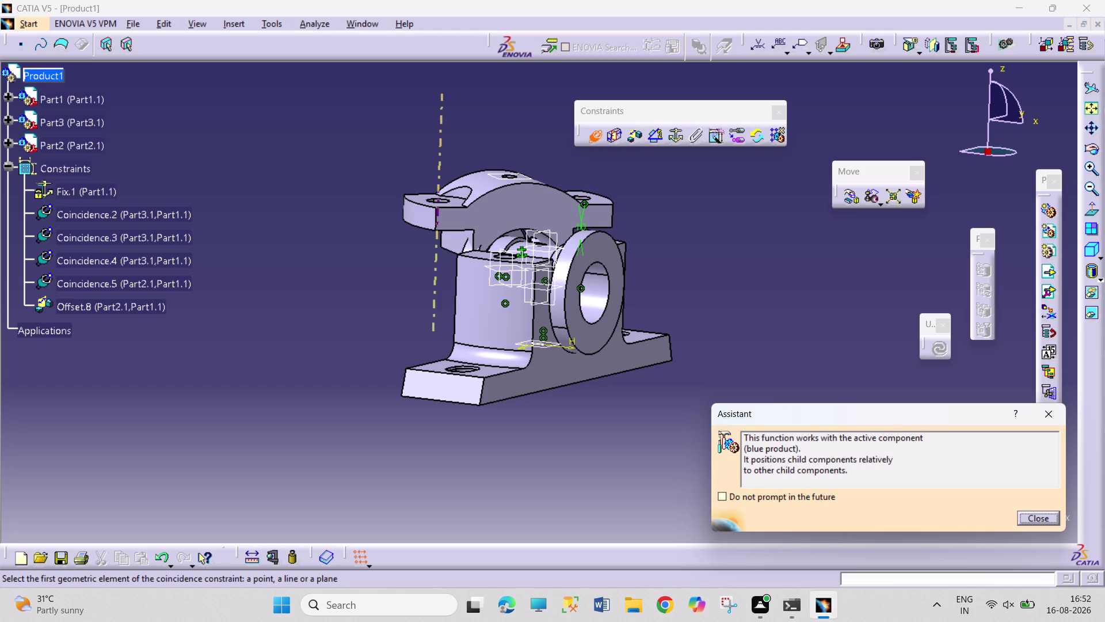
click(441, 200)
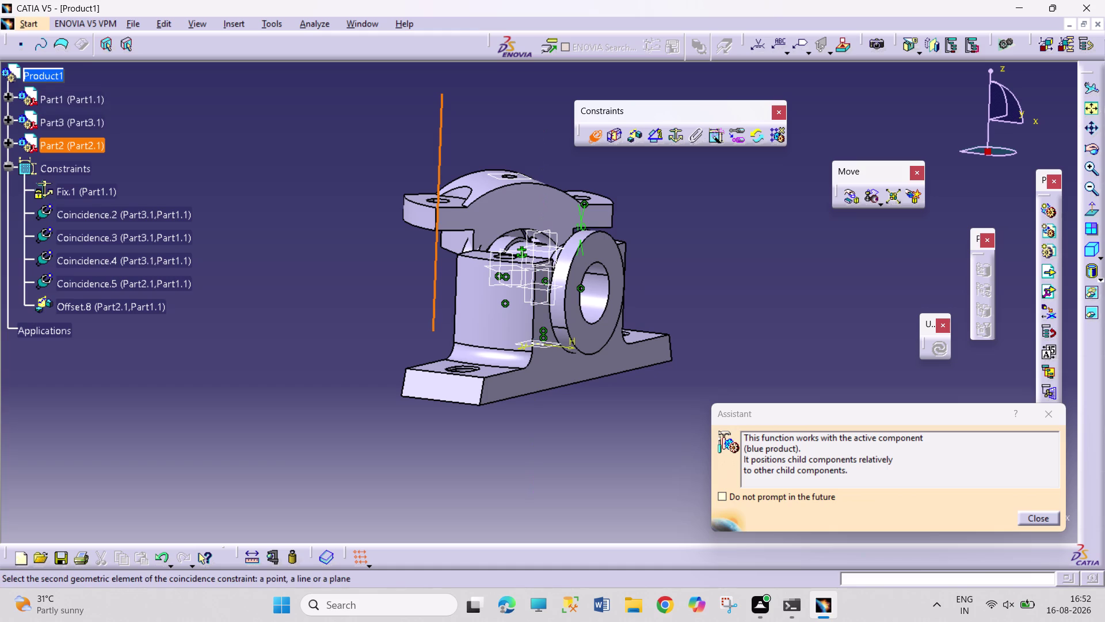
scroll(down, 3)
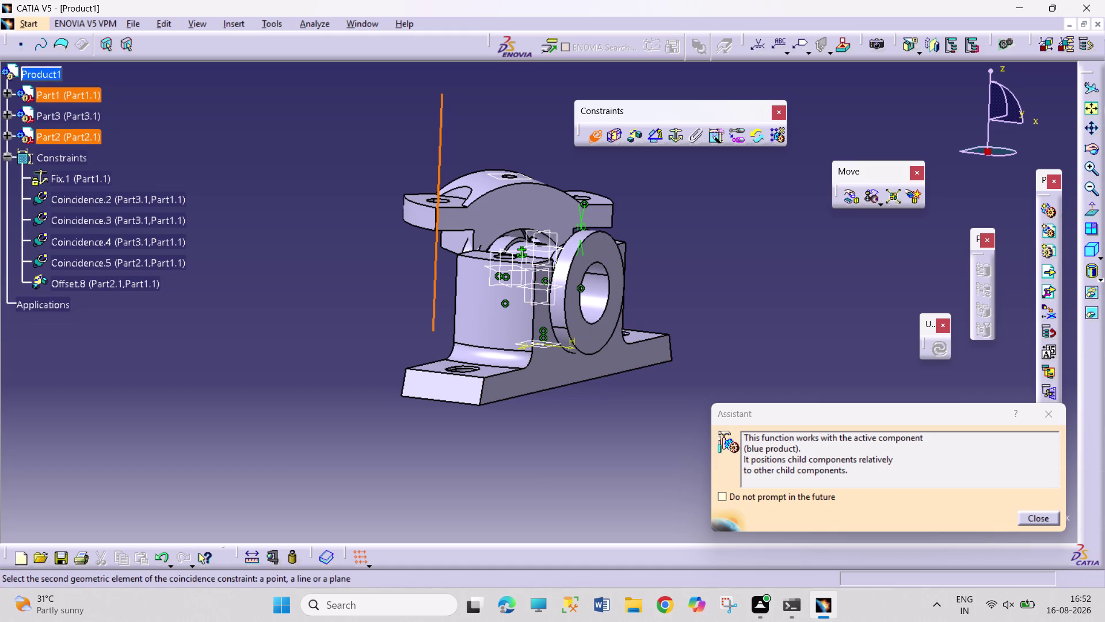
scroll(up, 3)
scroll(down, 3)
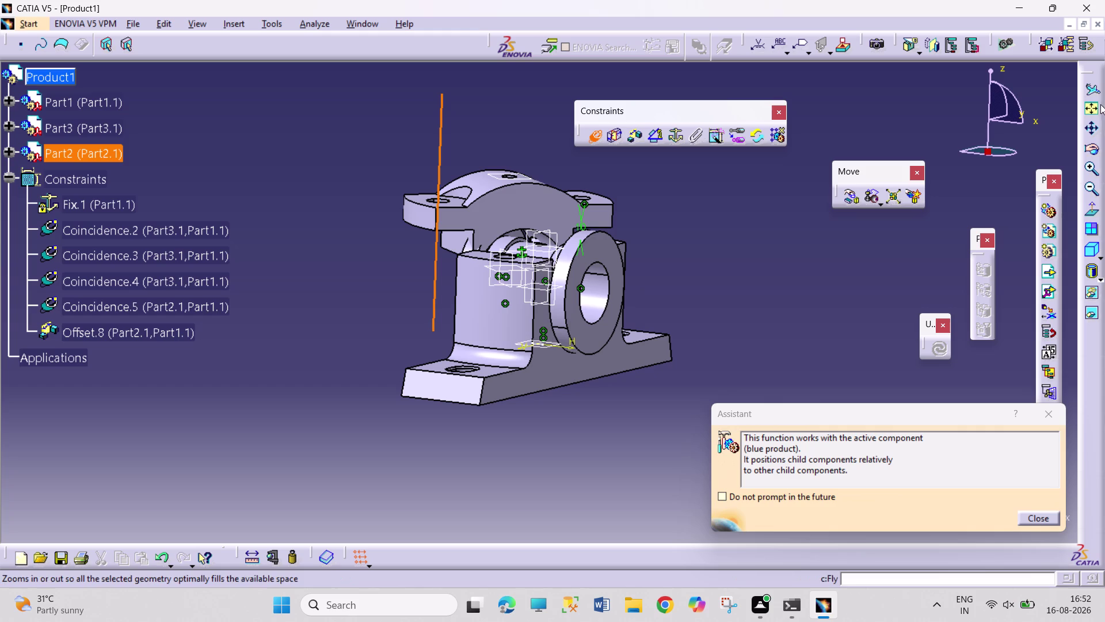
triple_click(1088, 168)
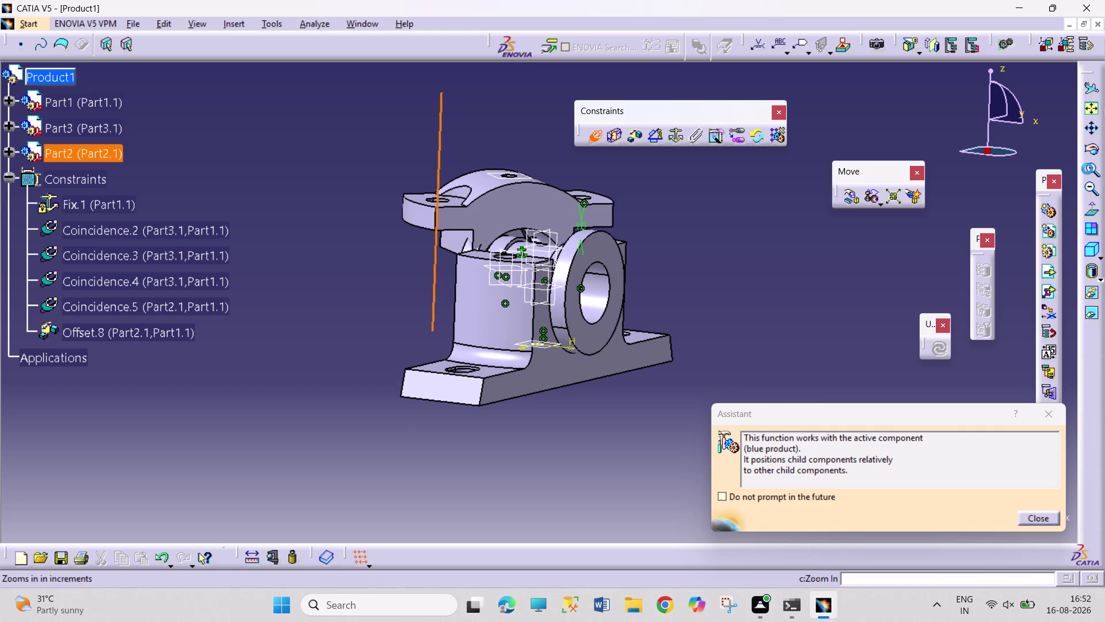
triple_click(1087, 168)
triple_click(1087, 169)
triple_click(1088, 169)
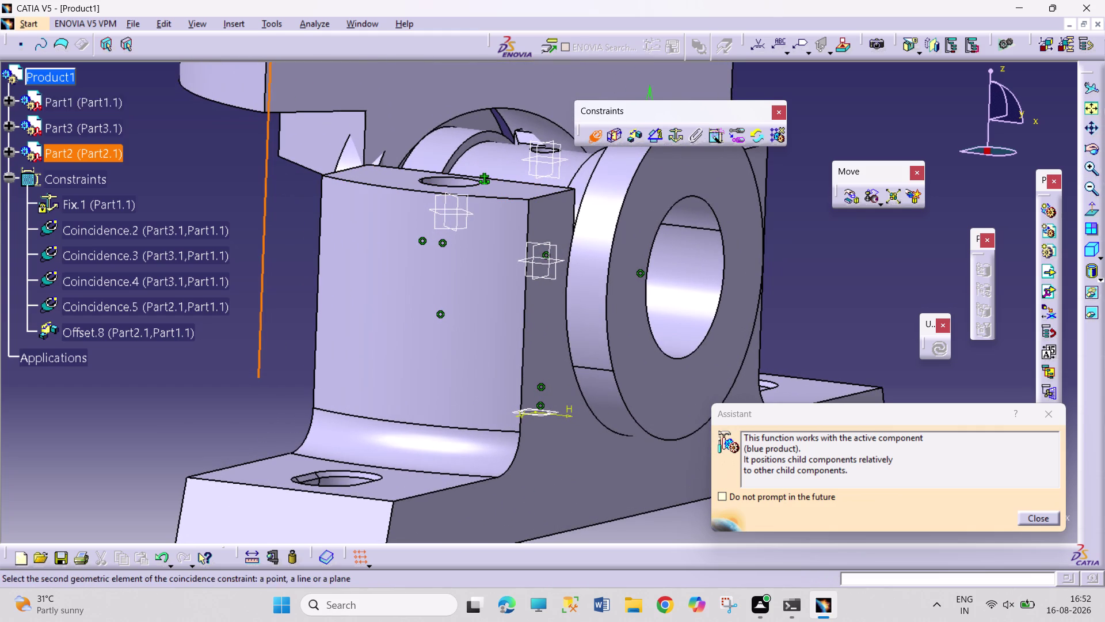
click(443, 184)
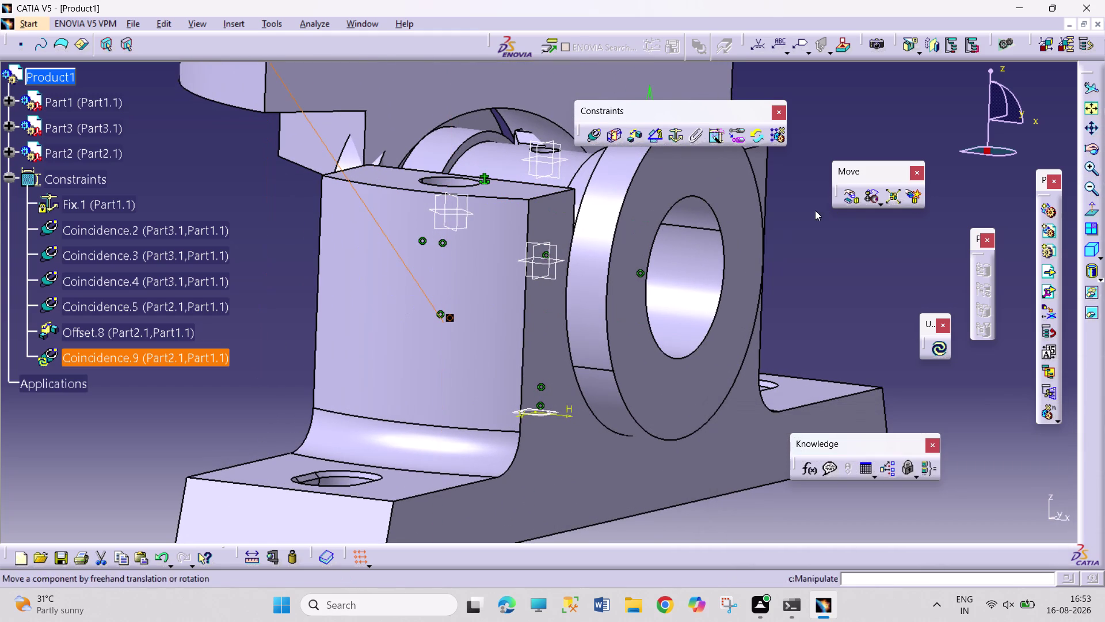
click(938, 349)
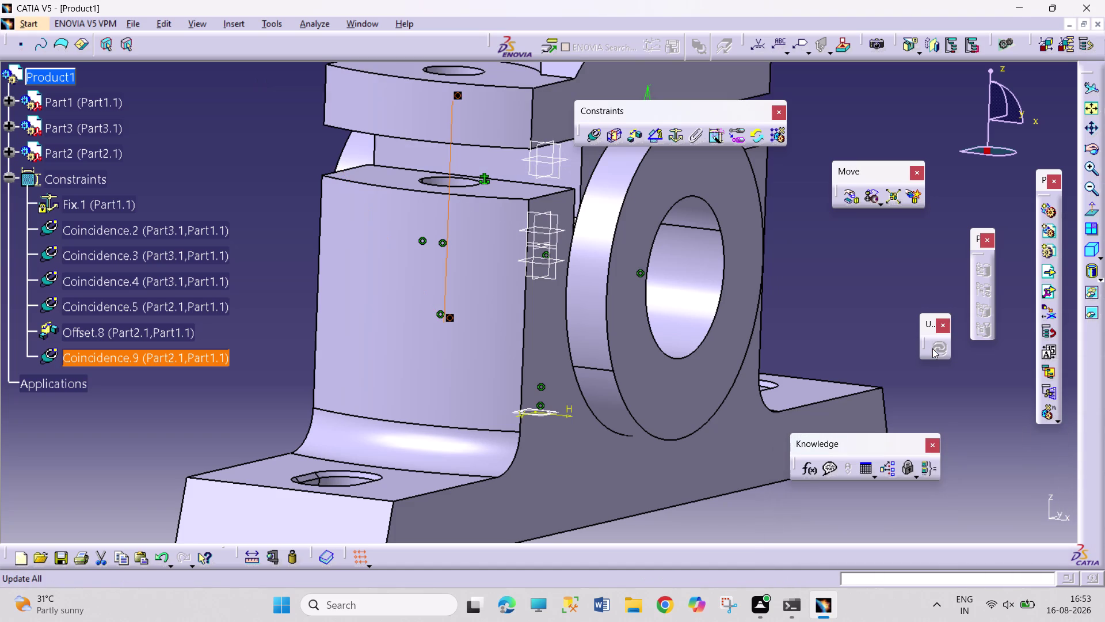
click(854, 310)
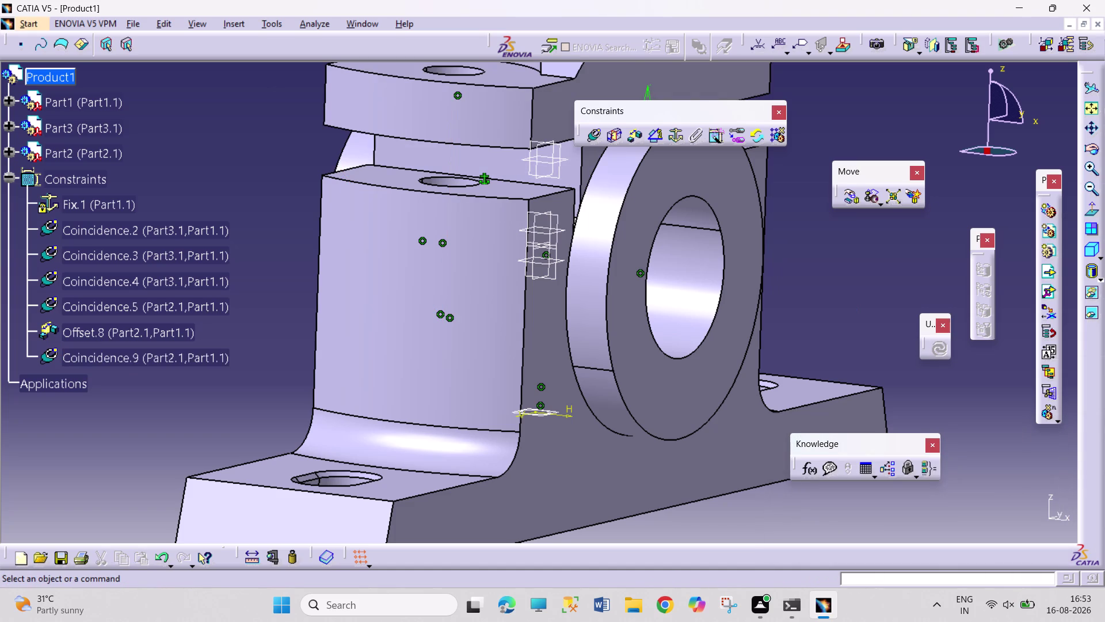
Orbit the assembly and fit it entirely in view.
click(1088, 149)
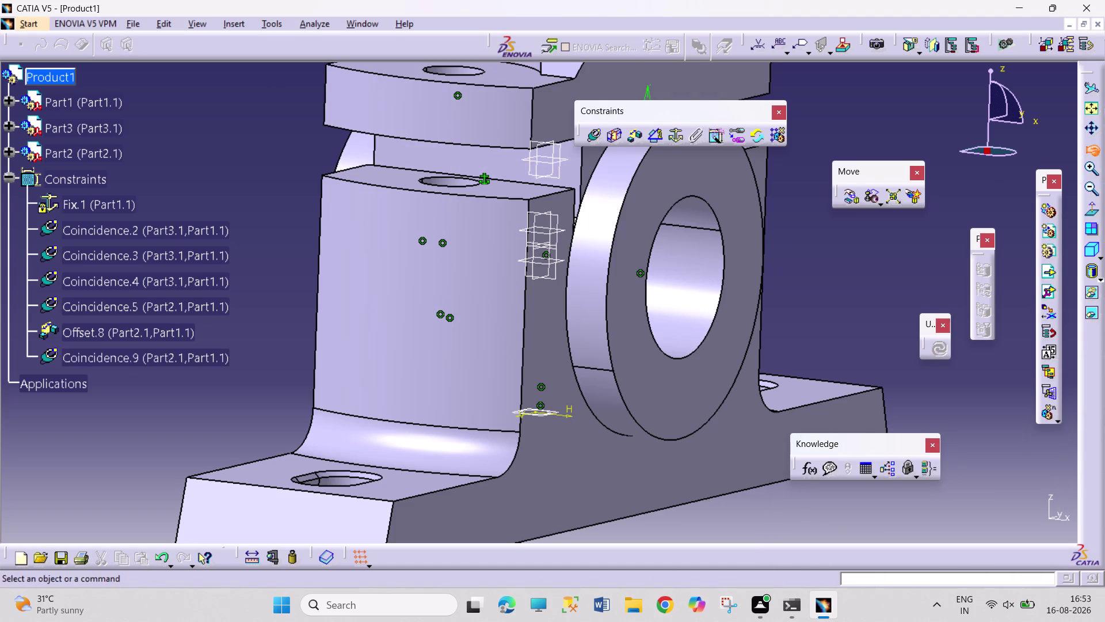
drag(890, 285, 707, 313)
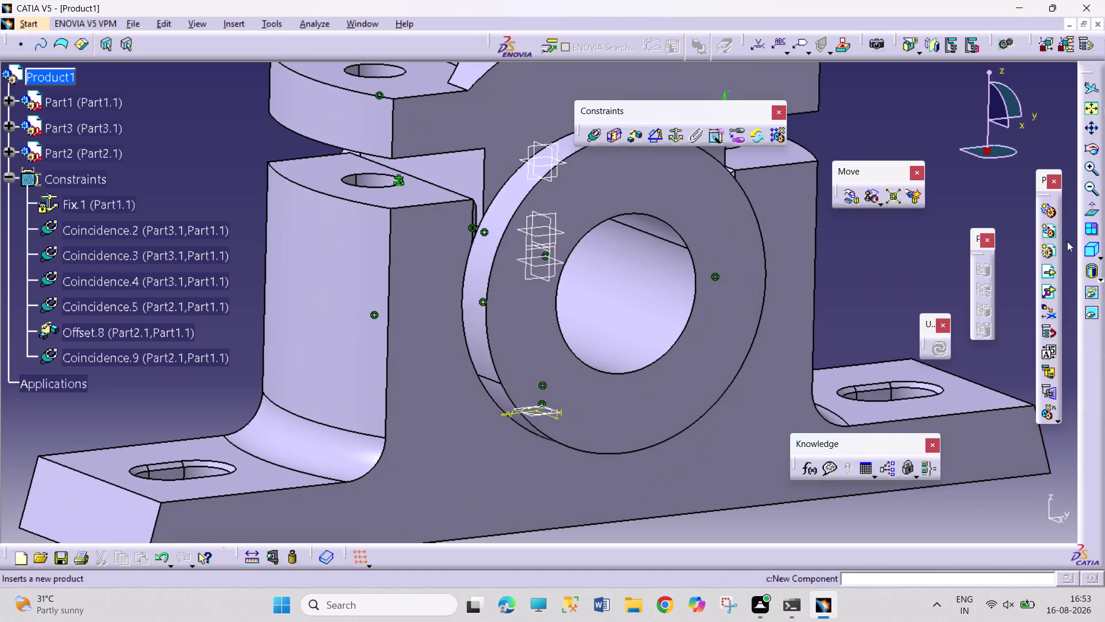
click(1094, 106)
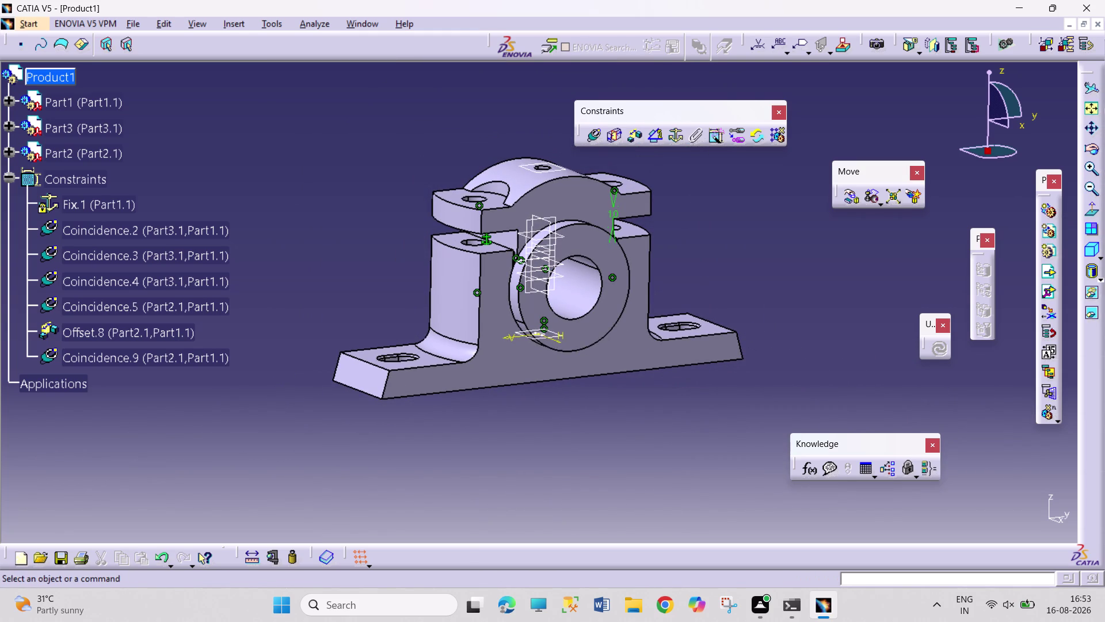
click(1090, 244)
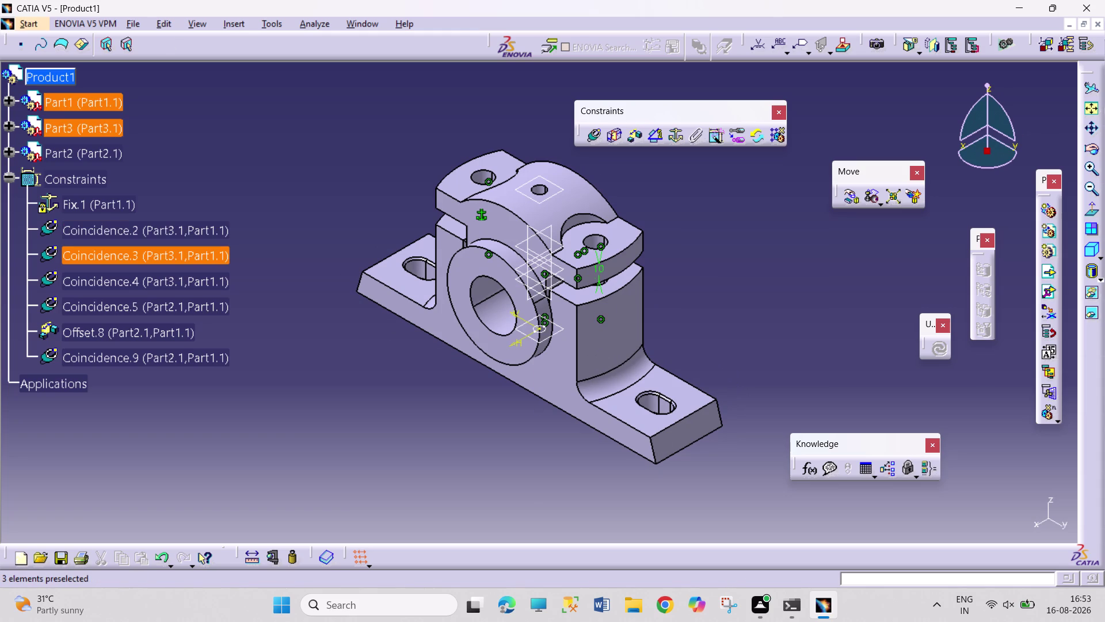
Collapse the Constraints branch under Product1 in the specification tree.
scroll(down, 3)
scroll(down, 3)
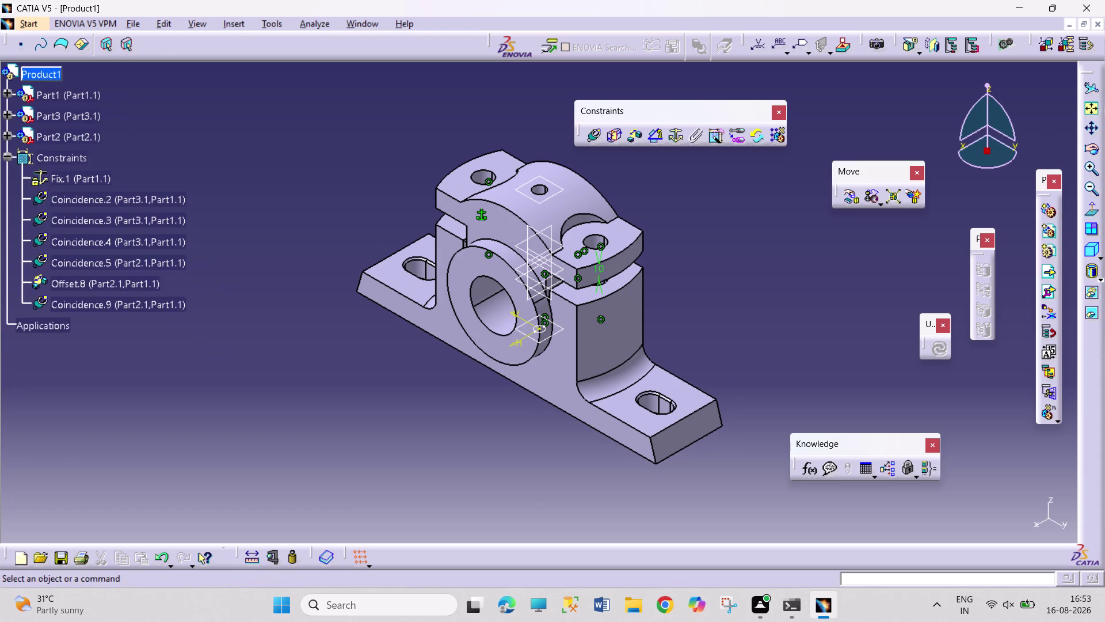
scroll(down, 3)
scroll(up, 3)
click(9, 158)
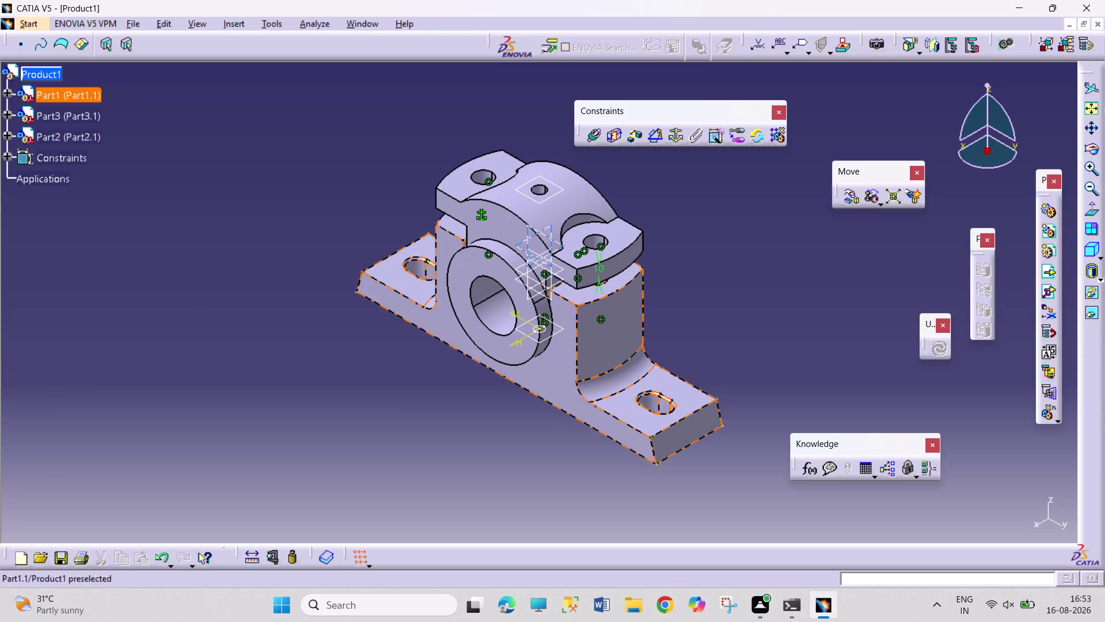
Insert a plummer block part file from CATIA FUJI into Product1 as Part6.
right_click(42, 72)
click(129, 314)
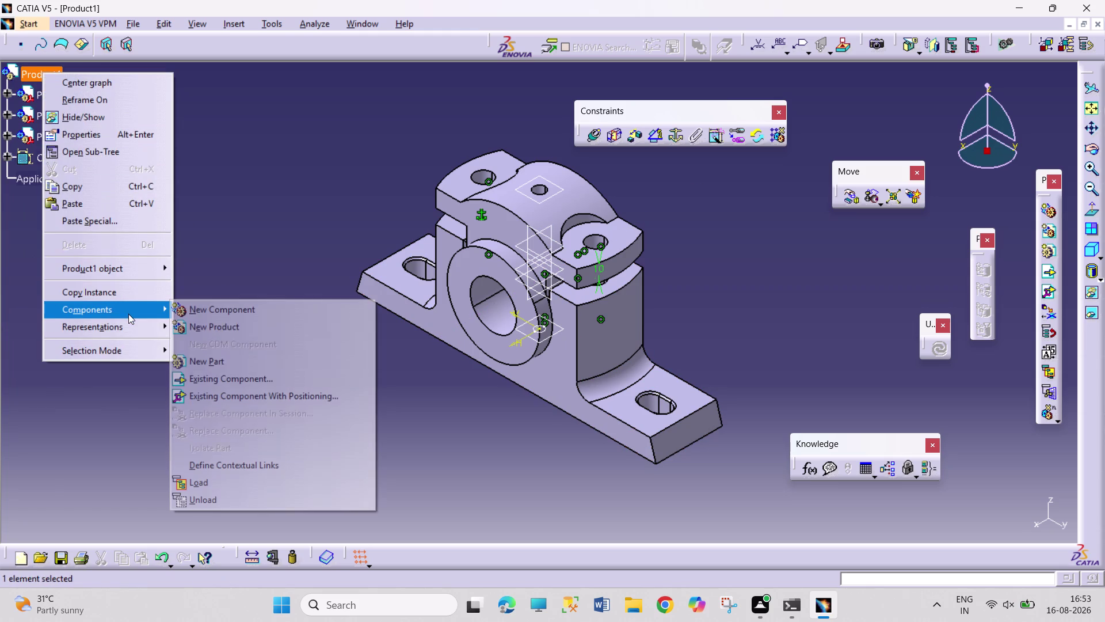
click(291, 375)
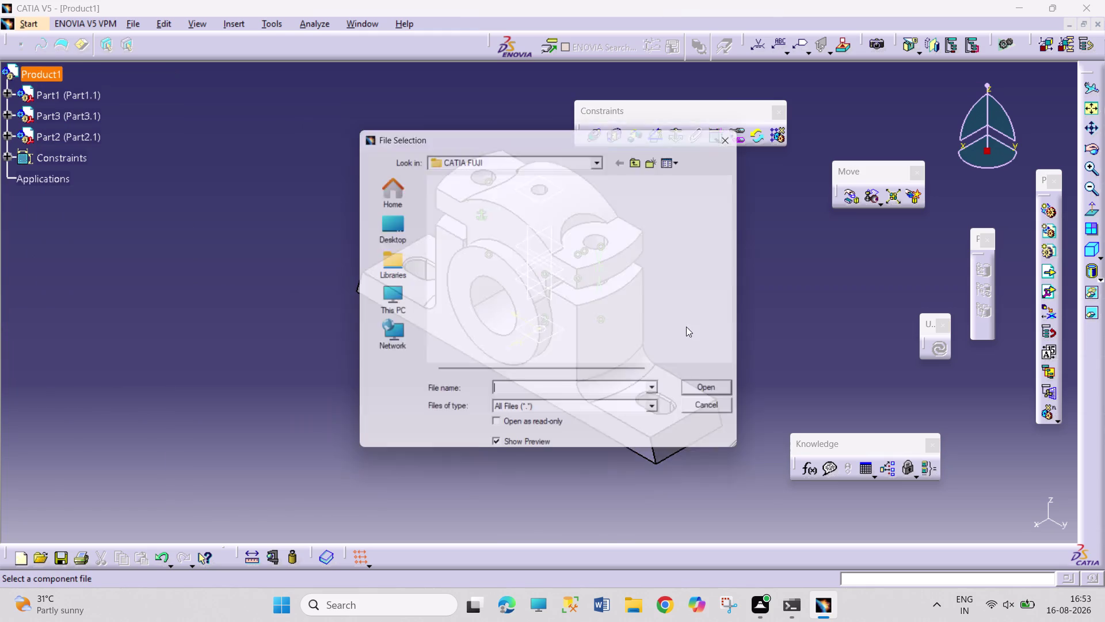
scroll(down, 3)
scroll(down, 3)
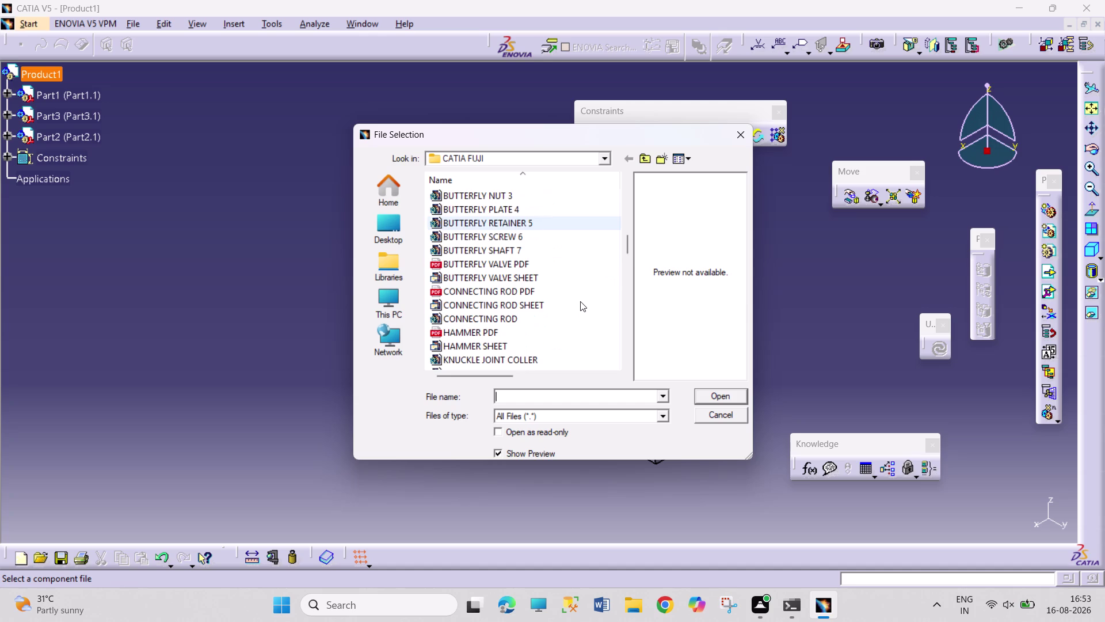
scroll(down, 3)
scroll(down, 3)
scroll(down, 3)
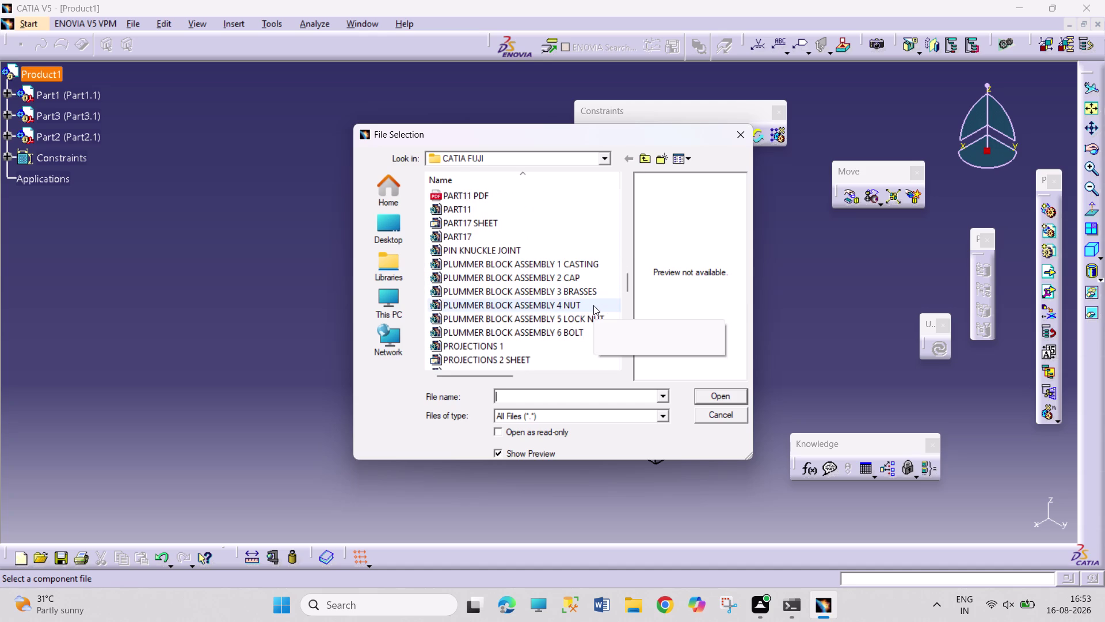
click(593, 305)
click(592, 317)
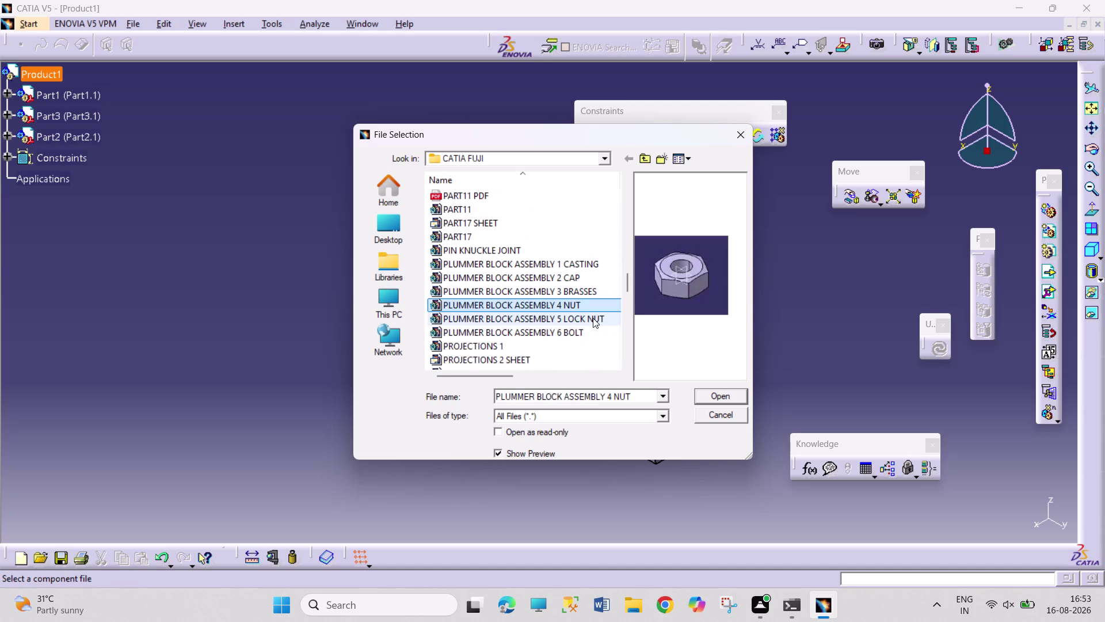
click(591, 330)
click(704, 394)
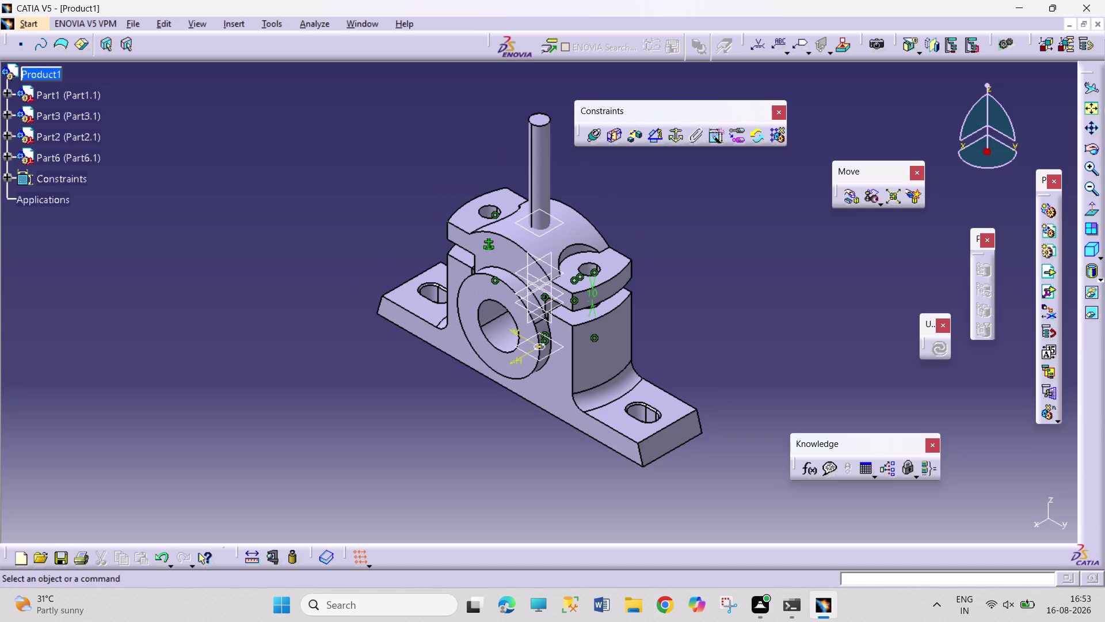
Constrain rod Part6 coaxial with the cap's bolt hole as Coincidence.10 and update.
click(849, 200)
click(857, 199)
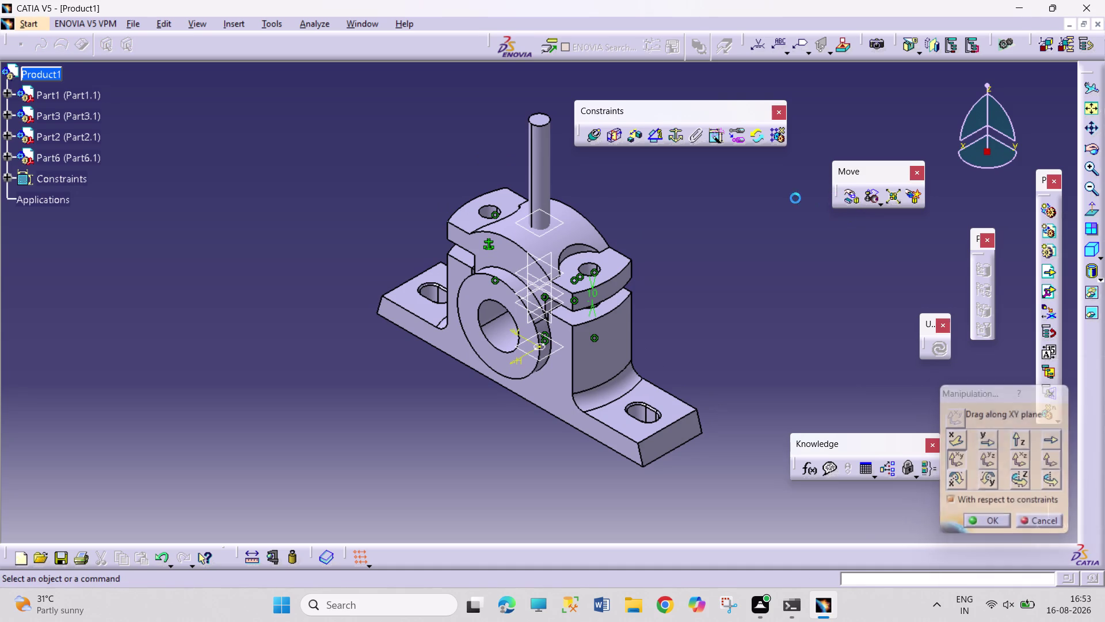
click(588, 141)
click(545, 155)
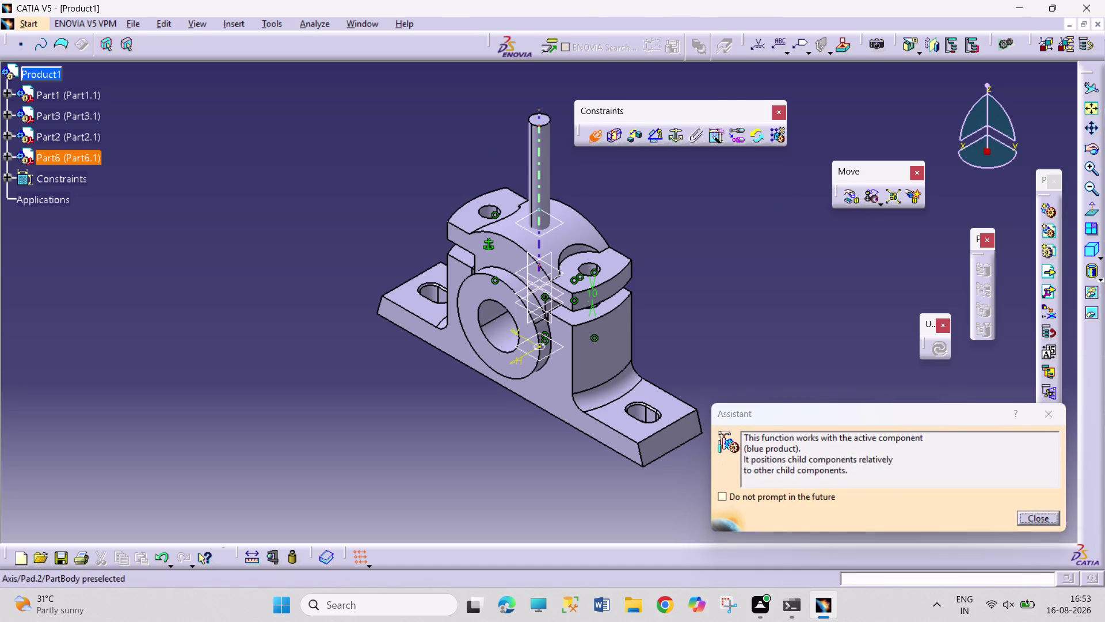
click(589, 268)
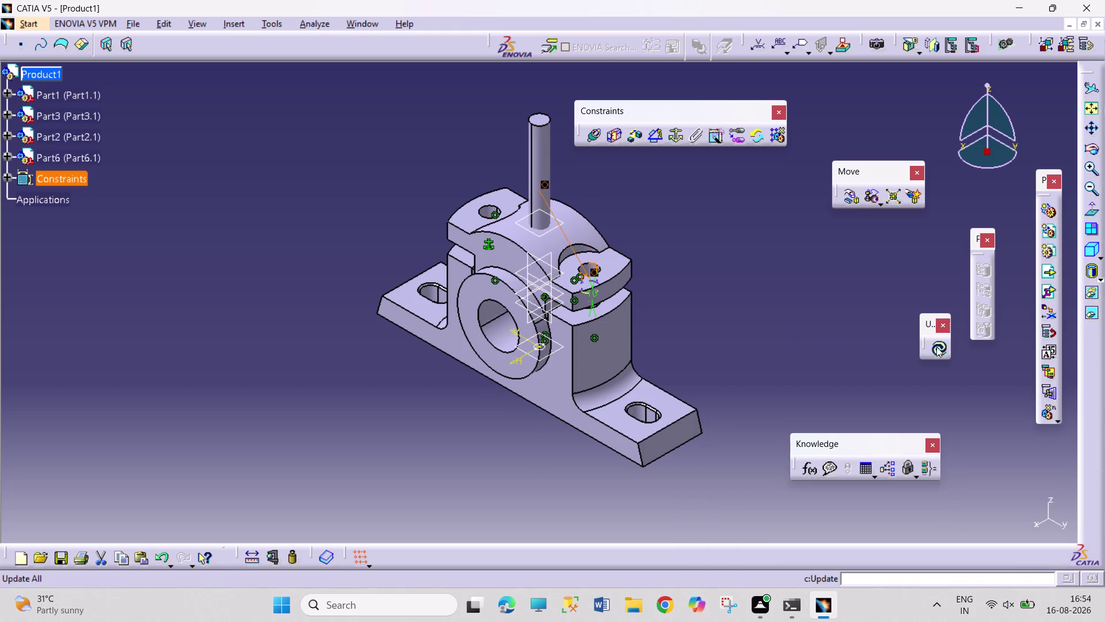
click(936, 346)
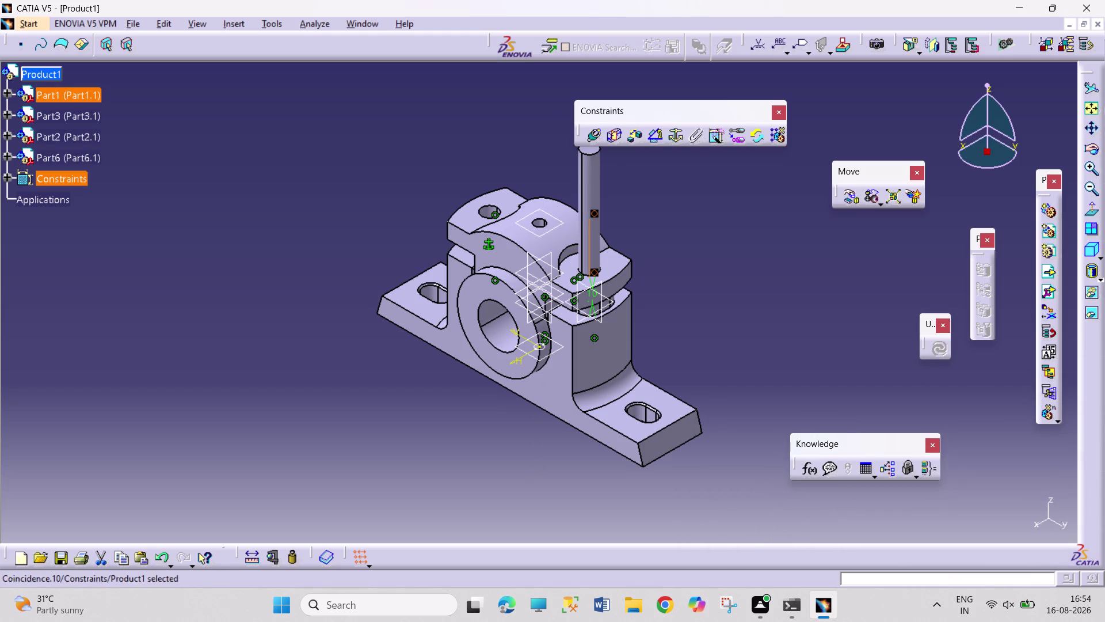
click(1091, 151)
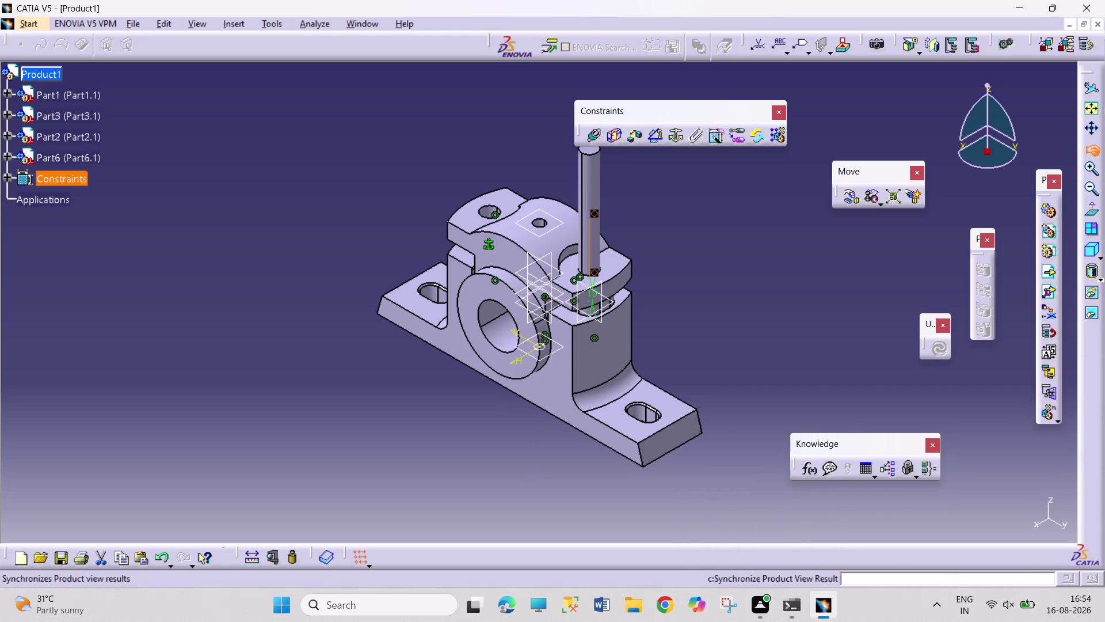
drag(718, 457, 500, 363)
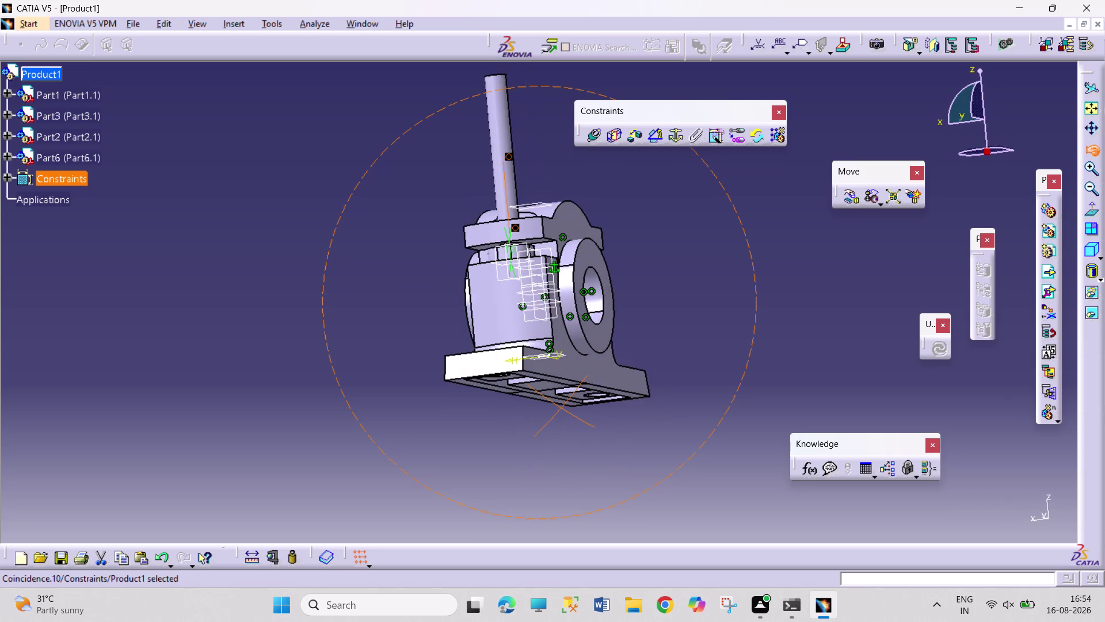
Drag the bolt down along its axis through the cap and base.
drag(499, 362, 491, 391)
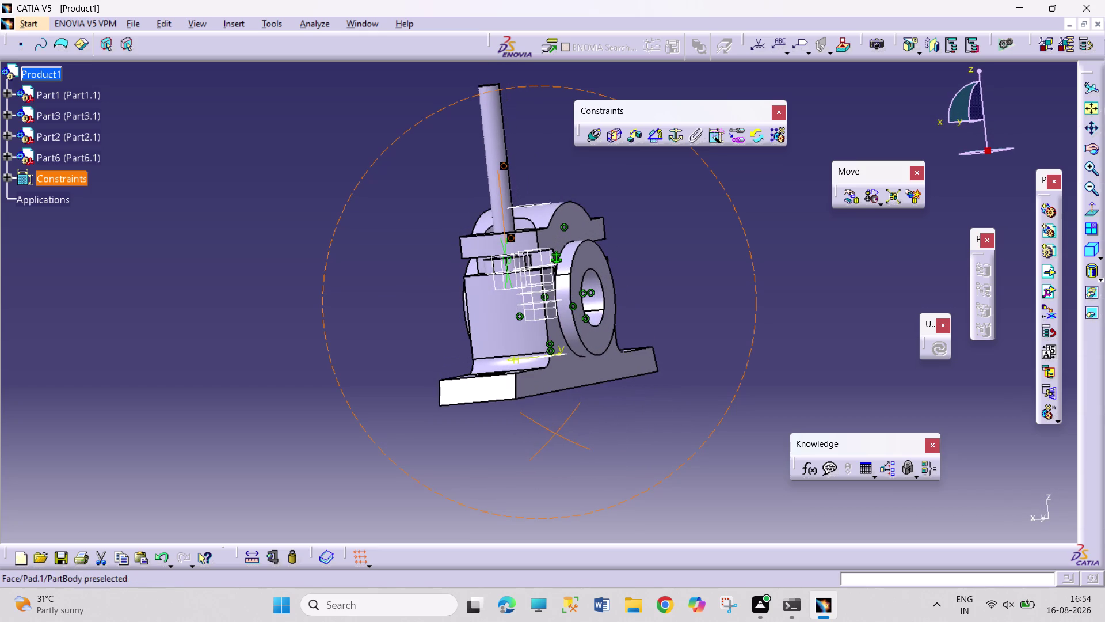
click(852, 200)
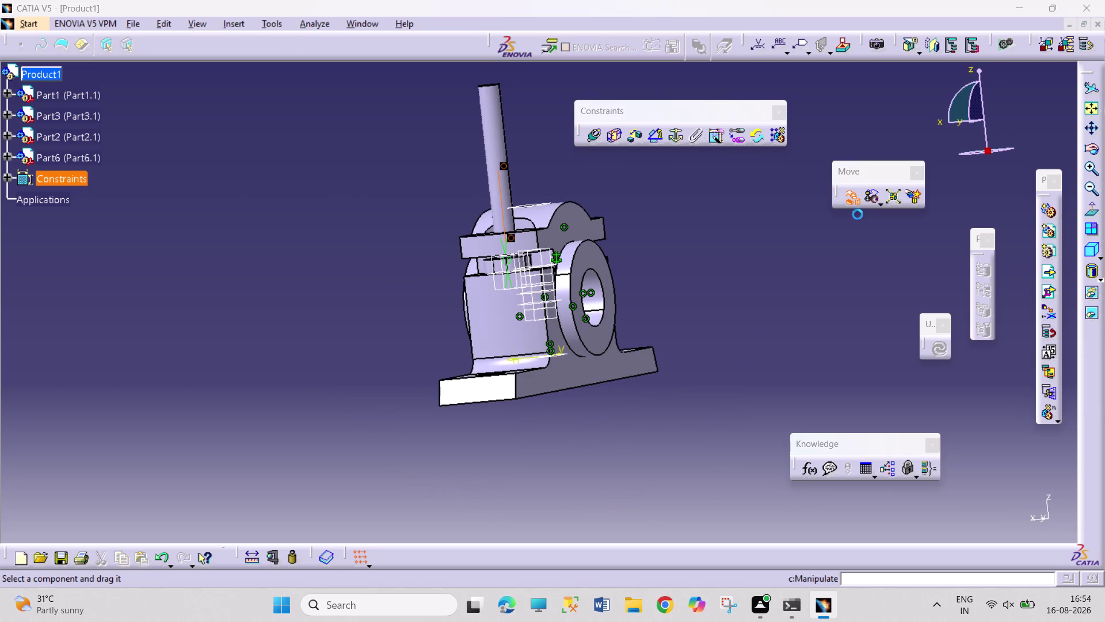
click(1051, 440)
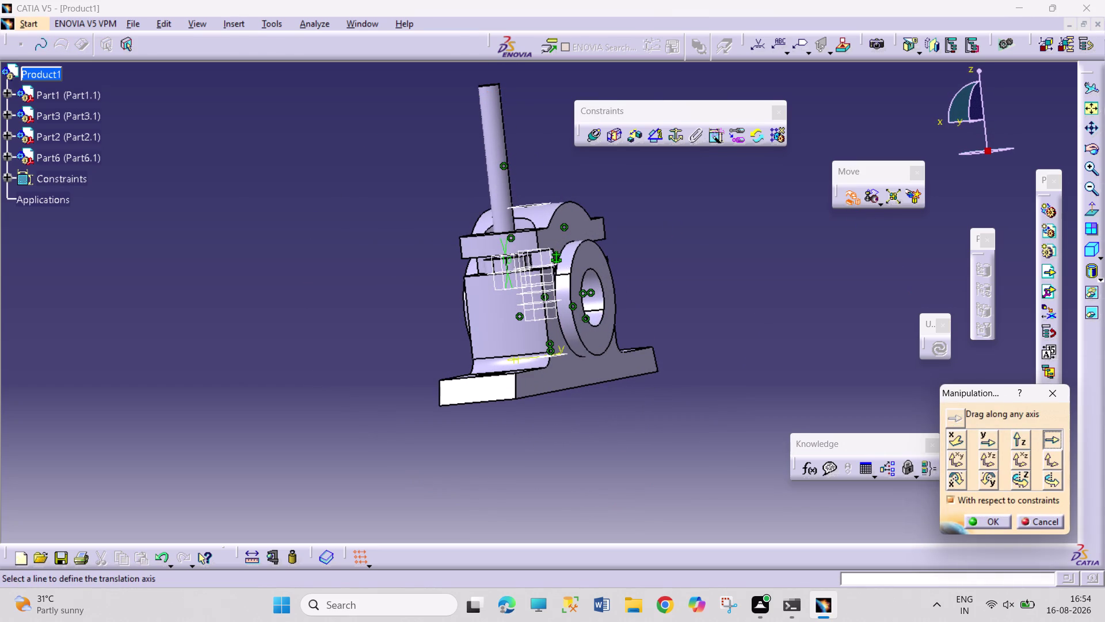
click(550, 335)
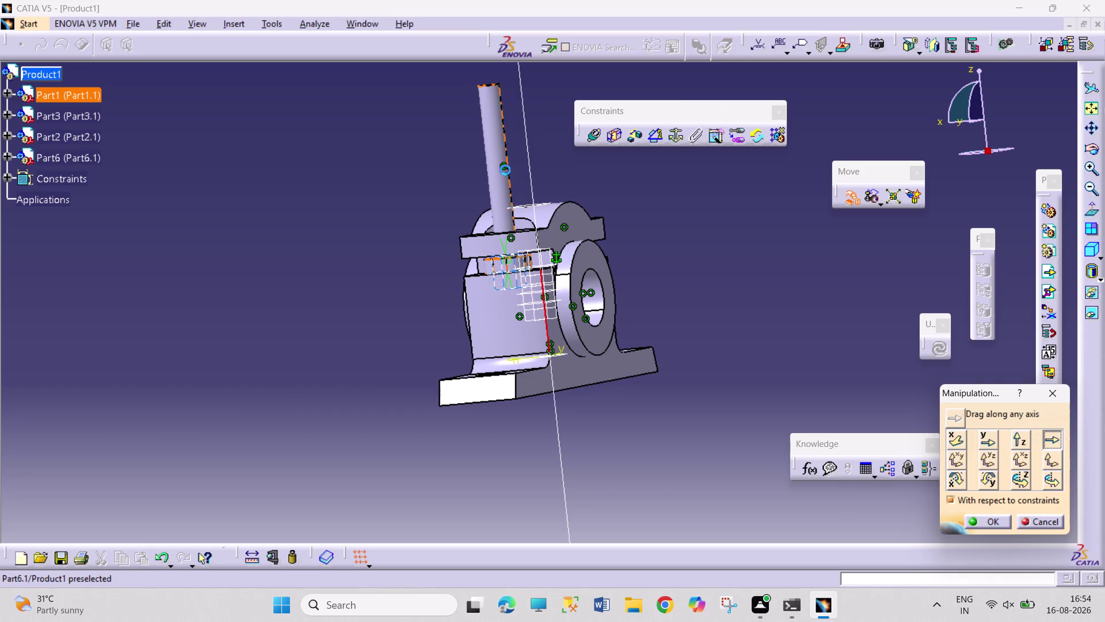
drag(505, 168, 510, 347)
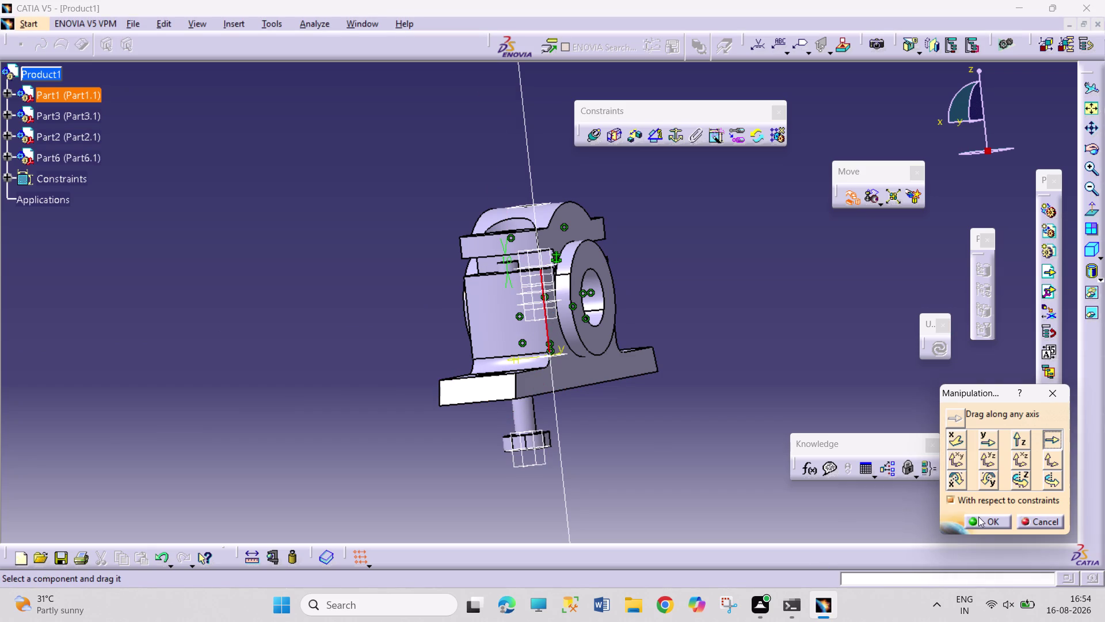
click(979, 516)
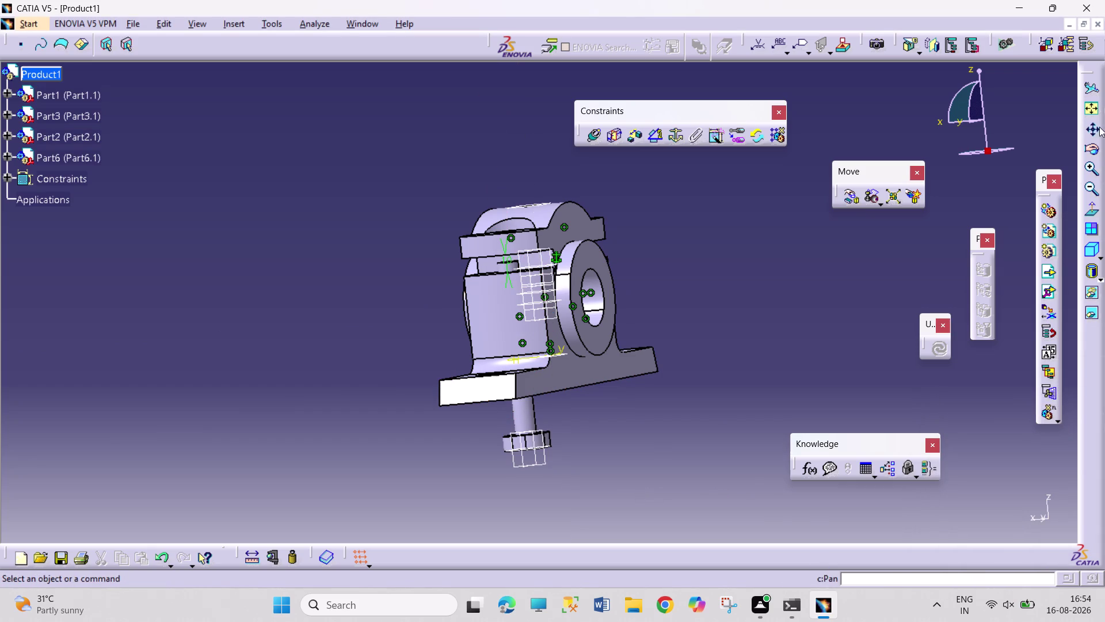
Pick the bolt head face and the pocket face on the casting's underside.
click(1093, 142)
drag(466, 441, 484, 353)
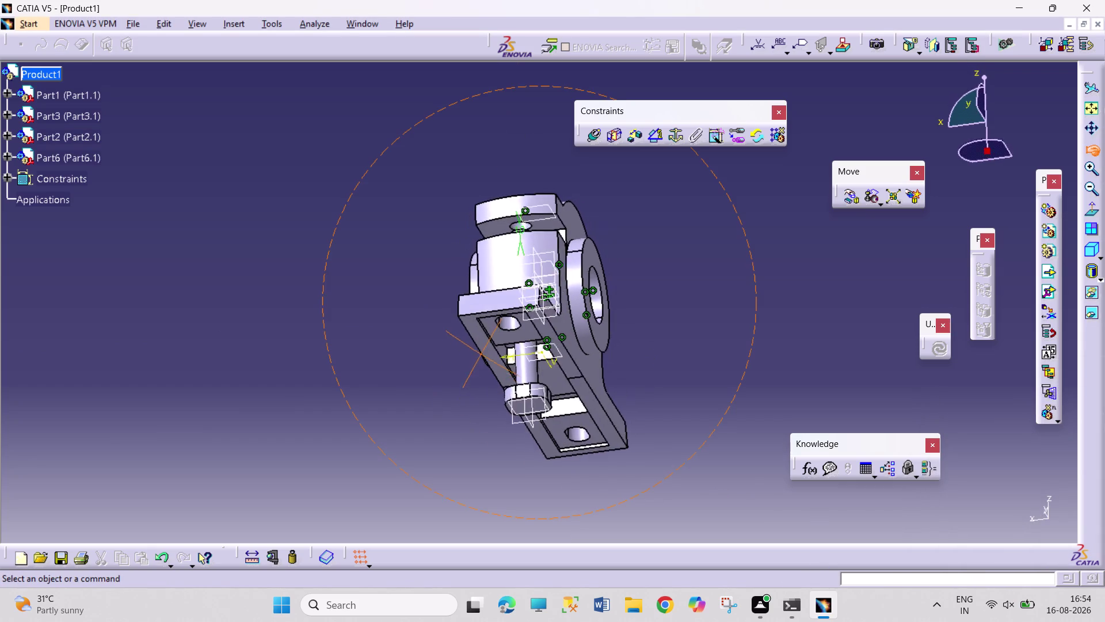
drag(484, 353, 484, 387)
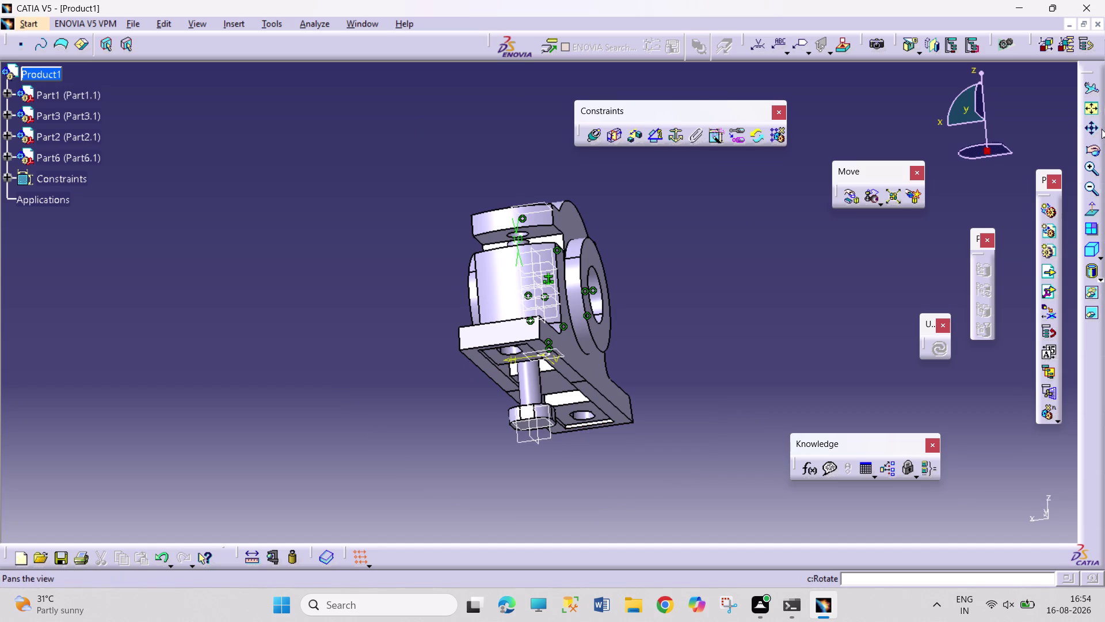
triple_click(1096, 169)
triple_click(1096, 169)
click(1094, 169)
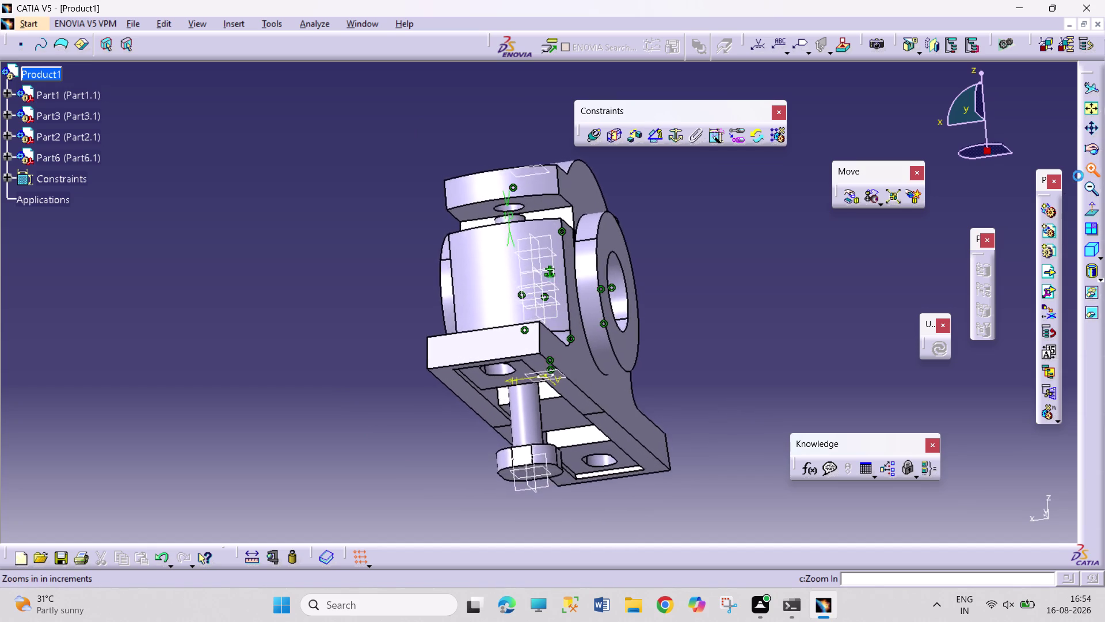
click(1093, 144)
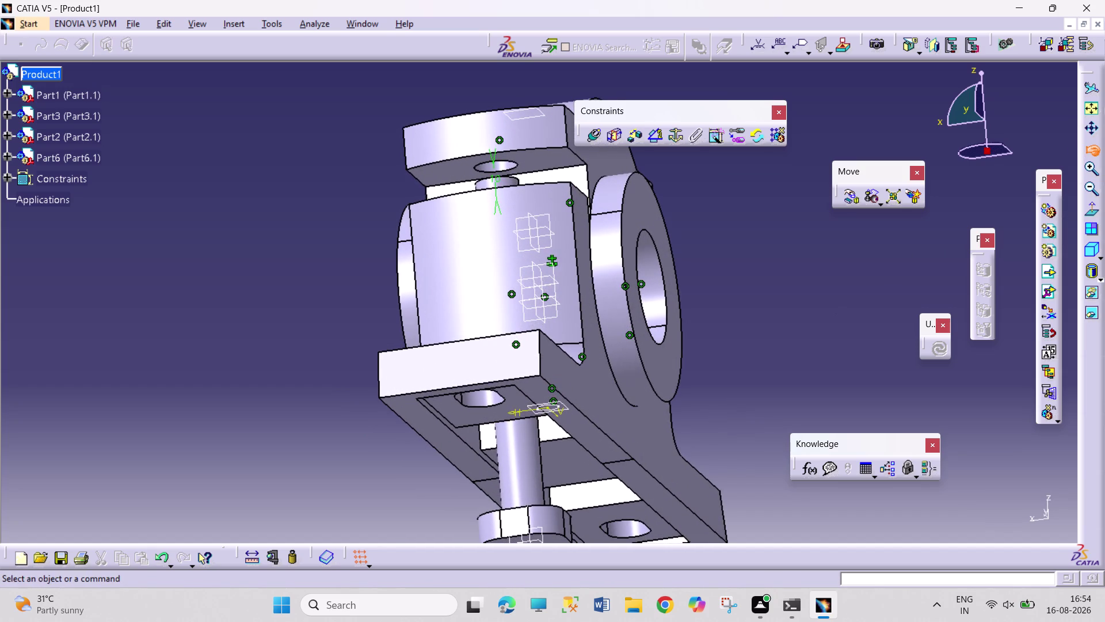
drag(727, 369, 468, 490)
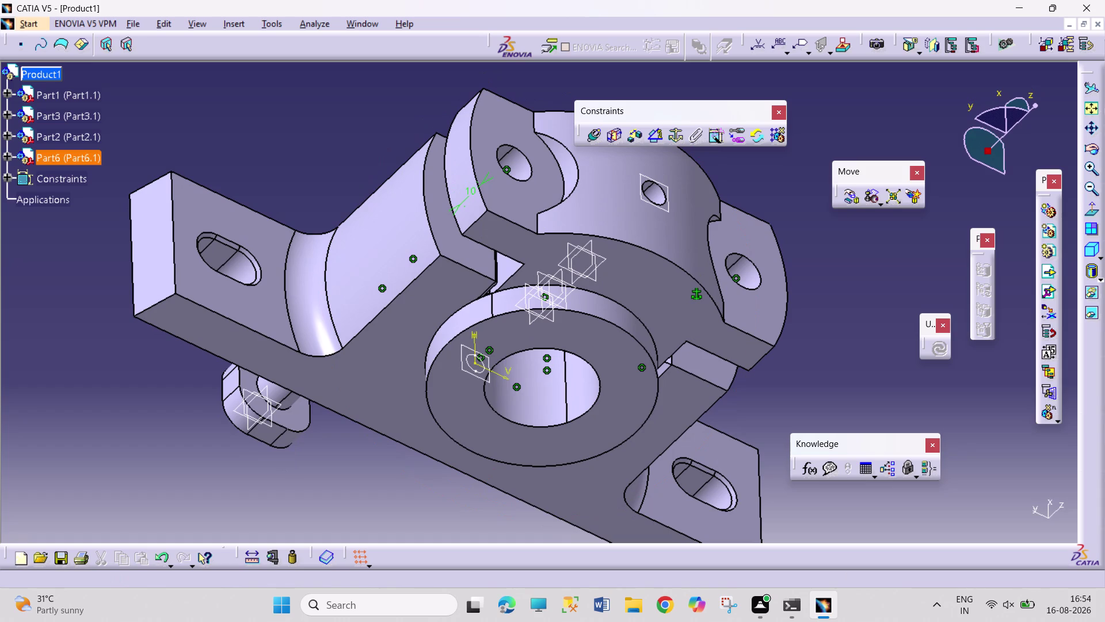
click(297, 421)
click(1097, 149)
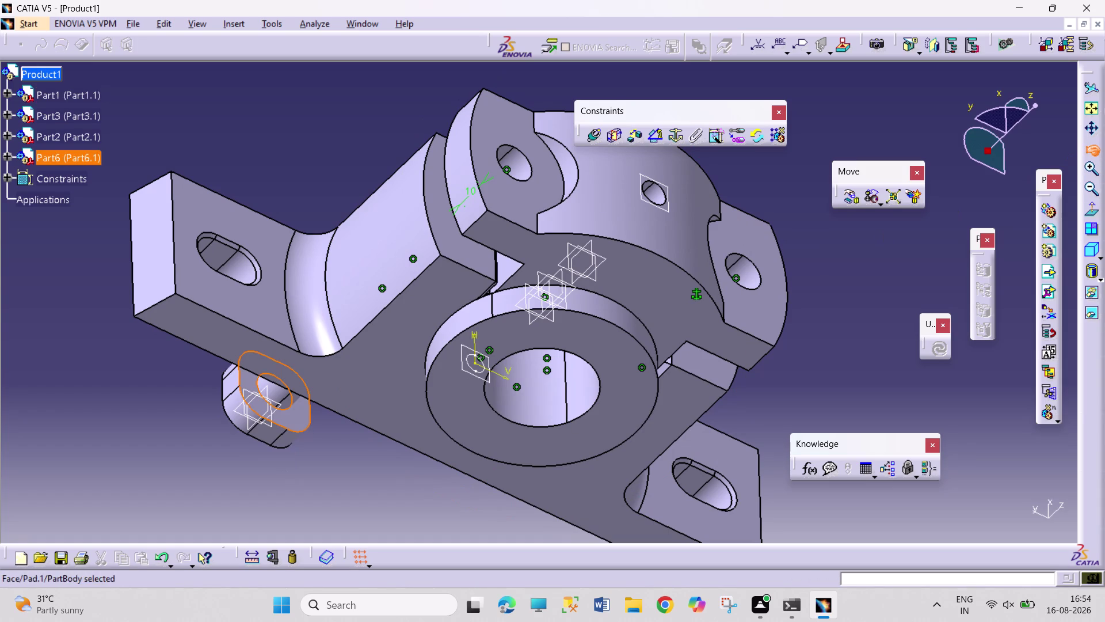
drag(407, 465, 665, 216)
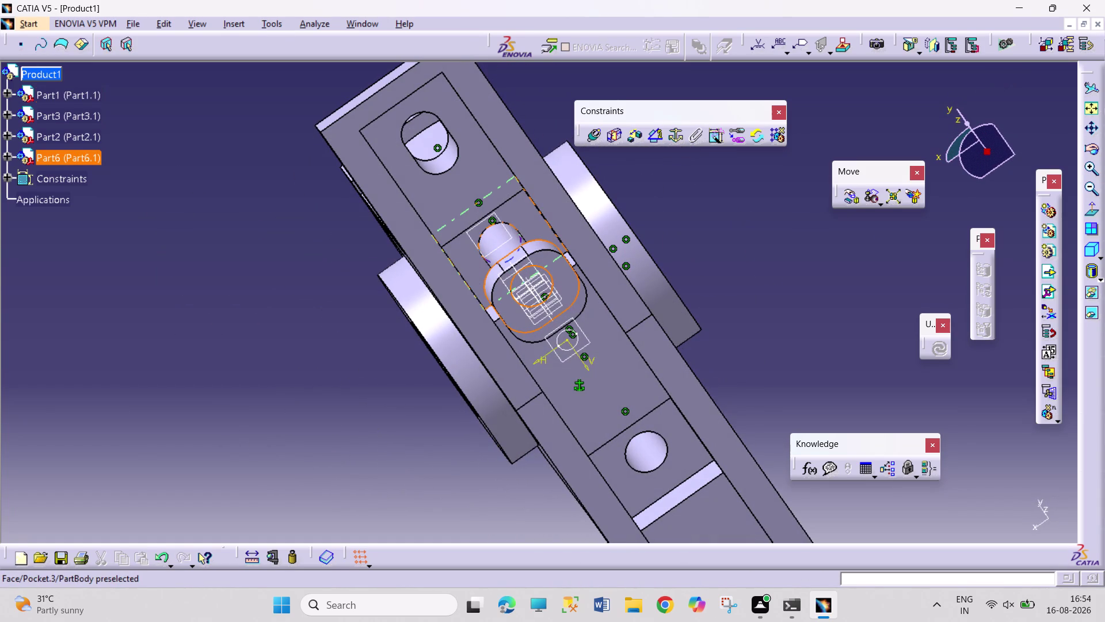
click(531, 229)
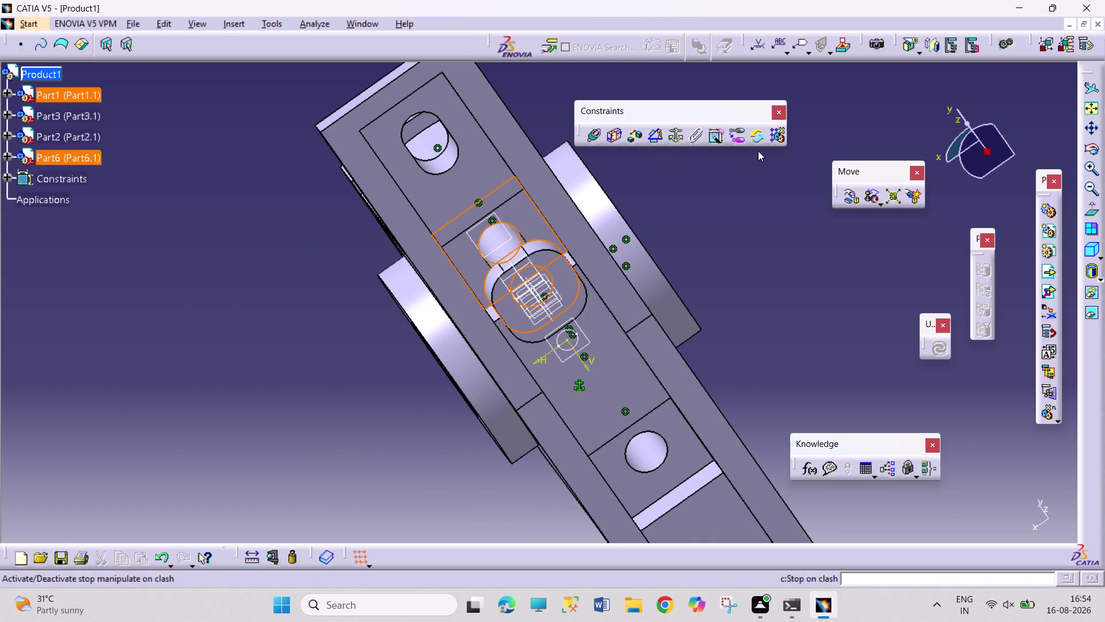
Create Coincidence.11 with Opposite orientation, then update the assembly and inspect the bolt.
click(600, 135)
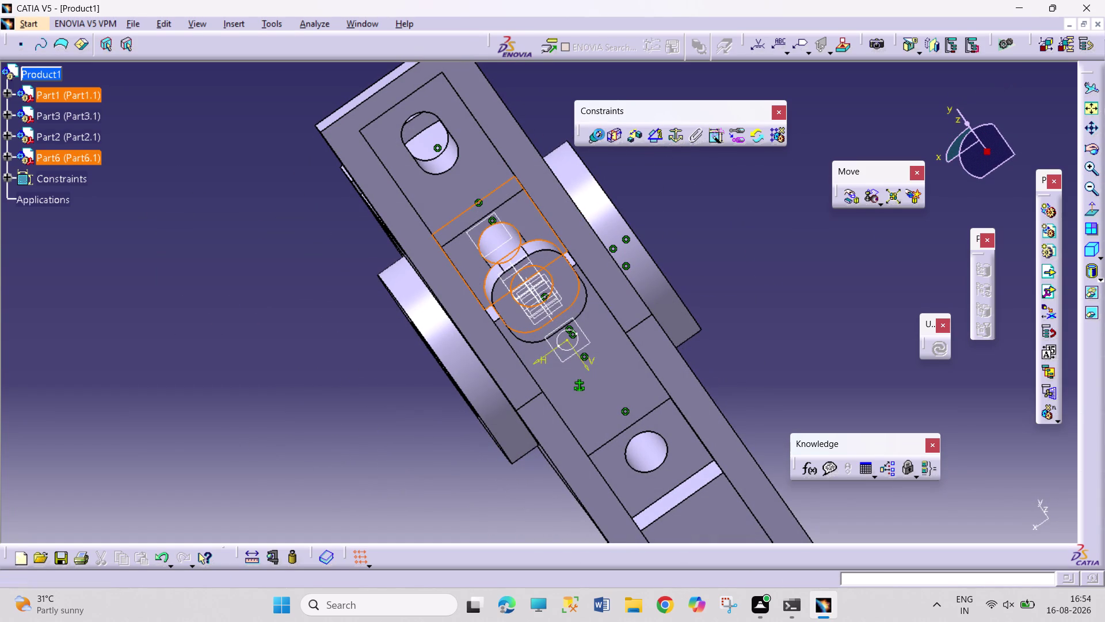
click(1040, 517)
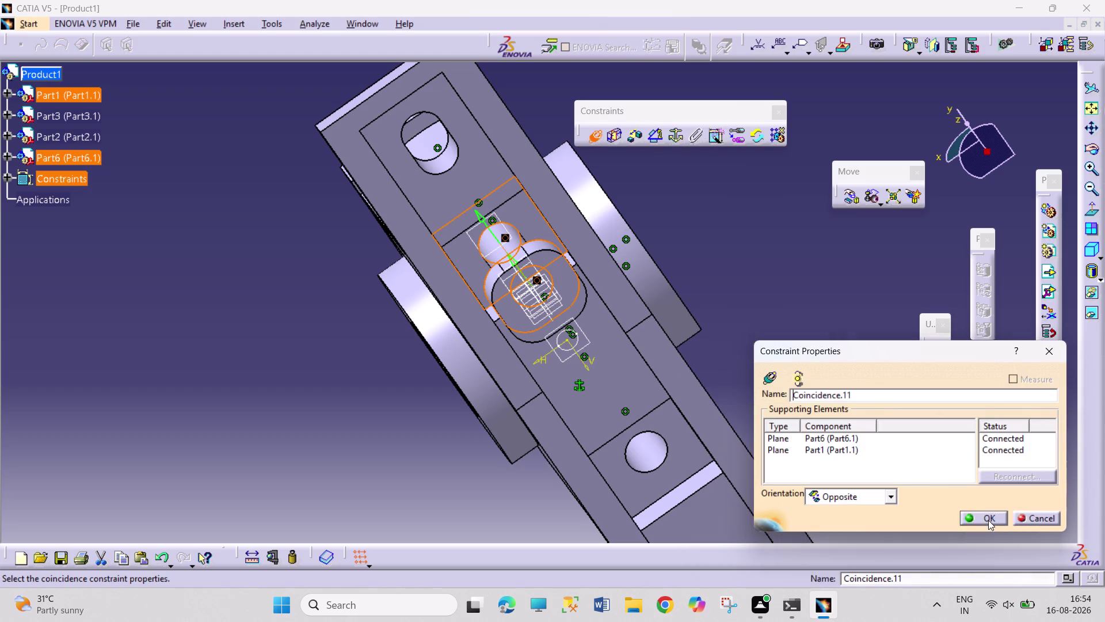
click(989, 520)
click(942, 349)
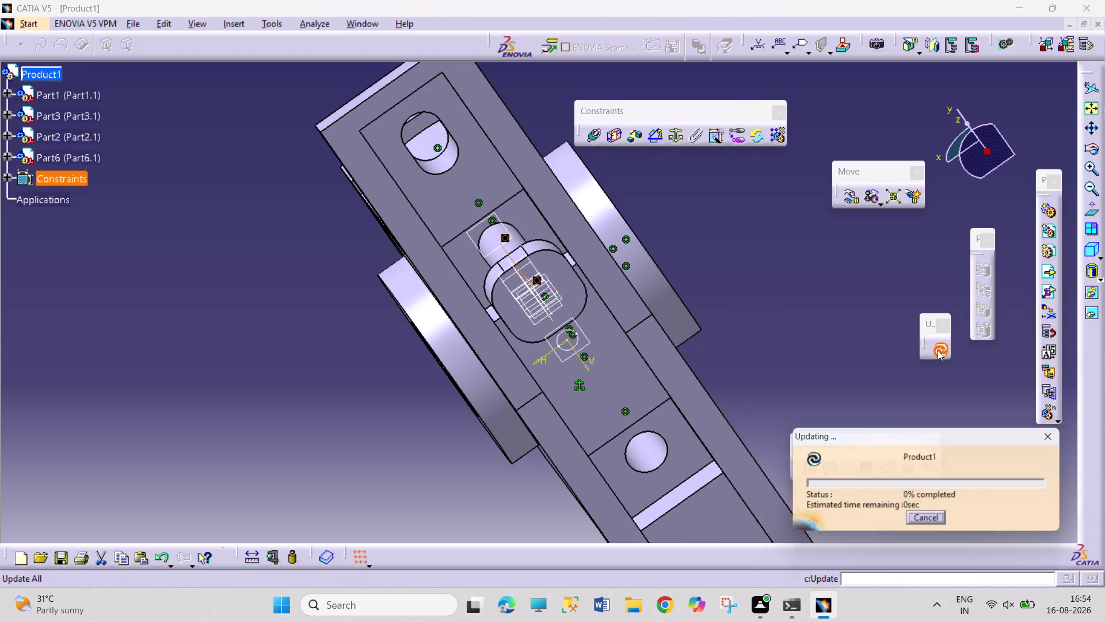
click(1095, 150)
drag(818, 275, 648, 472)
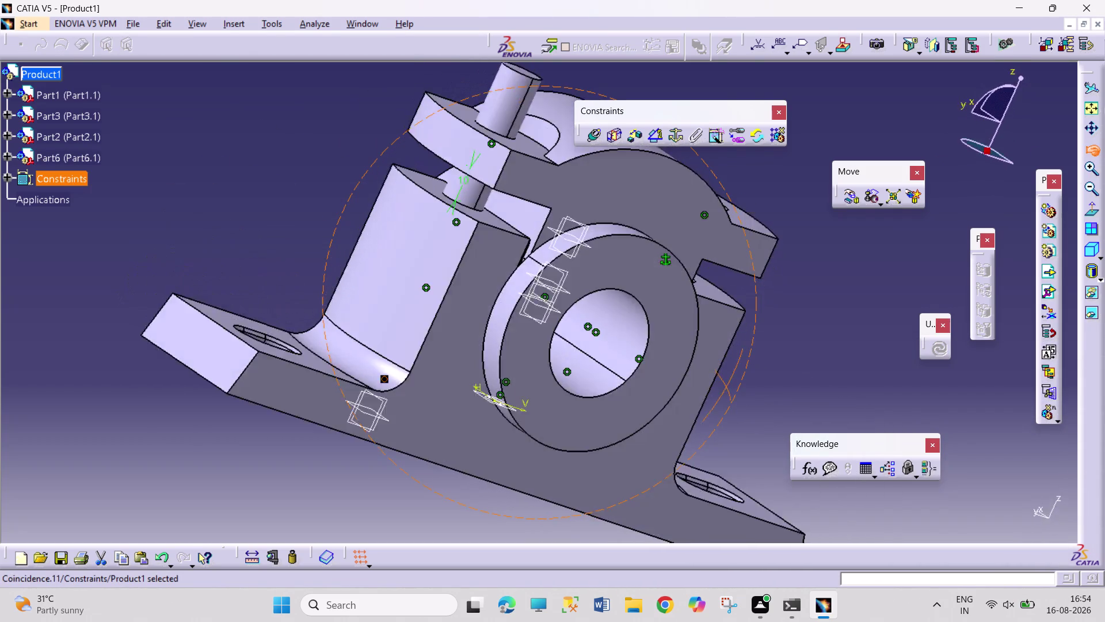
drag(648, 471, 654, 482)
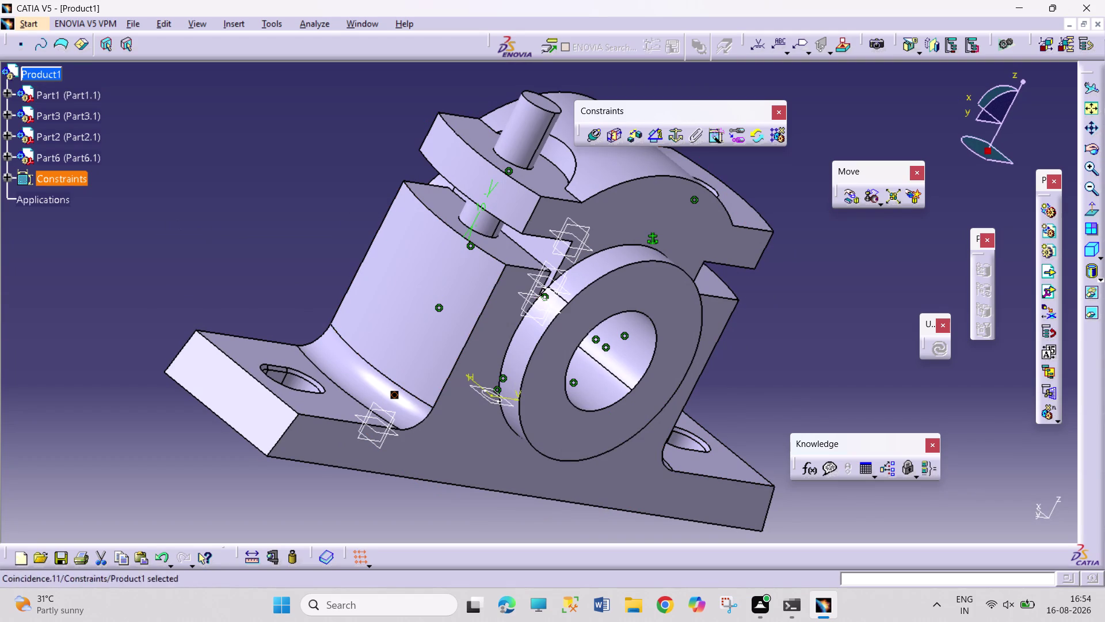
click(316, 13)
click(317, 25)
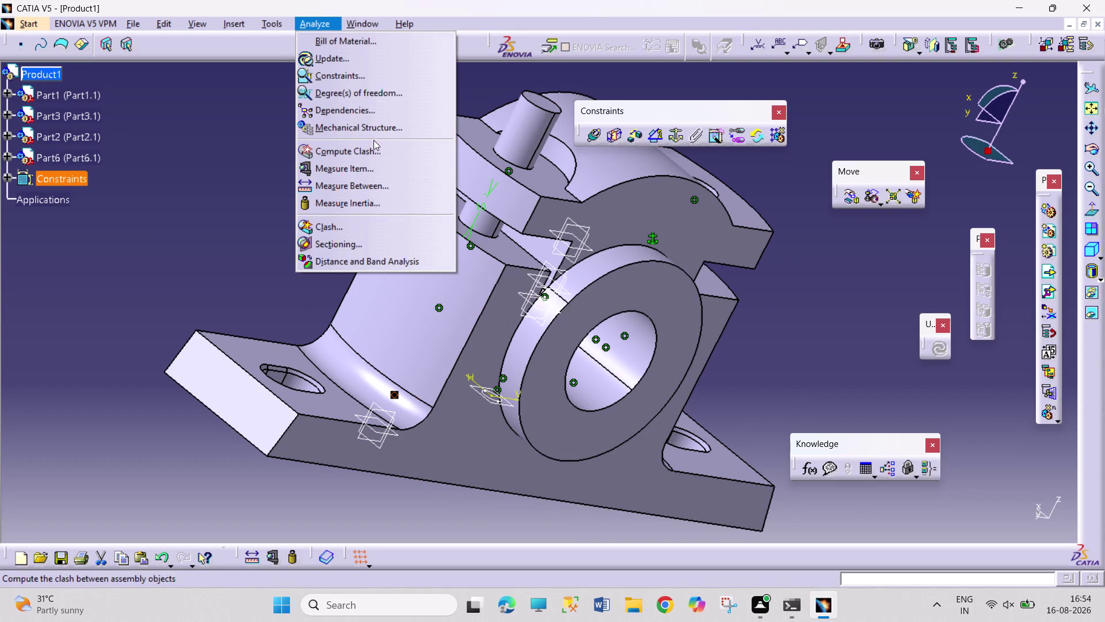
click(378, 81)
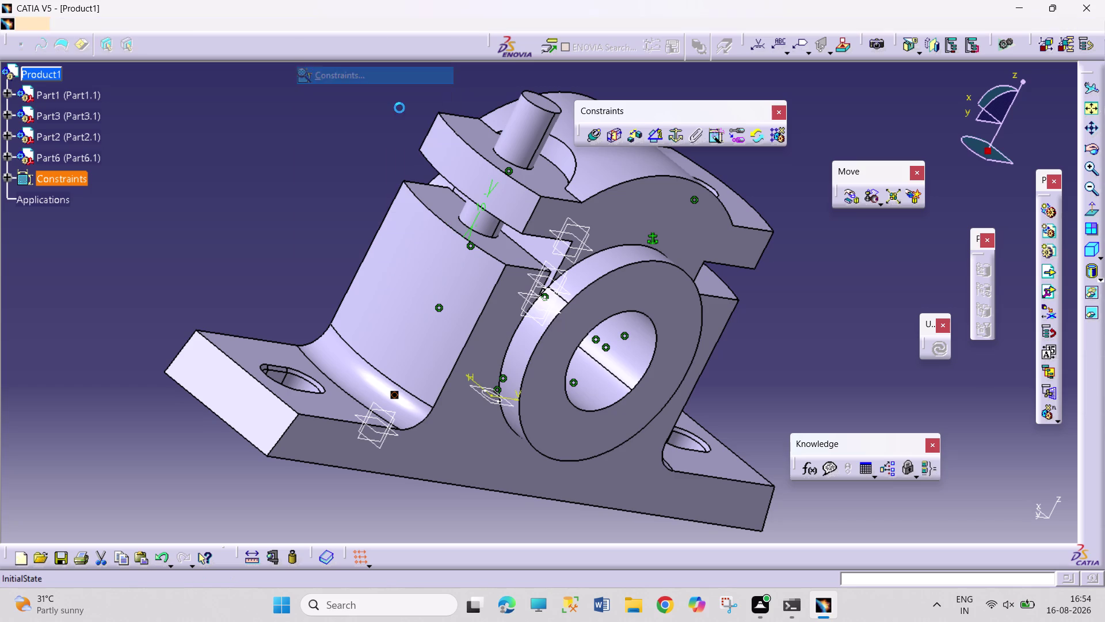
click(952, 301)
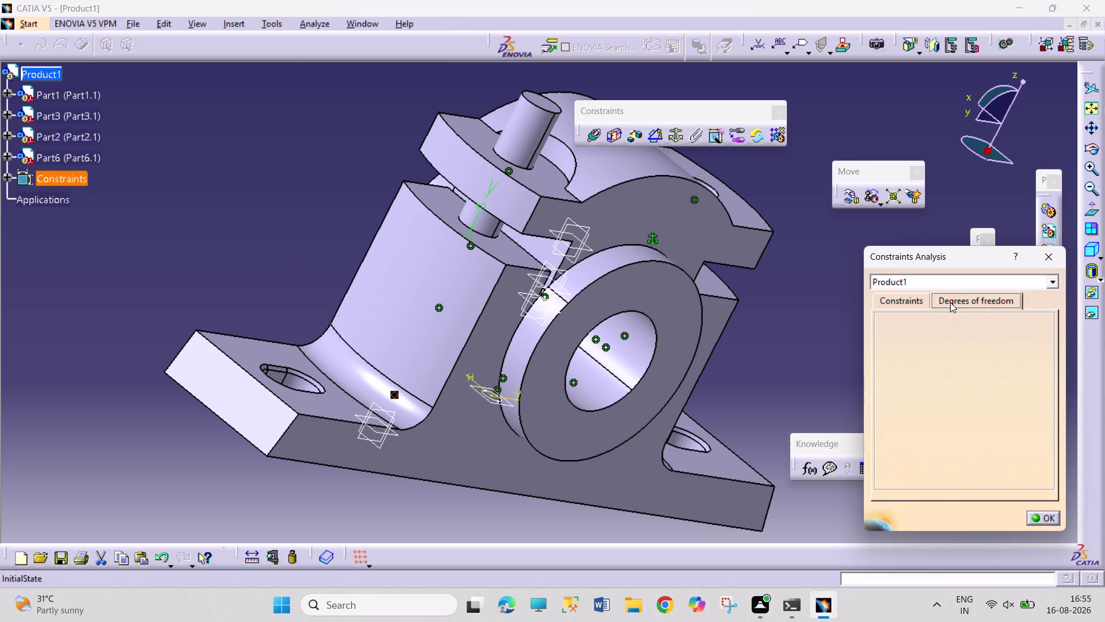
drag(906, 300, 913, 300)
click(1044, 261)
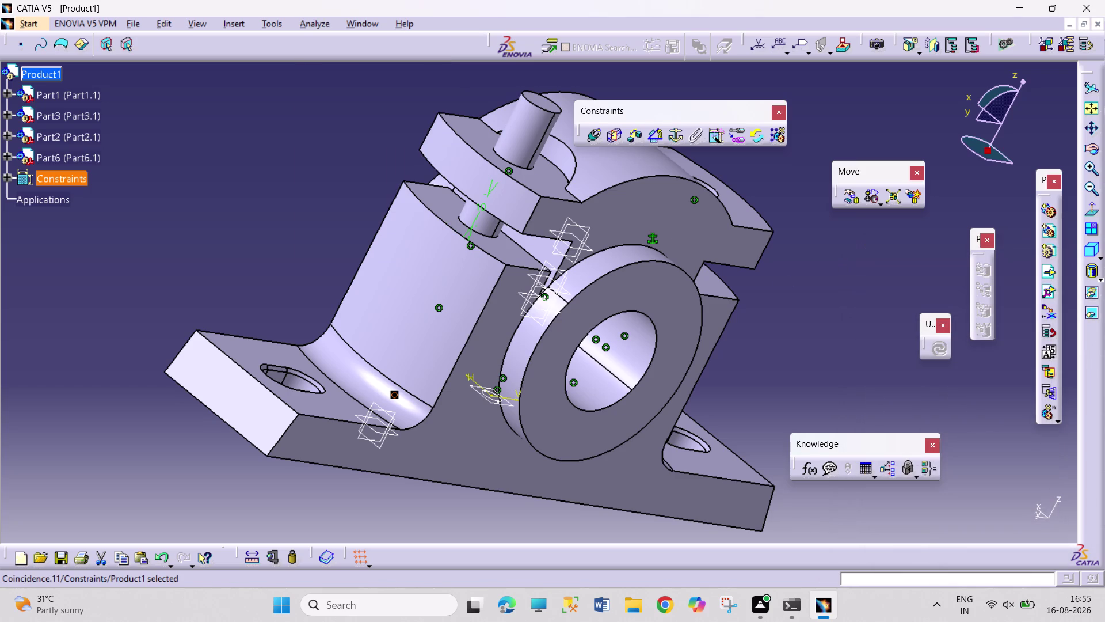
scroll(up, 3)
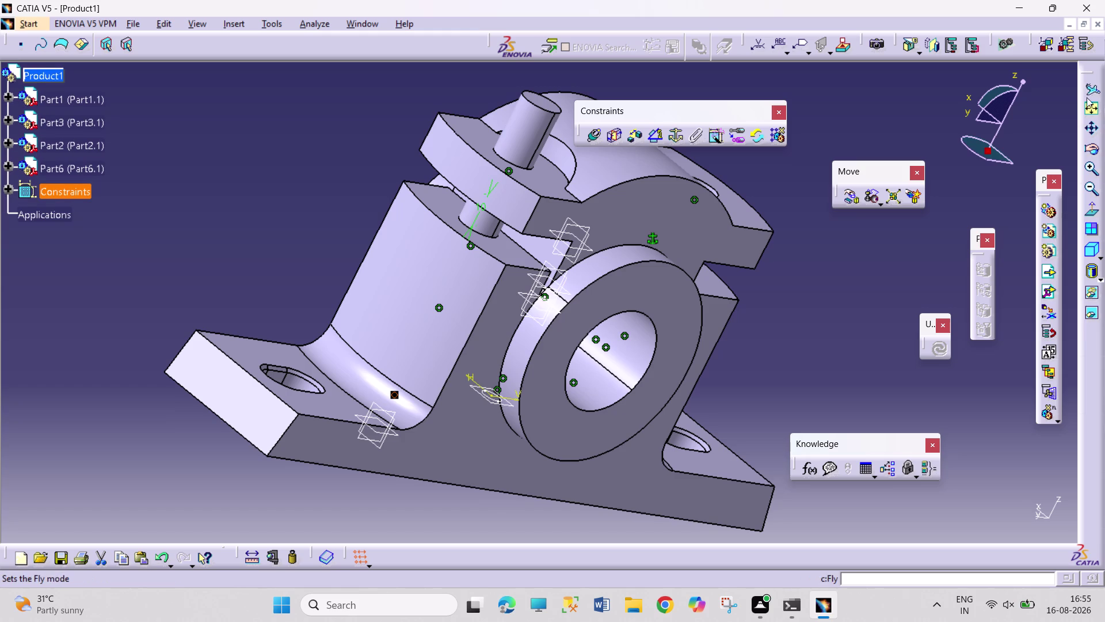
click(1095, 154)
drag(827, 322, 703, 304)
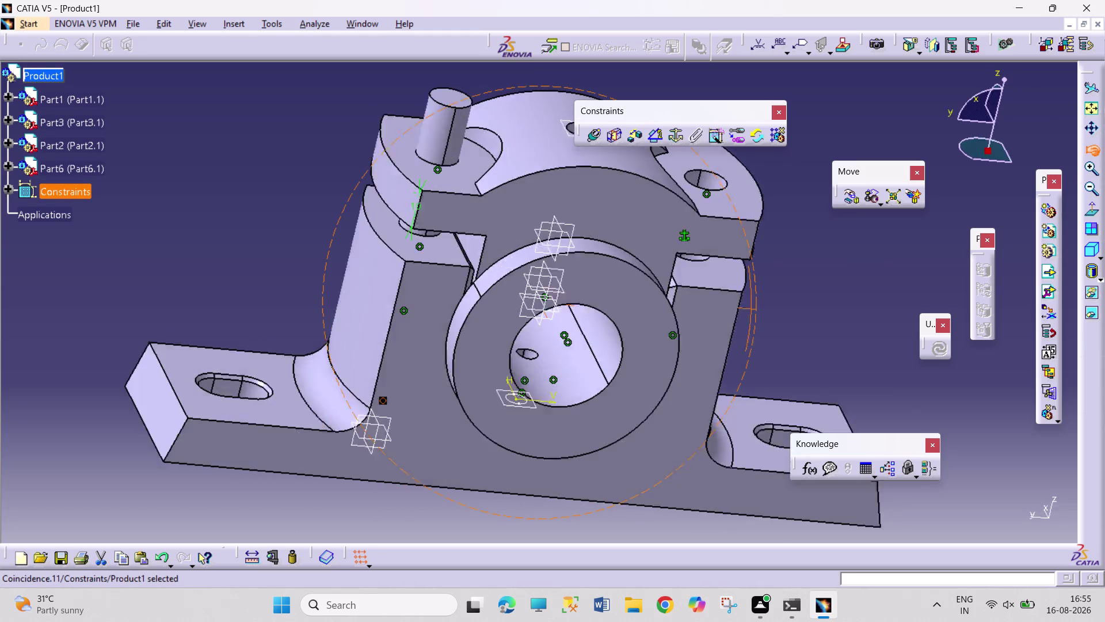
drag(702, 304, 552, 347)
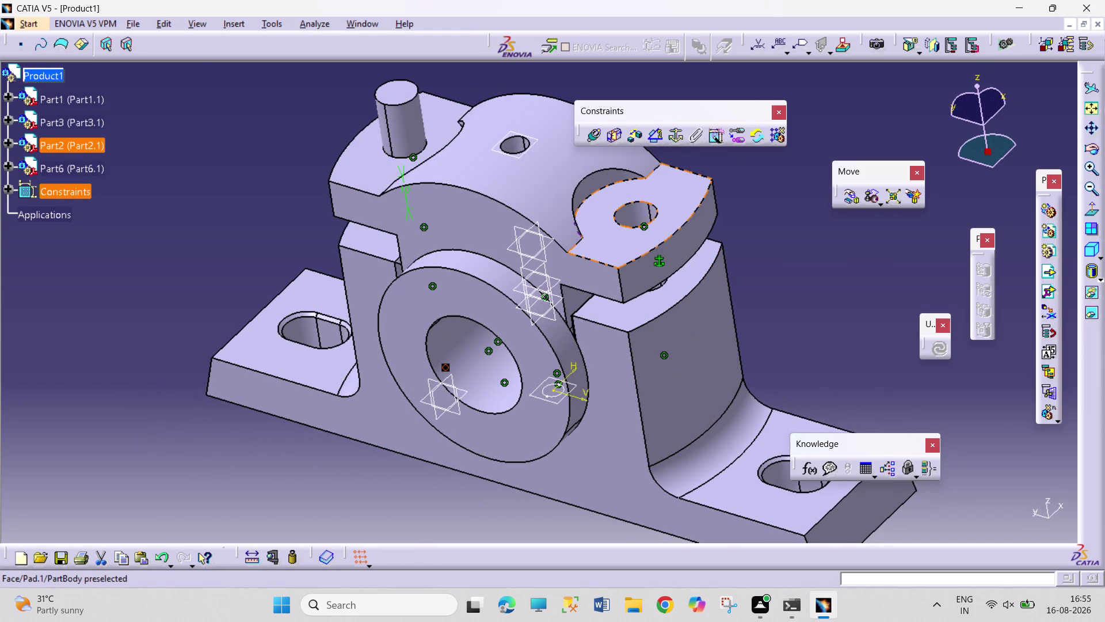
right_click(50, 80)
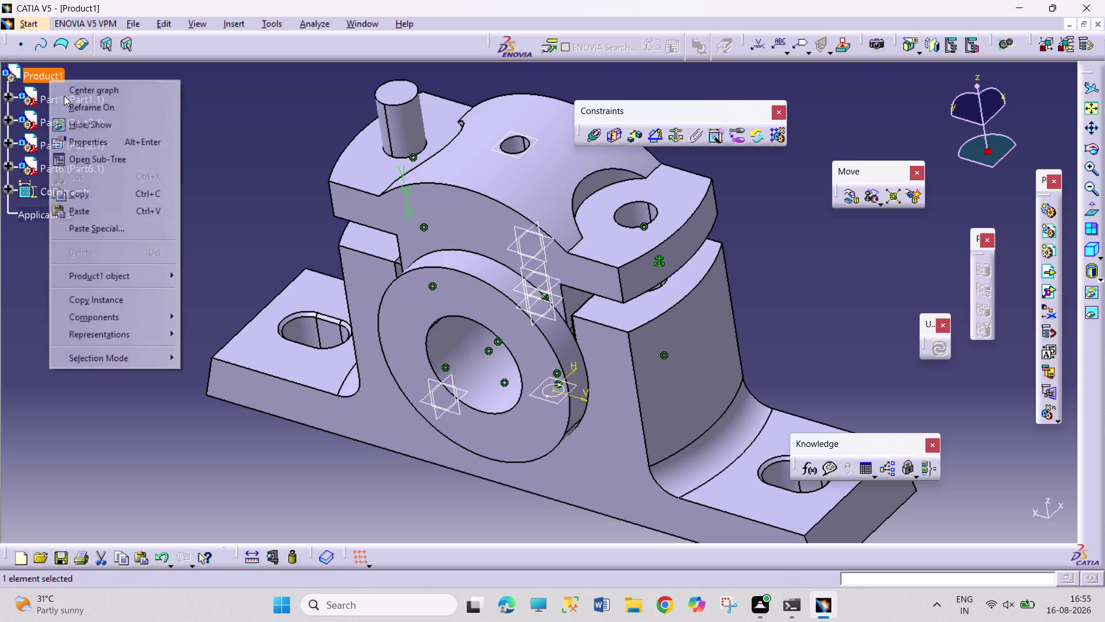
Insert the PLUMMER BLOCK ASSEMBLY 6 BOLT file again as a second instance, Part6.2.
click(123, 313)
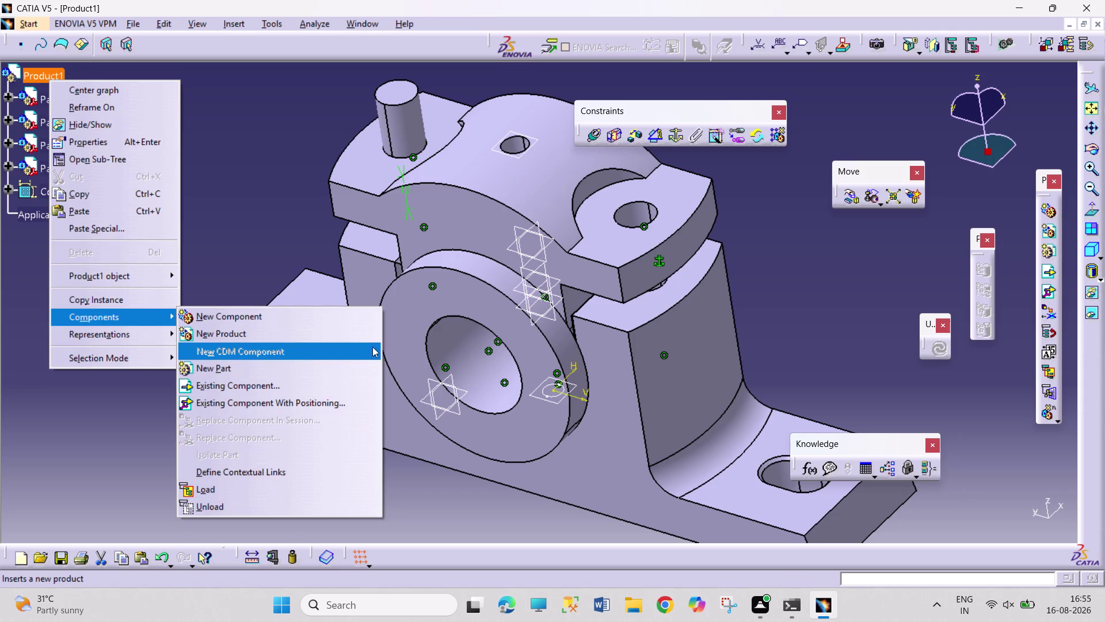
click(350, 380)
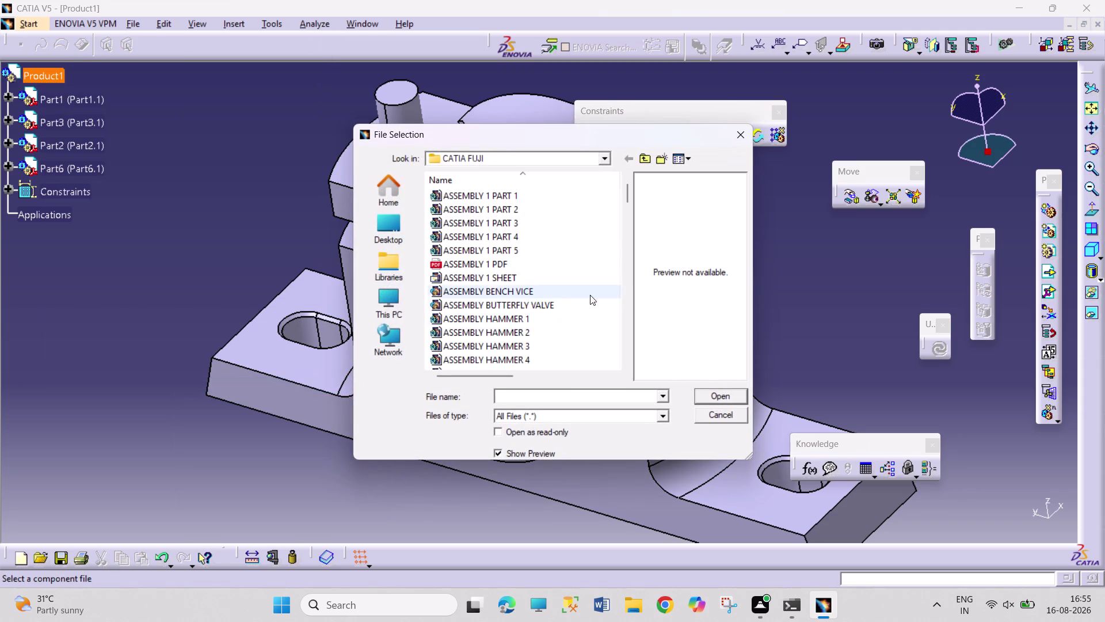
scroll(down, 3)
scroll(down, 3)
scroll(down, 3)
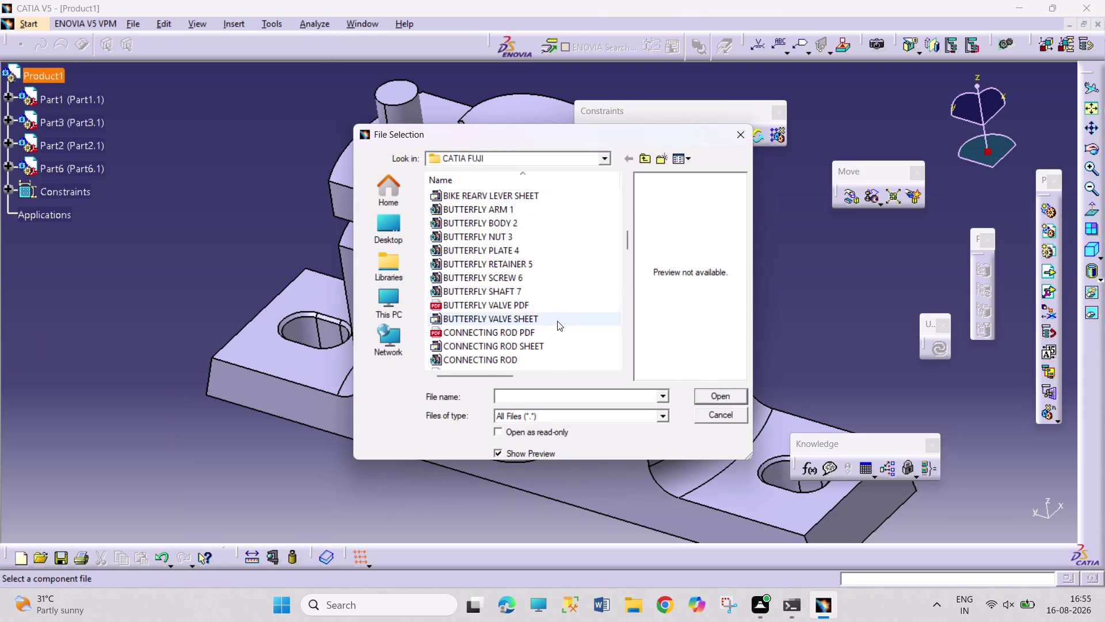
scroll(down, 3)
scroll(down, 3)
scroll(down, 3)
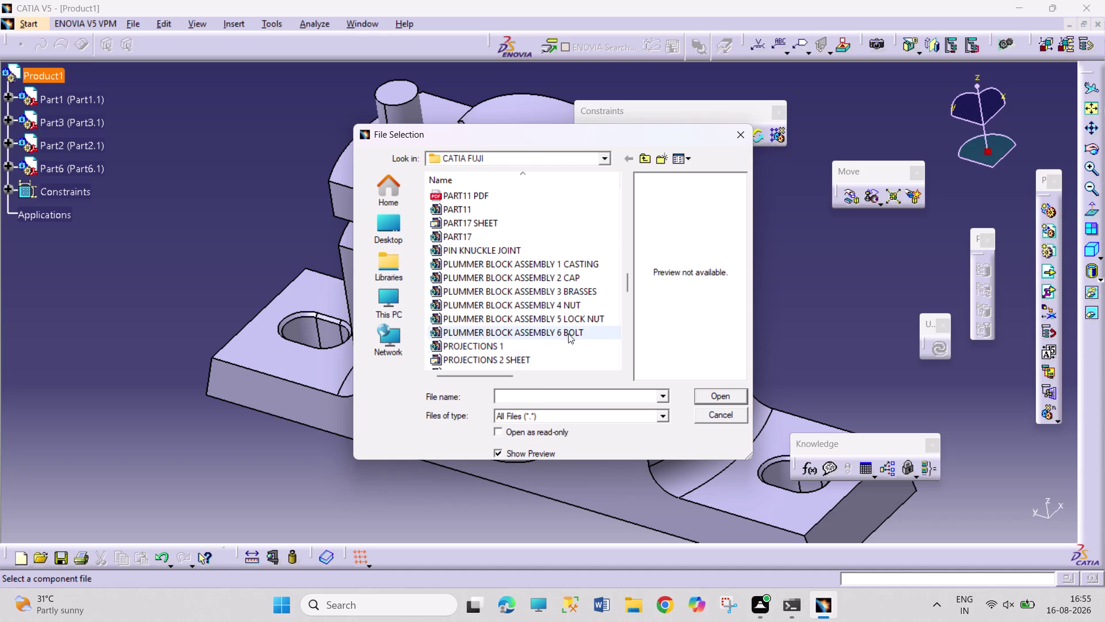
click(567, 332)
click(719, 394)
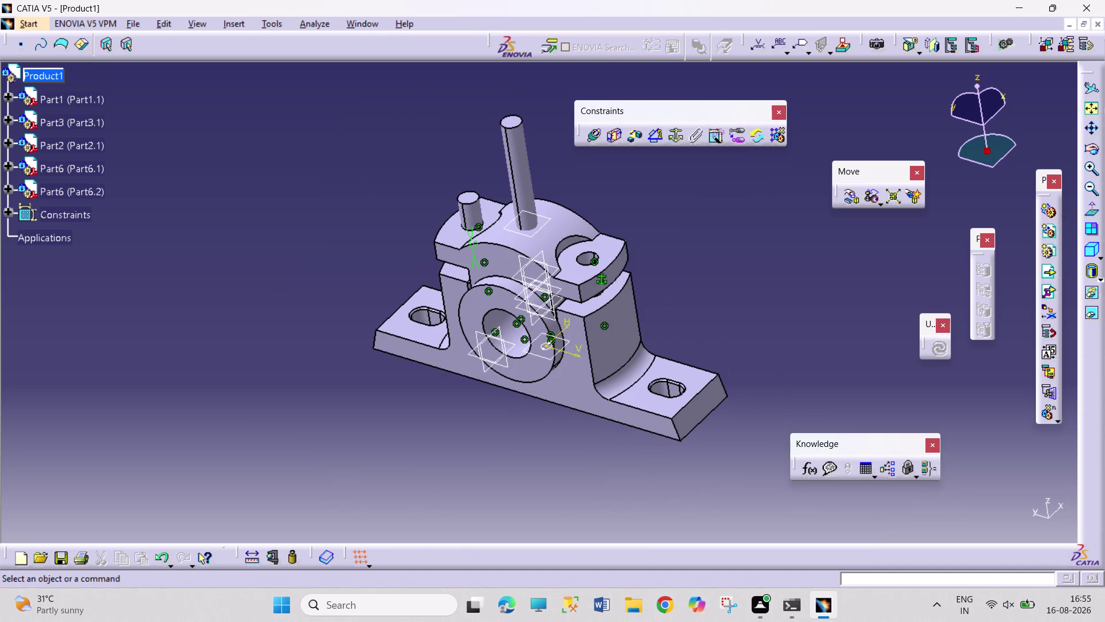
click(598, 137)
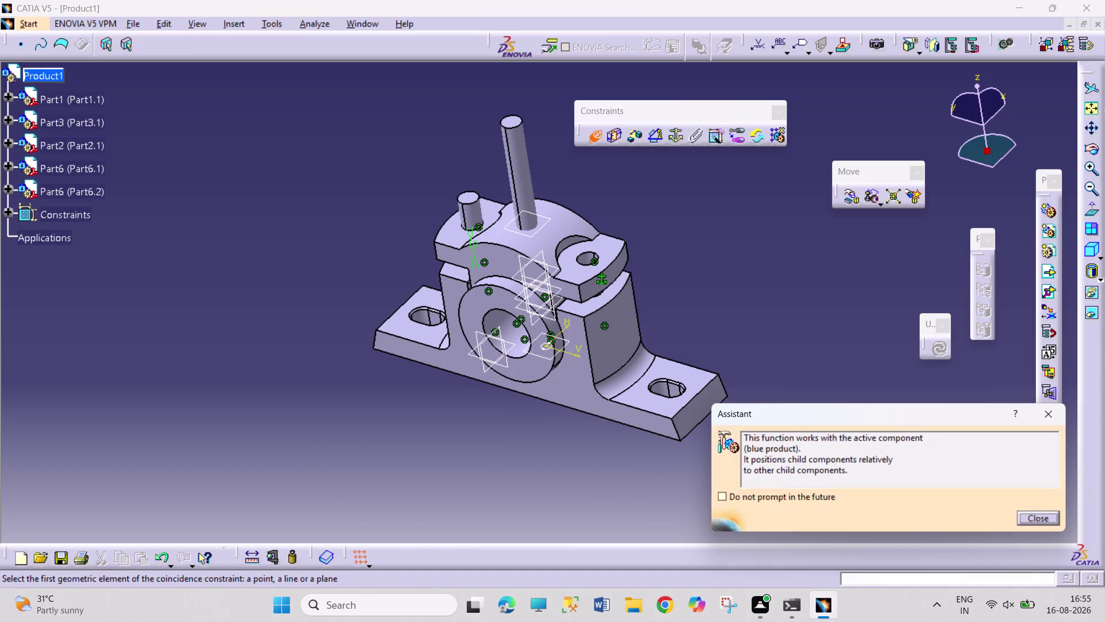
Make the second bolt's axis coincide with the other casting hole, then slide it below the casting.
click(519, 157)
click(588, 262)
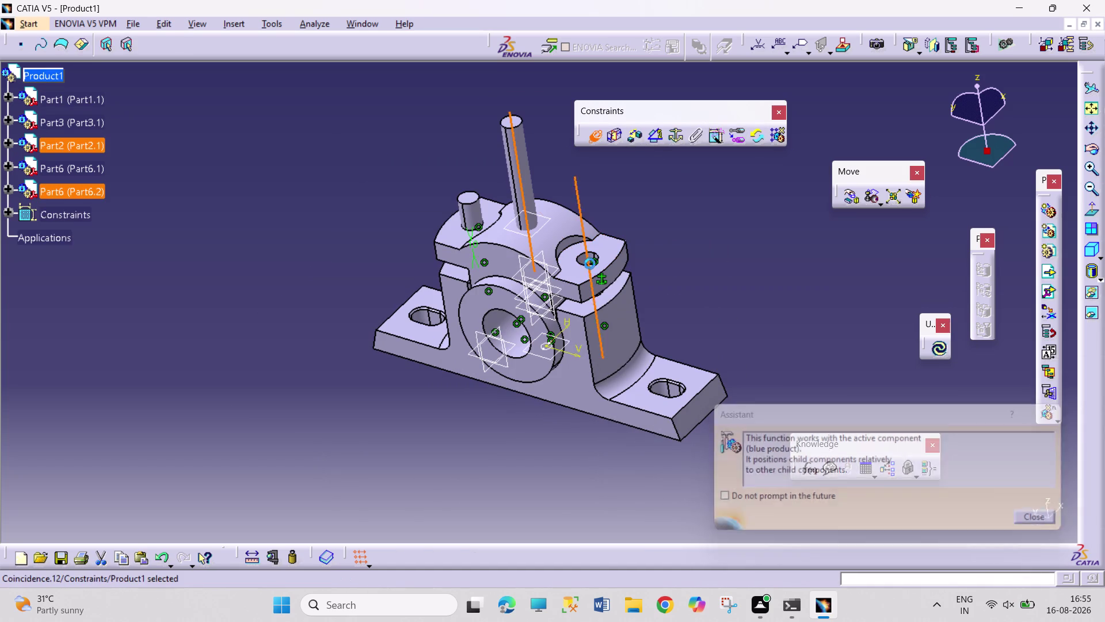
click(940, 348)
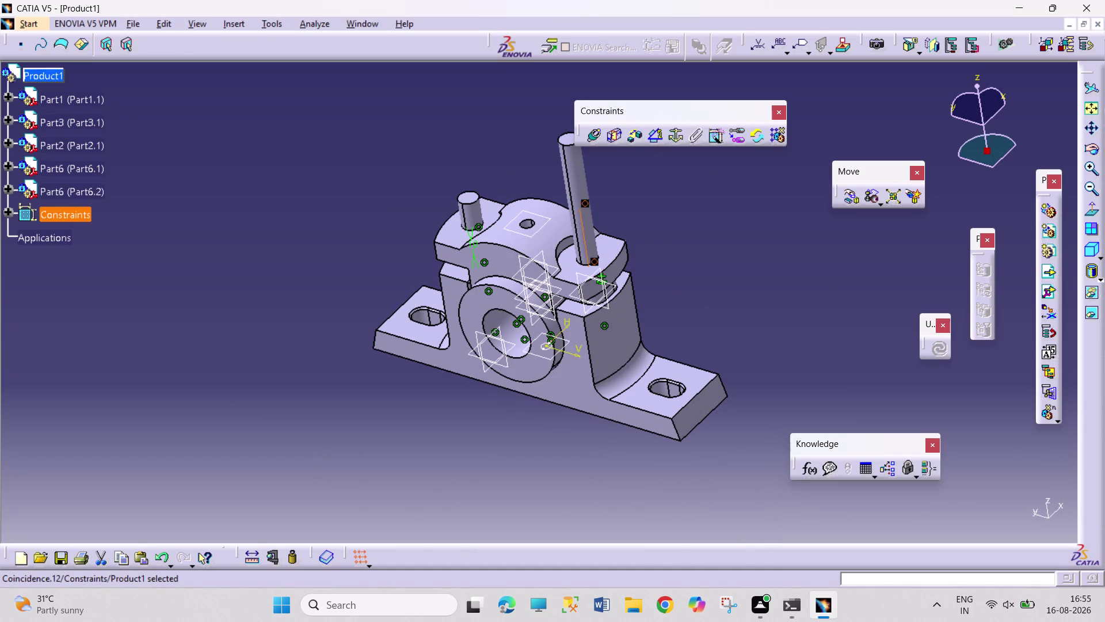
click(850, 200)
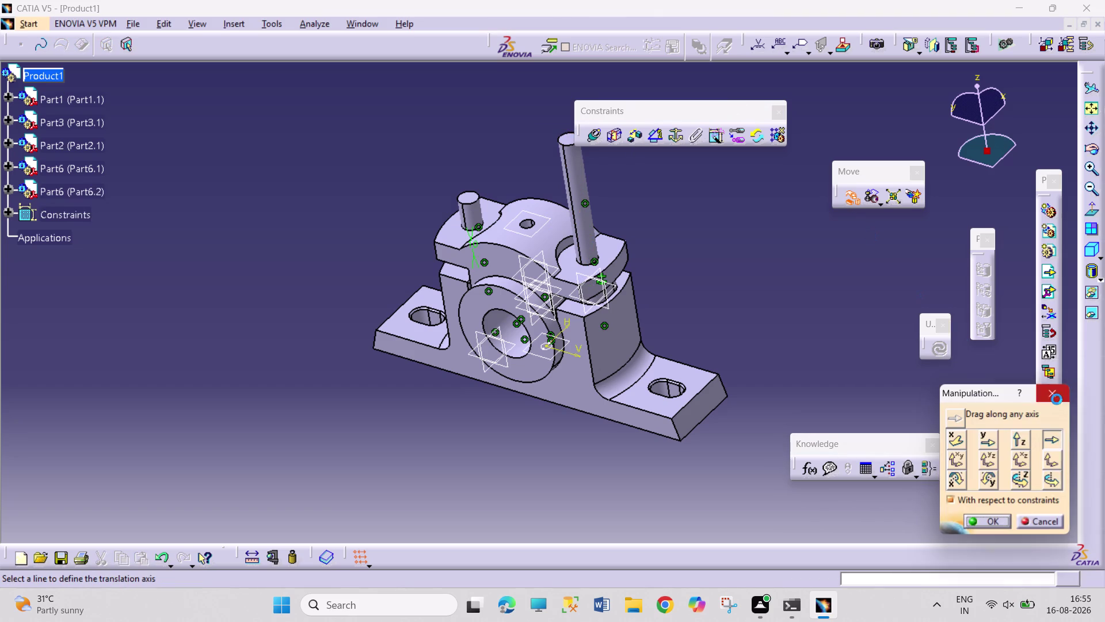
click(590, 363)
drag(582, 190, 595, 373)
click(977, 517)
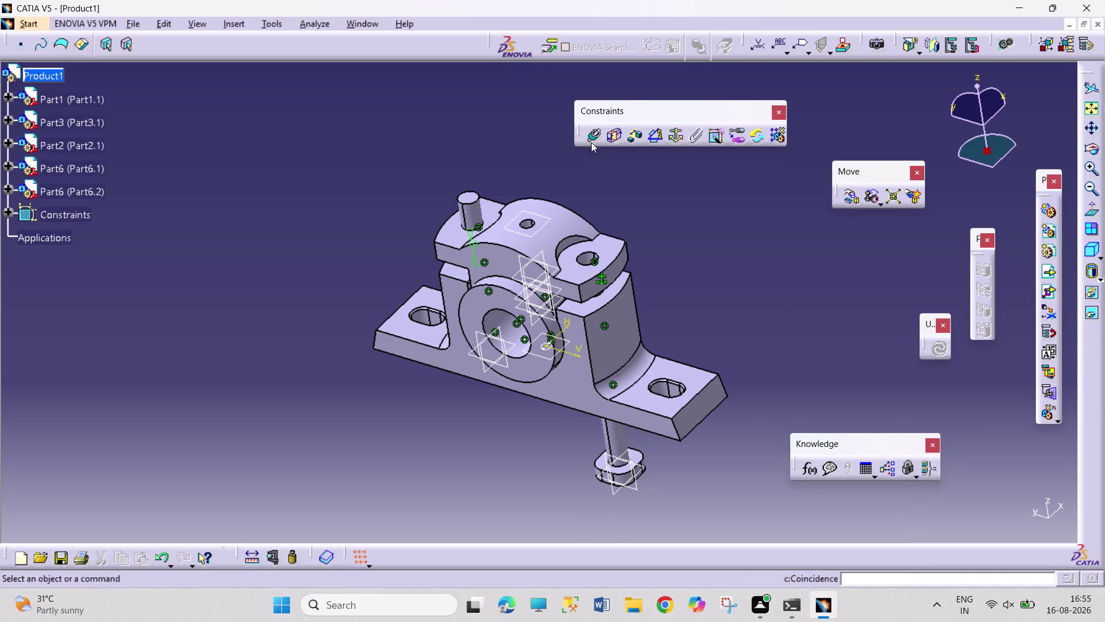
Seat the bolt head against the casting face with an opposite coincidence, then update the assembly.
click(591, 138)
click(637, 455)
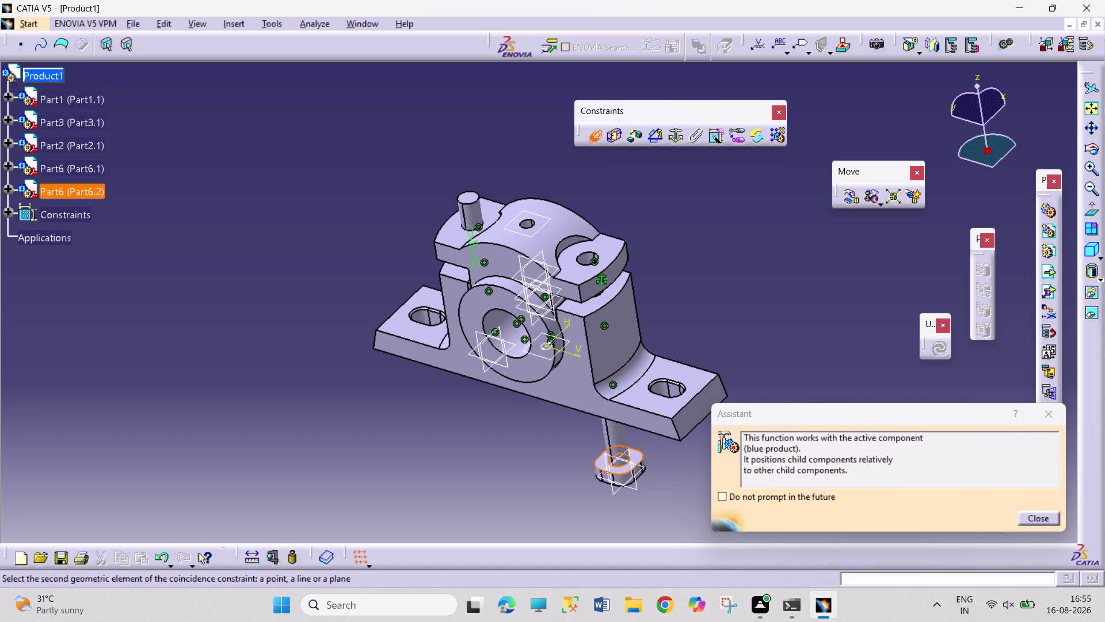
click(1094, 151)
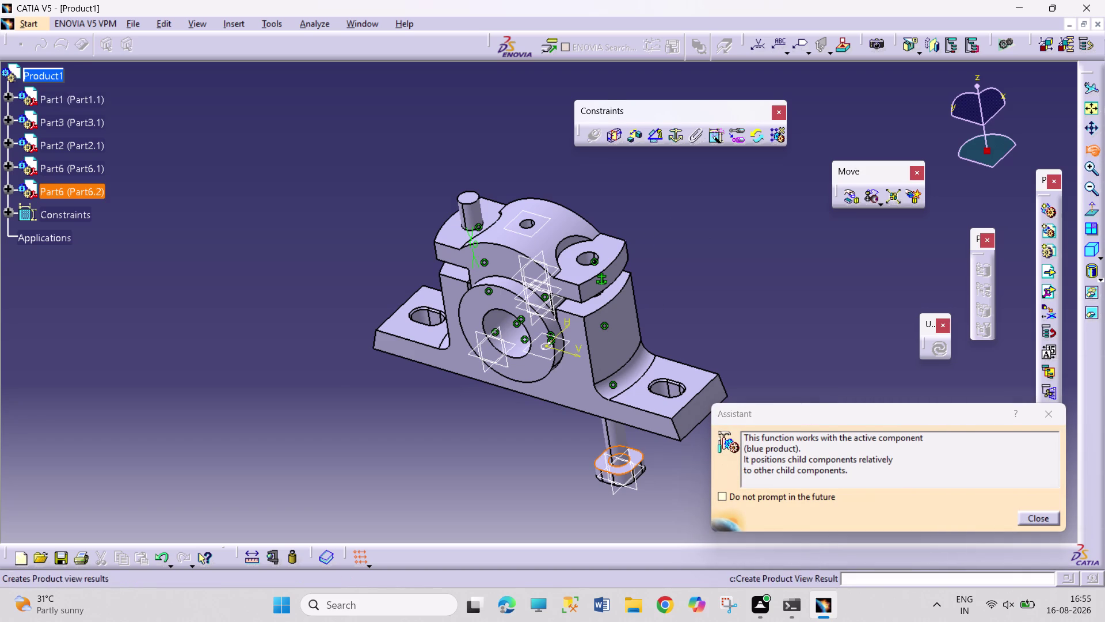
drag(681, 490, 563, 280)
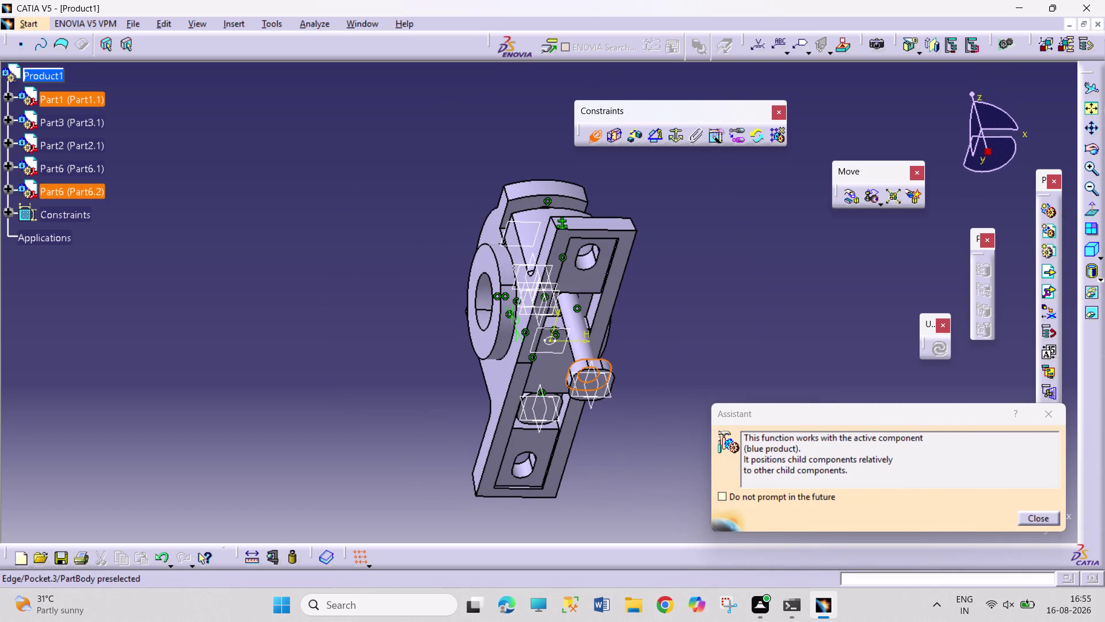
click(583, 301)
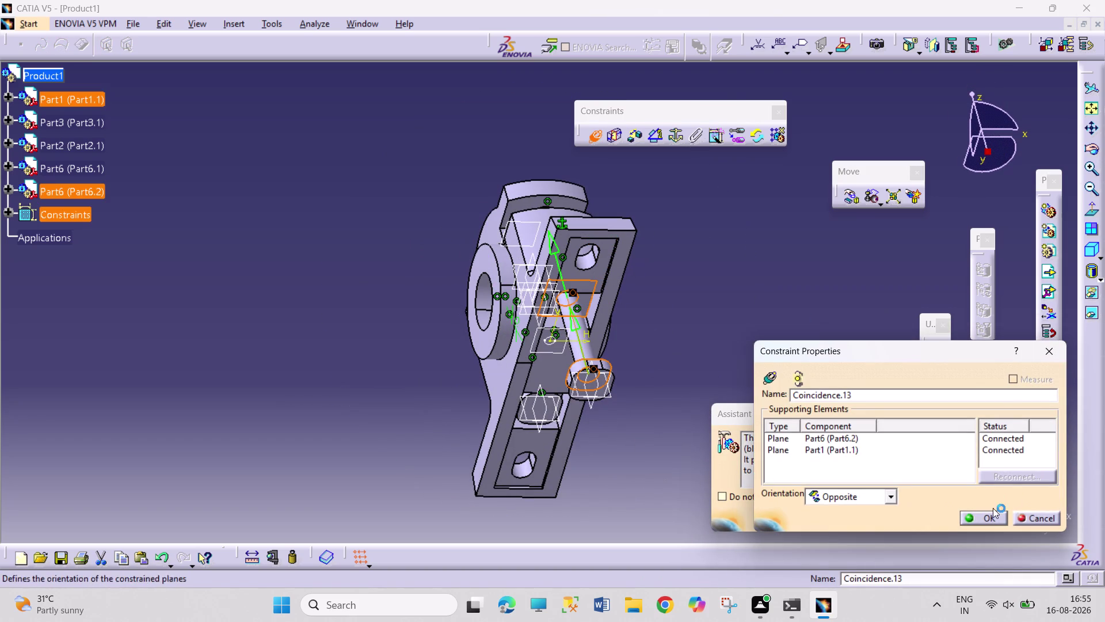
click(986, 517)
click(936, 353)
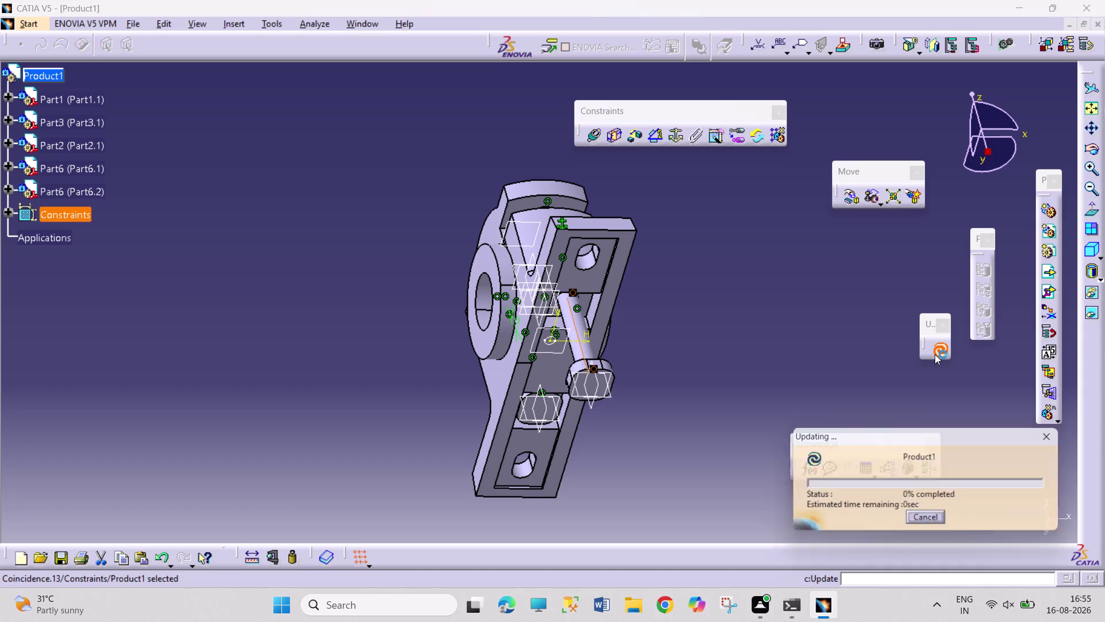
click(1094, 152)
drag(485, 132, 699, 341)
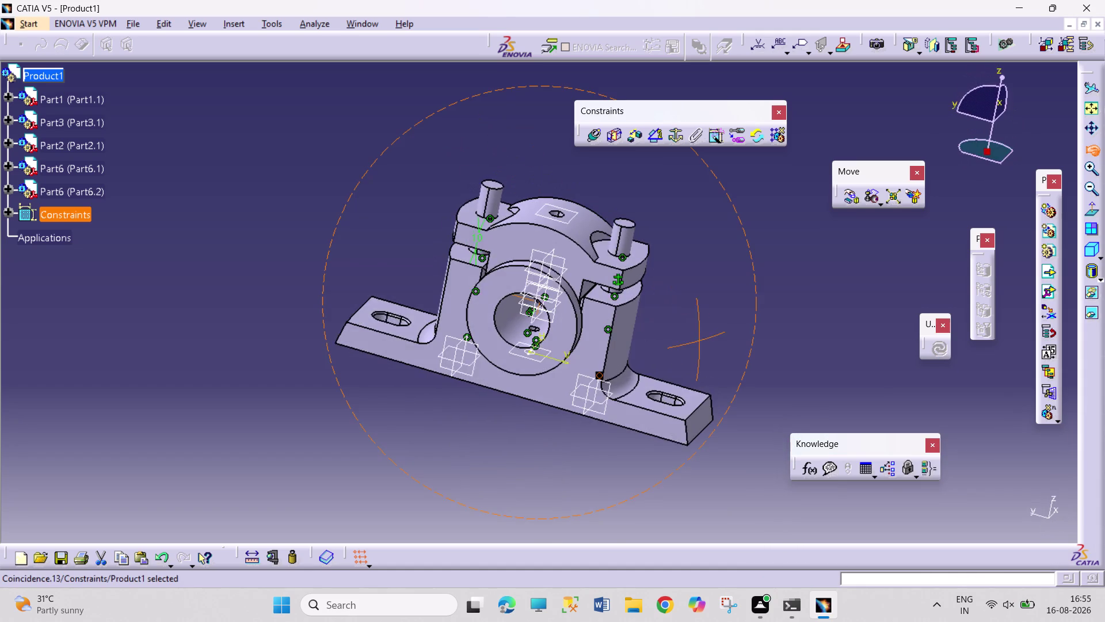
drag(700, 341, 702, 352)
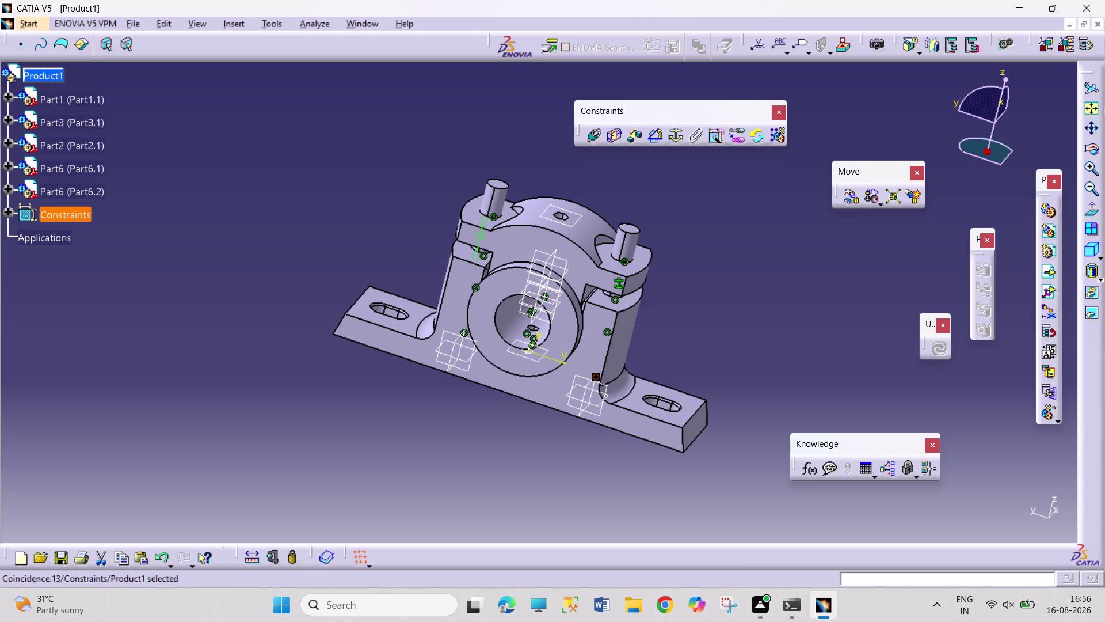
Add a 0° angle constraint between a Part6.1 plane and a Part1 plane.
middle_drag(674, 326, 676, 319)
middle_drag(679, 300, 696, 246)
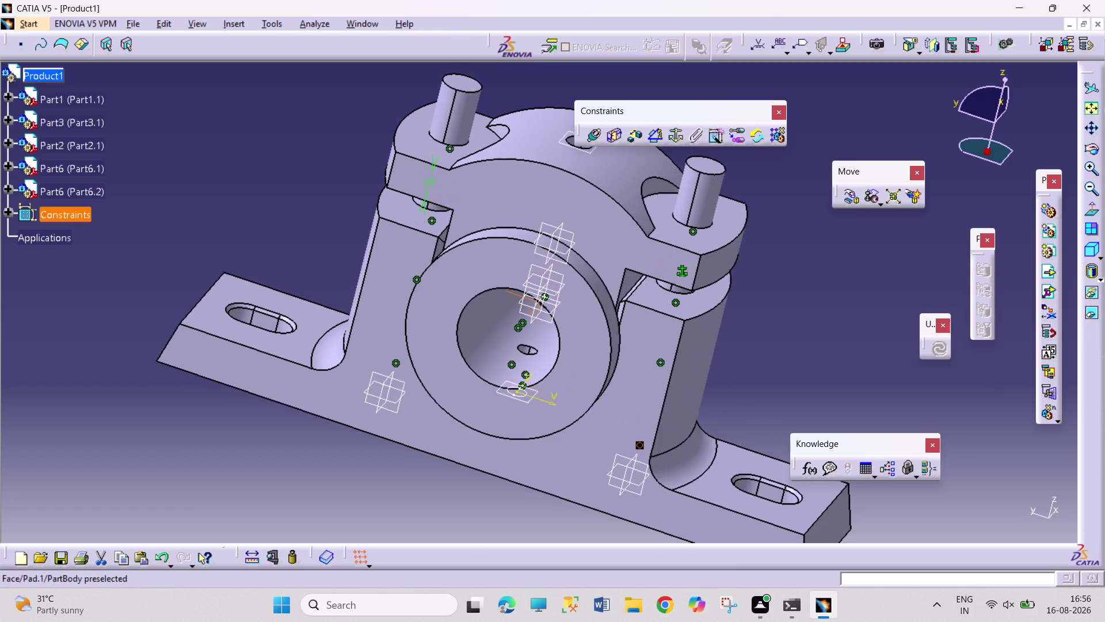
click(375, 409)
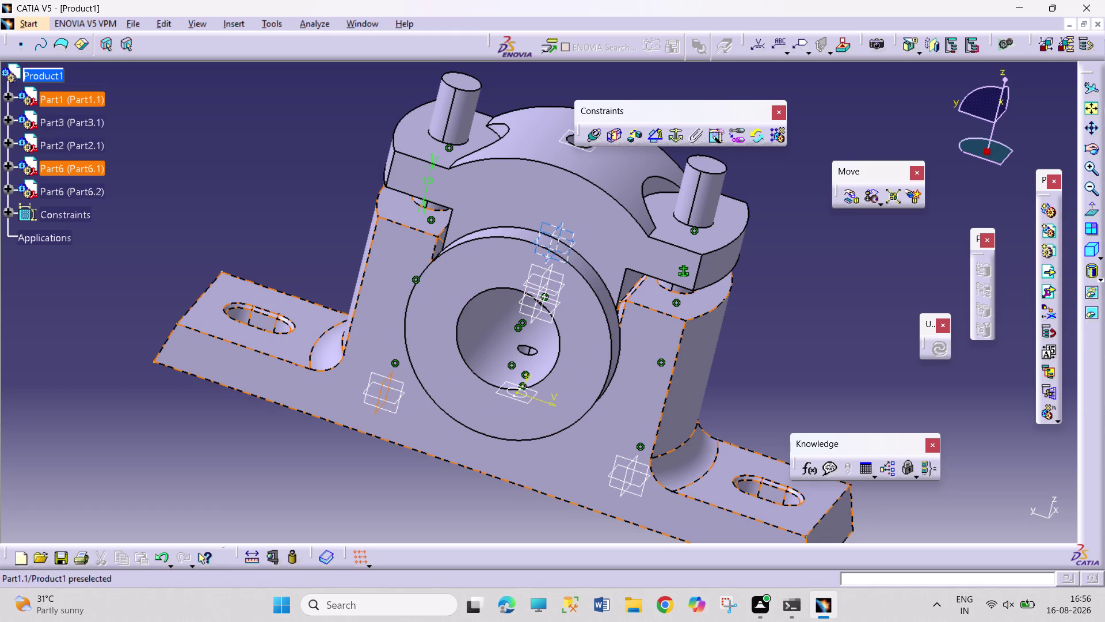
click(550, 239)
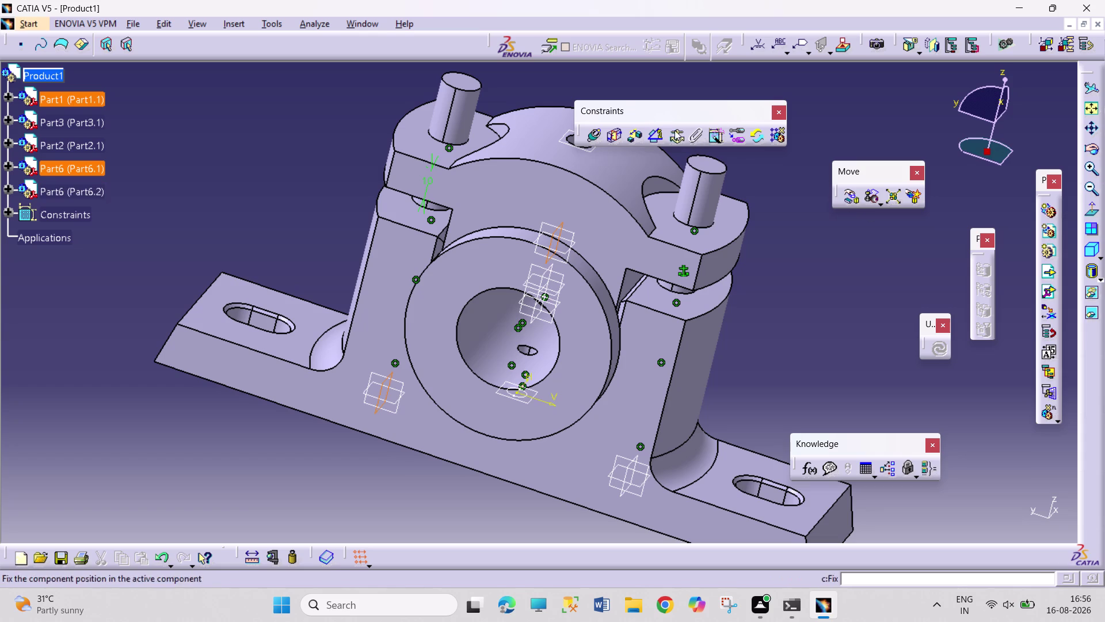
click(654, 136)
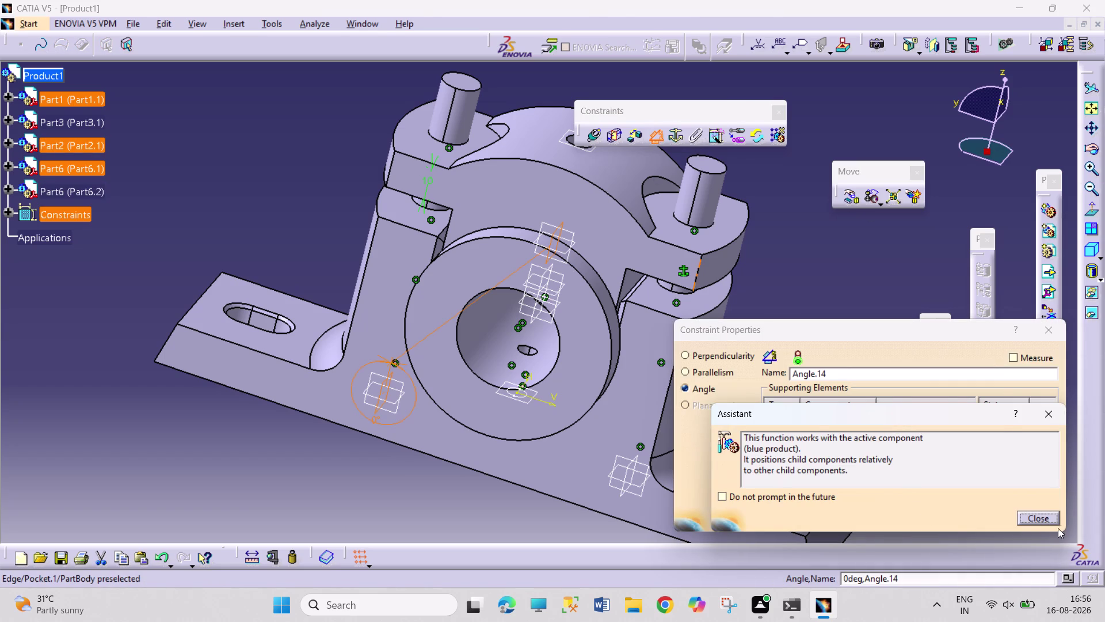
click(1047, 518)
click(986, 517)
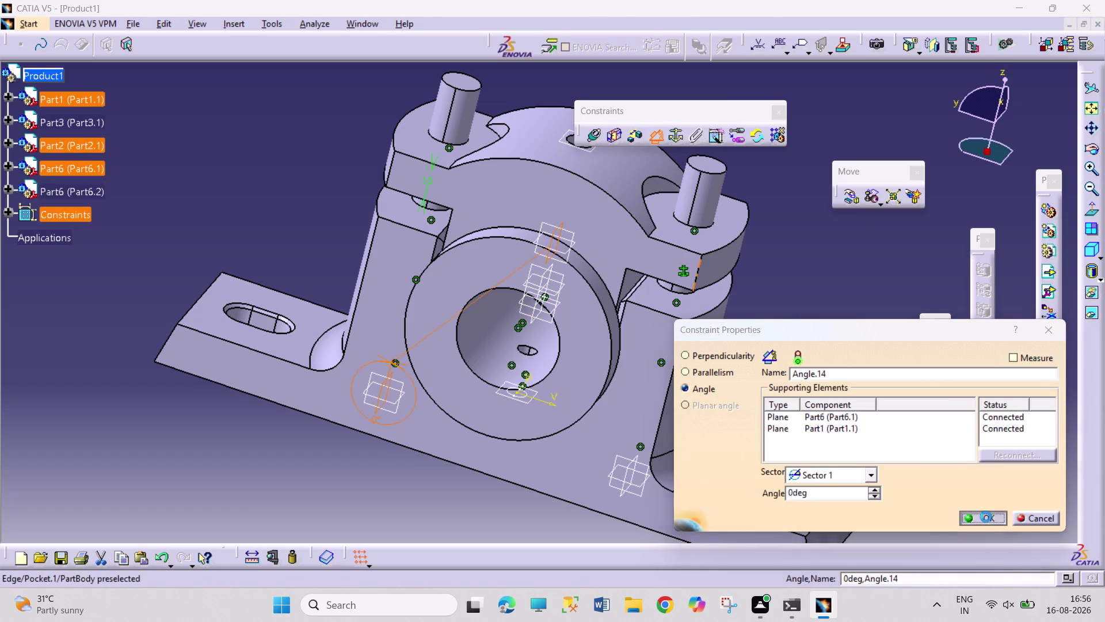
click(623, 489)
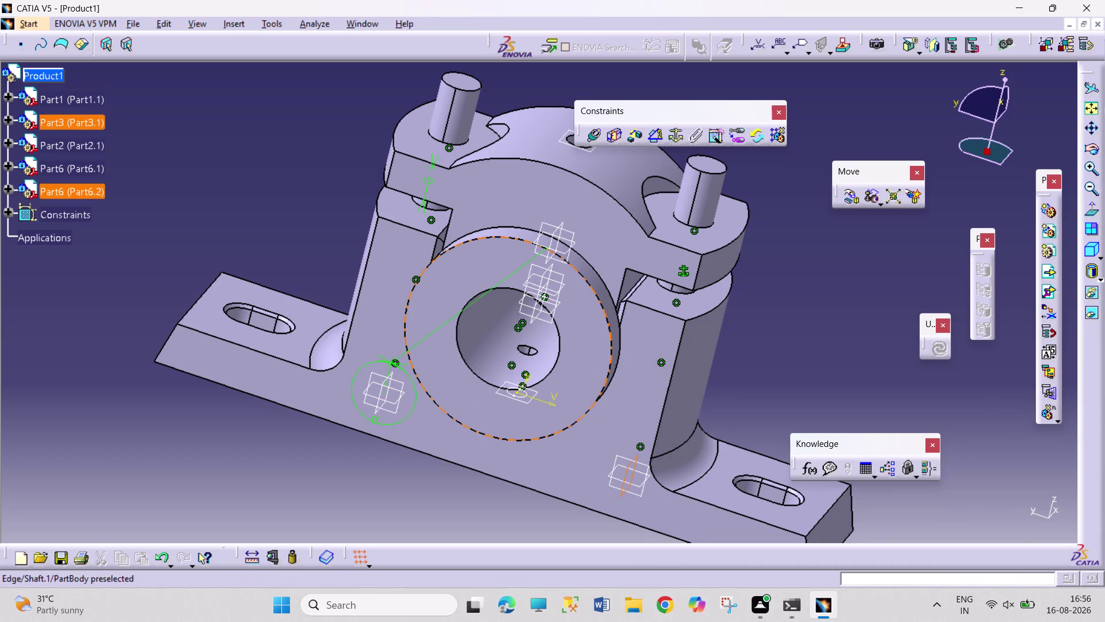
Add the same 0° angle constraint between a Part6.2 plane and the Part1 plane.
click(547, 258)
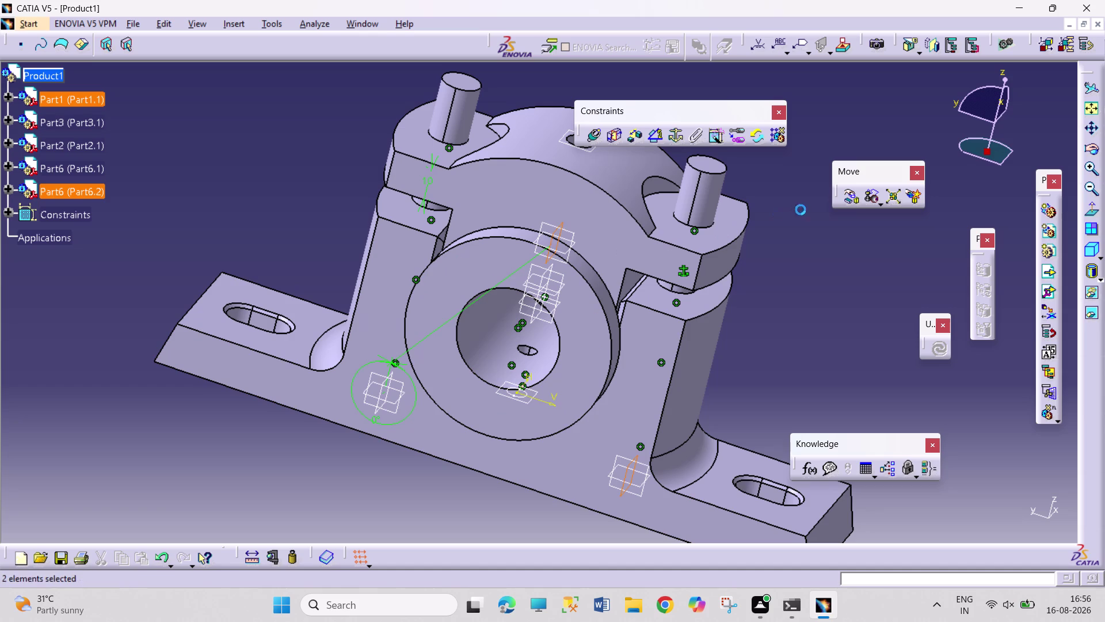
click(653, 135)
click(1034, 513)
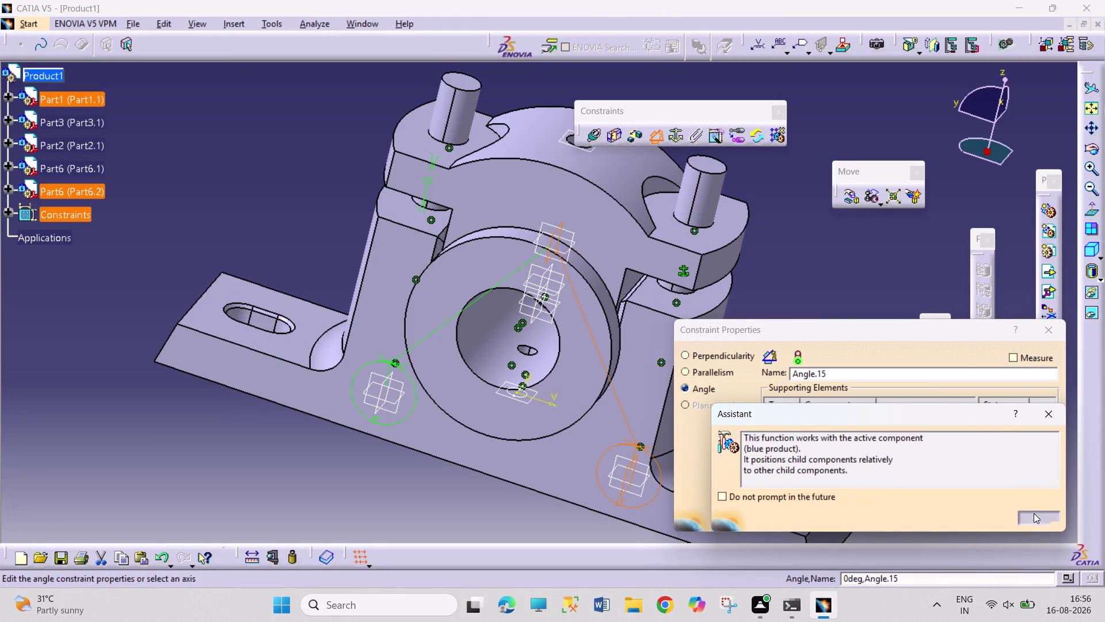
click(978, 516)
click(319, 27)
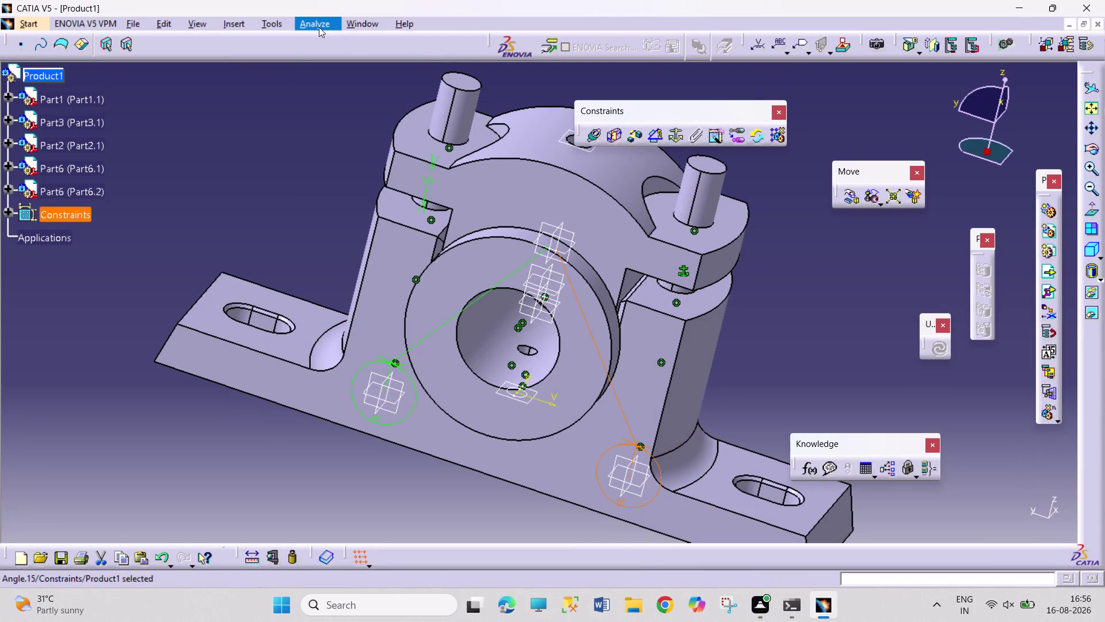
click(340, 71)
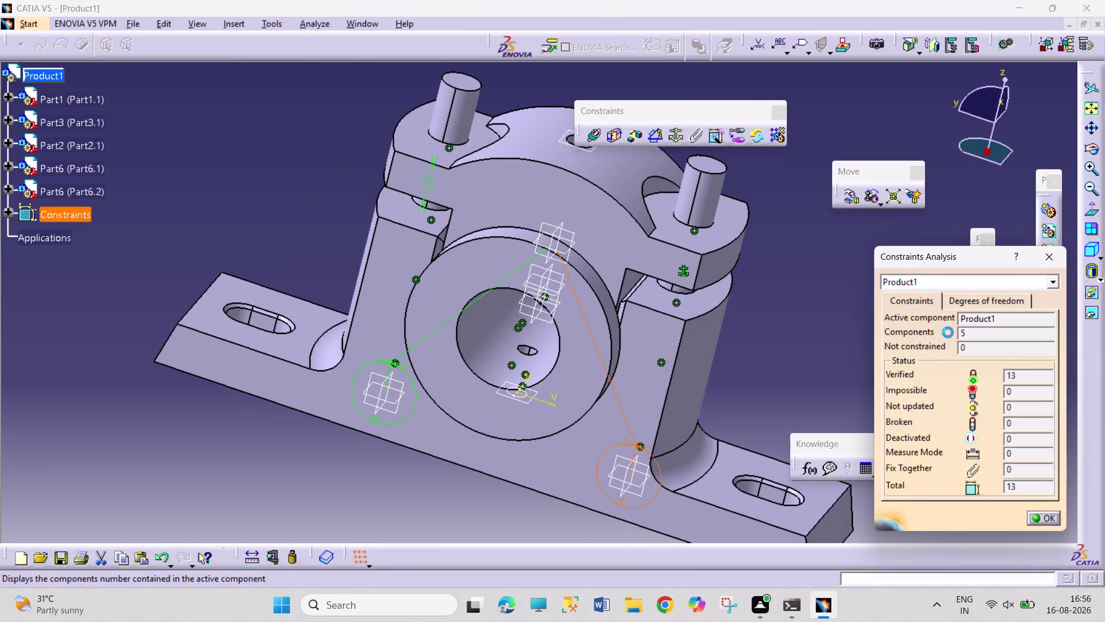
click(978, 297)
drag(893, 297, 903, 298)
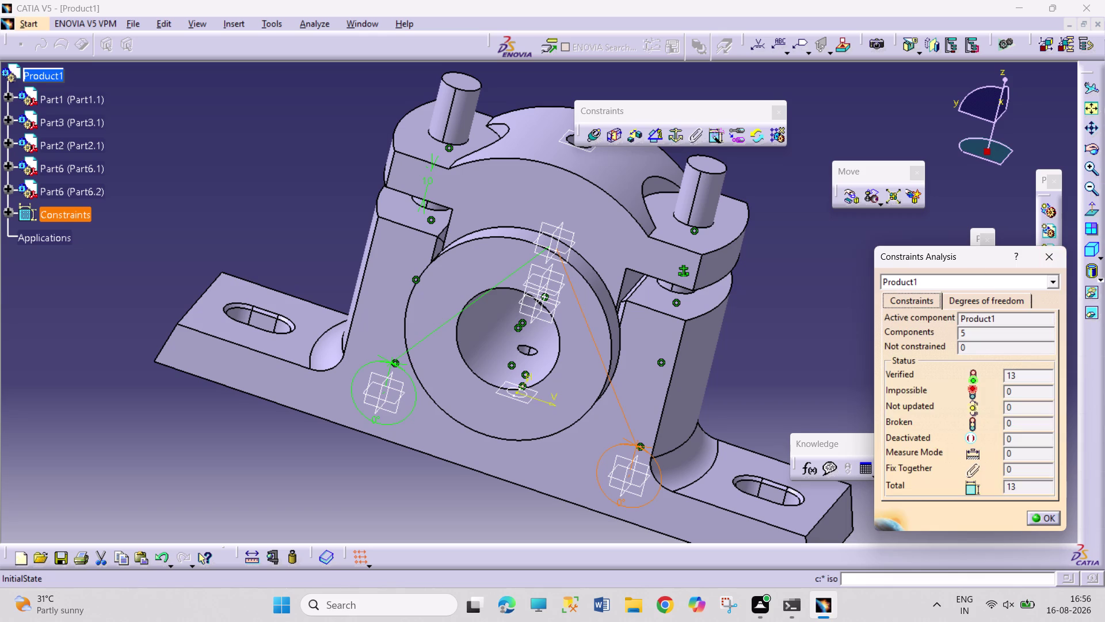
click(1055, 252)
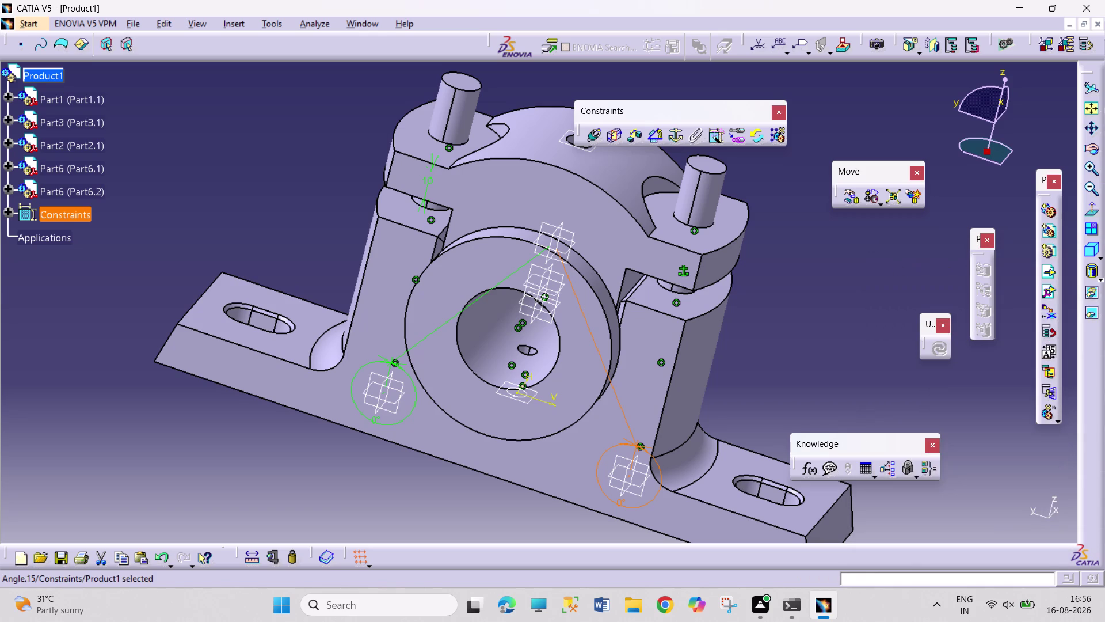
click(787, 354)
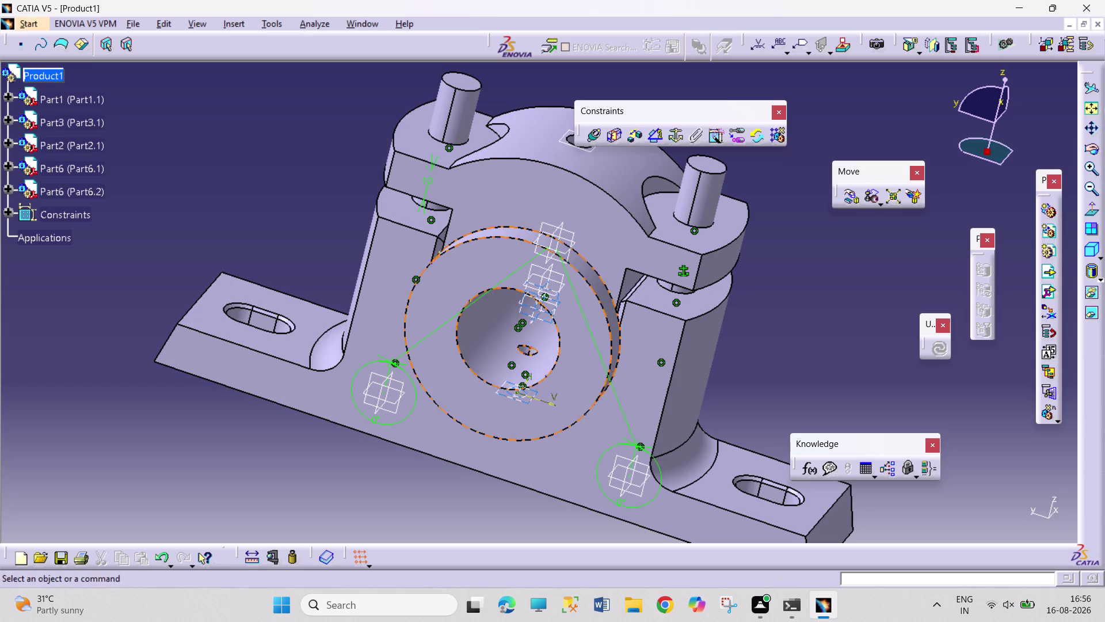
right_click(36, 79)
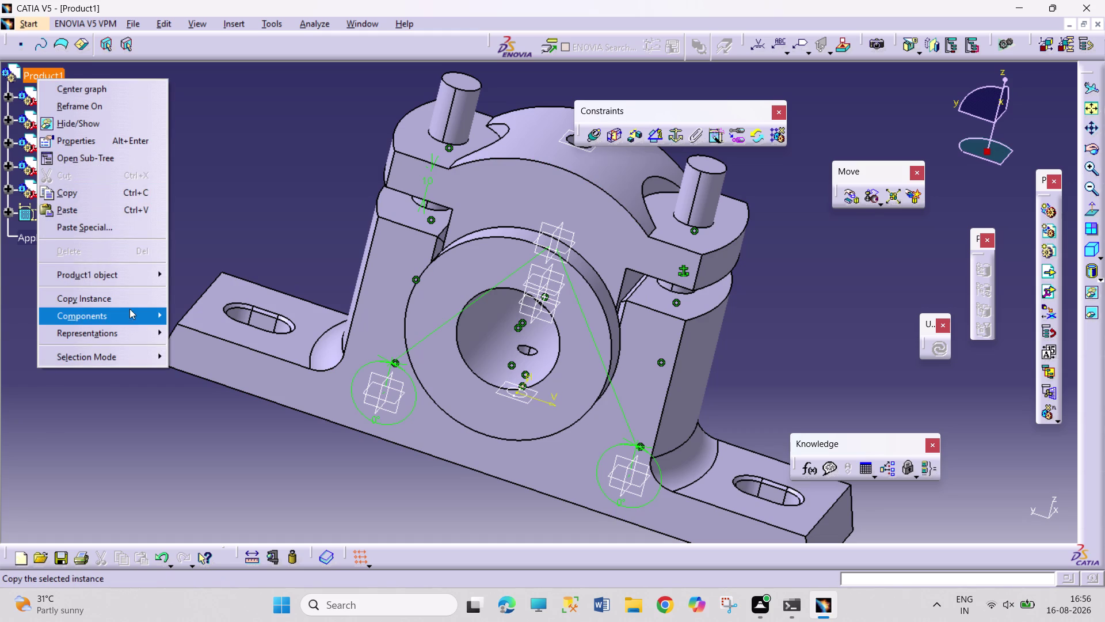
Insert the existing PLUMMER BLOCK ASSEMBLY 5 LOCK NUT file into Product1 as Part5.1.
click(131, 313)
click(294, 378)
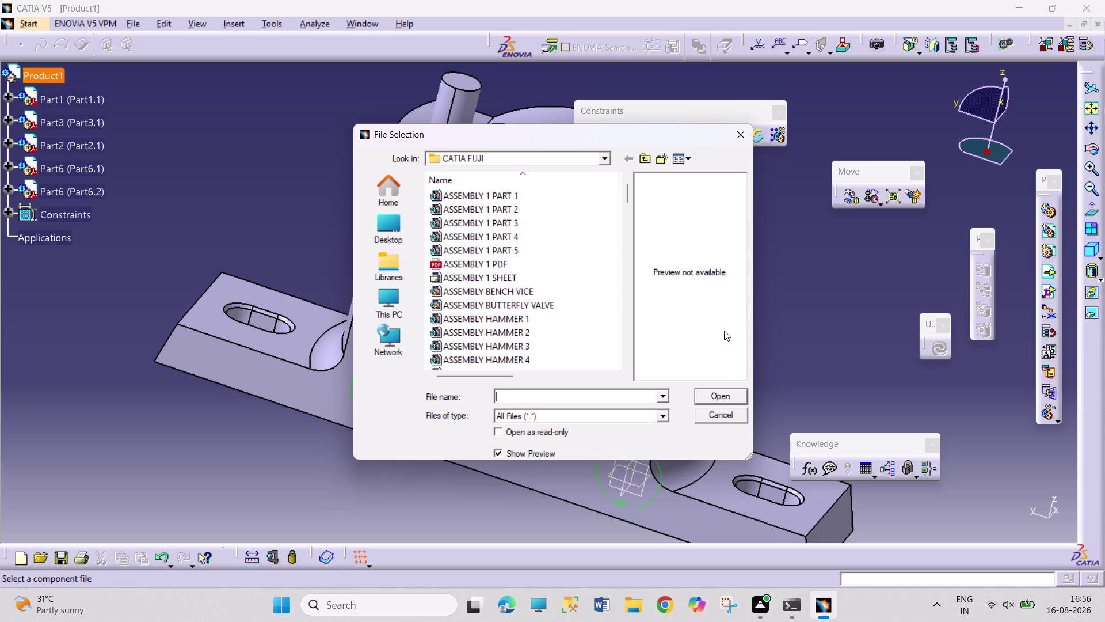
scroll(down, 3)
scroll(down, 3)
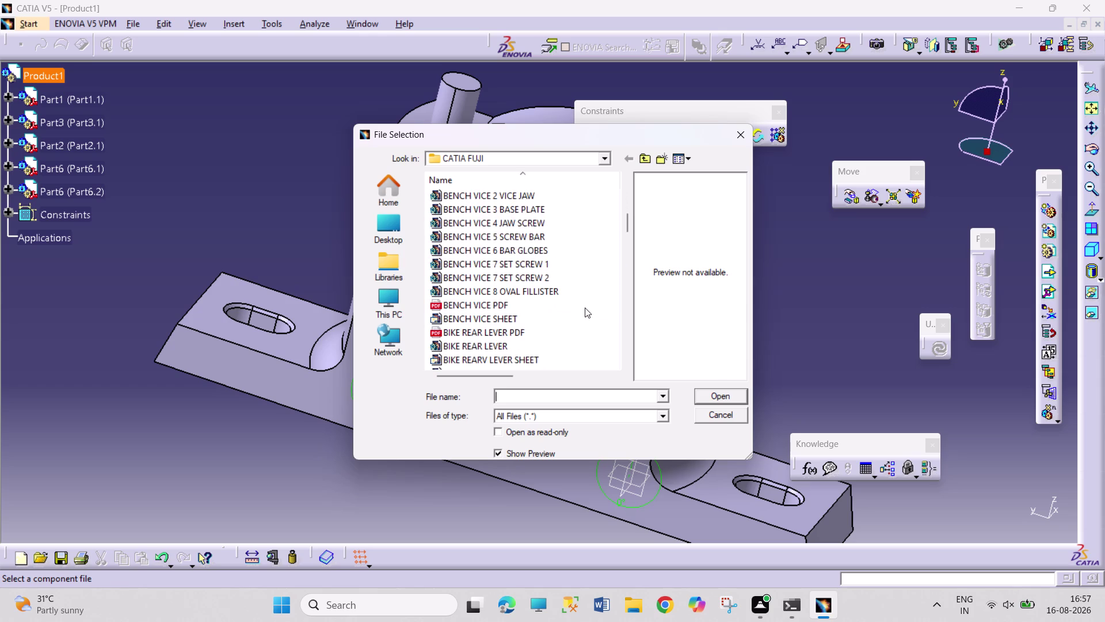
scroll(down, 3)
scroll(down, 3)
scroll(down, 3)
scroll(down, 3)
scroll(down, 3)
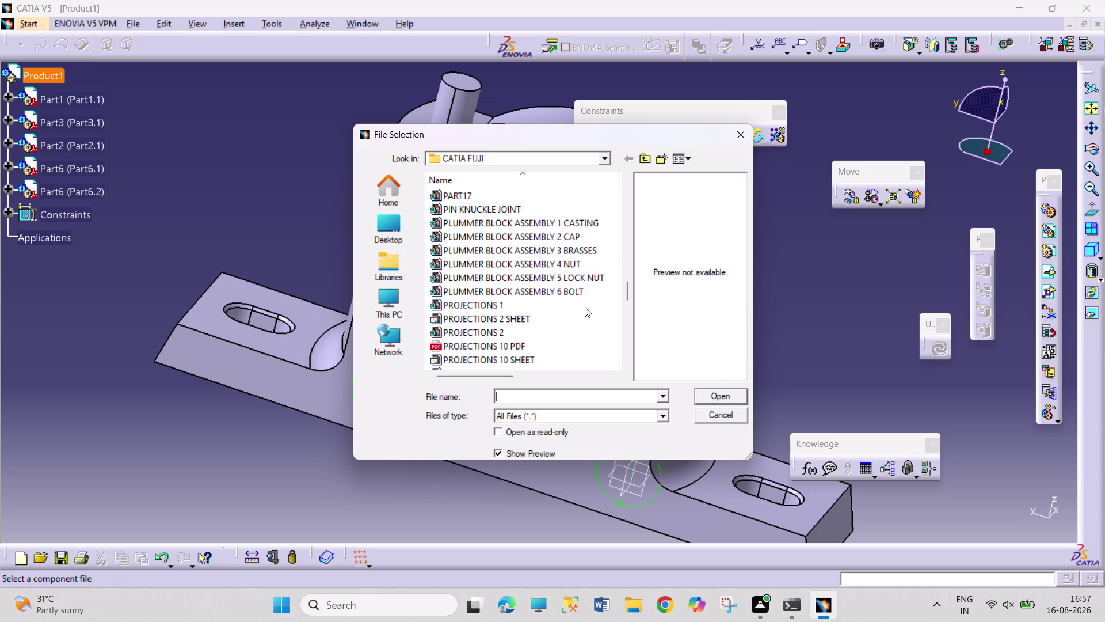
scroll(up, 3)
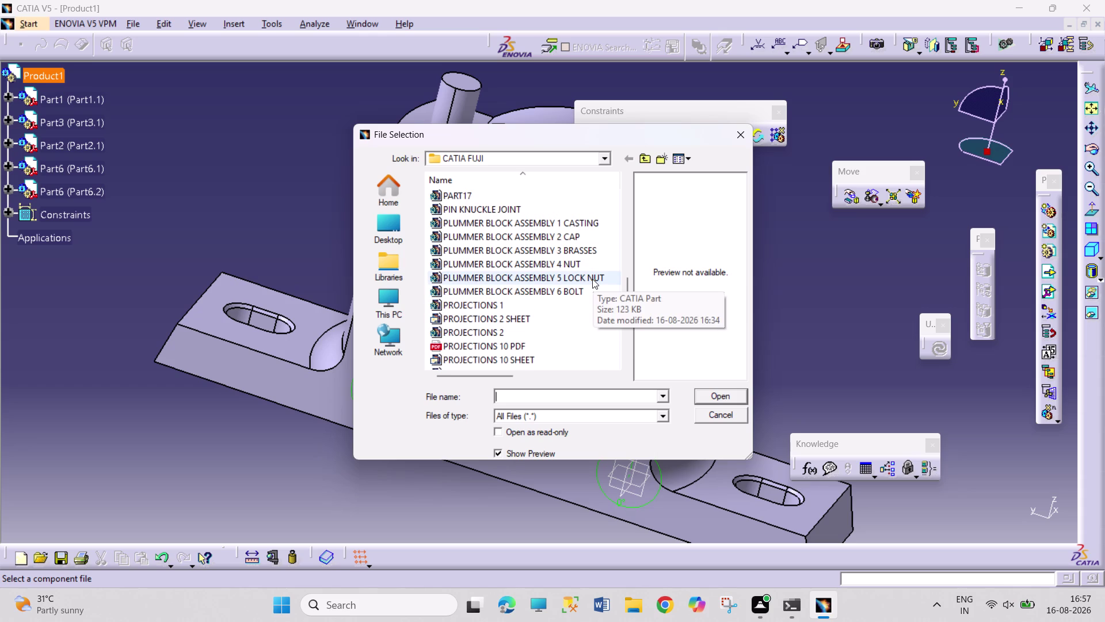
click(593, 278)
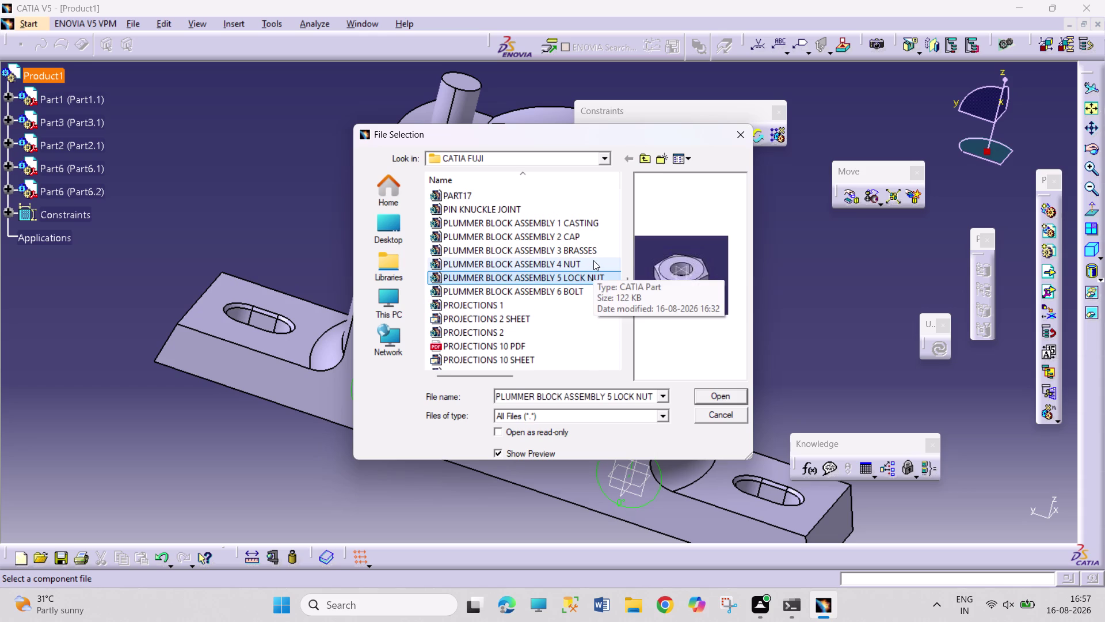
click(594, 260)
click(594, 272)
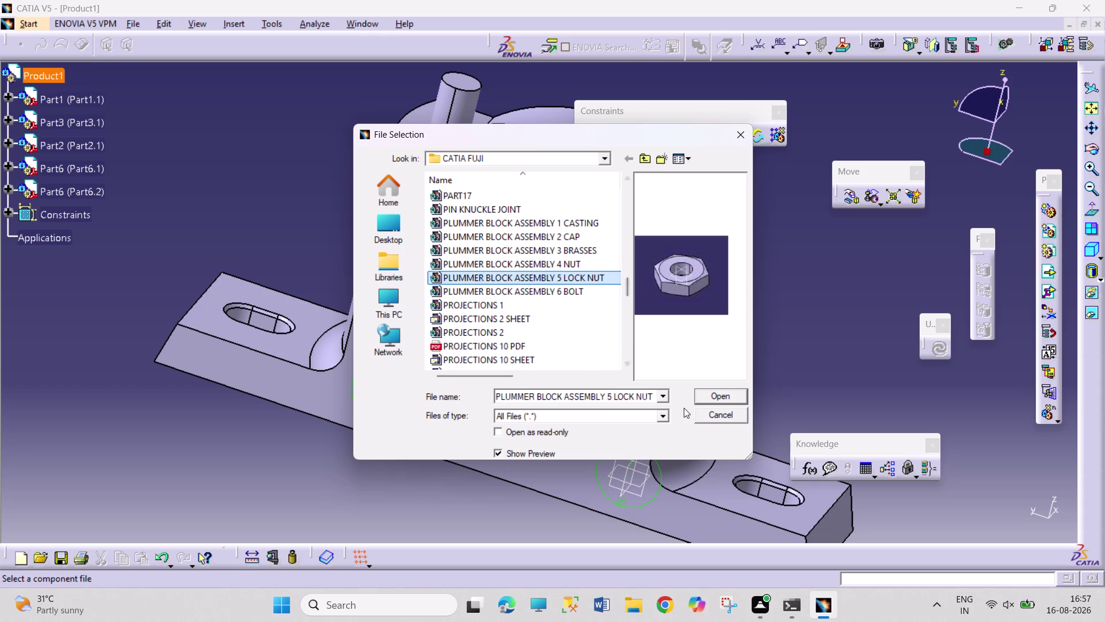
click(710, 394)
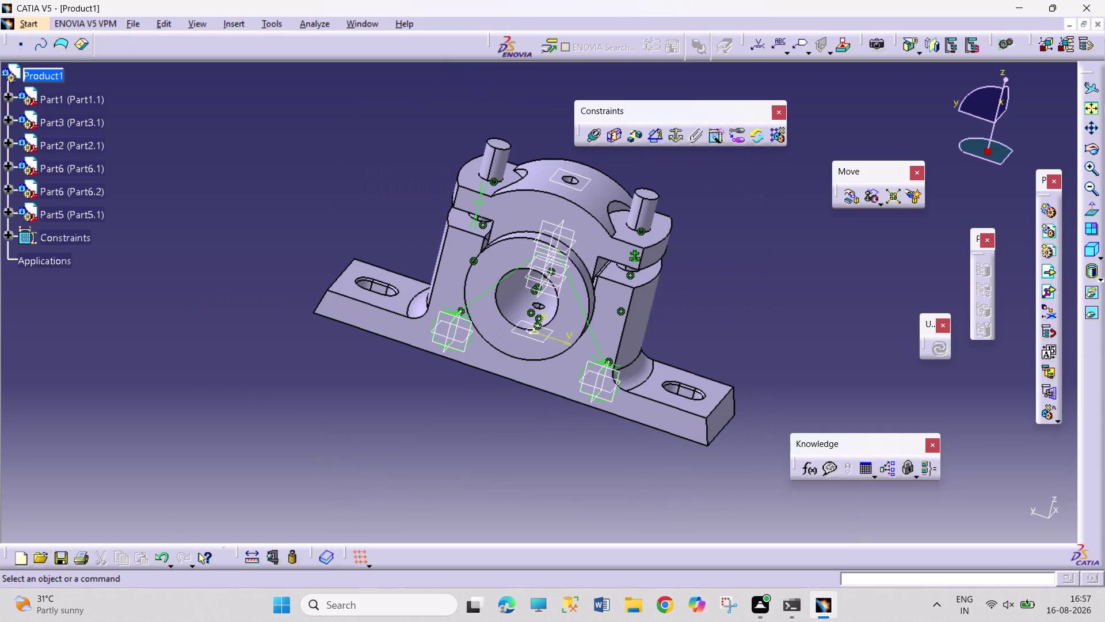
Lift the lock nut Part5 above the cap along a vertical block edge.
click(71, 216)
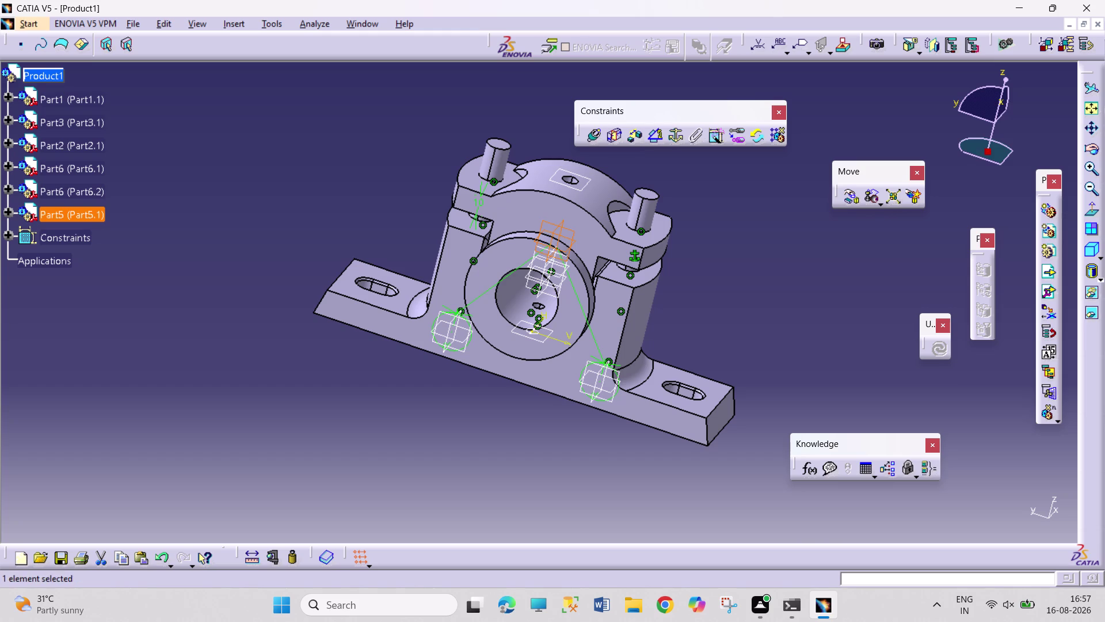
click(857, 197)
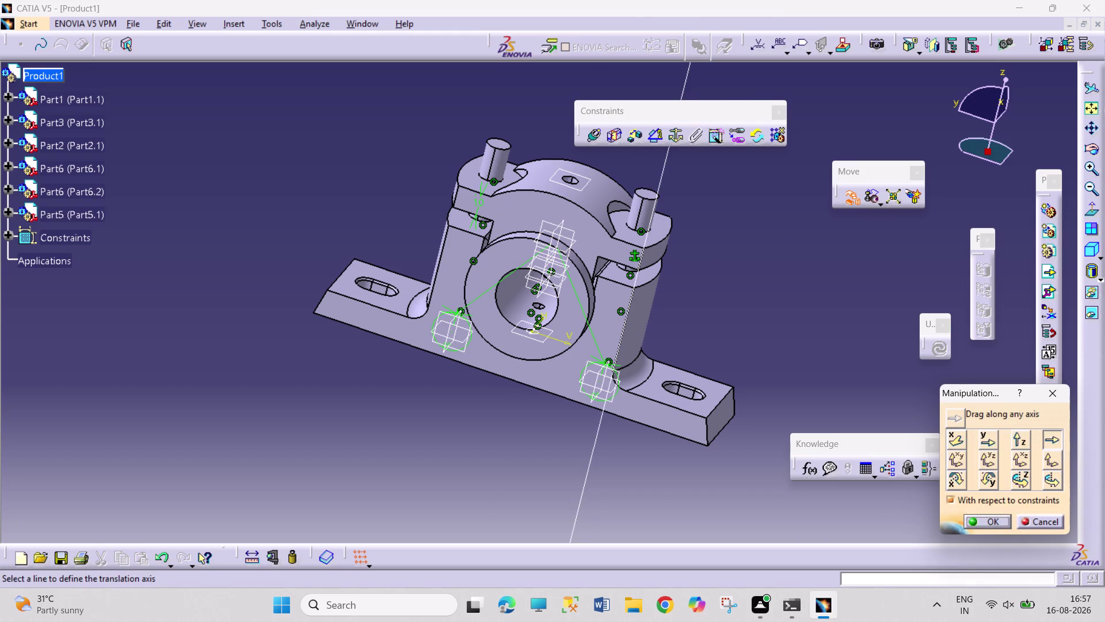
click(620, 343)
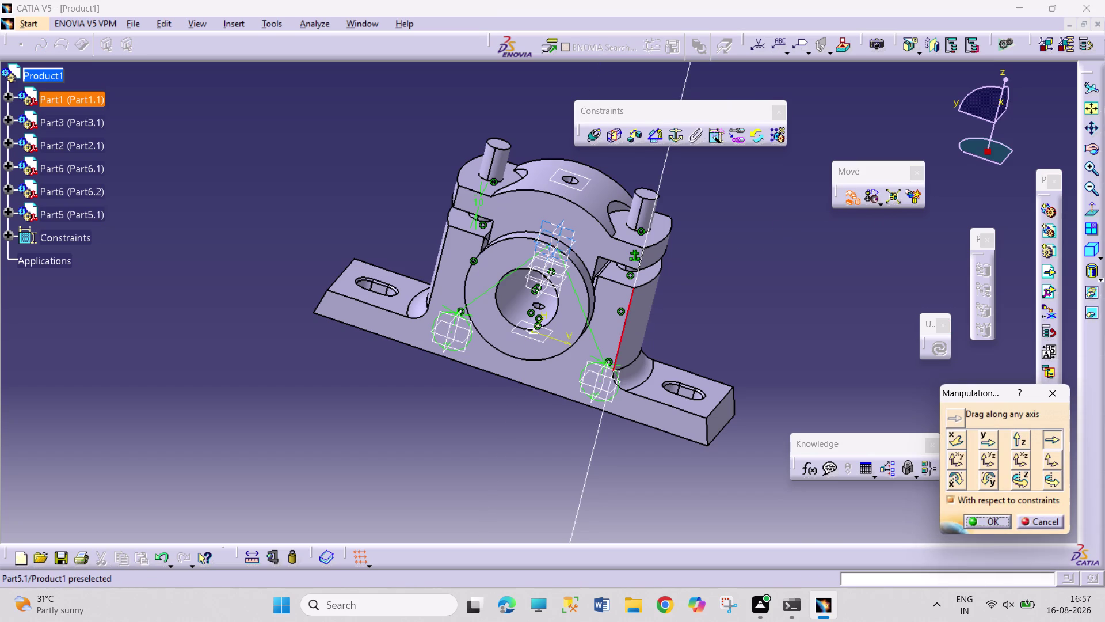
drag(556, 234, 583, 131)
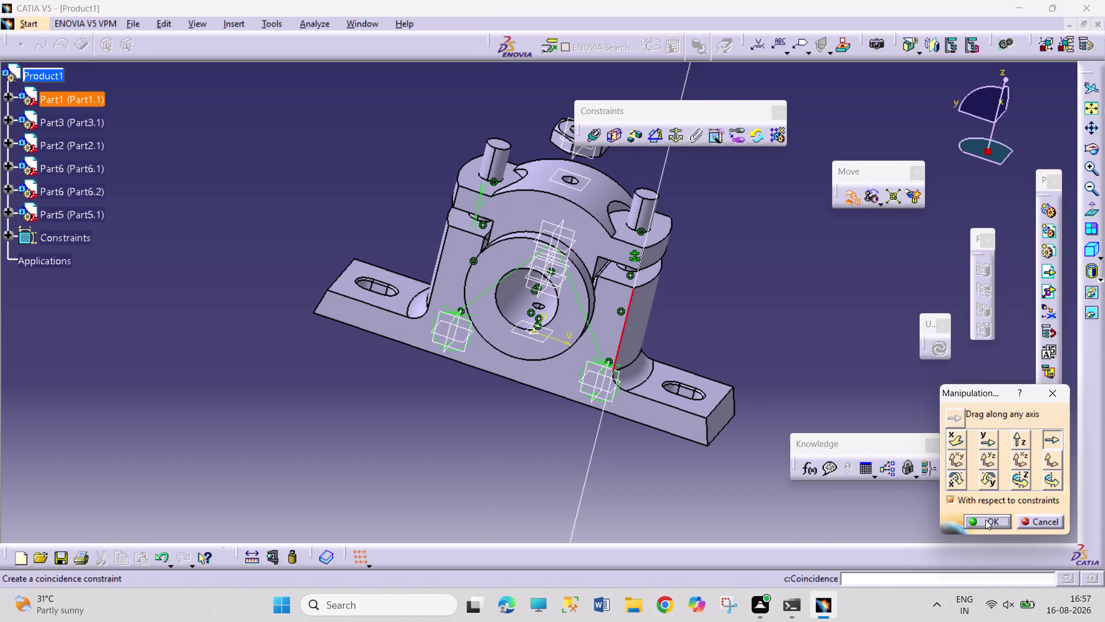
click(986, 519)
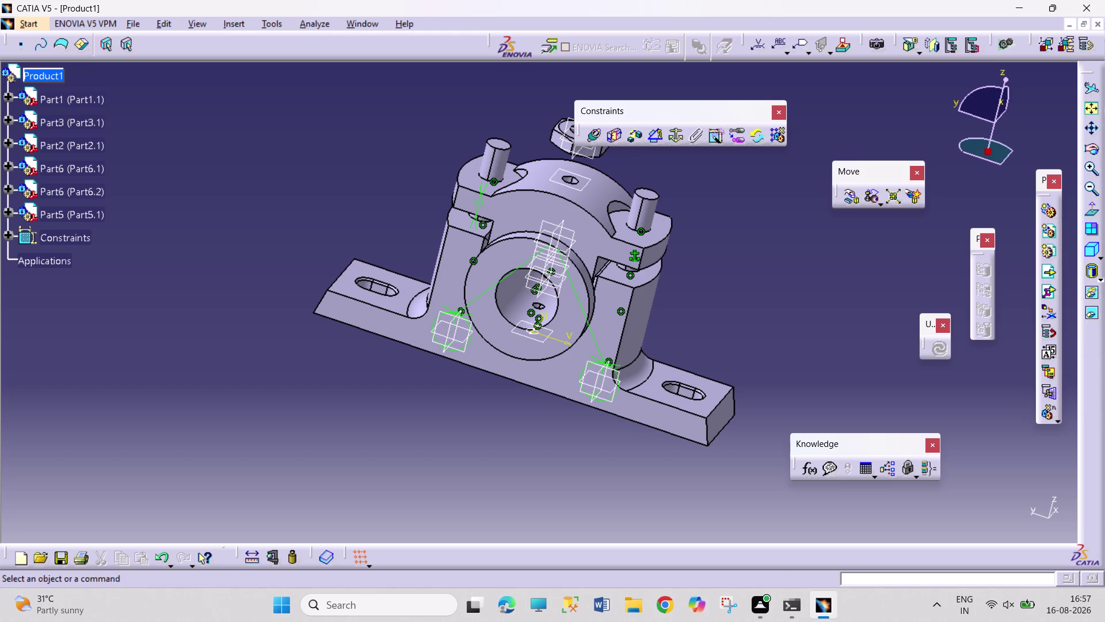
Zoom the view in on the cap and the raised lock nut.
click(1094, 127)
drag(722, 222, 721, 222)
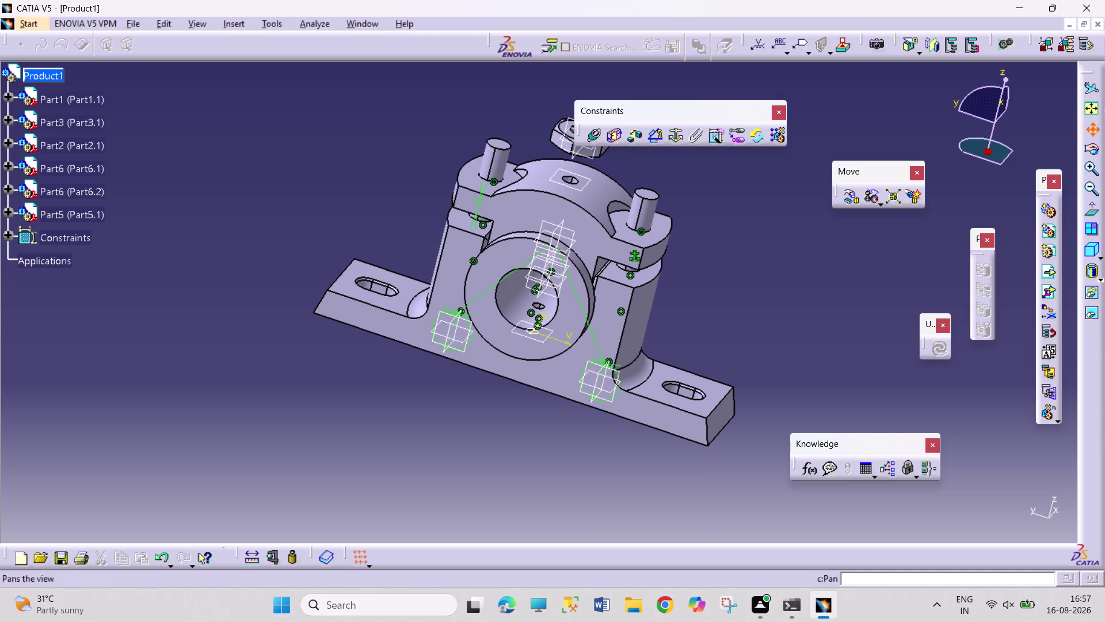
drag(721, 221, 697, 341)
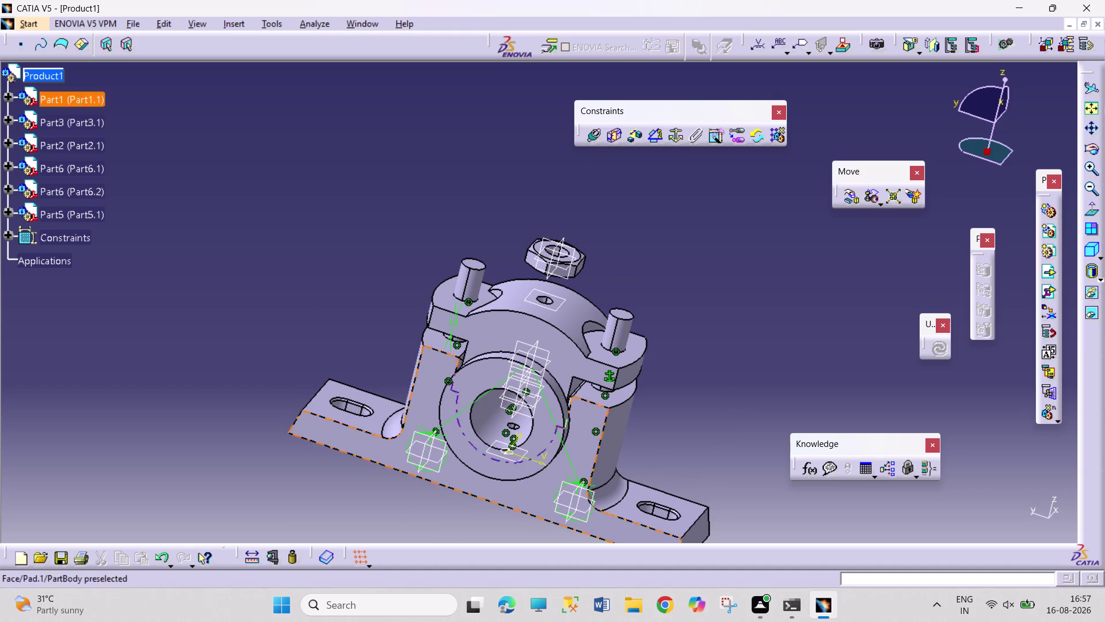
scroll(down, 3)
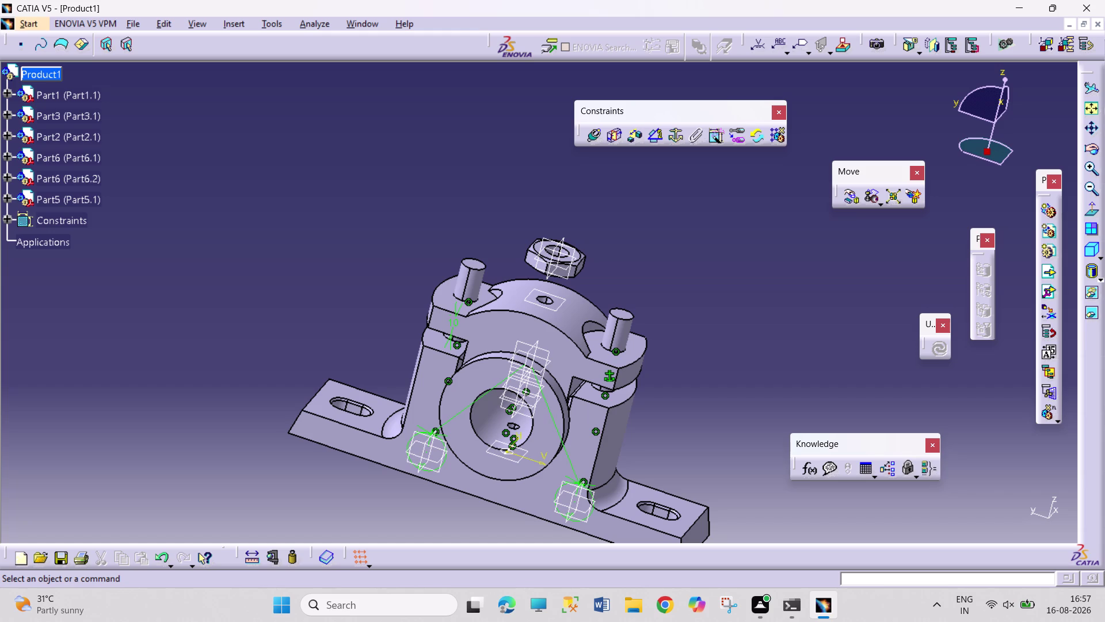
middle_click(690, 295)
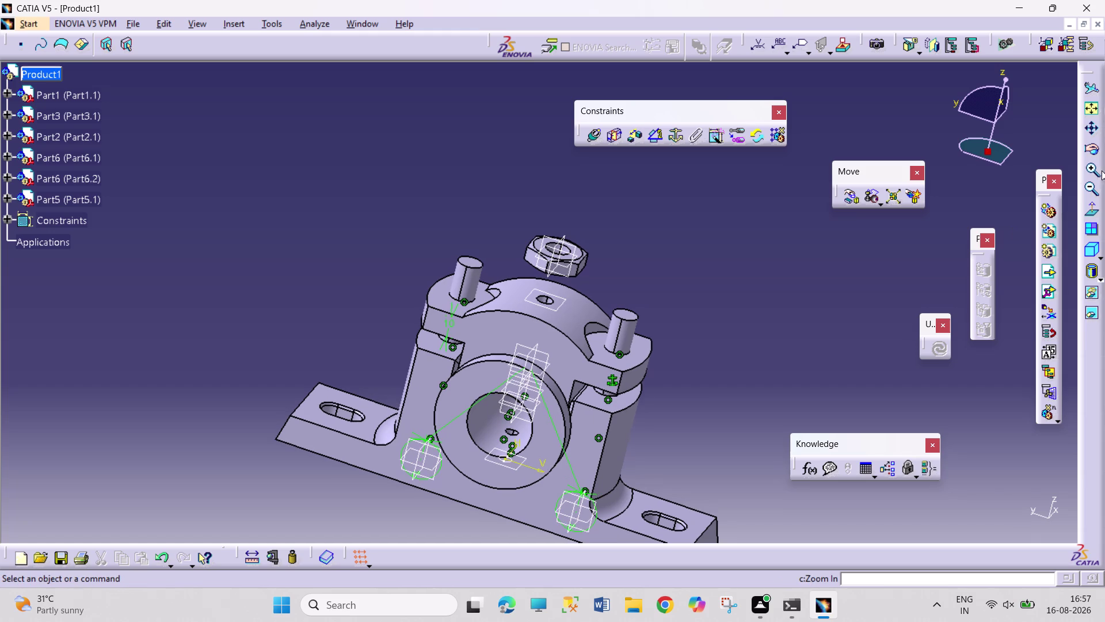
triple_click(1096, 171)
triple_click(1095, 170)
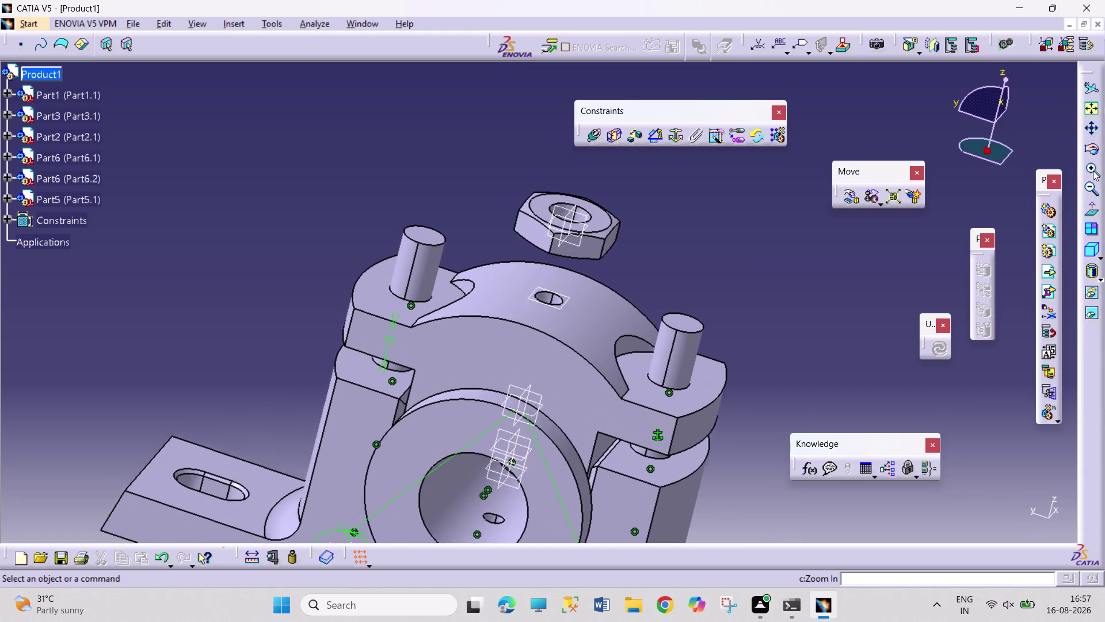
click(591, 137)
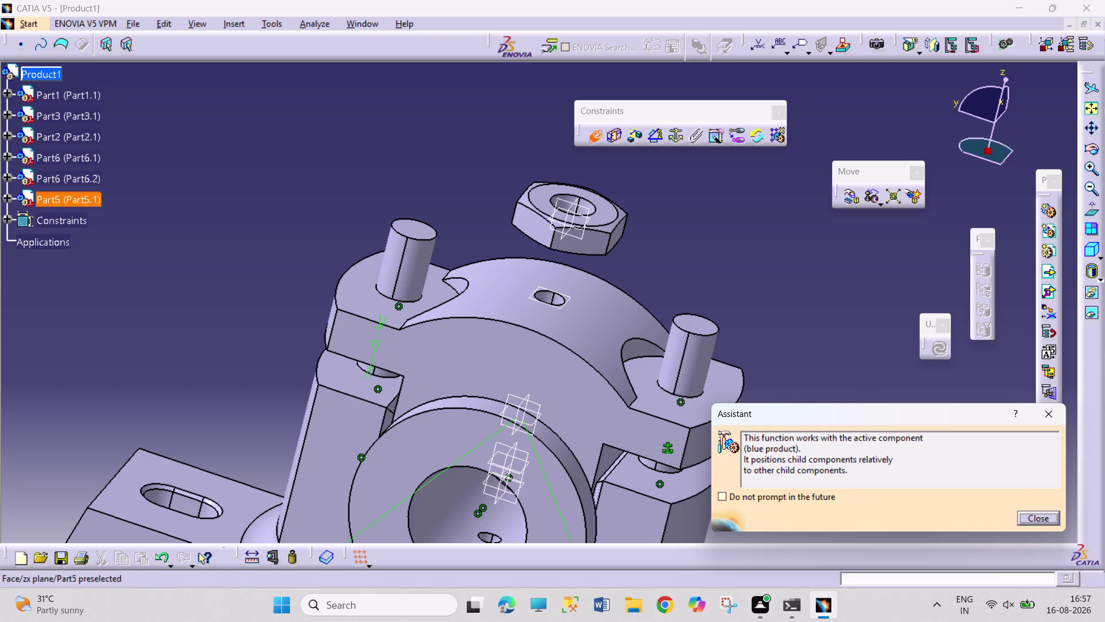
Make the lock nut's axis coincide with the bolt's axis.
click(416, 258)
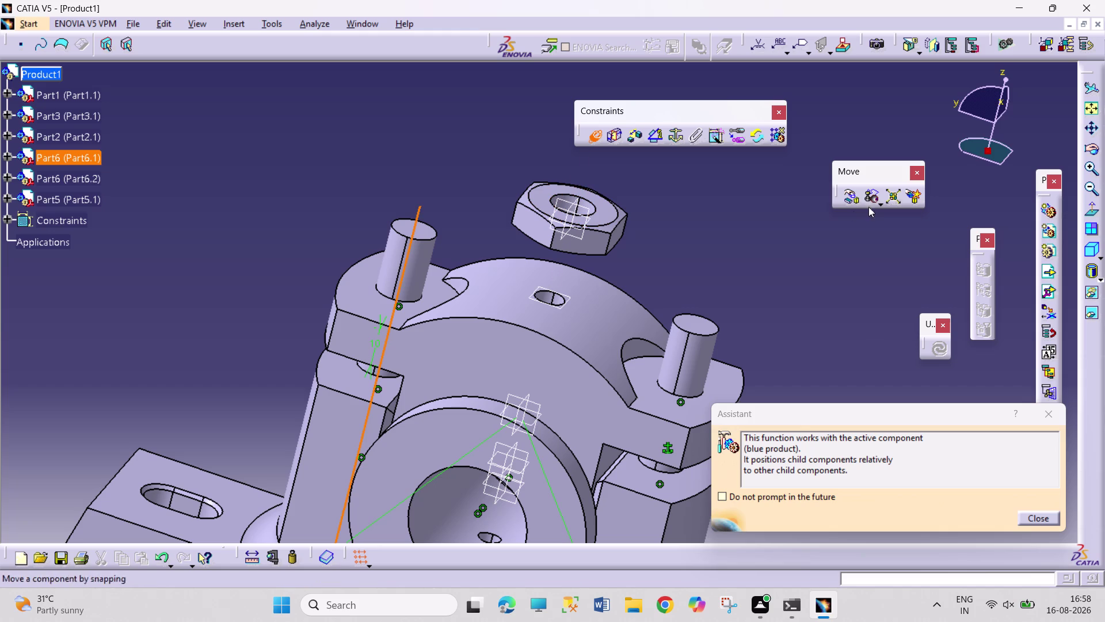
middle_drag(733, 209, 736, 198)
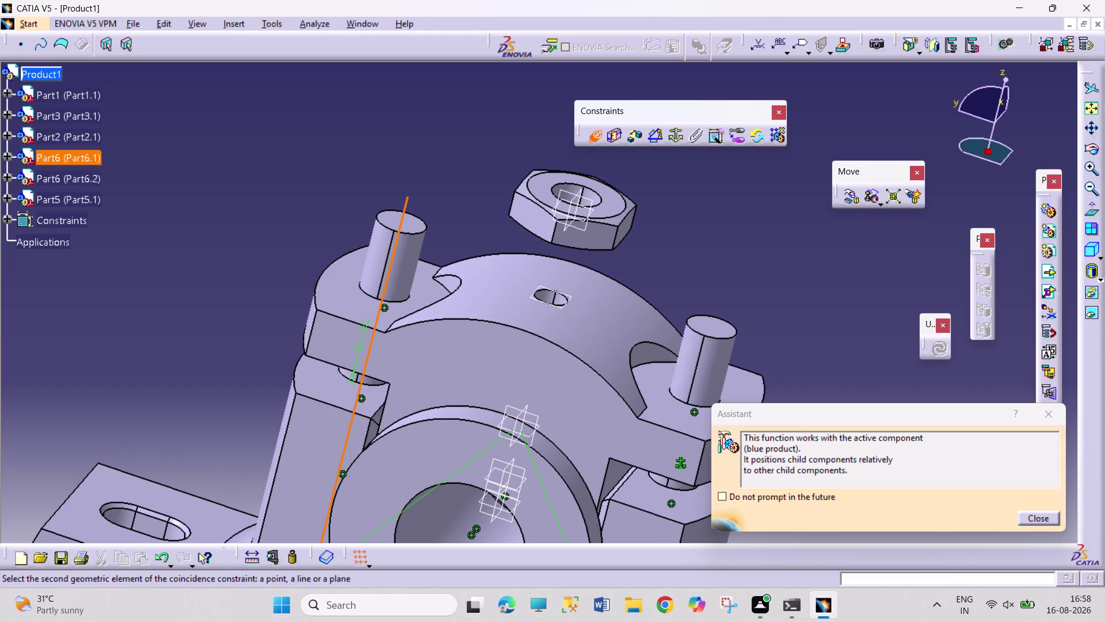
click(598, 199)
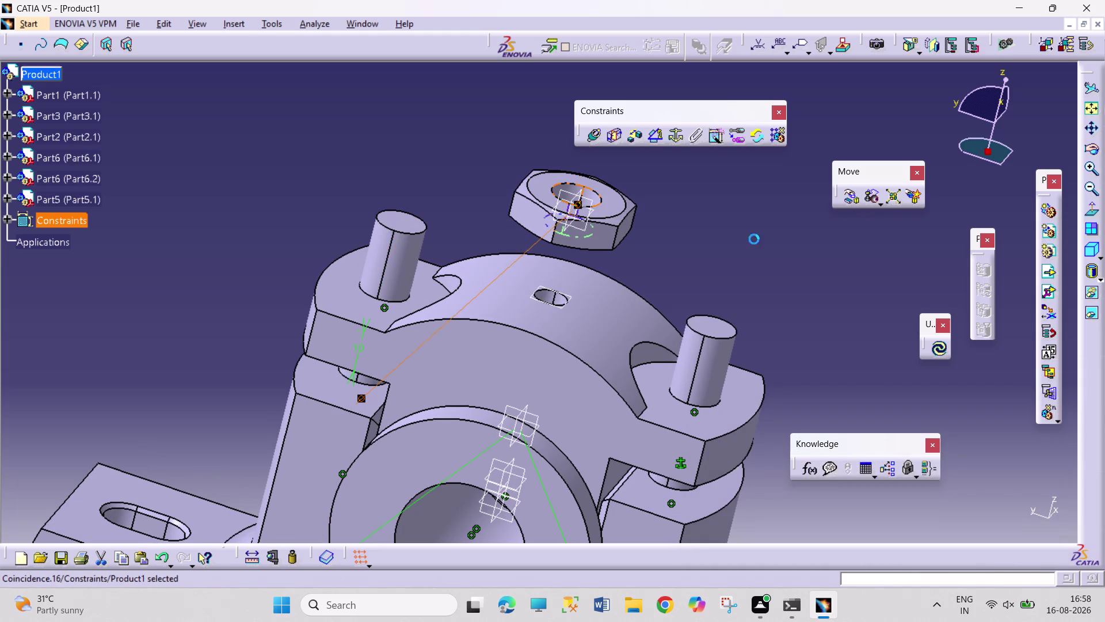
click(941, 349)
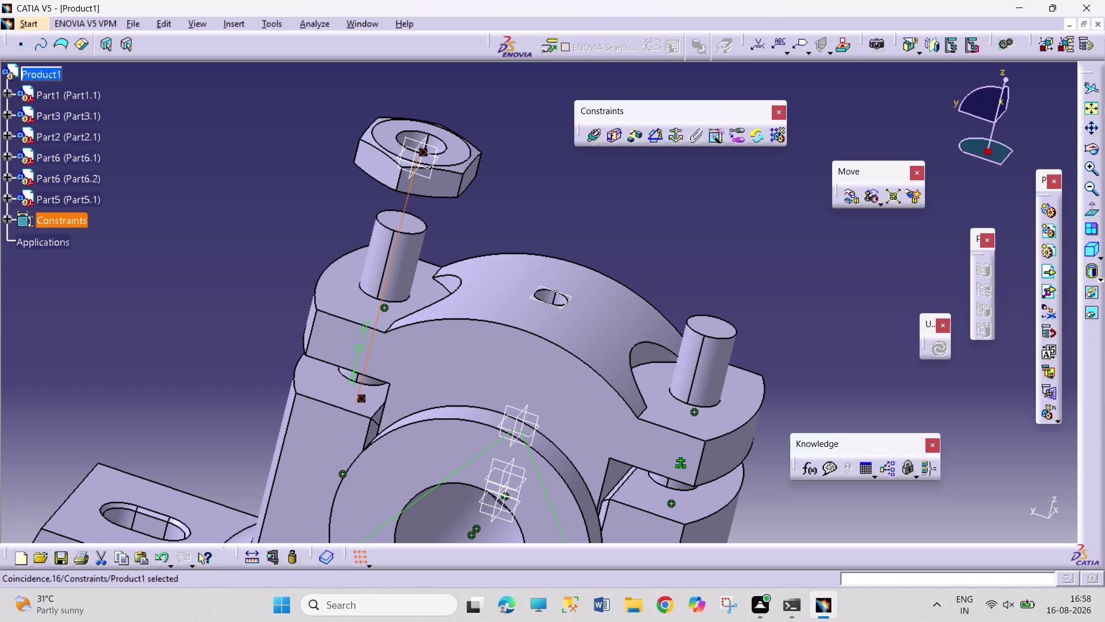
Expand Part5 and Part1 and constrain their xy planes, which triggers a redundancy warning.
click(8, 198)
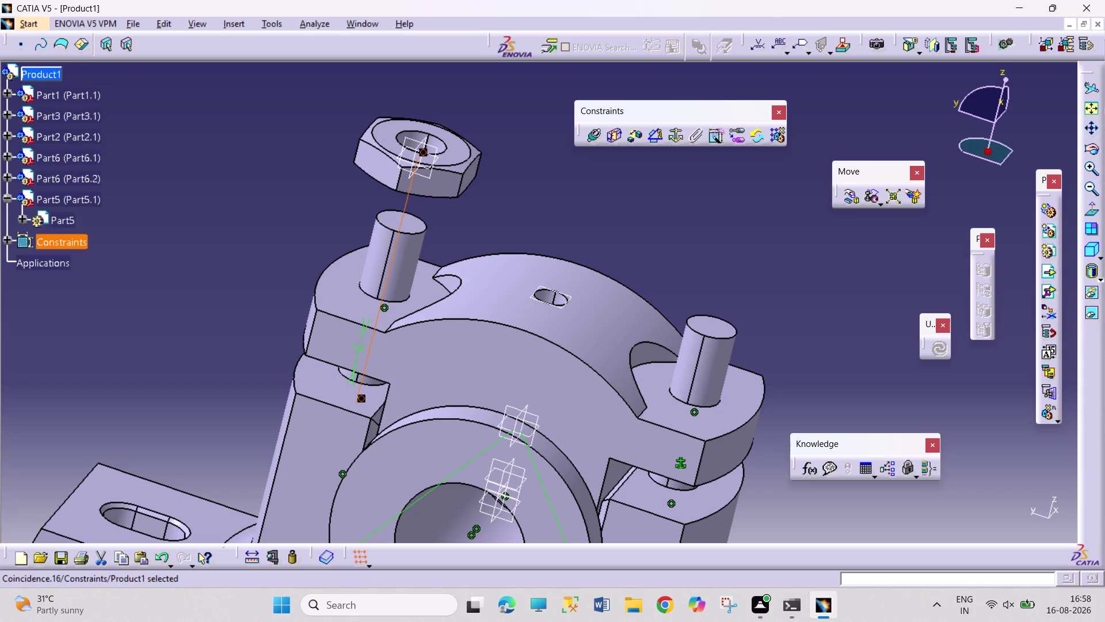
click(22, 221)
click(7, 92)
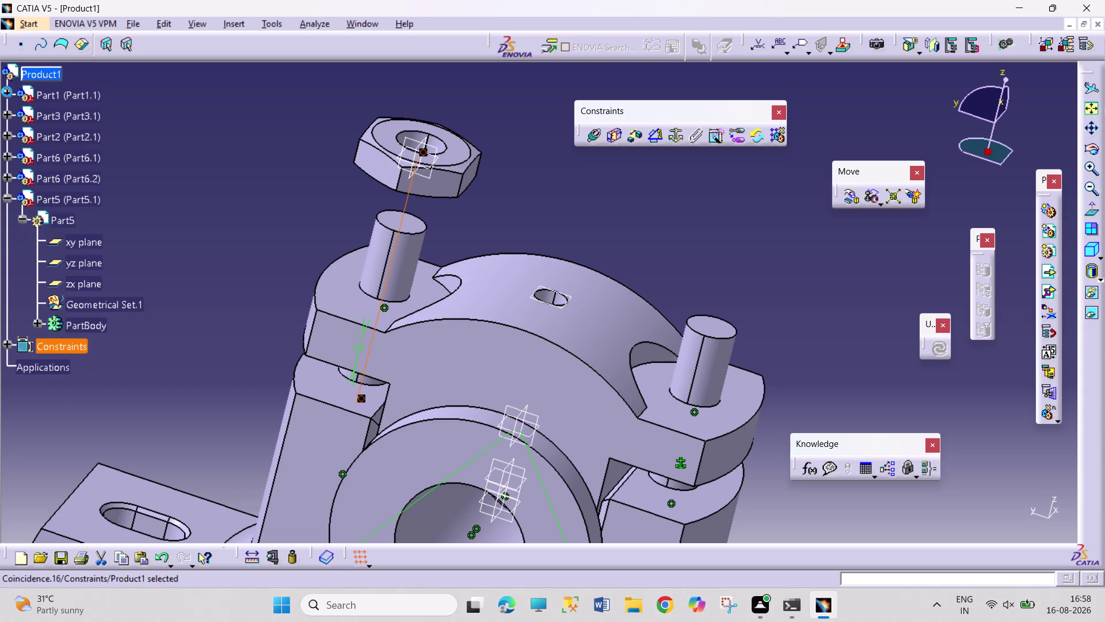
click(21, 117)
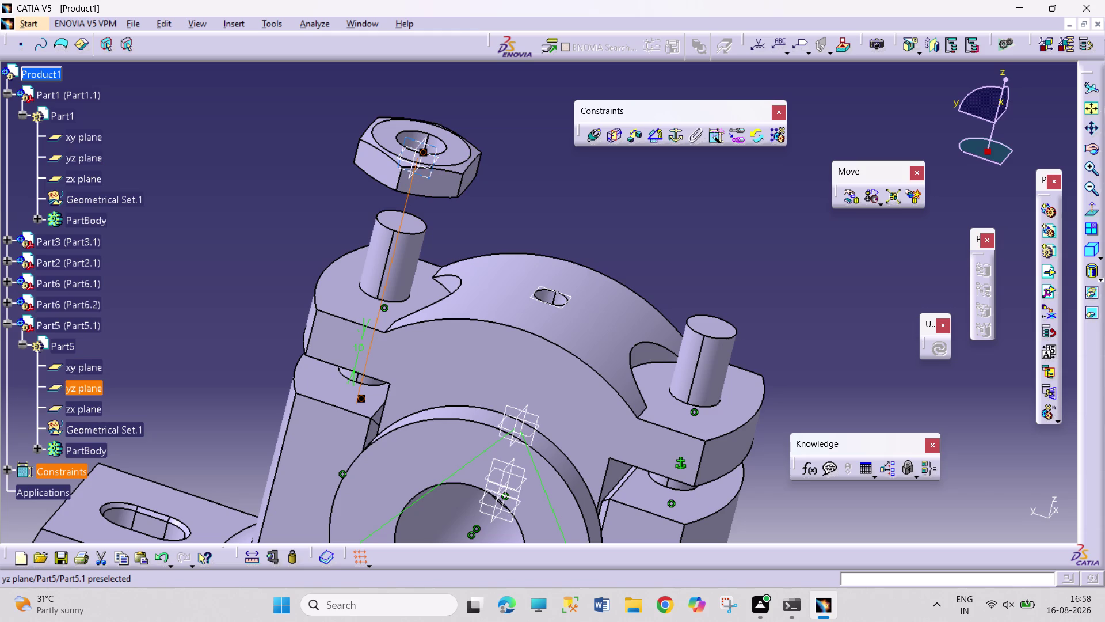
click(90, 370)
click(60, 137)
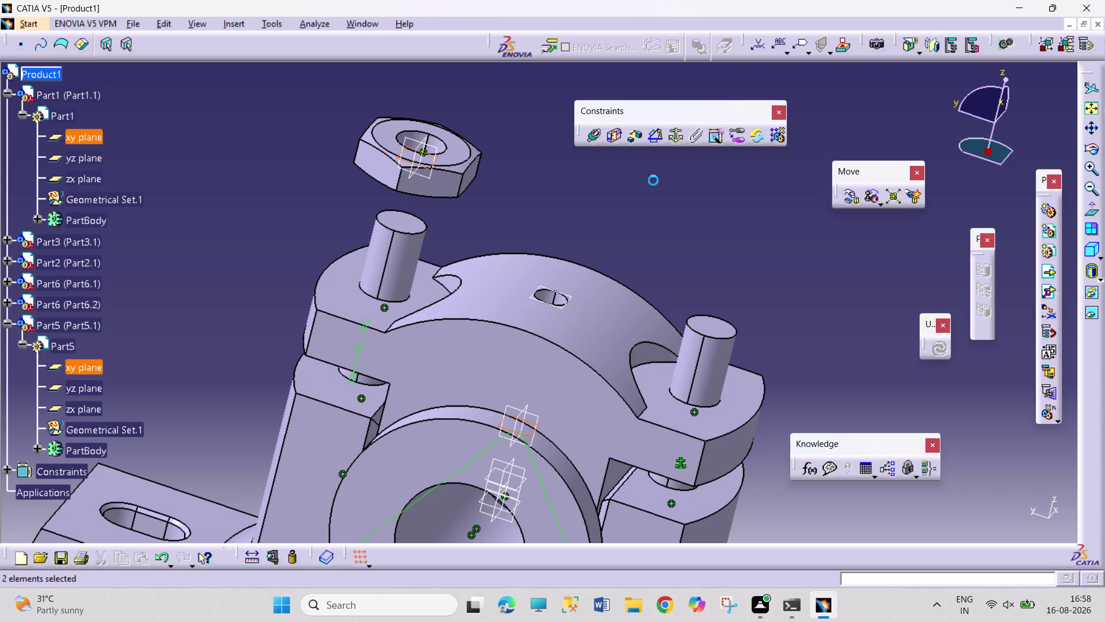
click(659, 134)
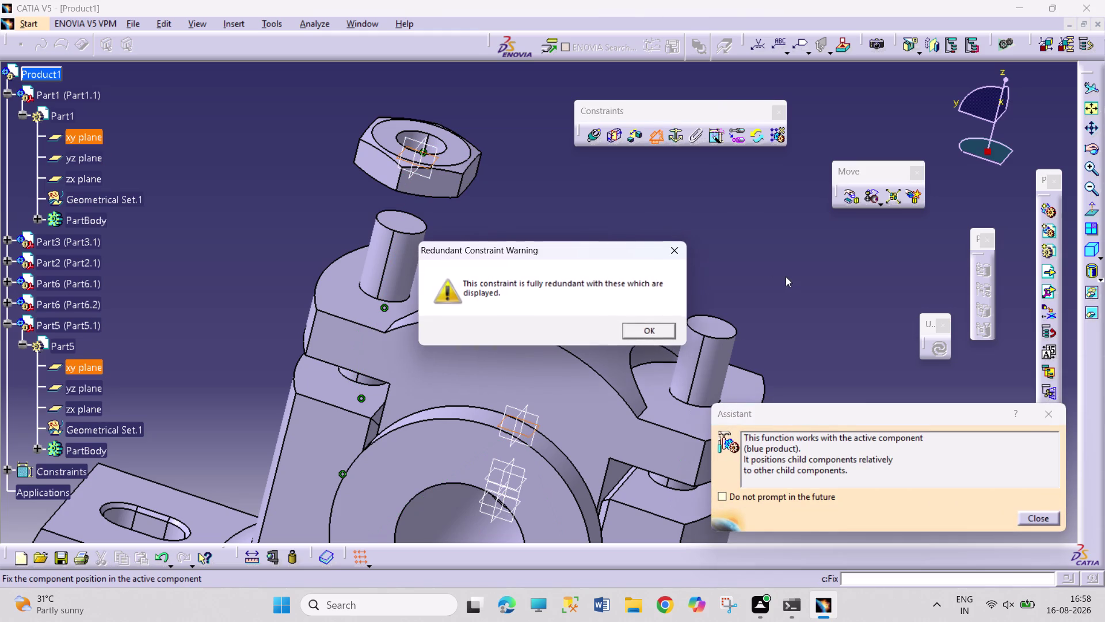
Cancel the redundant constraint and hold the Part1 and Part5 yz planes at 0°.
click(652, 328)
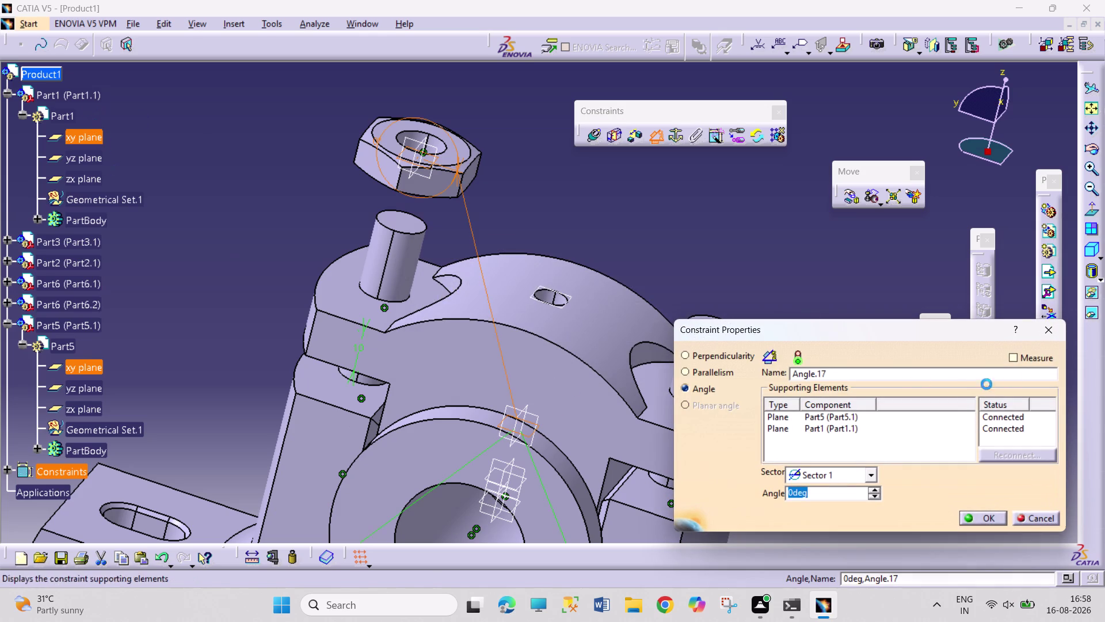
click(1040, 330)
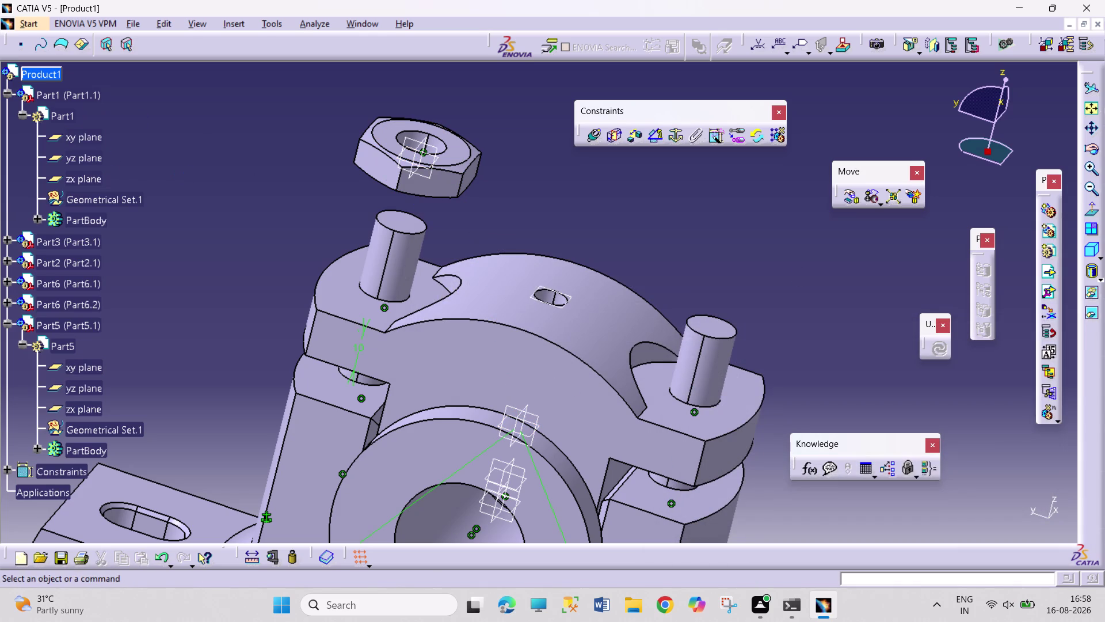
click(93, 164)
click(88, 390)
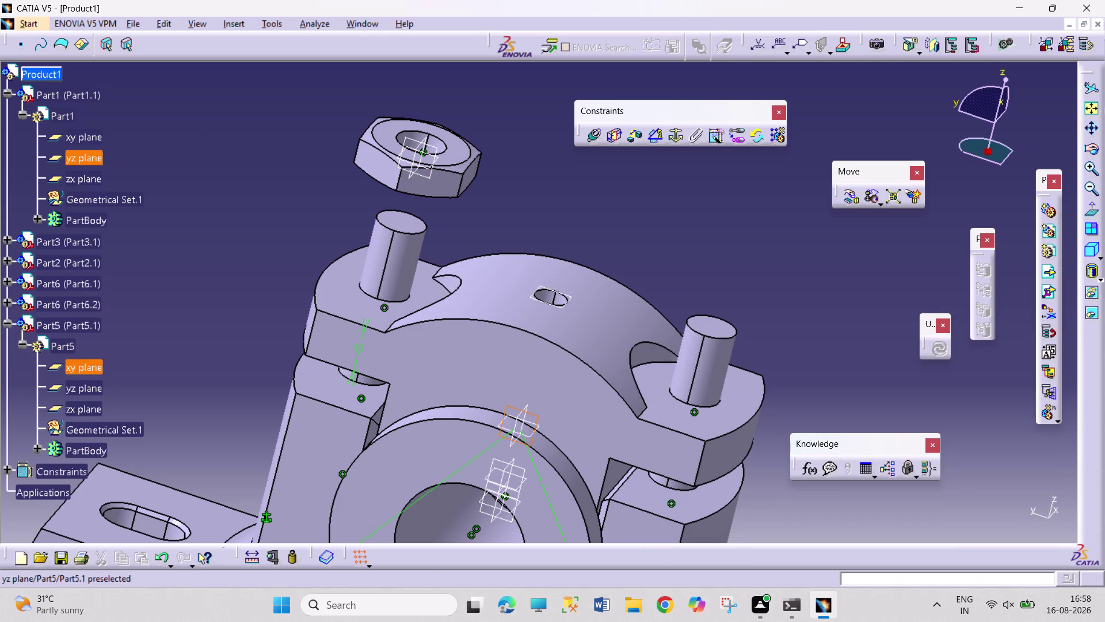
click(655, 139)
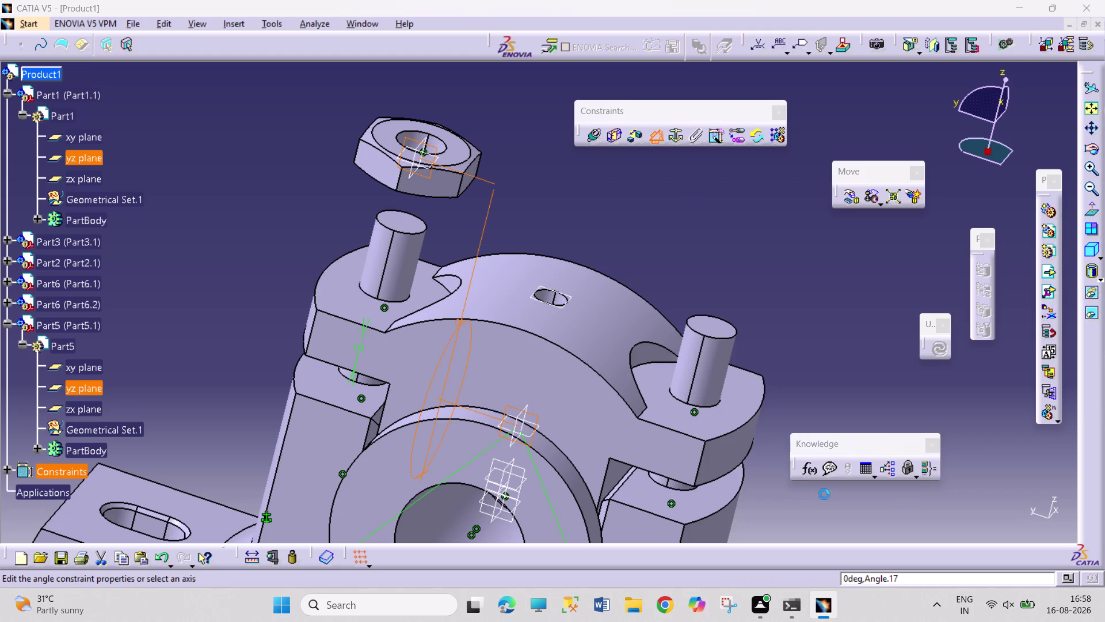
click(1050, 519)
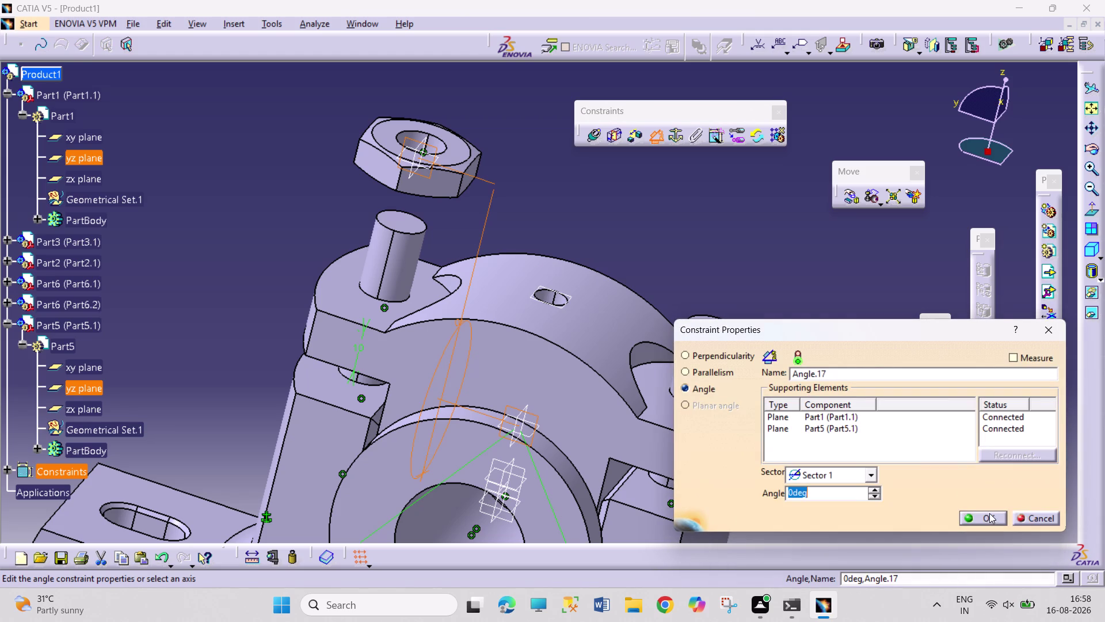
click(988, 514)
click(863, 335)
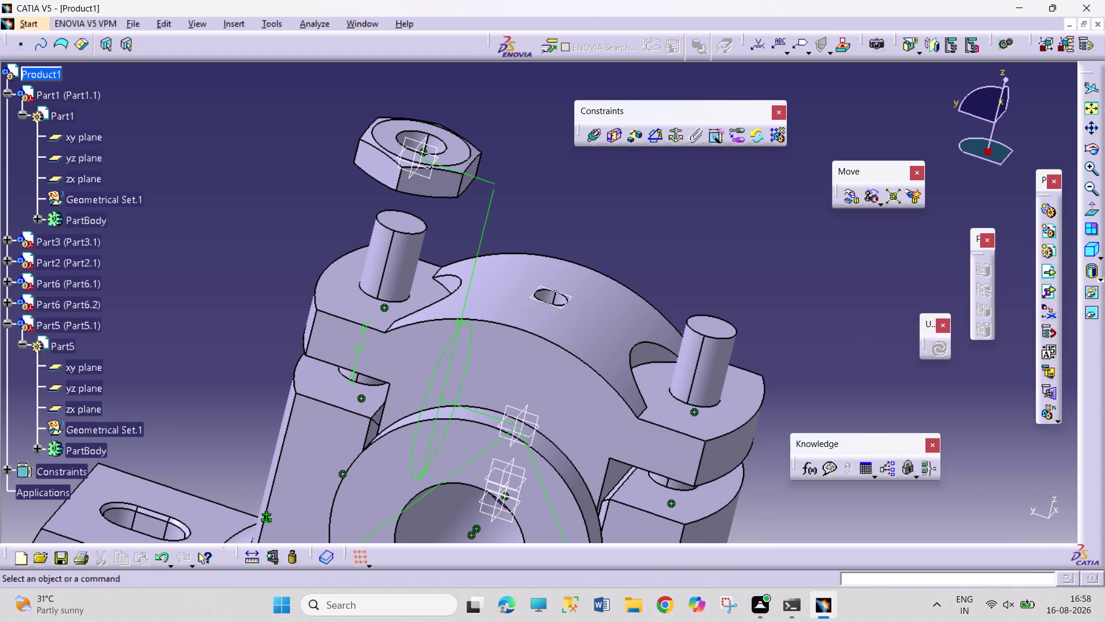
click(1095, 152)
drag(304, 186, 703, 290)
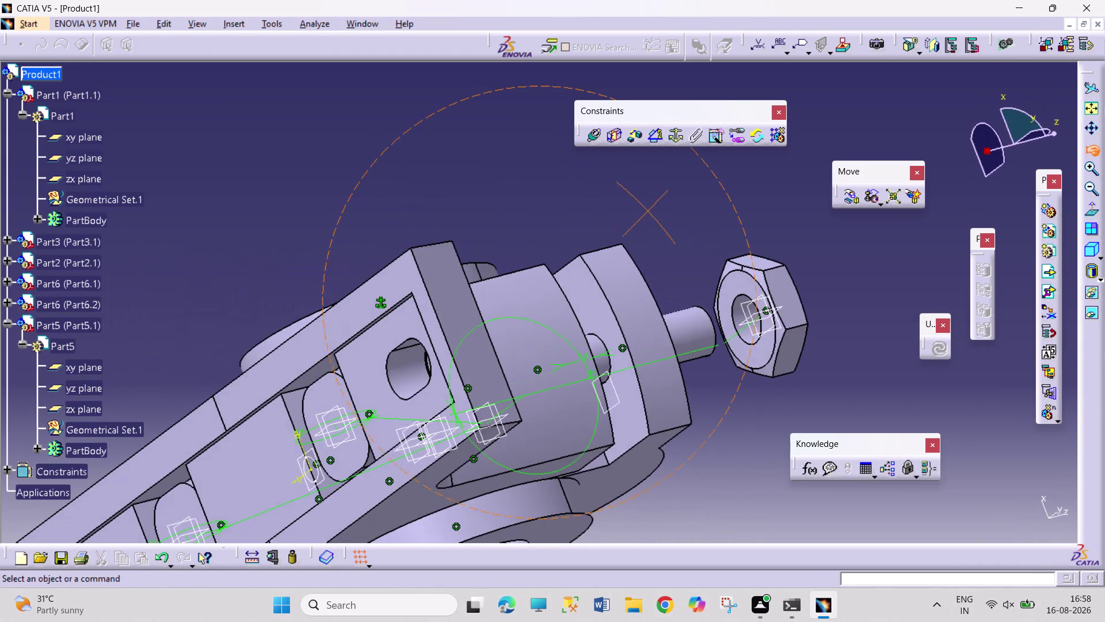
Make the lock nut's hole coincide with the cap's stud hole, creating Coincidence.18.
drag(702, 289, 703, 291)
click(737, 281)
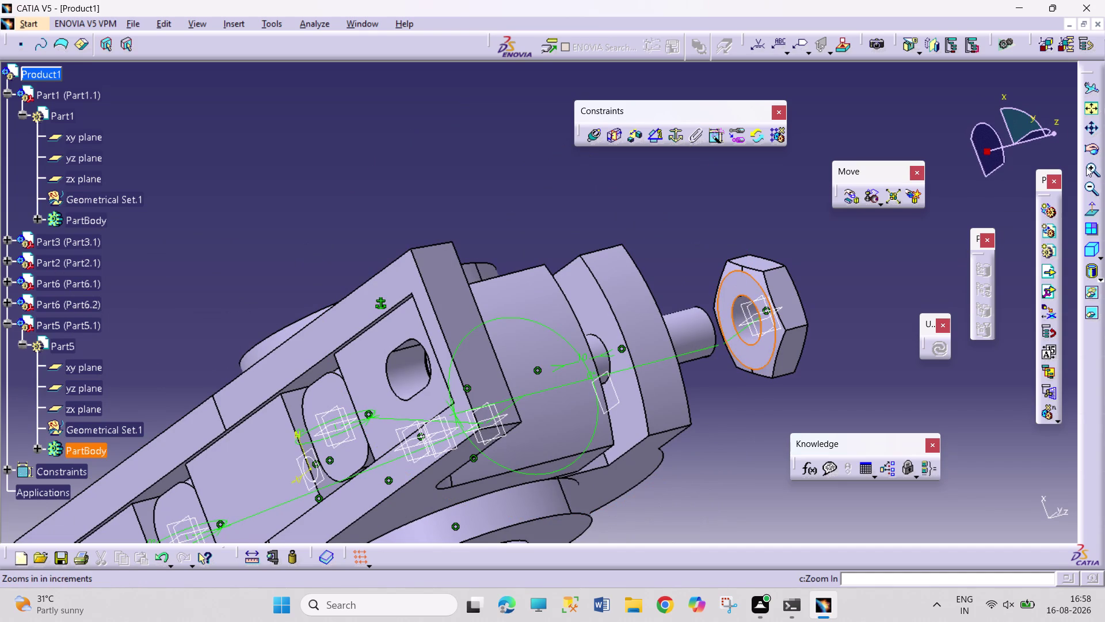
click(1098, 149)
drag(871, 321, 490, 288)
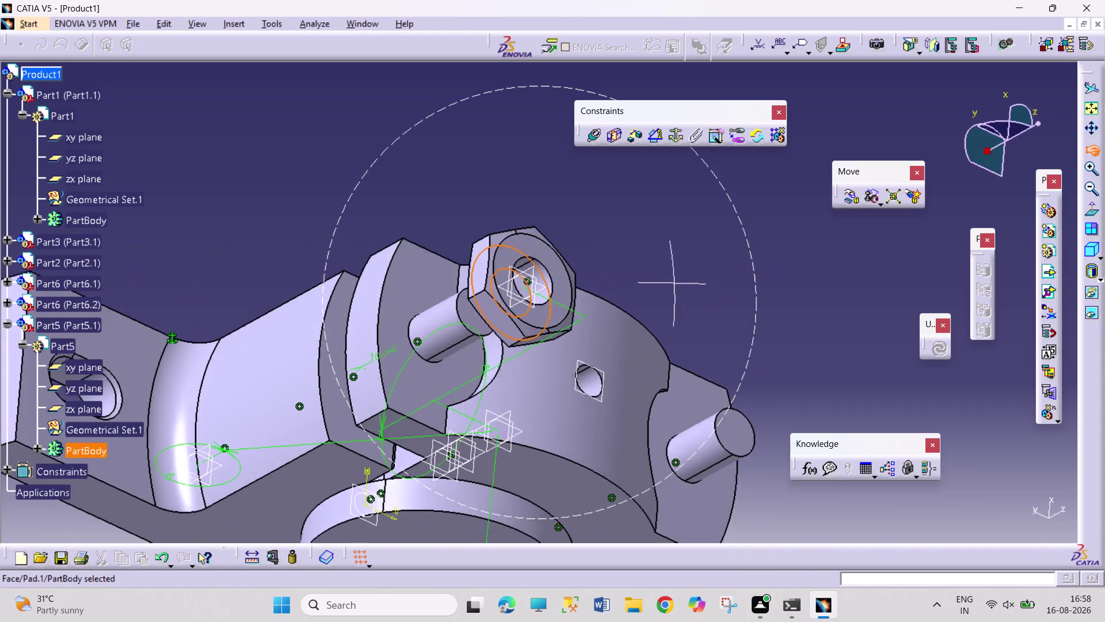
drag(490, 287, 490, 292)
click(423, 388)
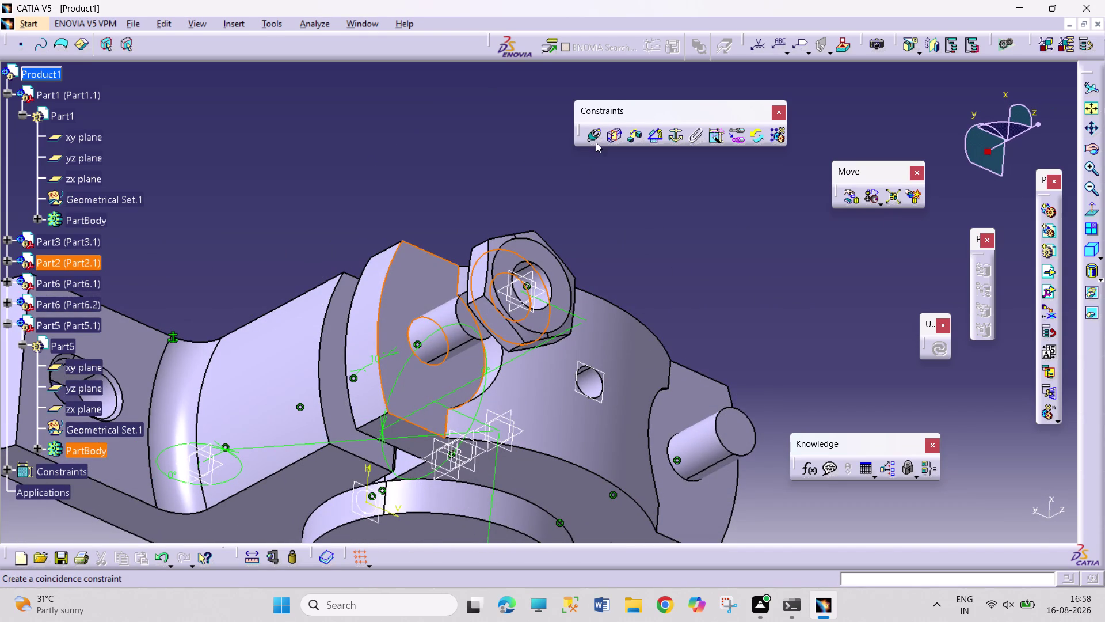
click(595, 138)
click(1041, 516)
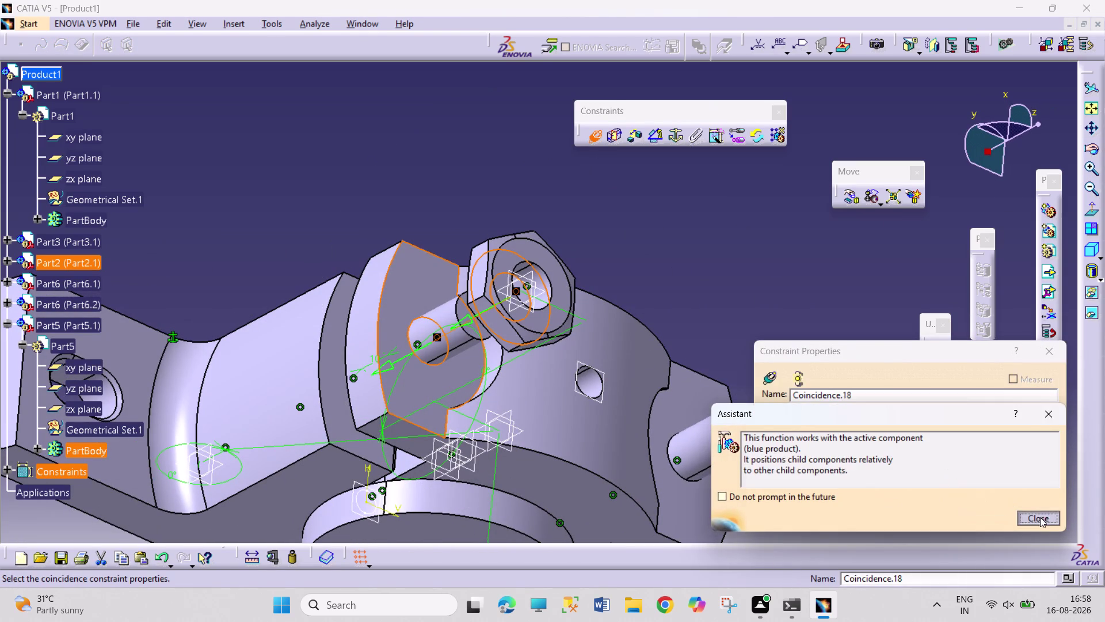
click(977, 521)
click(941, 355)
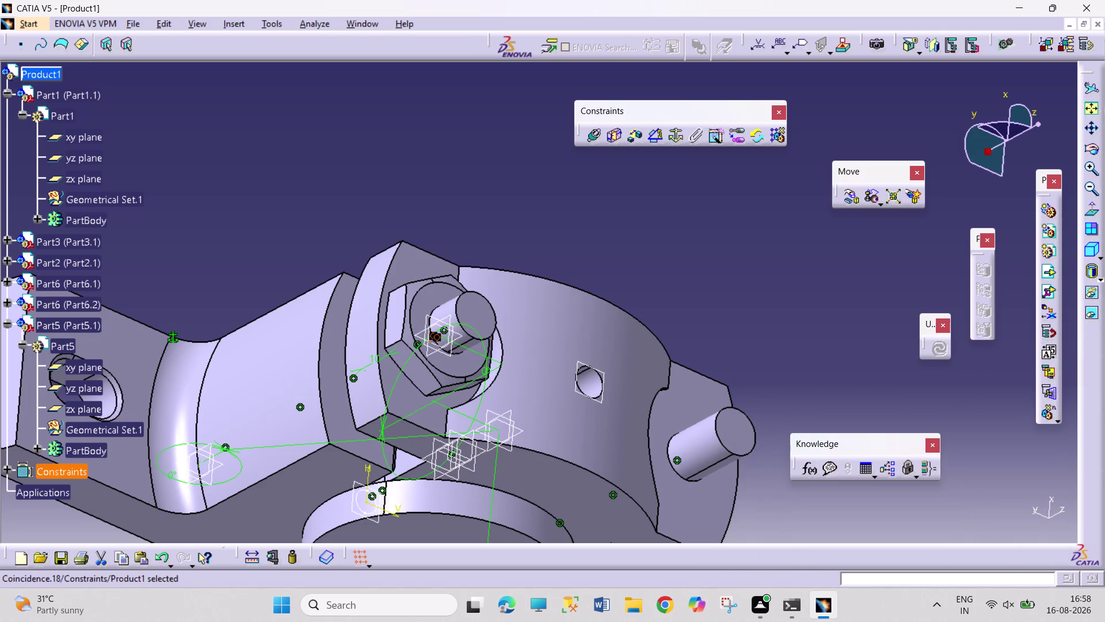
click(319, 19)
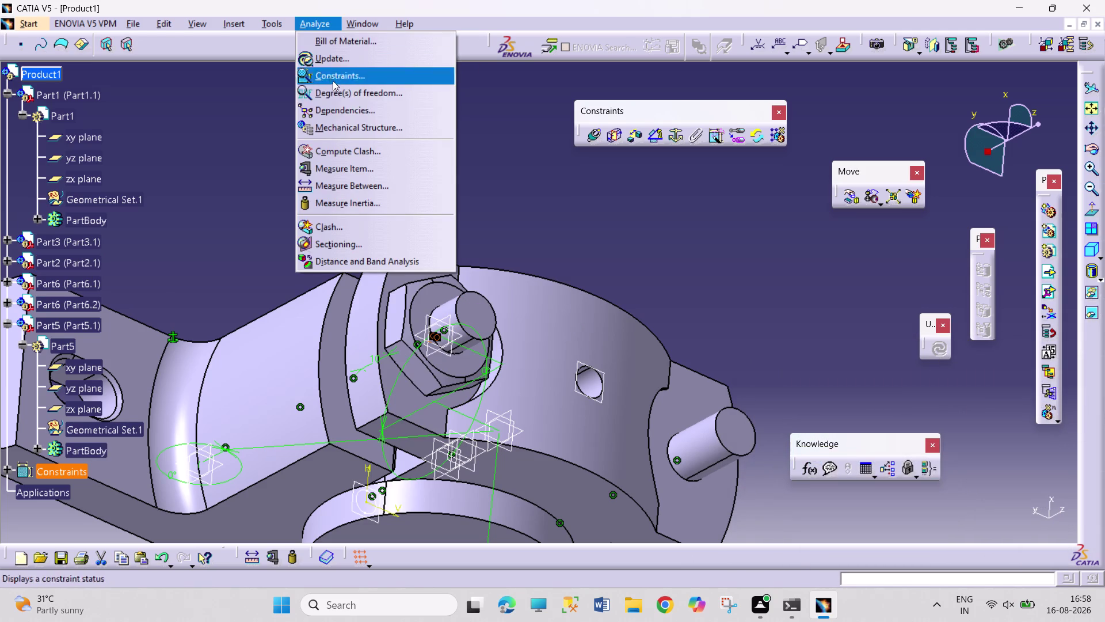
Check the constraints analysis: all 16 constraints verified, nothing unconstrained.
click(376, 78)
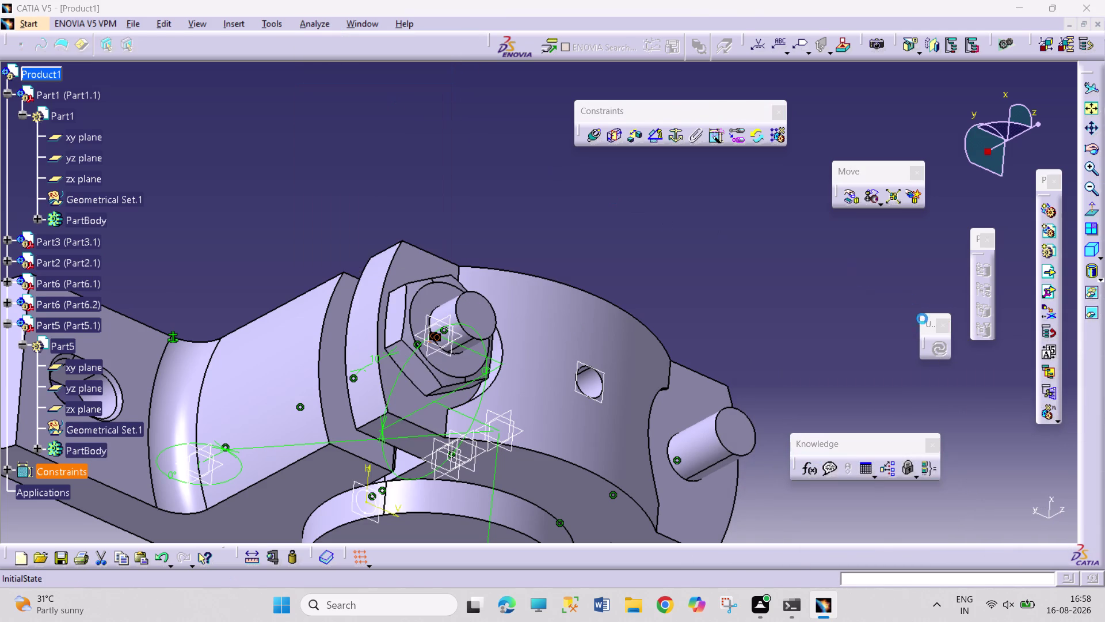
click(971, 304)
click(902, 297)
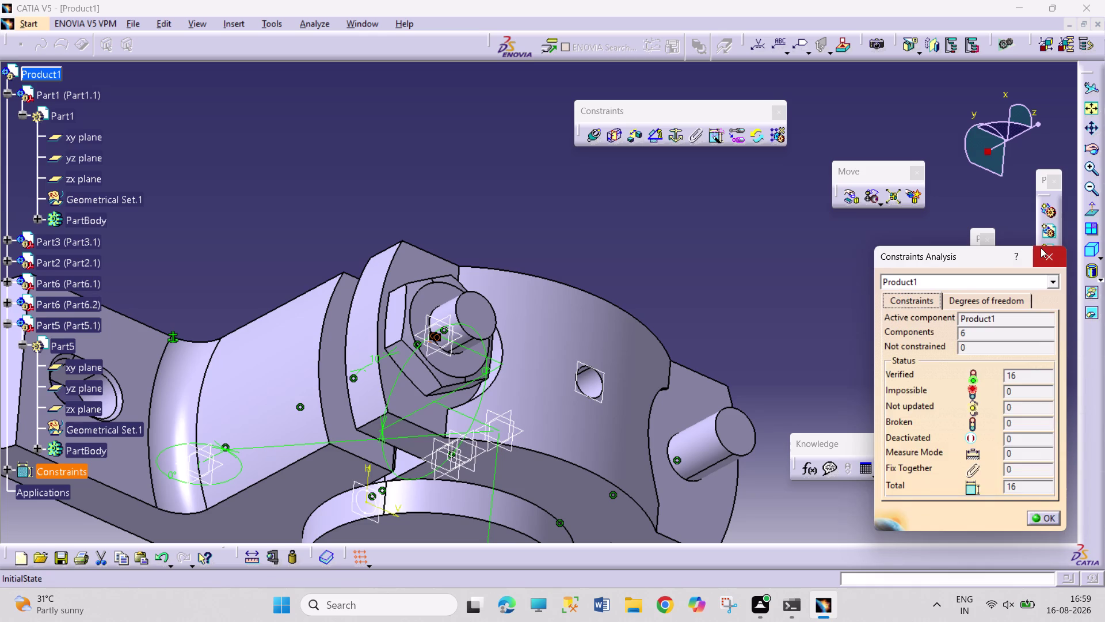
click(1041, 249)
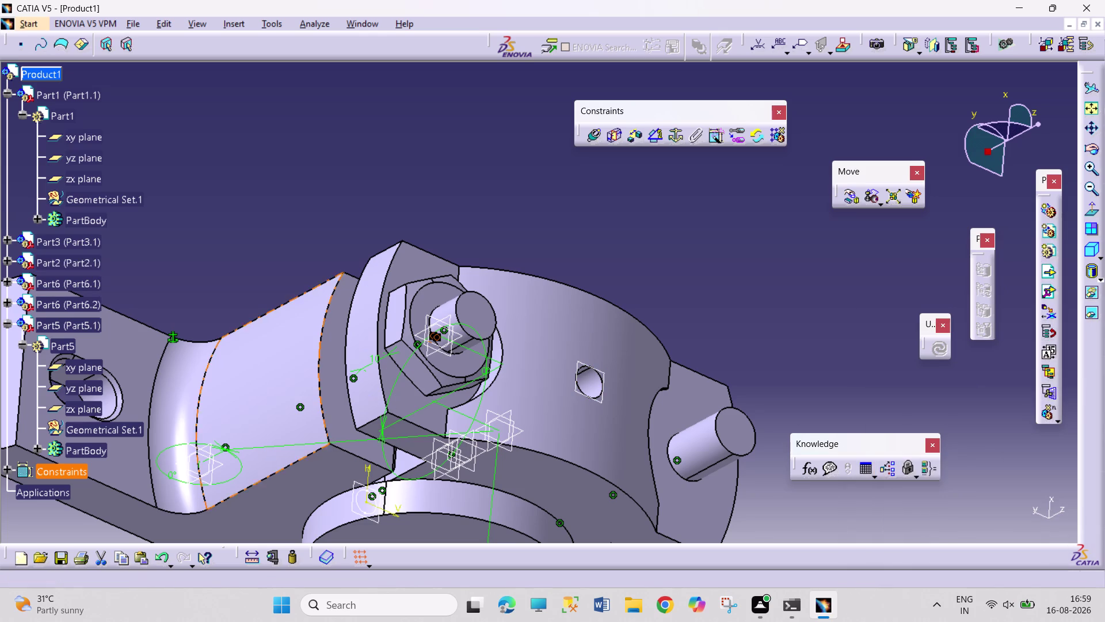
Collapse the Part1 and Part5 branches in the specification tree and select Part5.
click(79, 182)
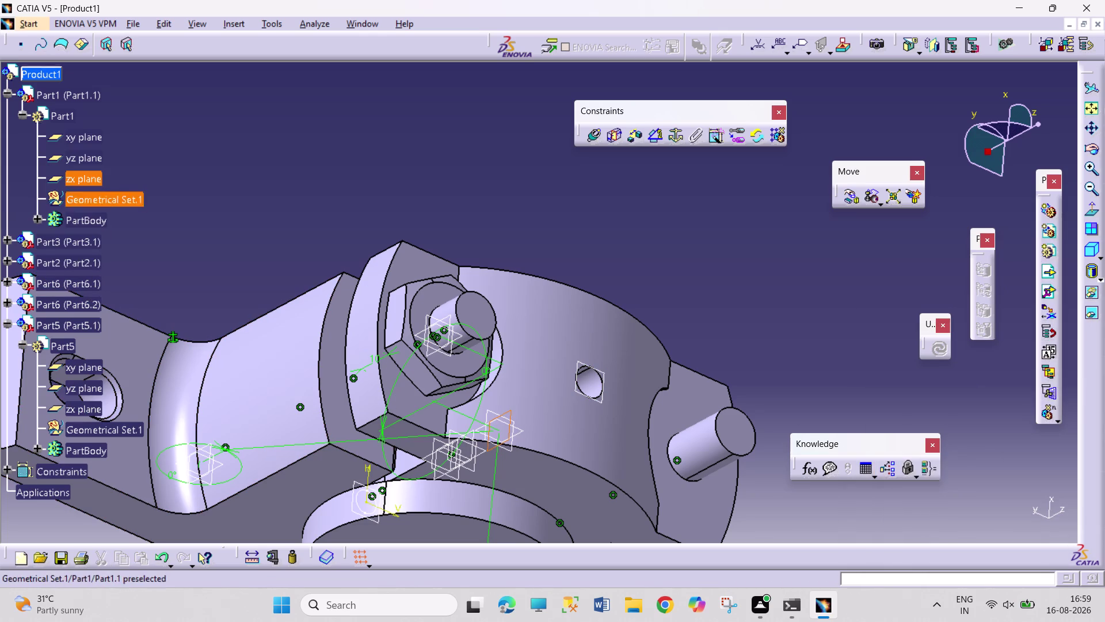
click(8, 95)
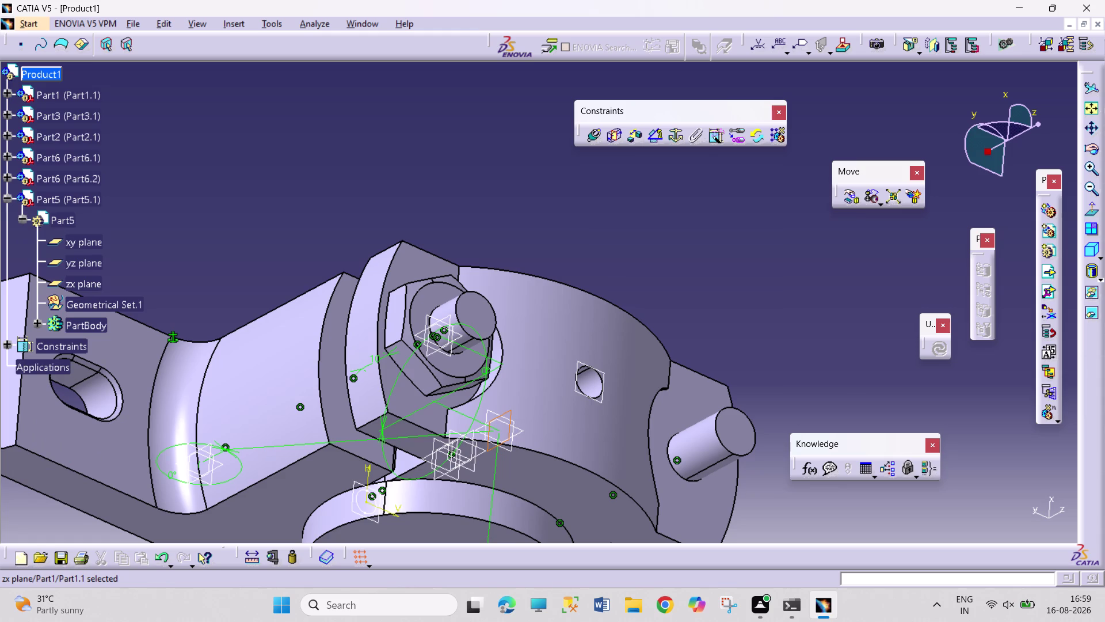
click(6, 197)
click(77, 197)
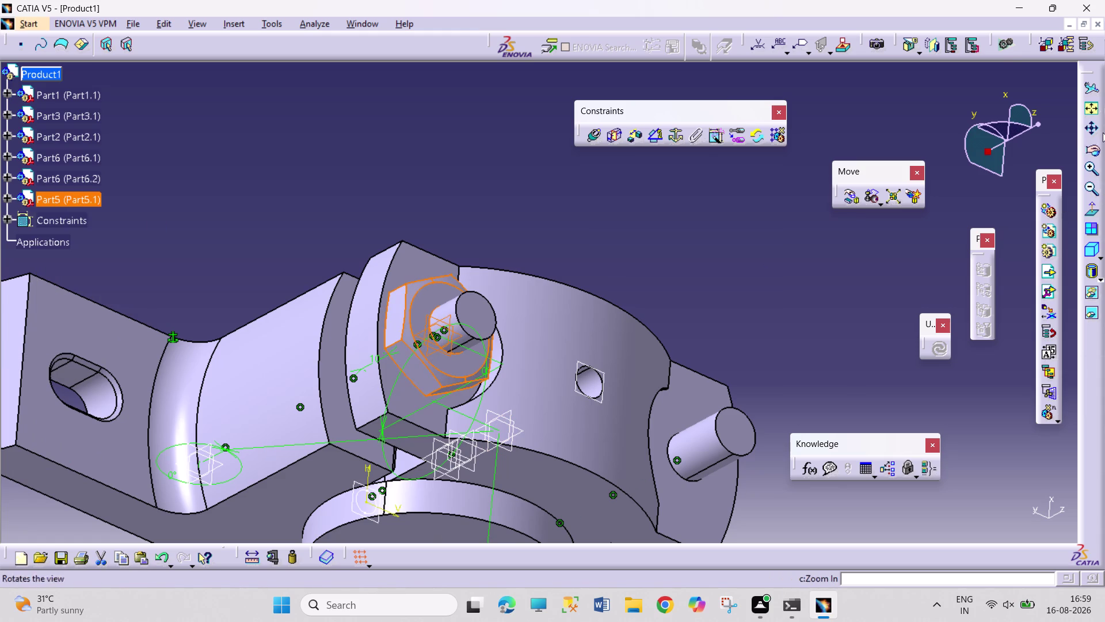
click(936, 48)
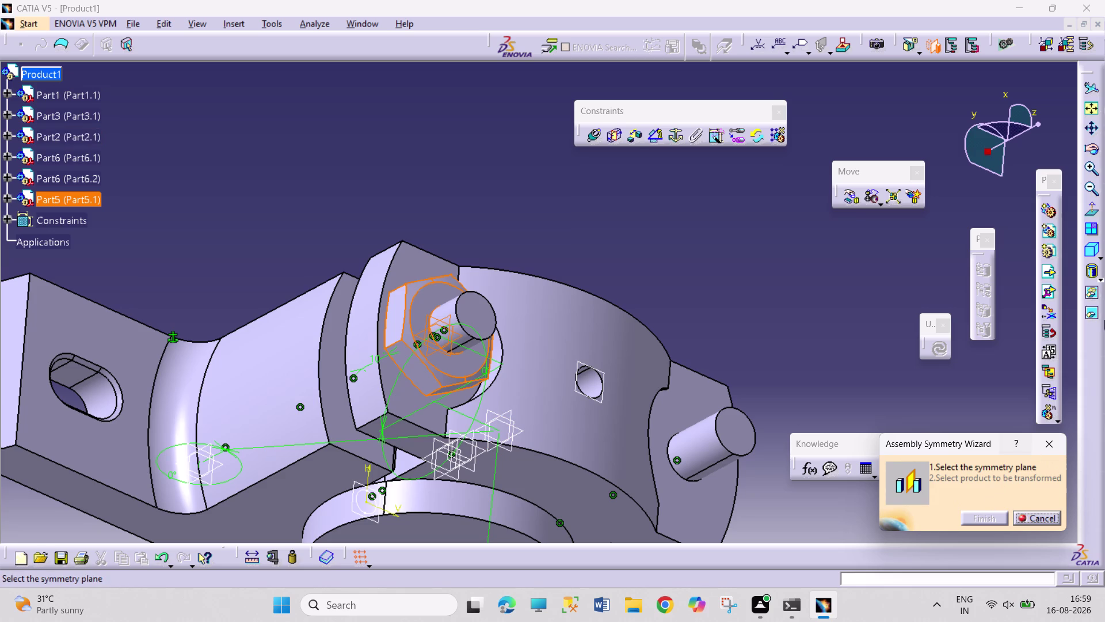
Create a new mirrored lock nut, Symmetry of Part5, across Part1's zx plane.
click(1101, 151)
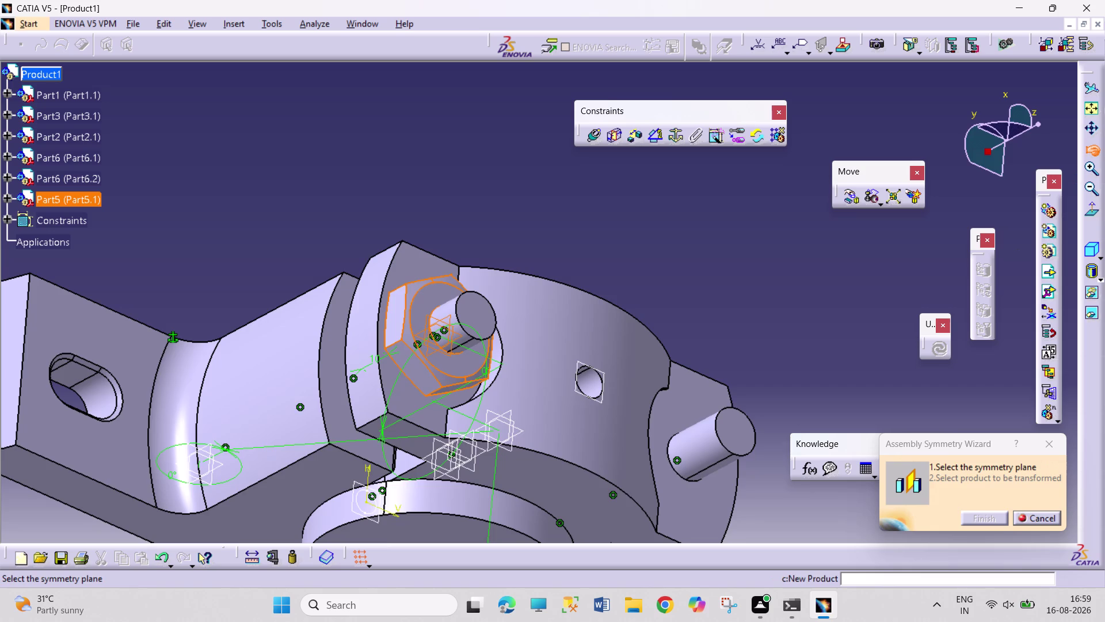
drag(808, 377, 655, 203)
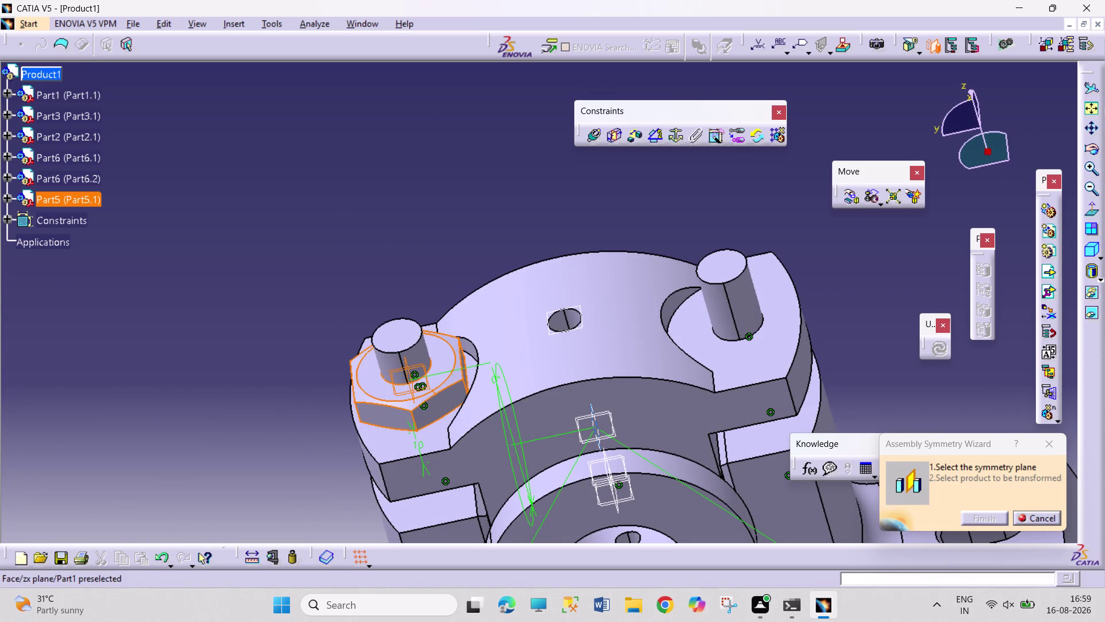
click(597, 435)
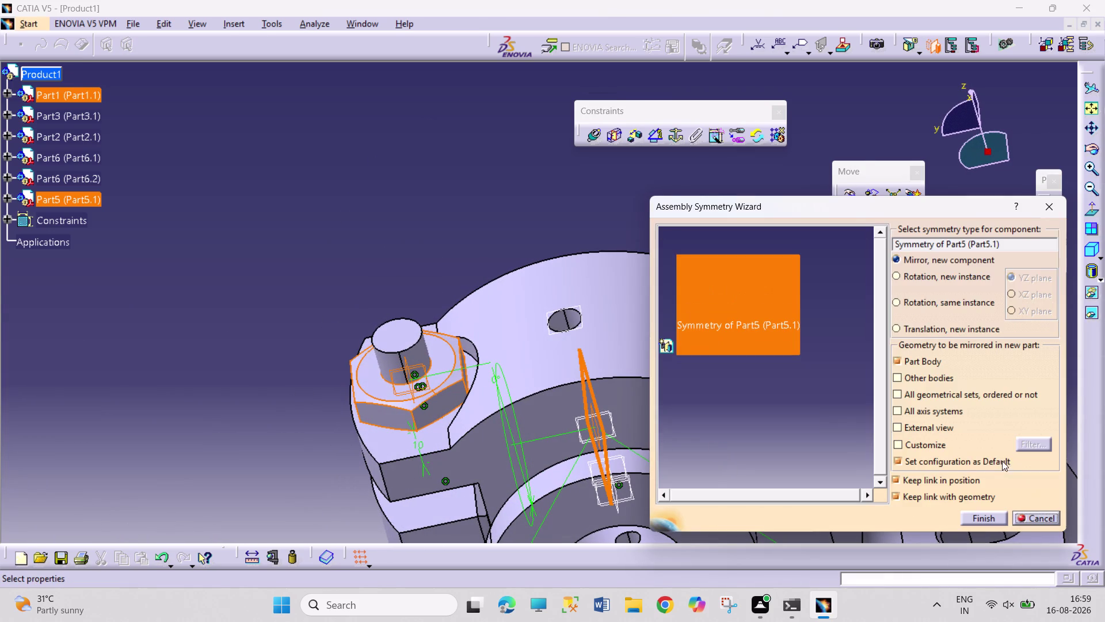
click(981, 517)
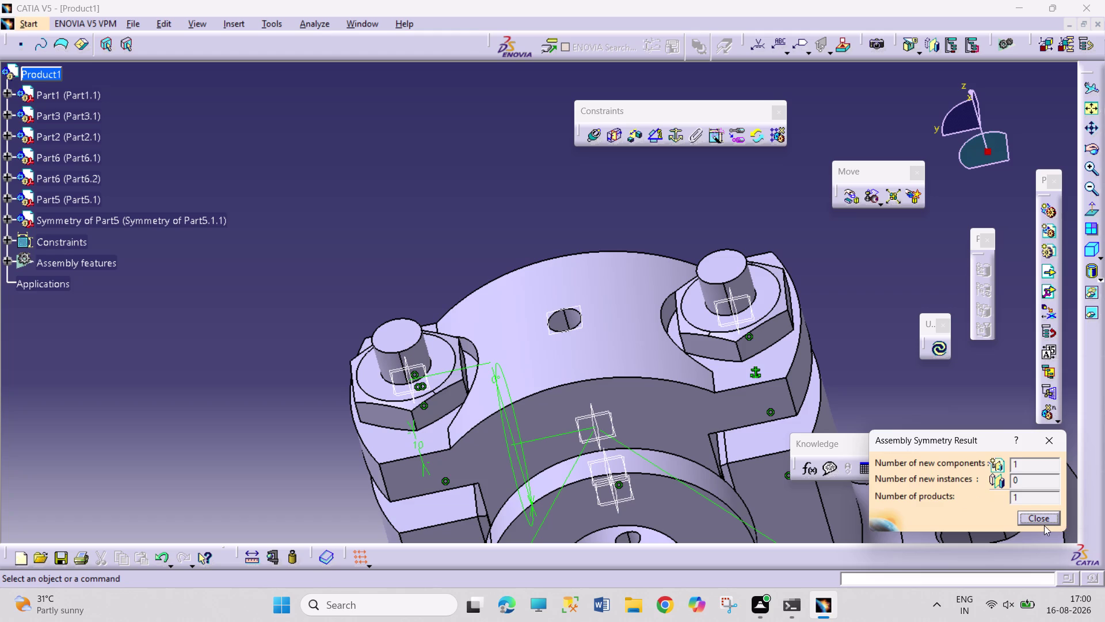
click(1038, 510)
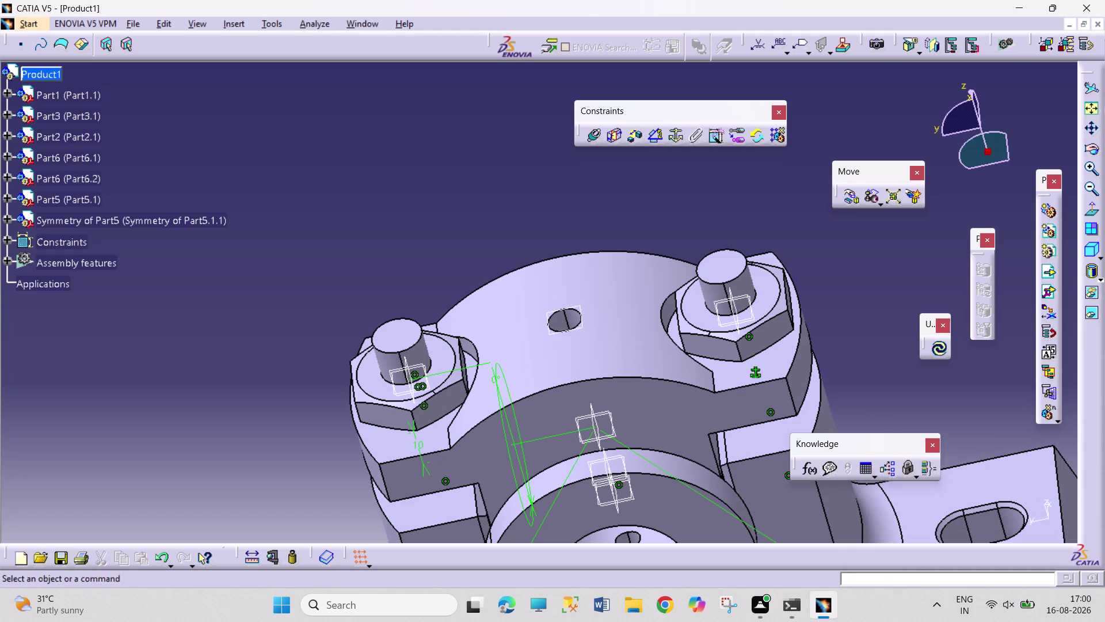
Start inserting an existing component into Product1 and browse the CATIA FUJI folder.
click(943, 349)
right_click(42, 77)
click(137, 315)
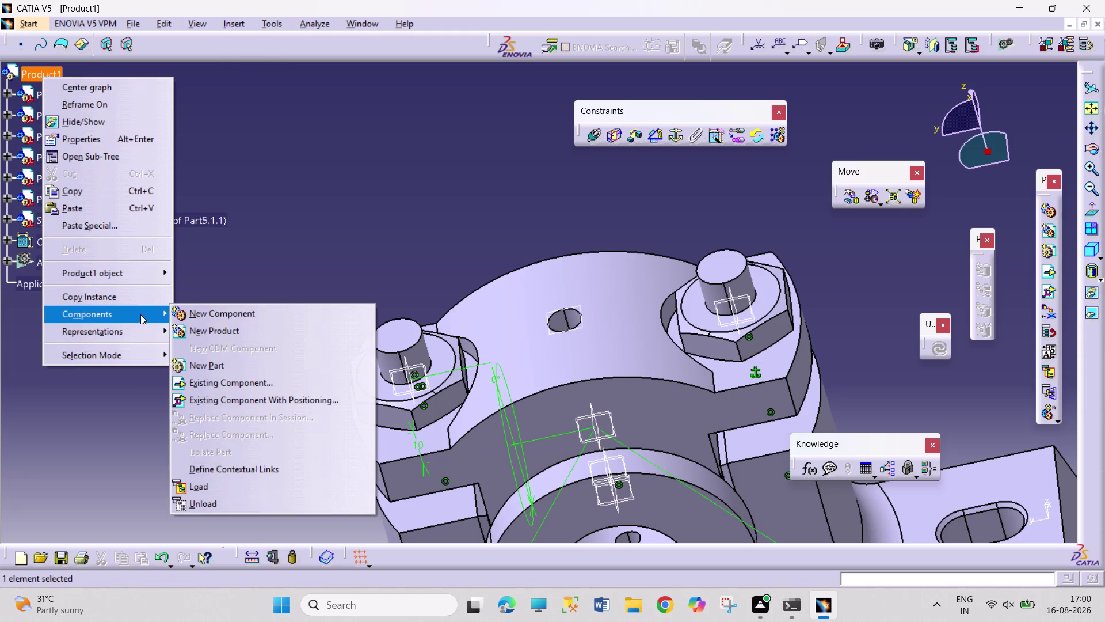
click(327, 380)
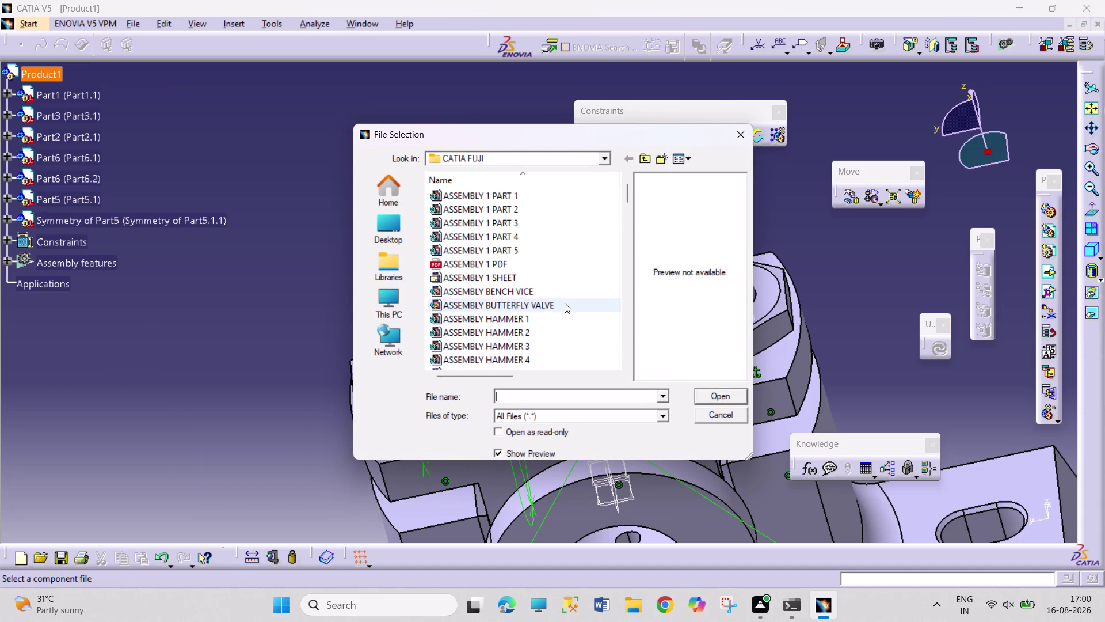
scroll(down, 3)
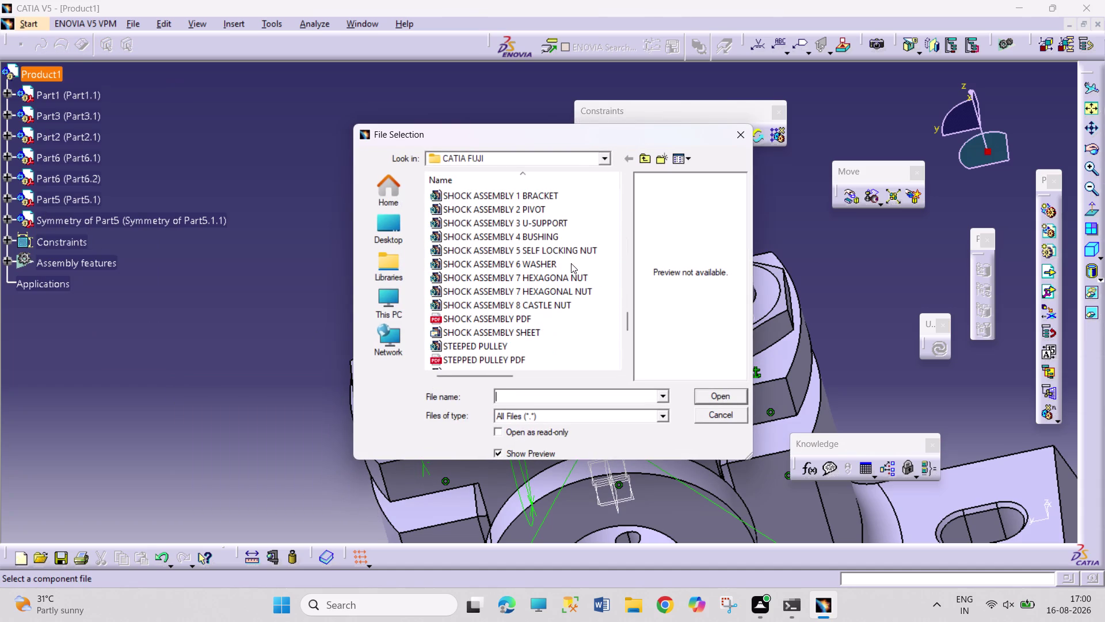
scroll(down, 3)
scroll(up, 3)
scroll(up, 3)
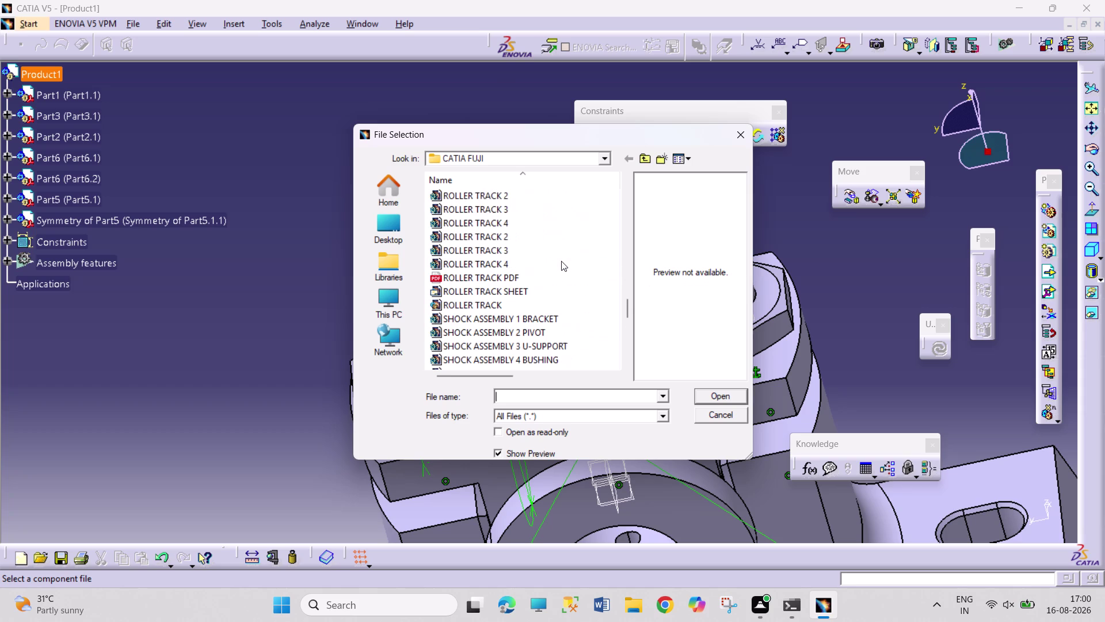
scroll(down, 3)
scroll(down, 3)
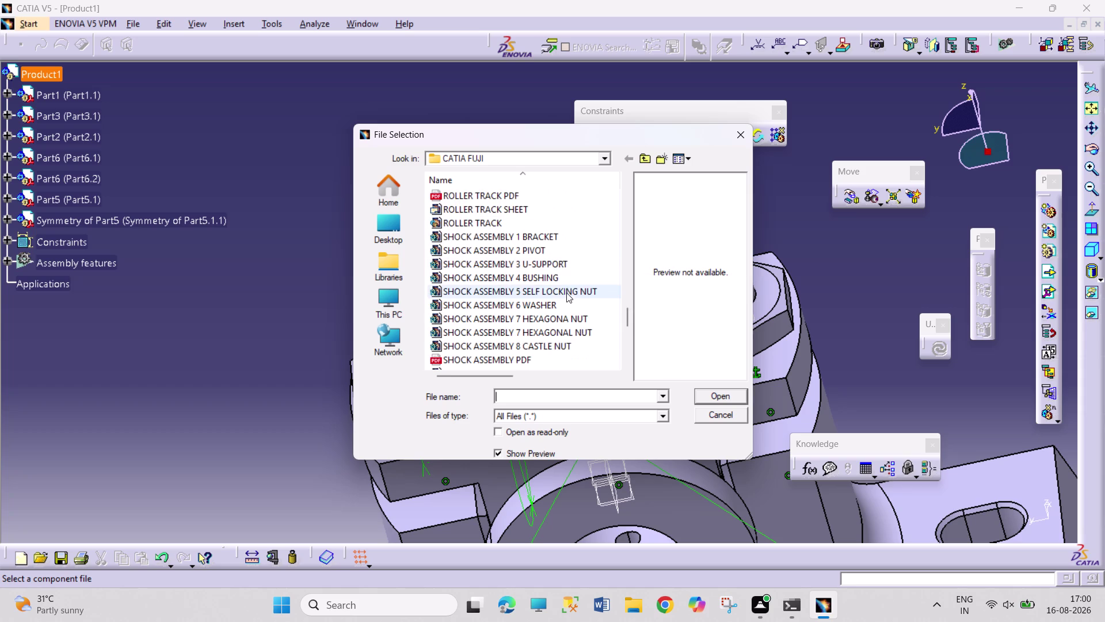
scroll(up, 3)
scroll(up, 3)
scroll(up, 3)
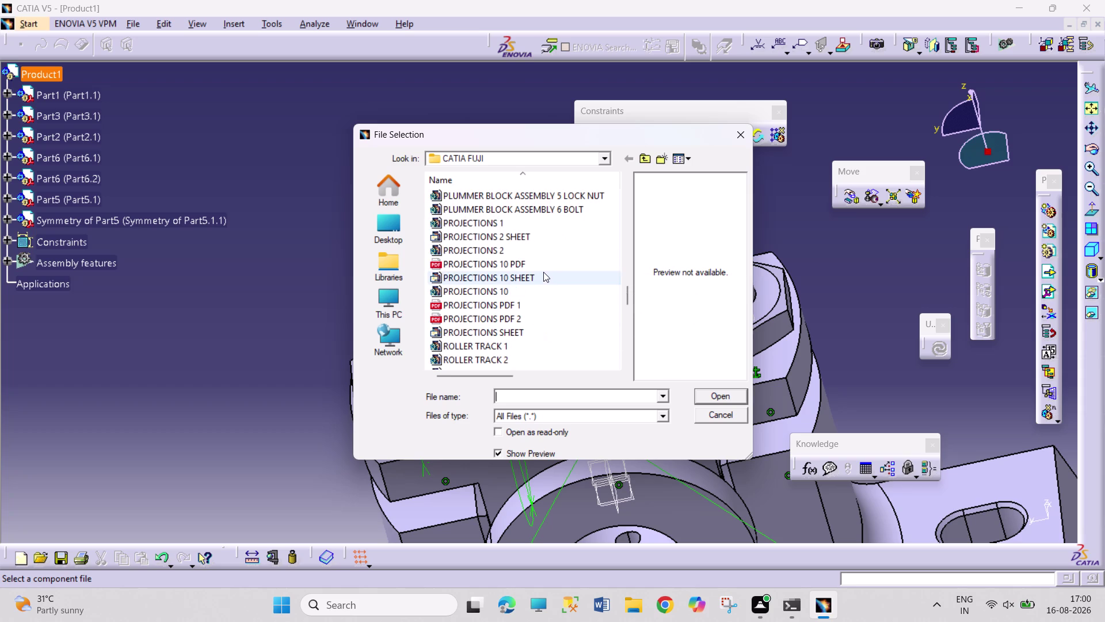
scroll(up, 3)
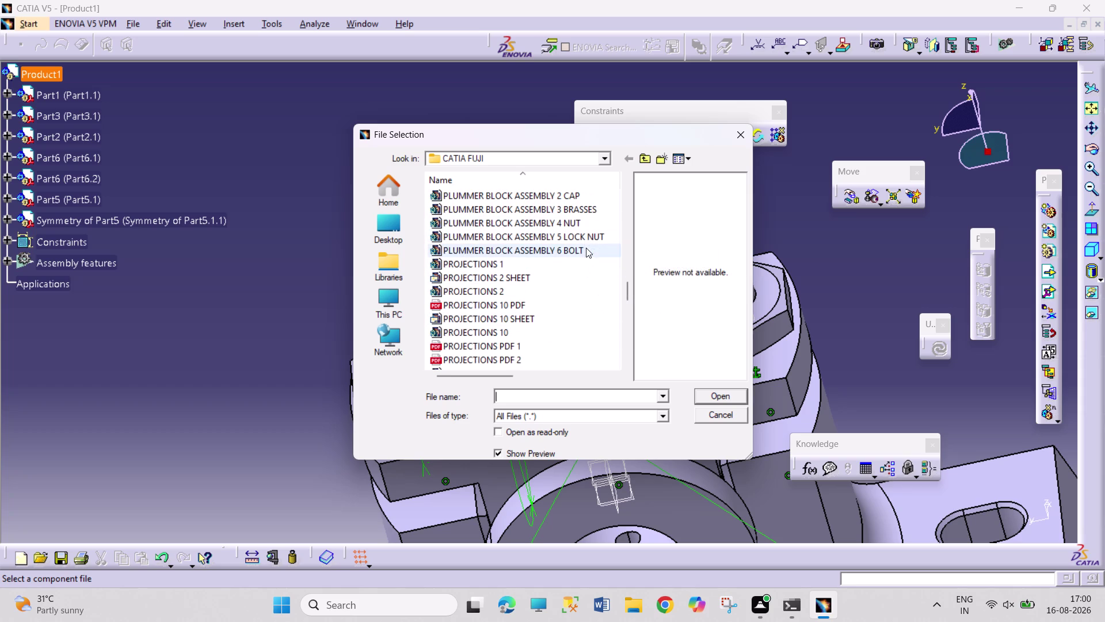
Load PLUMMER BLOCK ASSEMBLY 4 NUT into the assembly as Part4.
click(586, 224)
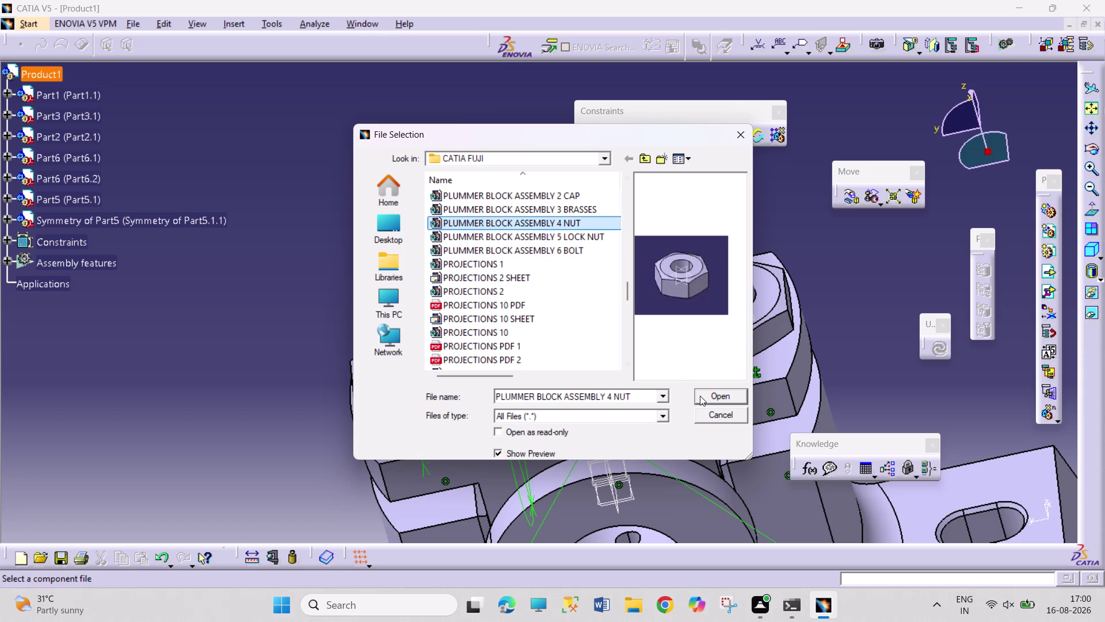
click(700, 395)
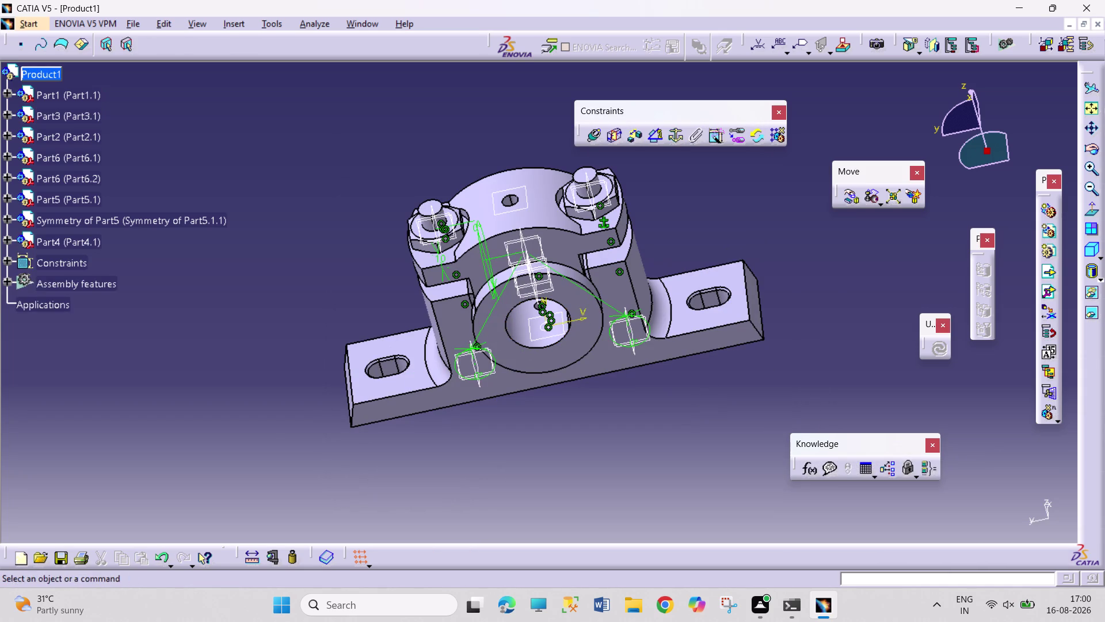
click(89, 240)
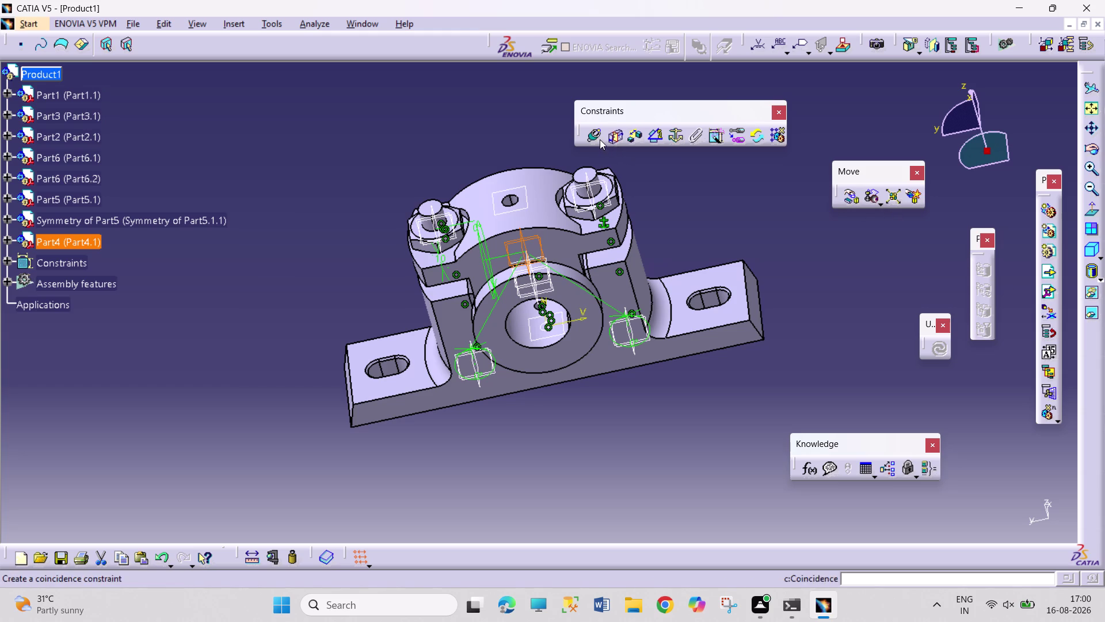
Drag the new nut upward along a casting edge until it sits above the block.
click(851, 196)
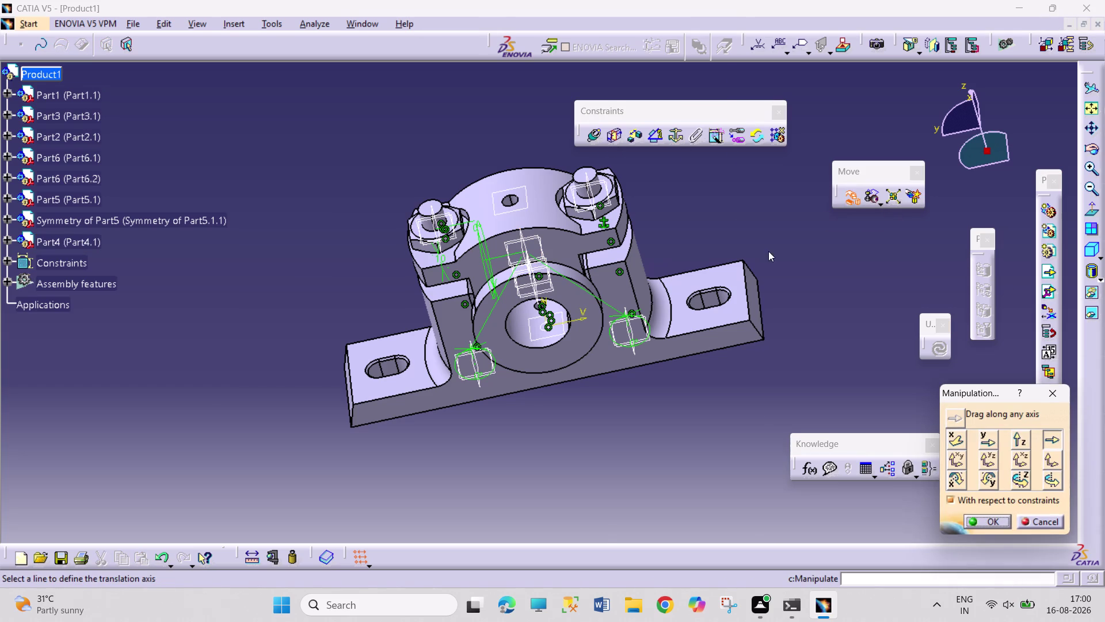
click(633, 285)
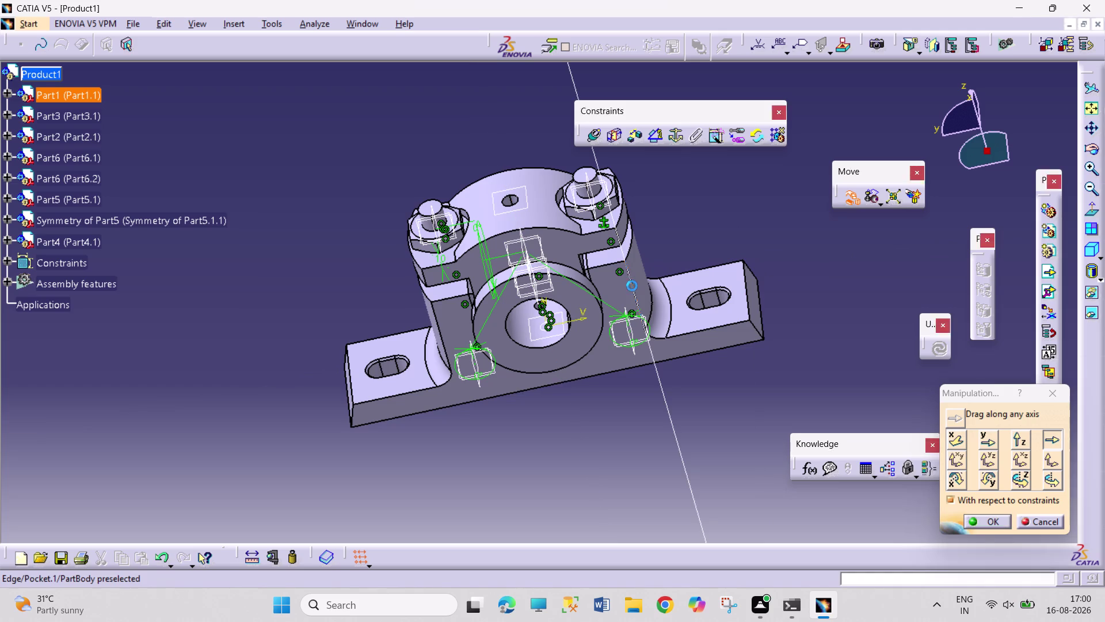
drag(521, 247, 494, 123)
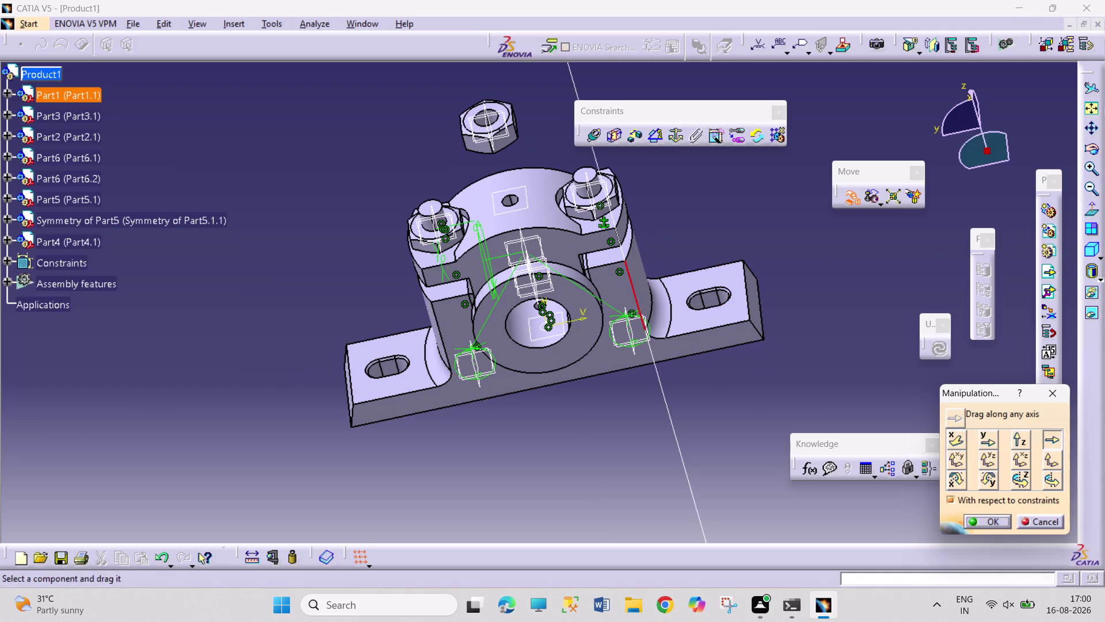
click(980, 519)
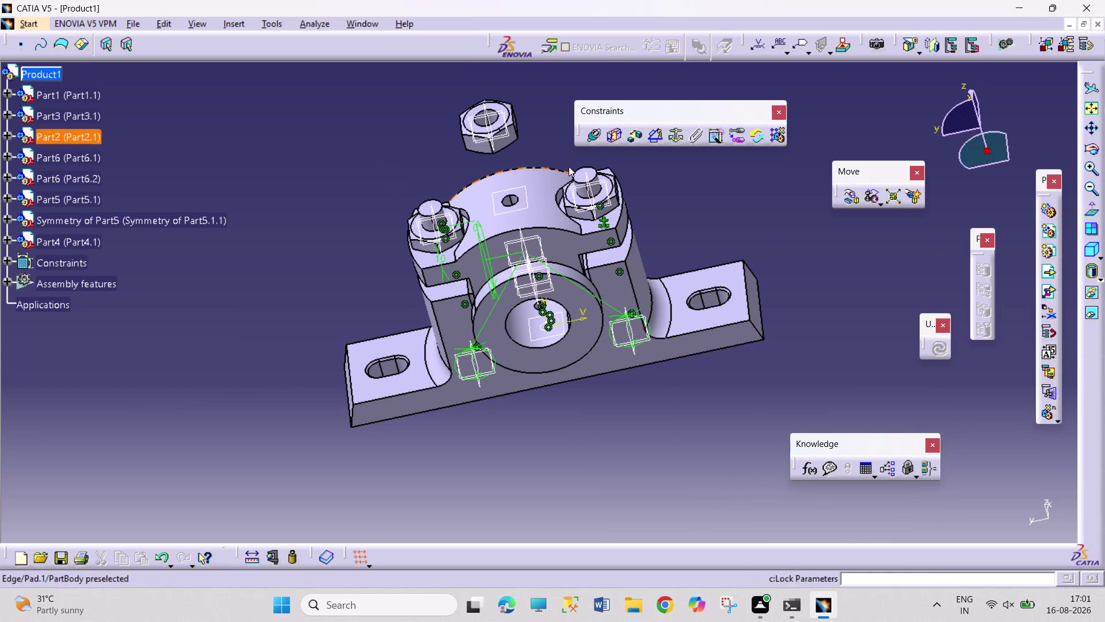
Begin a coincidence constraint by picking the nut's axis, then dismiss the assistant message.
click(592, 138)
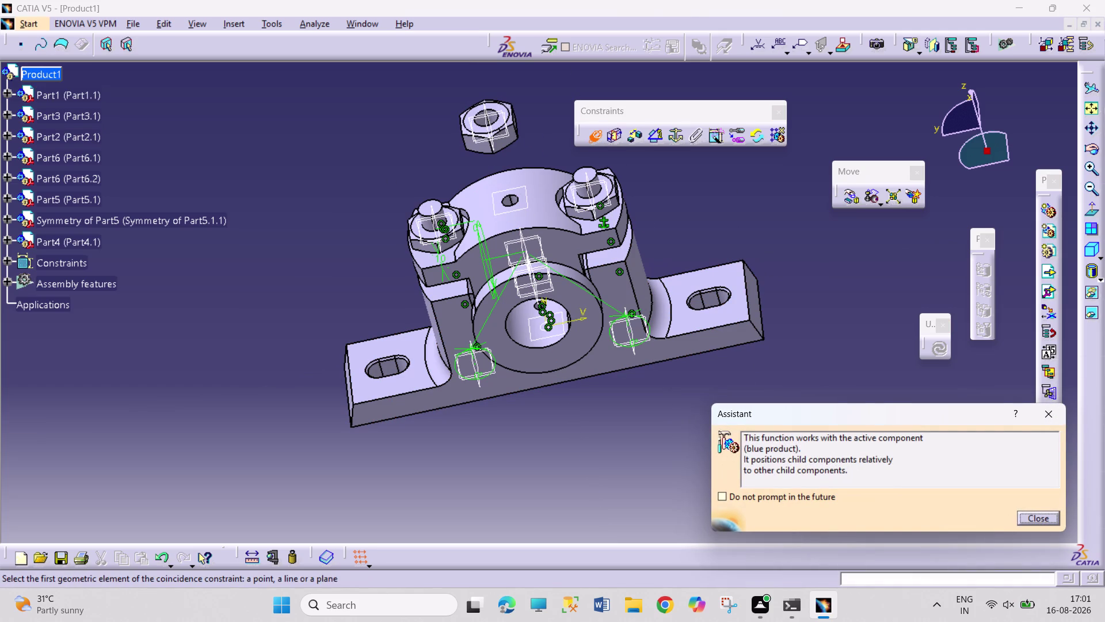
click(1093, 148)
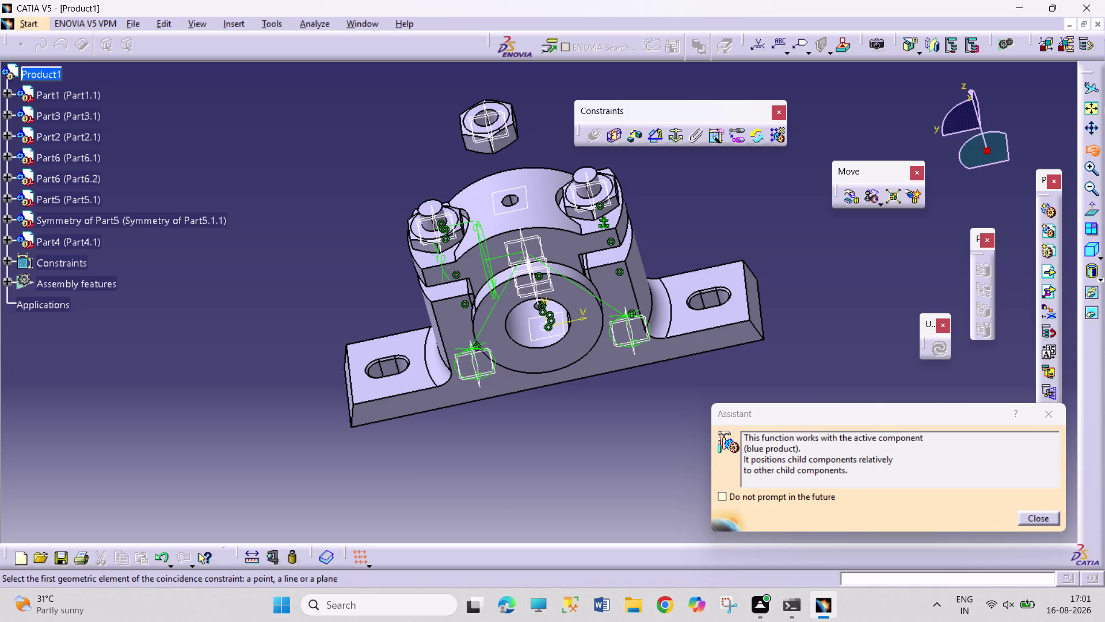
drag(852, 281, 454, 281)
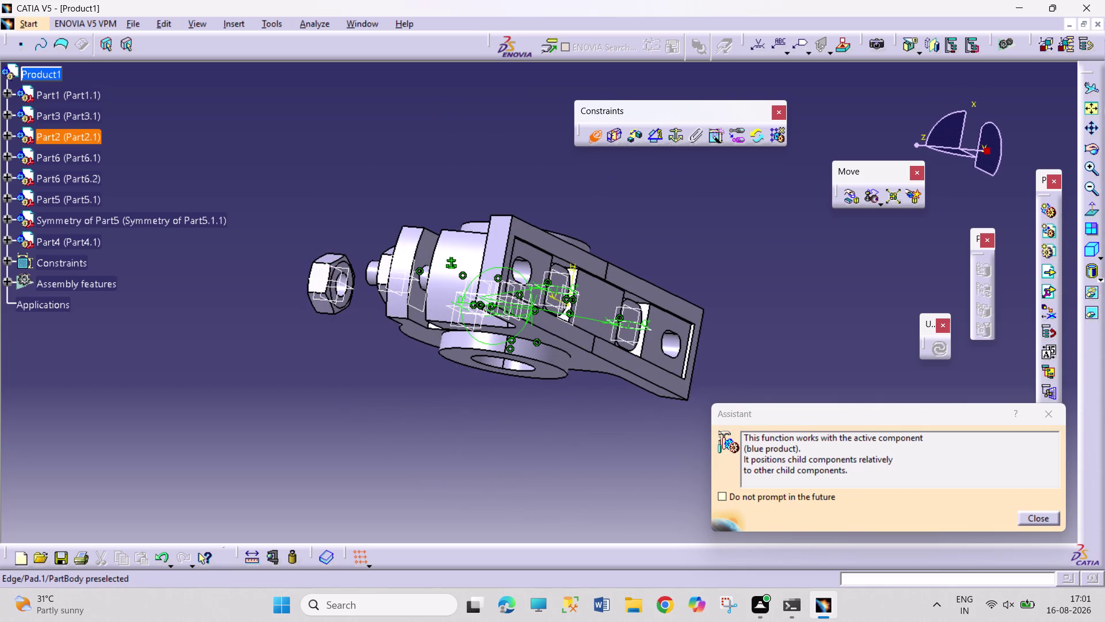
click(344, 264)
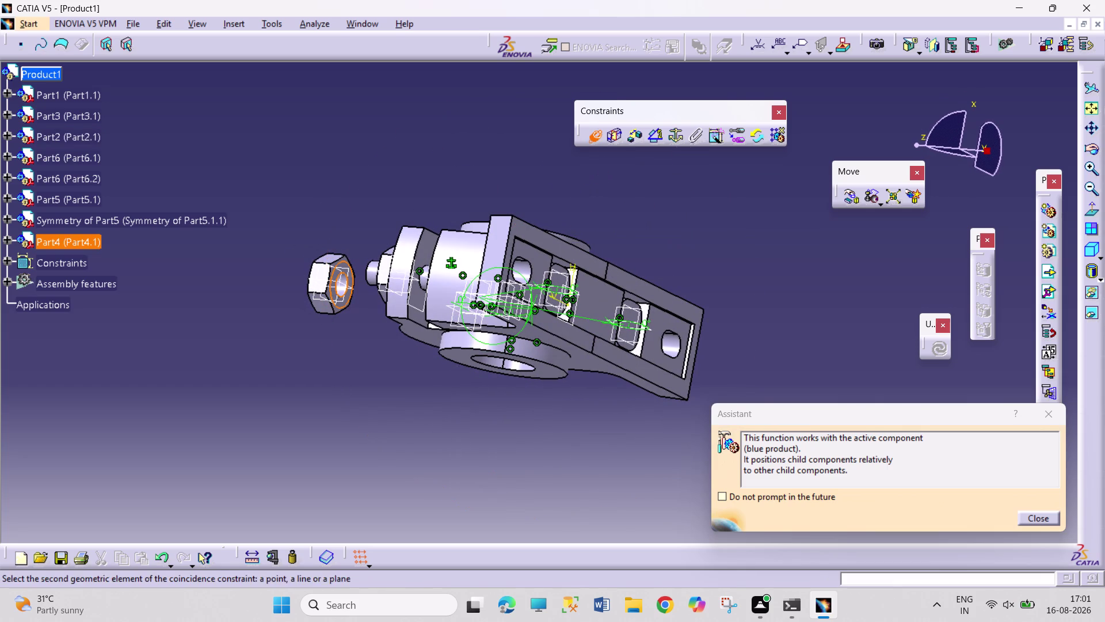
drag(1088, 144, 1080, 149)
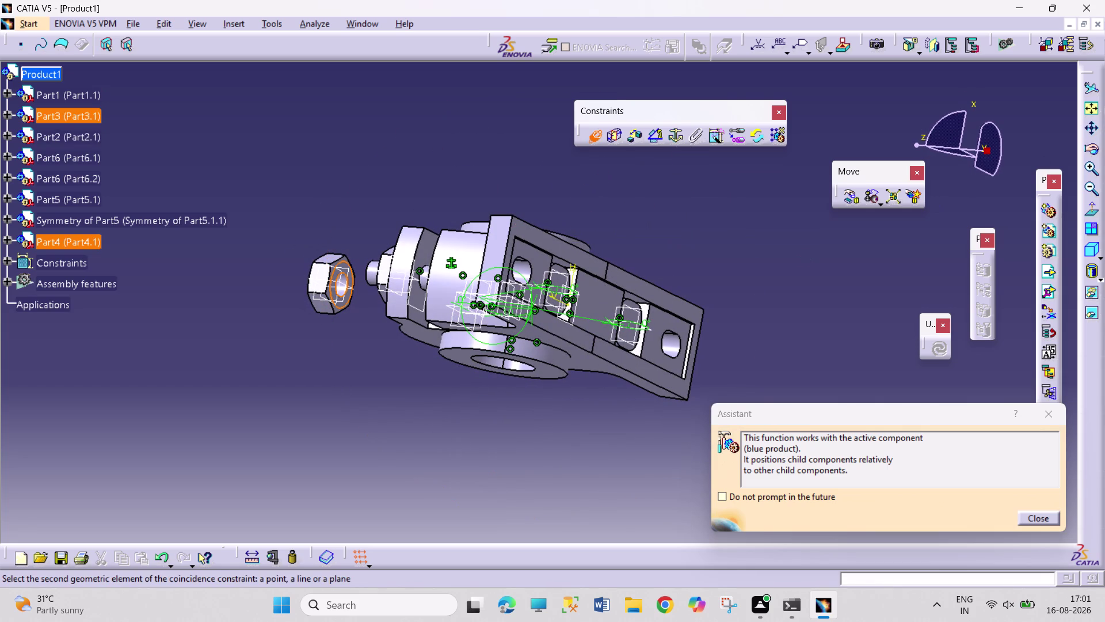
drag(406, 403, 492, 374)
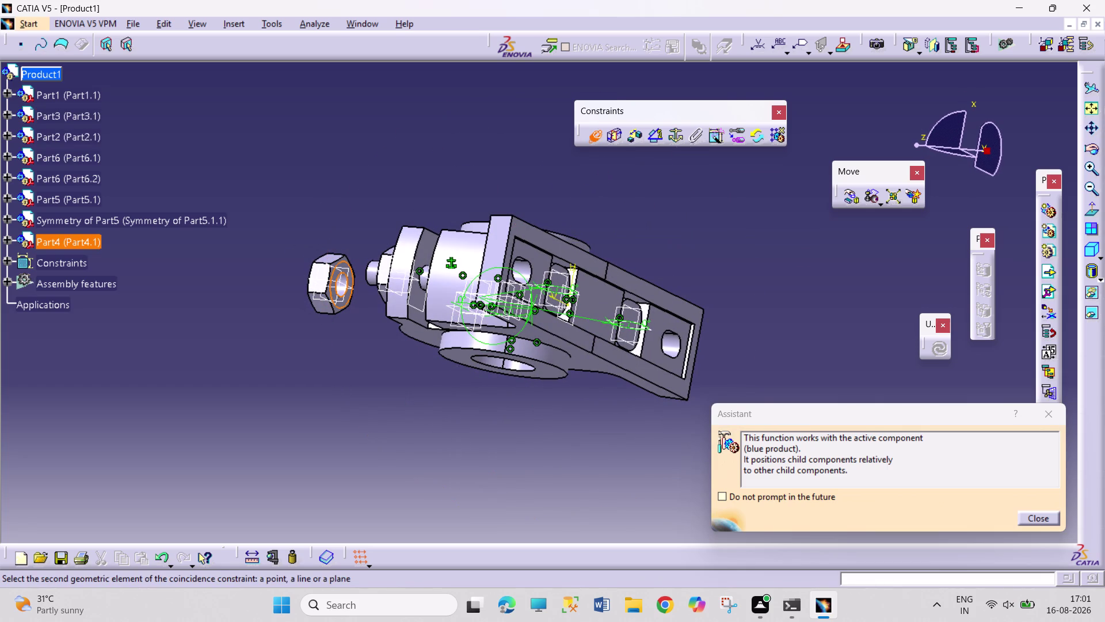
click(1048, 417)
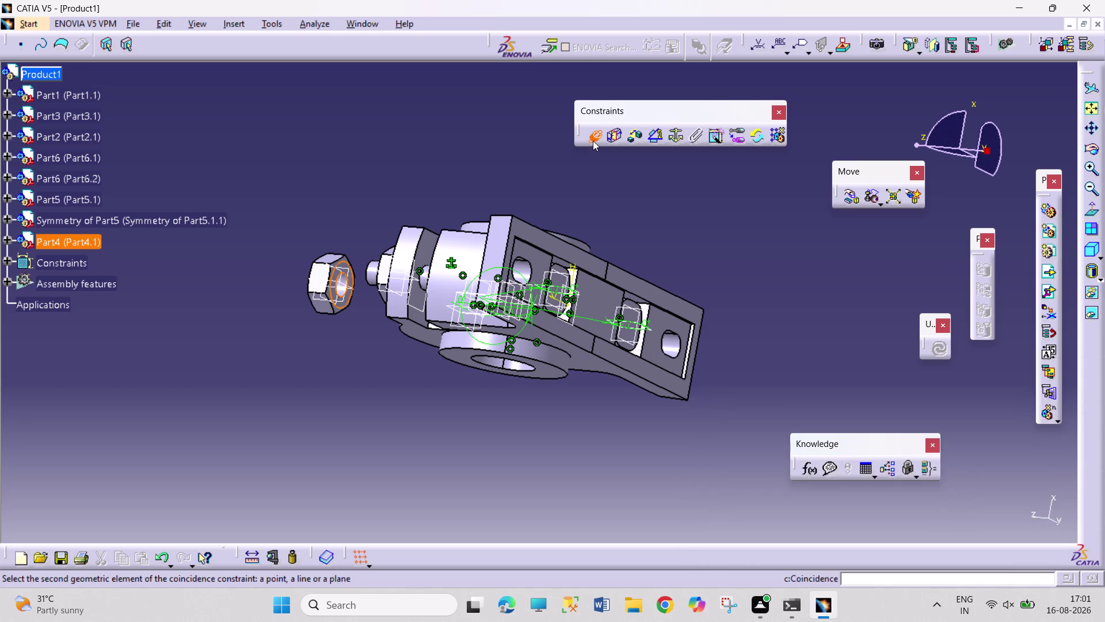
Coincide the nut's hole axis with a bolt's axis and update the assembly.
click(593, 140)
click(592, 140)
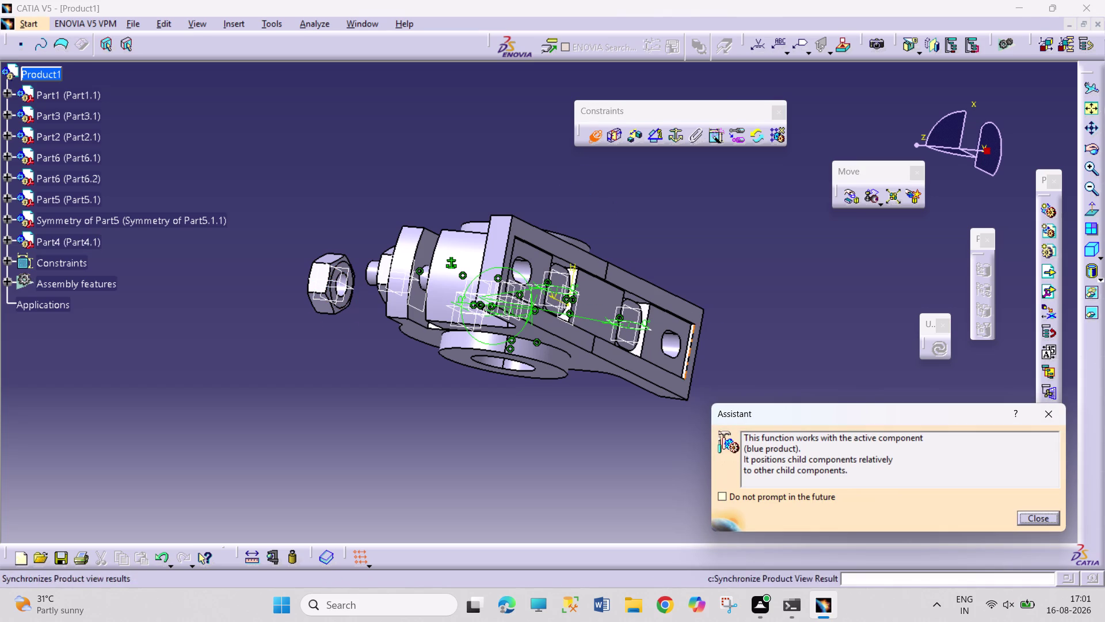
click(1092, 153)
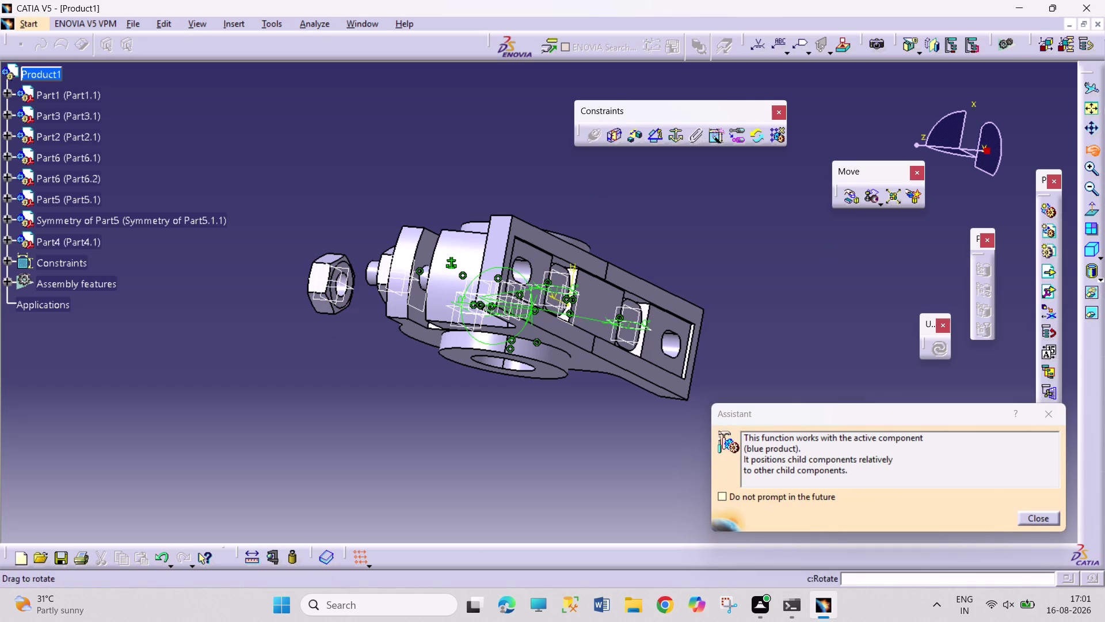
drag(339, 369, 580, 251)
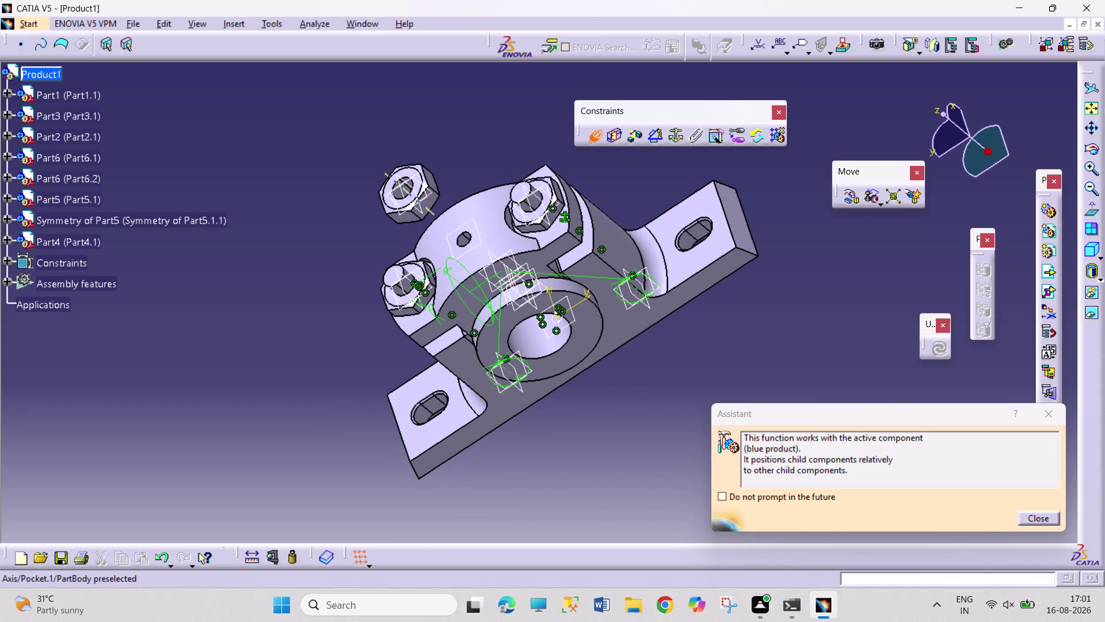
click(406, 187)
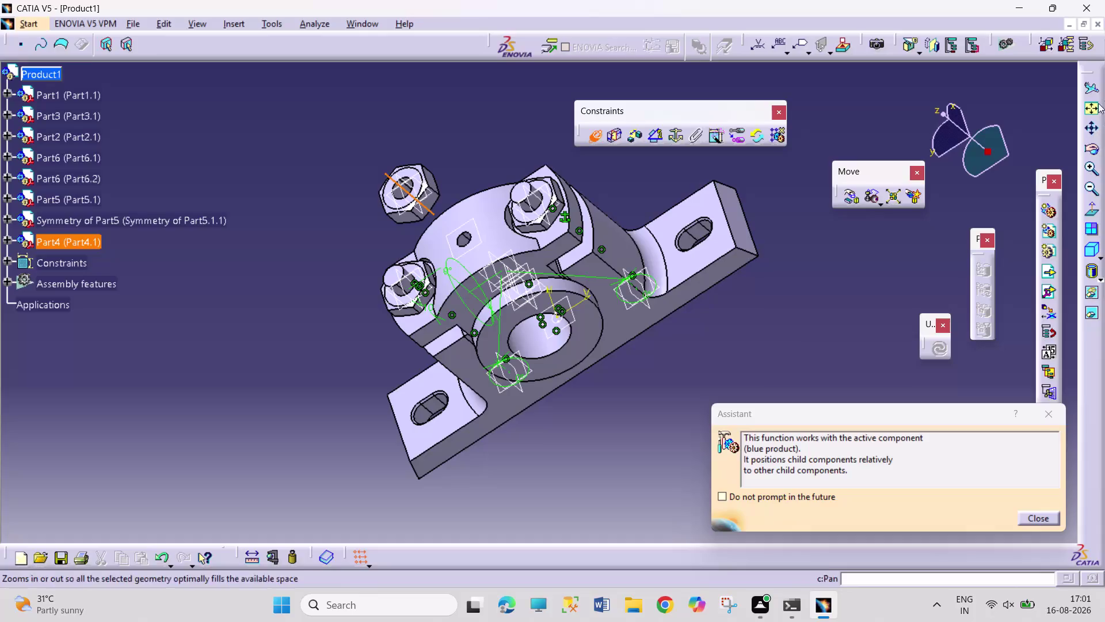
drag(1094, 150, 1081, 154)
drag(367, 365, 466, 264)
drag(1098, 152, 1091, 155)
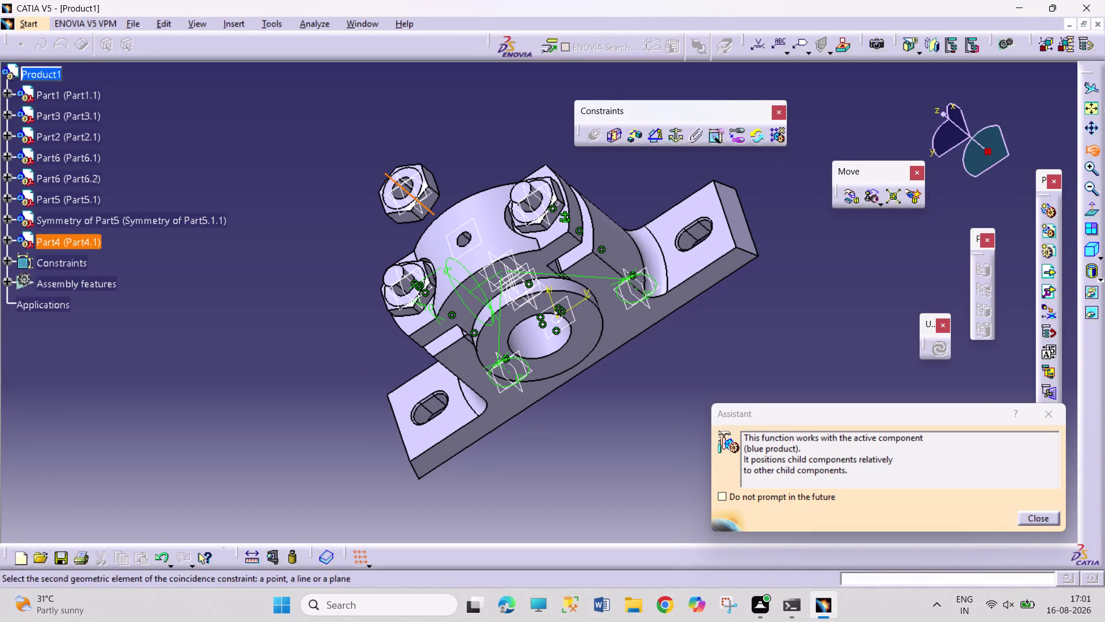
drag(340, 388, 434, 305)
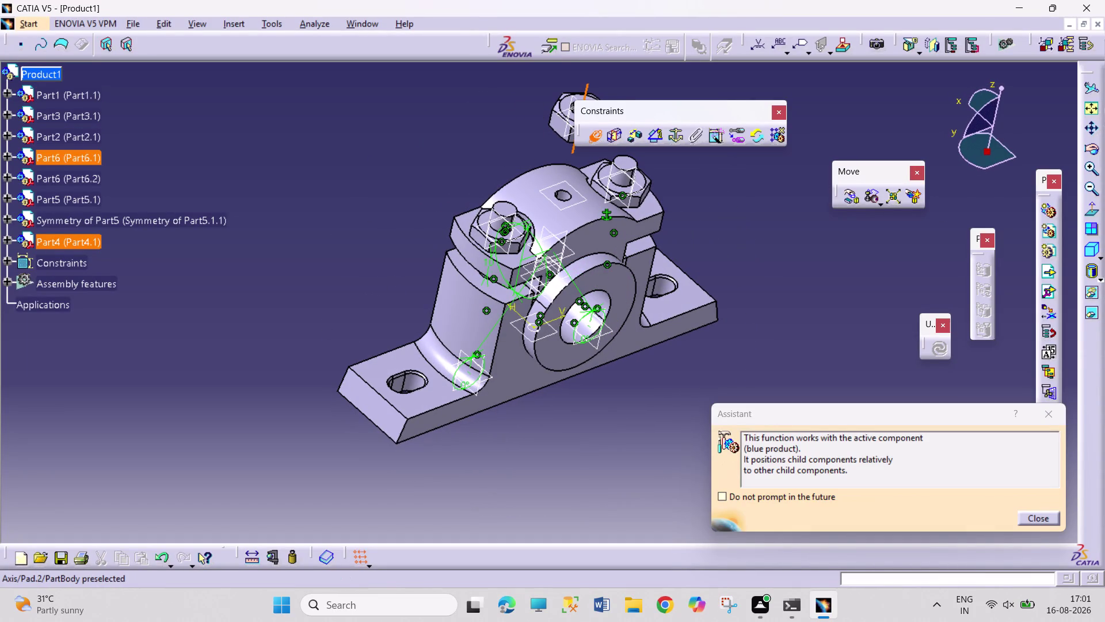
click(498, 222)
click(935, 347)
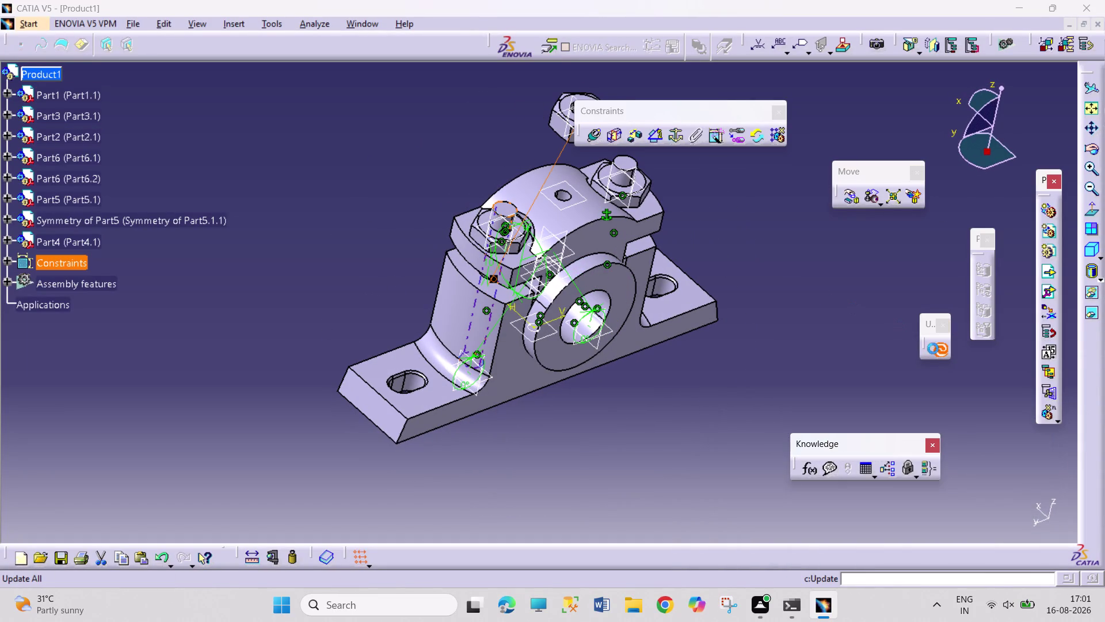
Update the assembly, then select the nut's flat face and the cap face around the bolt.
click(1095, 148)
drag(795, 342, 405, 254)
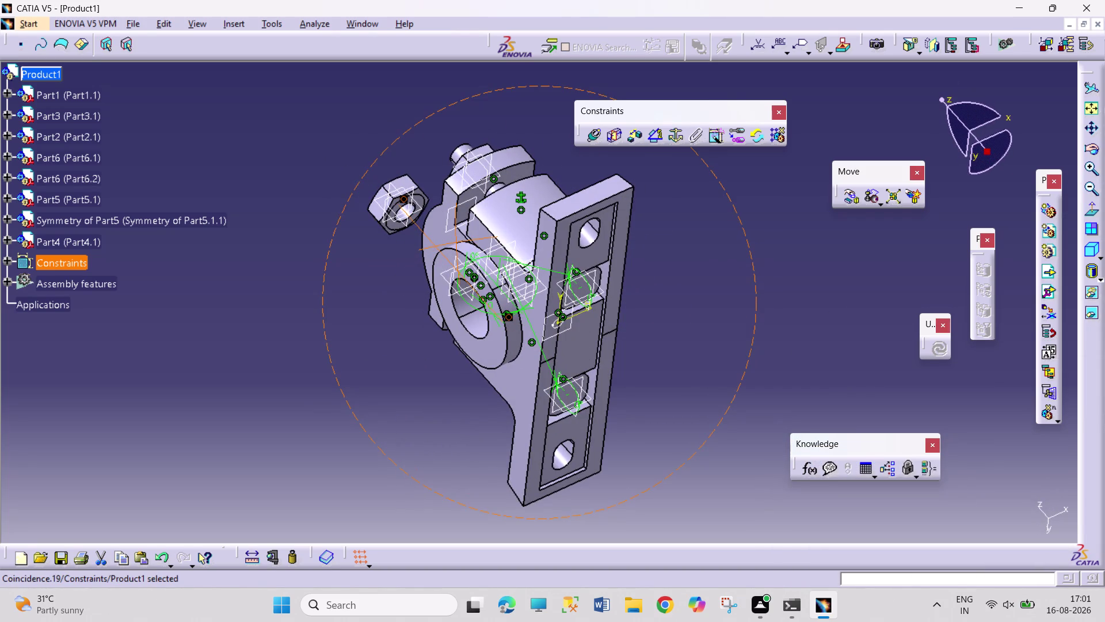
click(396, 227)
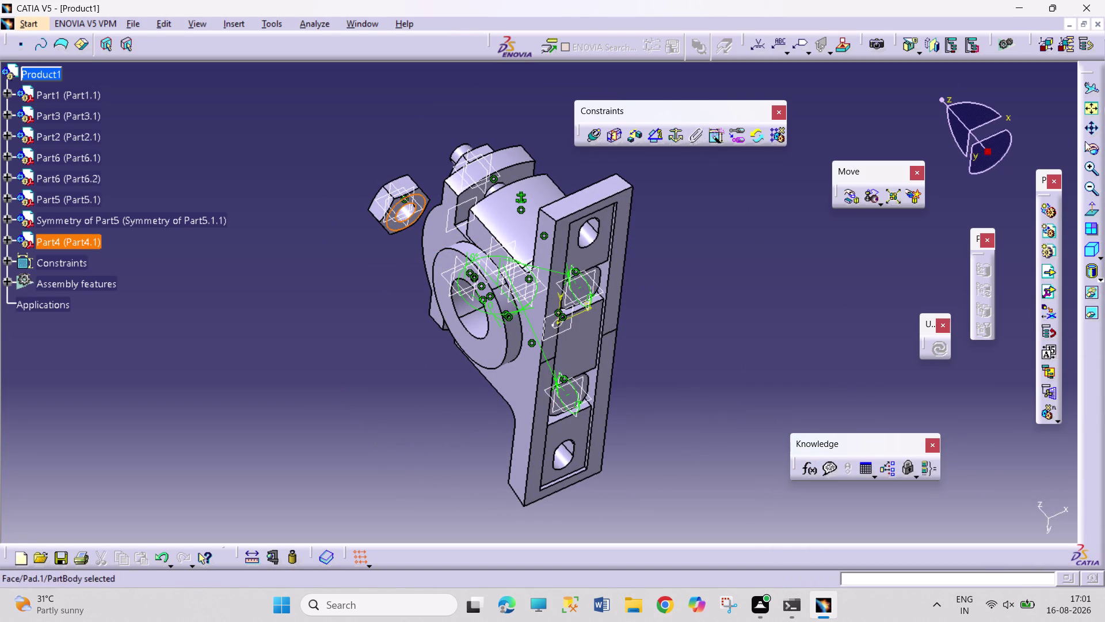
click(1092, 145)
drag(404, 346, 729, 187)
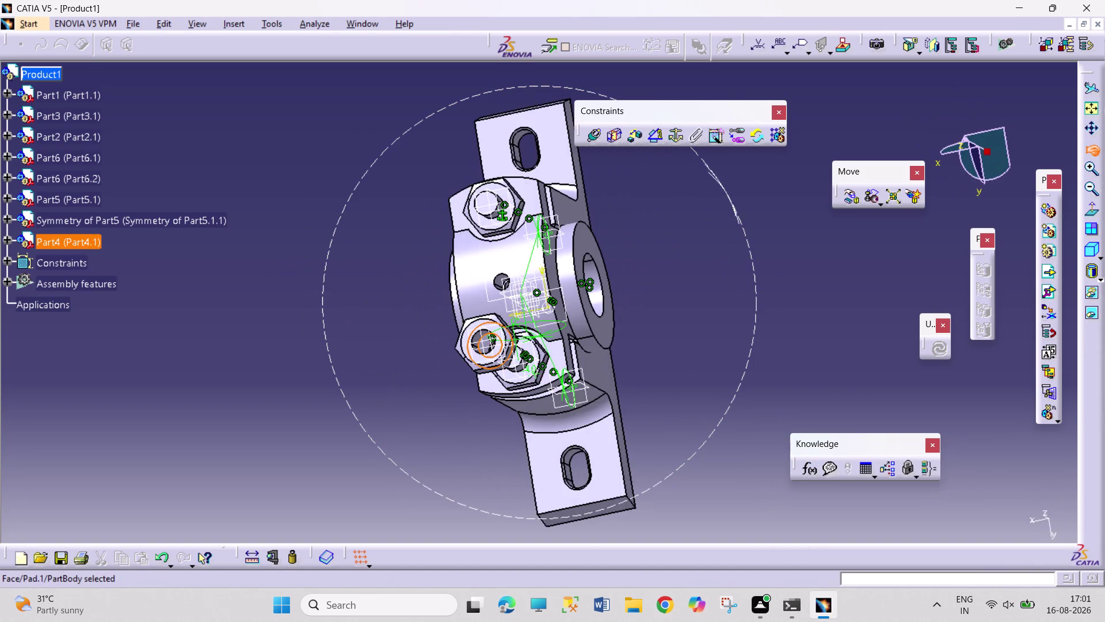
drag(730, 187, 729, 187)
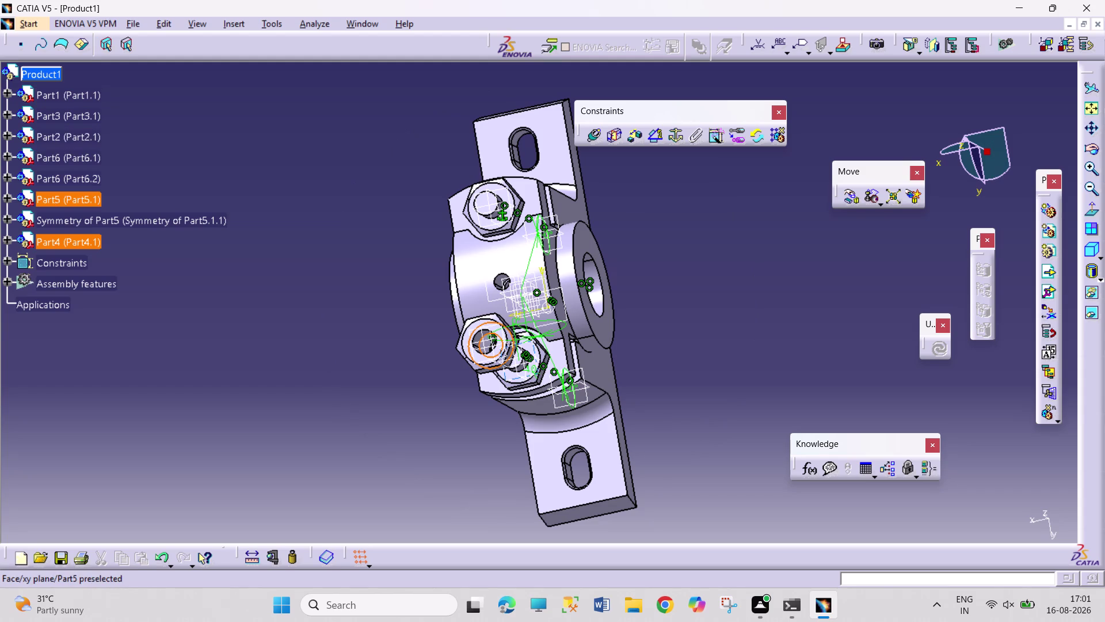
click(499, 374)
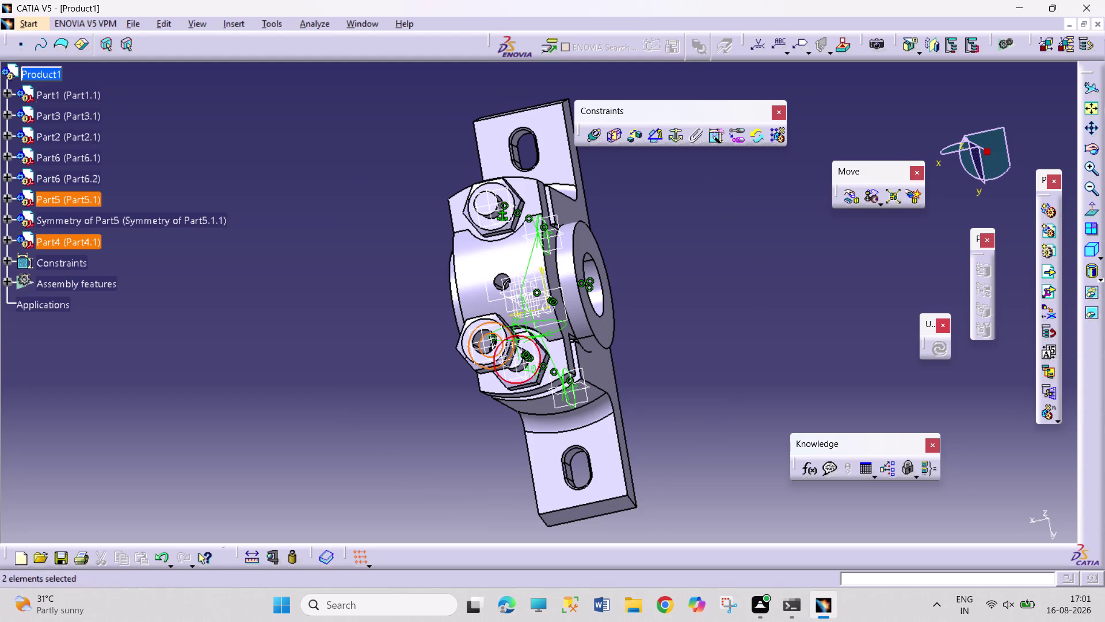
Zoom in and orbit the bearing housing to expose its underside and the nut seat.
click(793, 349)
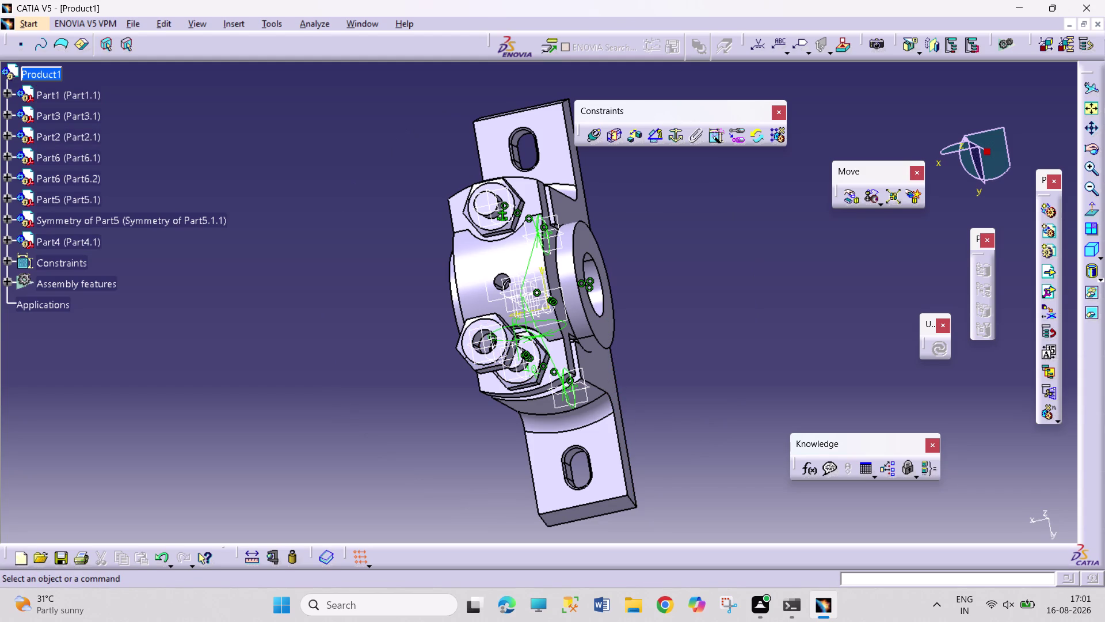
triple_click(1091, 174)
triple_click(1090, 174)
click(1088, 171)
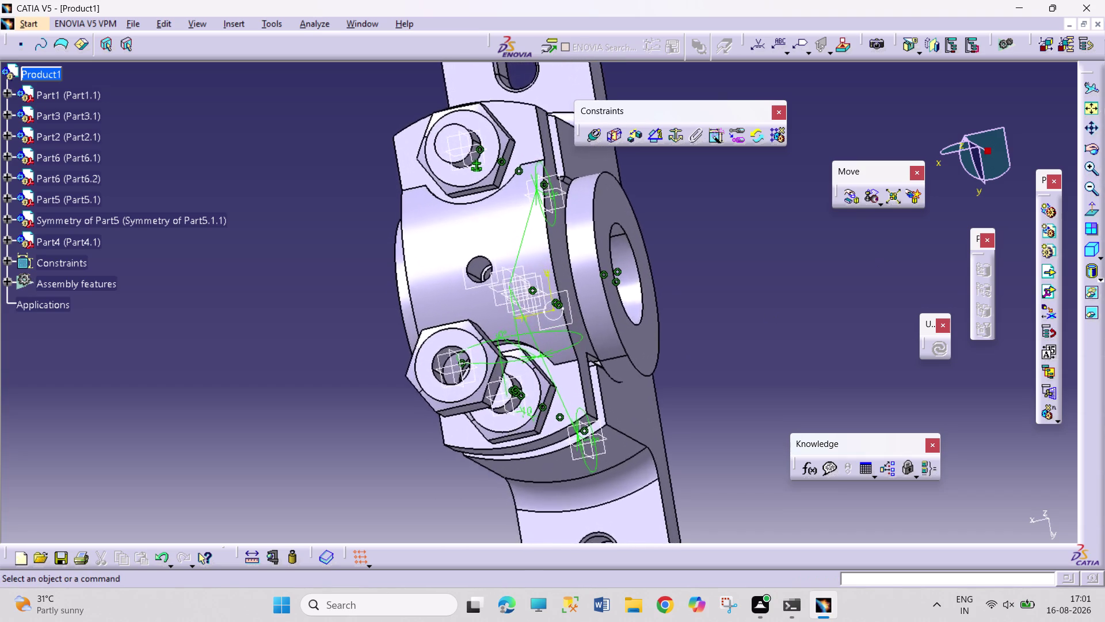
click(527, 395)
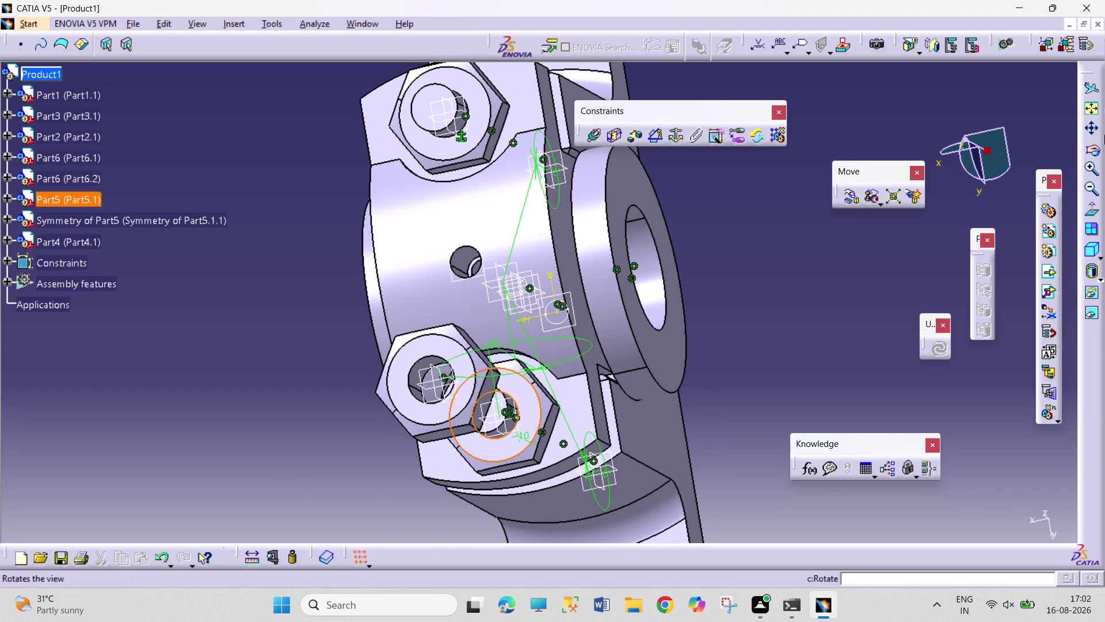
click(1095, 151)
drag(734, 384, 453, 314)
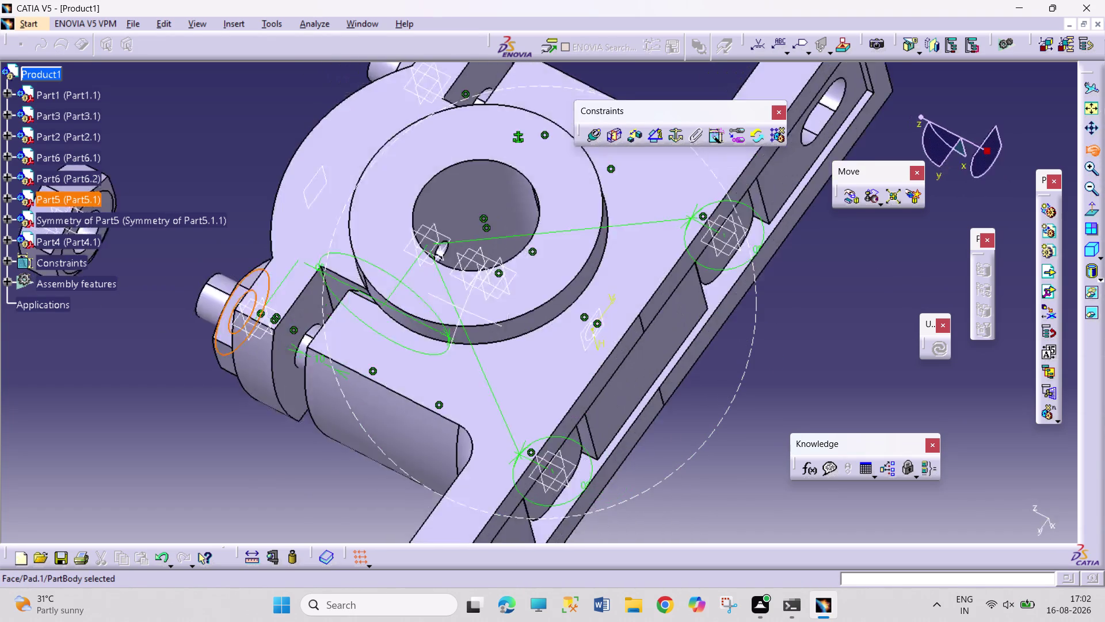
drag(453, 314, 317, 317)
click(317, 316)
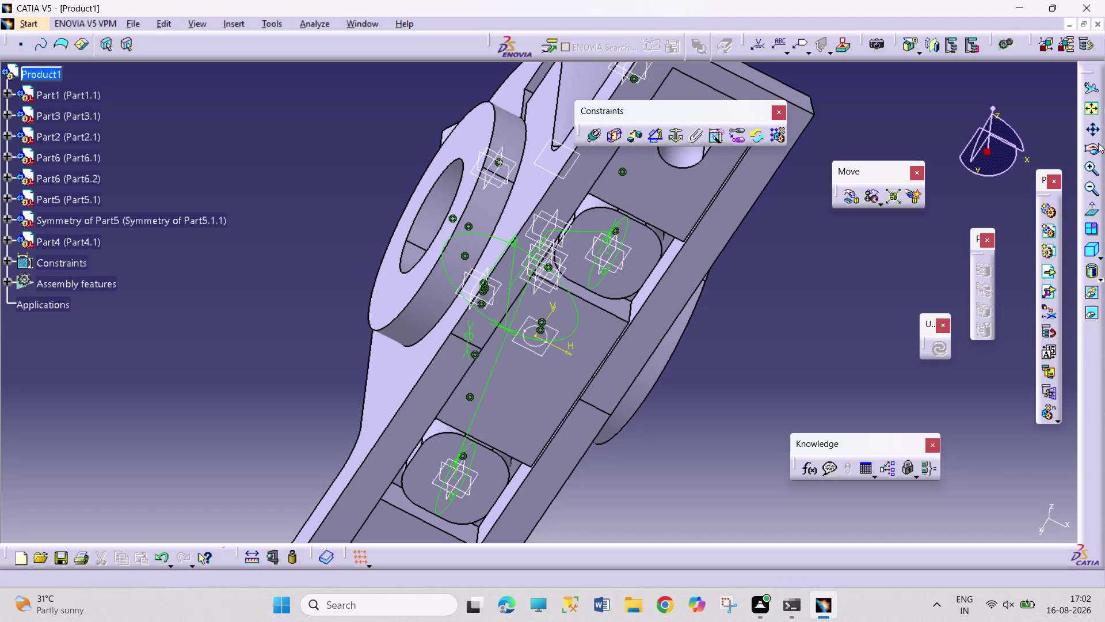
click(1099, 144)
drag(307, 313, 657, 341)
click(287, 363)
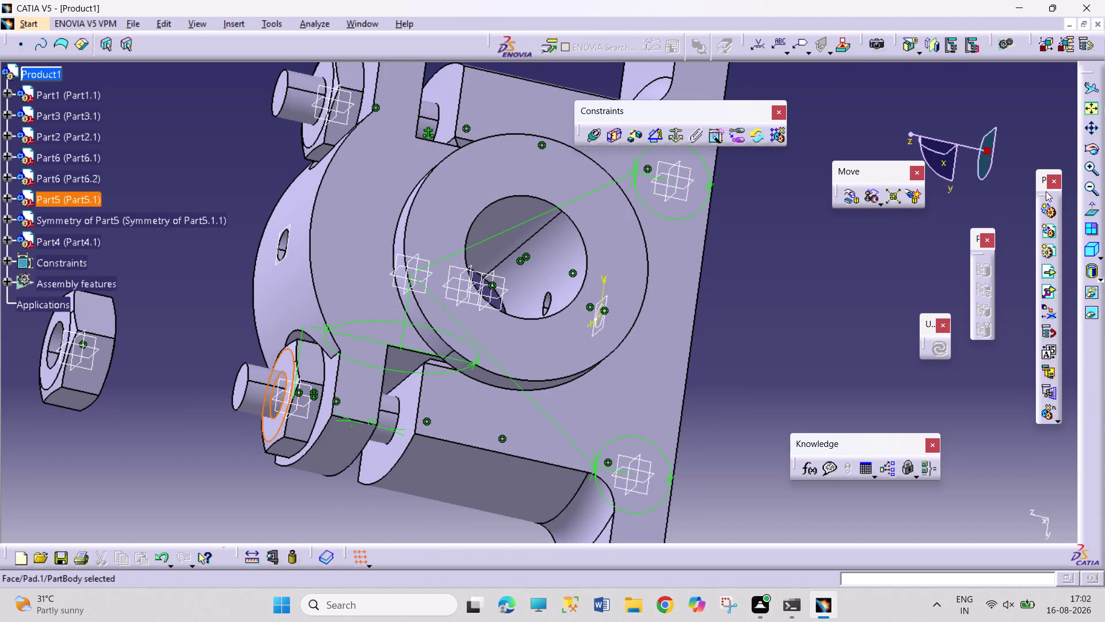
Make the Part5 nut face coincident with the Part4 face, Opposite orientation, and update.
click(1089, 156)
drag(833, 402, 683, 372)
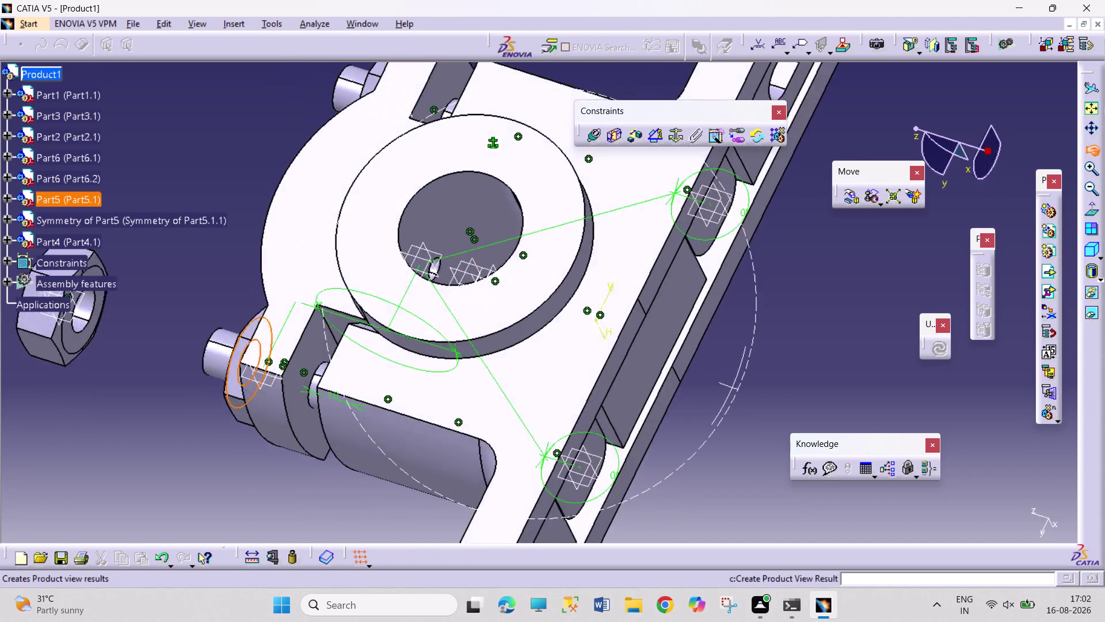
drag(684, 372, 610, 387)
click(199, 252)
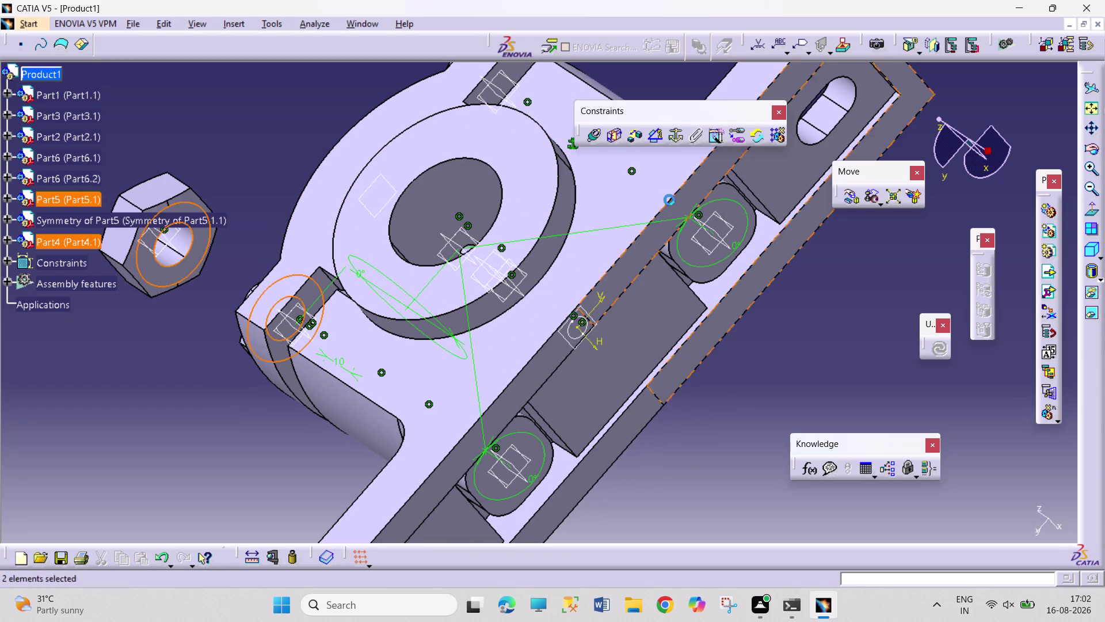
click(587, 130)
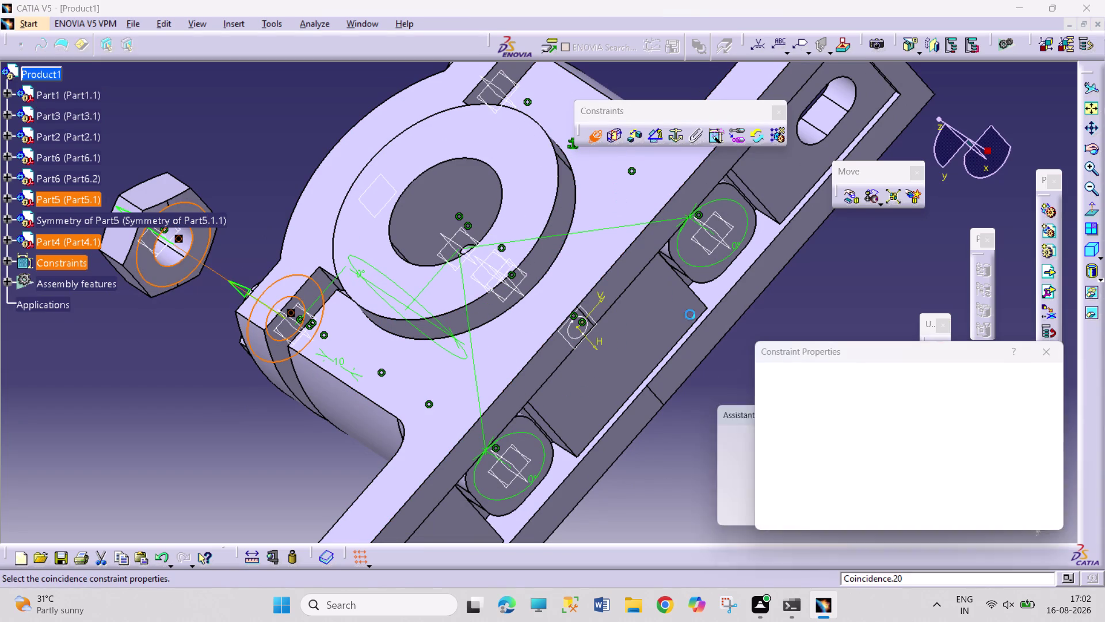
click(1039, 513)
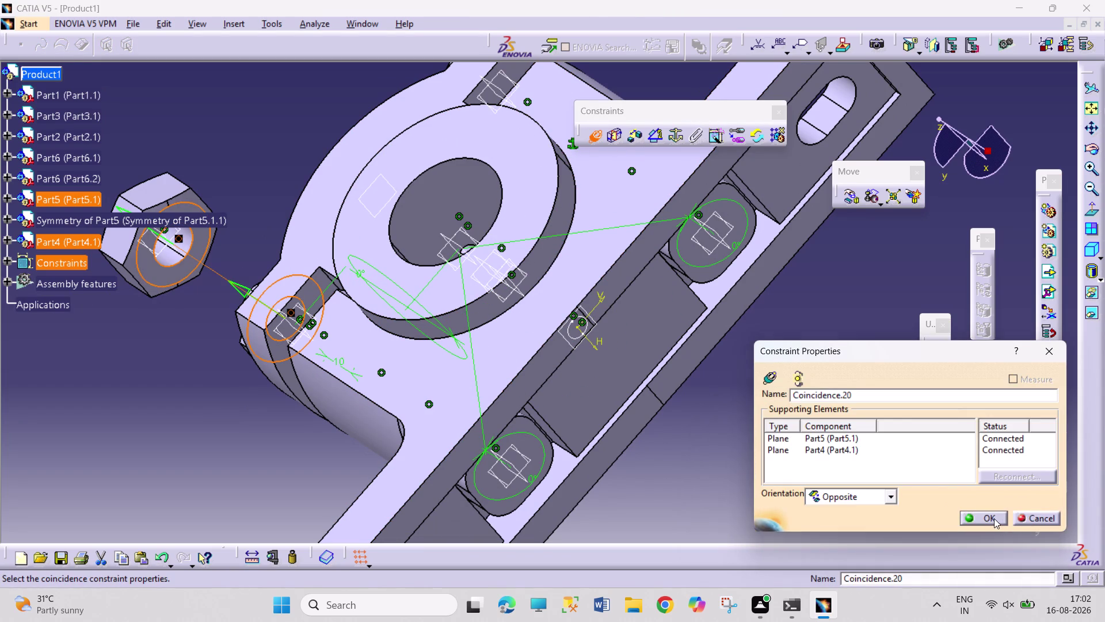
click(995, 518)
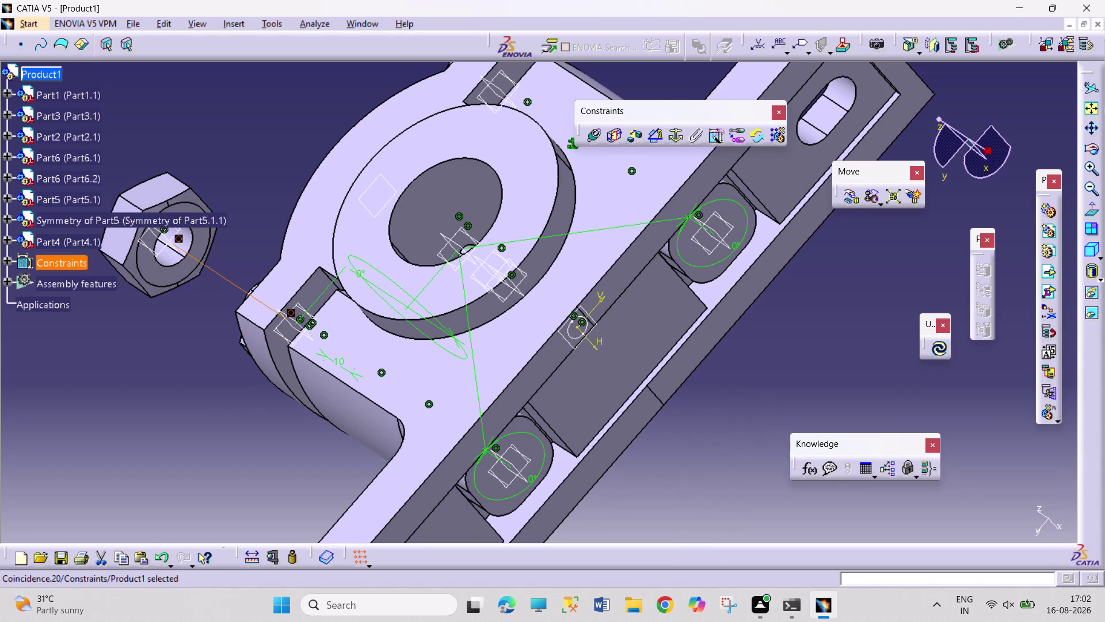
click(943, 351)
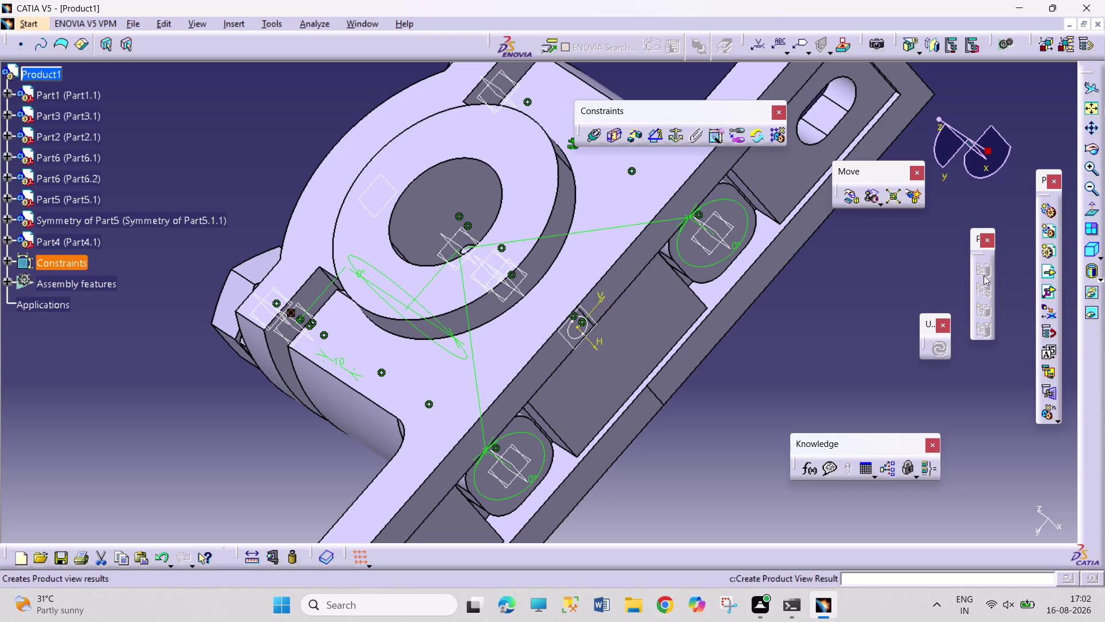
click(1095, 147)
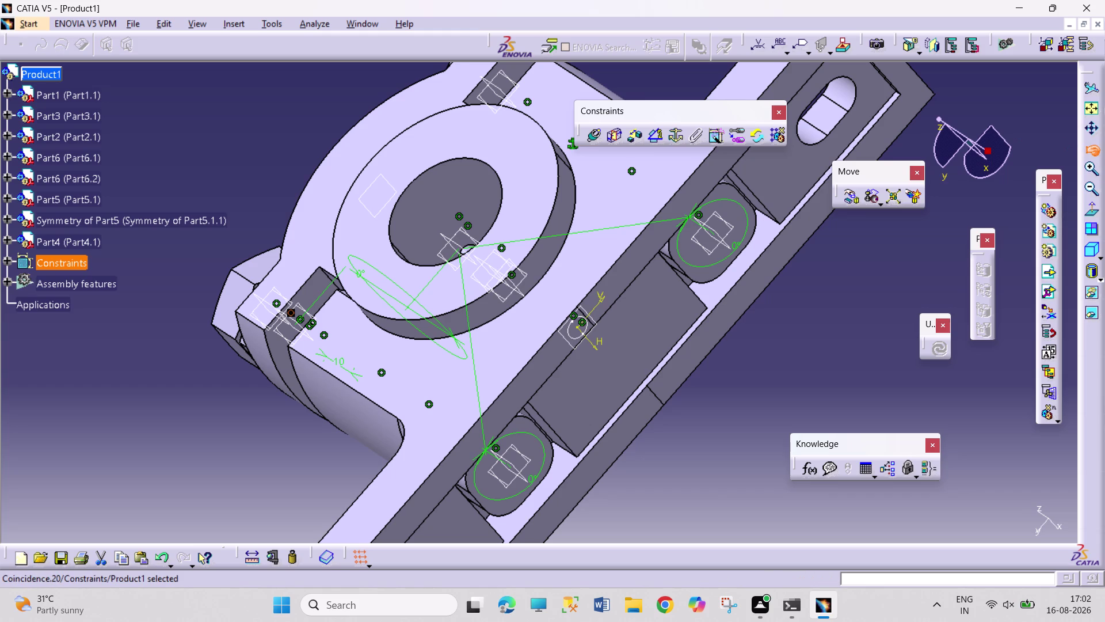
drag(267, 146, 628, 294)
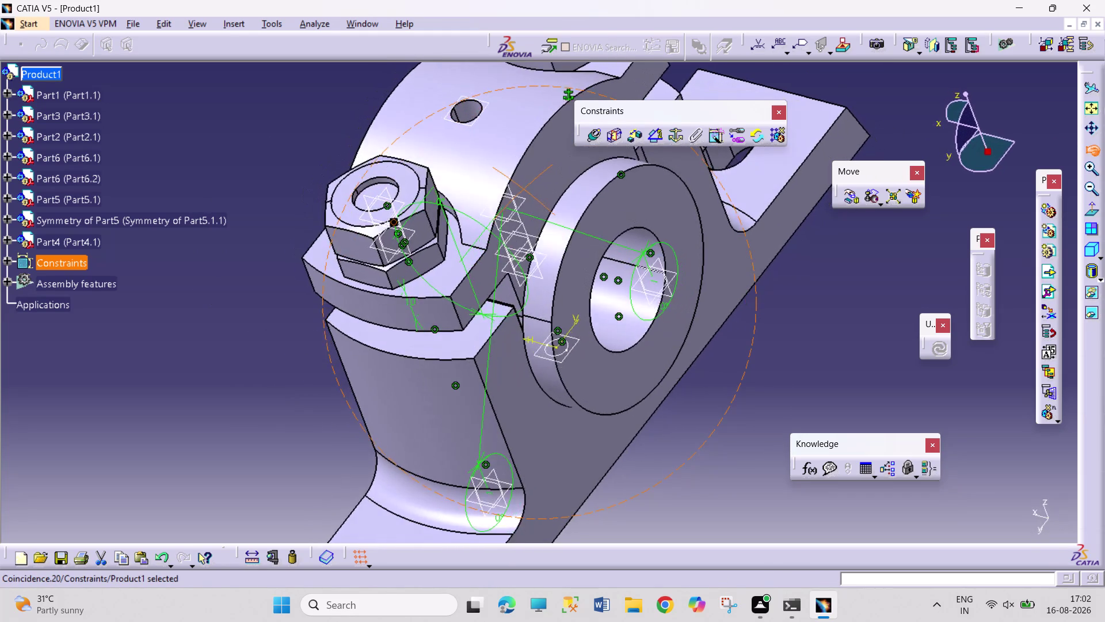
Expand Part4 and Part1 in the tree to reveal their reference planes.
drag(628, 293, 585, 335)
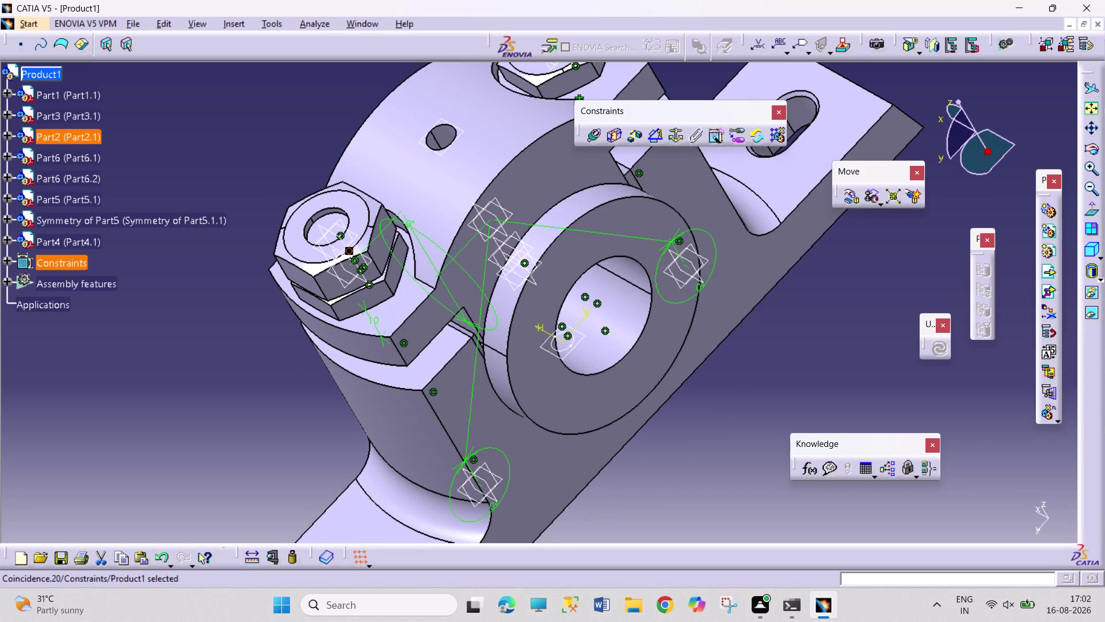
click(9, 238)
click(23, 259)
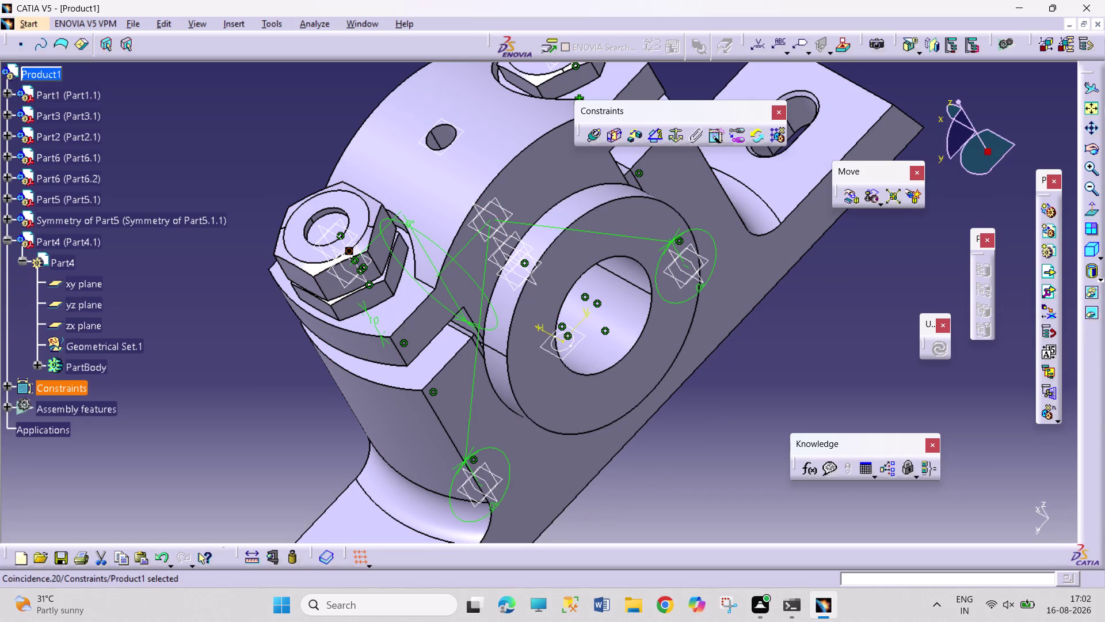
click(88, 308)
click(7, 97)
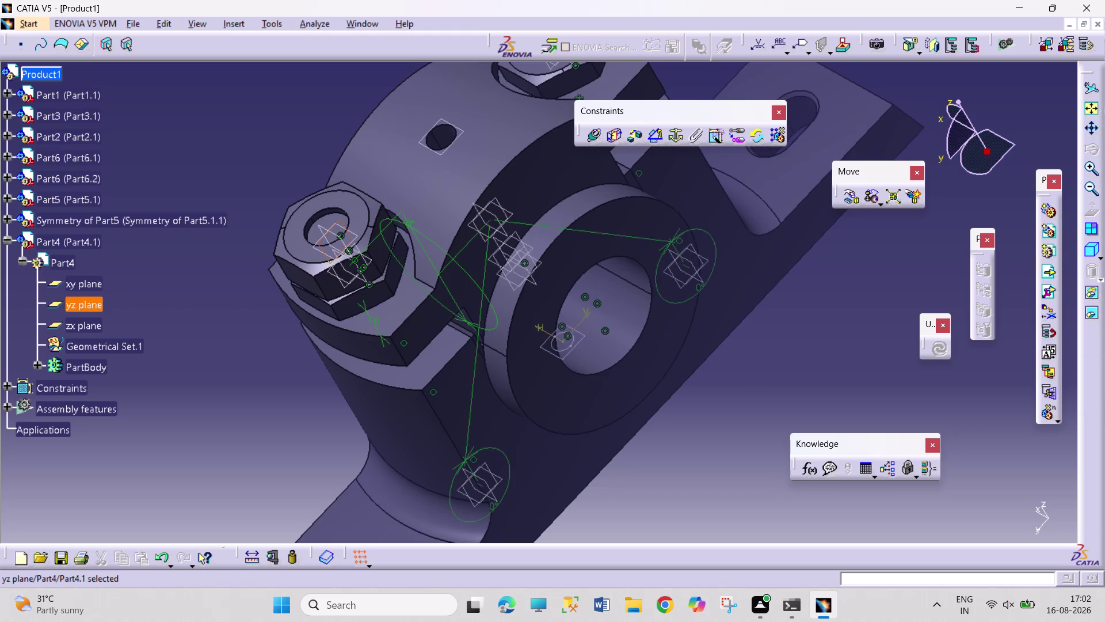
click(17, 95)
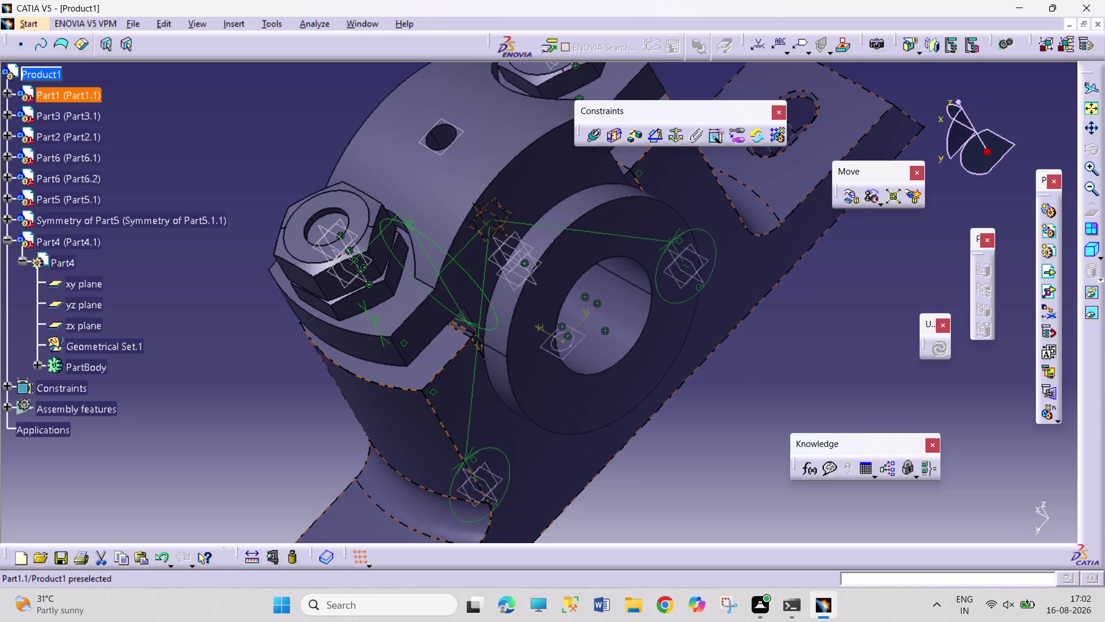
click(15, 94)
click(15, 93)
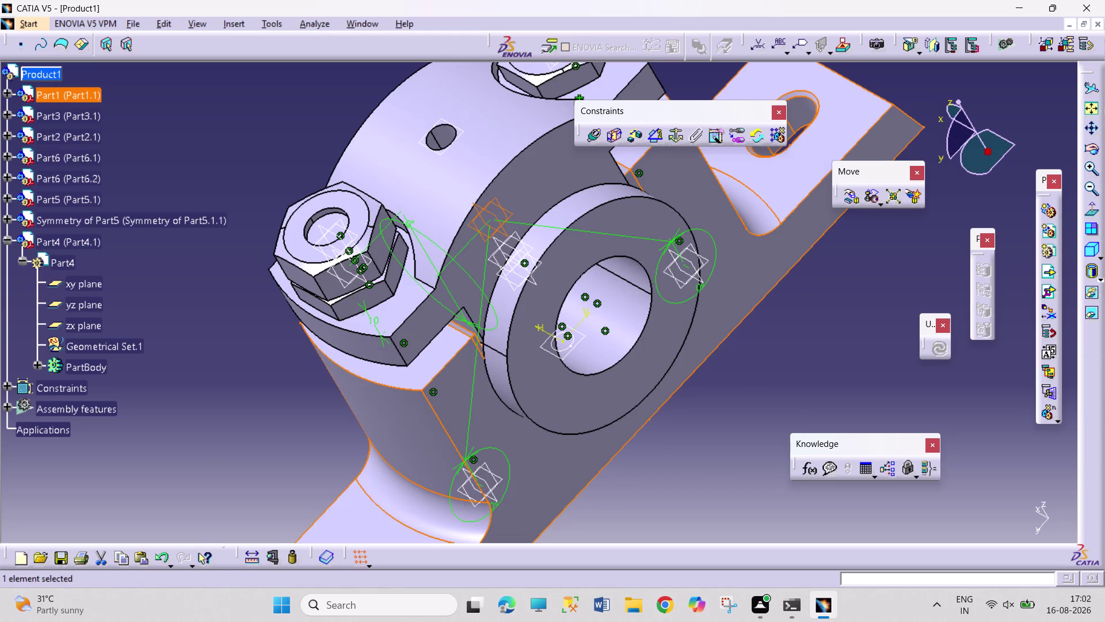
click(6, 93)
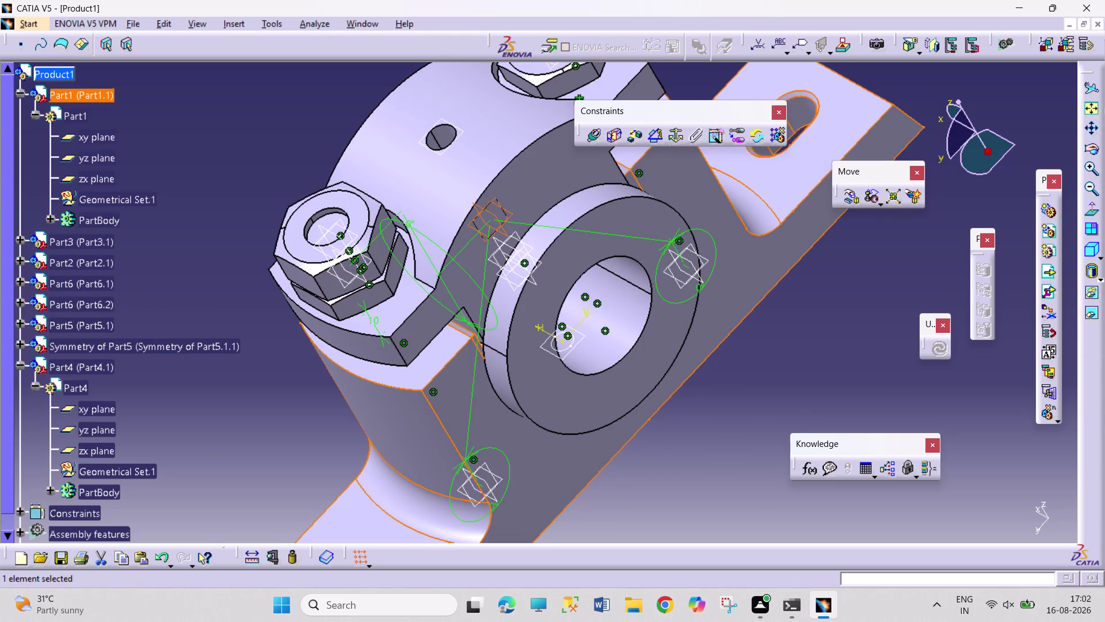
Add a 0deg angle constraint between the yz planes of Part1 and Part4.
click(100, 155)
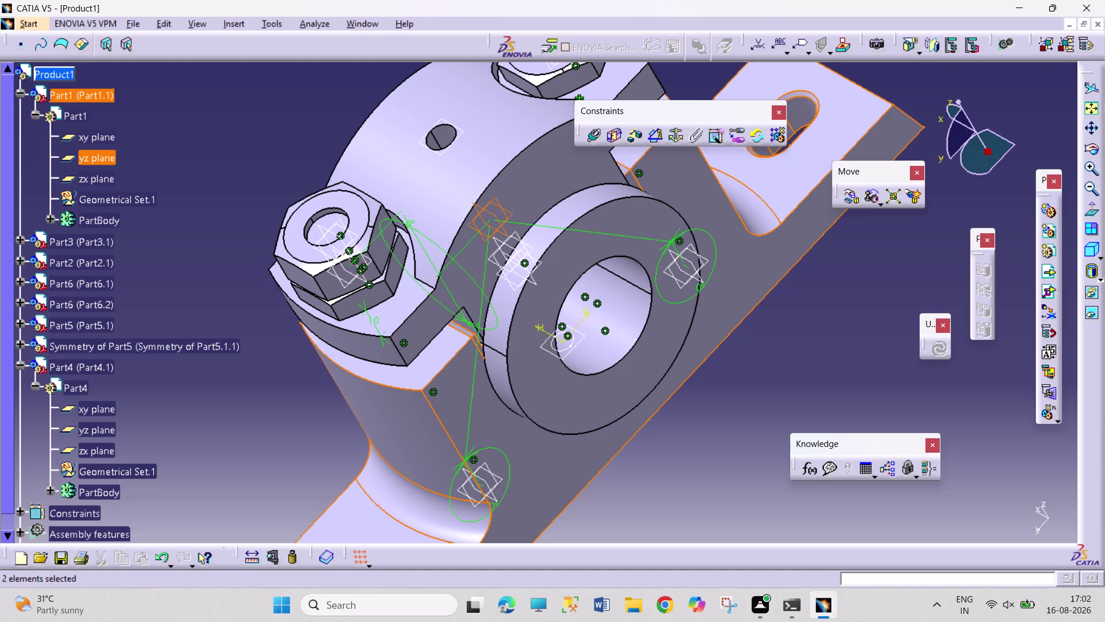
click(100, 432)
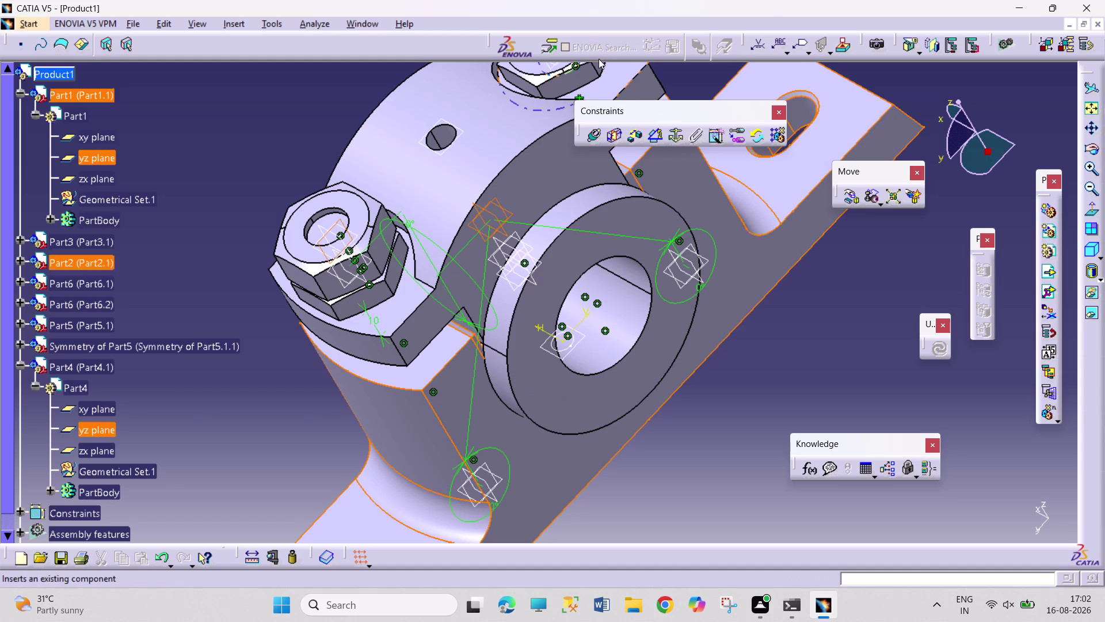
click(654, 139)
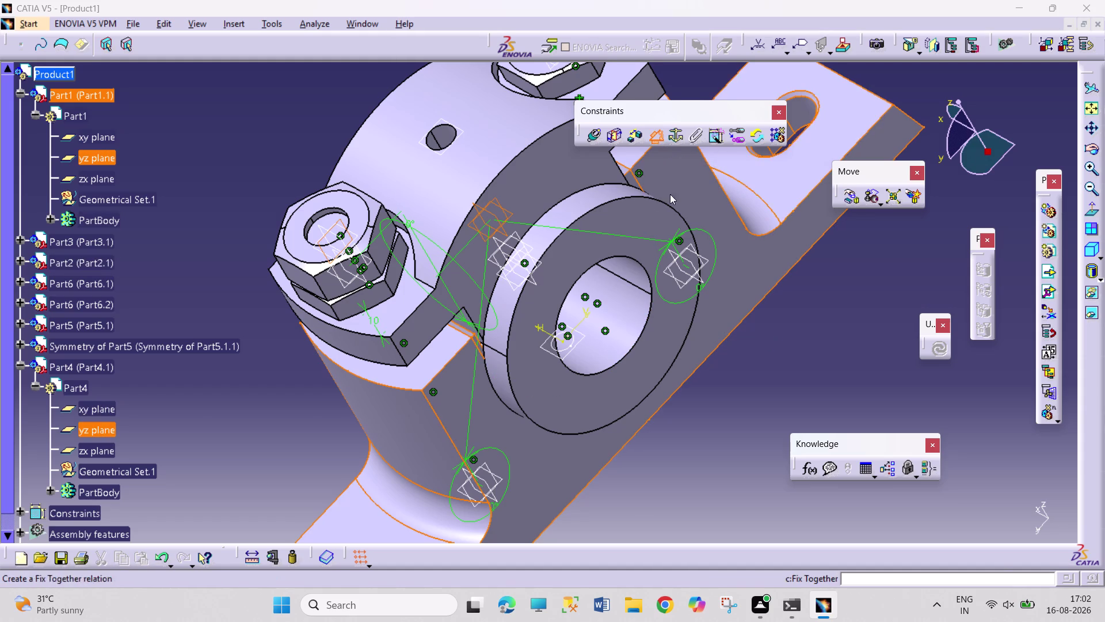
click(1041, 517)
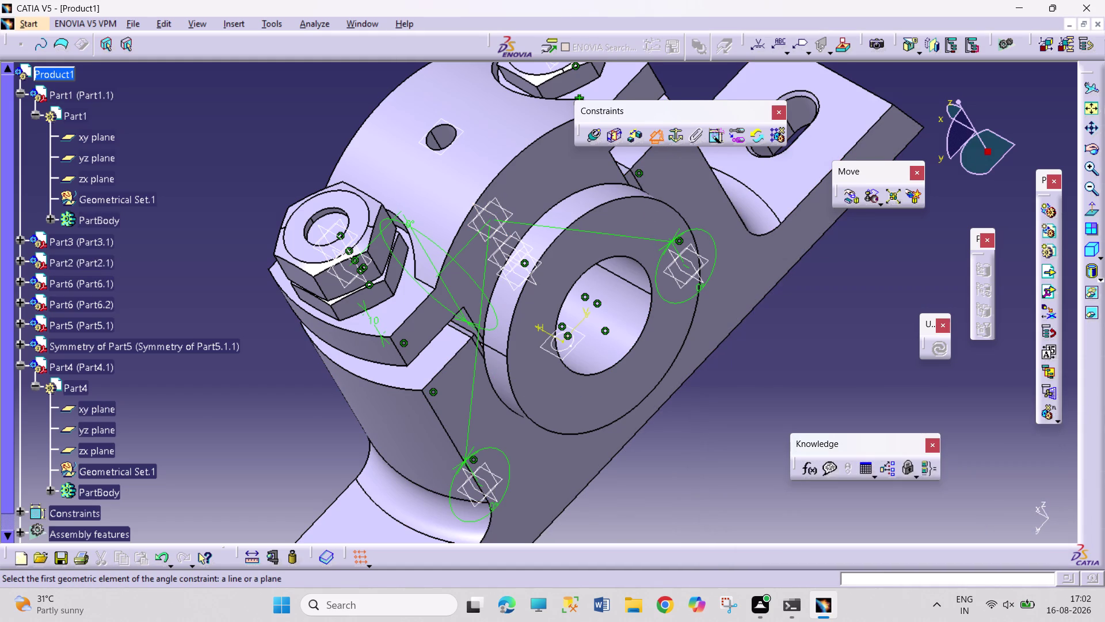
click(98, 157)
click(93, 437)
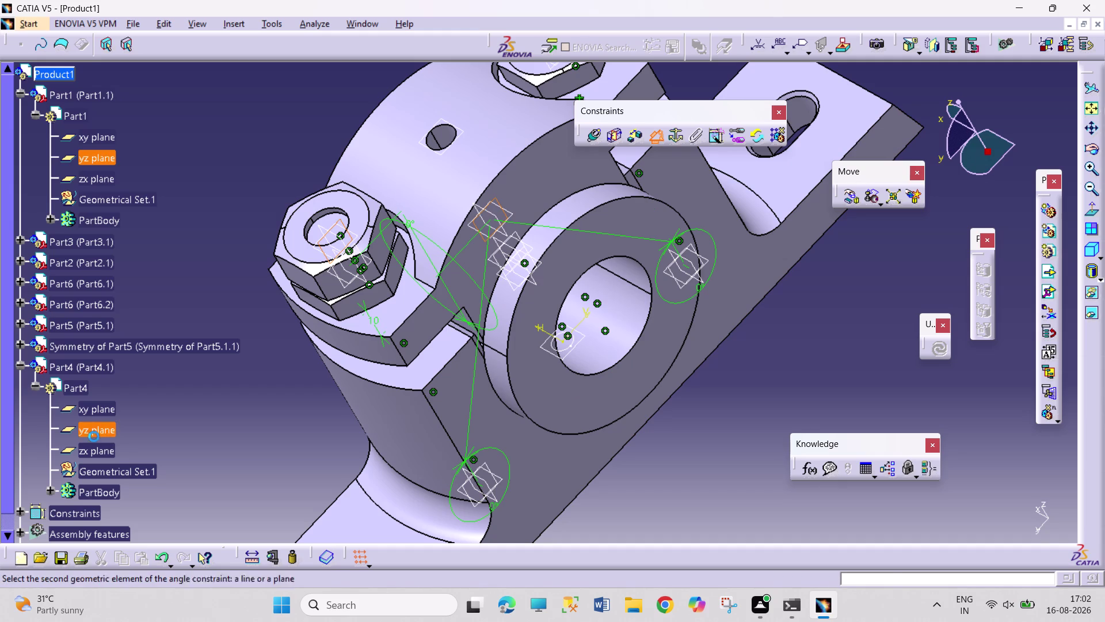
click(989, 522)
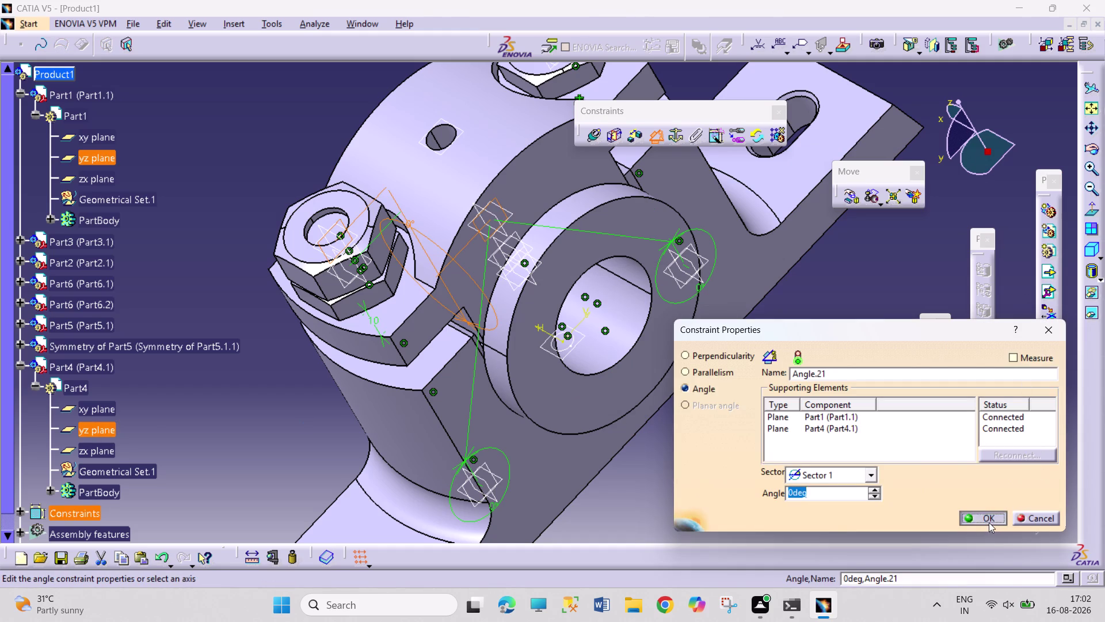
drag(804, 412, 795, 399)
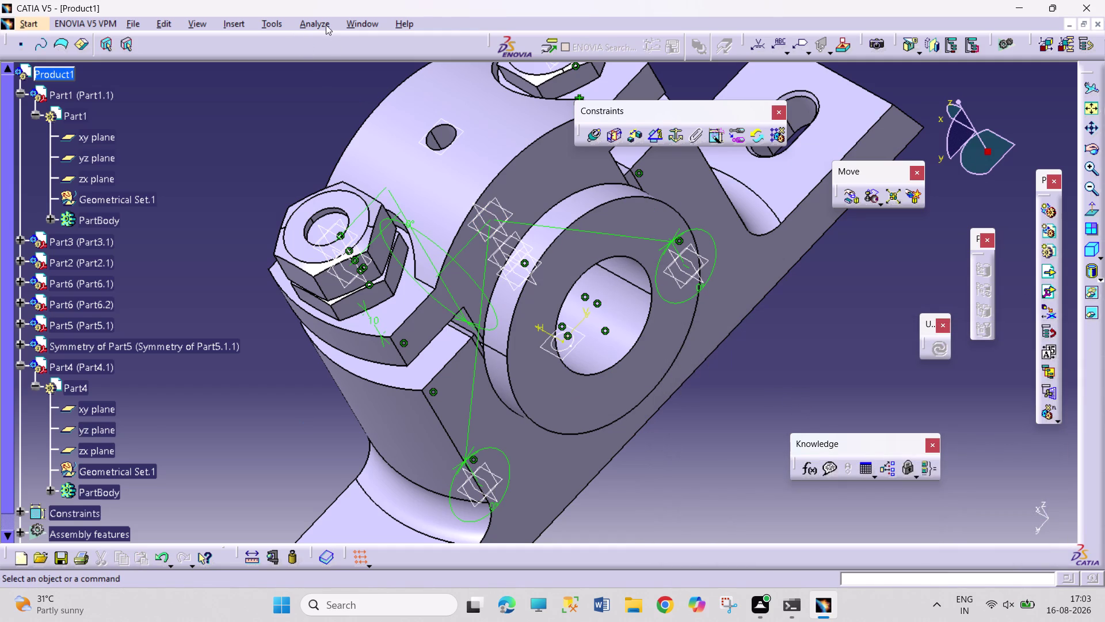
click(321, 22)
click(348, 77)
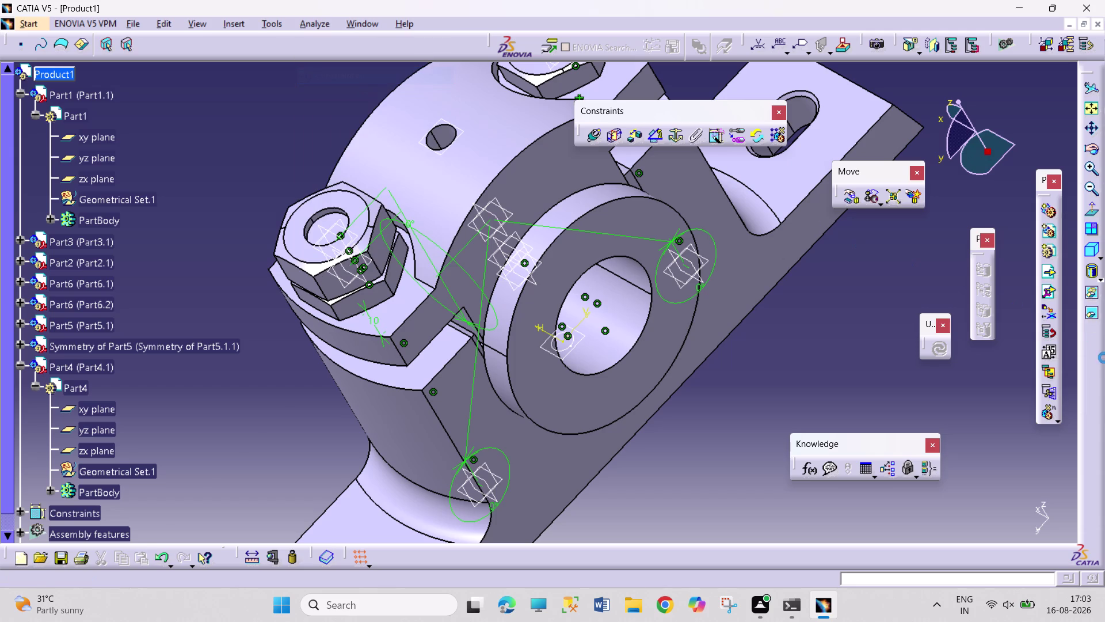
click(977, 295)
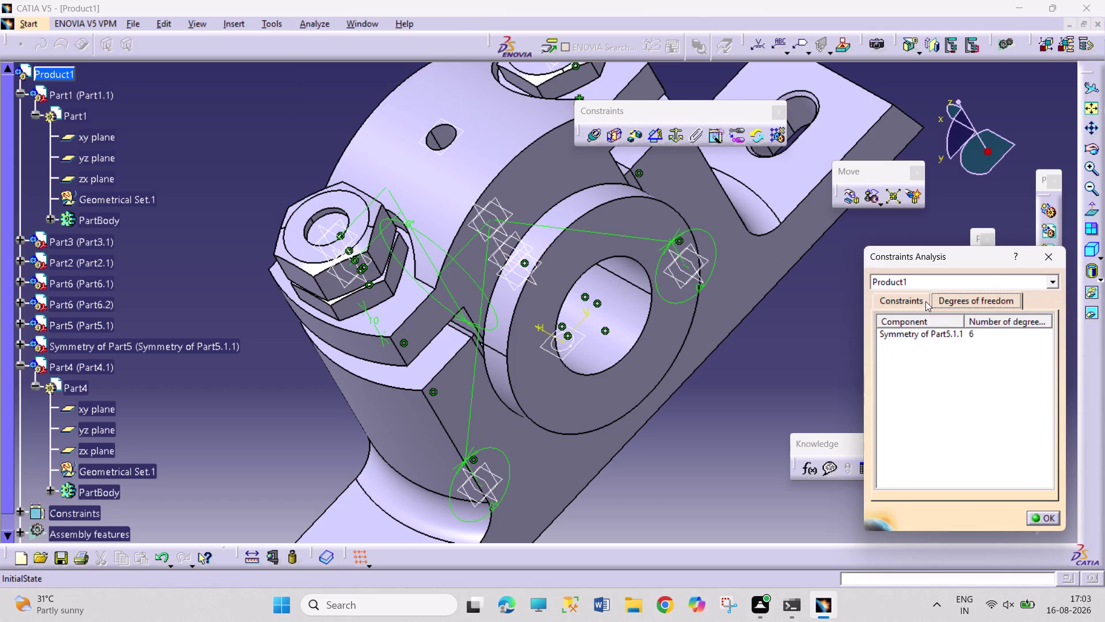
click(907, 295)
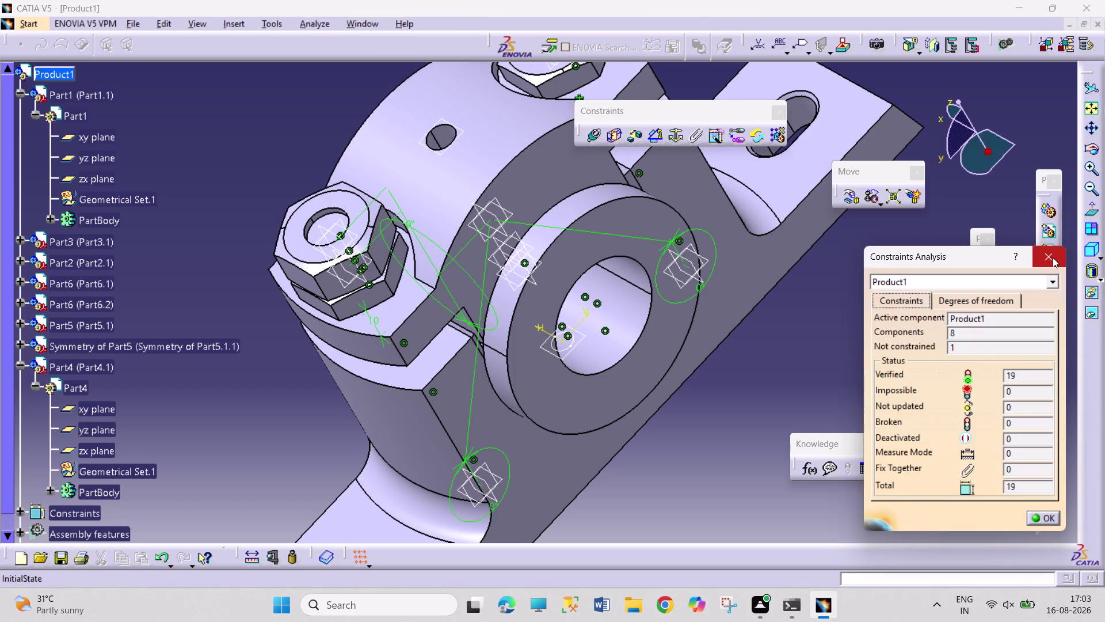
click(1053, 258)
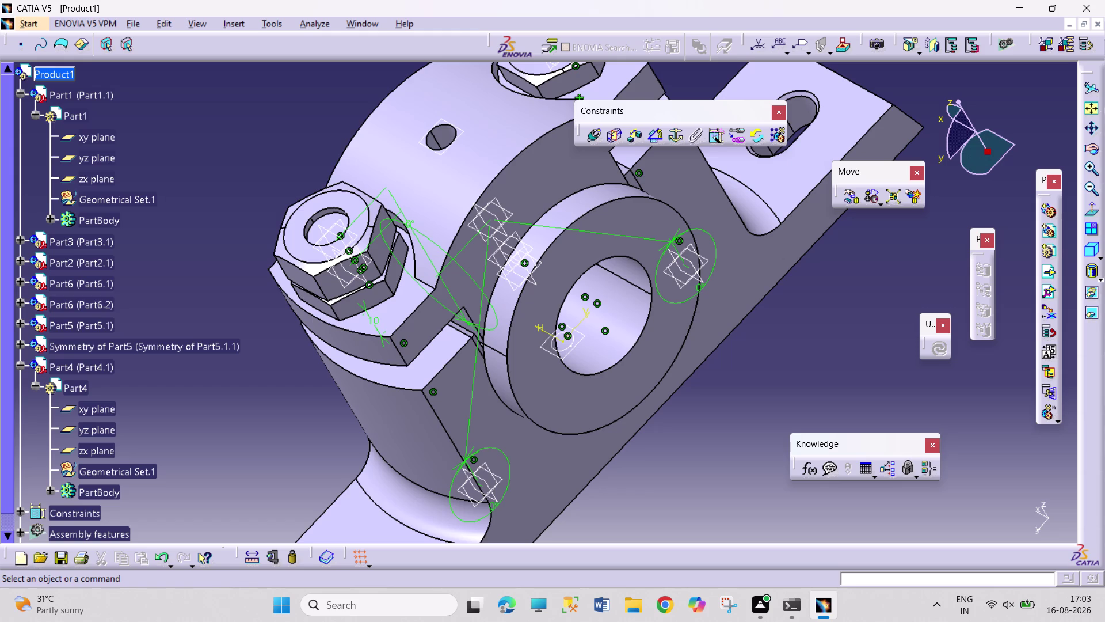
click(136, 346)
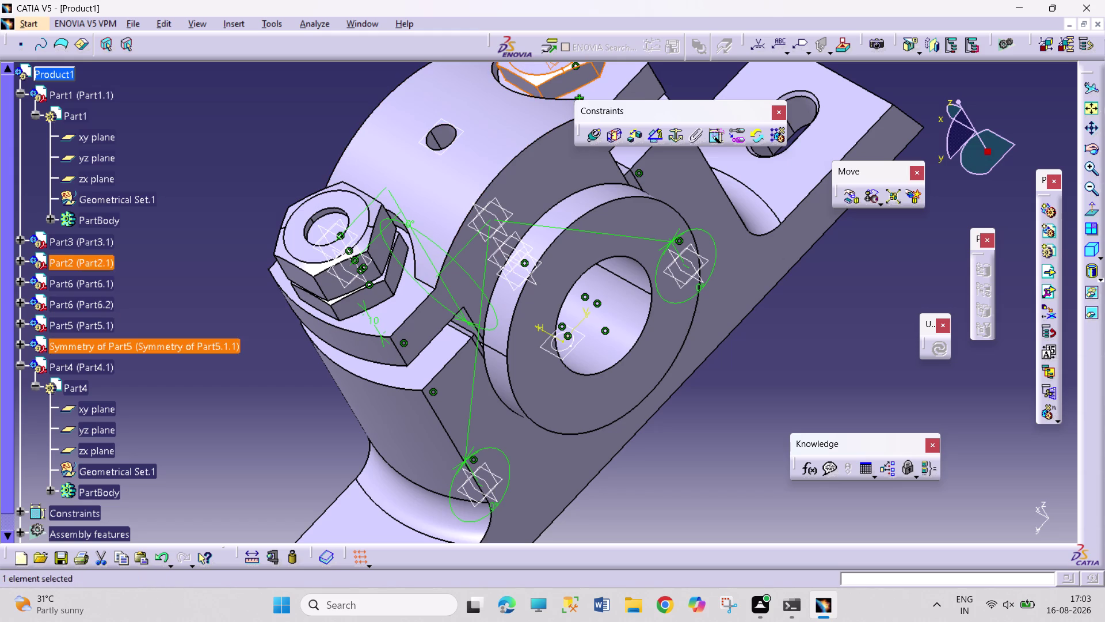
click(671, 140)
click(831, 366)
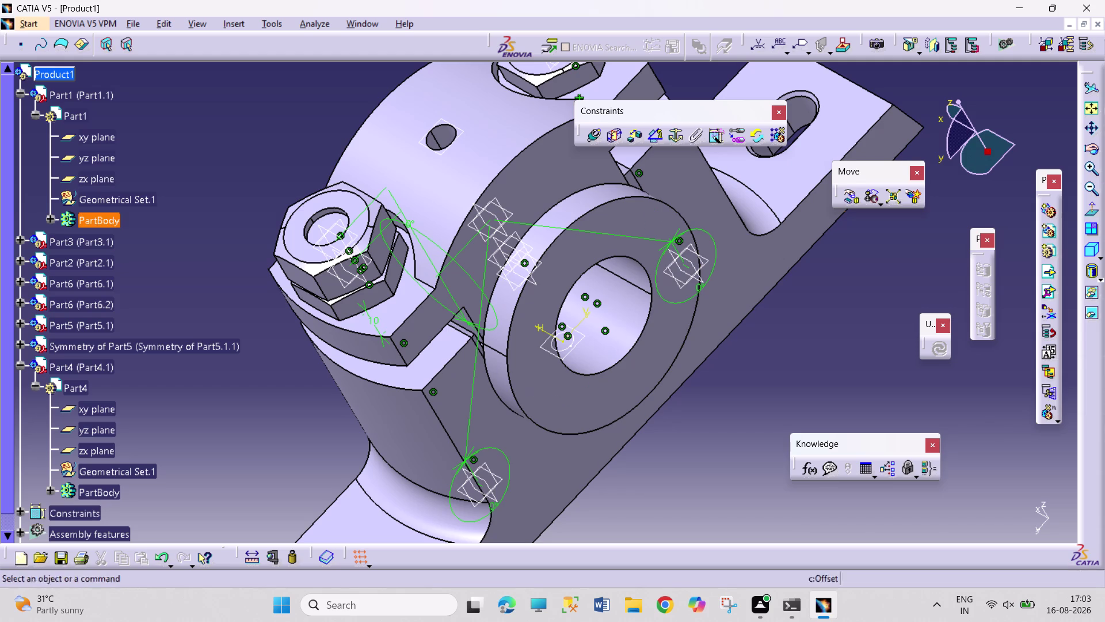
click(306, 22)
click(360, 81)
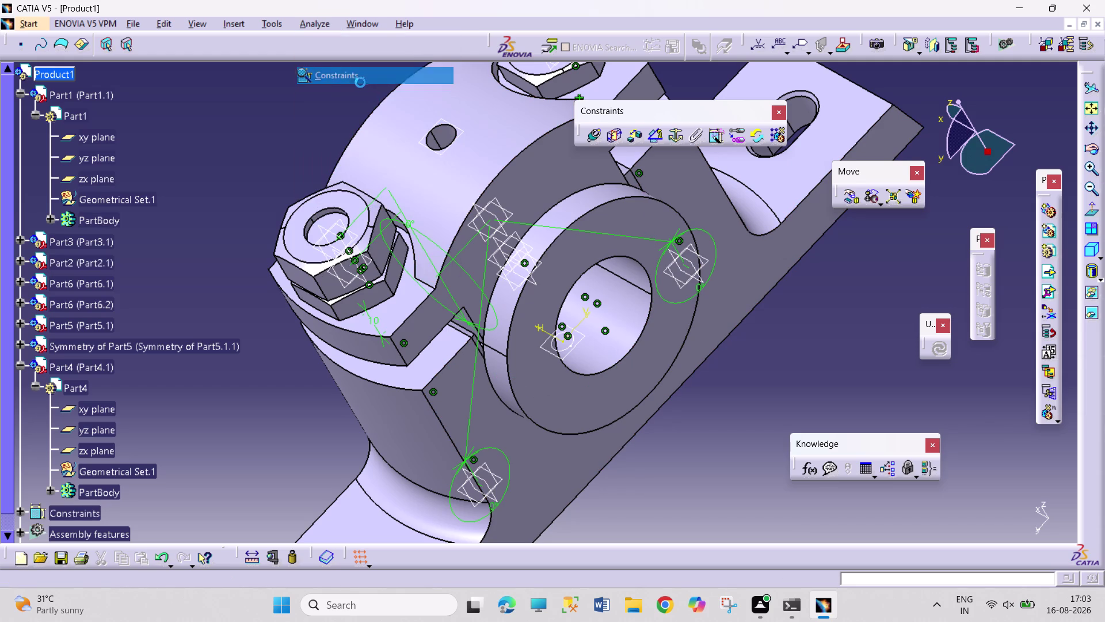
click(984, 303)
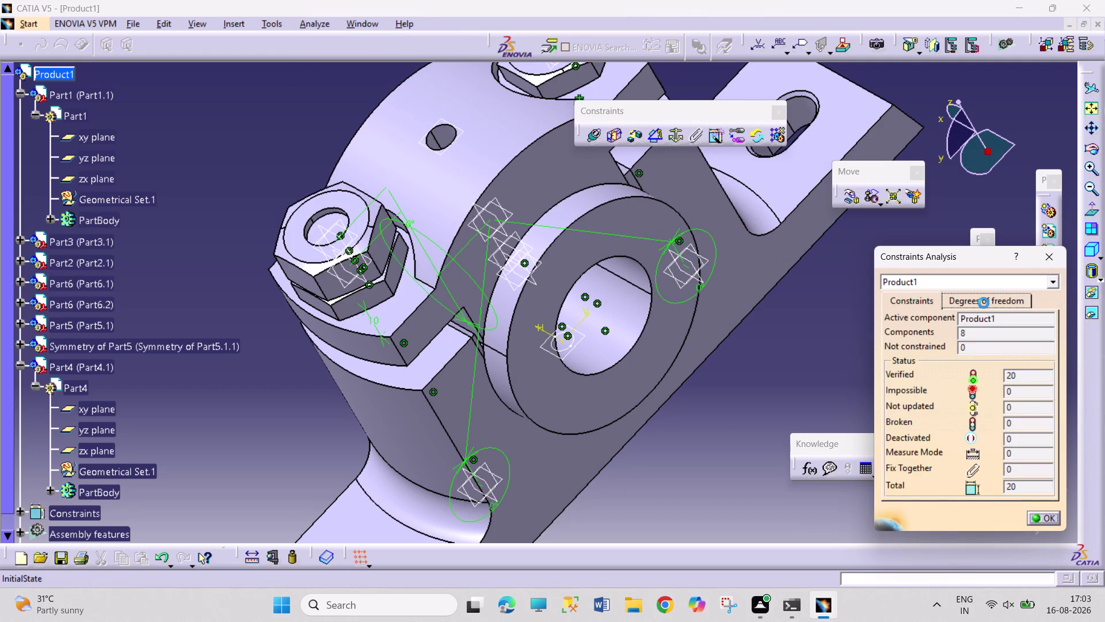
drag(925, 302, 936, 303)
click(1059, 255)
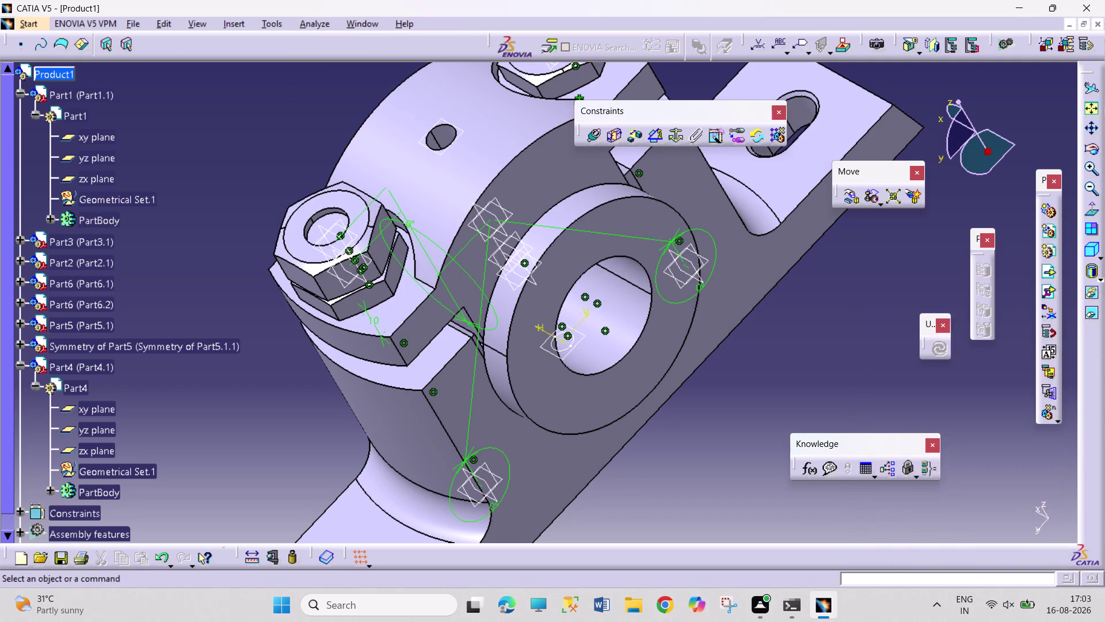
click(1094, 150)
drag(262, 427, 385, 321)
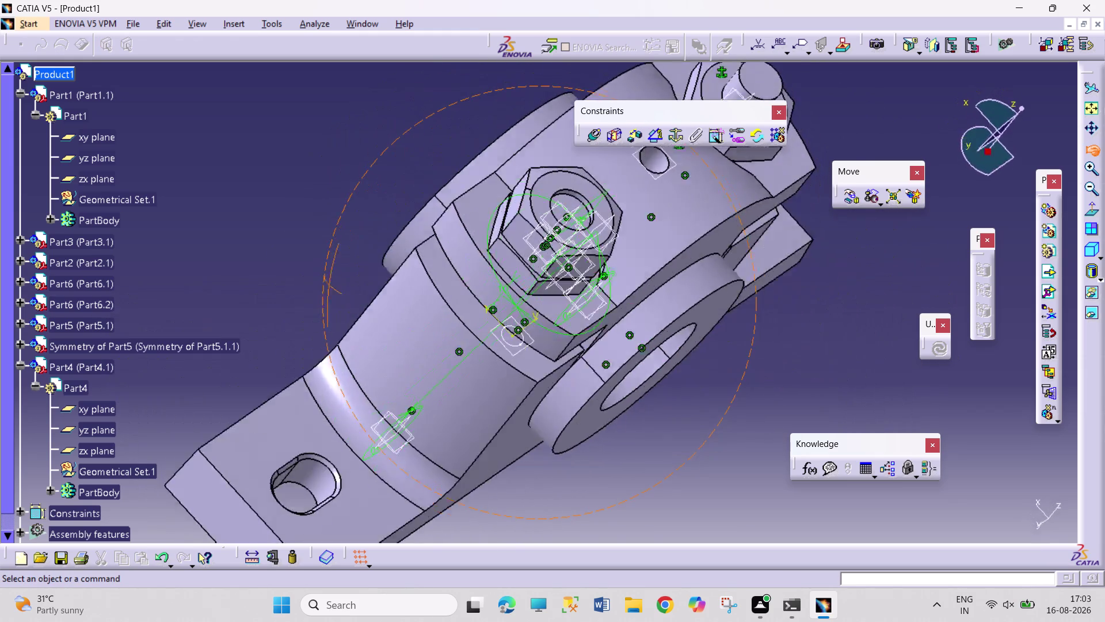
Change the value of offset constraint Offset.8 to 5 mm.
drag(385, 321, 635, 389)
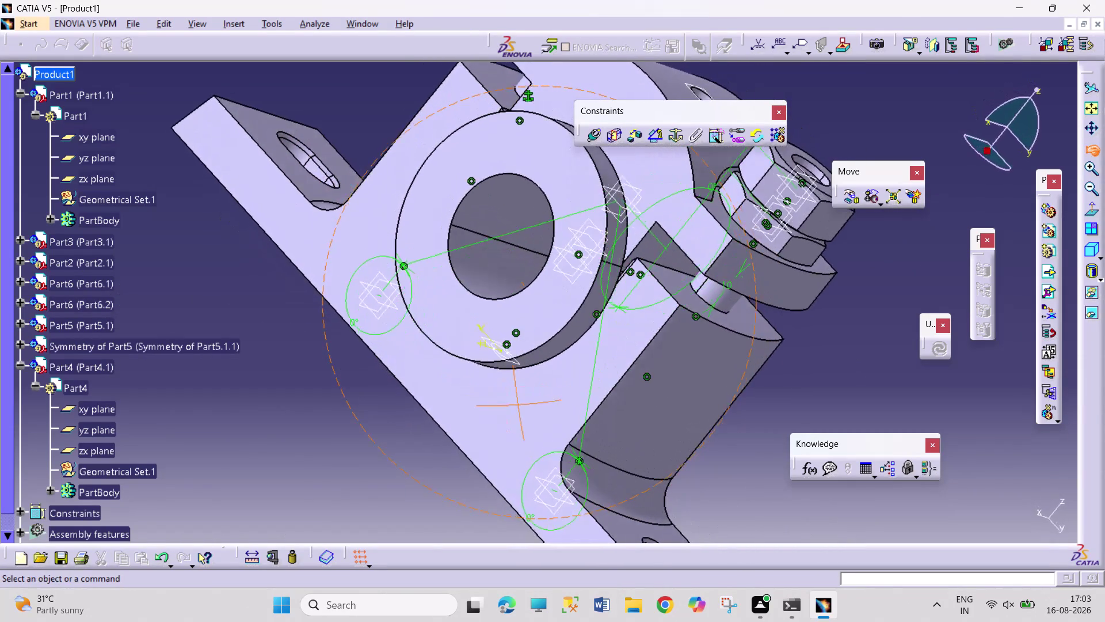
drag(635, 389, 464, 324)
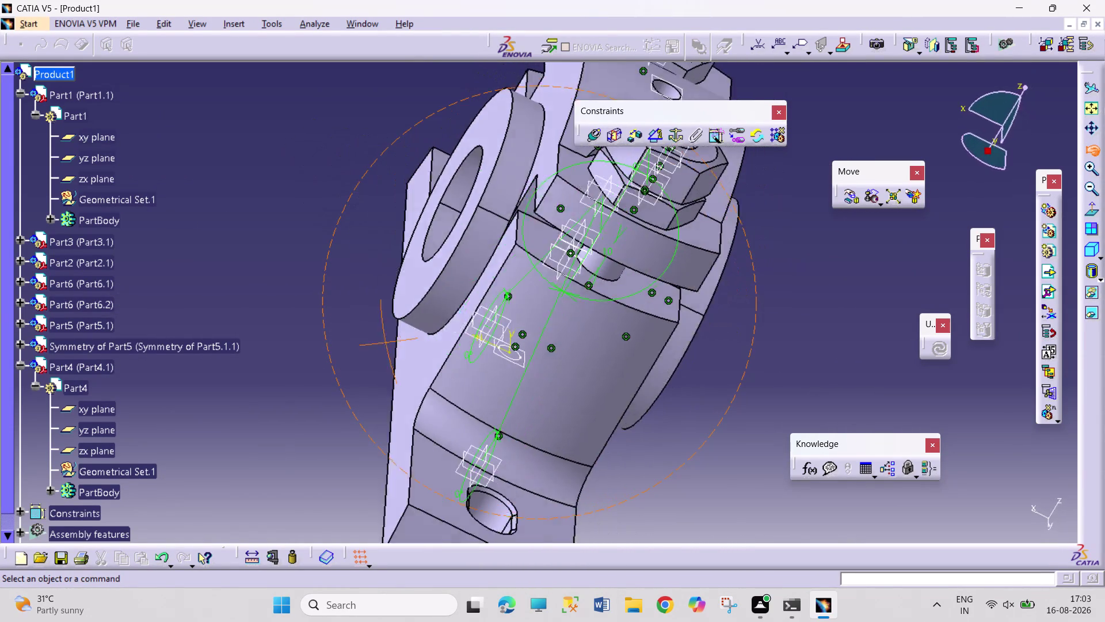
drag(464, 324, 534, 358)
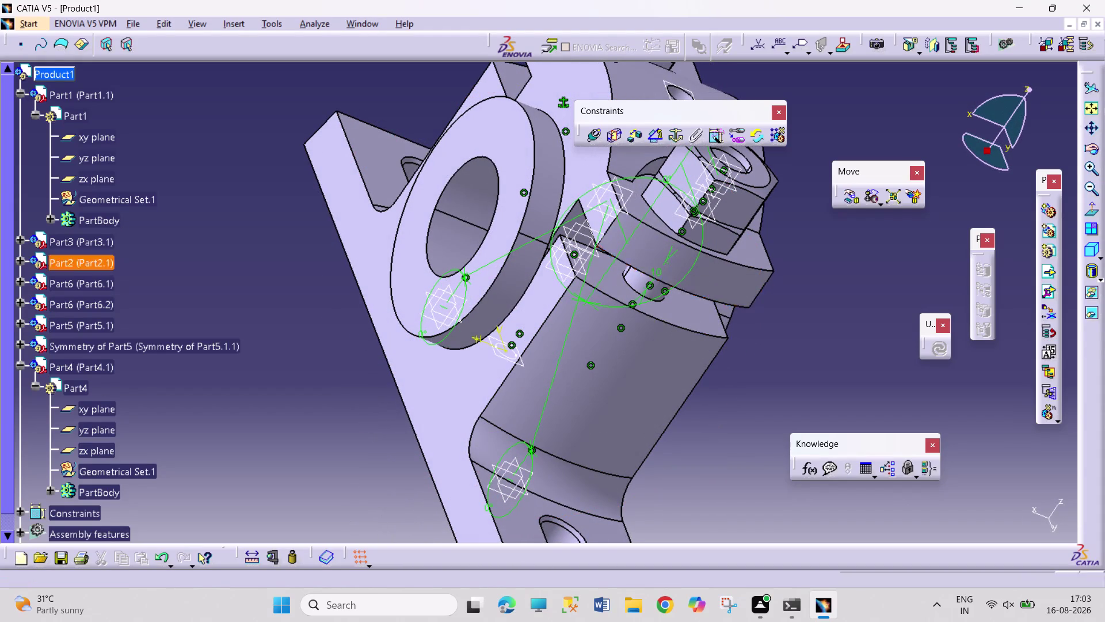
double_click(657, 272)
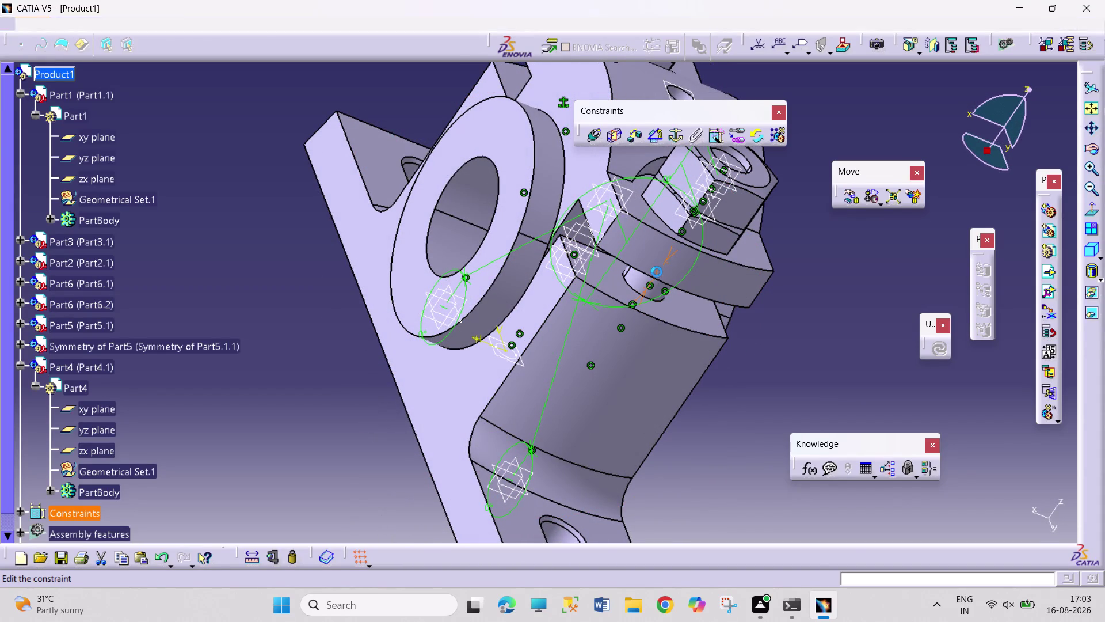
key(5)
key(Return)
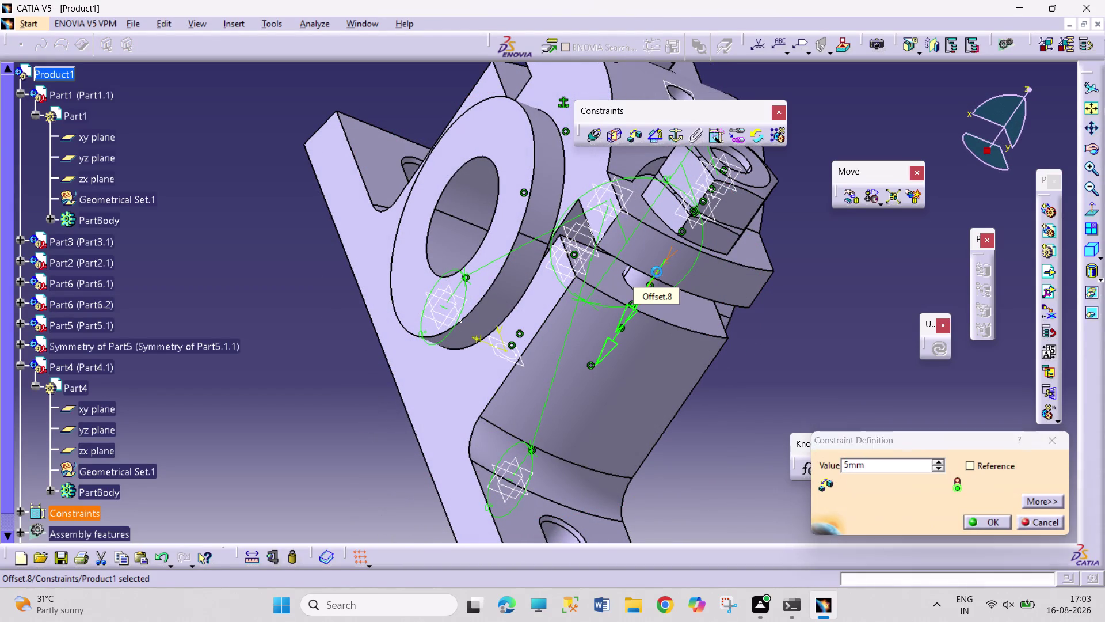
click(946, 350)
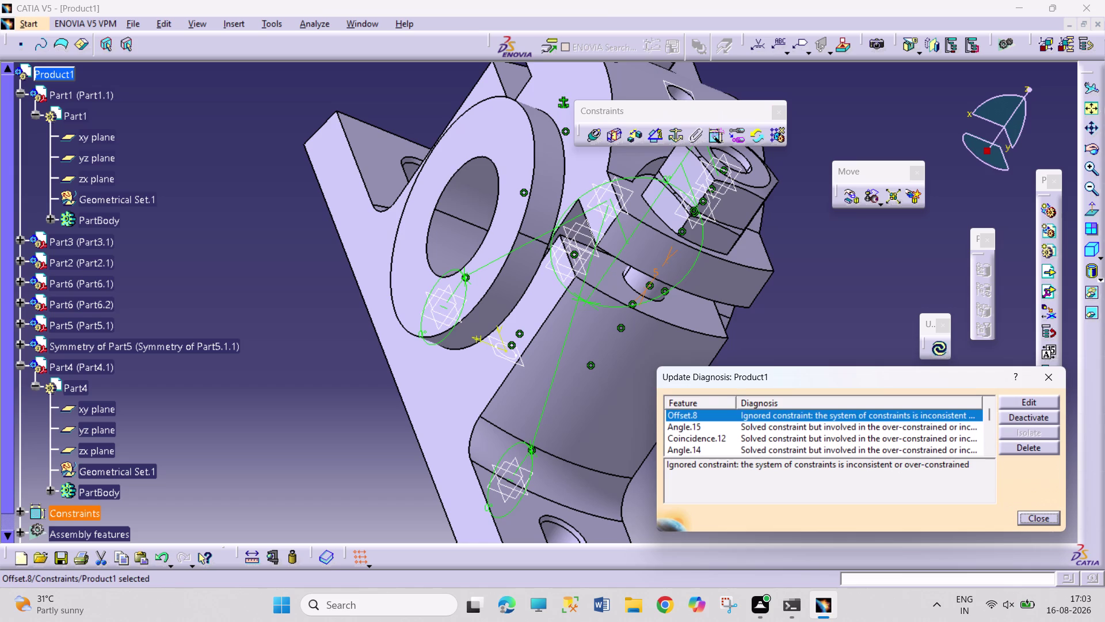
Update, close the over-constrained diagnosis report, and undo the offset back to 10.
click(1043, 376)
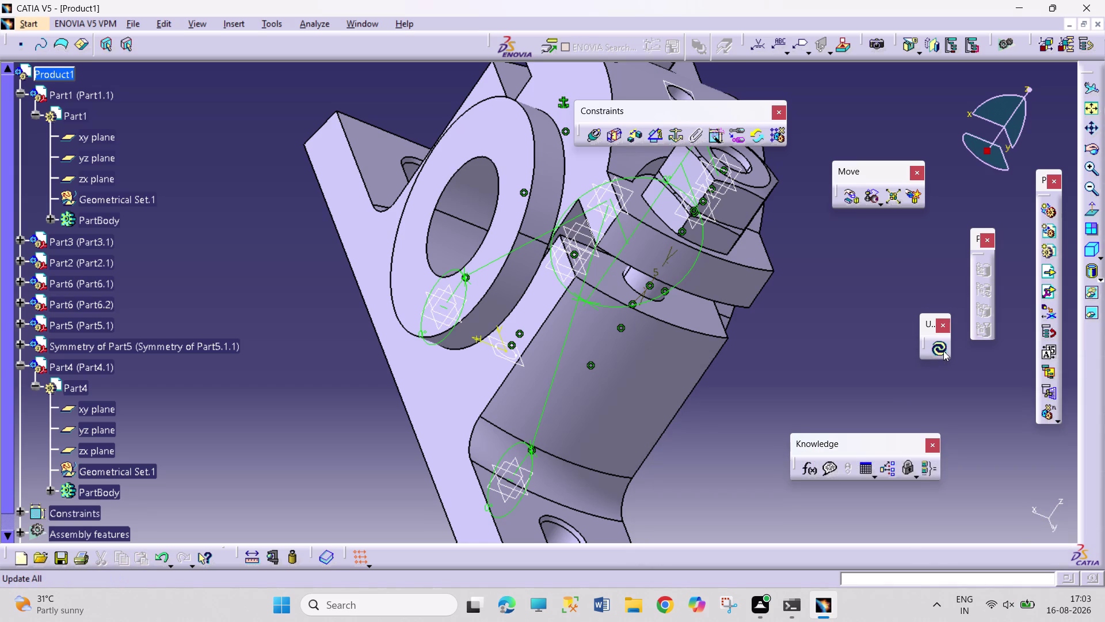
click(944, 350)
click(1053, 379)
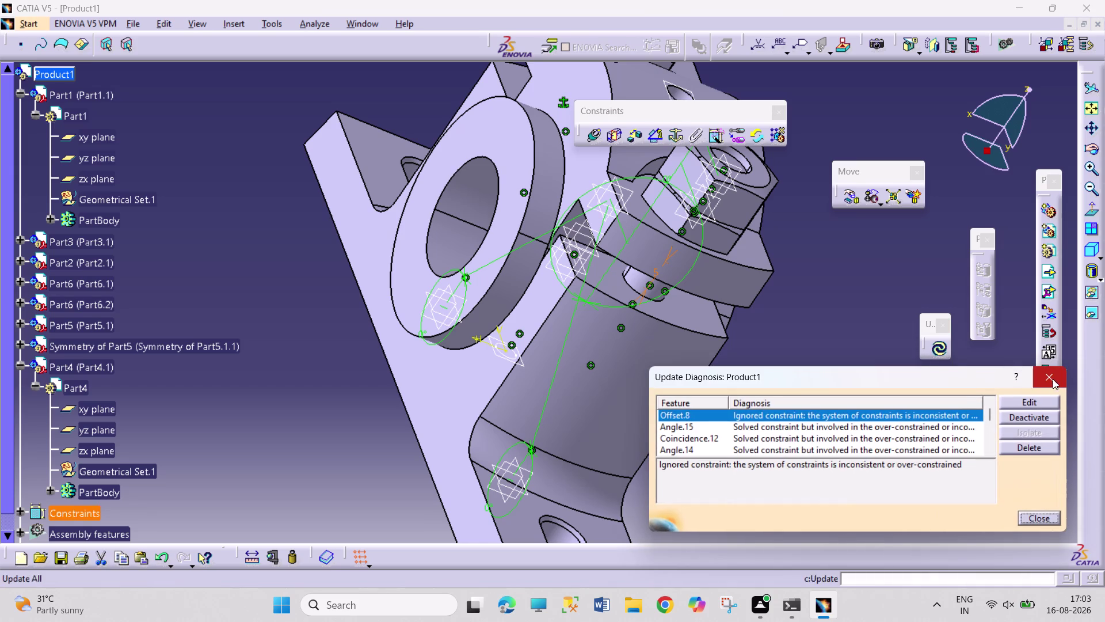
key(ctrl+z)
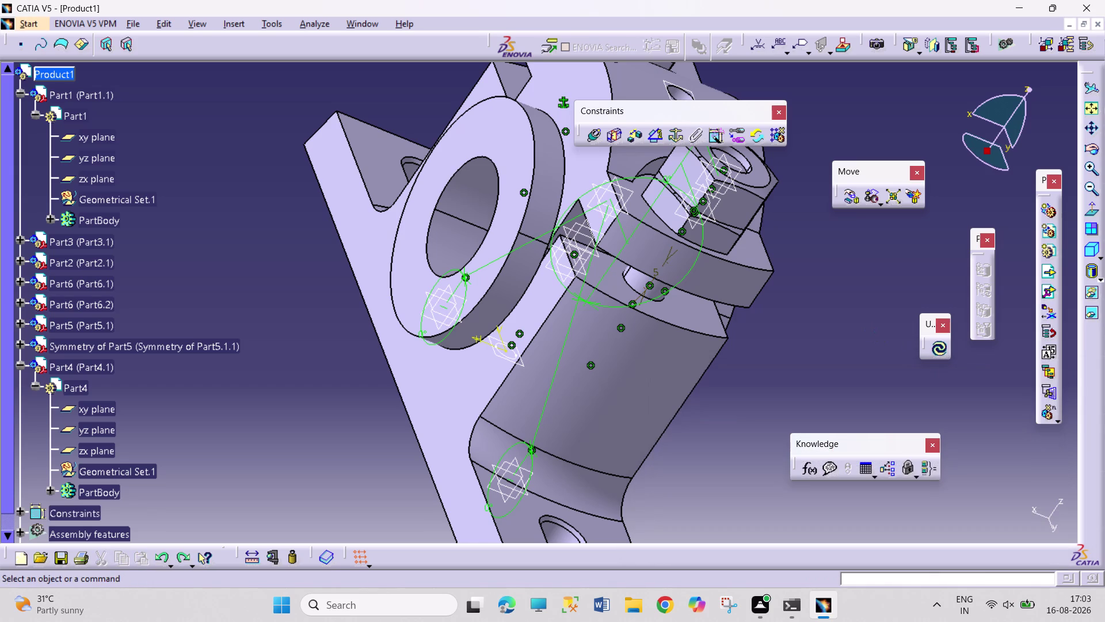
key(ctrl+z)
click(871, 331)
Restore the offset and collapse the tree to Product1's eight components.
click(933, 345)
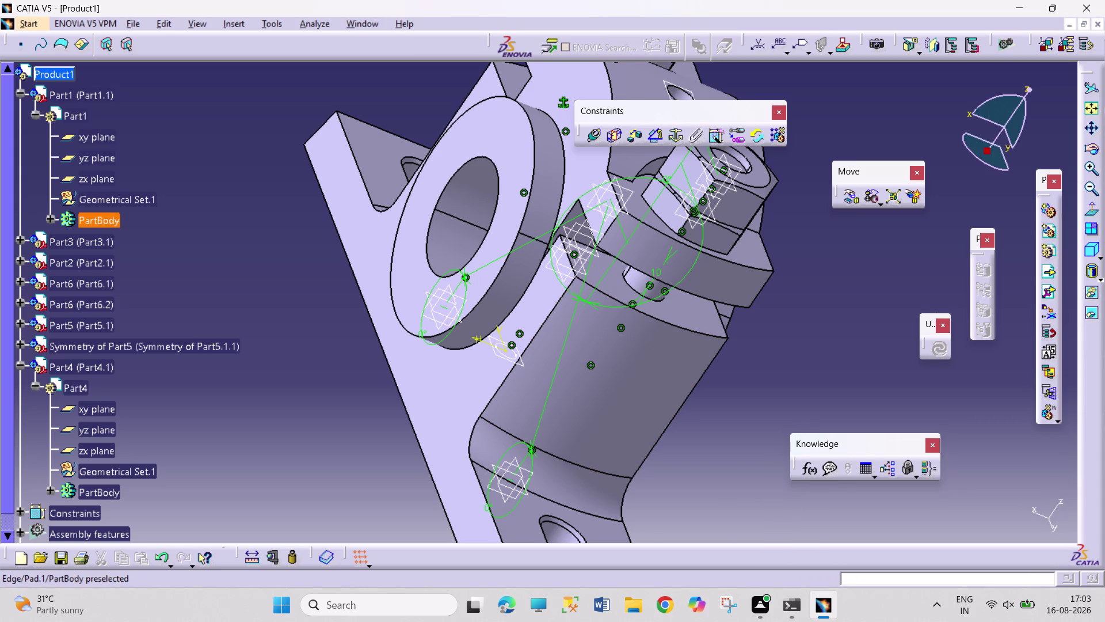
click(21, 96)
click(5, 240)
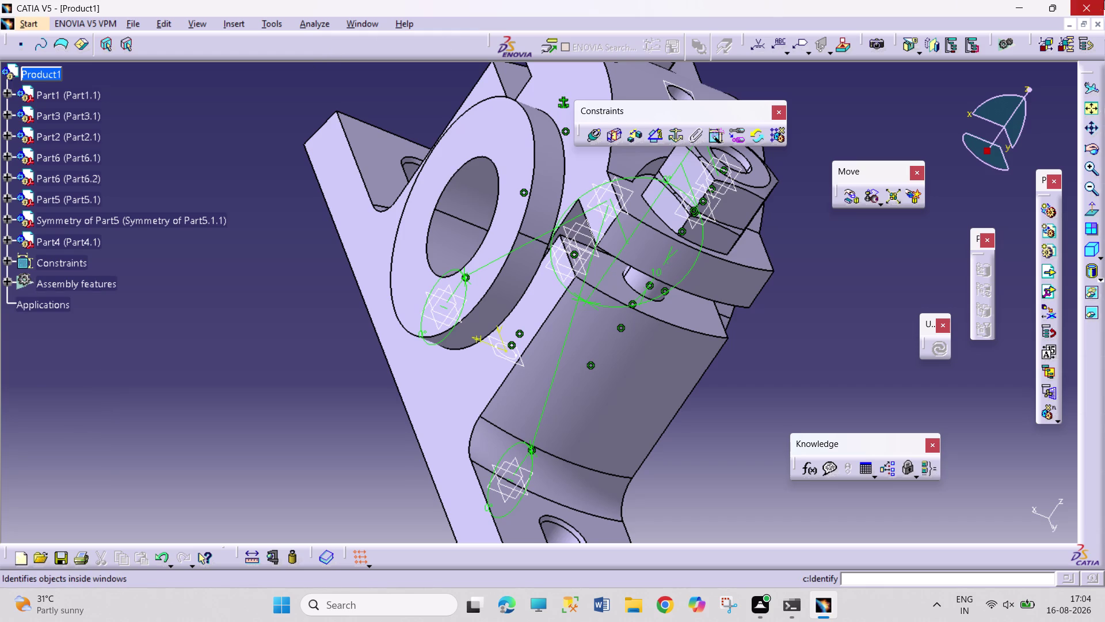
Orbit and zoom the assembly to view it from below.
click(1092, 148)
drag(821, 363, 381, 463)
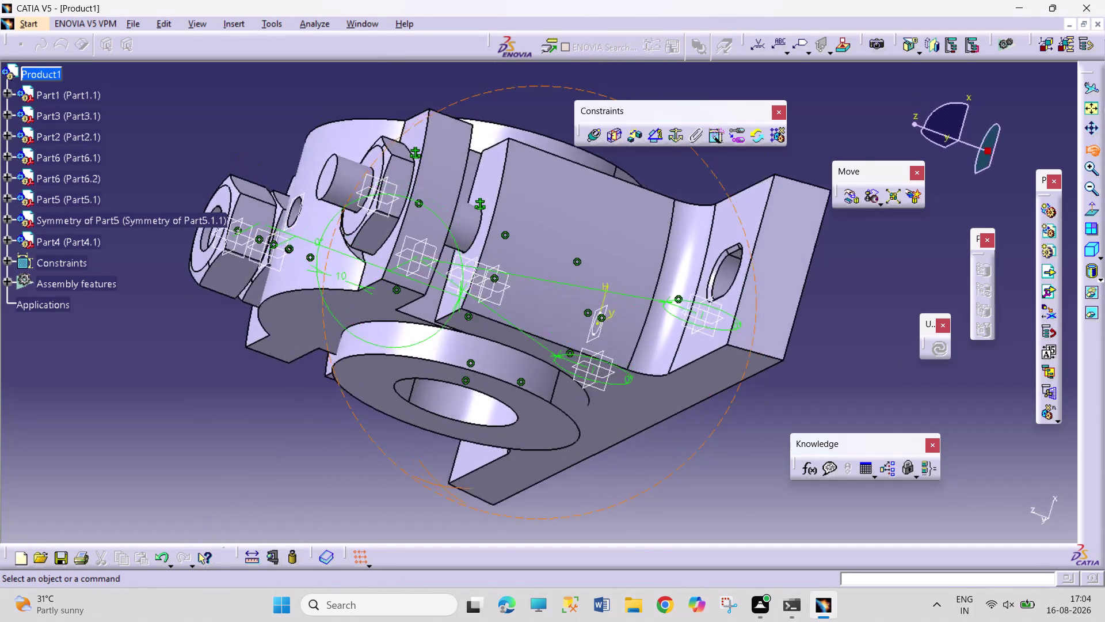
drag(381, 463, 408, 463)
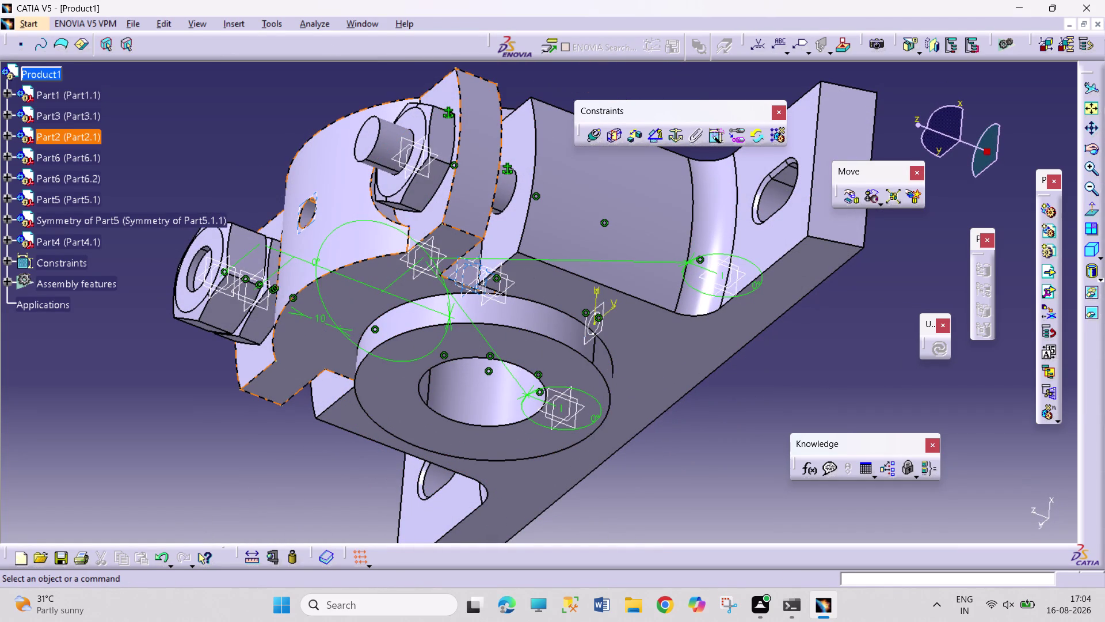
scroll(down, 3)
scroll(up, 3)
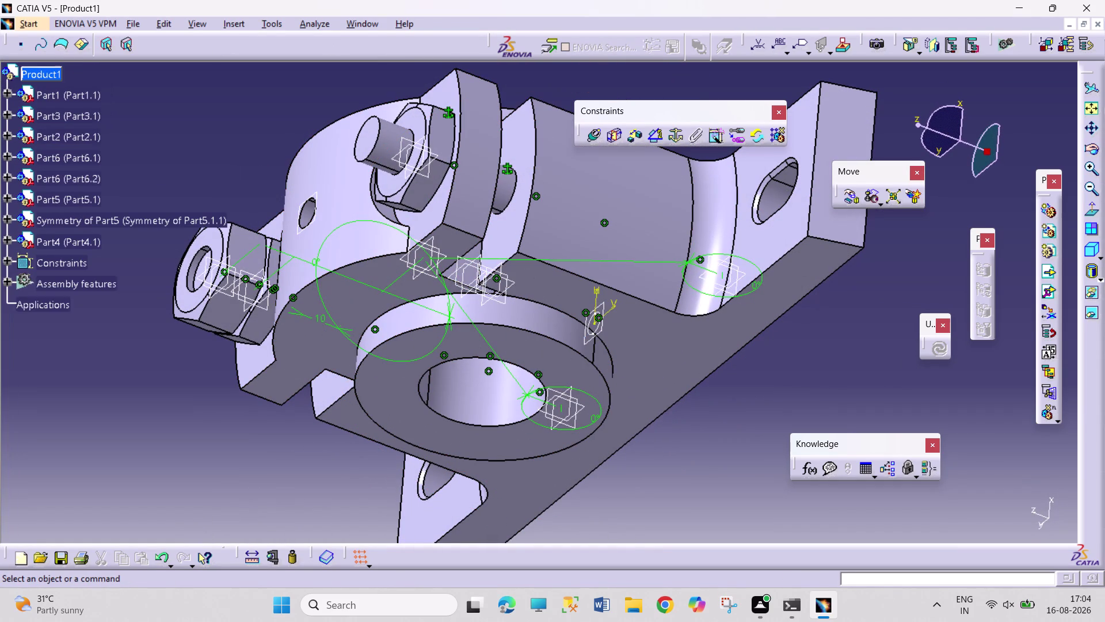
scroll(down, 3)
scroll(up, 3)
Insert another PLUMMER BLOCK ASSEMBLY 4 NUT into Product1 via Components > Existing Component.
right_click(50, 70)
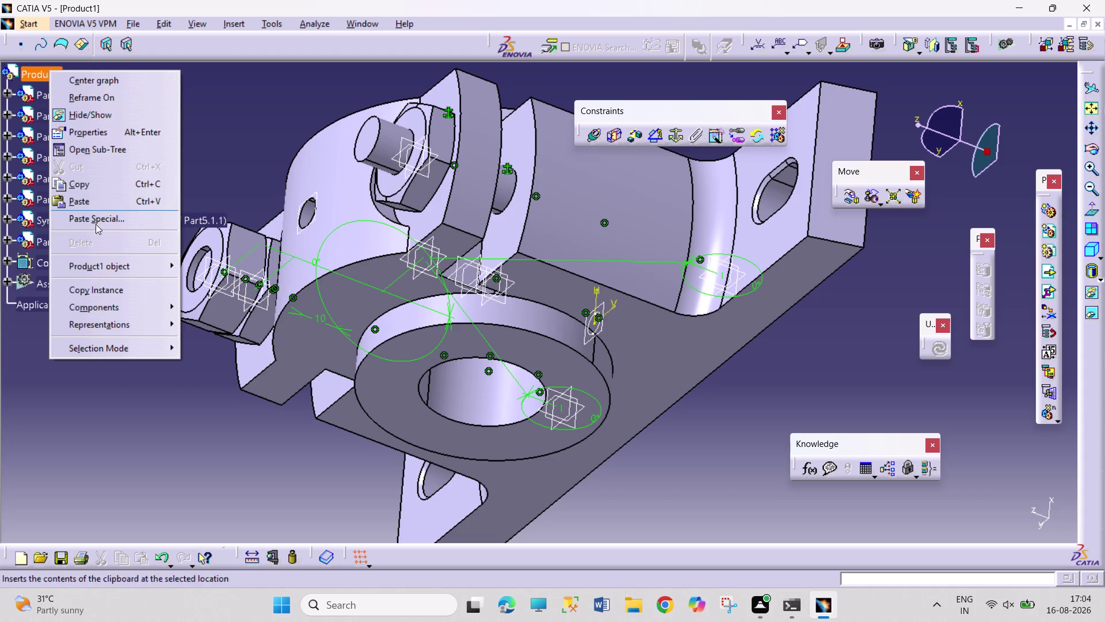
click(121, 307)
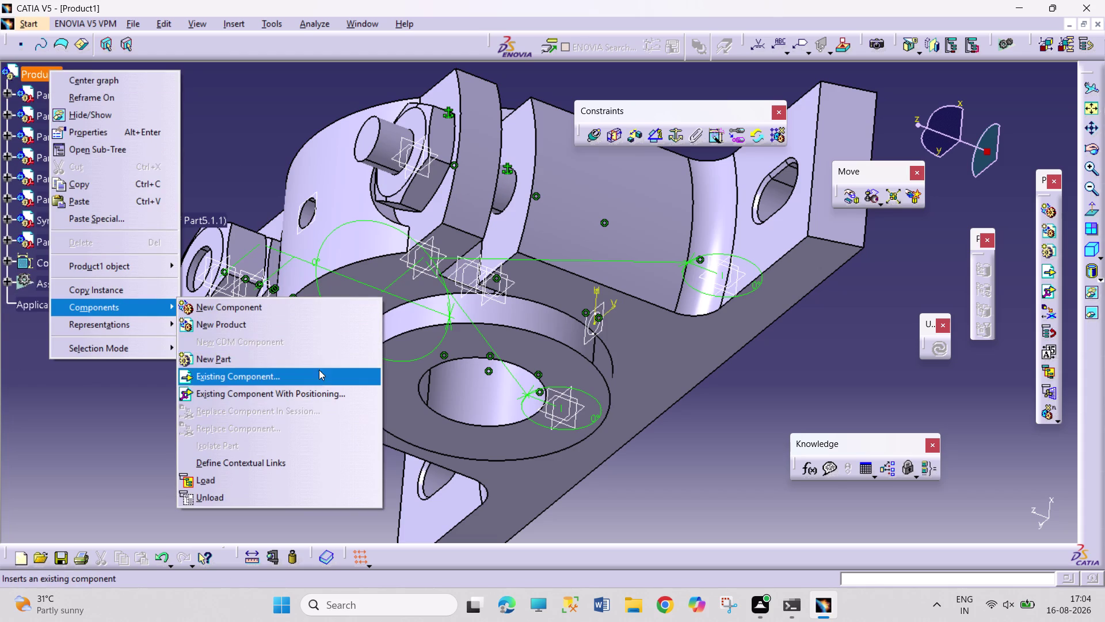
click(320, 373)
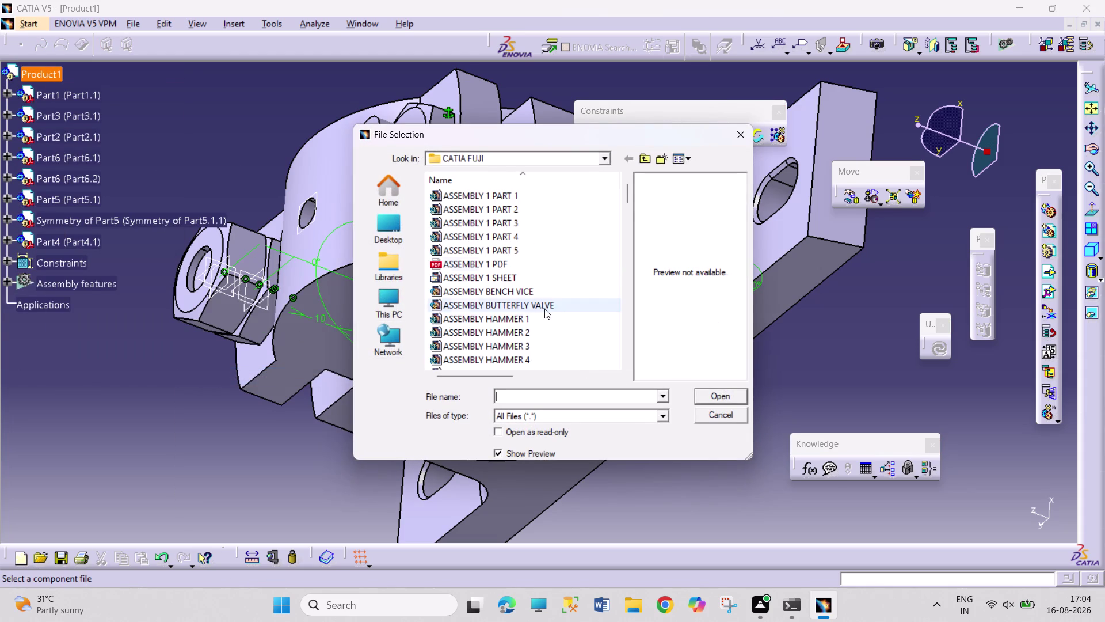
scroll(down, 3)
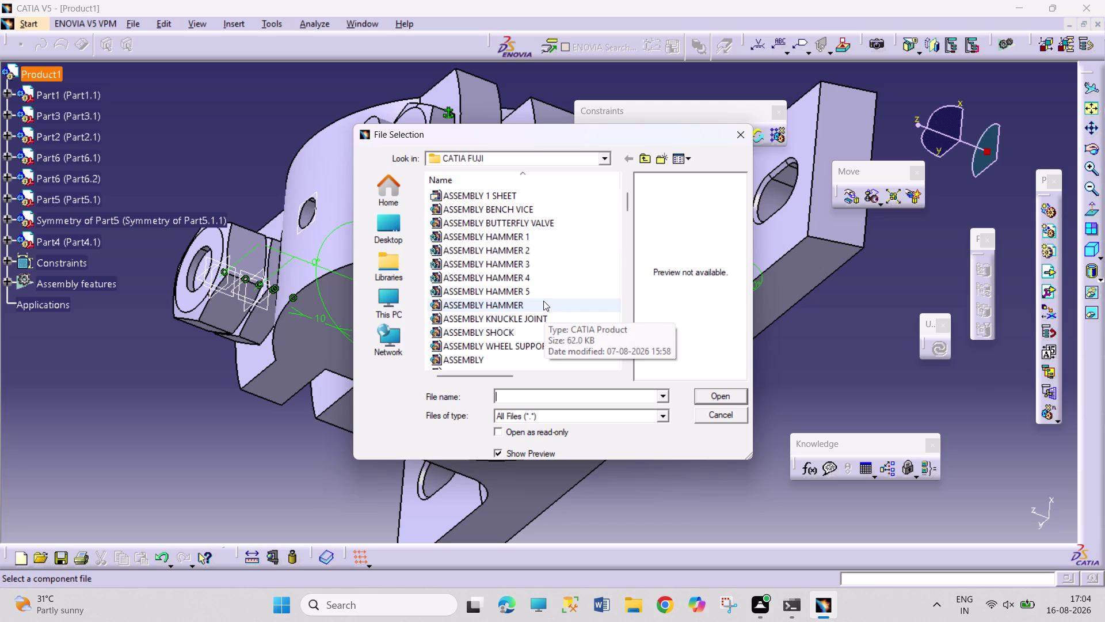
scroll(down, 3)
scroll(down, 3)
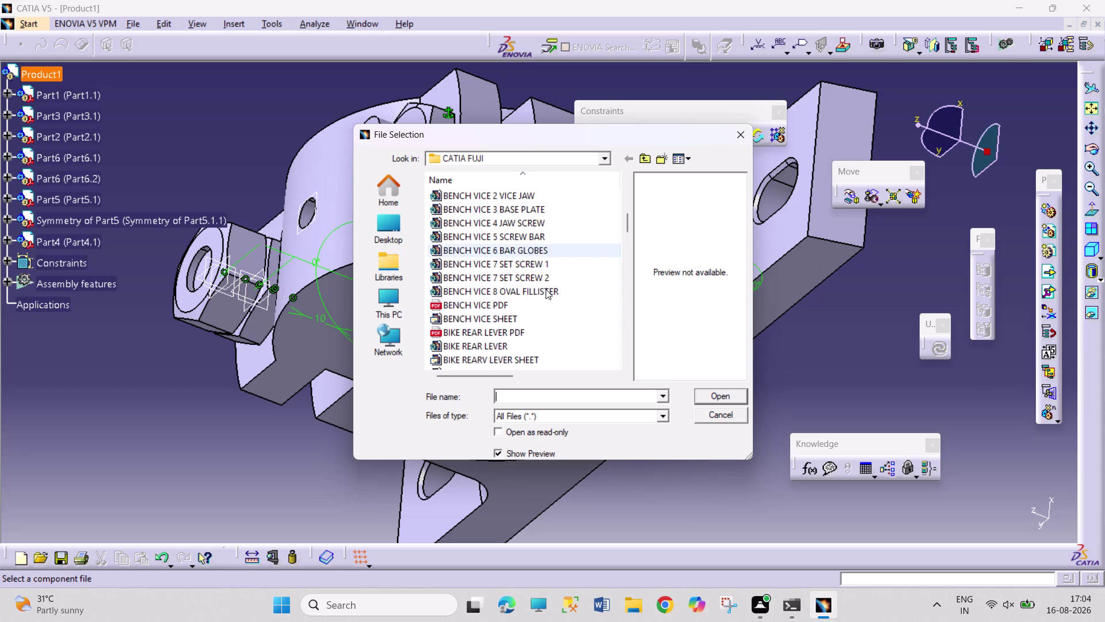
scroll(down, 3)
scroll(down, 3)
scroll(down, 3)
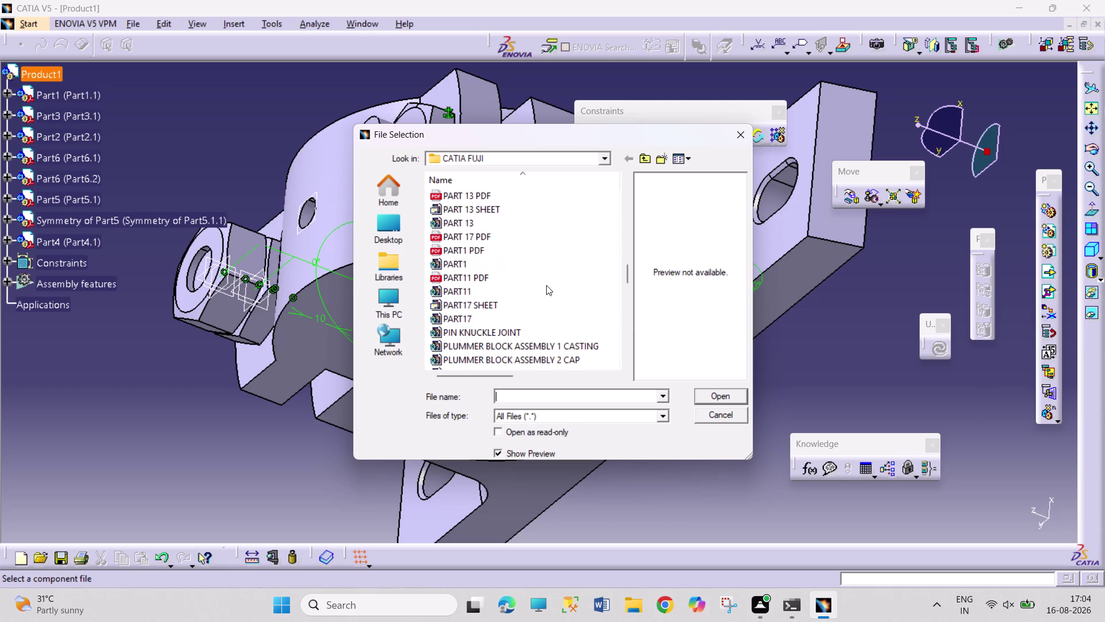
scroll(down, 3)
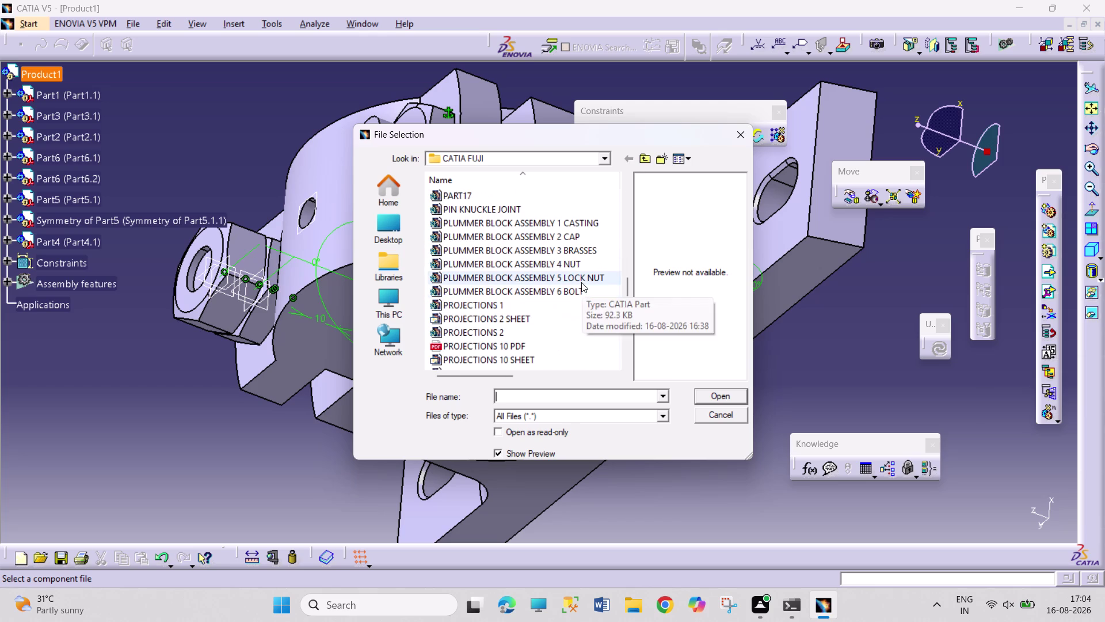
click(582, 264)
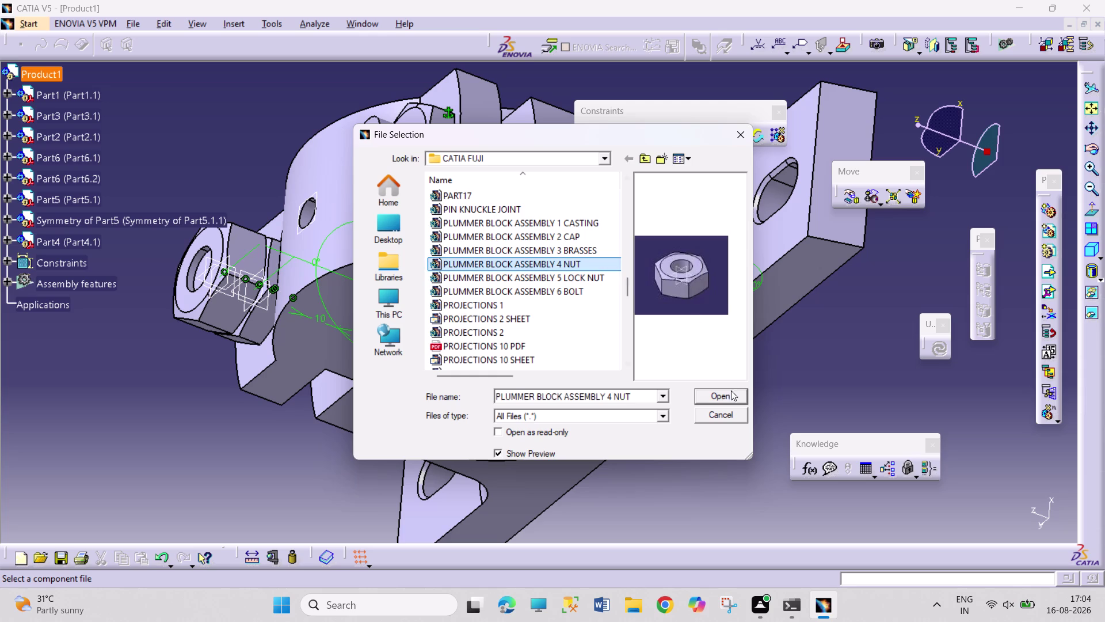
click(726, 393)
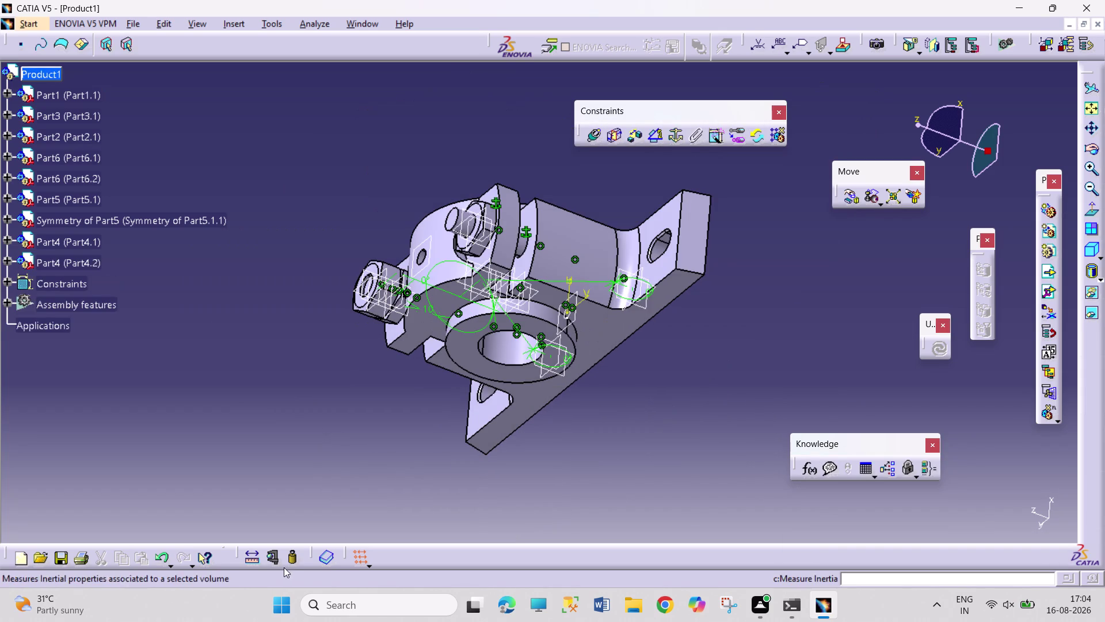
Drag the second nut, Part4.2, upward along its axis until it clears the cap.
click(1093, 253)
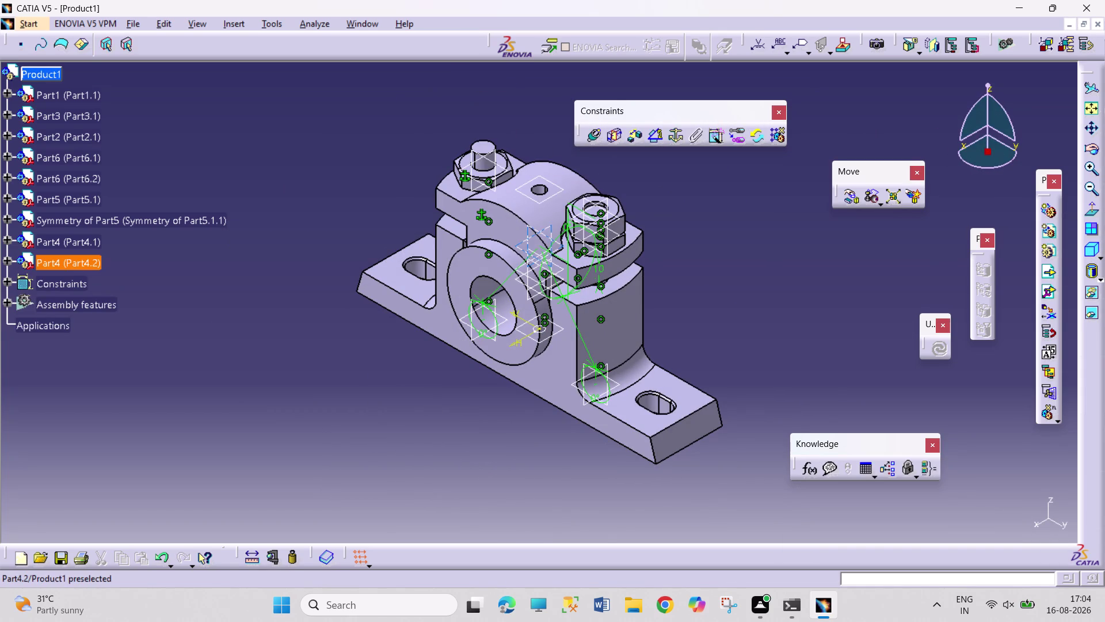
click(67, 265)
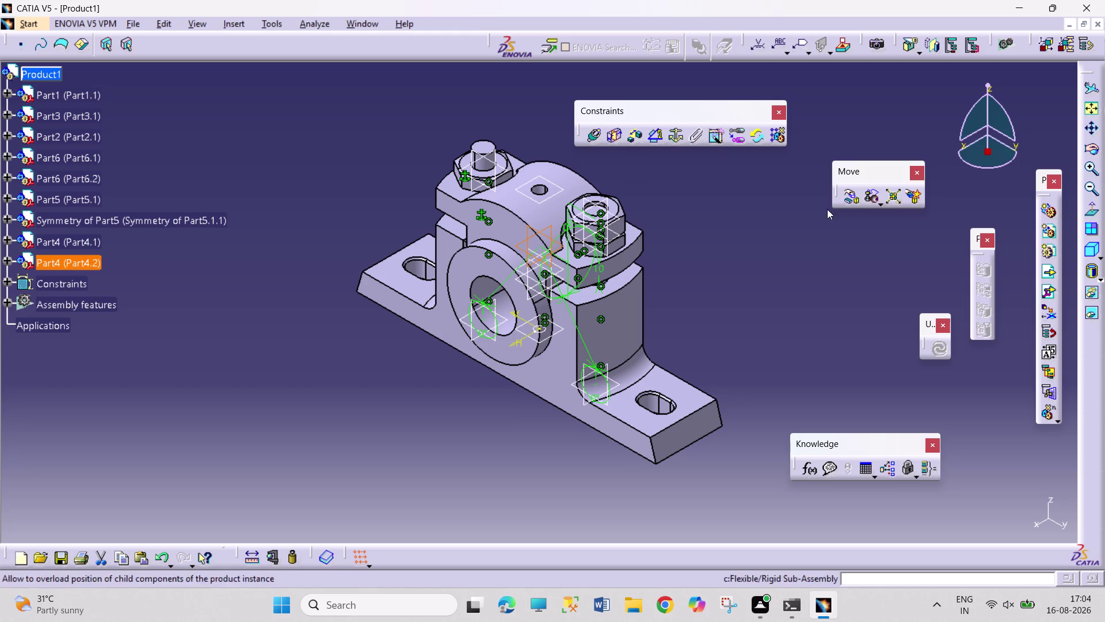
click(844, 201)
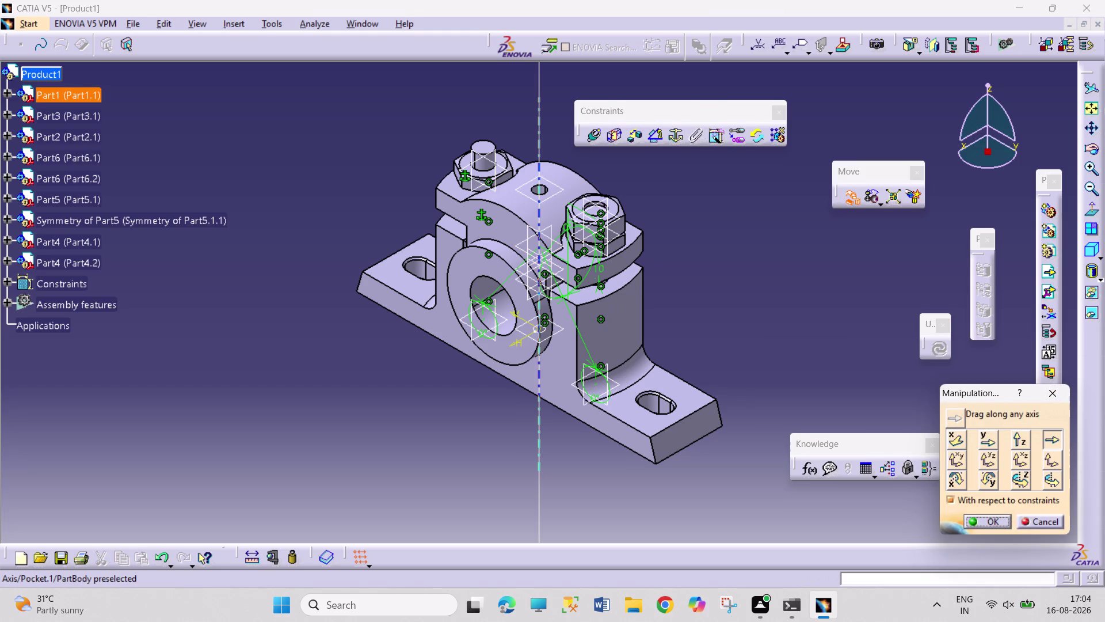
click(575, 346)
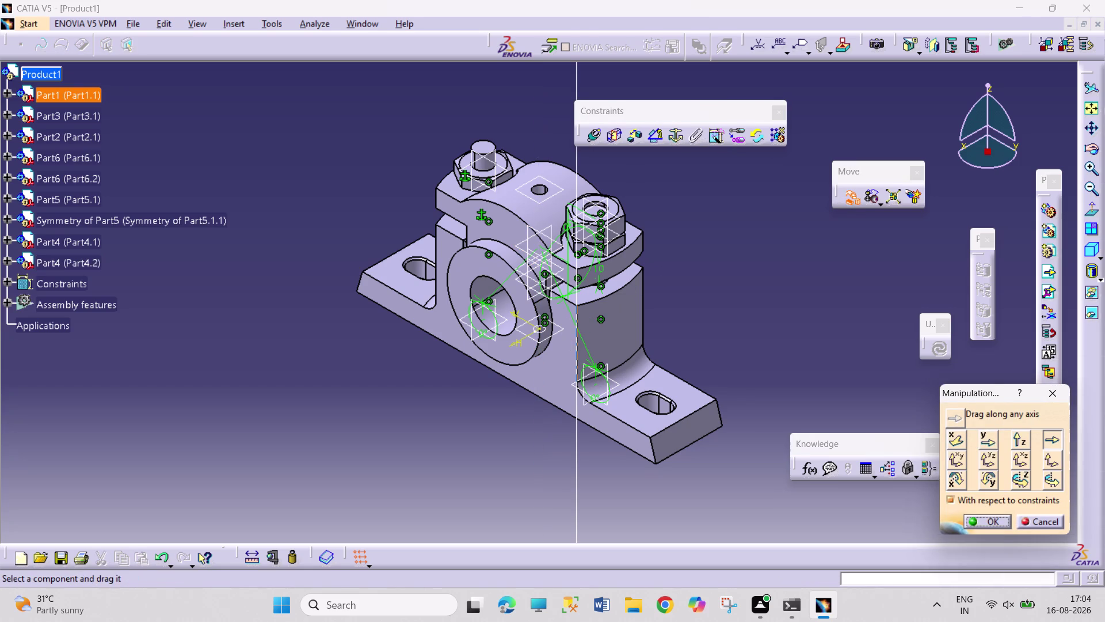
drag(534, 239, 552, 155)
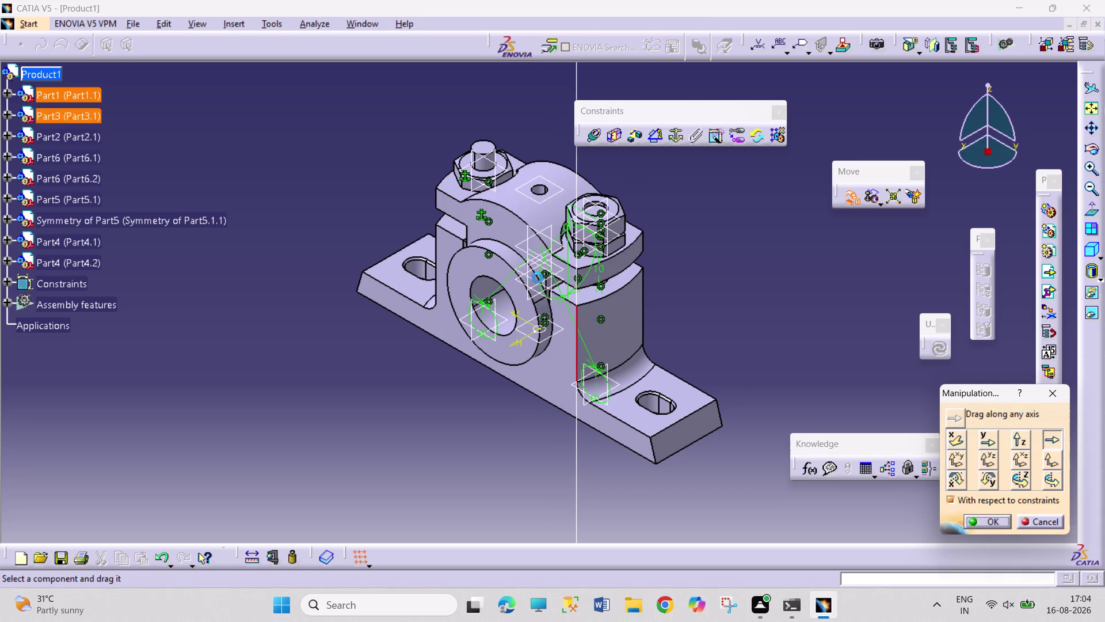
drag(530, 249, 562, 153)
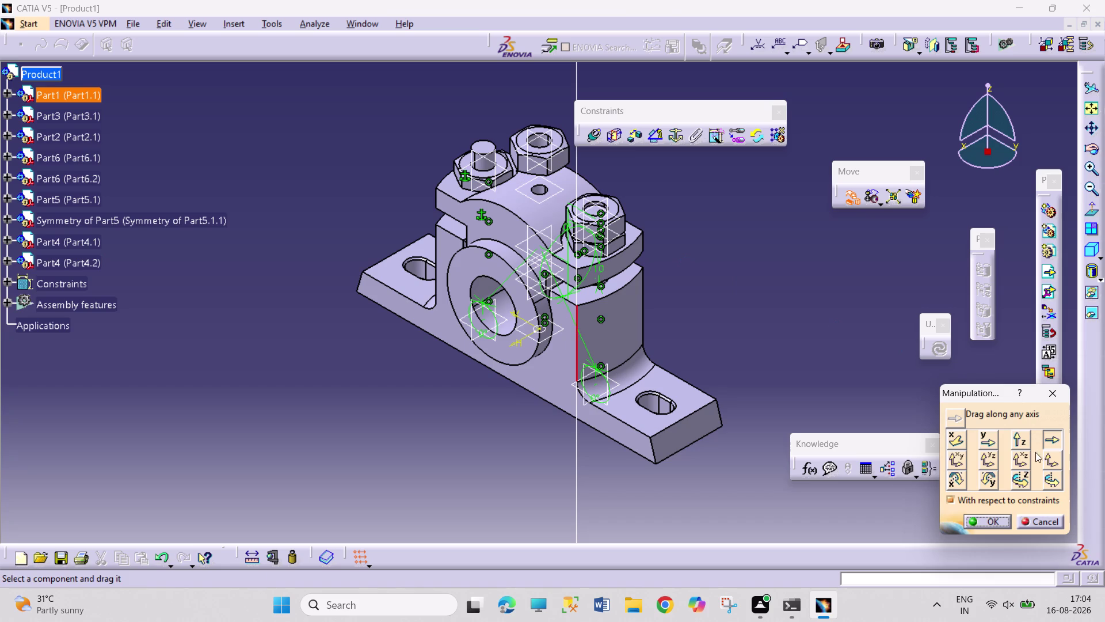
click(976, 512)
click(990, 522)
click(595, 133)
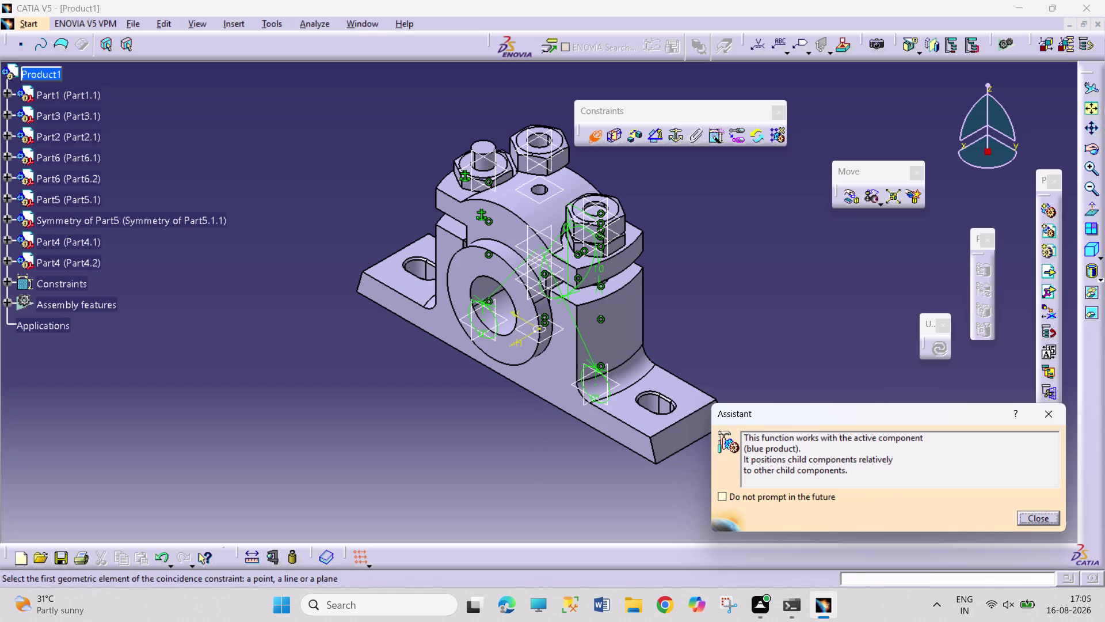
Zoom in on the cap nuts, then coincide the left stud's axis with the nut's axis and update.
click(1094, 128)
drag(501, 114, 503, 231)
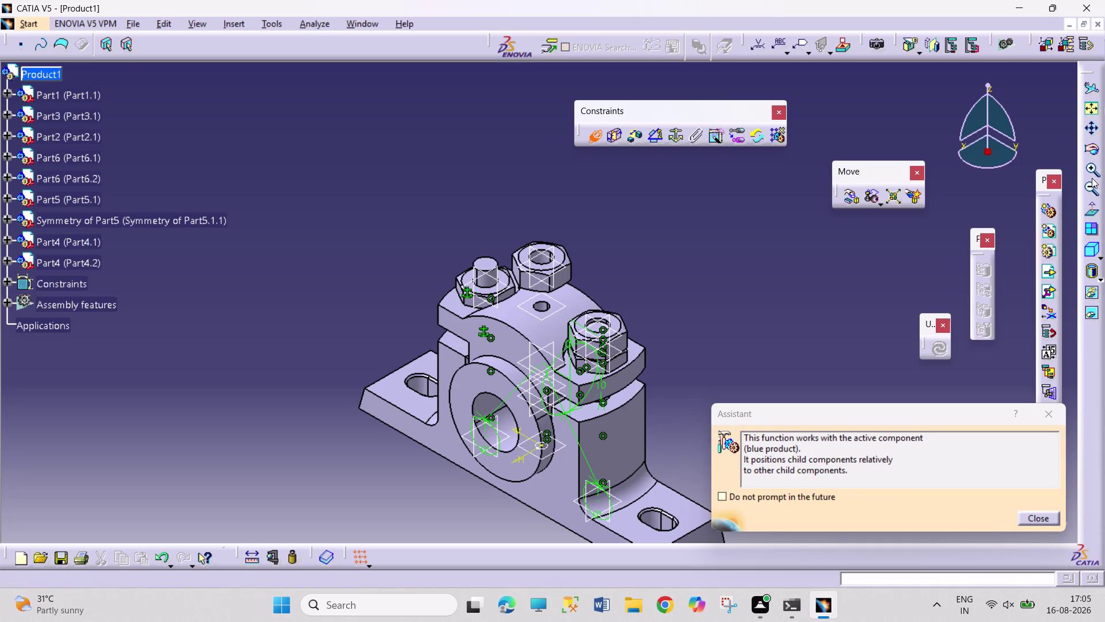
triple_click(1092, 176)
triple_click(1092, 177)
triple_click(1092, 176)
triple_click(1092, 176)
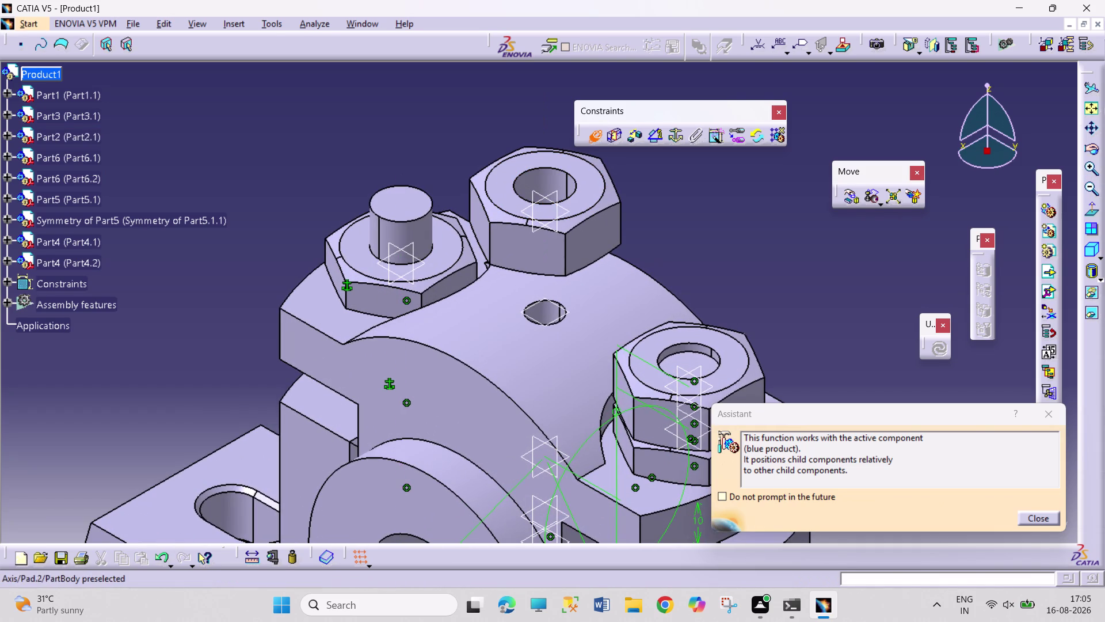
click(412, 226)
click(558, 179)
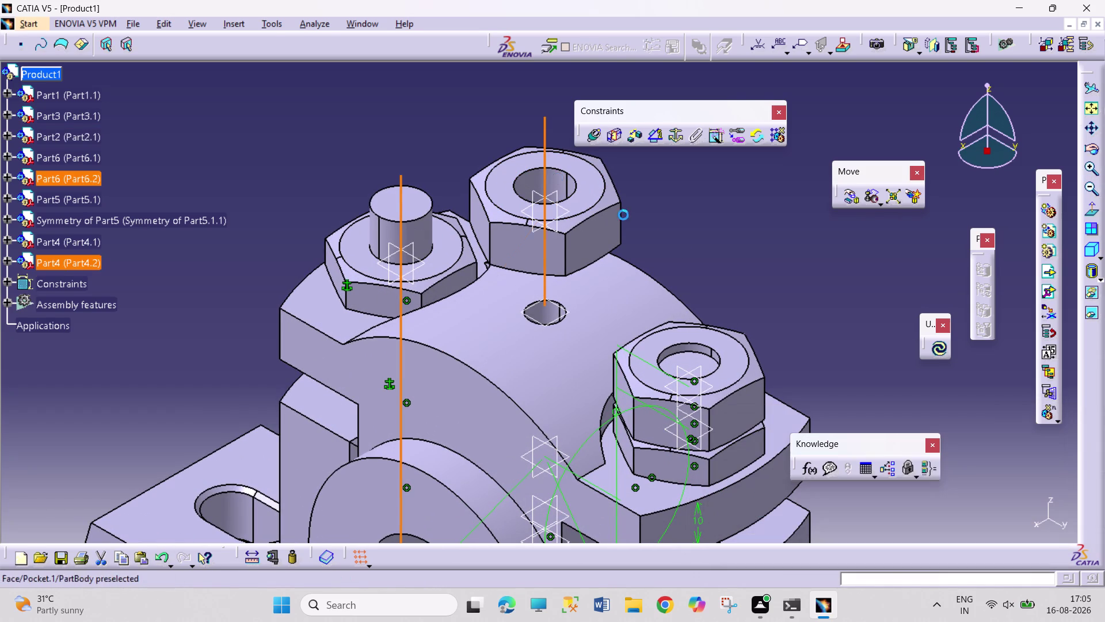
click(940, 353)
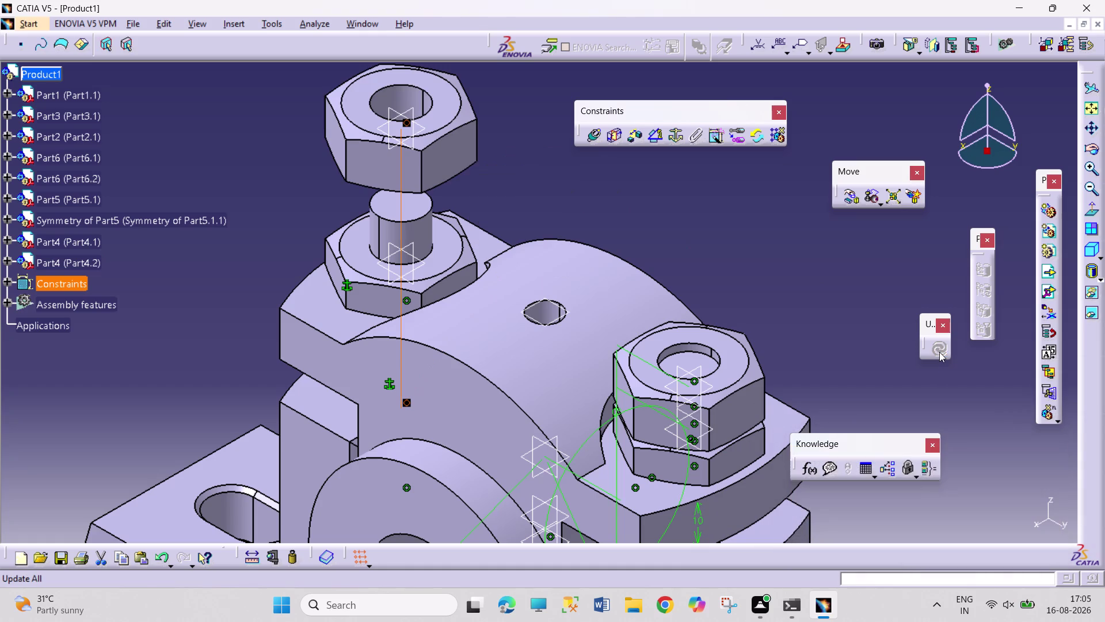
click(741, 249)
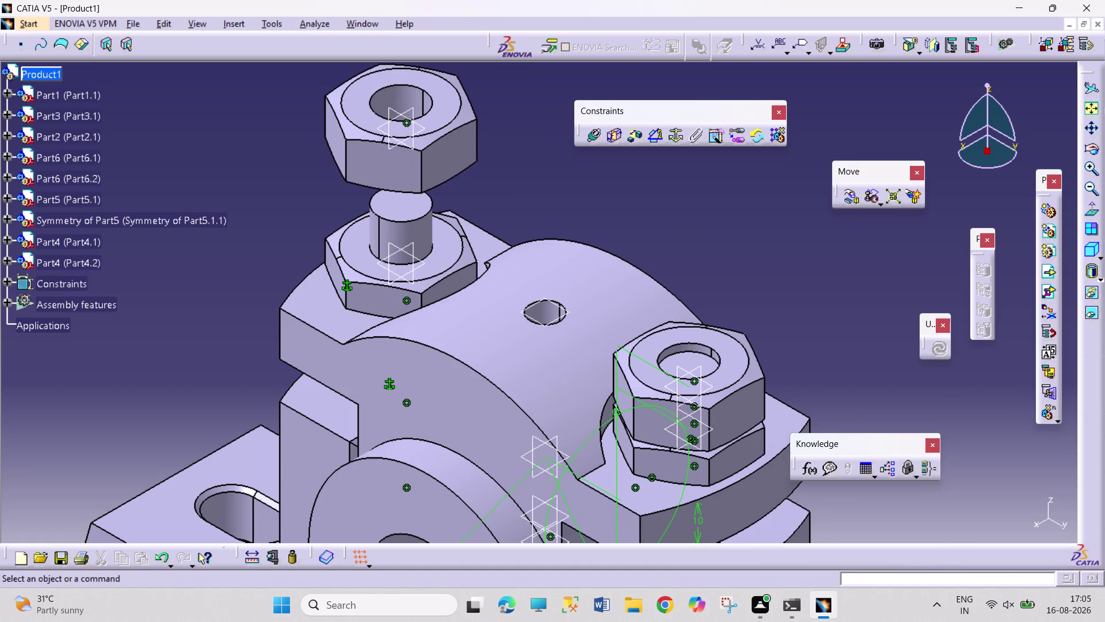
click(9, 263)
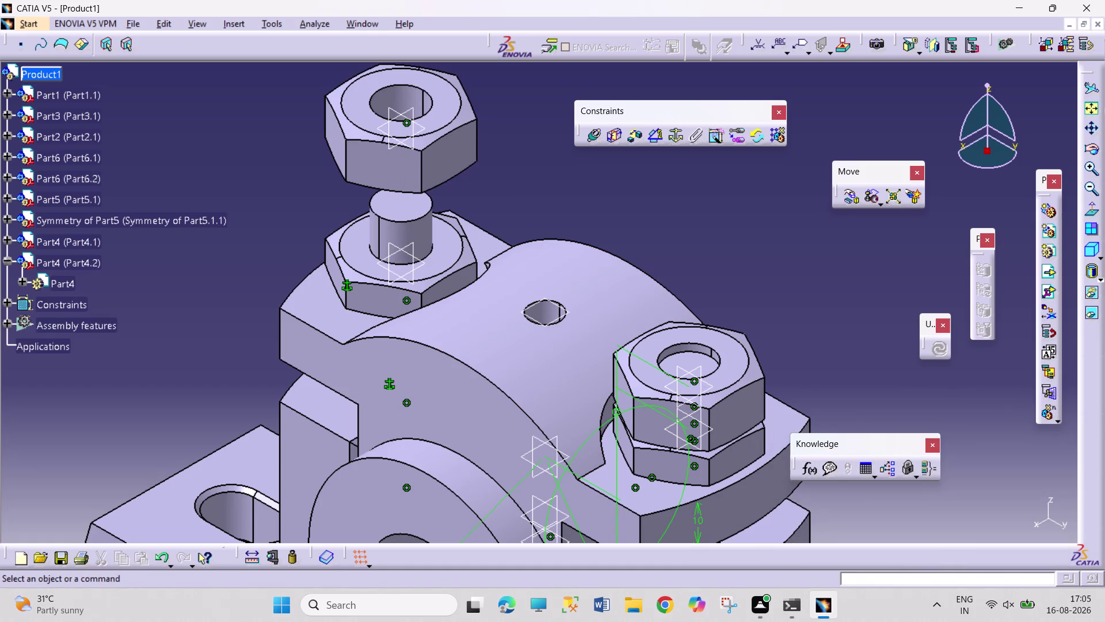
Constrain the nut's yz plane to Part1's yz plane at 0° (Angle.24).
click(23, 283)
click(84, 320)
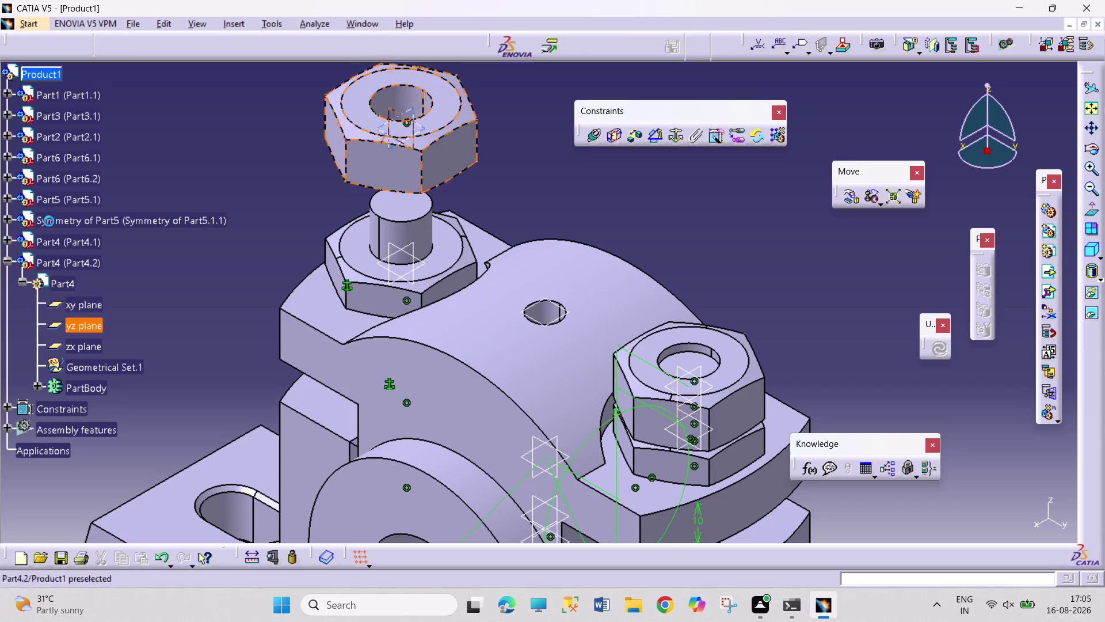
click(7, 92)
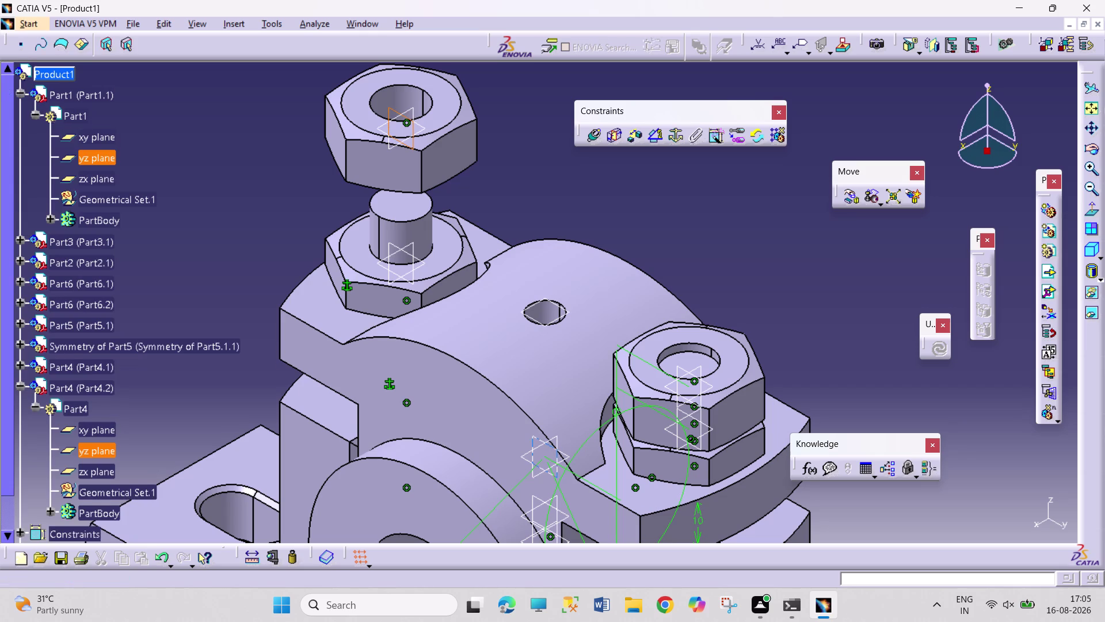
click(92, 160)
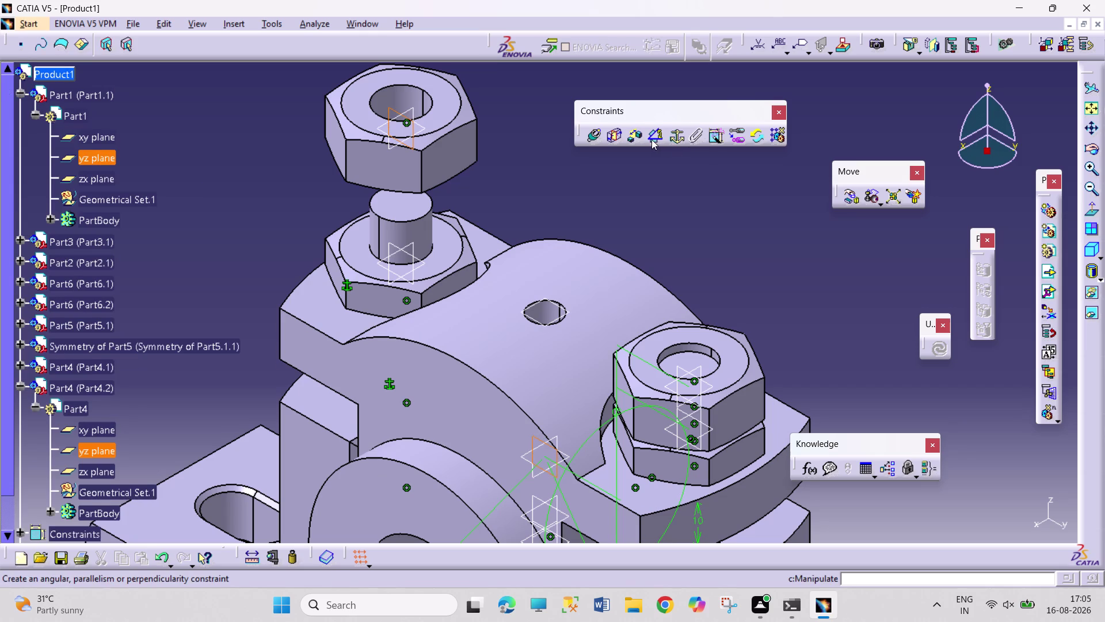
click(653, 138)
click(1030, 524)
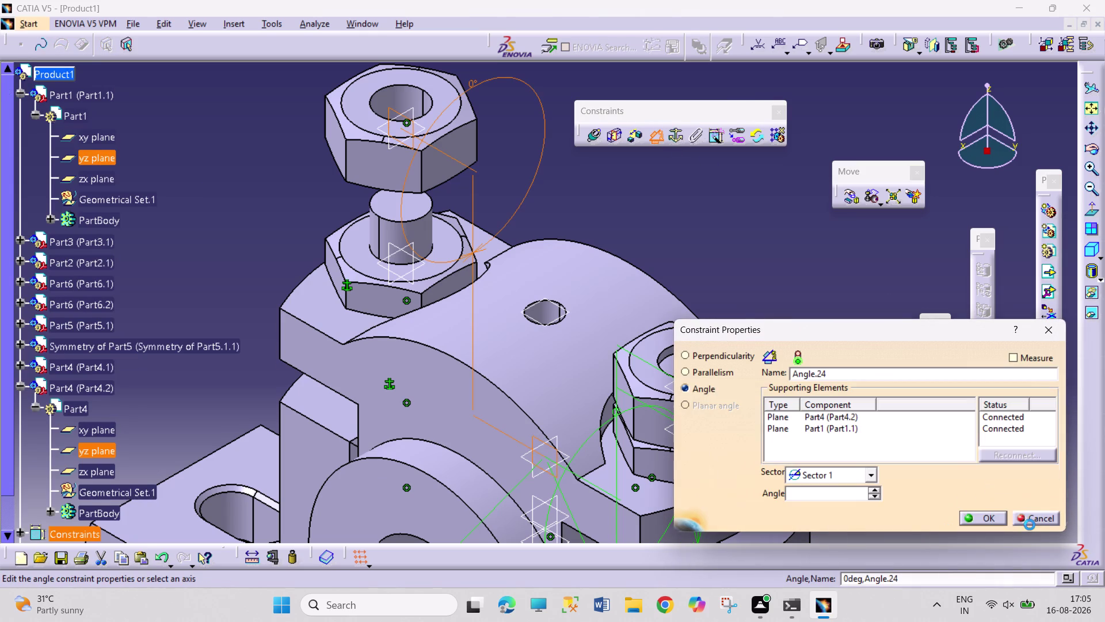
click(979, 514)
click(899, 336)
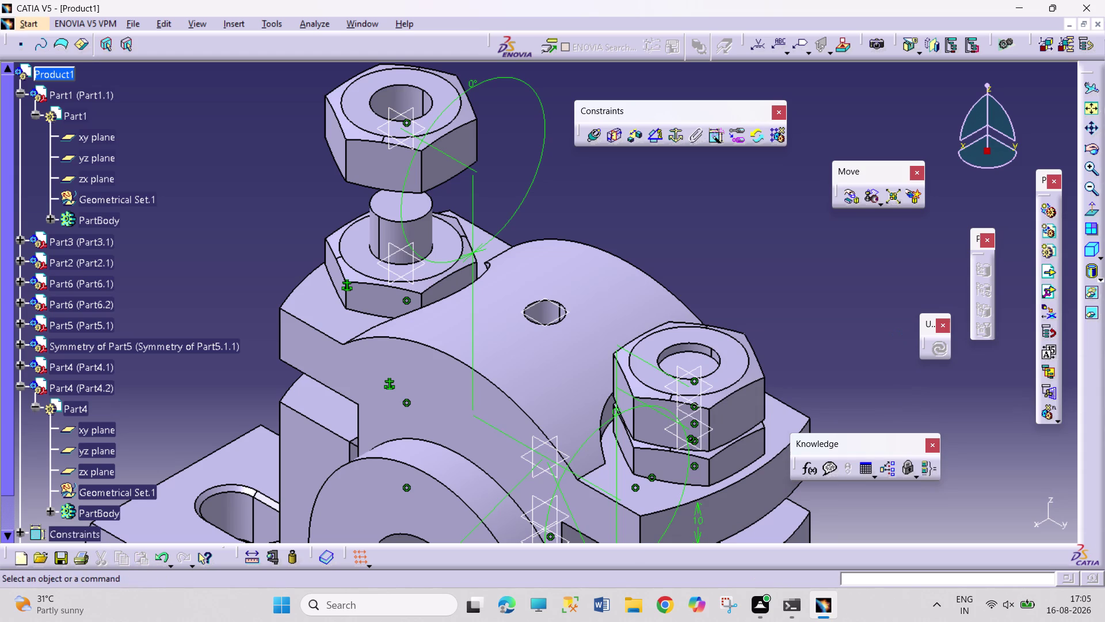
click(1094, 151)
drag(843, 250, 799, 223)
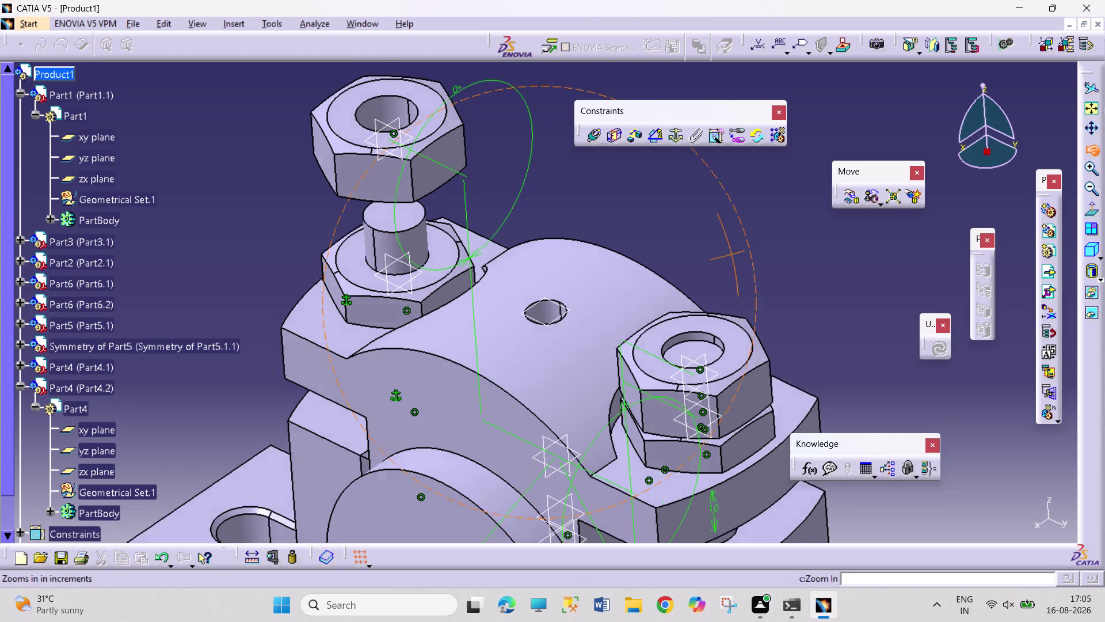
drag(800, 224, 349, 259)
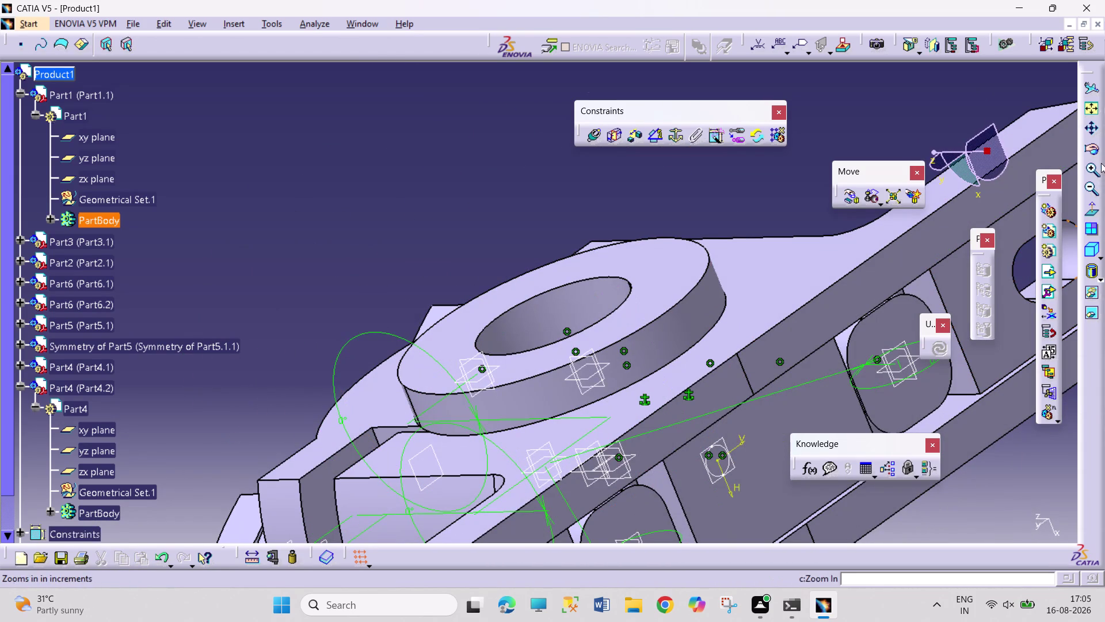
Apply a contact constraint between the loose nut's face and the lower nut's face.
click(1093, 146)
drag(518, 185, 622, 324)
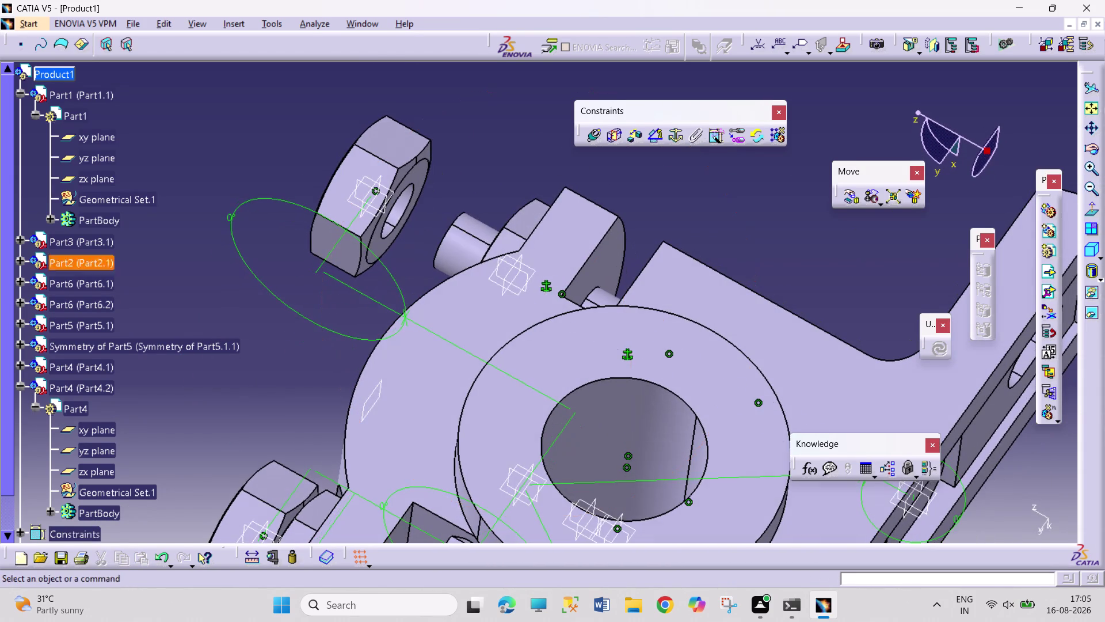
click(423, 177)
click(1095, 152)
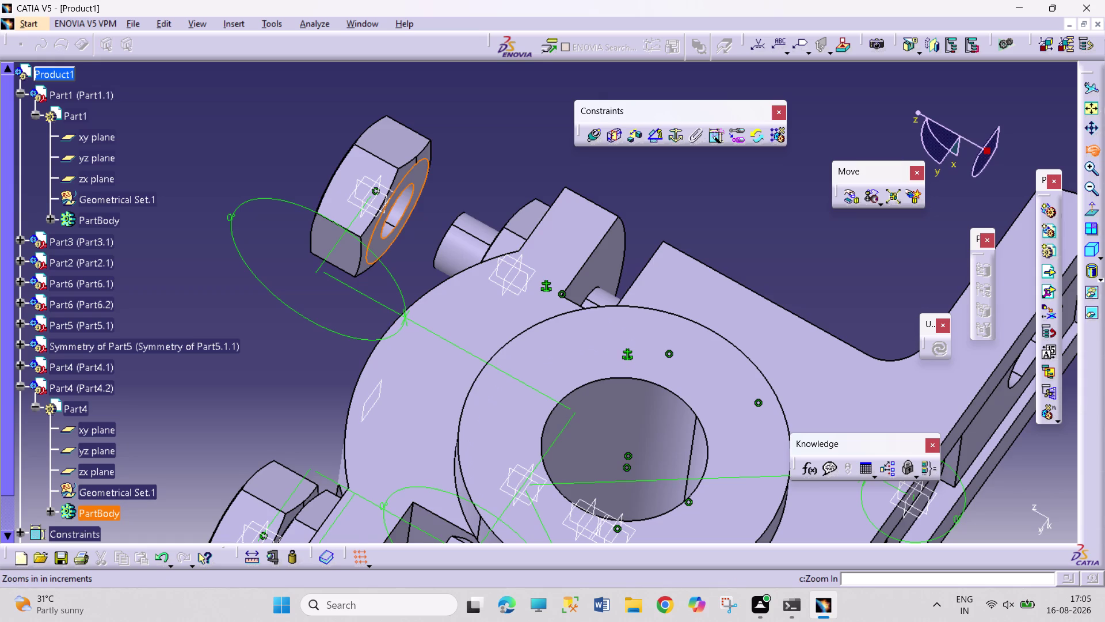
drag(690, 165, 572, 470)
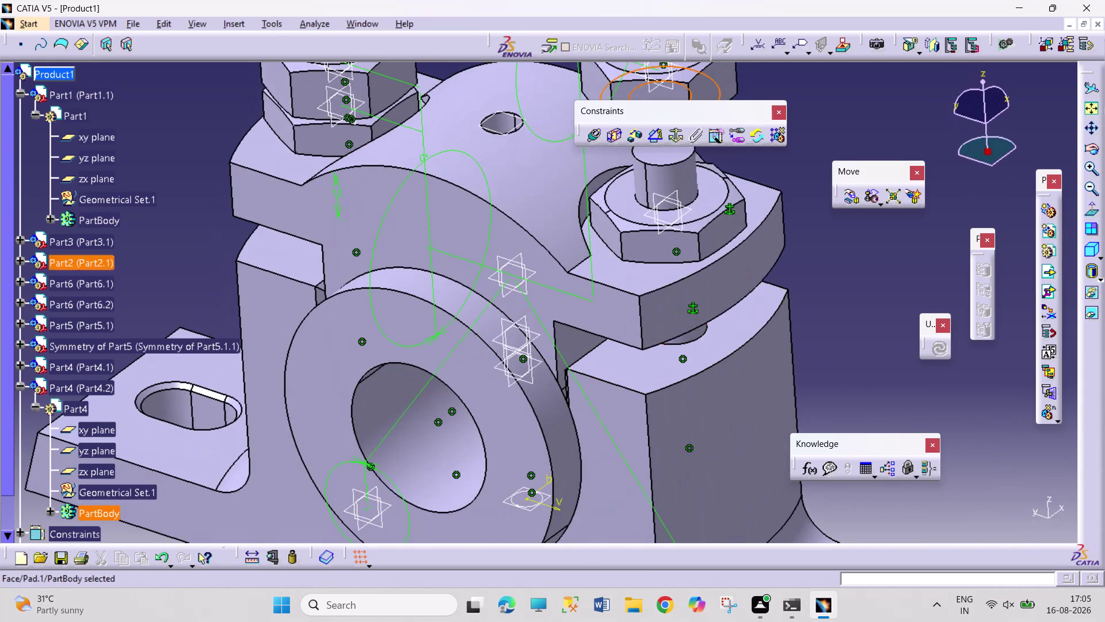
click(712, 196)
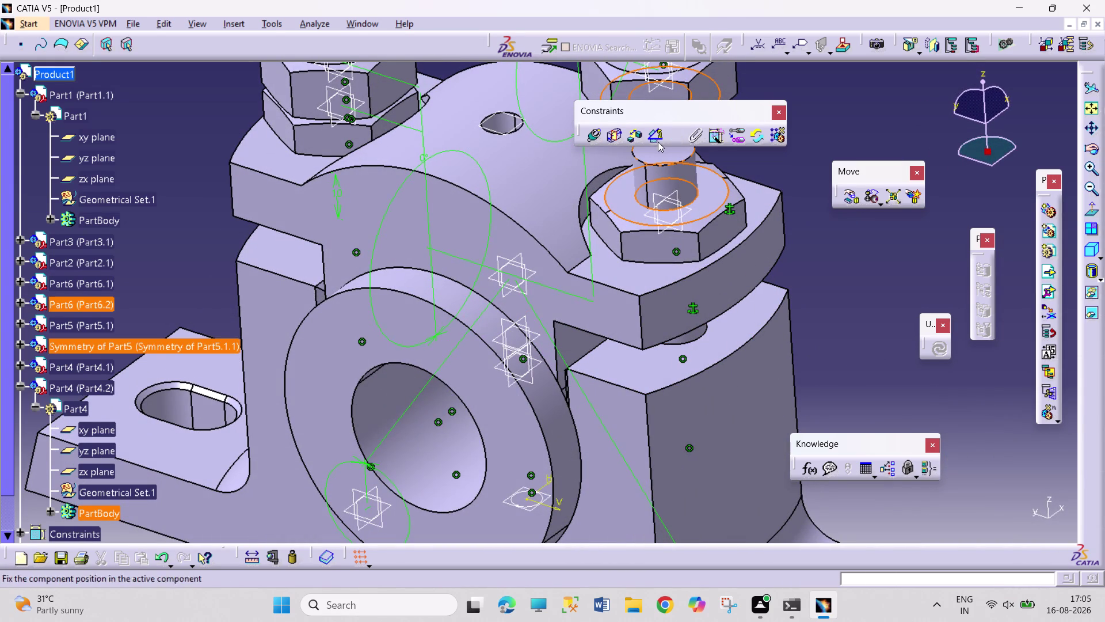
click(590, 141)
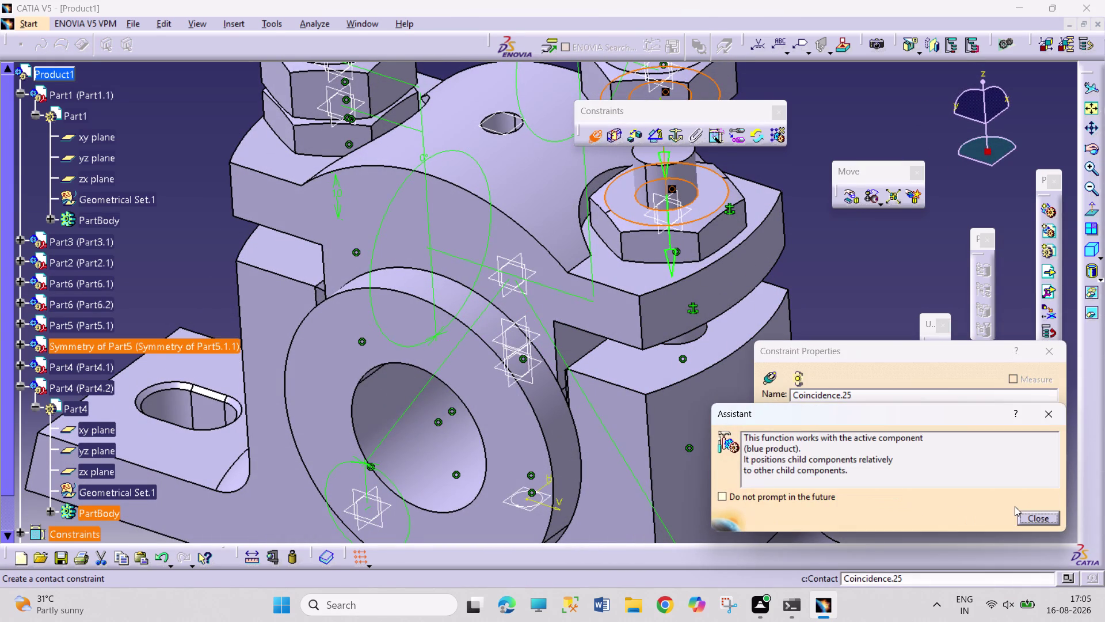
click(1020, 514)
click(963, 517)
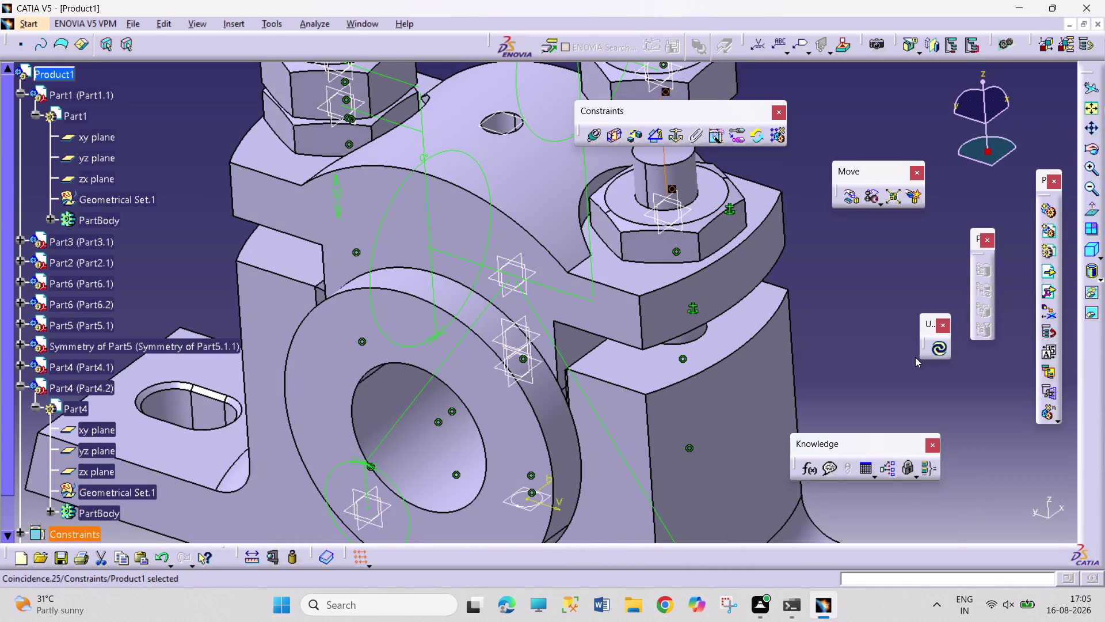
Update the whole assembly and return to the isometric view.
click(937, 351)
click(855, 335)
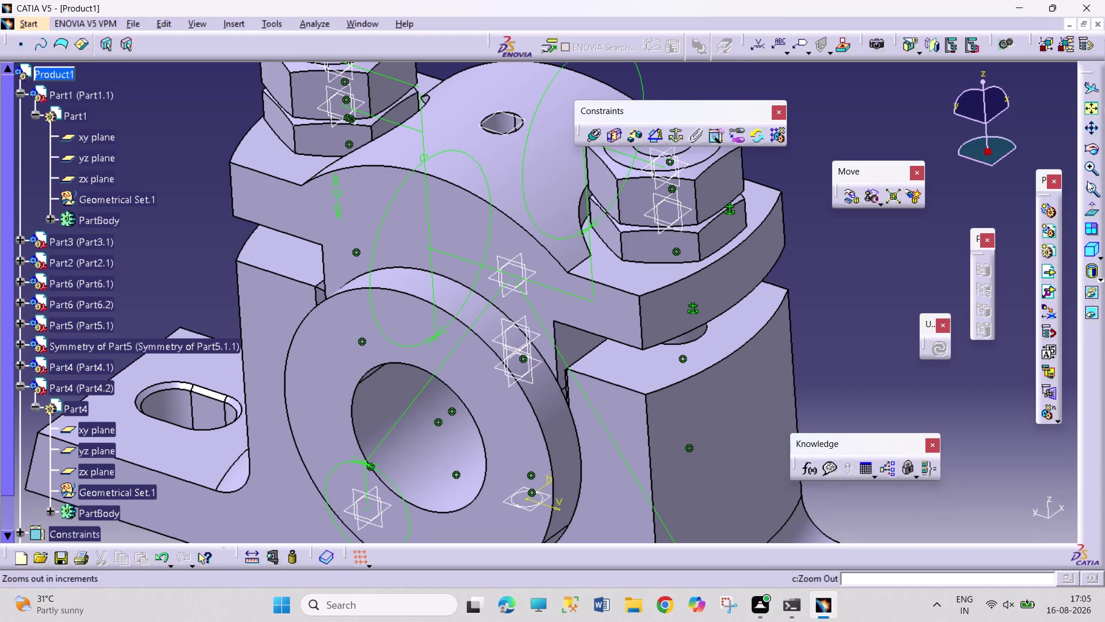
click(1091, 252)
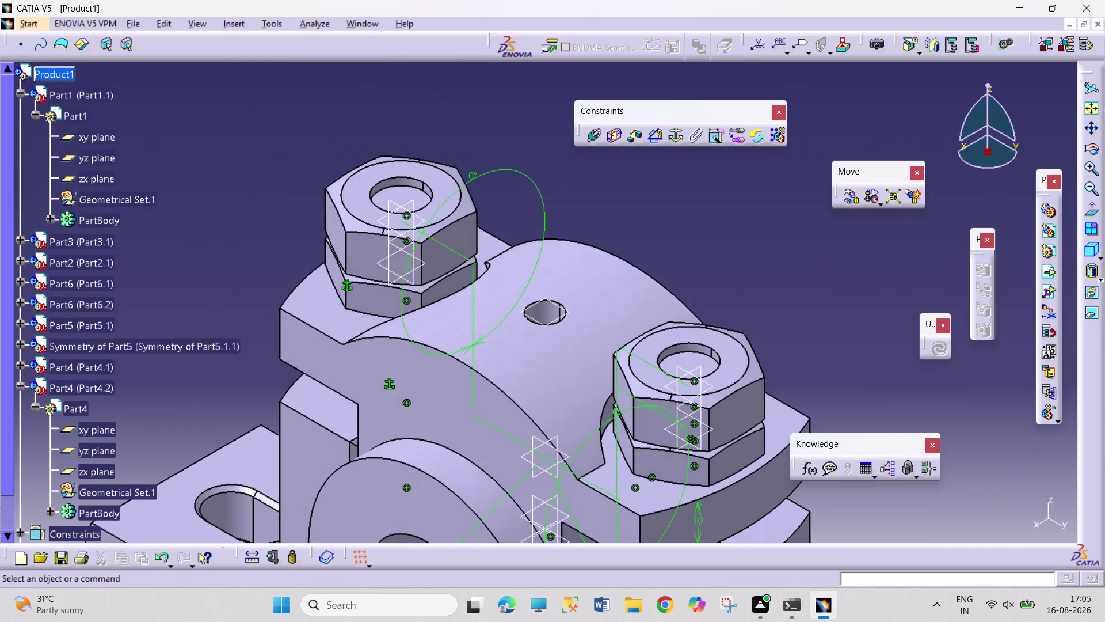
click(330, 24)
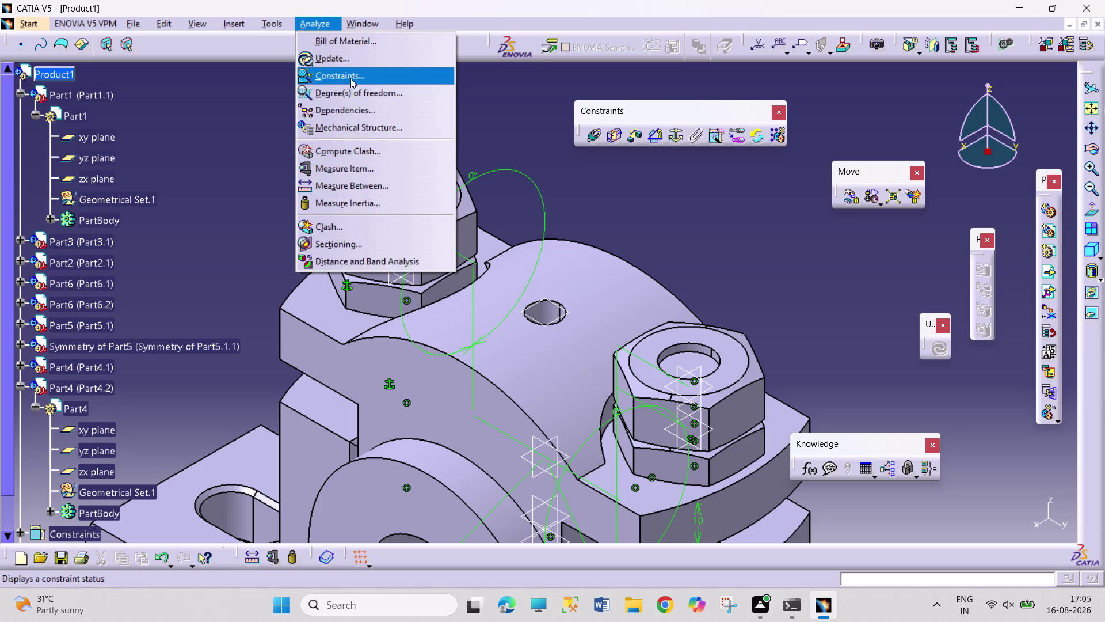
click(351, 73)
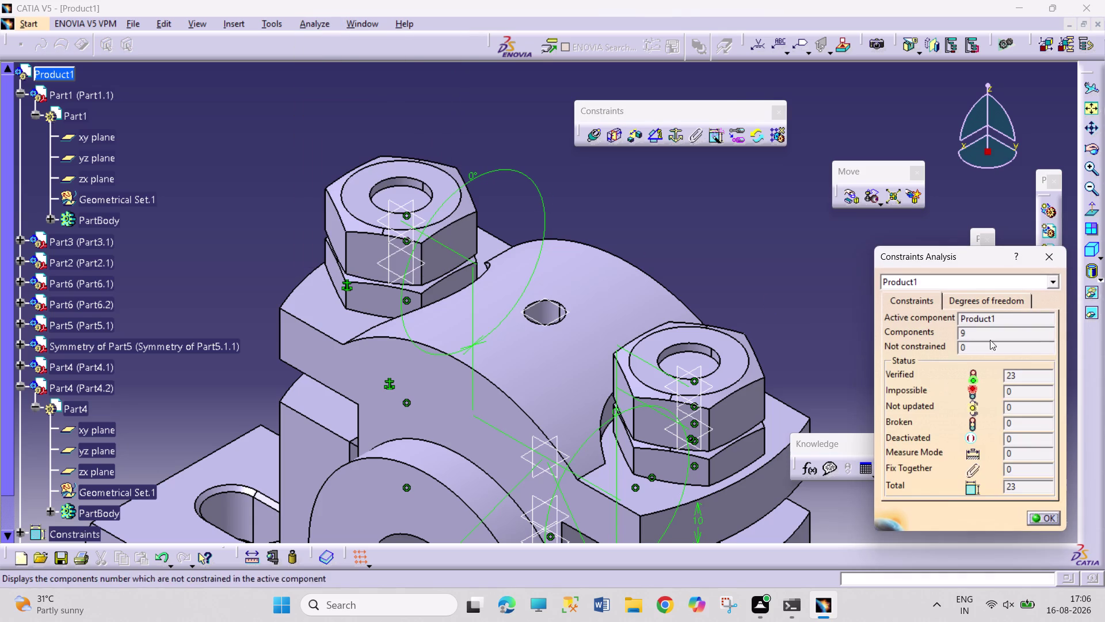
click(994, 295)
drag(923, 296, 929, 296)
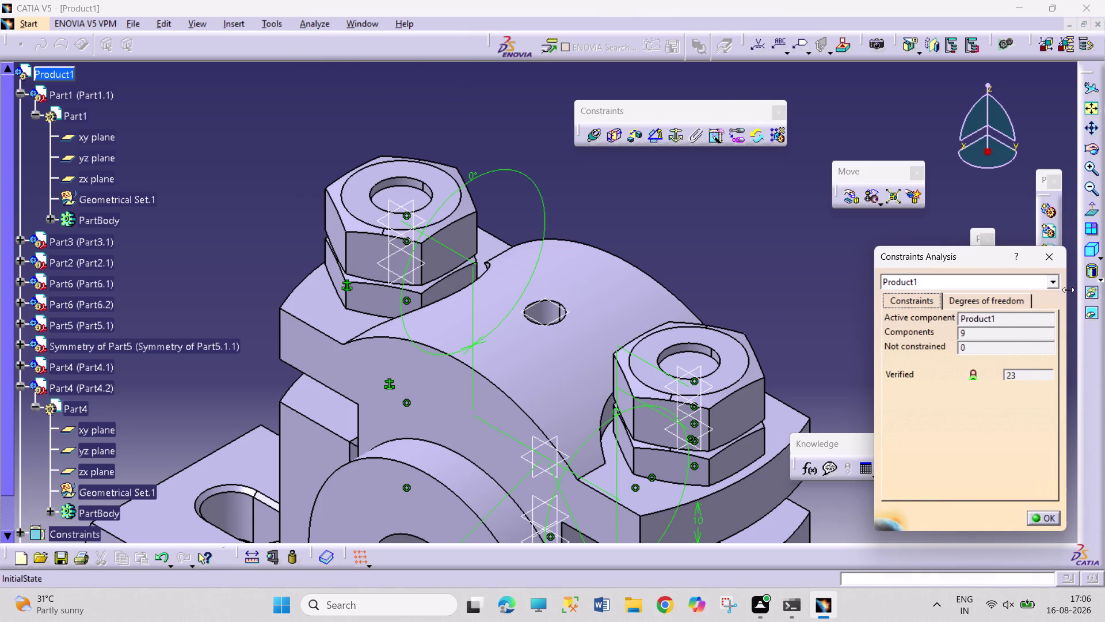
click(1033, 293)
click(1002, 295)
drag(890, 297, 896, 299)
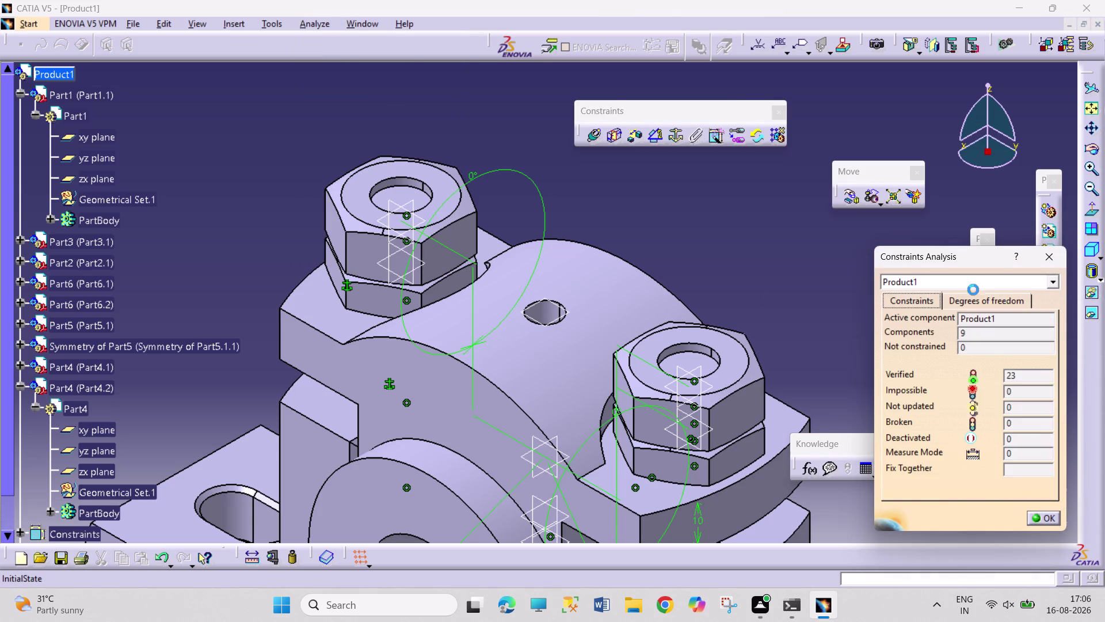
click(1064, 259)
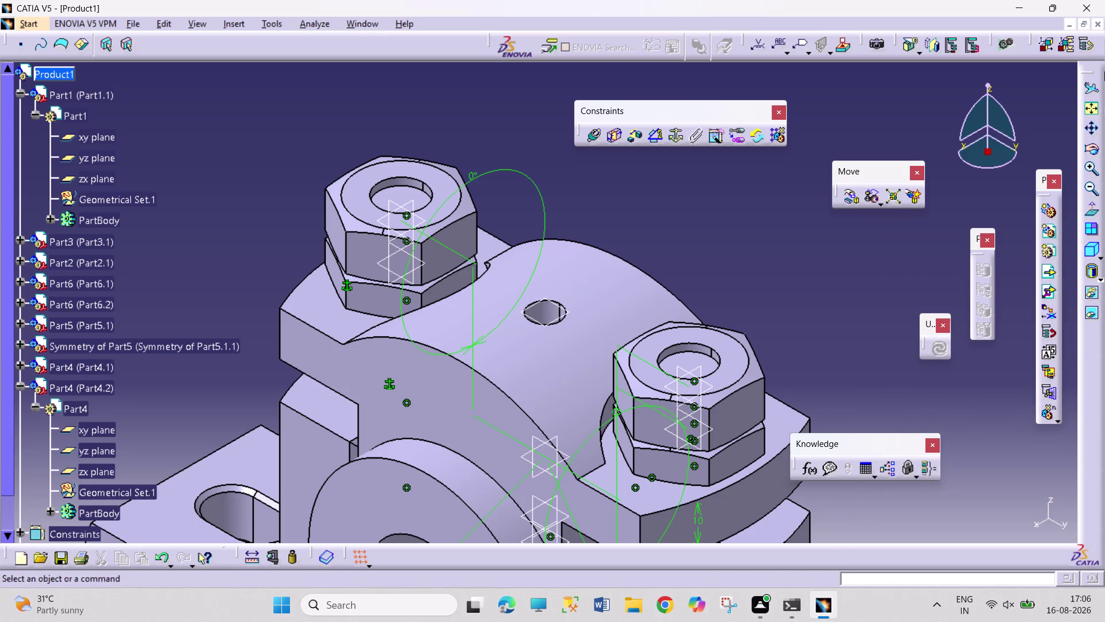
Fit the assembly in isometric view, adjust the zoom, then start saving with Ctrl+S.
drag(1097, 127, 1095, 135)
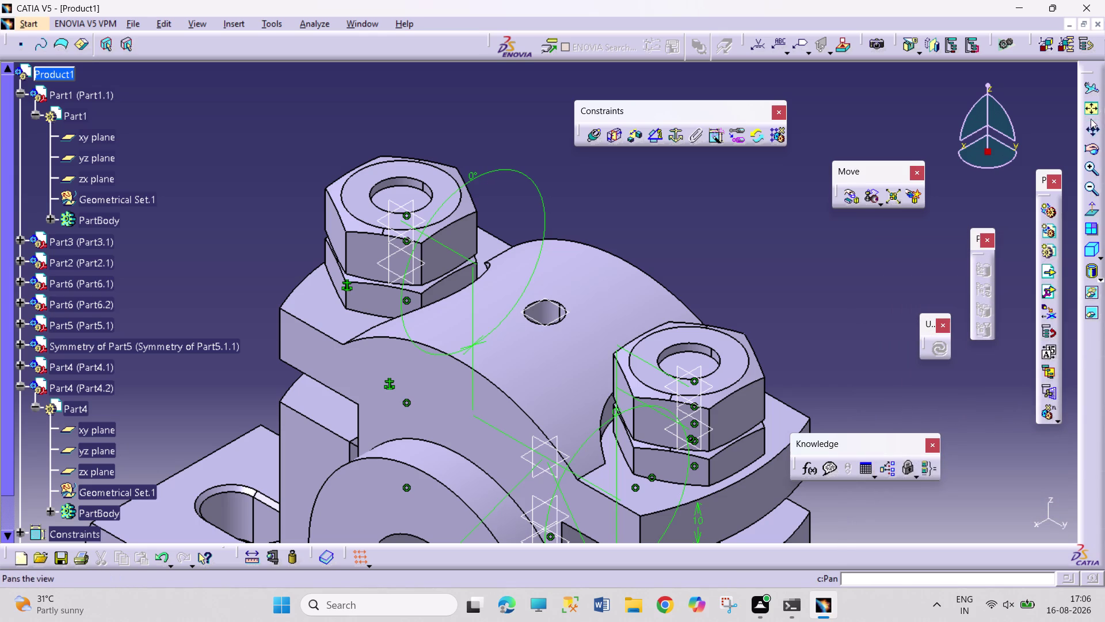
click(1093, 102)
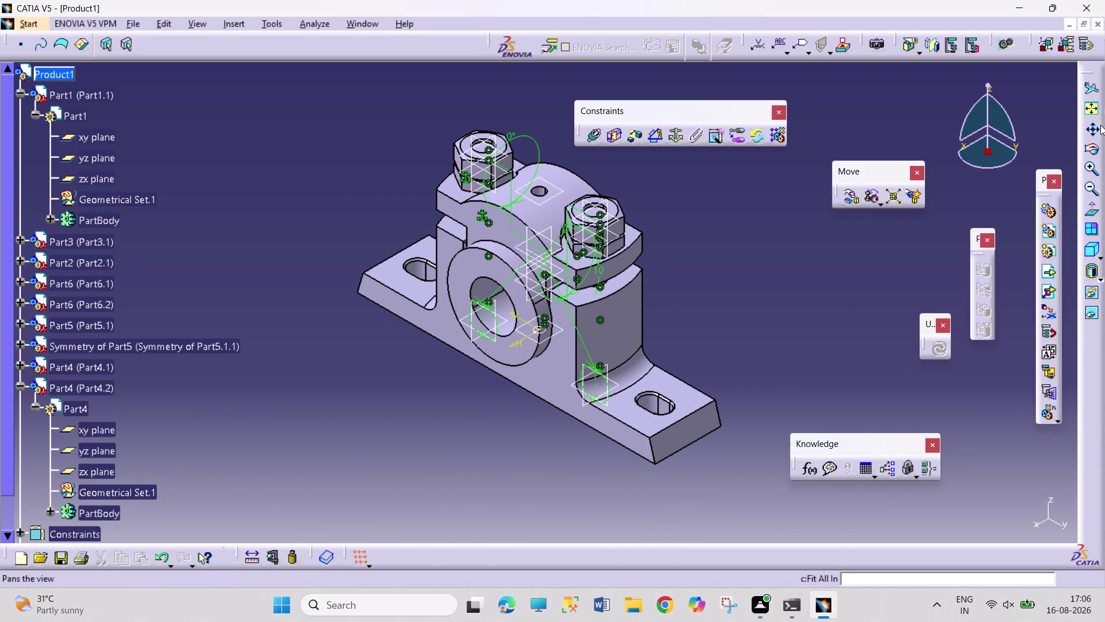
click(1089, 255)
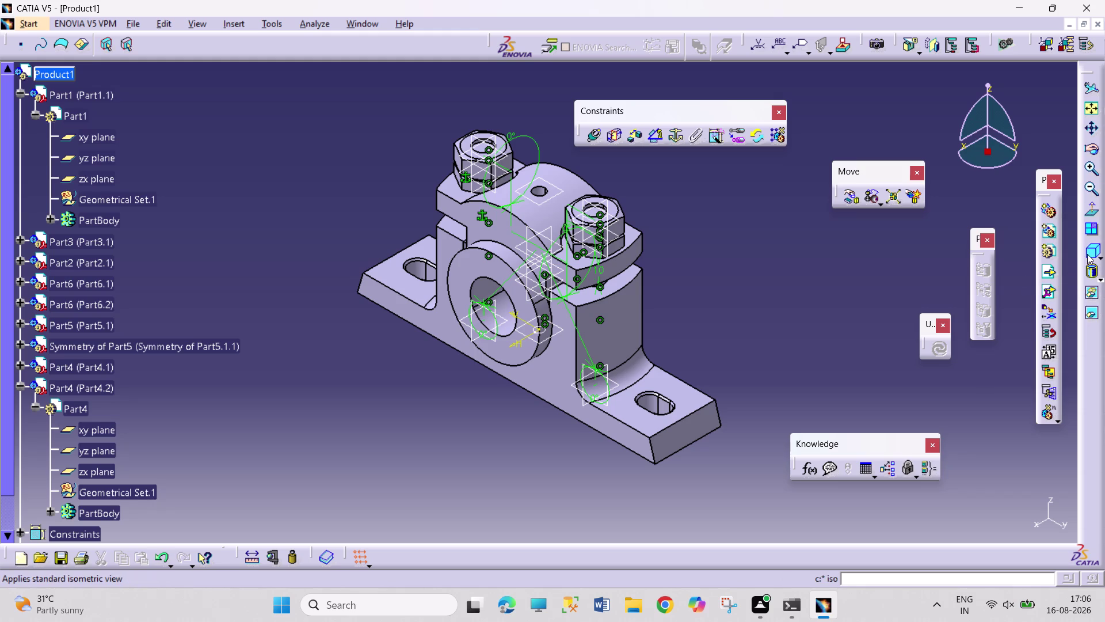
click(1092, 170)
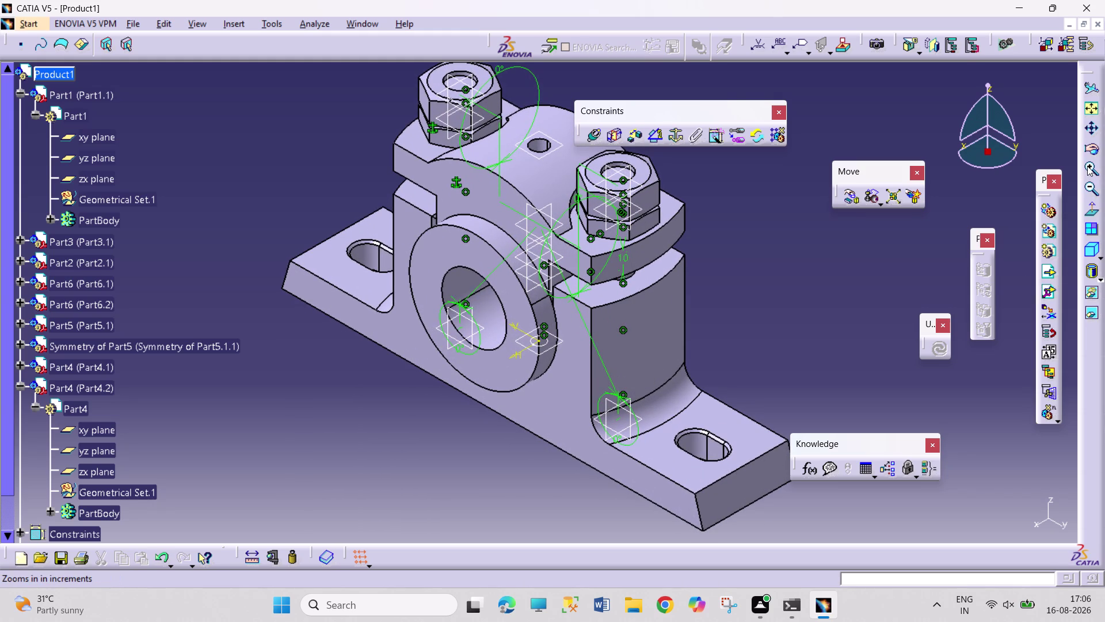
click(1090, 191)
click(1091, 191)
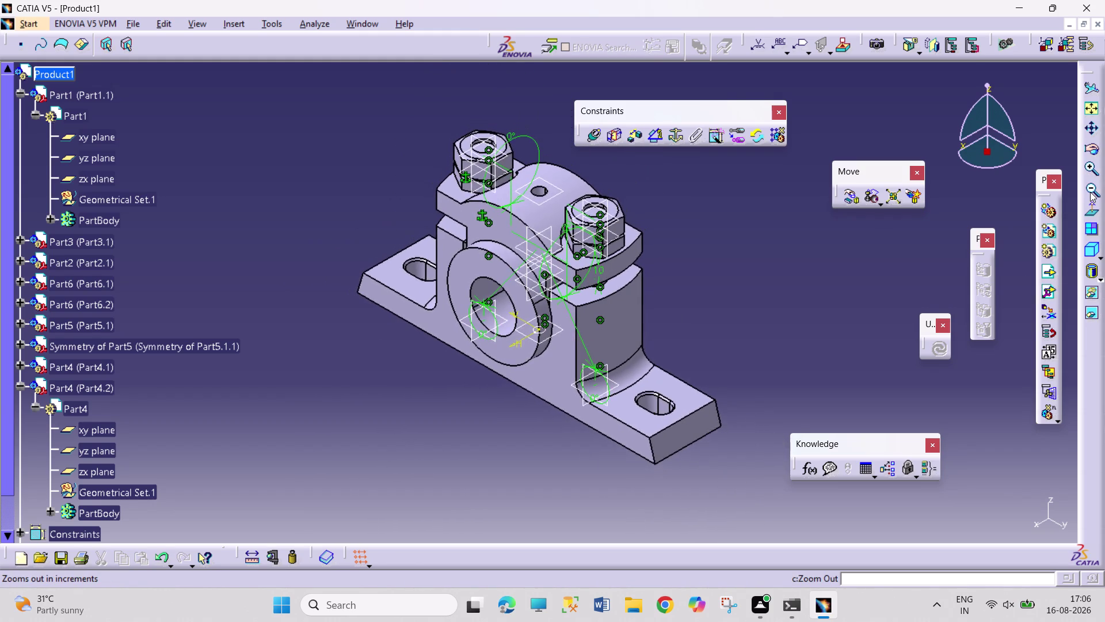
click(1092, 170)
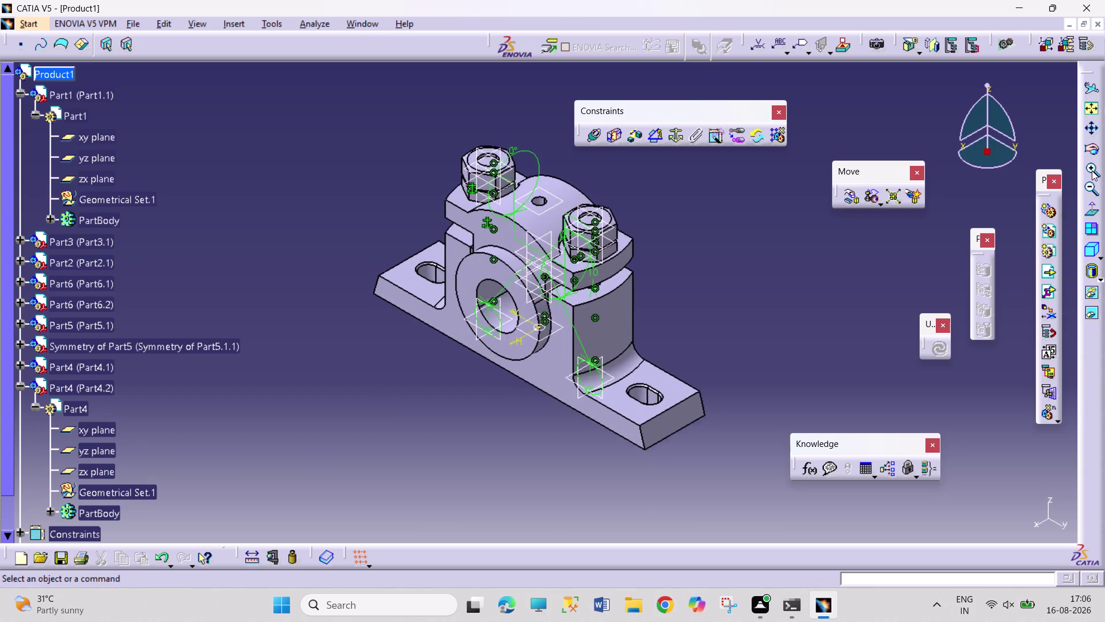
key(ctrl+s)
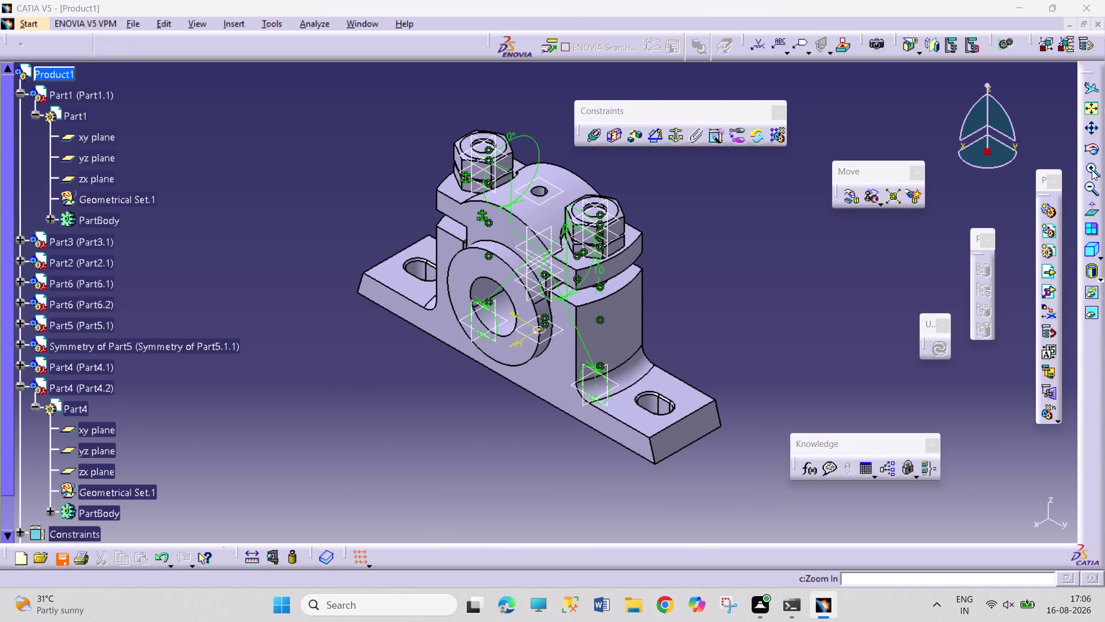
Try 'PLUMMER BLOCK' as the file name, then erase it.
text(PLU)
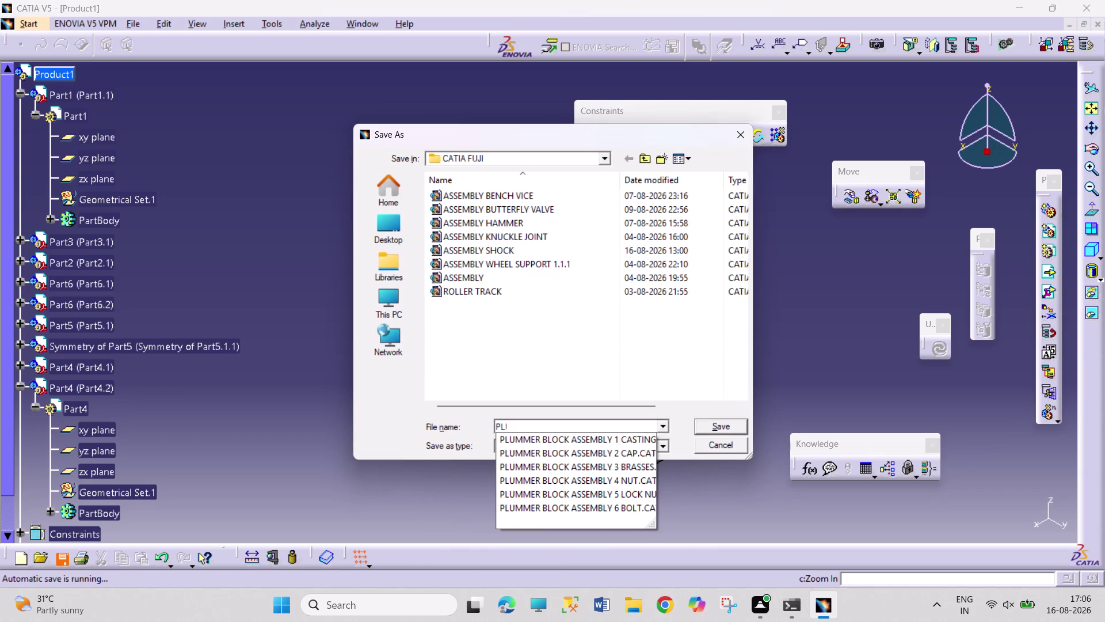
key(BackSpace)
key(BackSpace)
key(BackSpace)
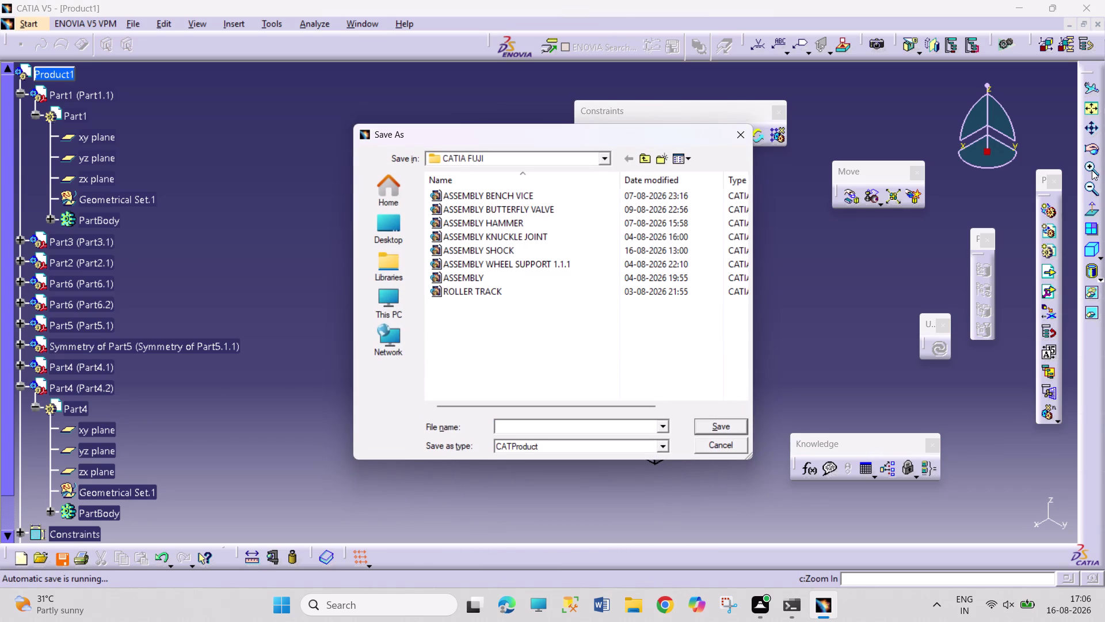
text(PLUMMER B)
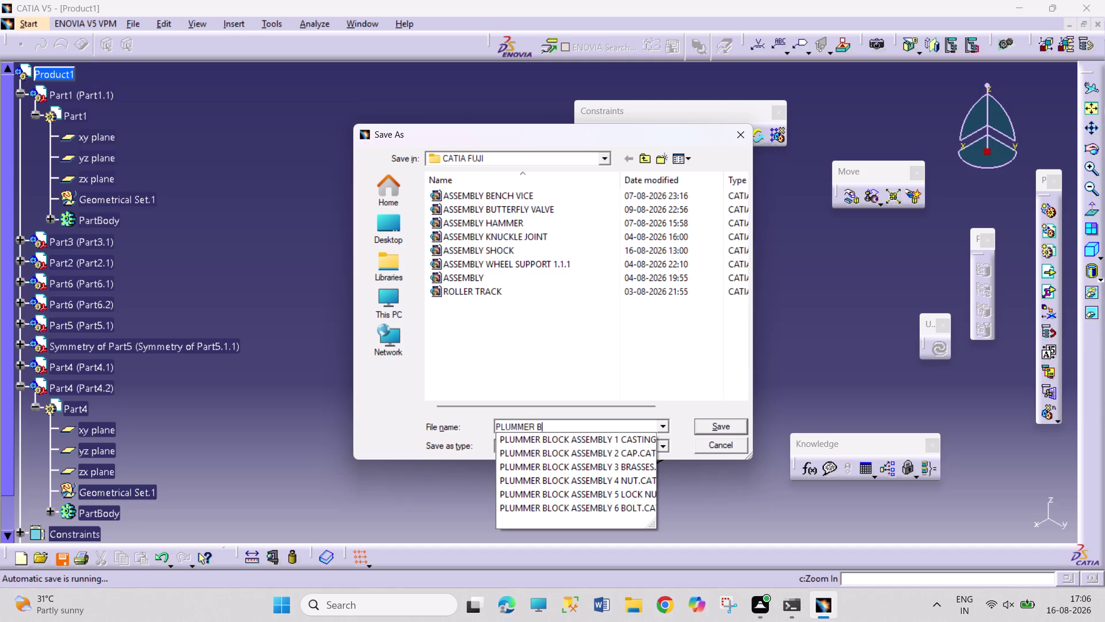
text(LOCK)
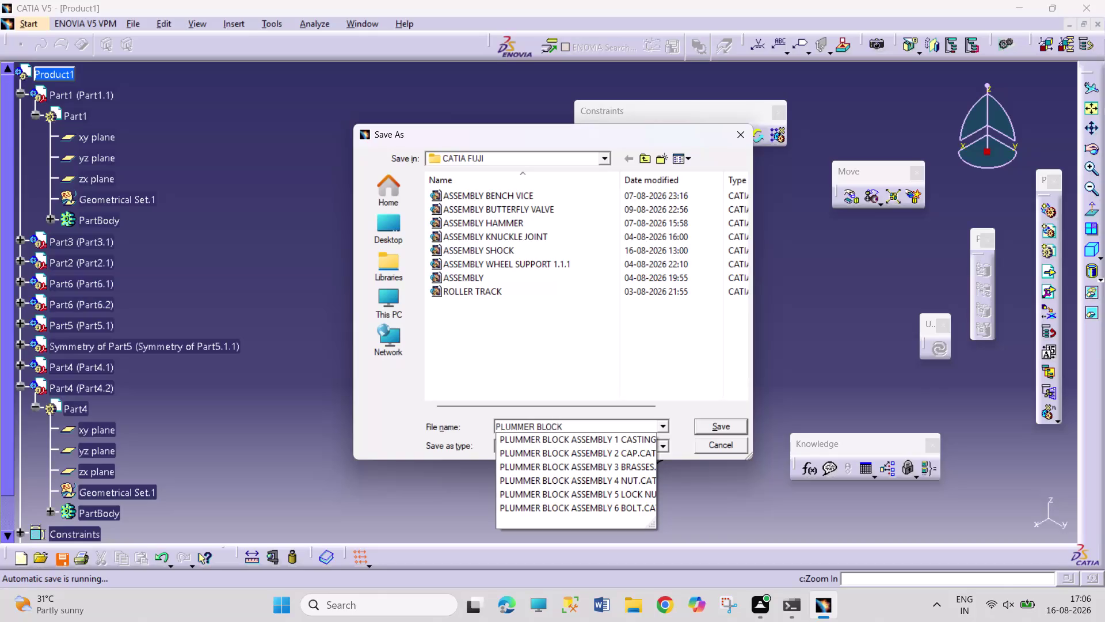
key(BackSpace)
key(BackSpace)
key(BackSpace)
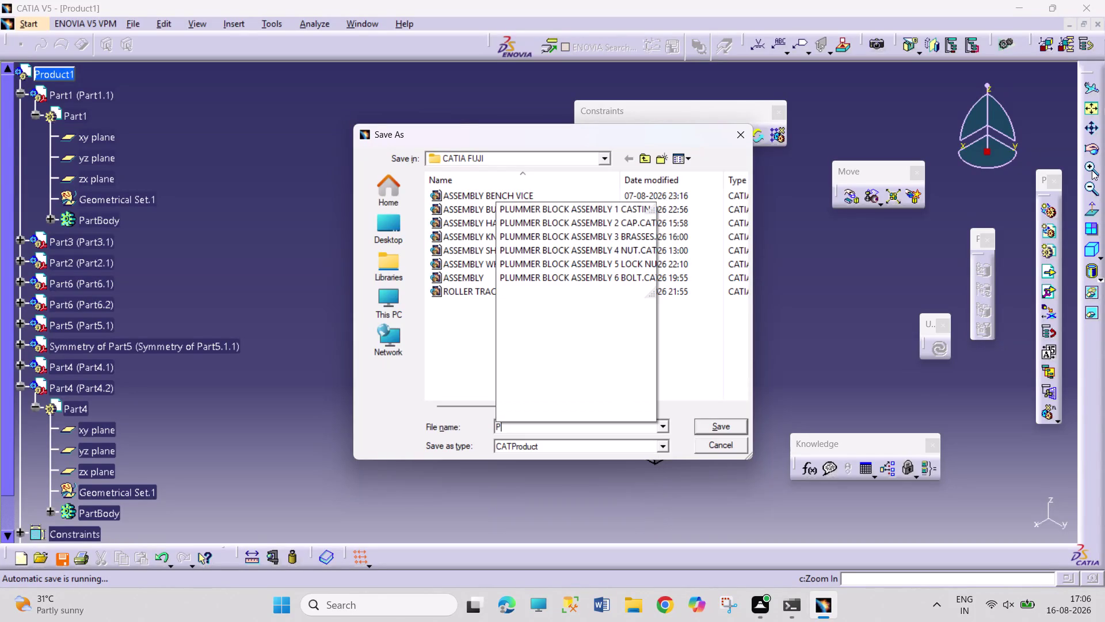
Save as 'ASSEMBLY PLUMMER BLOCK', also saving linked documents and overwriting existing files.
text(ASSEMB)
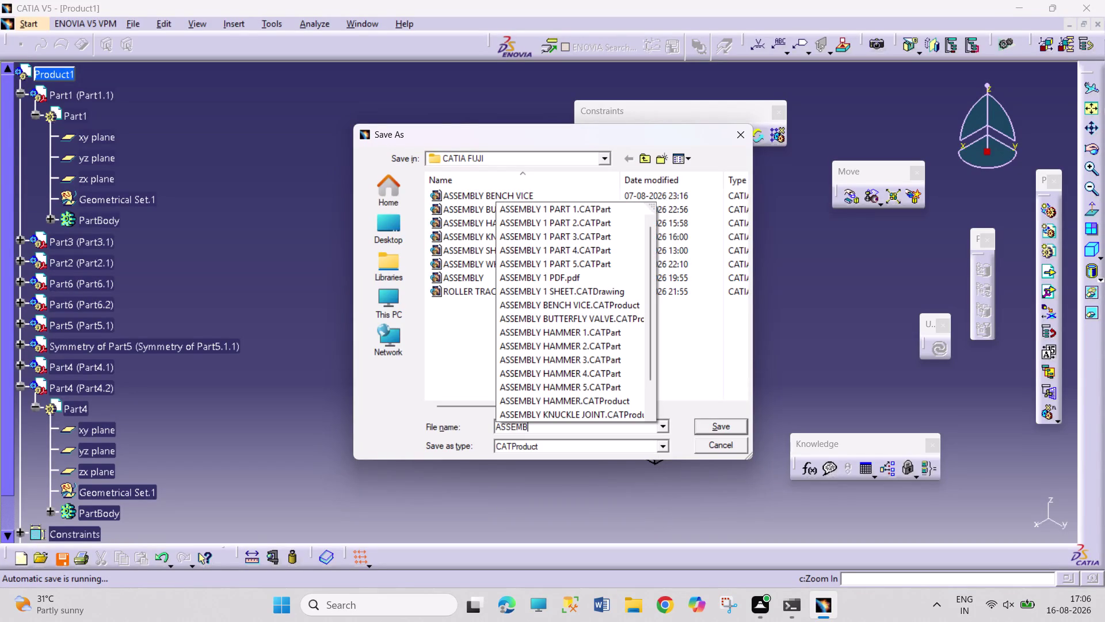
text(LY PLU)
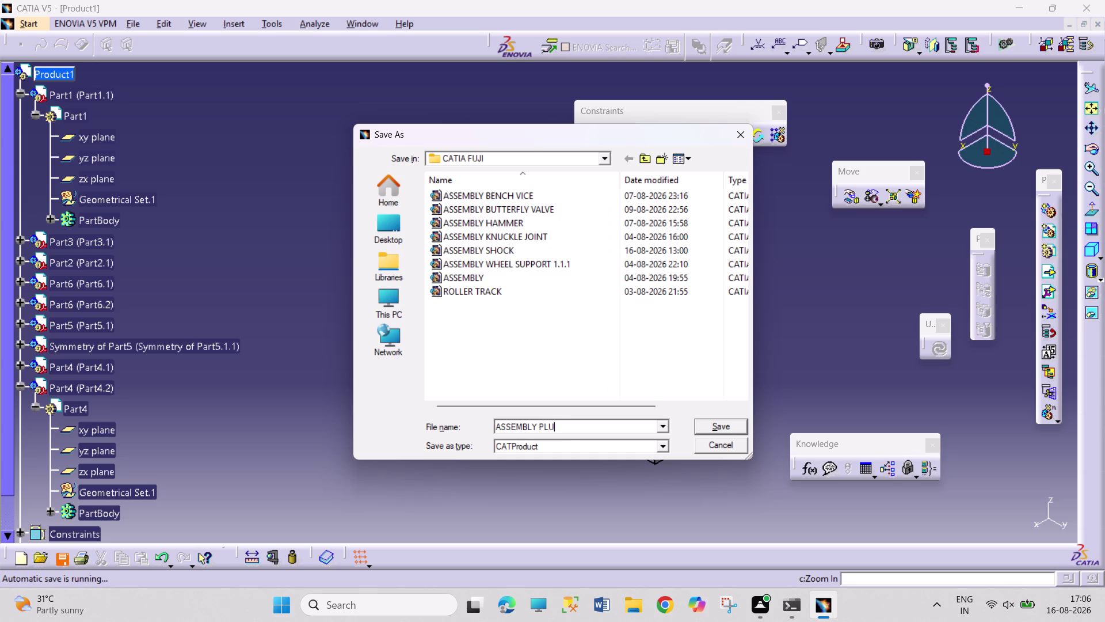
text(MMER BLO)
text(CK)
key(Return)
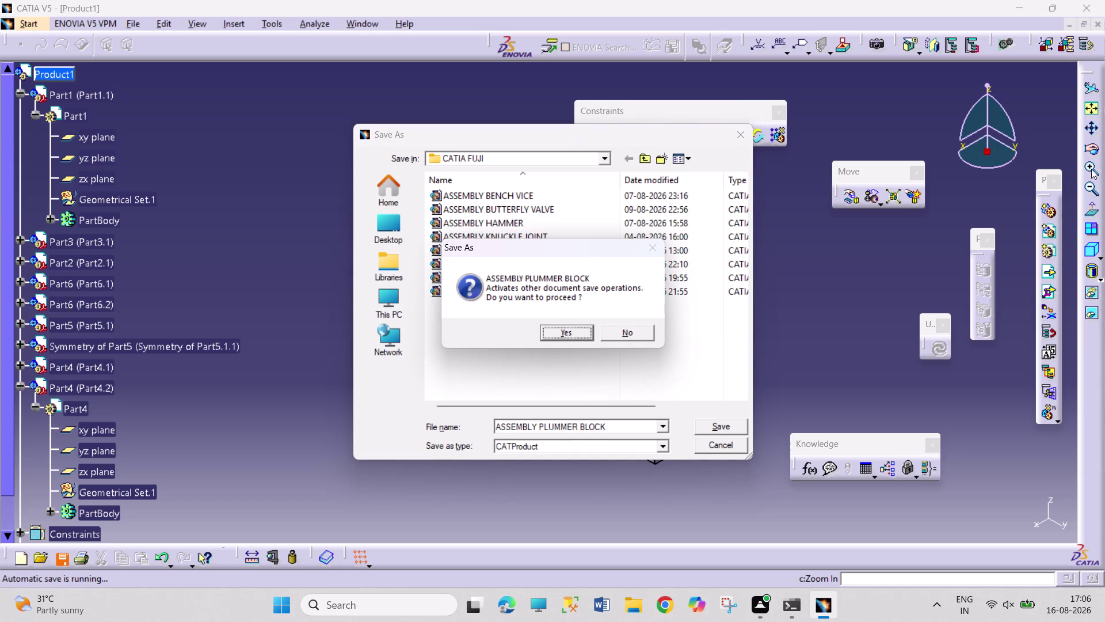
click(581, 333)
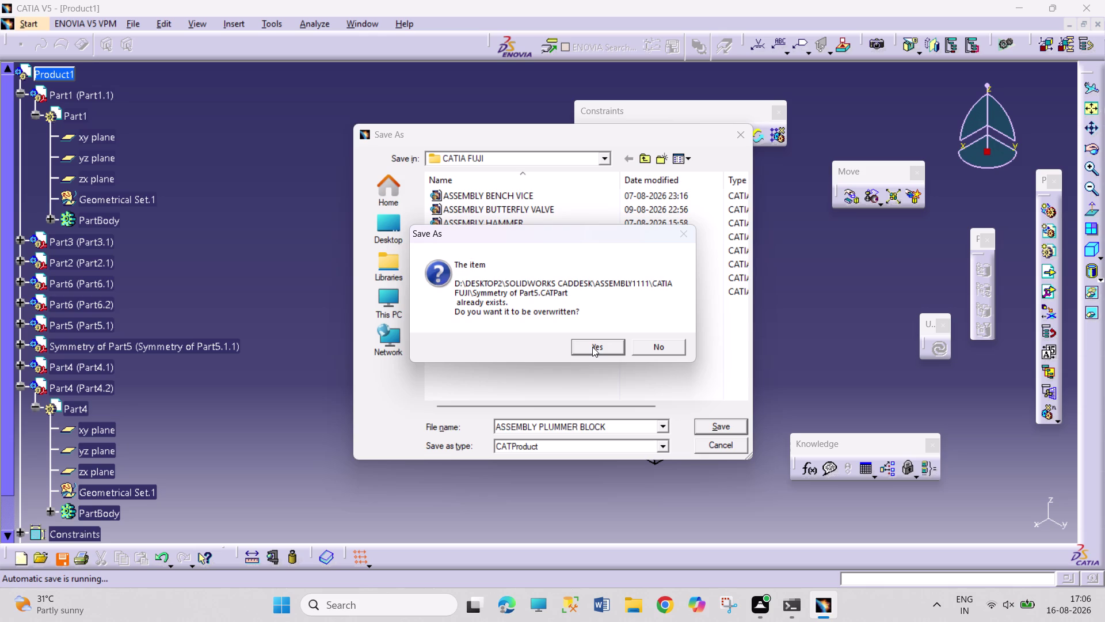
click(593, 346)
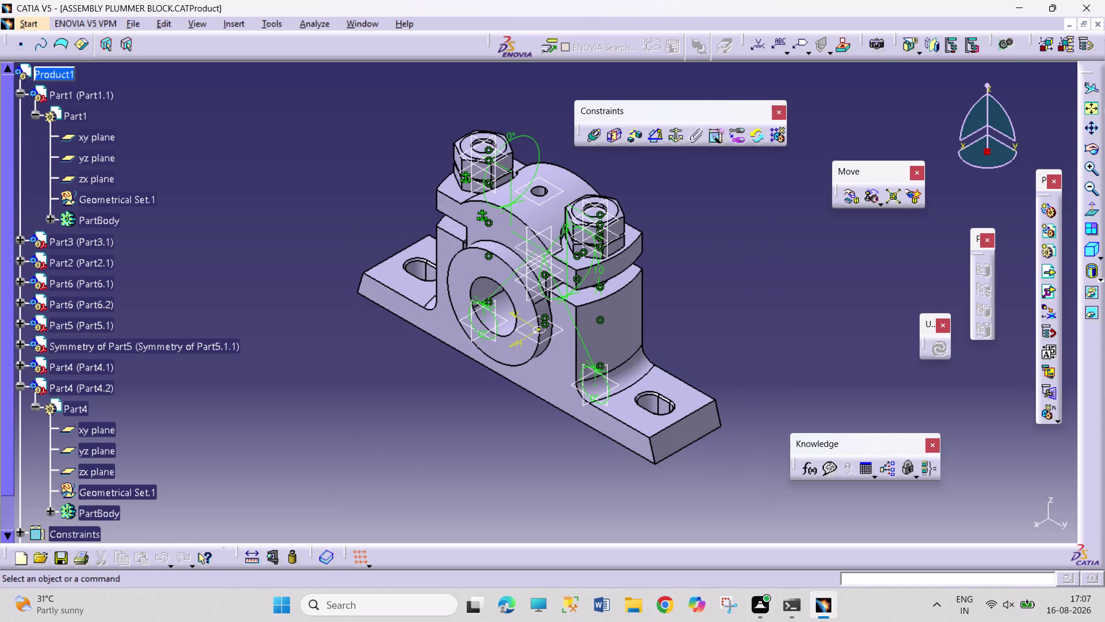
Cancel the New document dialog and collapse the assembly tree.
key(ctrl+n)
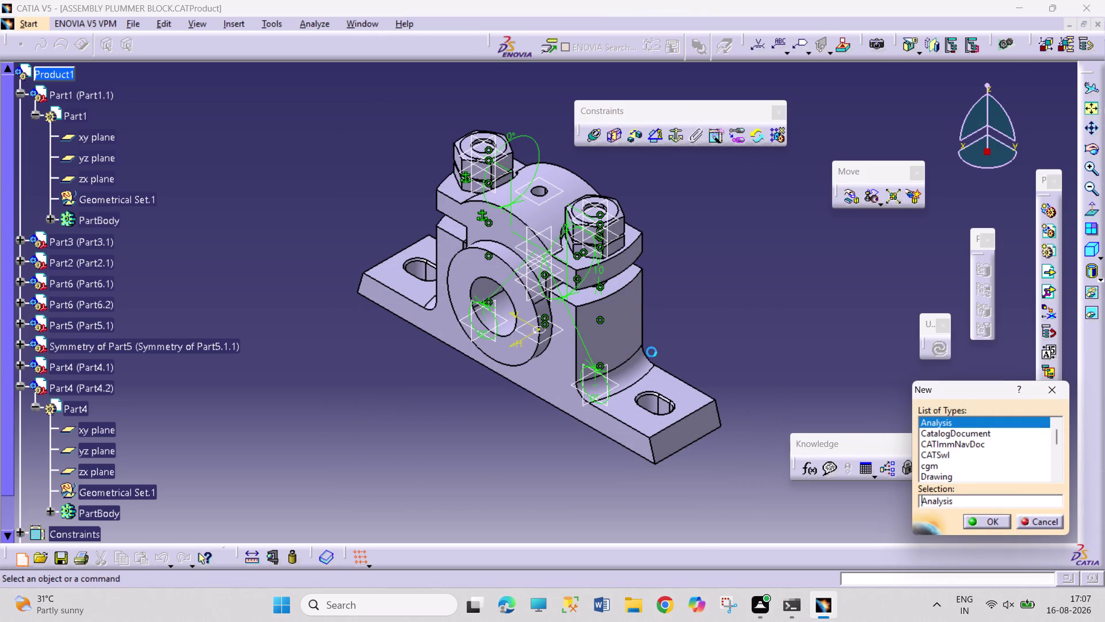
click(1056, 395)
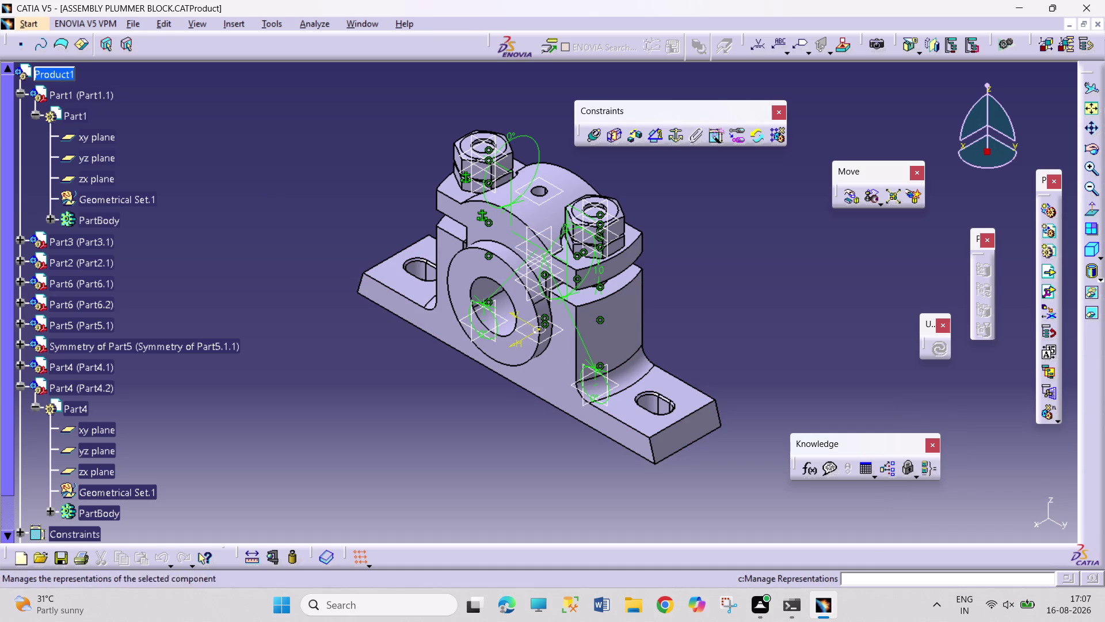
click(19, 94)
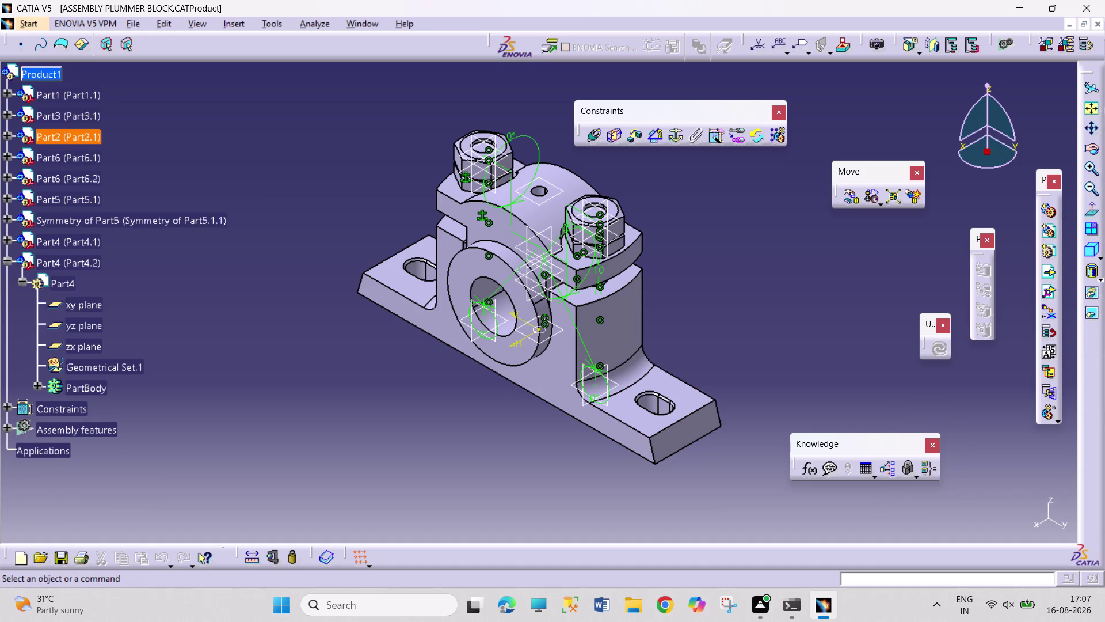
click(3, 263)
Switch to the Drafting workbench via Start > Mechanical Design.
click(39, 25)
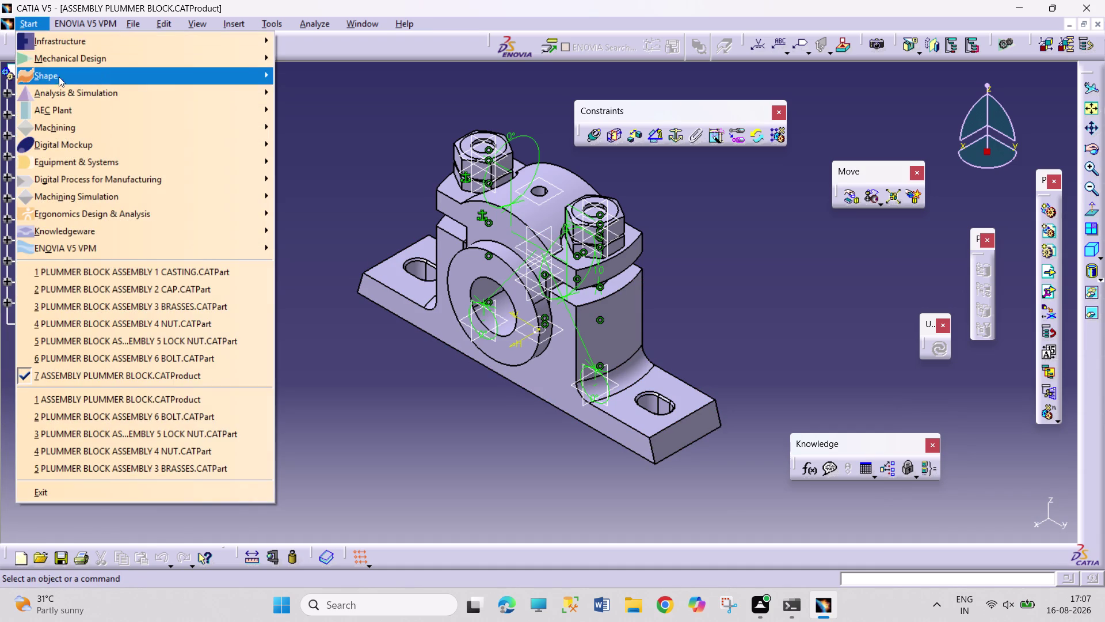
click(114, 60)
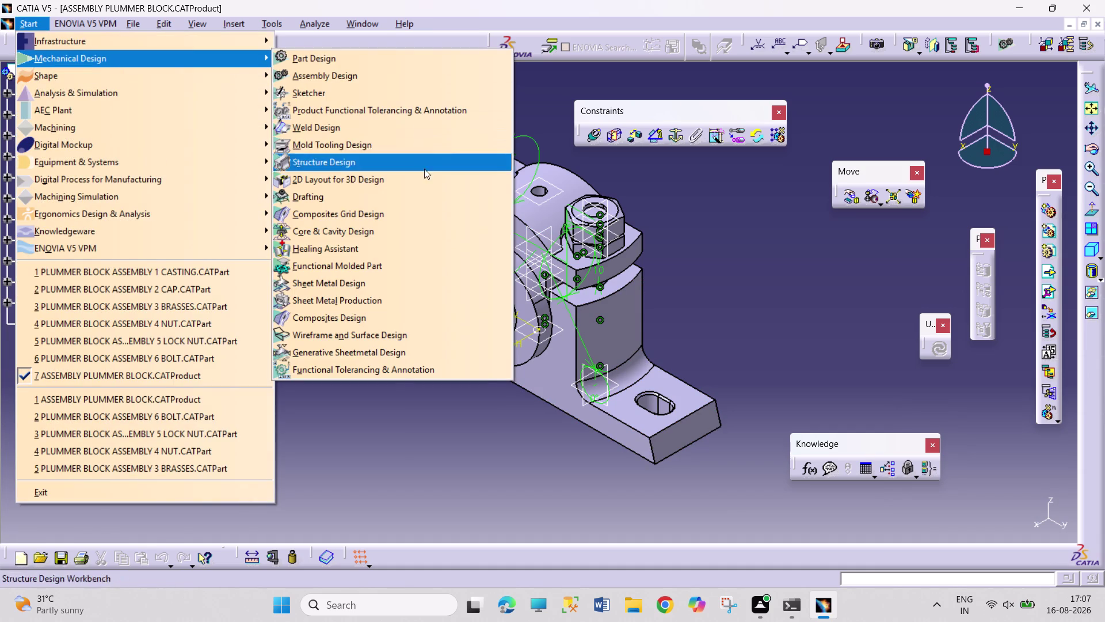
click(425, 196)
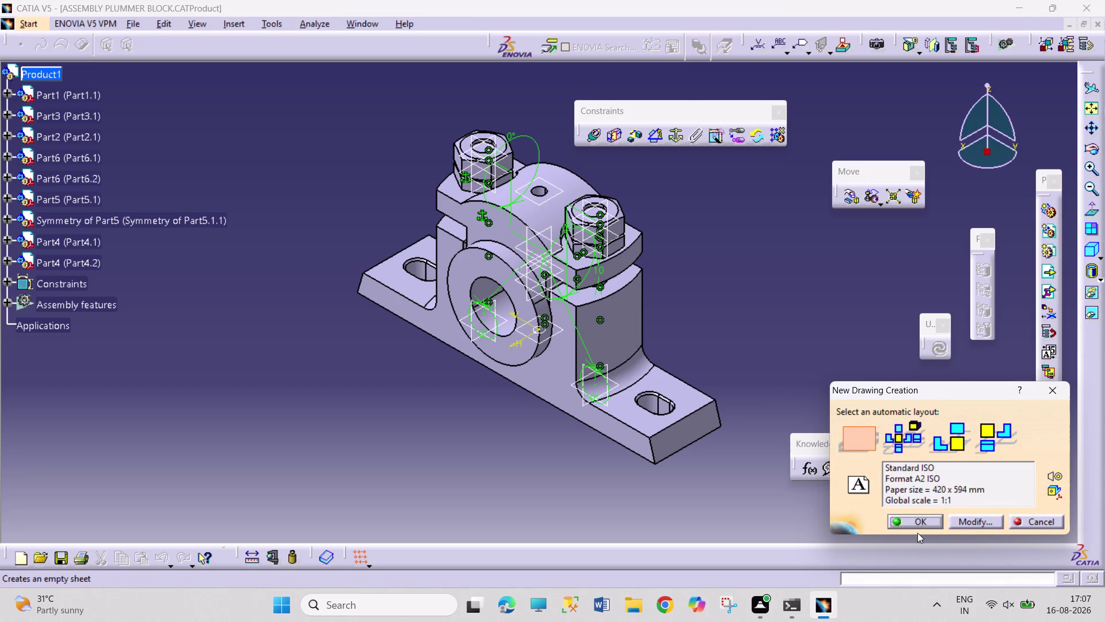
Change the new drawing's sheet style to A3 ISO and create the drawing.
click(970, 518)
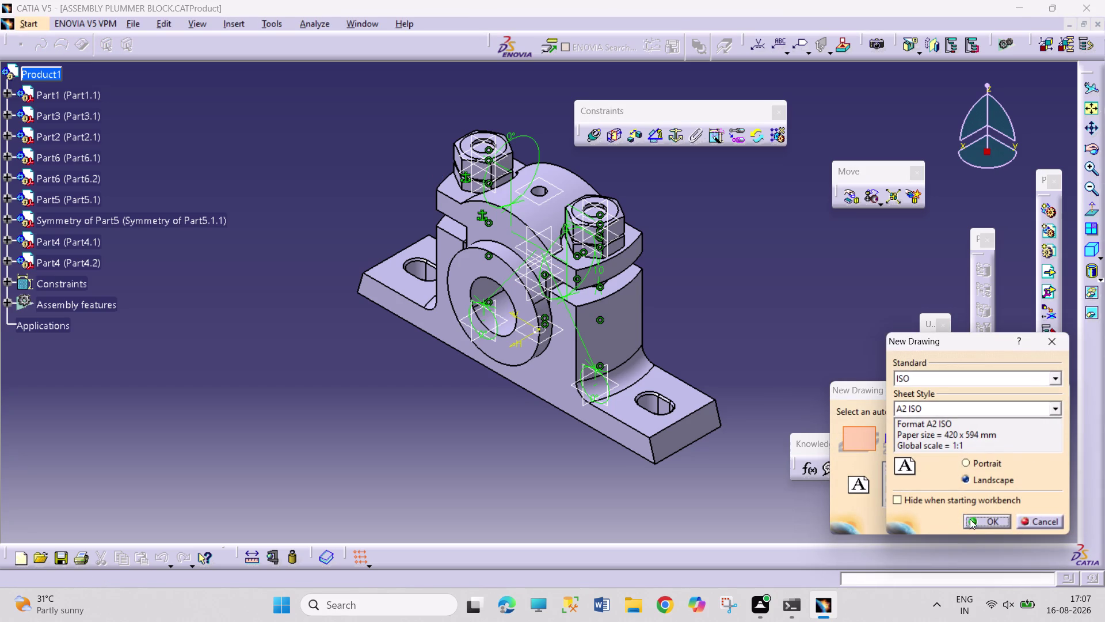
click(1056, 405)
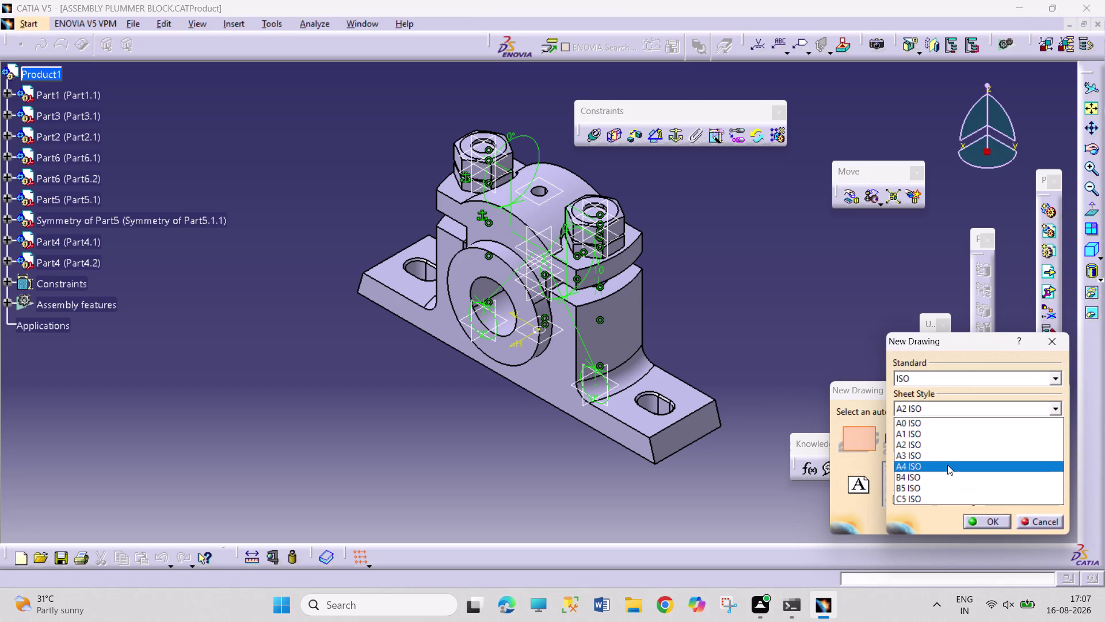
click(948, 451)
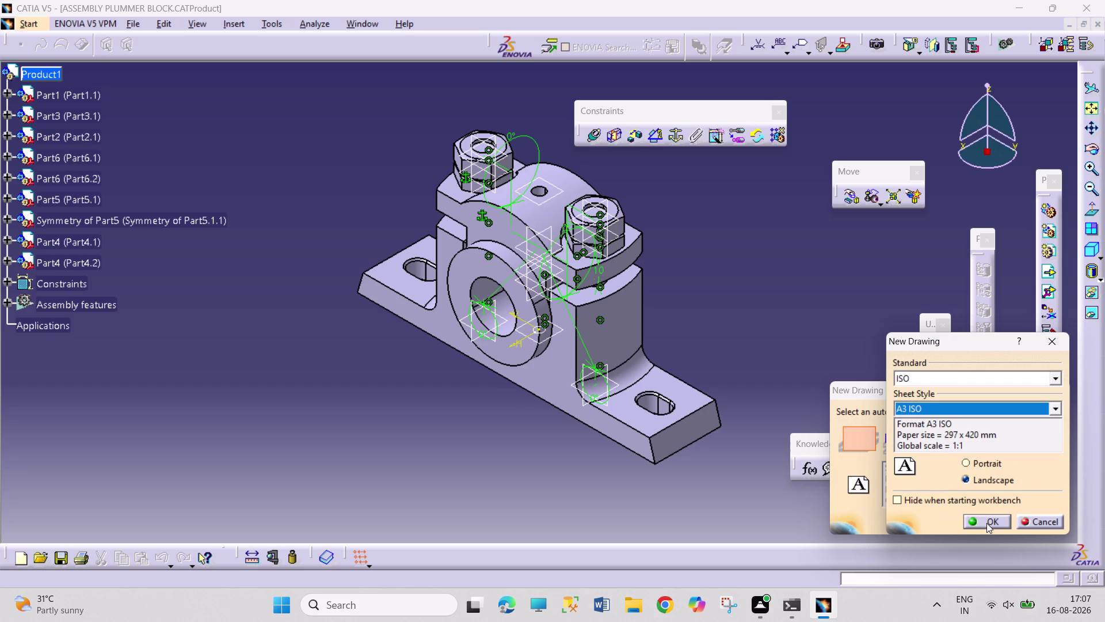
click(987, 523)
click(932, 525)
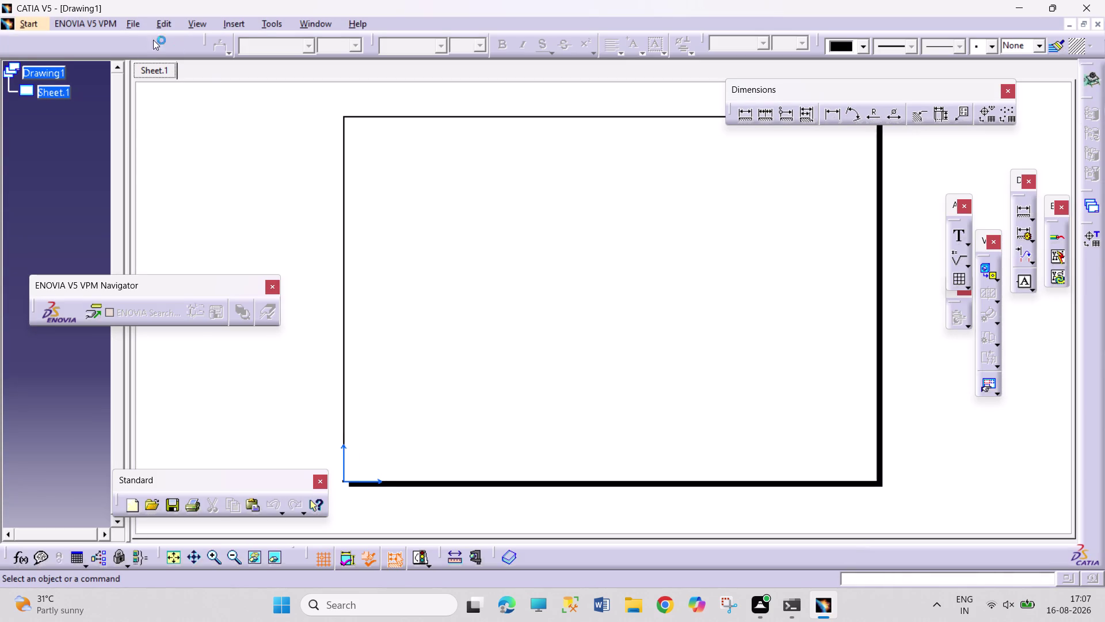
In the sheet background, insert the Drawing Titleblock Sample 1 frame and title block.
click(159, 20)
click(244, 404)
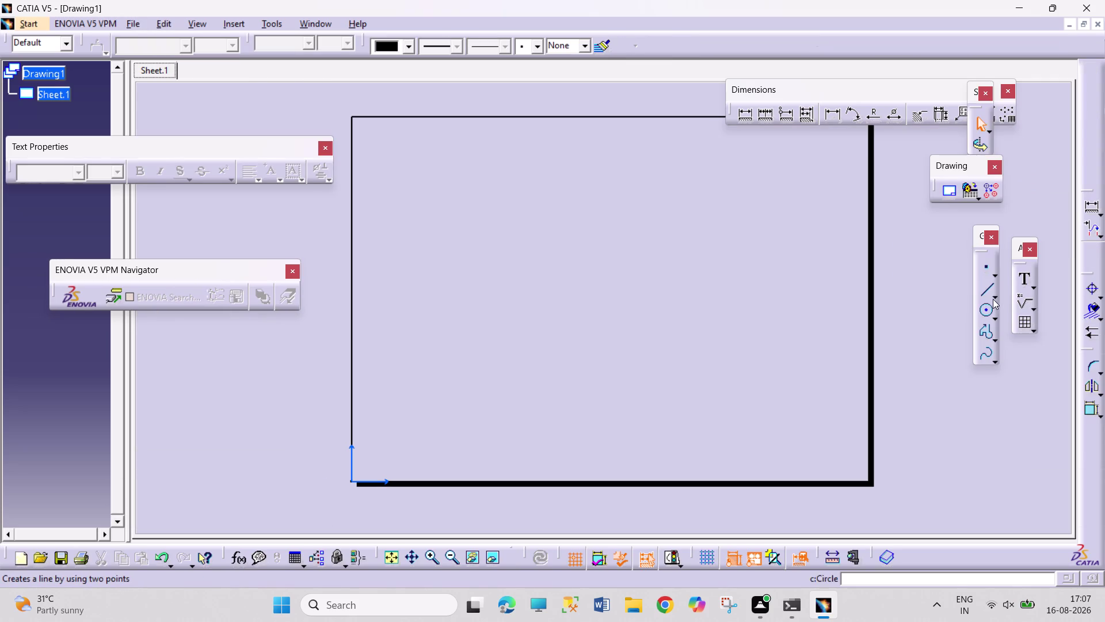
click(942, 196)
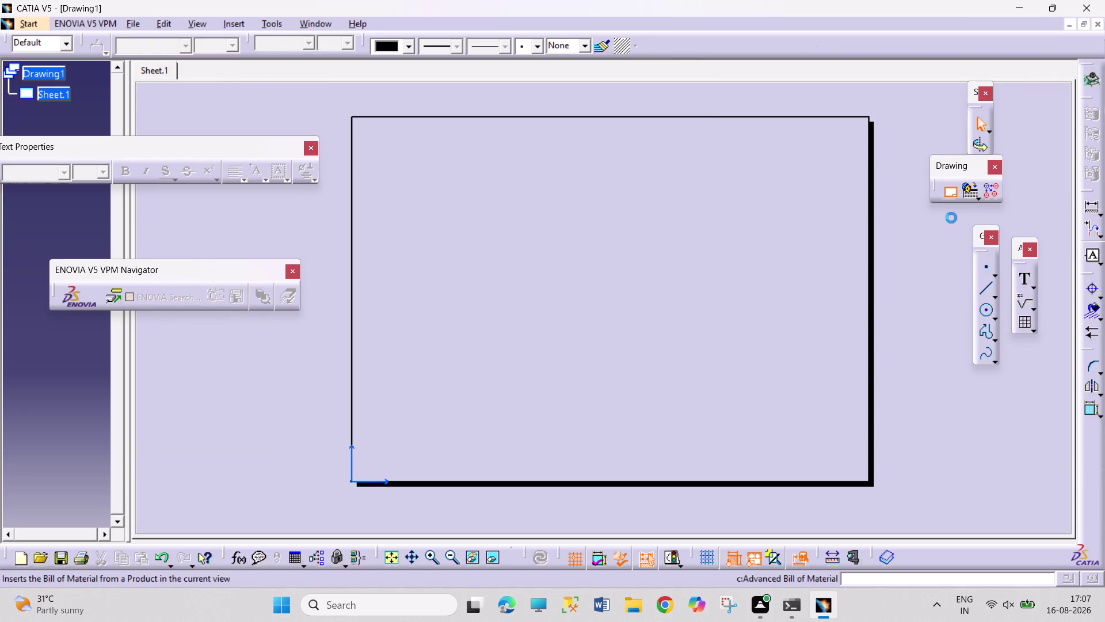
click(940, 517)
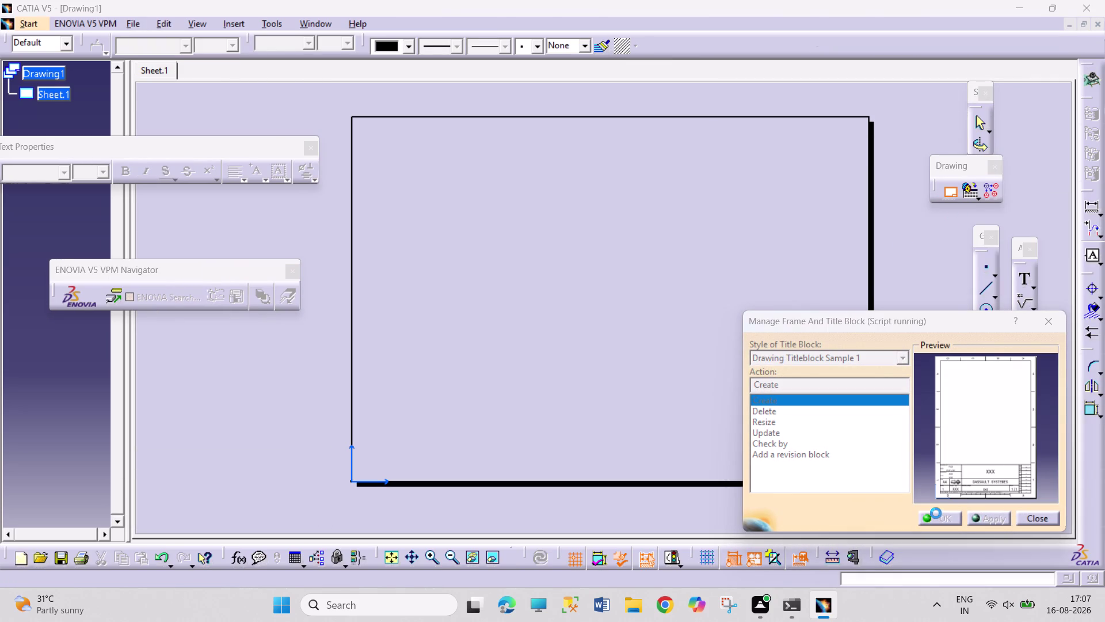
double_click(757, 412)
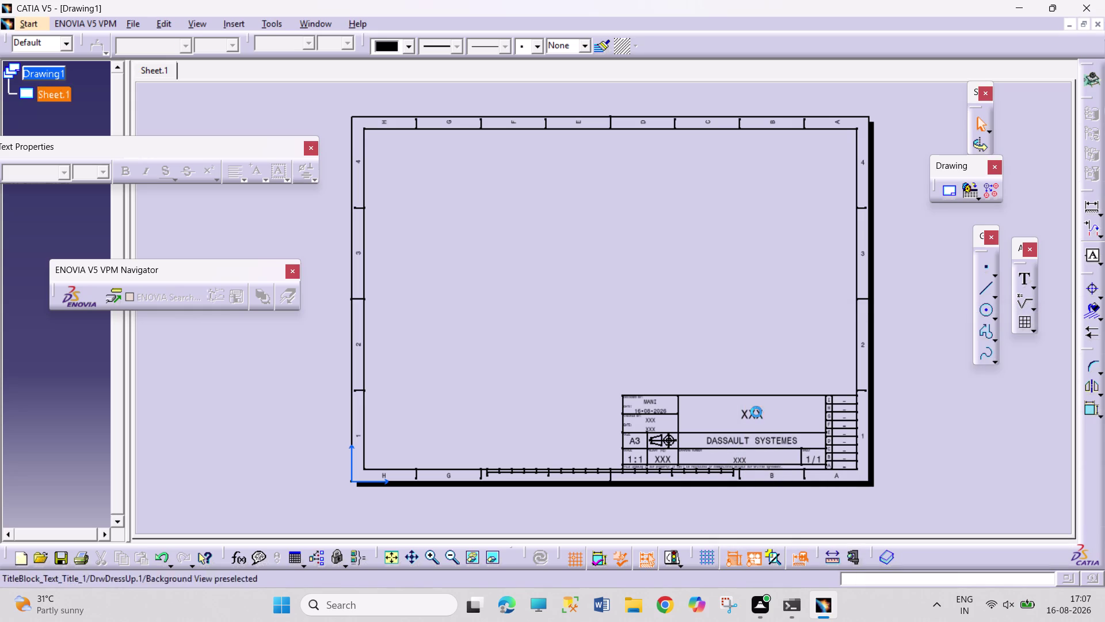
Enter 'PLUMMER BLOCK' as the title block's title.
text(PL)
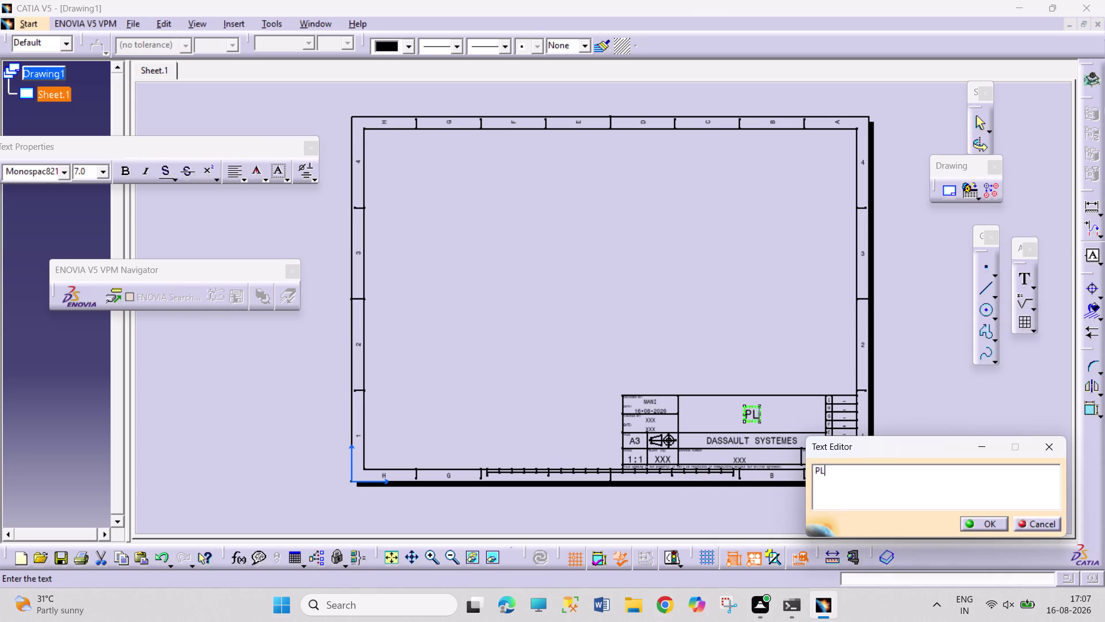
text(U)
text(MMER)
key(space)
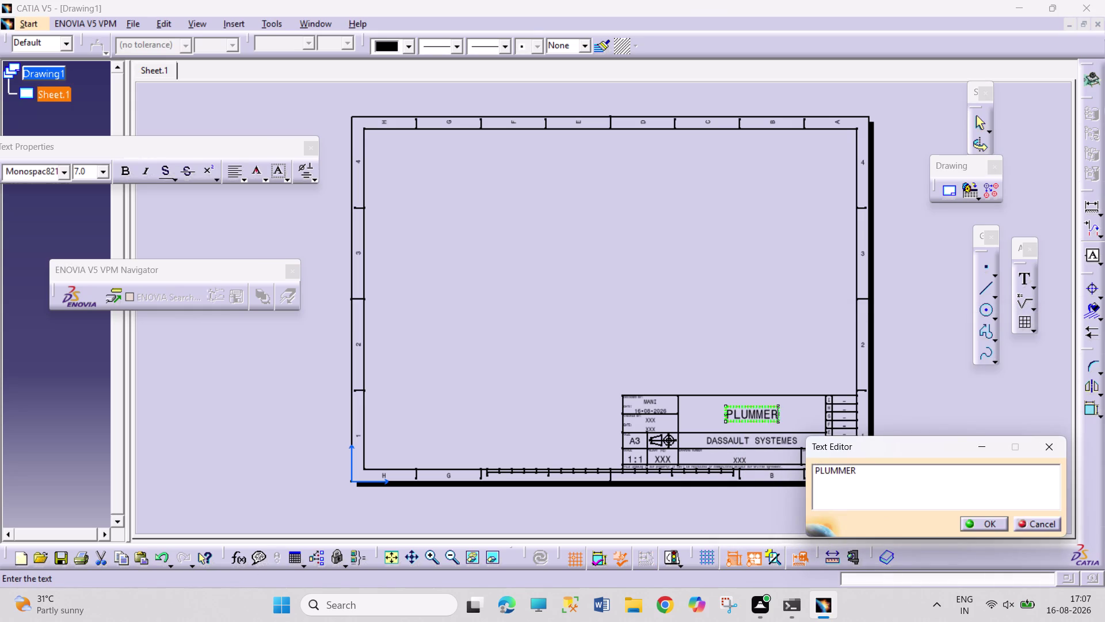
text(BO)
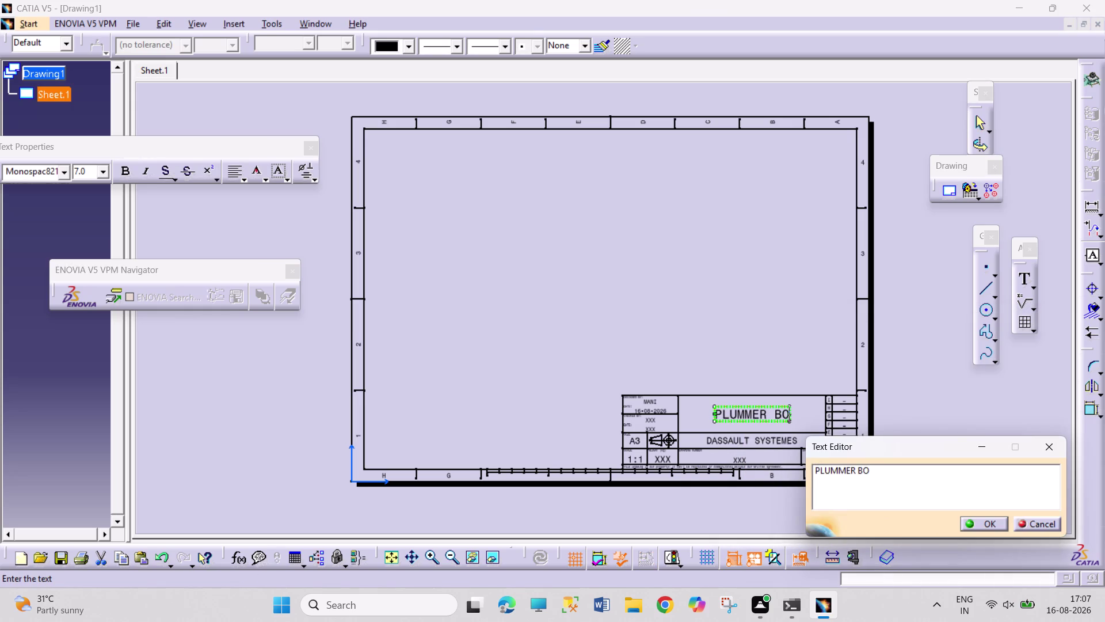
key(BackSpace)
text(LOCK)
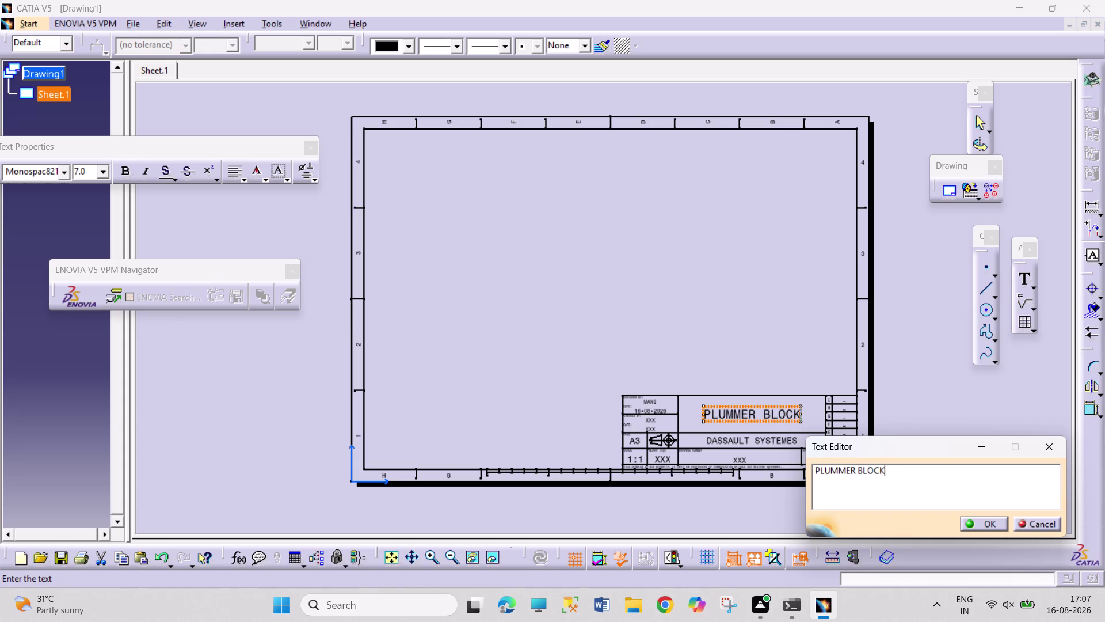
Fill the designer field with 'T.PRAVEEN KUMAR' at text size 3.0.
double_click(644, 403)
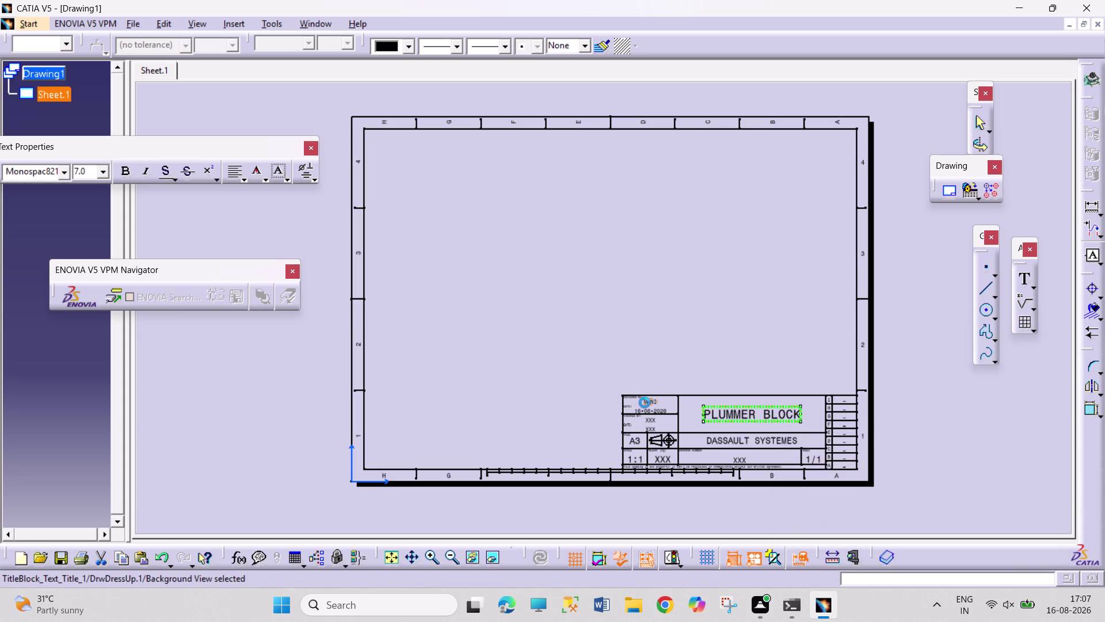
text(PRA)
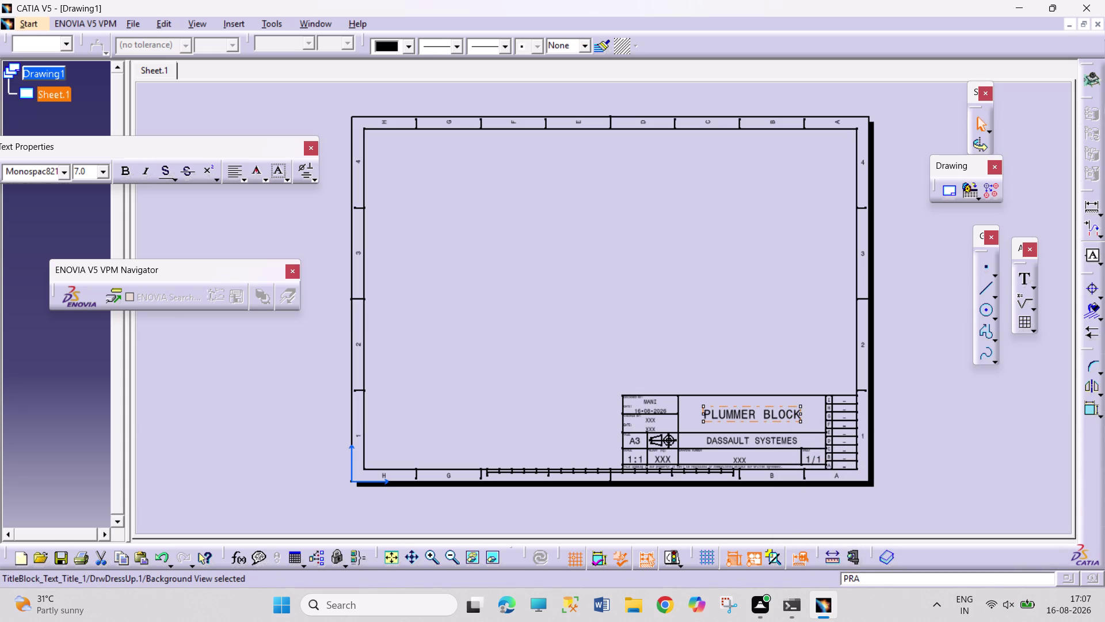
double_click(647, 405)
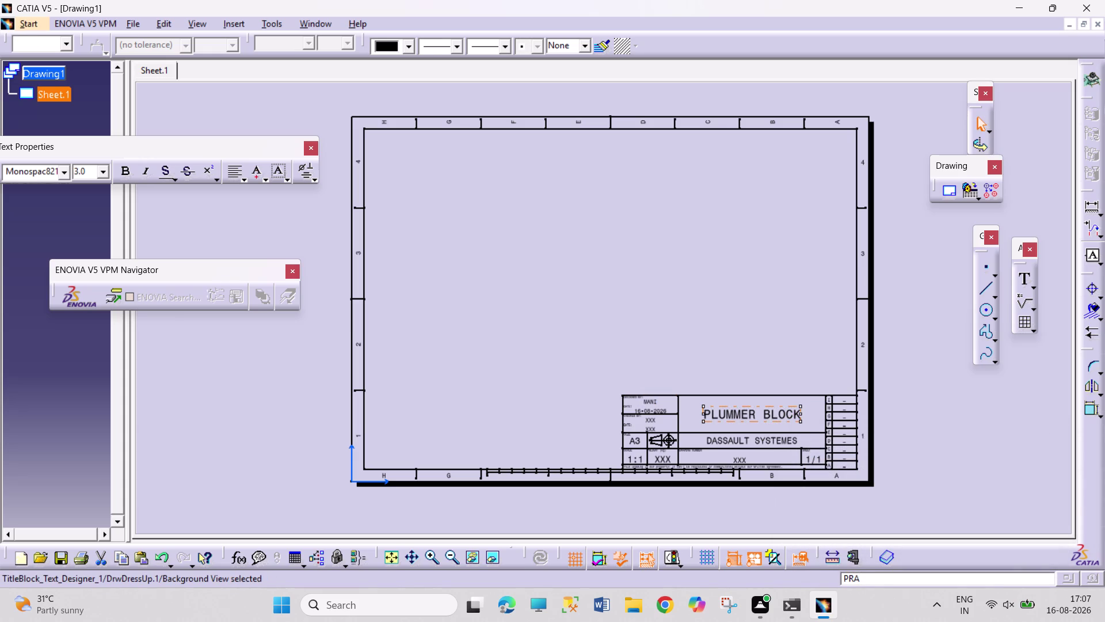
double_click(651, 401)
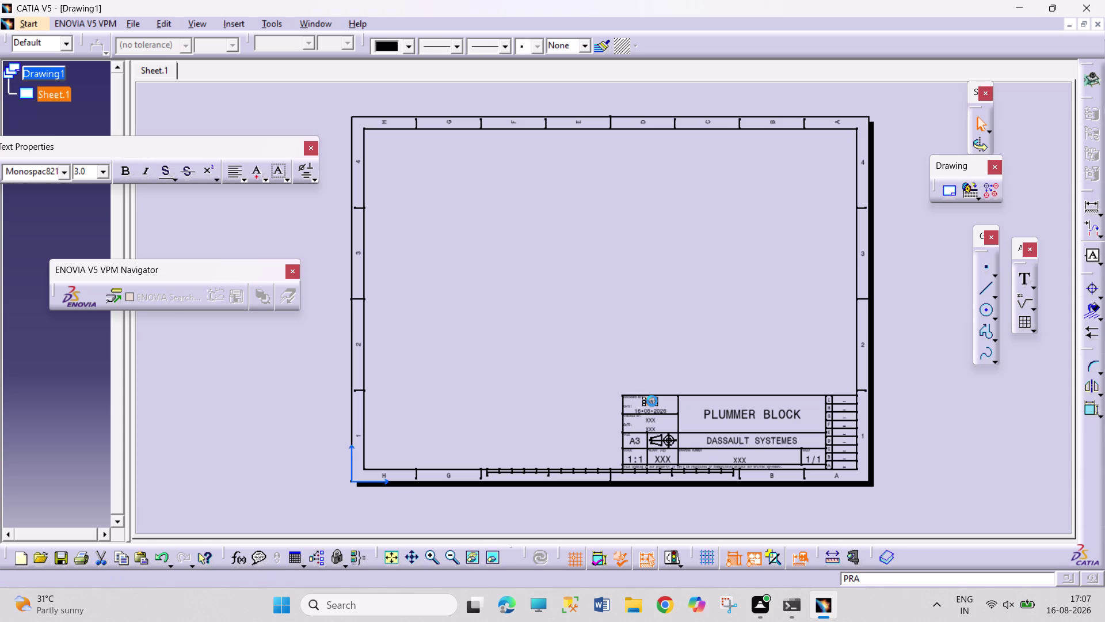
text(T.P)
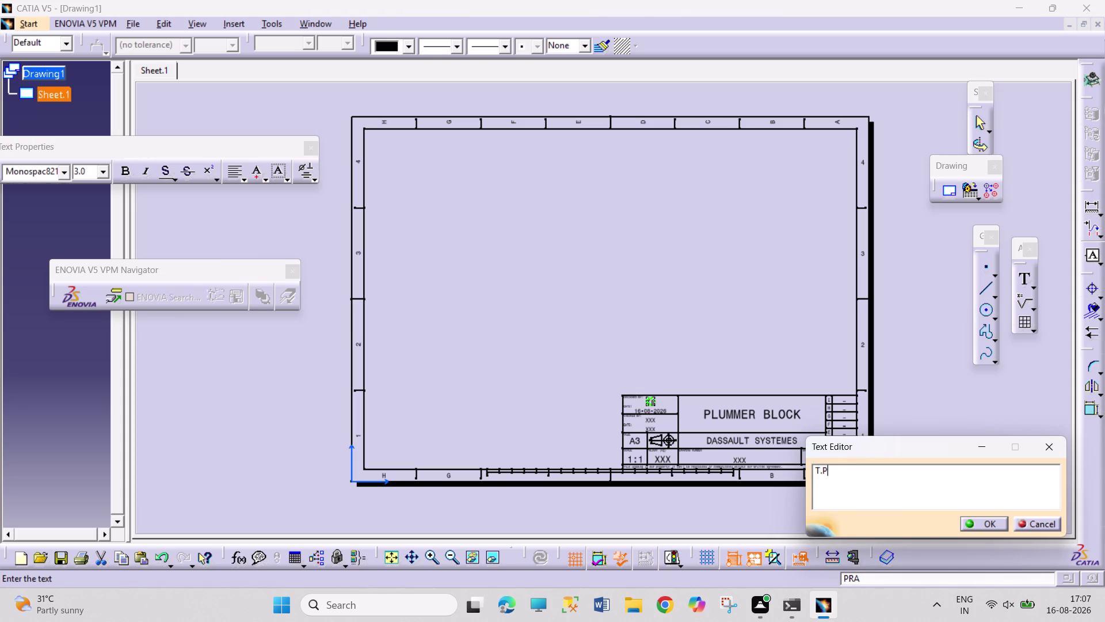
text(RAVEE)
text(N KUMA)
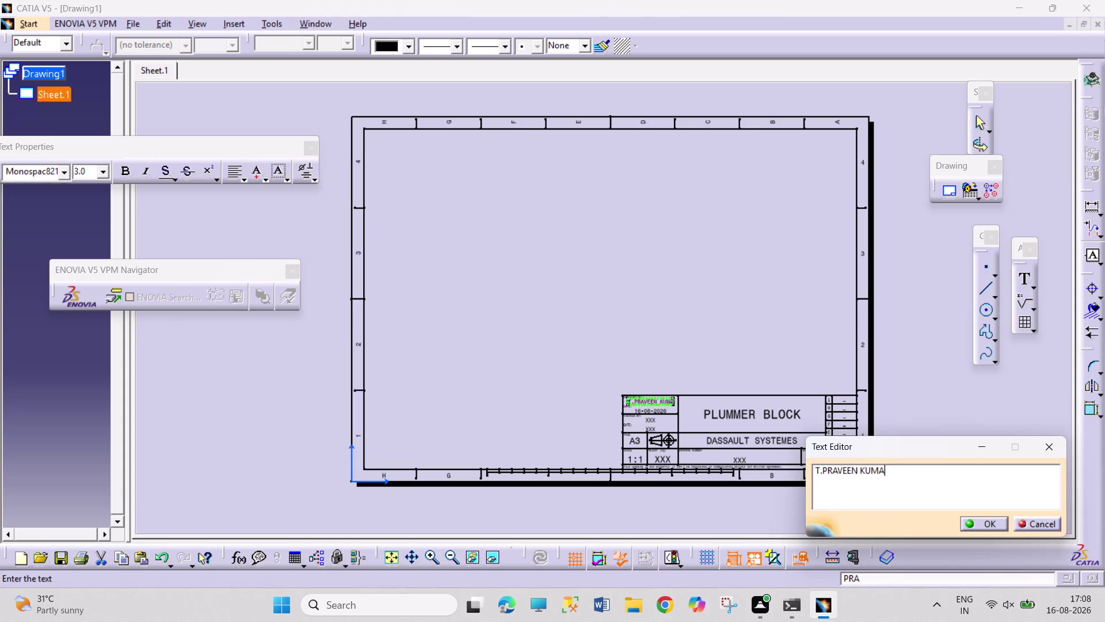
text(R)
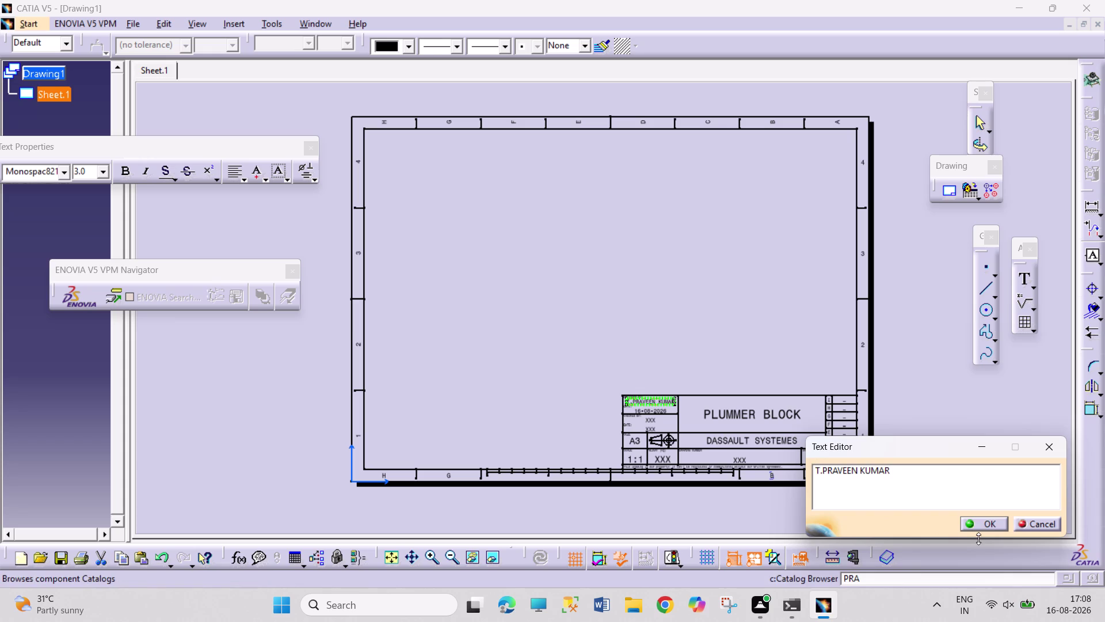
click(977, 533)
click(973, 527)
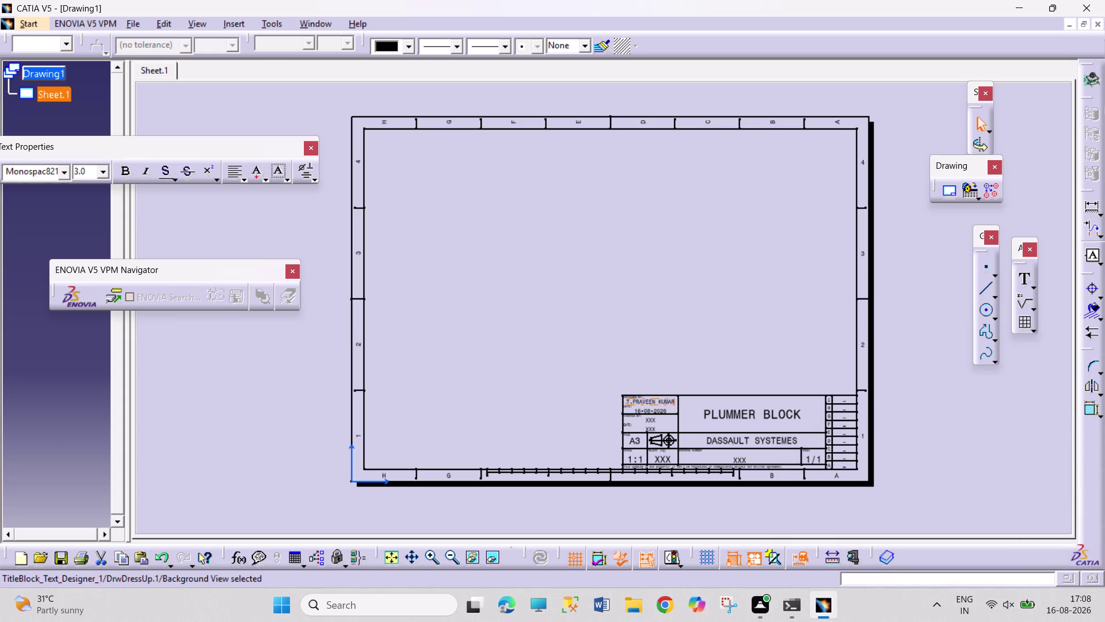
click(168, 26)
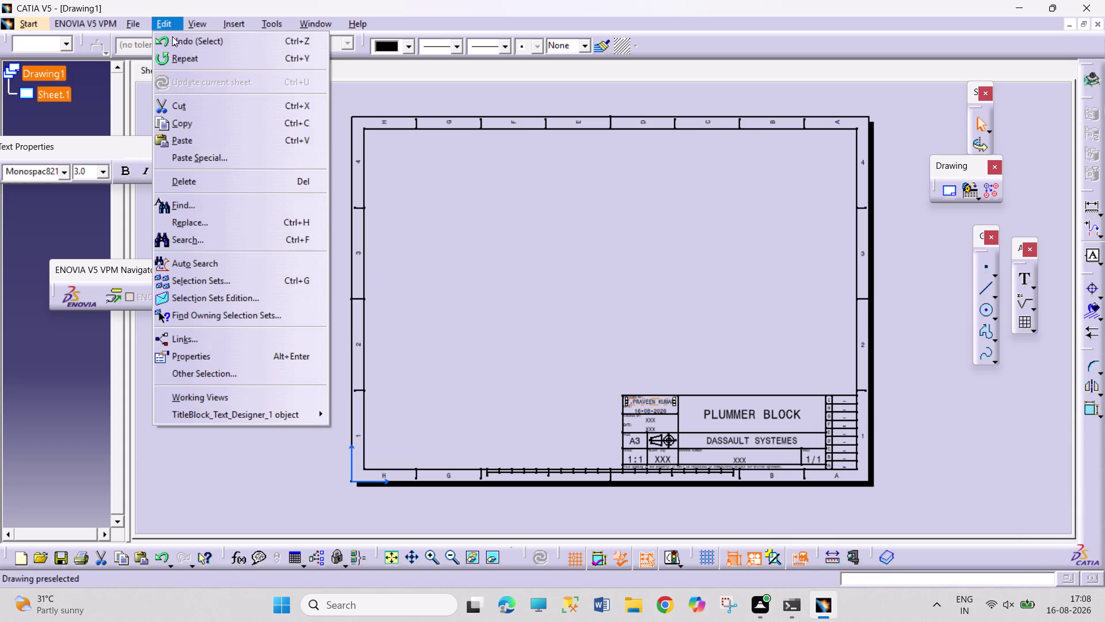
Return to working views, start a Front View, and switch to the CASTING part.
click(235, 396)
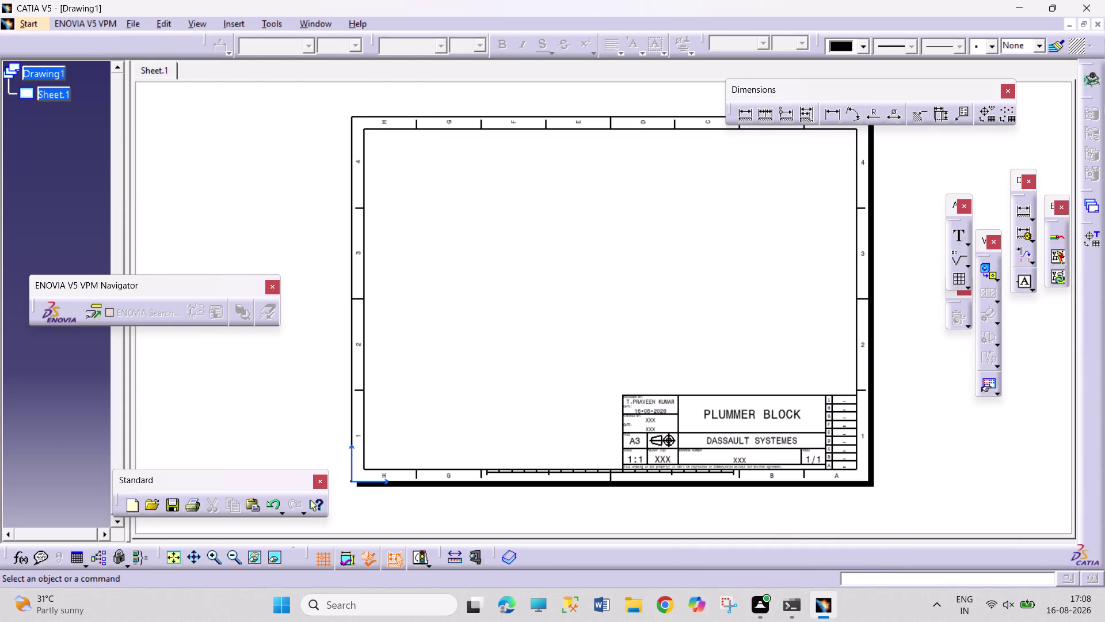
drag(987, 268, 977, 272)
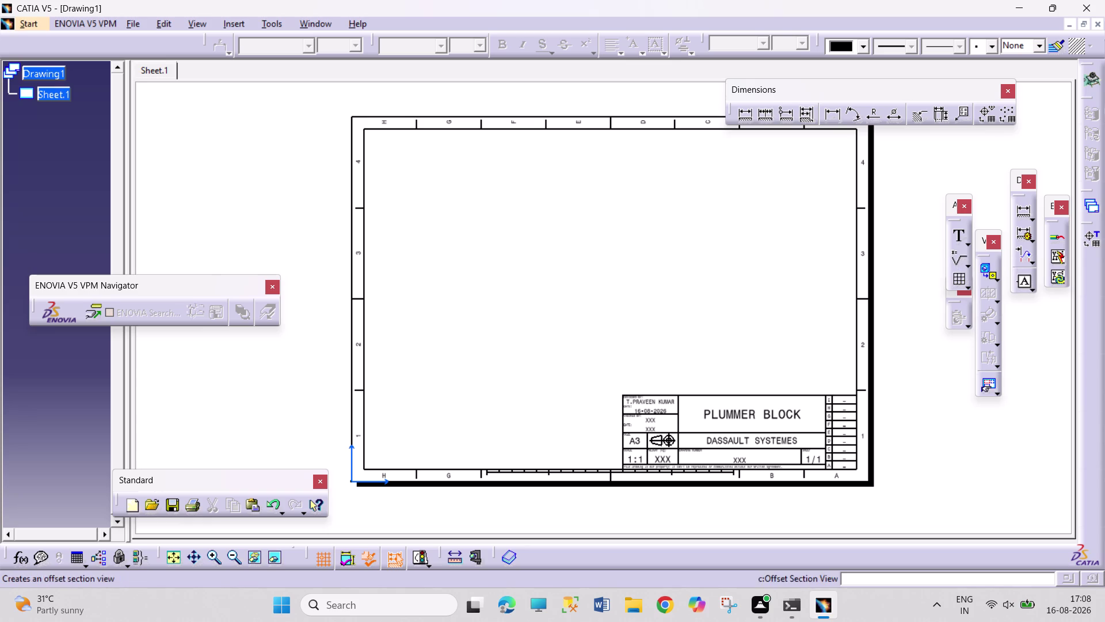
click(990, 274)
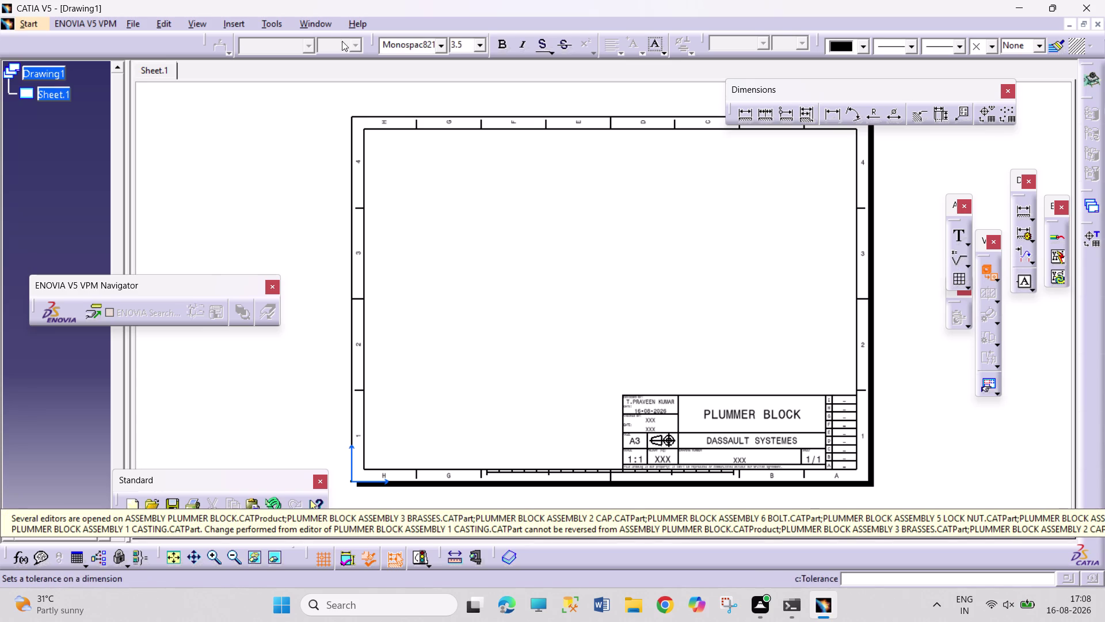
click(306, 22)
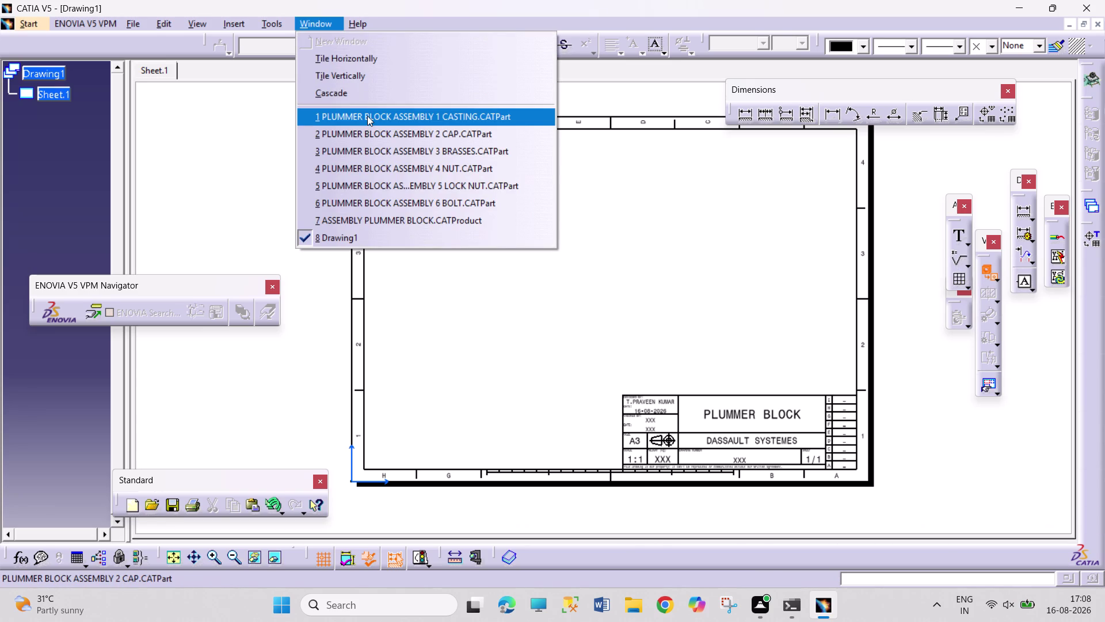
click(367, 116)
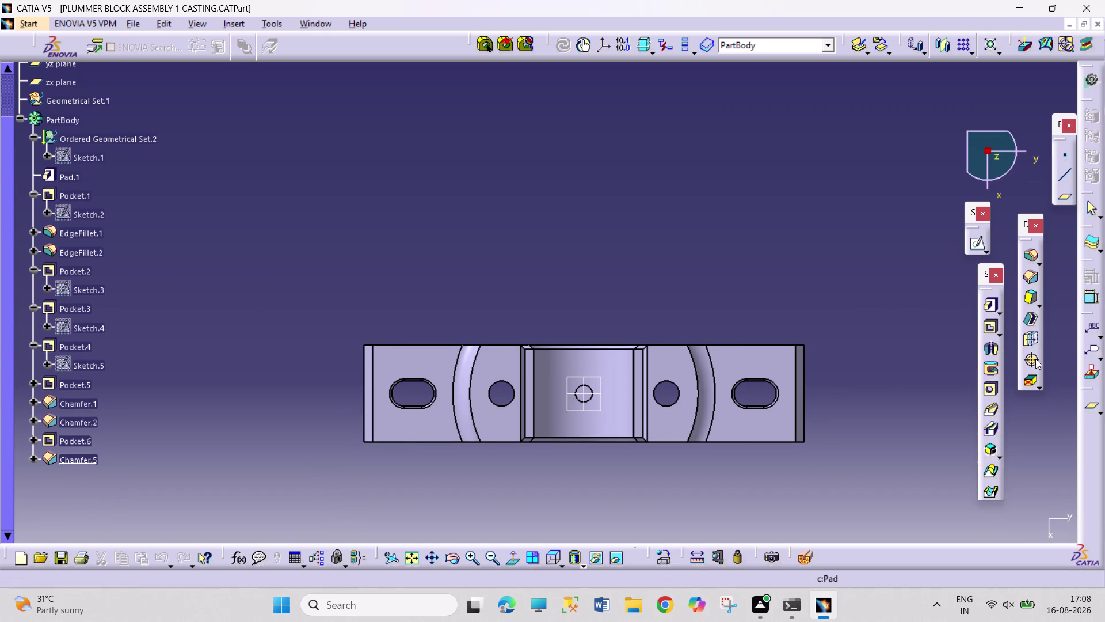
Set the casting to isometric and pick its face to define the front view.
click(560, 565)
click(572, 437)
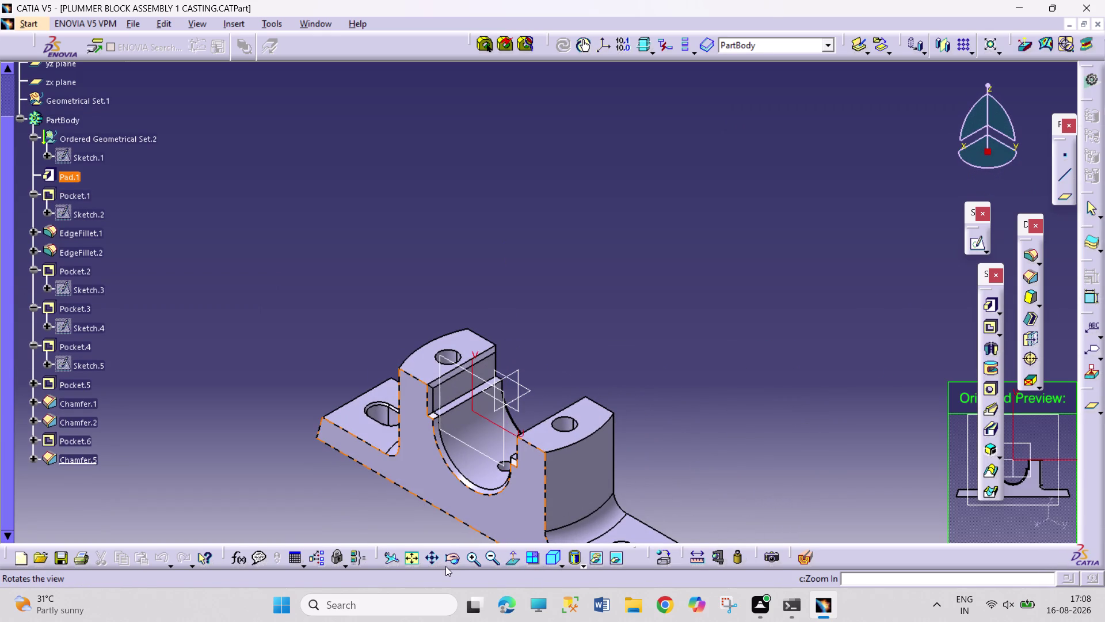
drag(457, 560, 458, 553)
drag(455, 507, 480, 438)
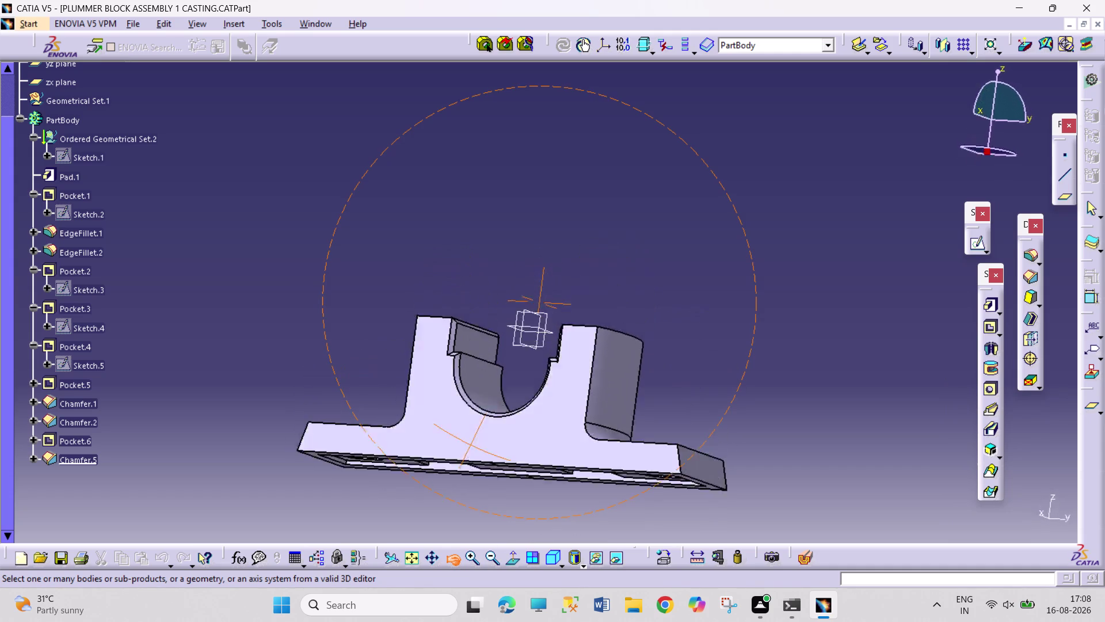
drag(480, 437, 476, 522)
click(408, 559)
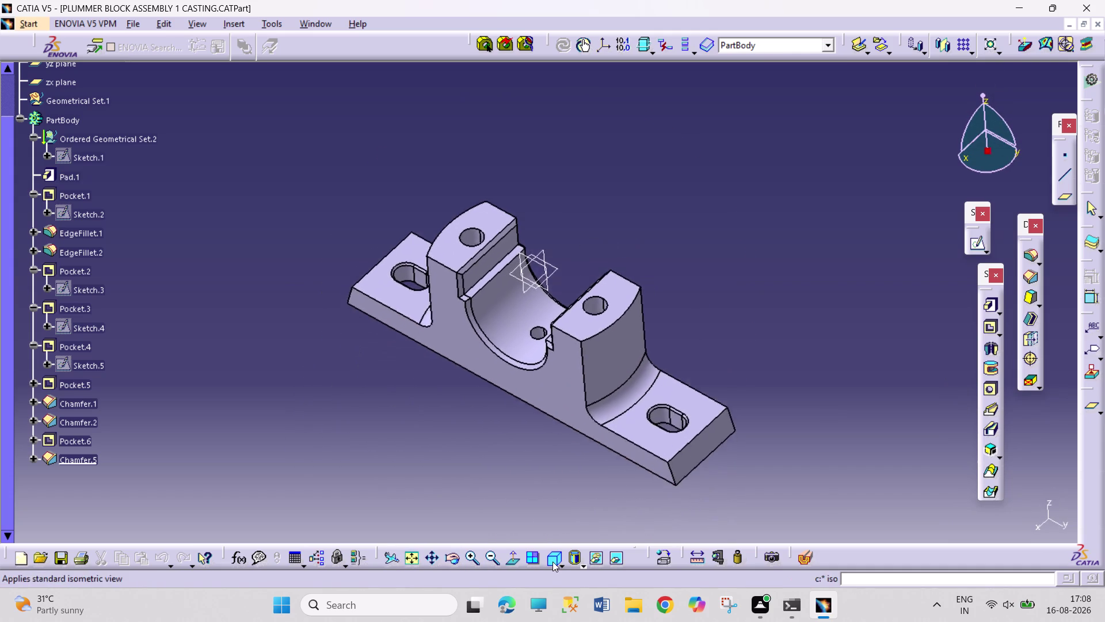
click(553, 561)
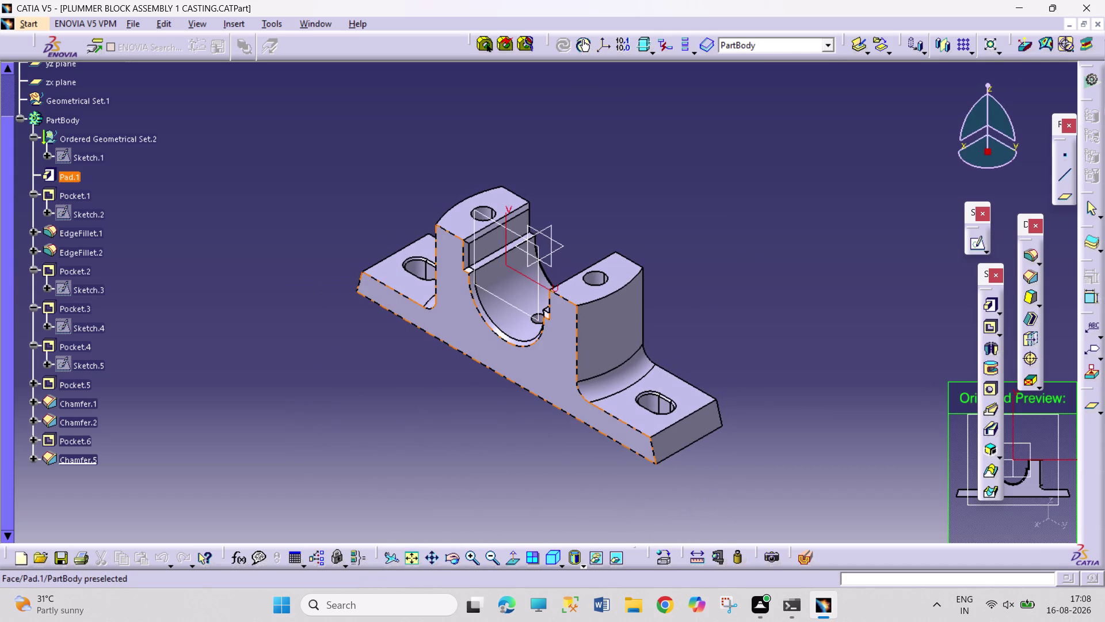
click(558, 373)
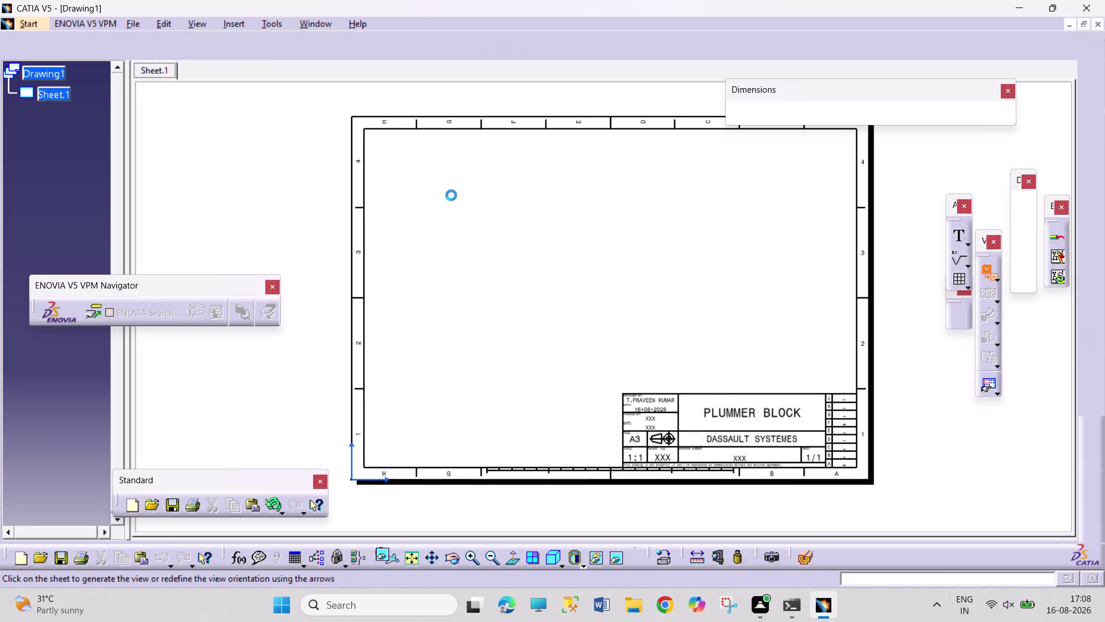
Generate the casting's front view on the sheet and drag it toward the upper left.
double_click(432, 195)
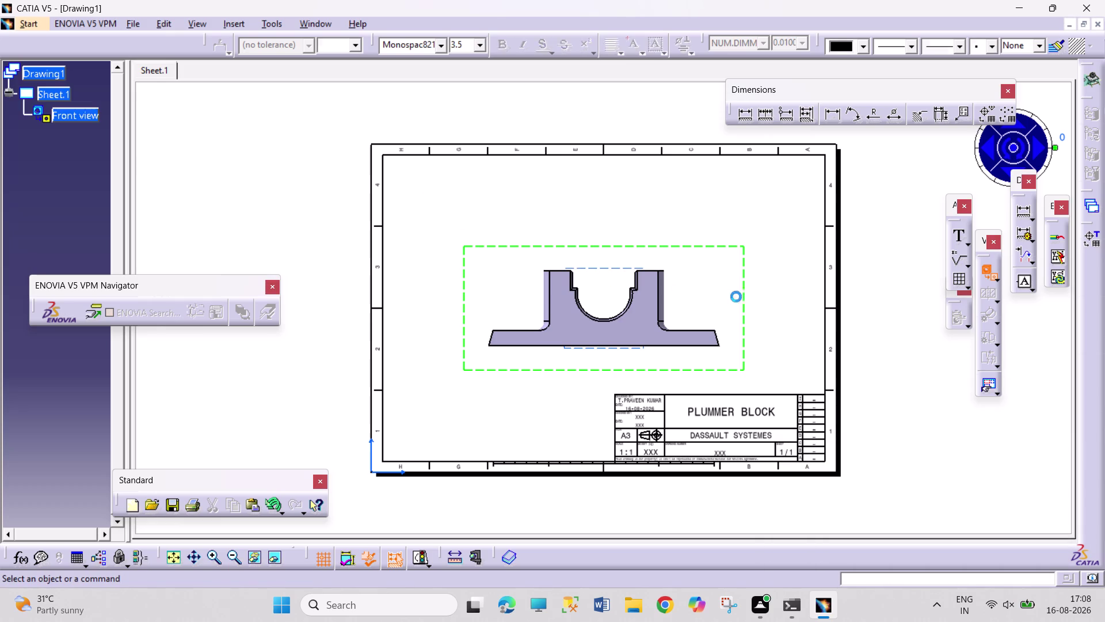
drag(744, 303, 671, 249)
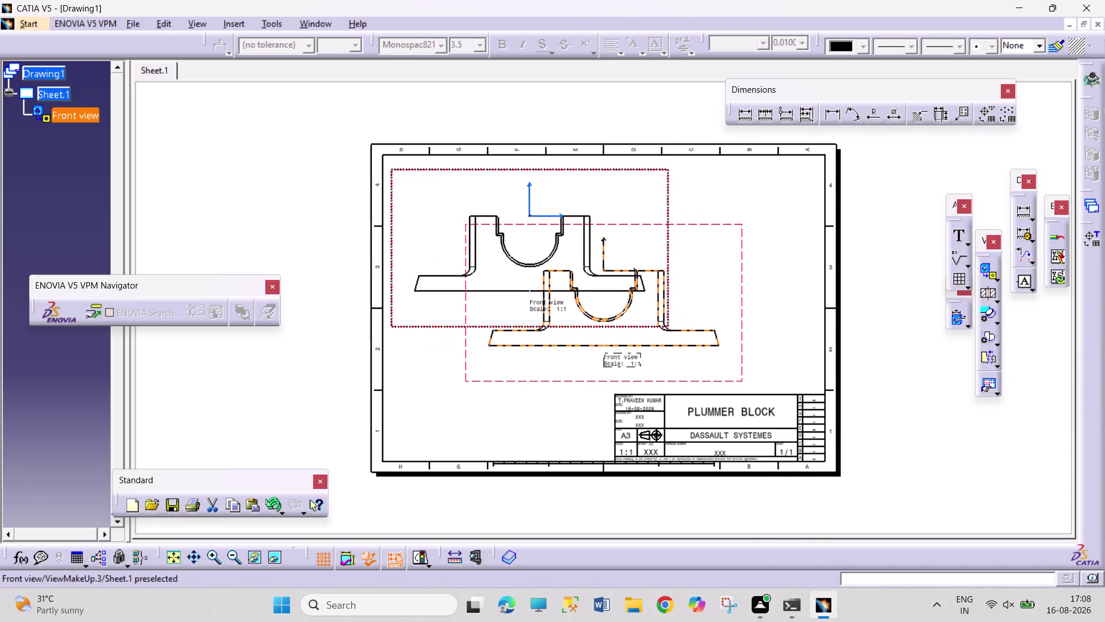
drag(670, 250, 668, 242)
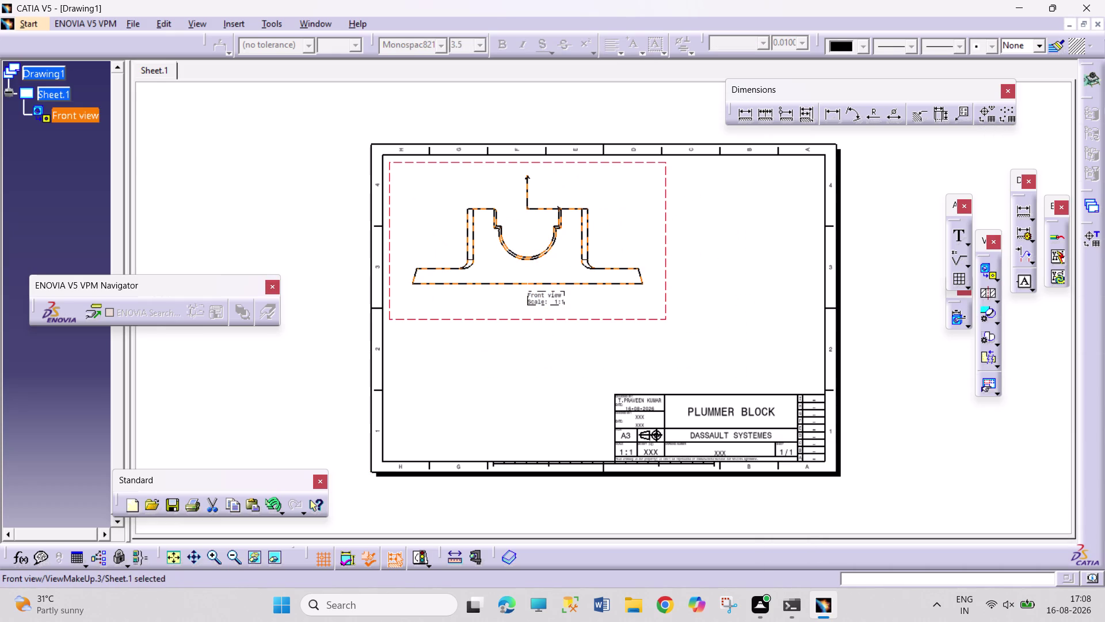
Set the front view's scale to 1:2 in its Properties.
right_click(667, 295)
click(720, 363)
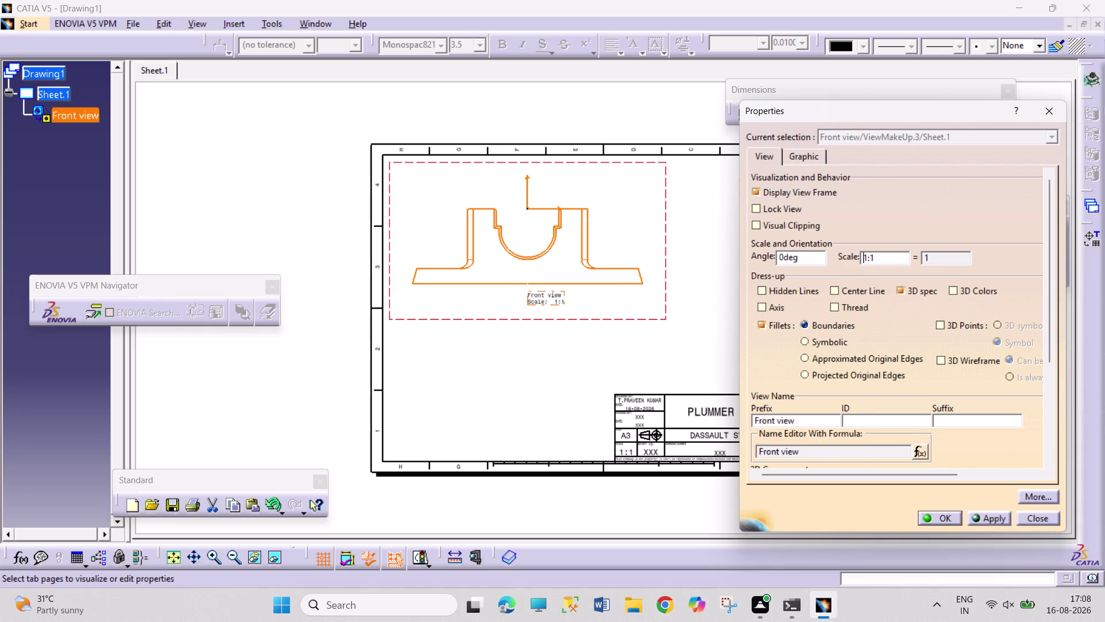
click(882, 261)
key(BackSpace)
key(2)
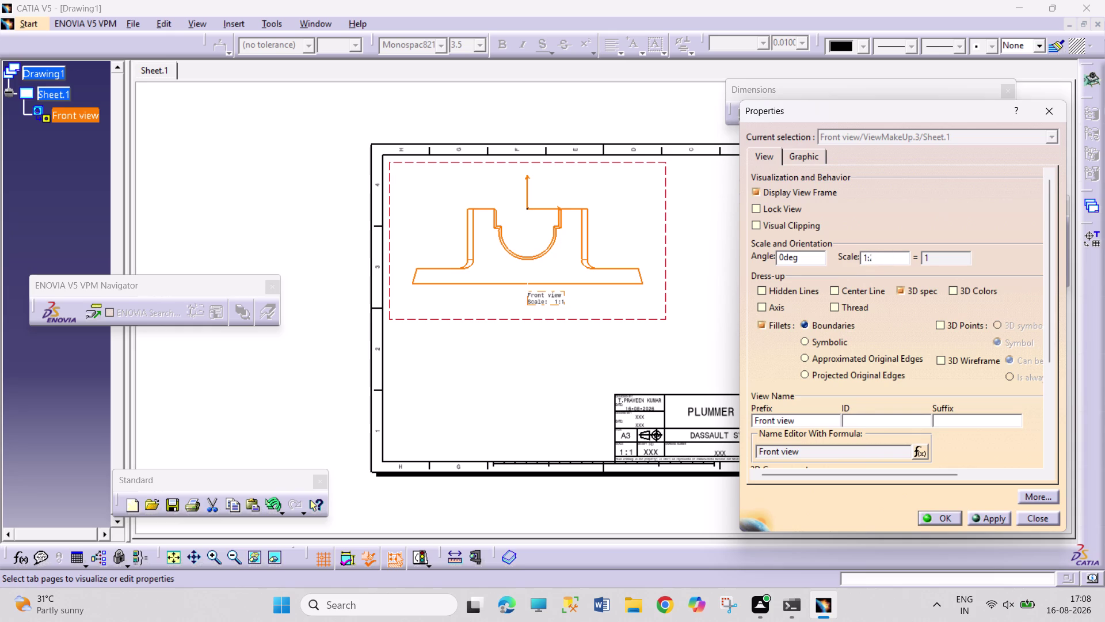
key(Return)
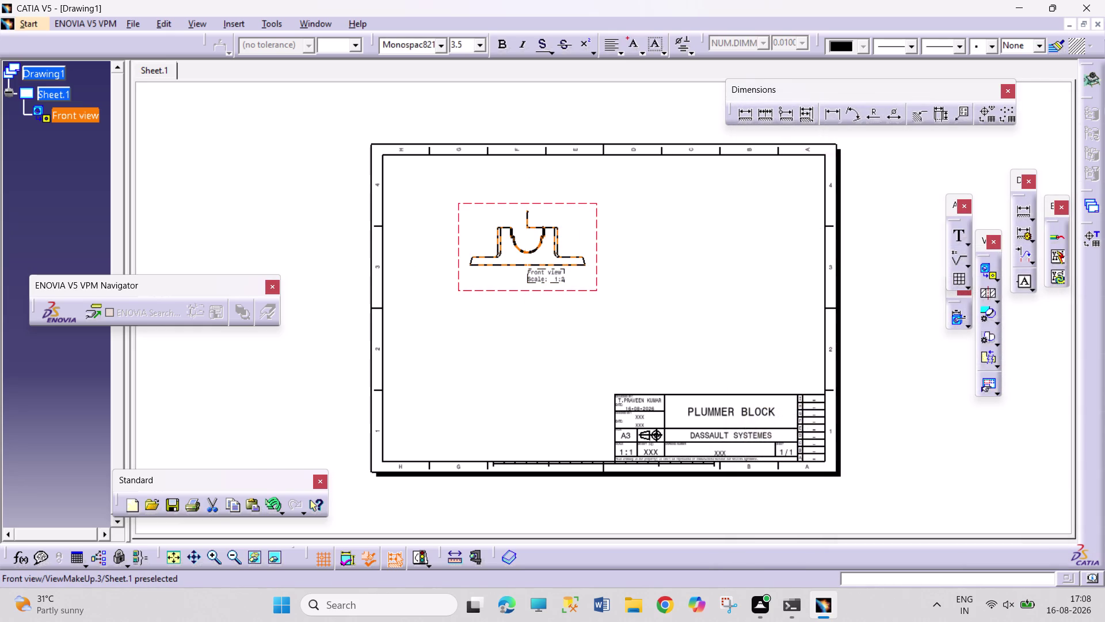
Reposition the 1:2 front view within the left half of the sheet.
drag(597, 239, 528, 196)
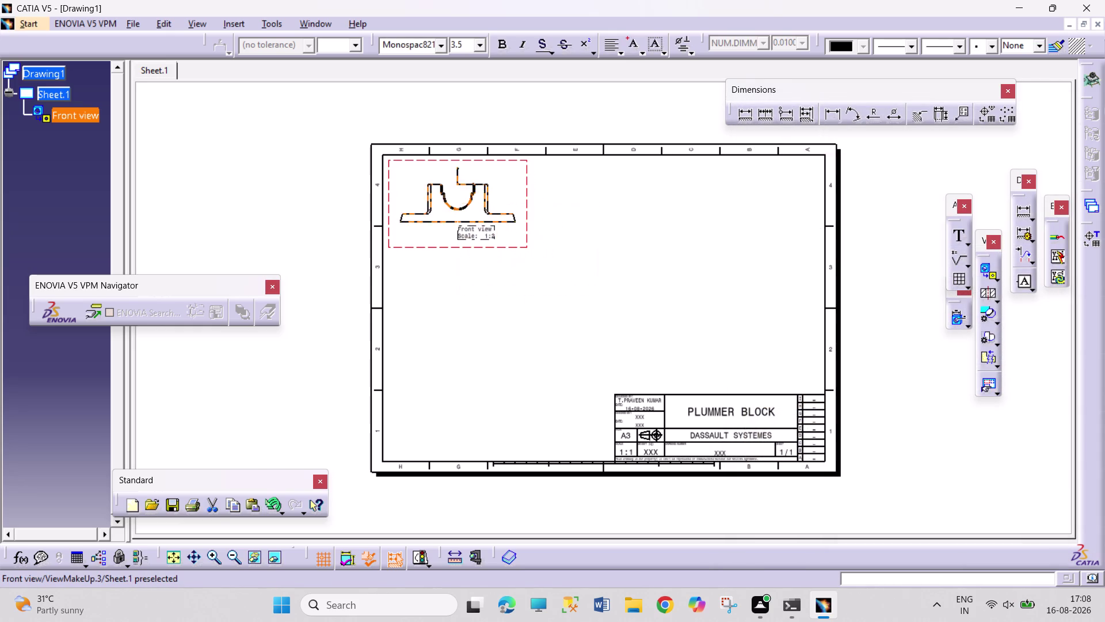
drag(526, 246, 532, 245)
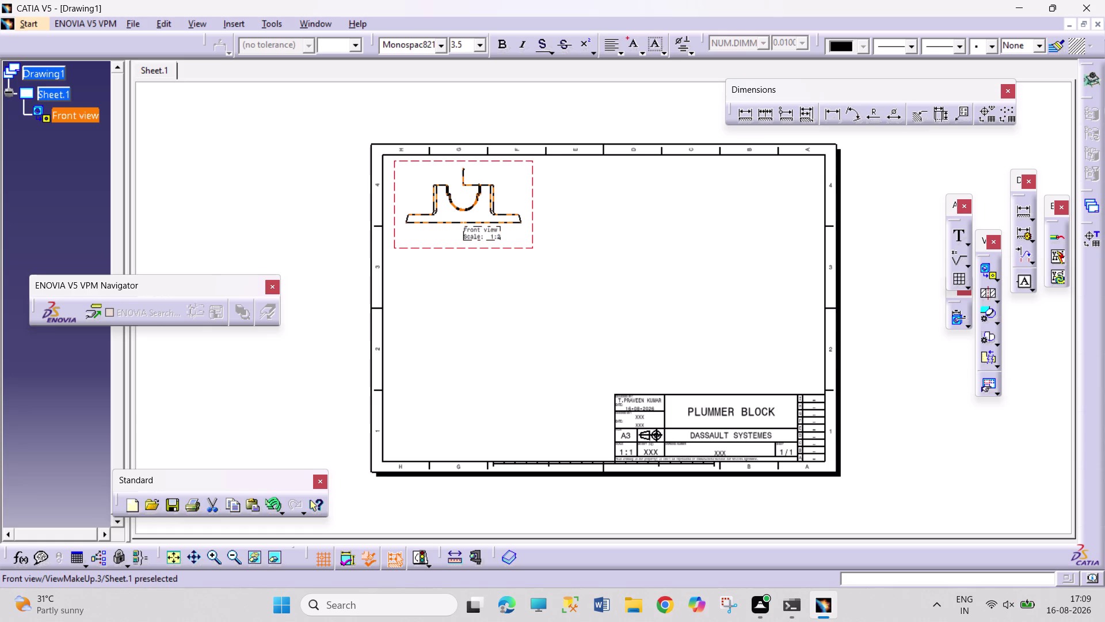
drag(493, 248, 489, 305)
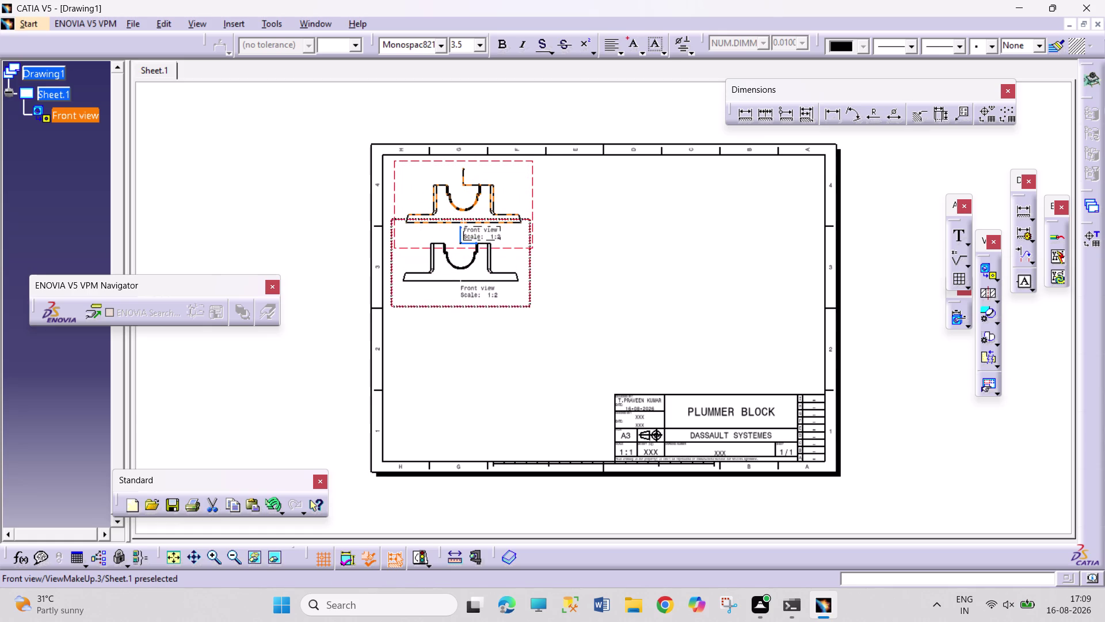
drag(489, 306, 489, 308)
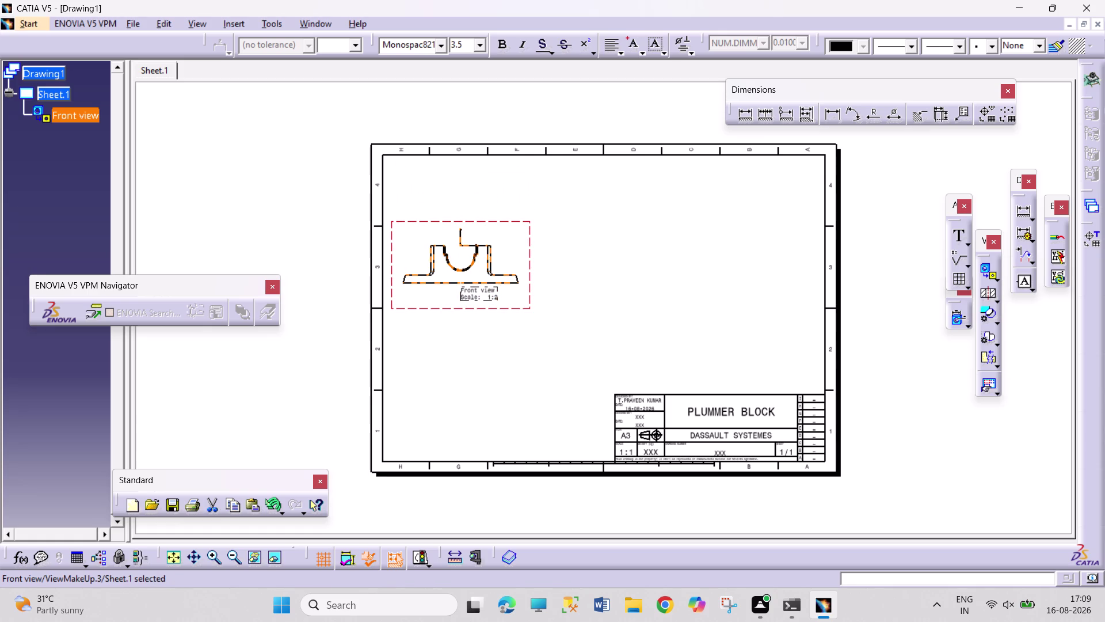
key(Delete)
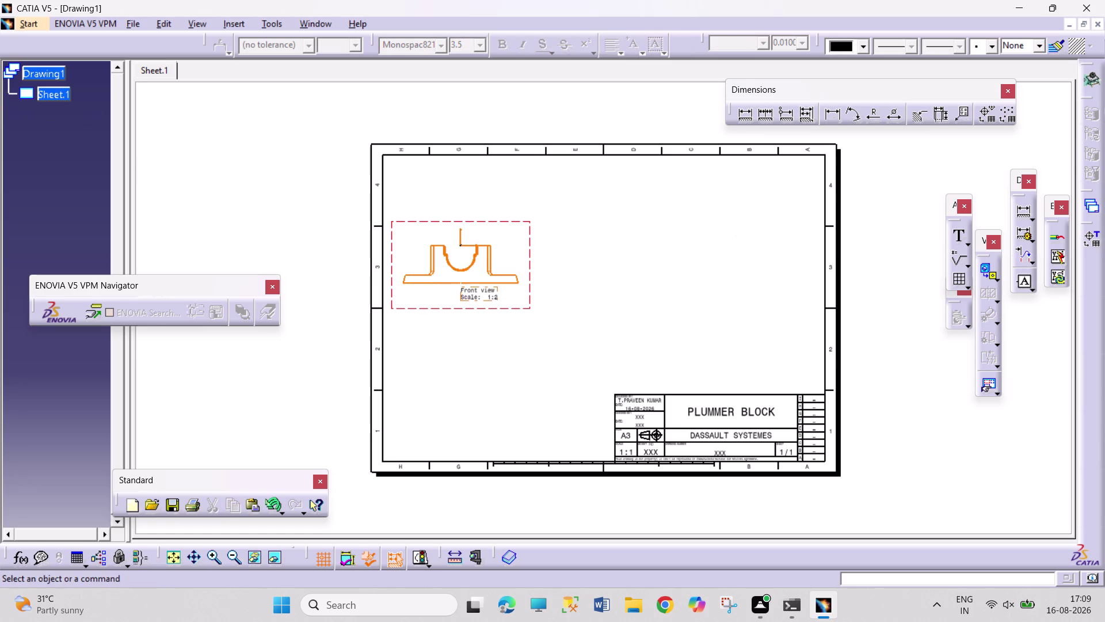
Regenerate the front view from the casting part's defining face.
click(986, 276)
click(328, 23)
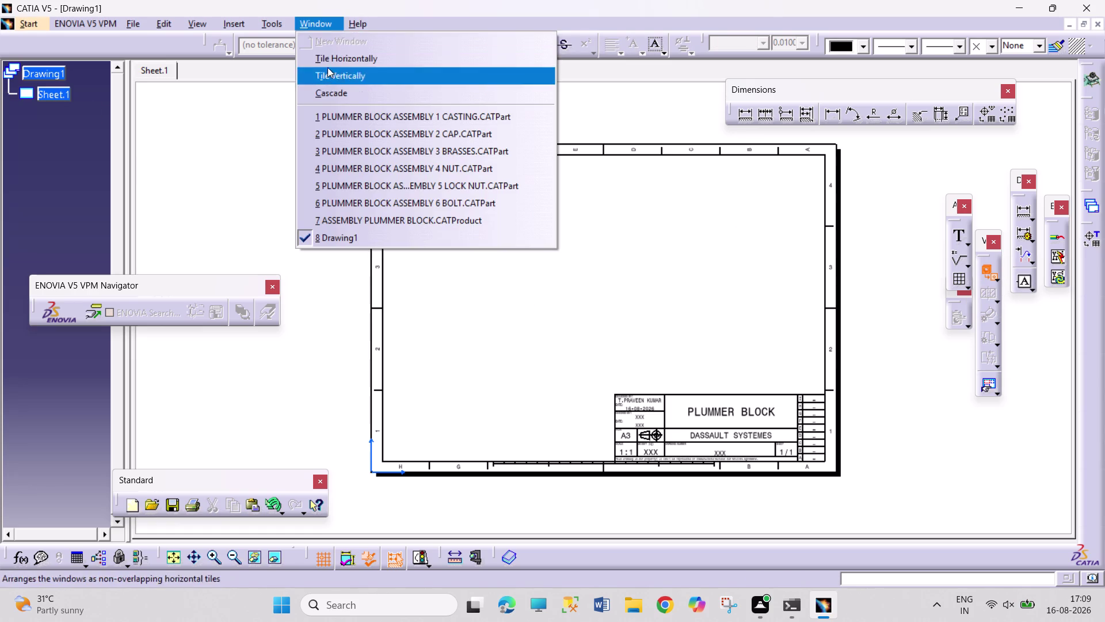
click(363, 116)
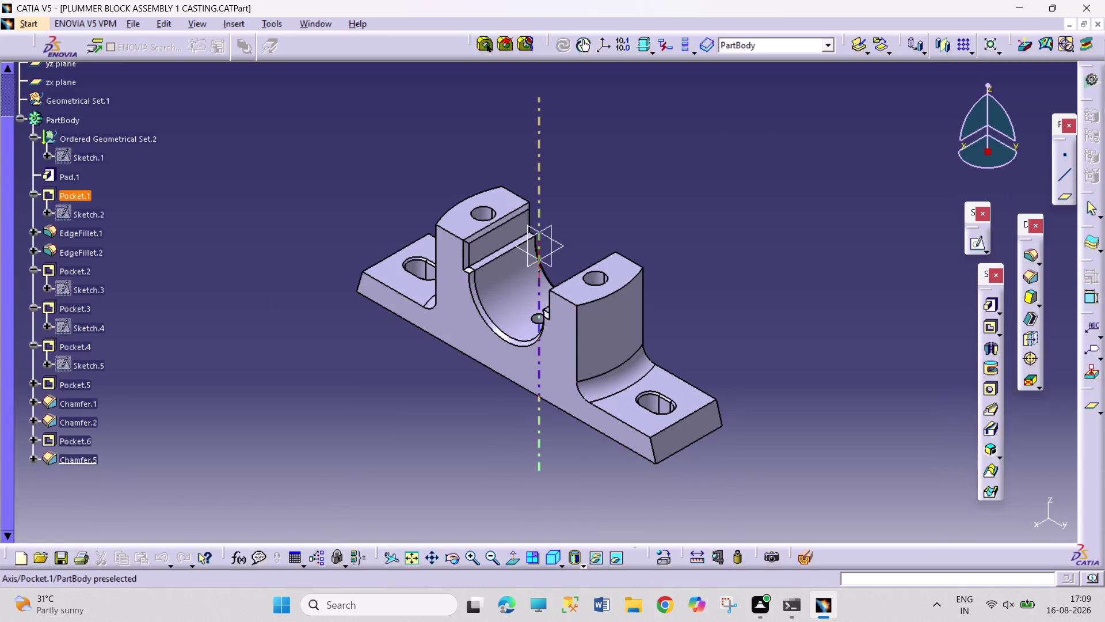
click(610, 284)
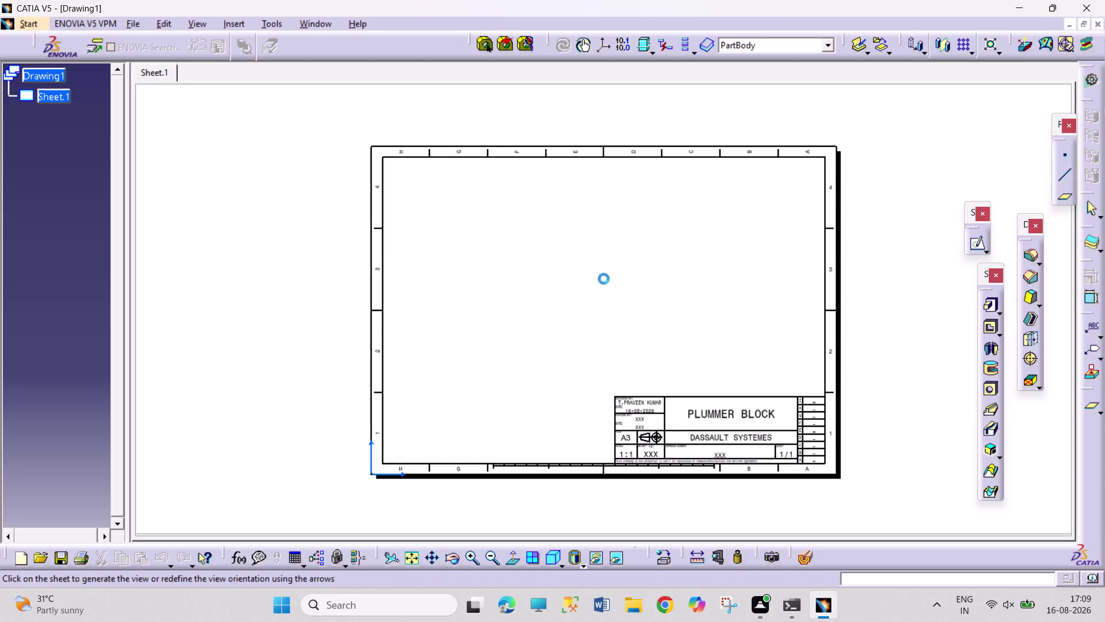
double_click(442, 202)
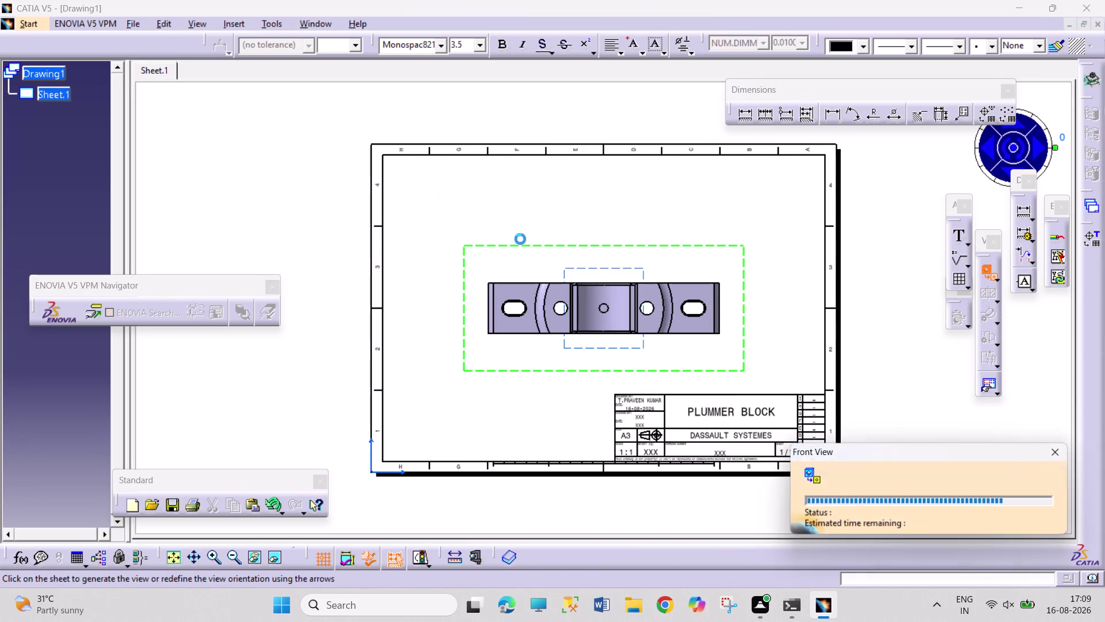
Rescale the new front view to 1:2 and move it to the upper left.
right_click(742, 342)
right_click(745, 339)
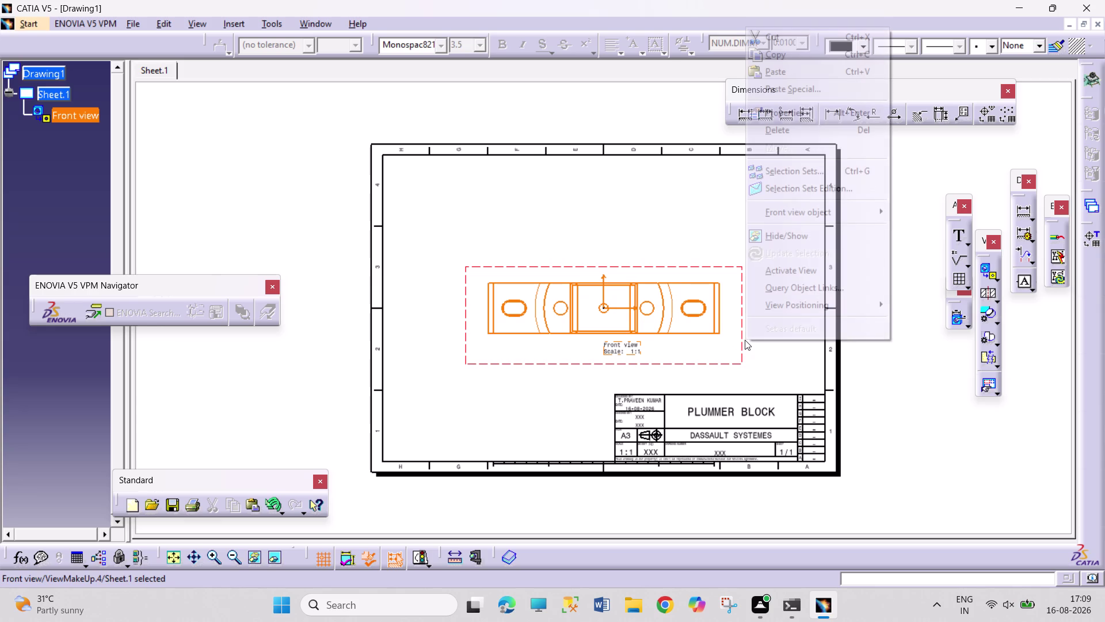
click(805, 114)
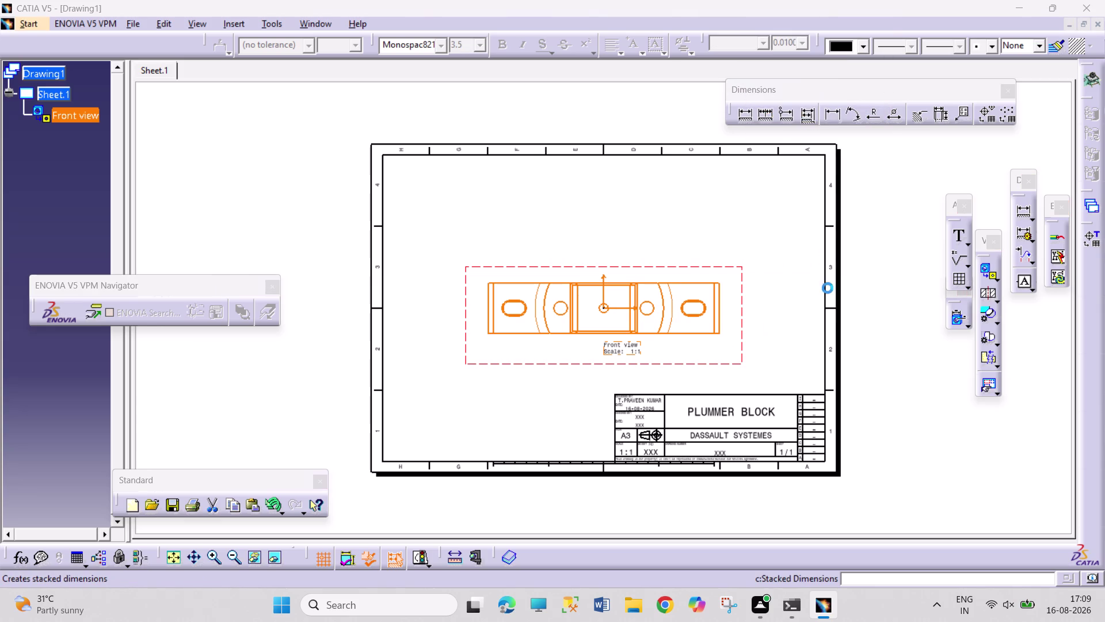
click(878, 259)
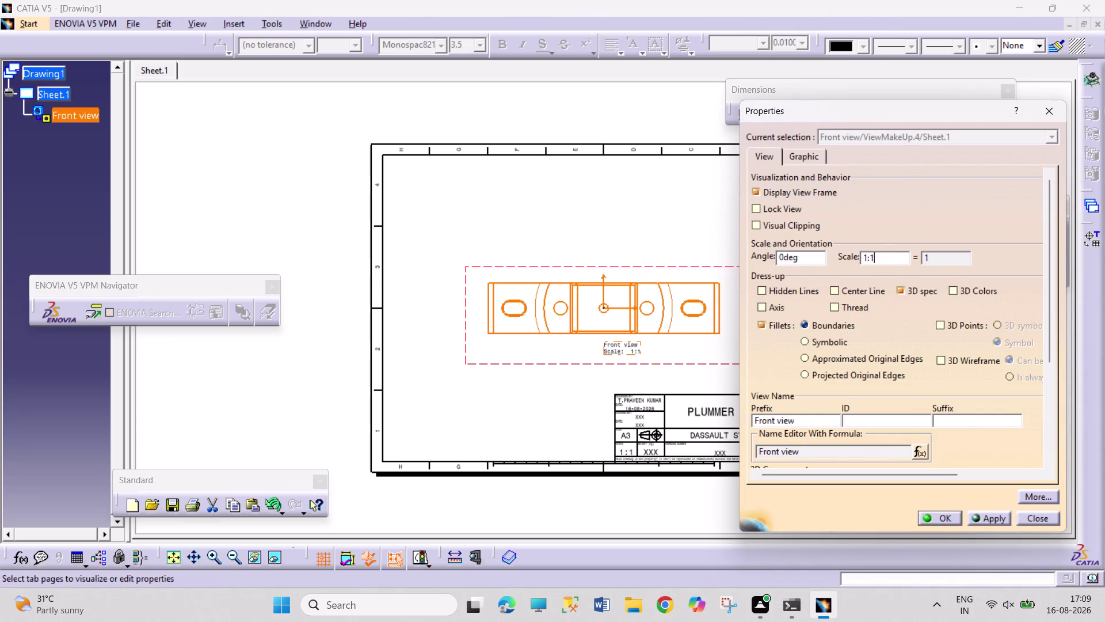
key(BackSpace)
key(2)
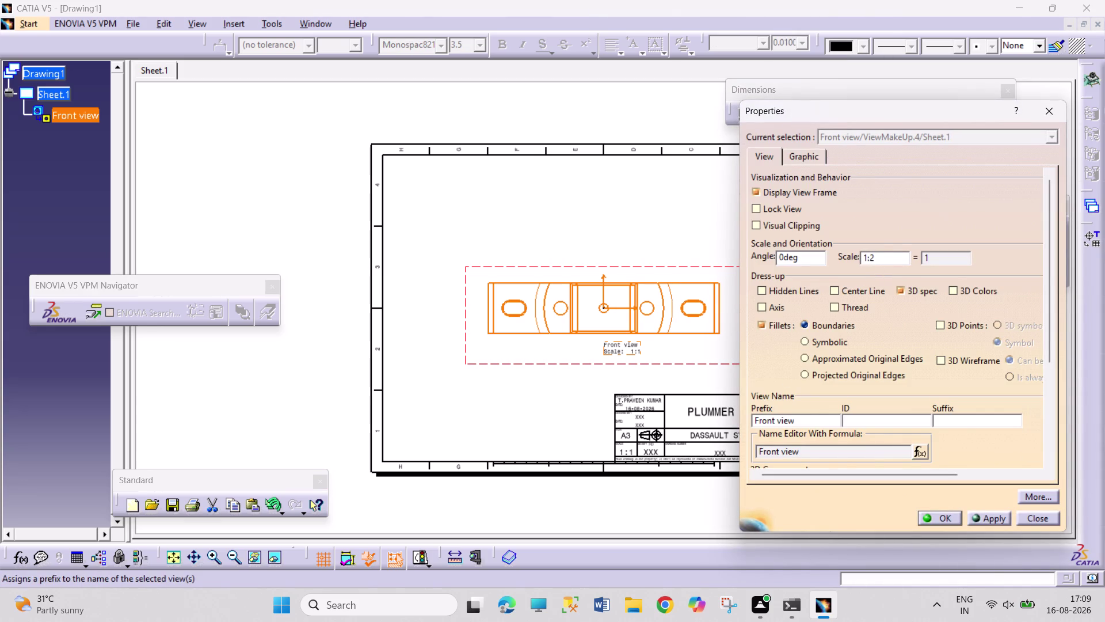
click(799, 295)
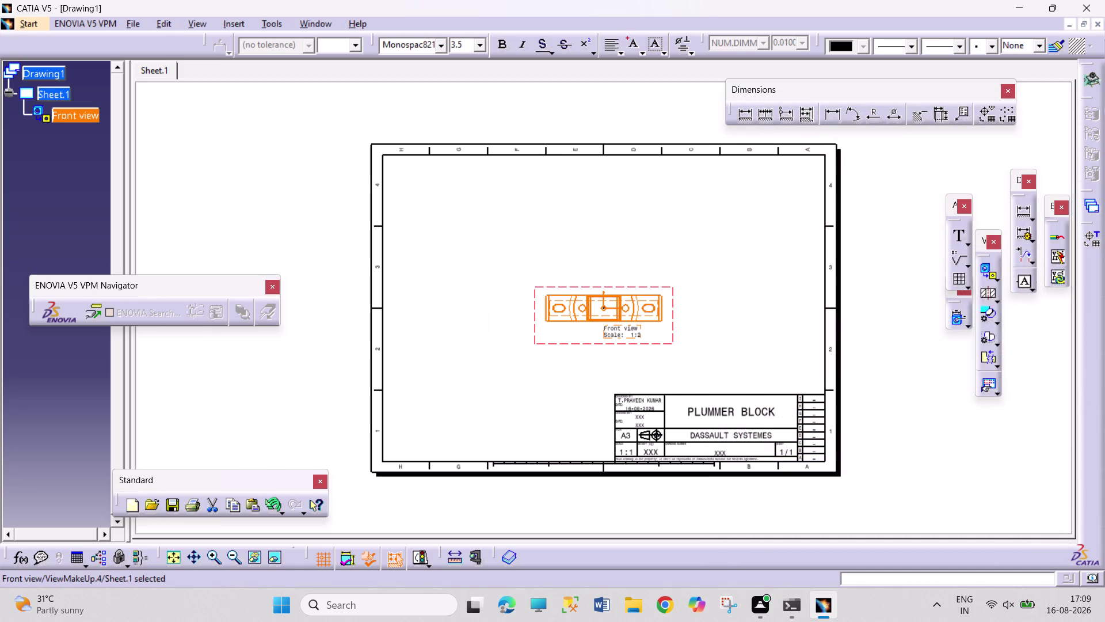
drag(673, 338, 534, 217)
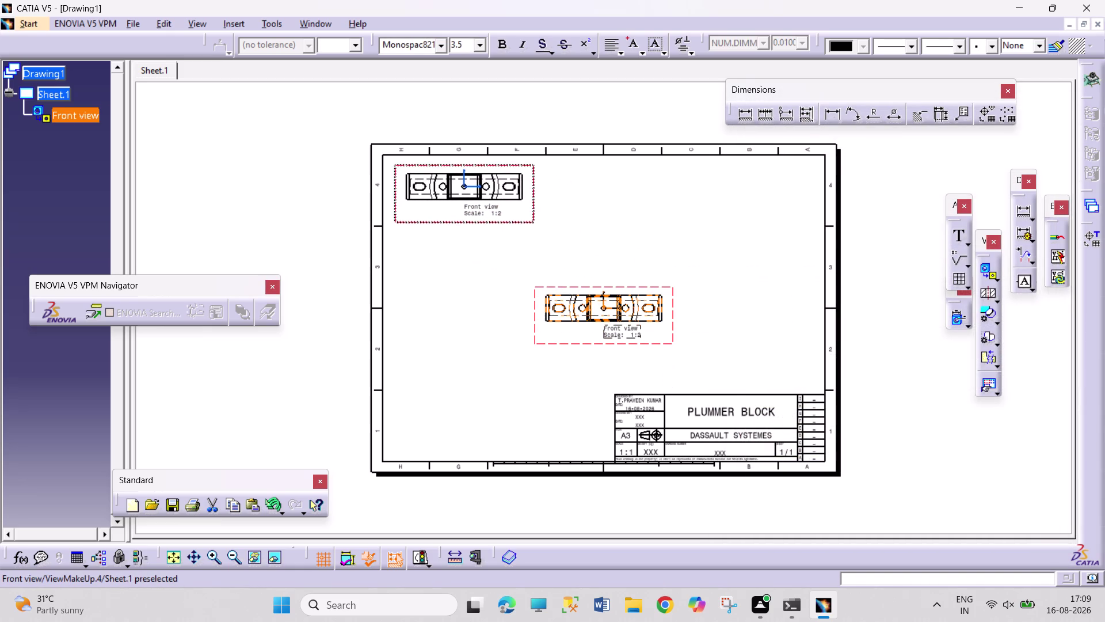
Cut section view A-A with a line across the front view and place it above.
drag(535, 218, 532, 217)
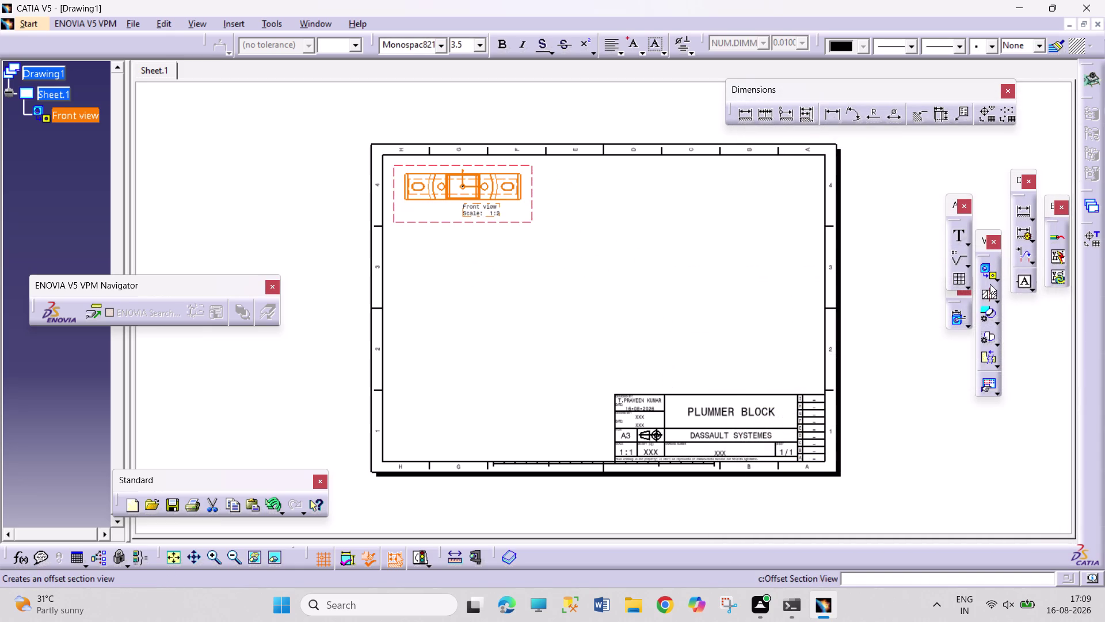
click(990, 297)
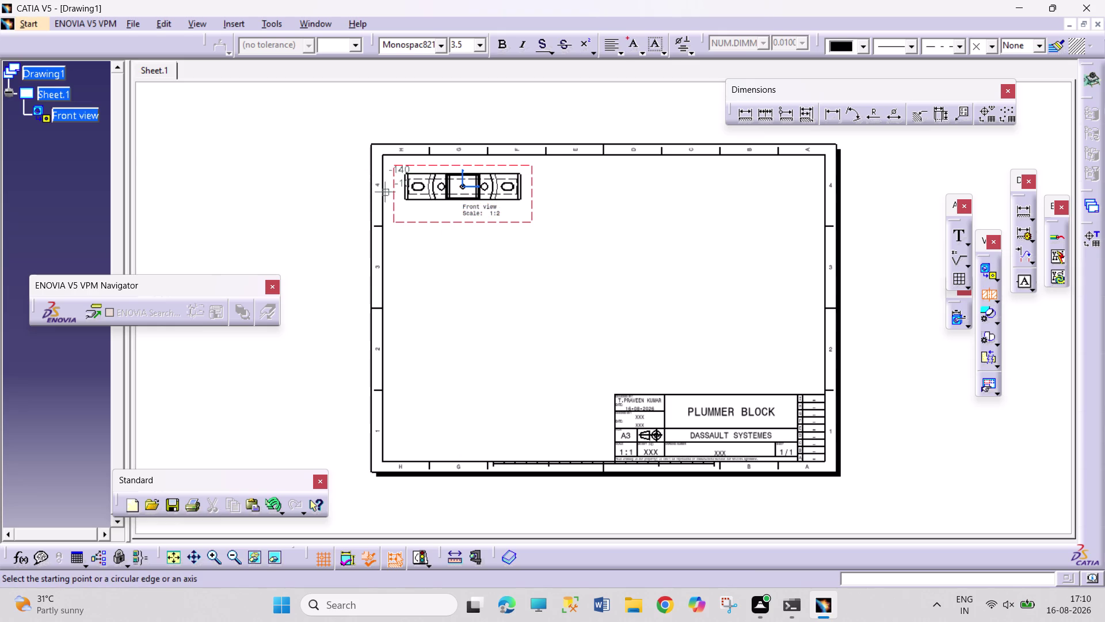
click(398, 187)
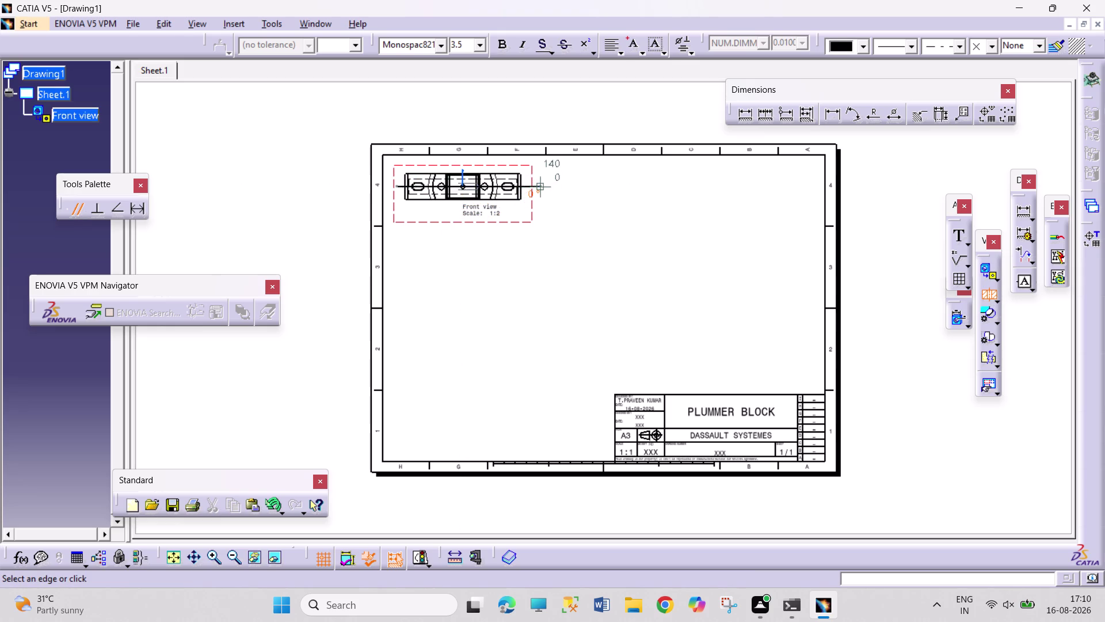
double_click(546, 189)
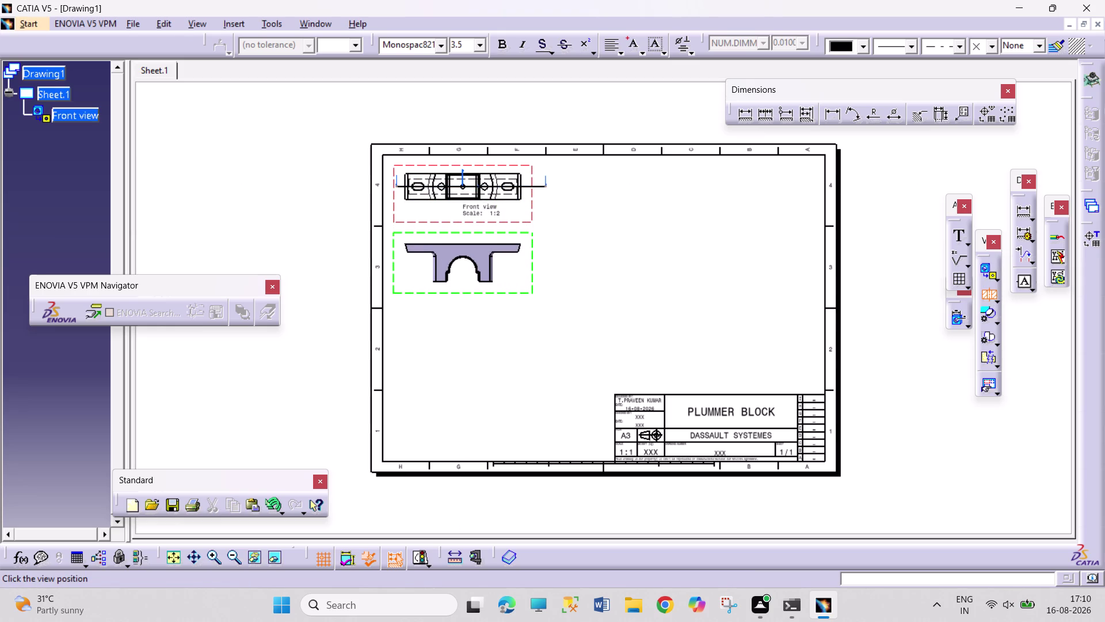
click(517, 116)
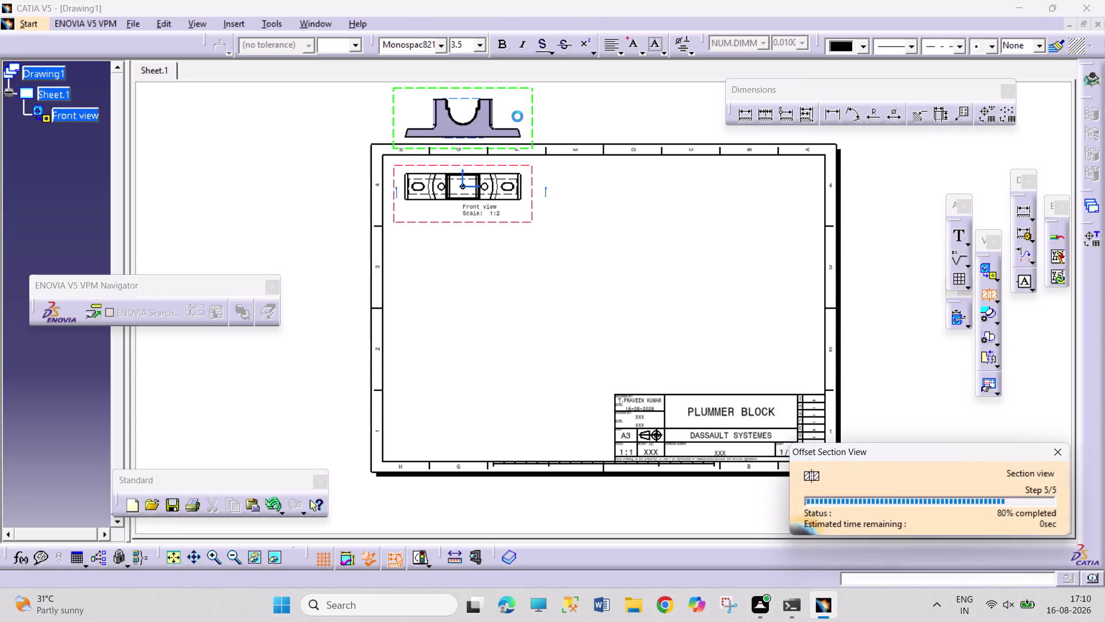
Shift the section view and front view lower on the sheet.
drag(521, 222, 521, 230)
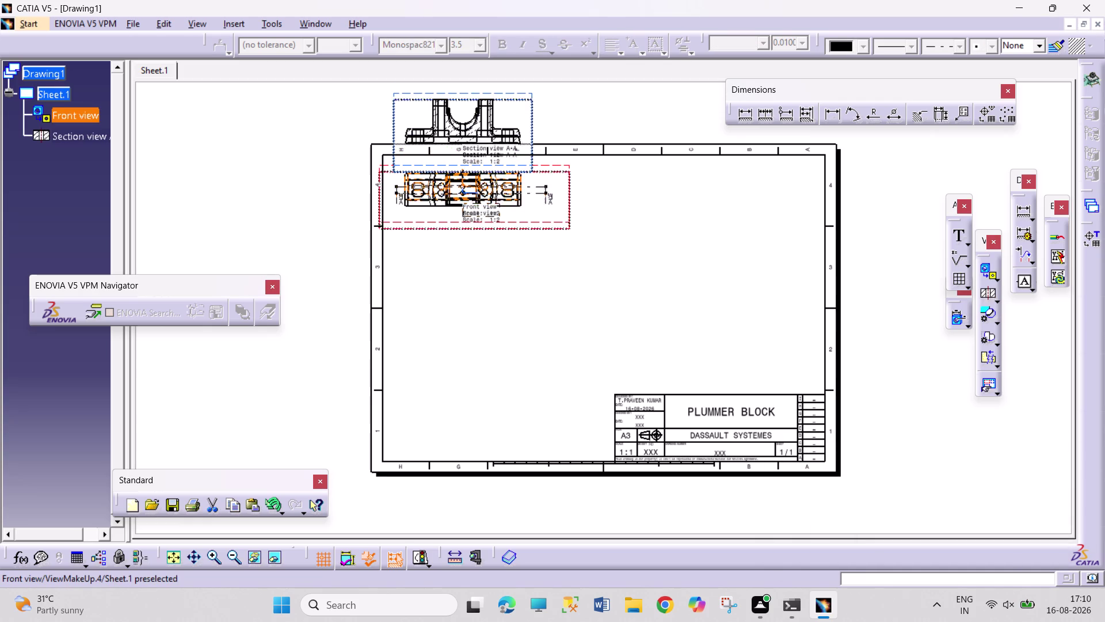
drag(521, 230, 525, 297)
click(703, 312)
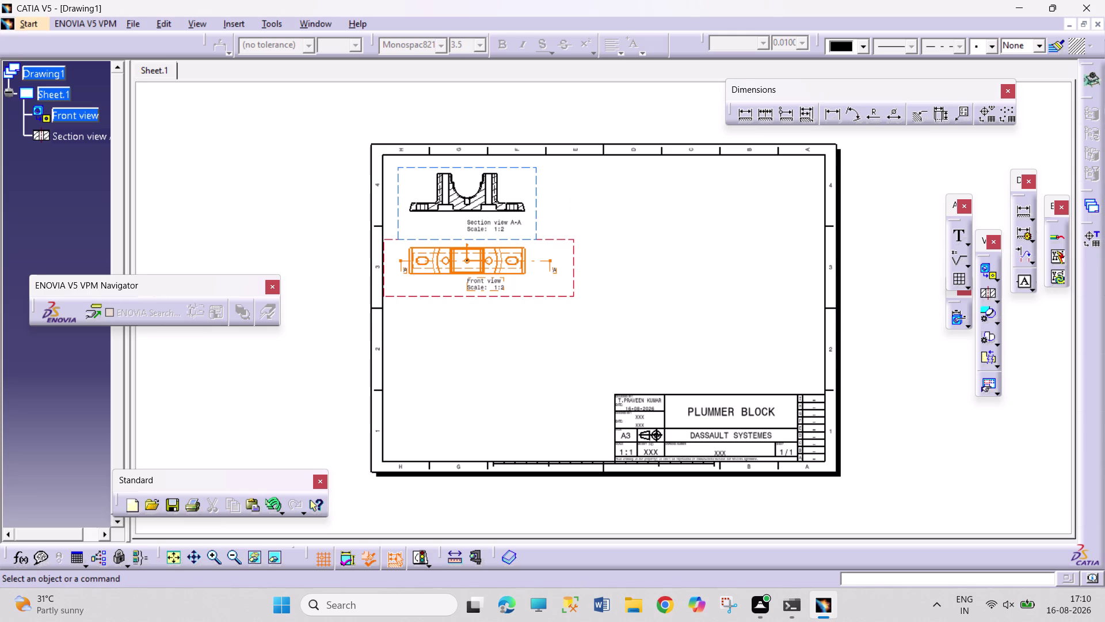
Align section view A-A directly above the front view.
drag(529, 168, 529, 162)
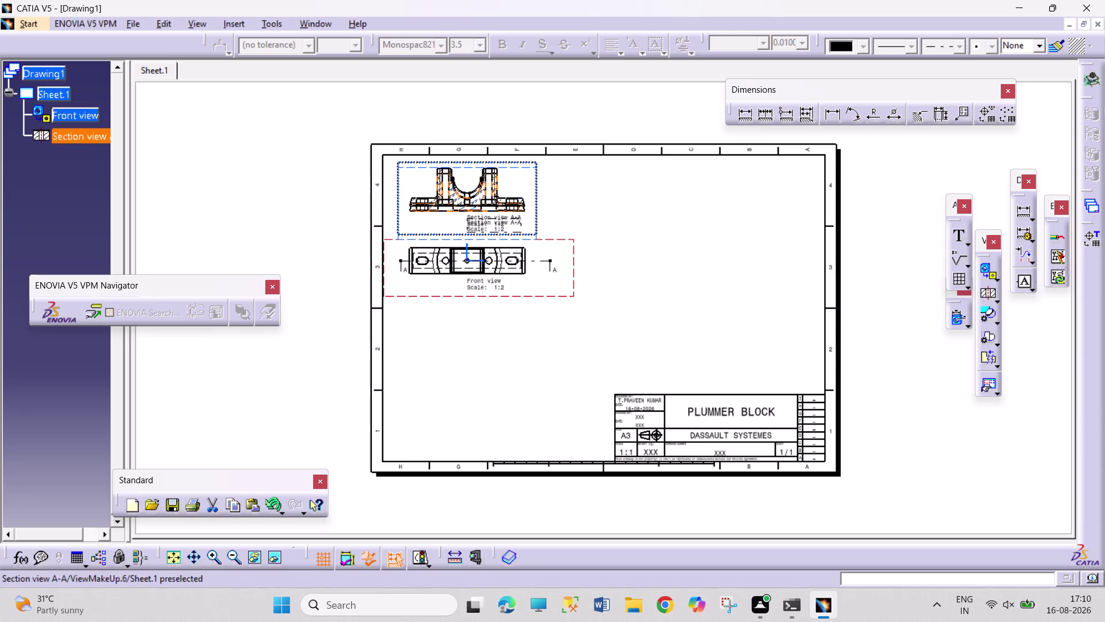
drag(530, 162, 531, 163)
drag(528, 297, 530, 303)
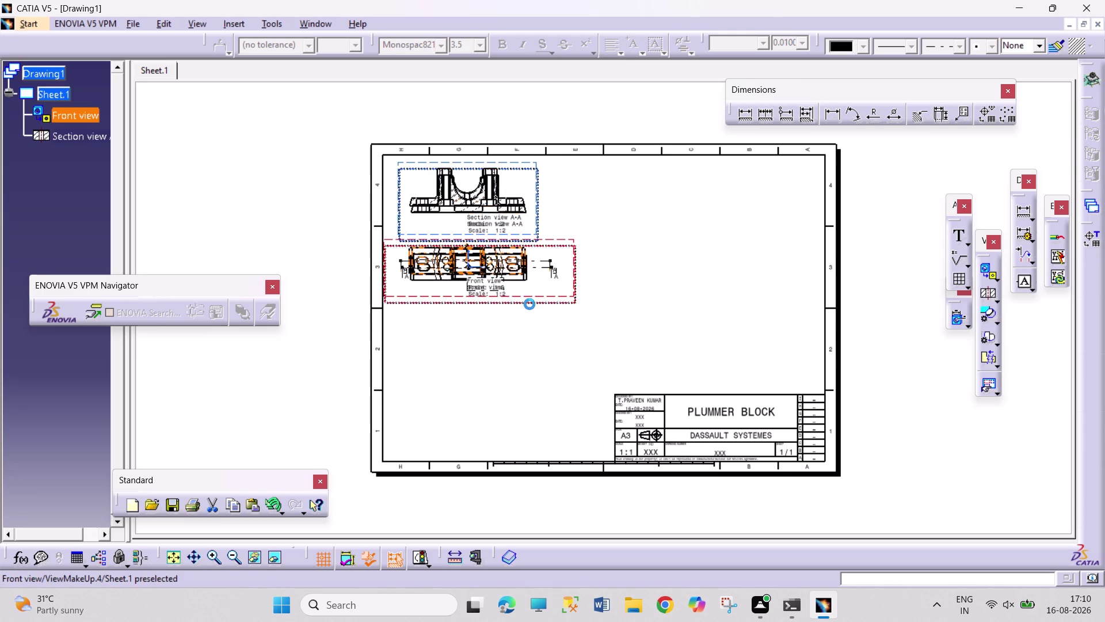
drag(529, 304, 530, 308)
drag(505, 172, 506, 166)
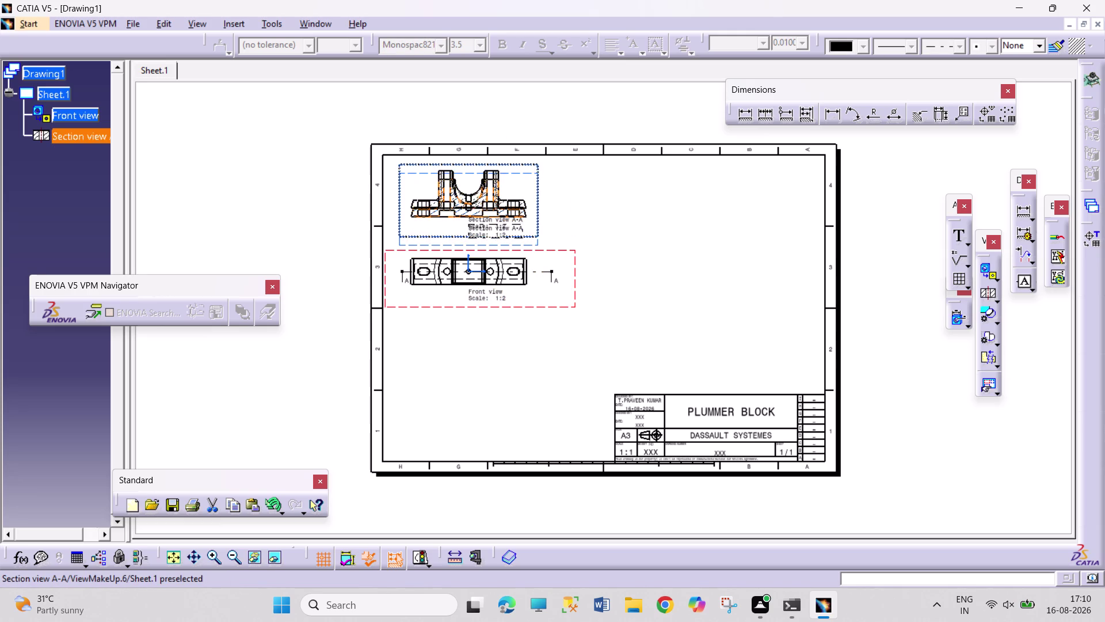
drag(506, 165, 506, 163)
click(693, 271)
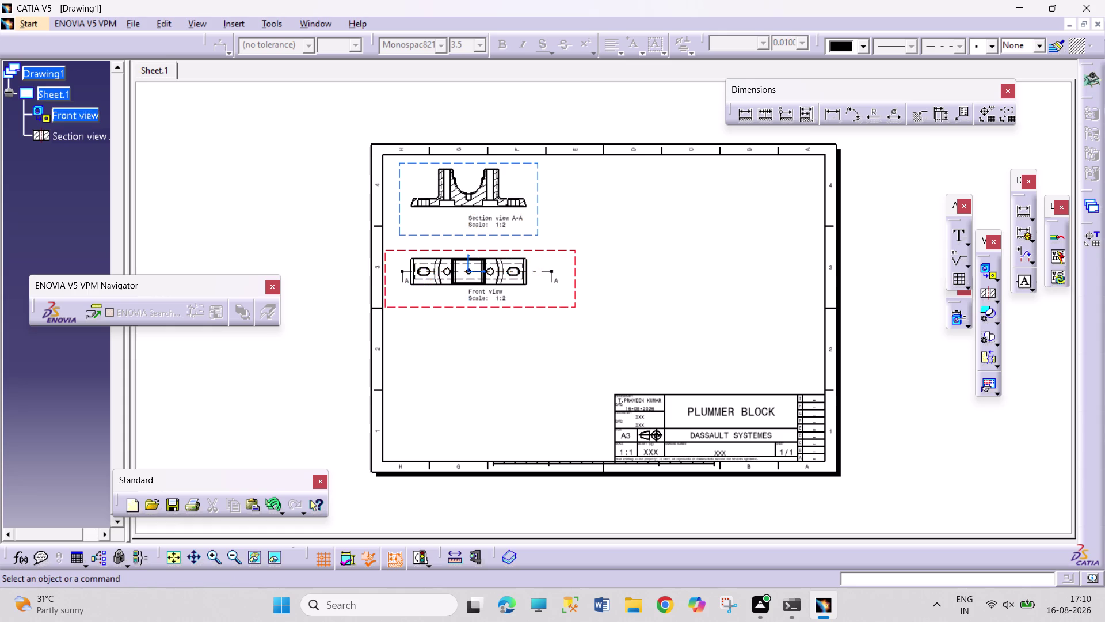
Nudge both views down to their final place and zoom in on them.
drag(502, 306, 504, 321)
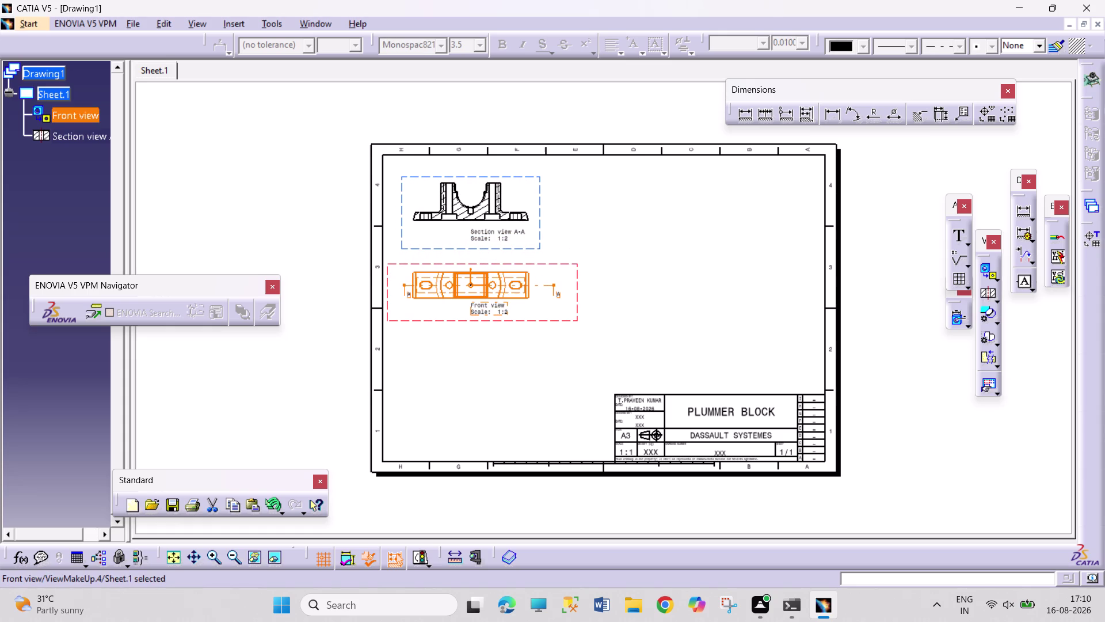
click(643, 371)
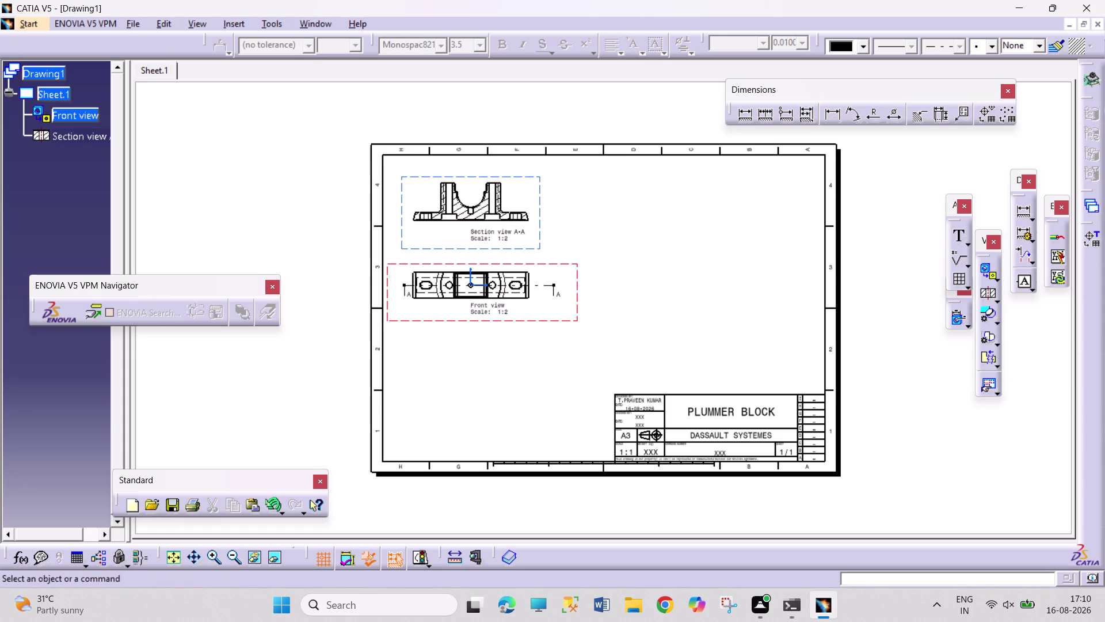
triple_click(205, 556)
triple_click(207, 556)
click(207, 556)
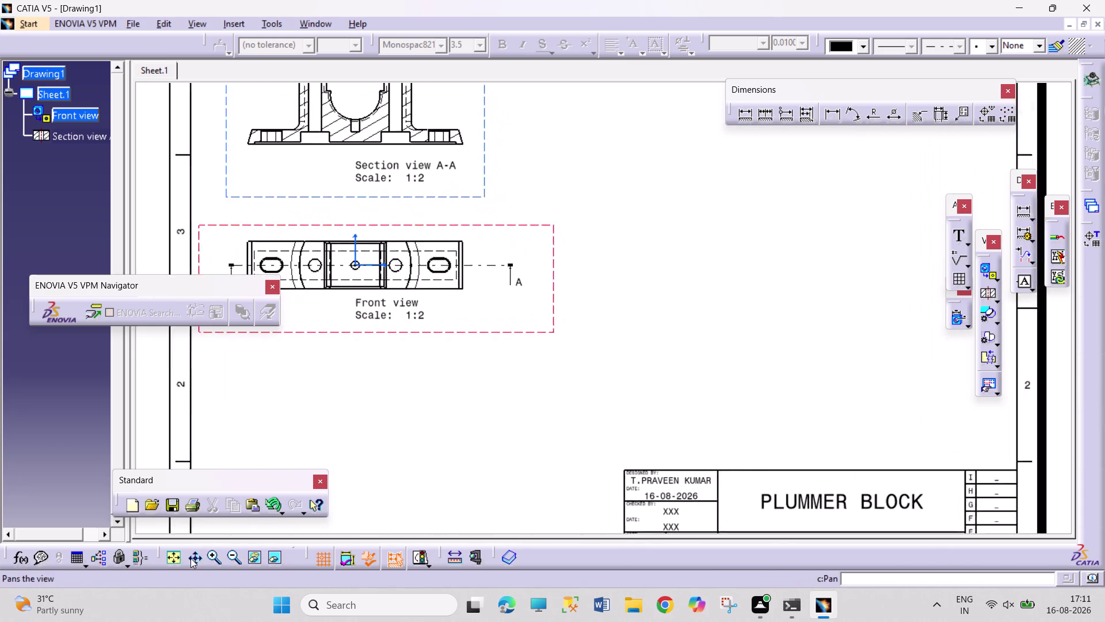
Zoom and pan until section view A-A is enlarged in the middle of the window.
click(191, 558)
drag(312, 424, 515, 519)
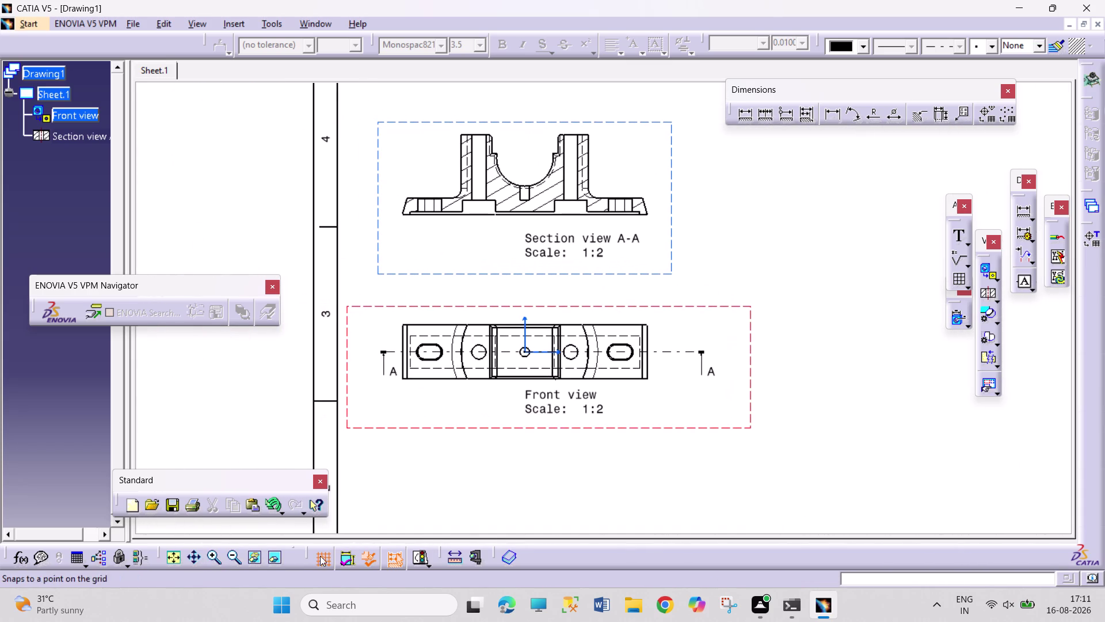
triple_click(216, 558)
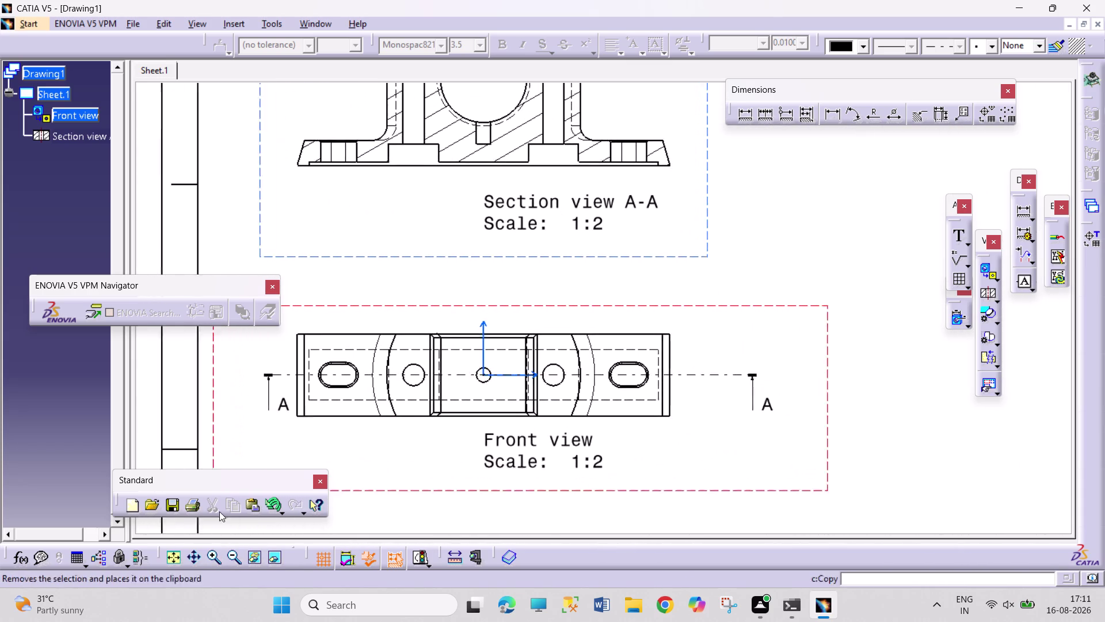
click(189, 553)
drag(471, 273, 493, 439)
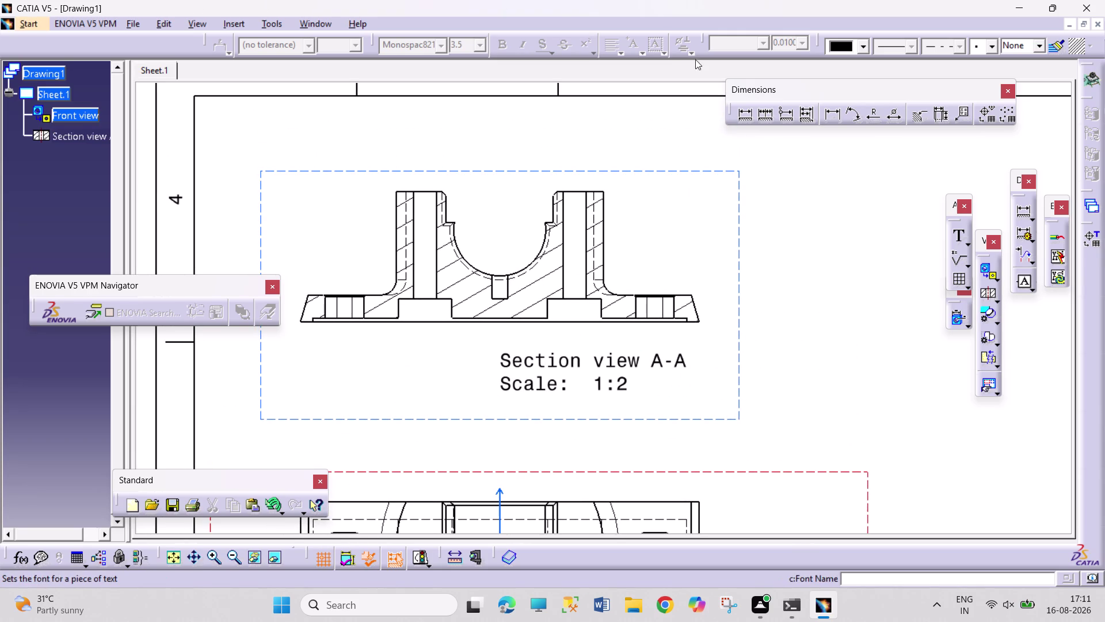
click(832, 118)
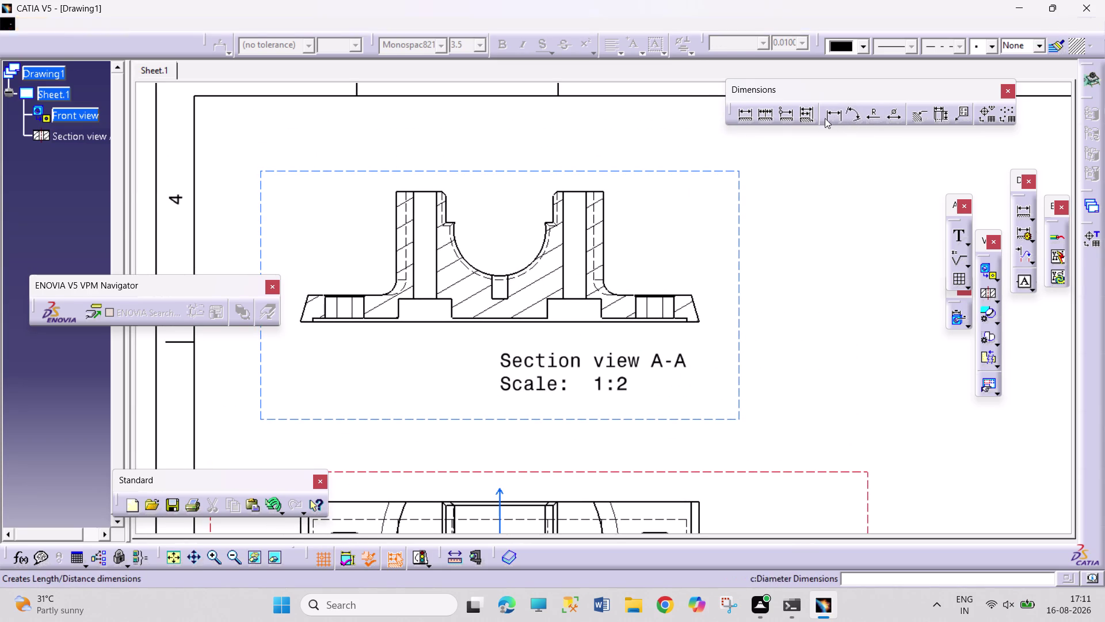
Add the 56 width dimension across the bore opening above the section.
drag(448, 209, 454, 211)
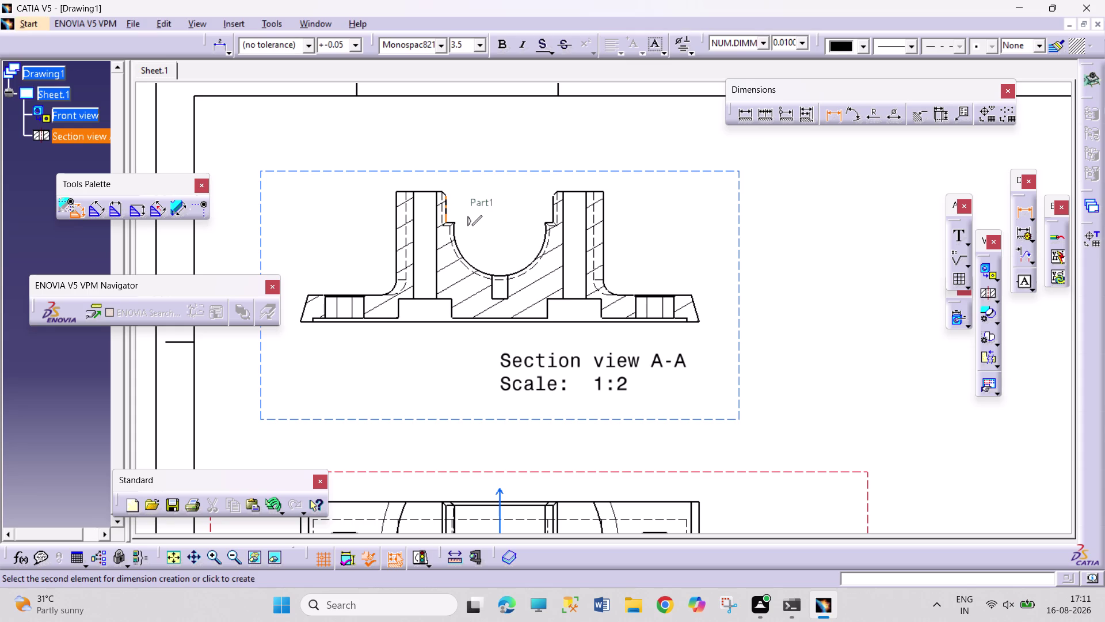
click(554, 211)
click(512, 171)
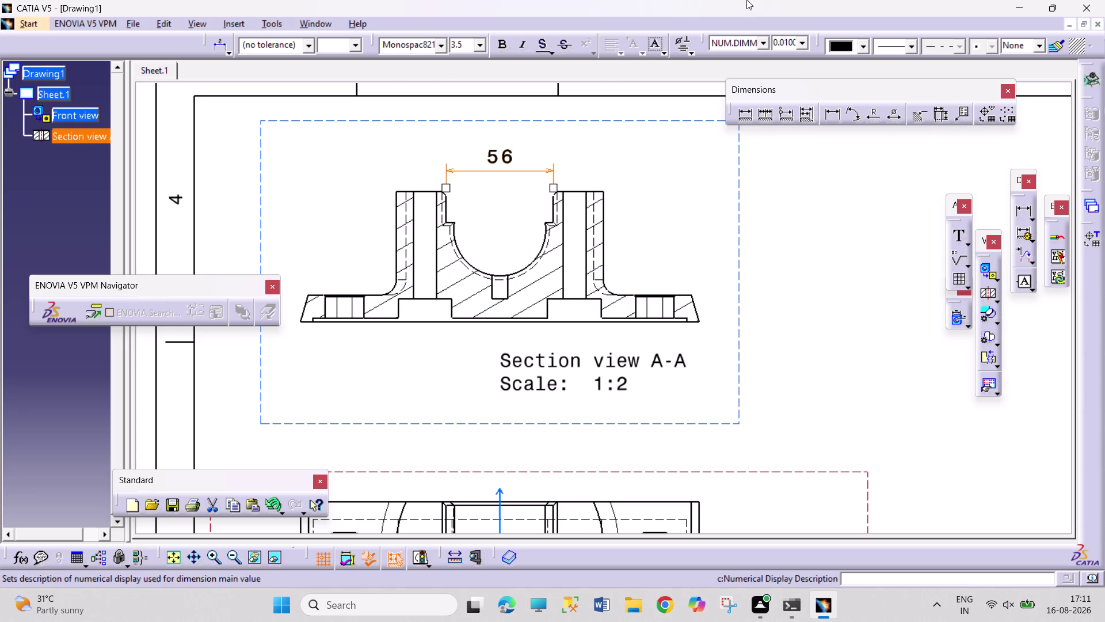
Add the 68 overall height dimension at the right end of the section.
click(832, 115)
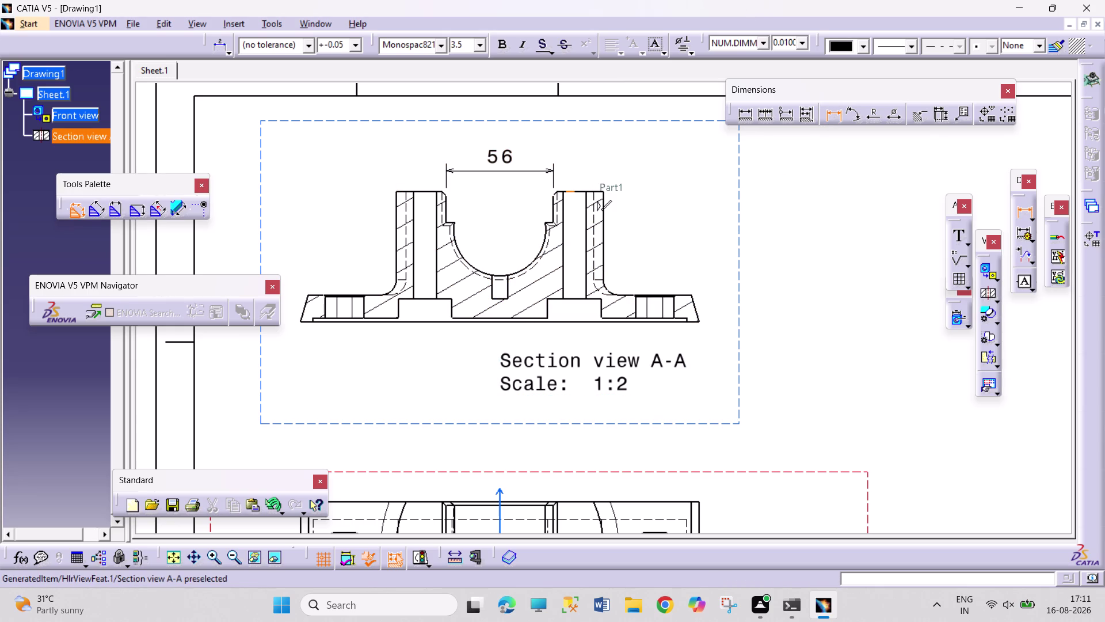
click(577, 192)
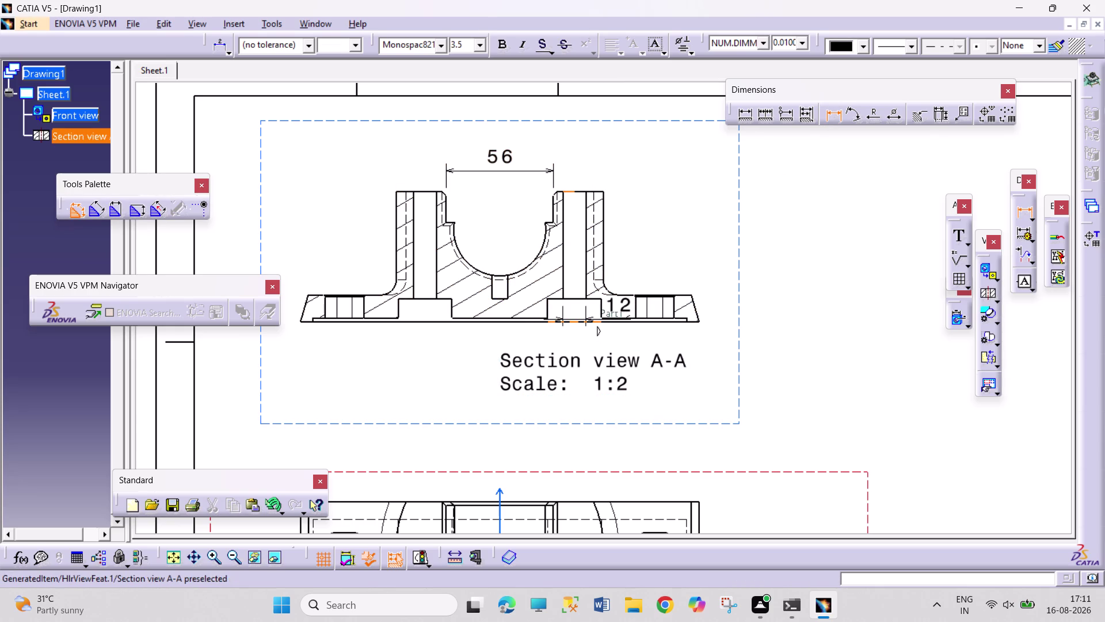
drag(578, 319, 588, 319)
click(753, 255)
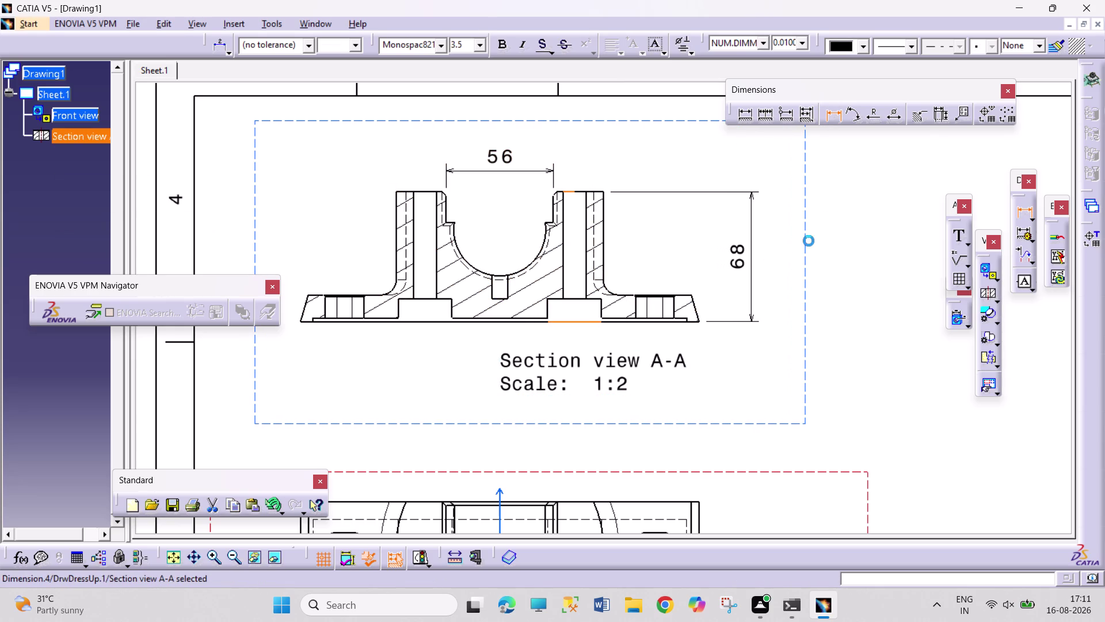
Discard an unwanted 7.99 dimension picked on the base.
click(830, 113)
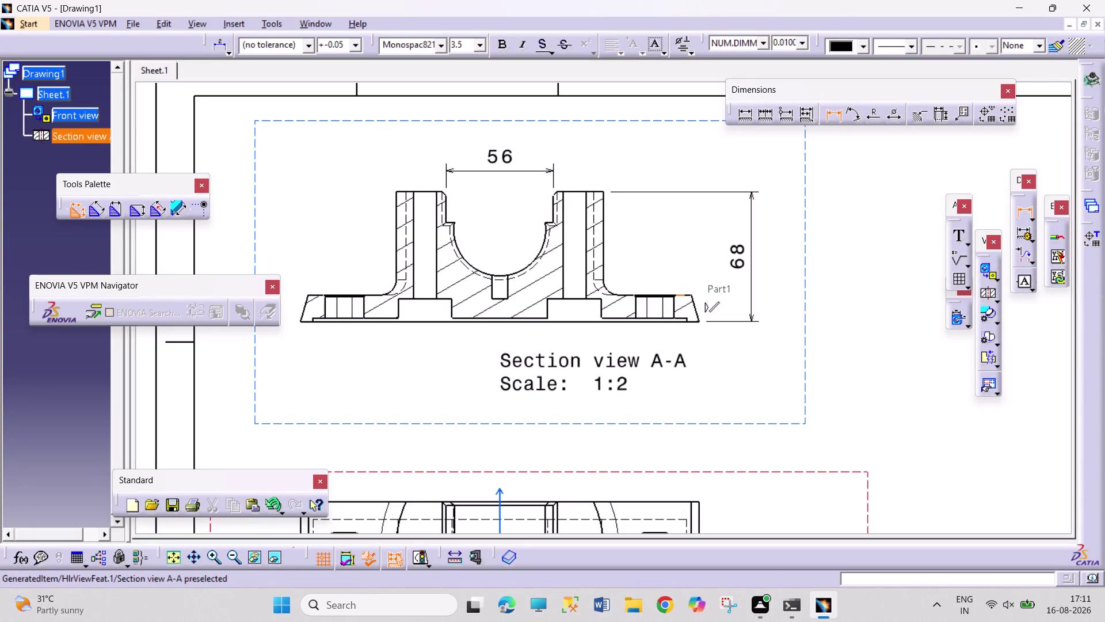
click(687, 293)
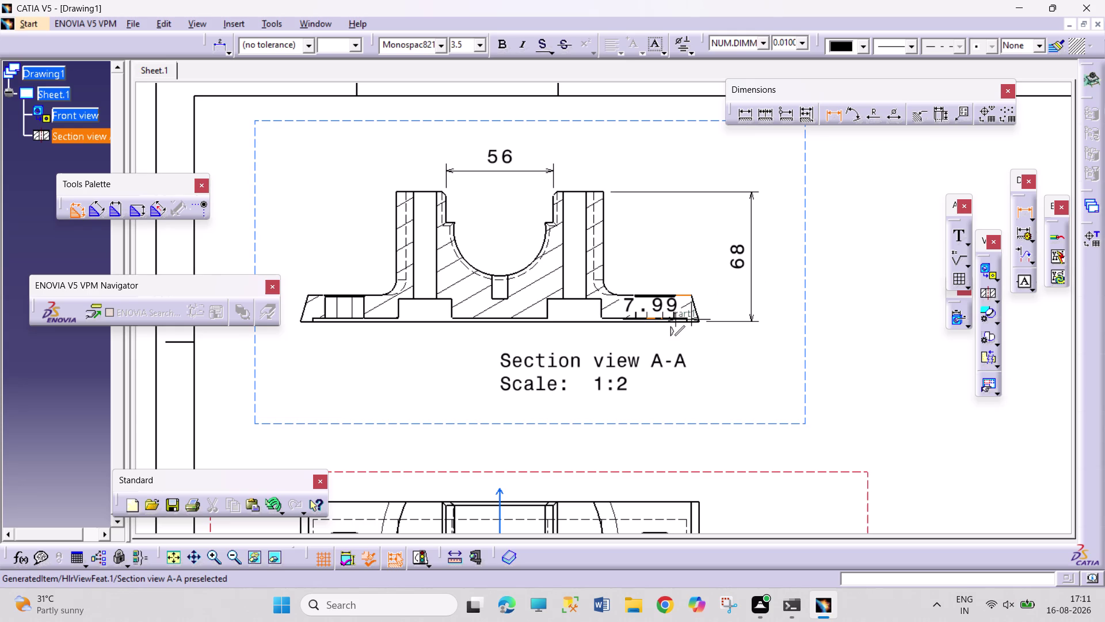
key(Escape)
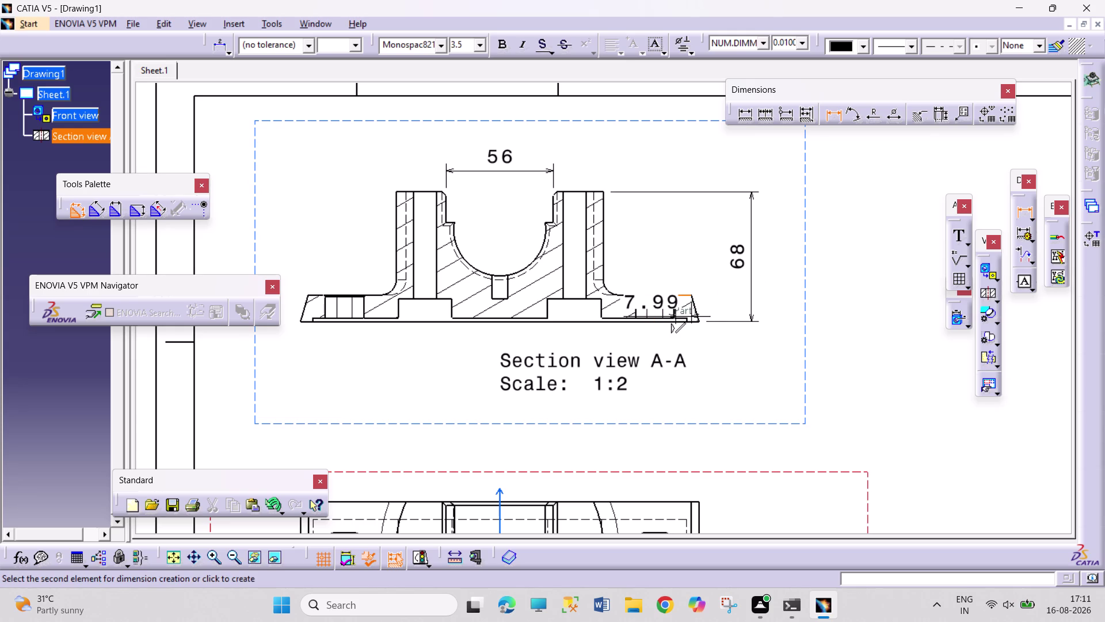
key(Escape)
key(Escape)
key(Escape)
click(740, 114)
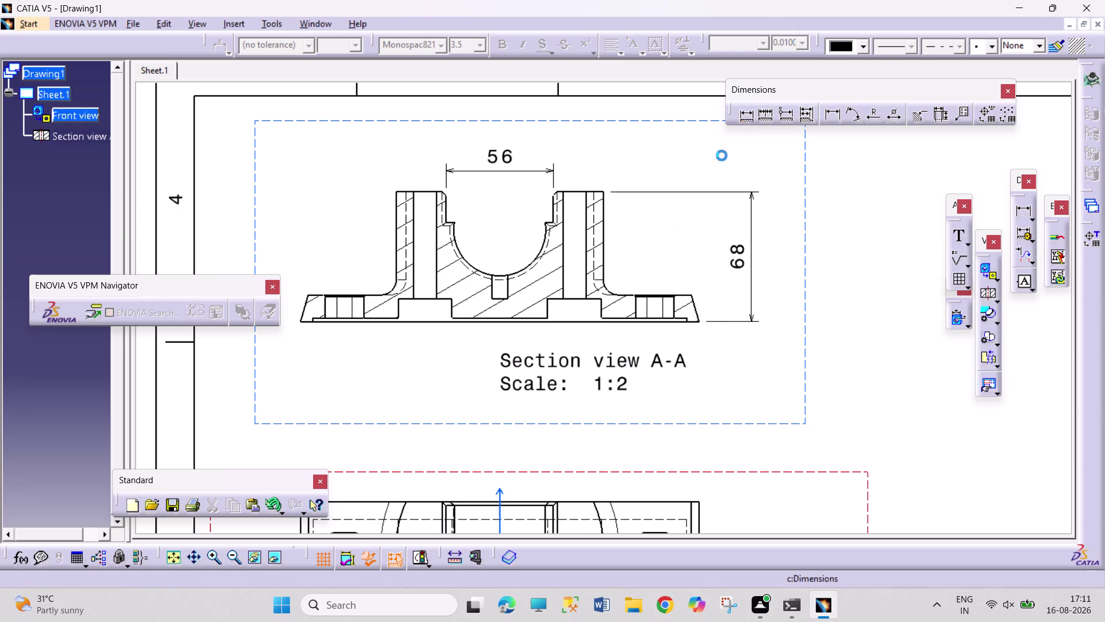
click(580, 297)
key(Escape)
key(Escape)
key(Escape)
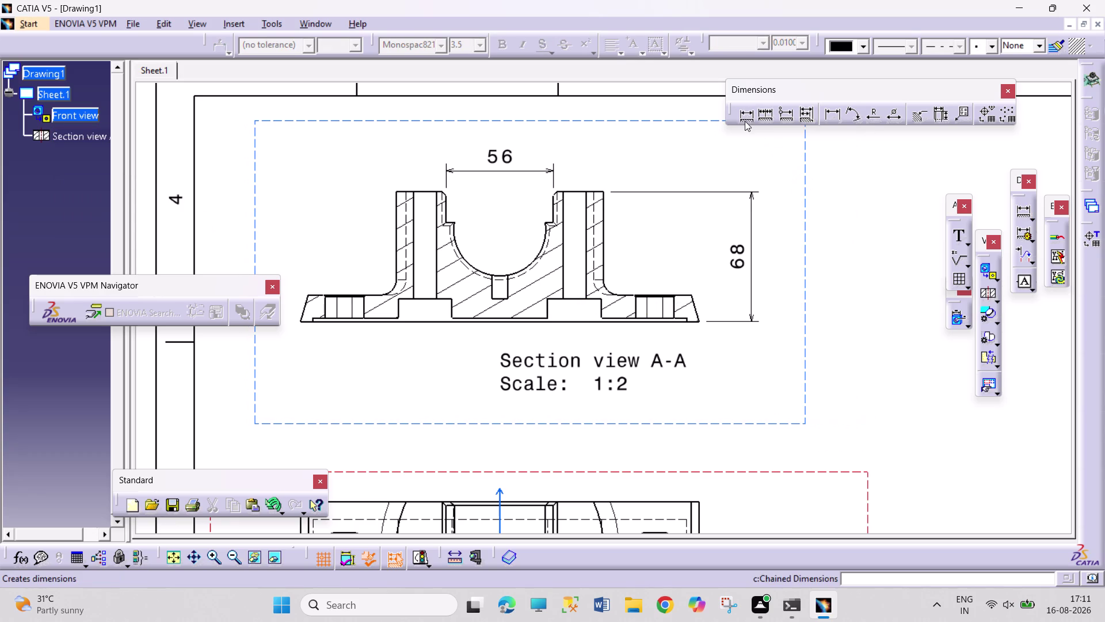
drag(744, 118, 743, 123)
Place the 10 height dimension and move the 68 dimension further right.
click(600, 310)
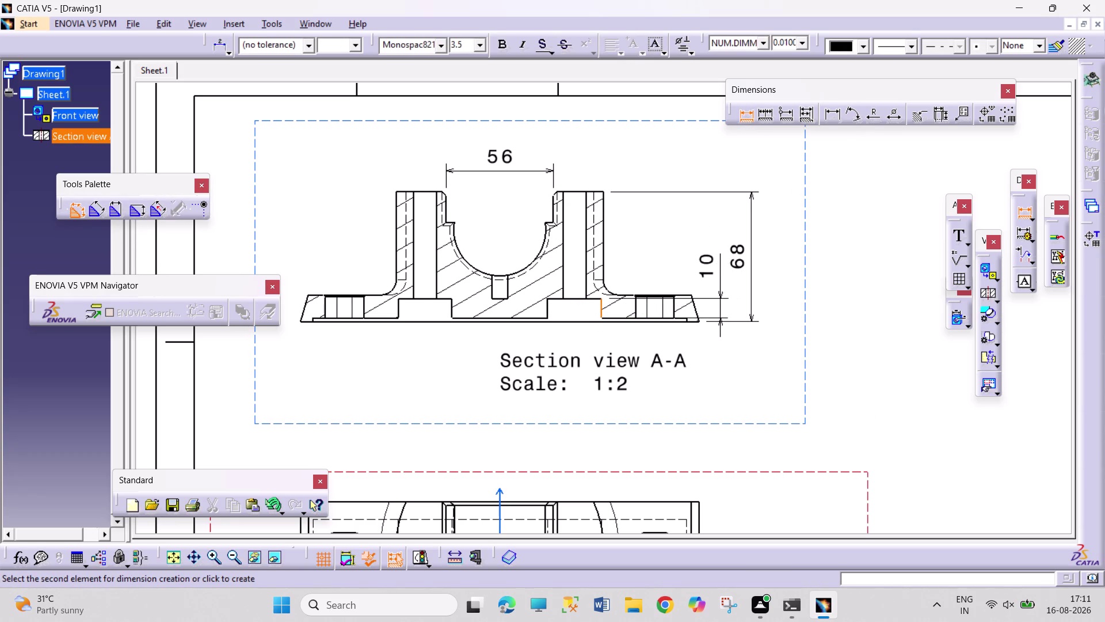
click(718, 268)
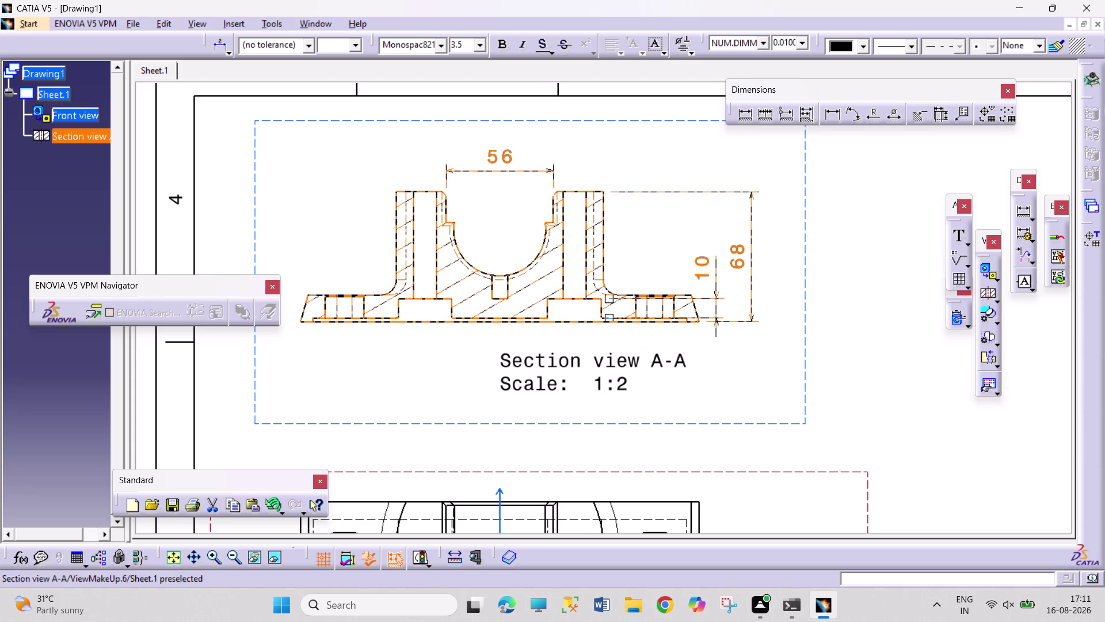
drag(745, 260, 811, 279)
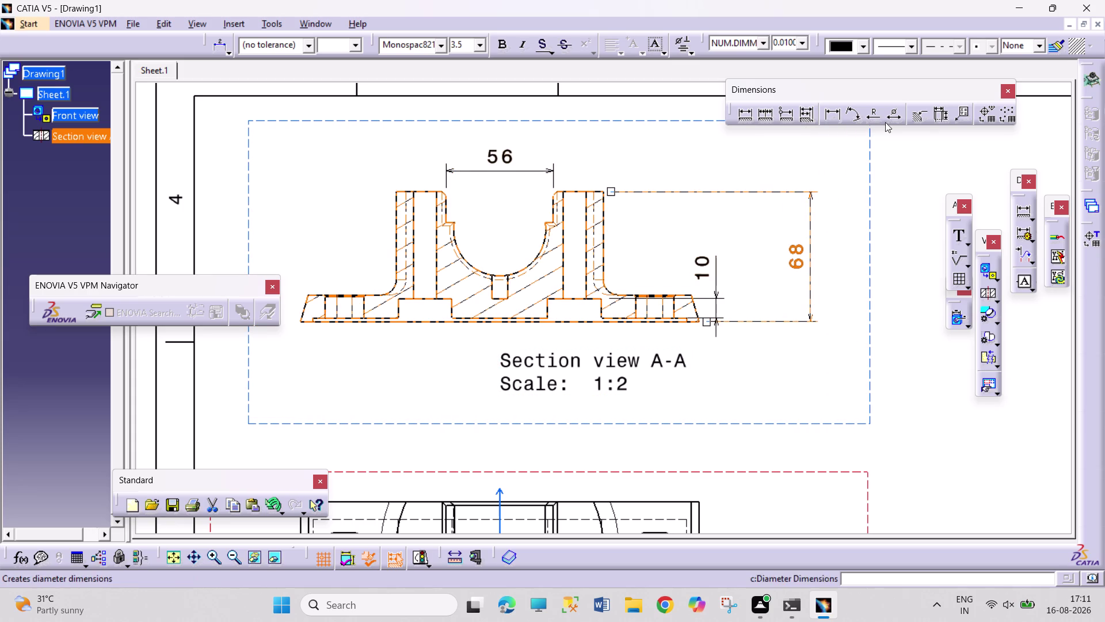
Add the 2 height dimension and set it beside the 10.
click(836, 114)
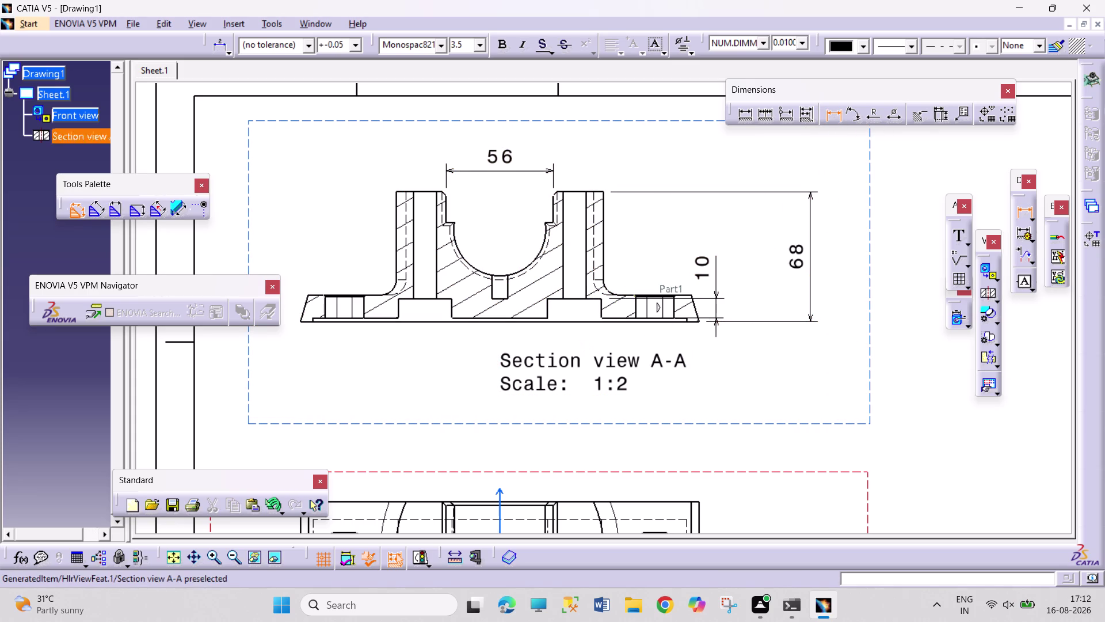
click(634, 316)
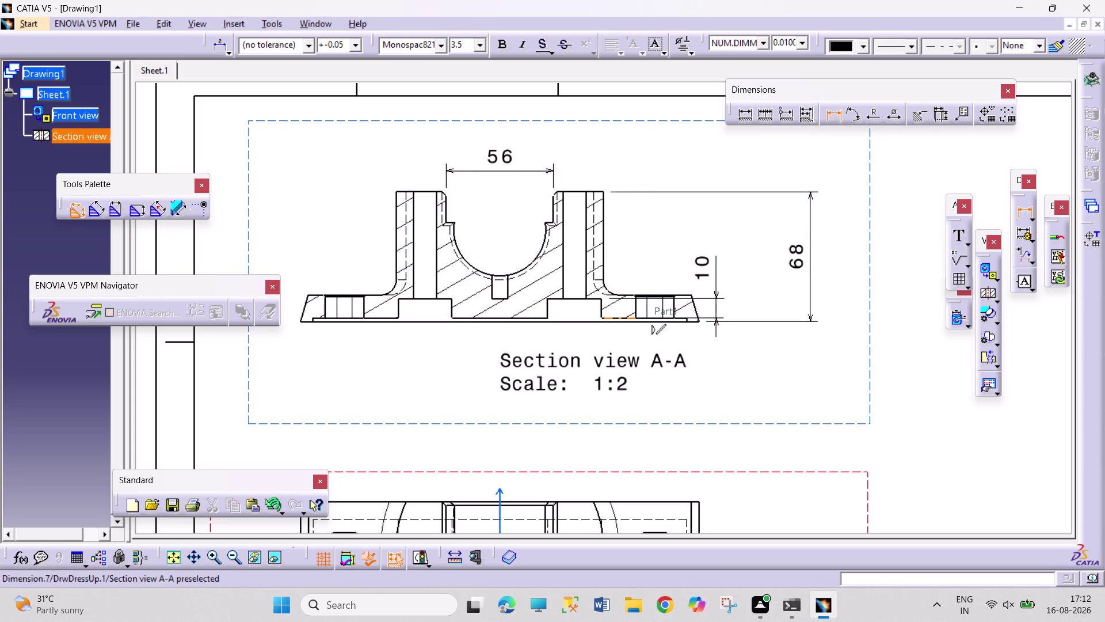
drag(646, 323, 651, 324)
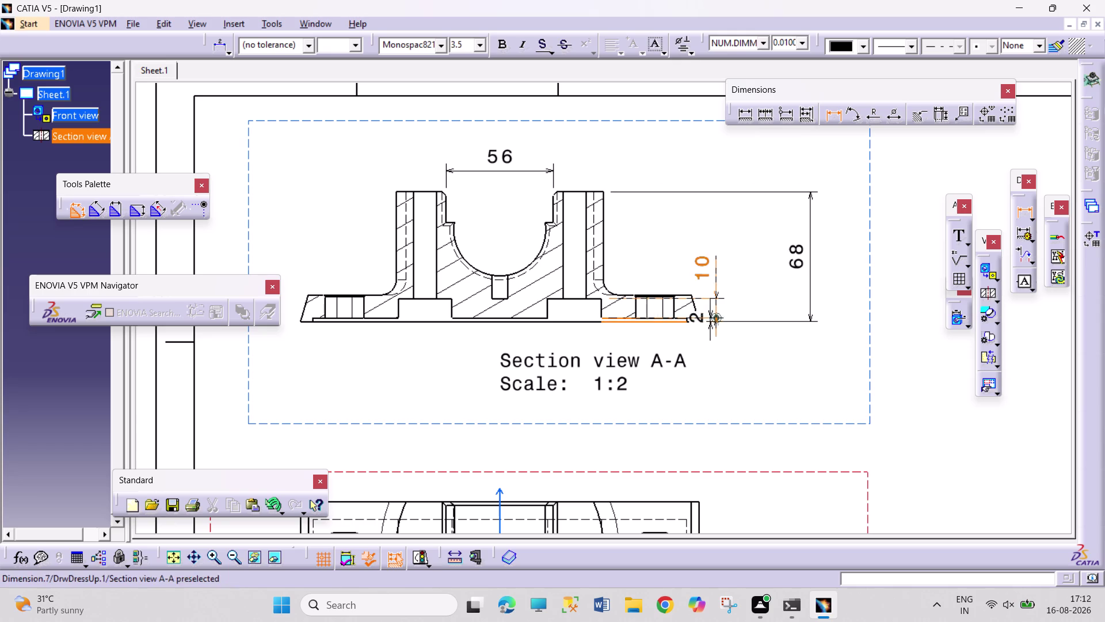
click(735, 308)
drag(715, 287, 719, 287)
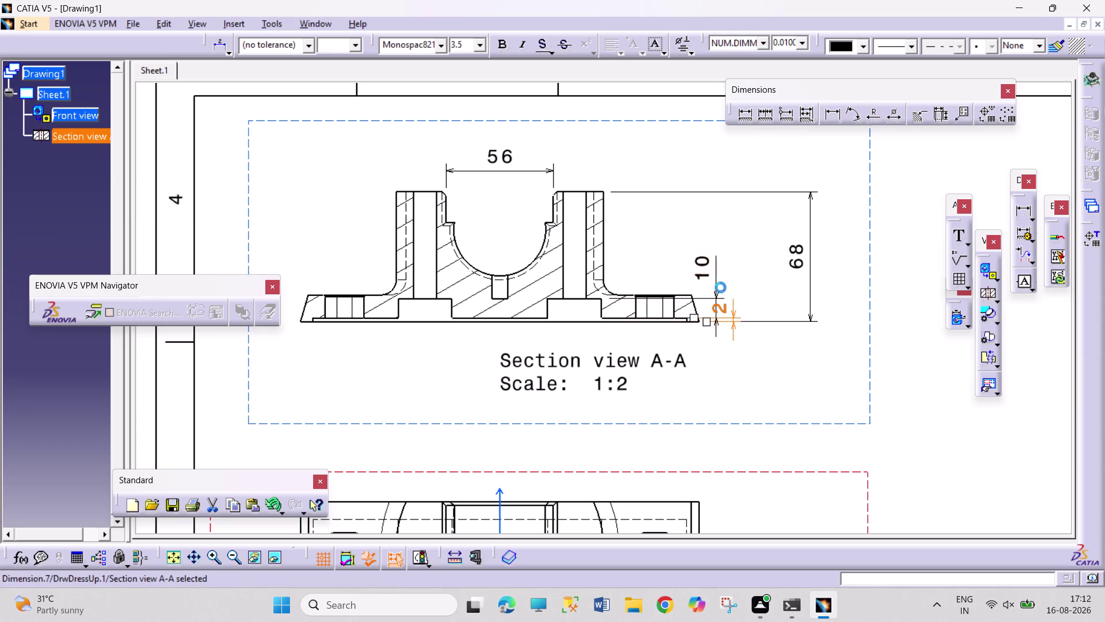
drag(720, 287, 750, 262)
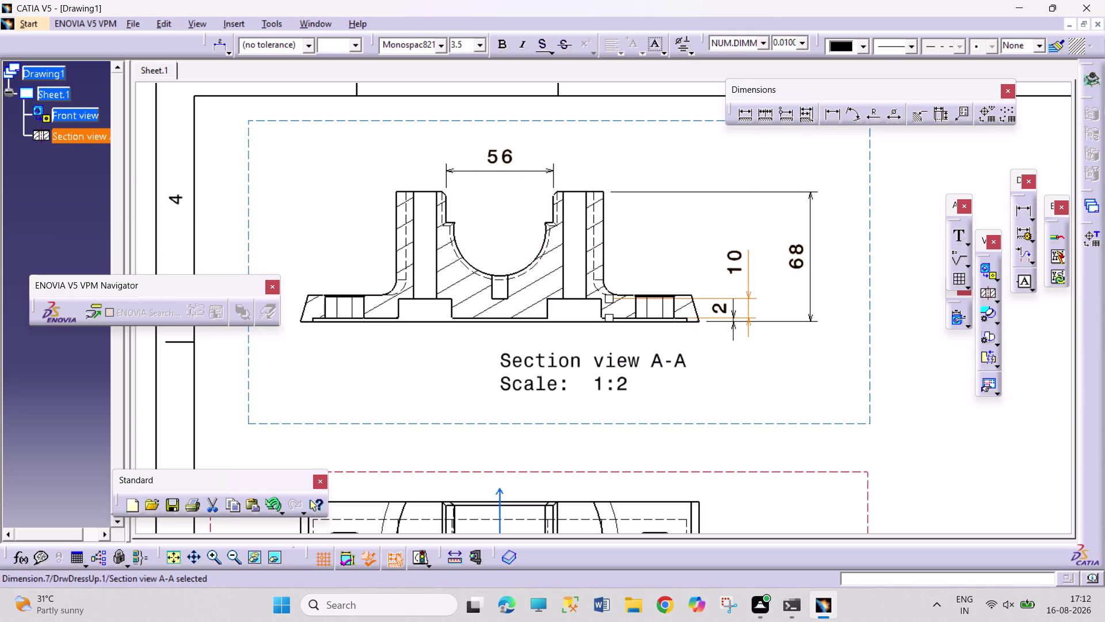
Add the 14 height dimension at the right of the base.
click(834, 116)
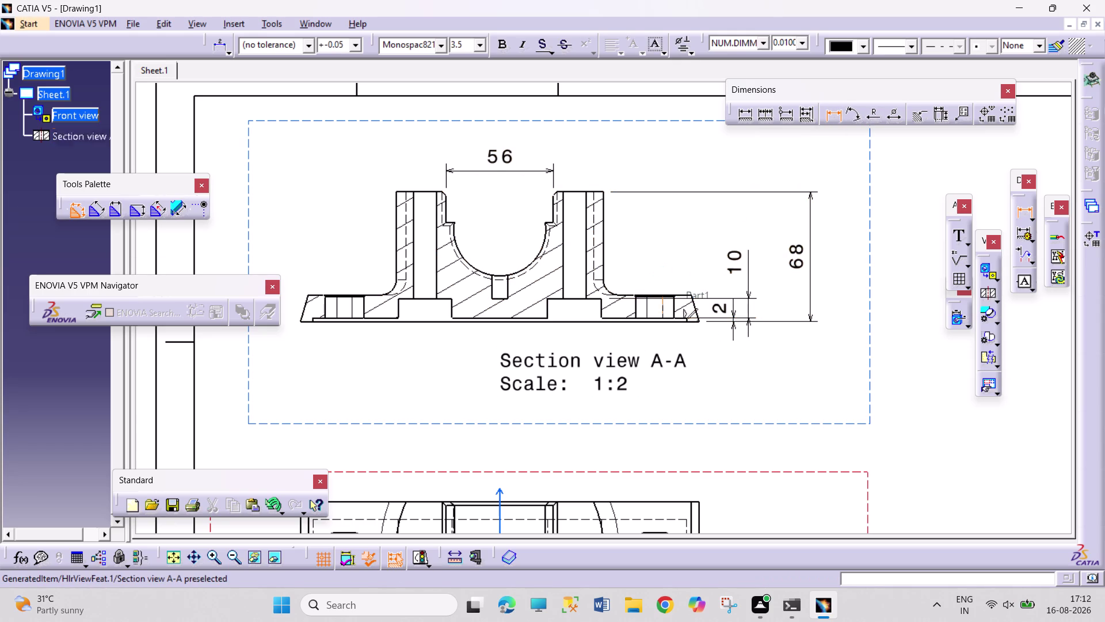
click(622, 294)
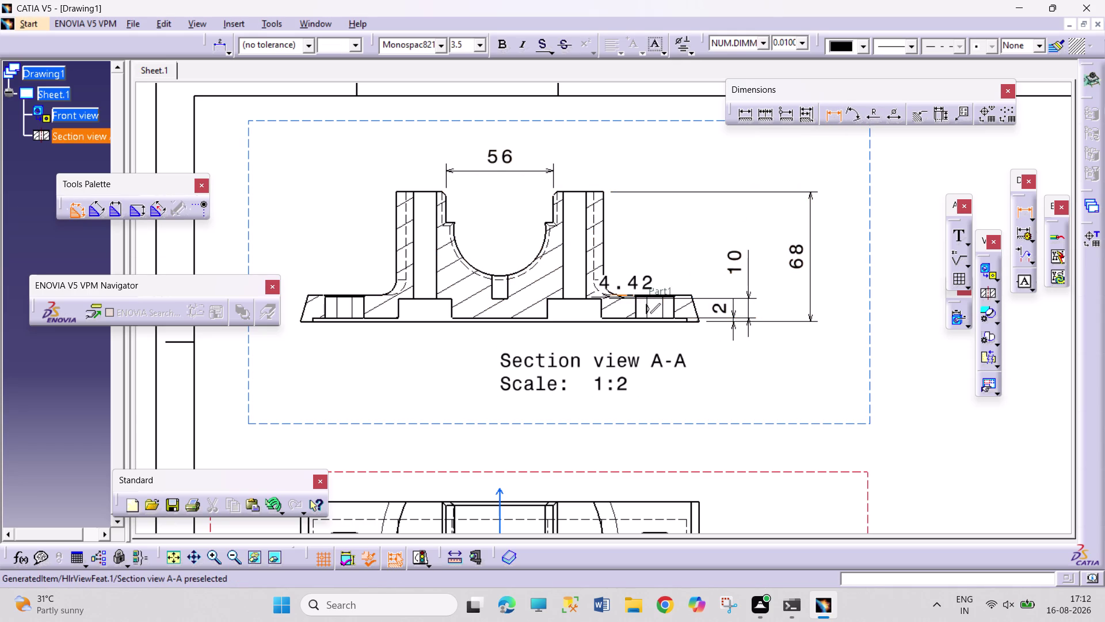
drag(630, 321, 638, 323)
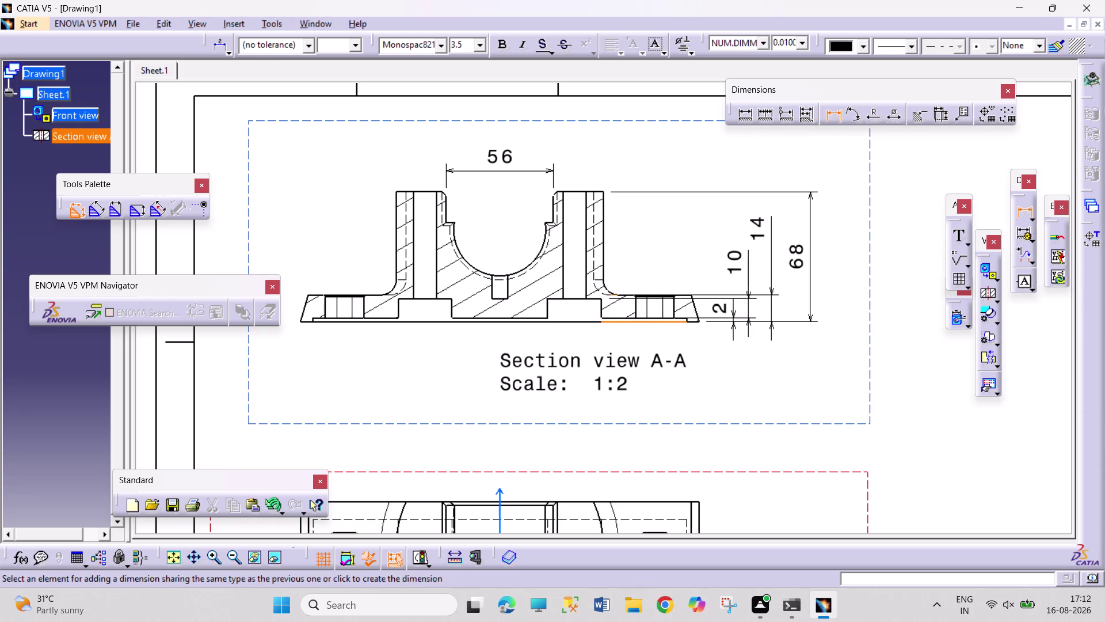
click(774, 214)
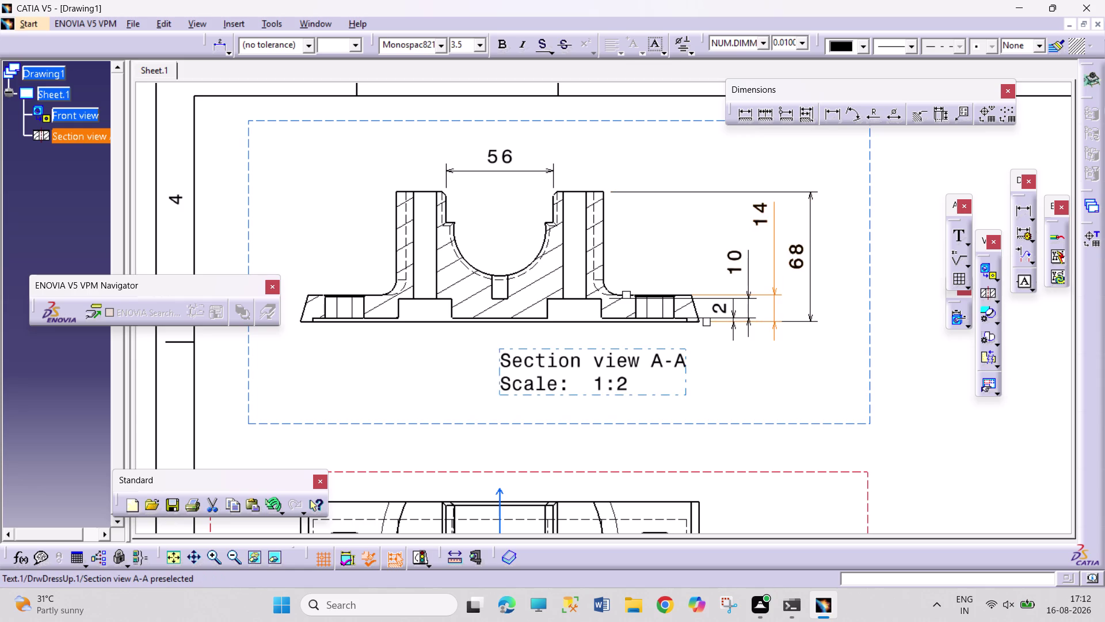
Lower the Section view A-A label and discard an unwanted 20 width dimension.
drag(647, 376, 641, 422)
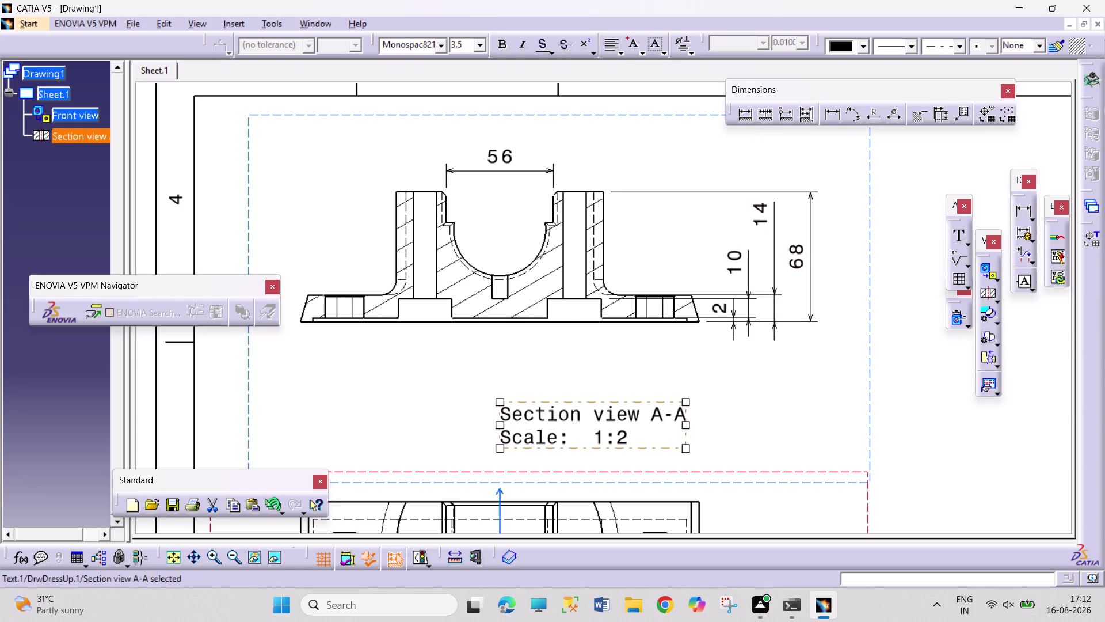
click(749, 112)
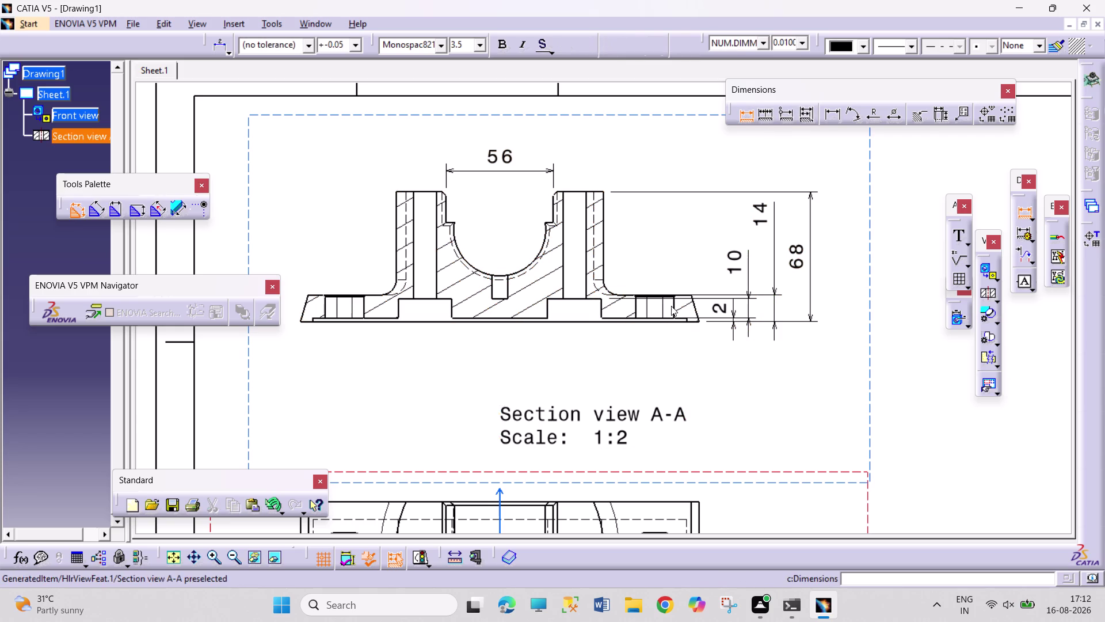
click(833, 119)
click(635, 312)
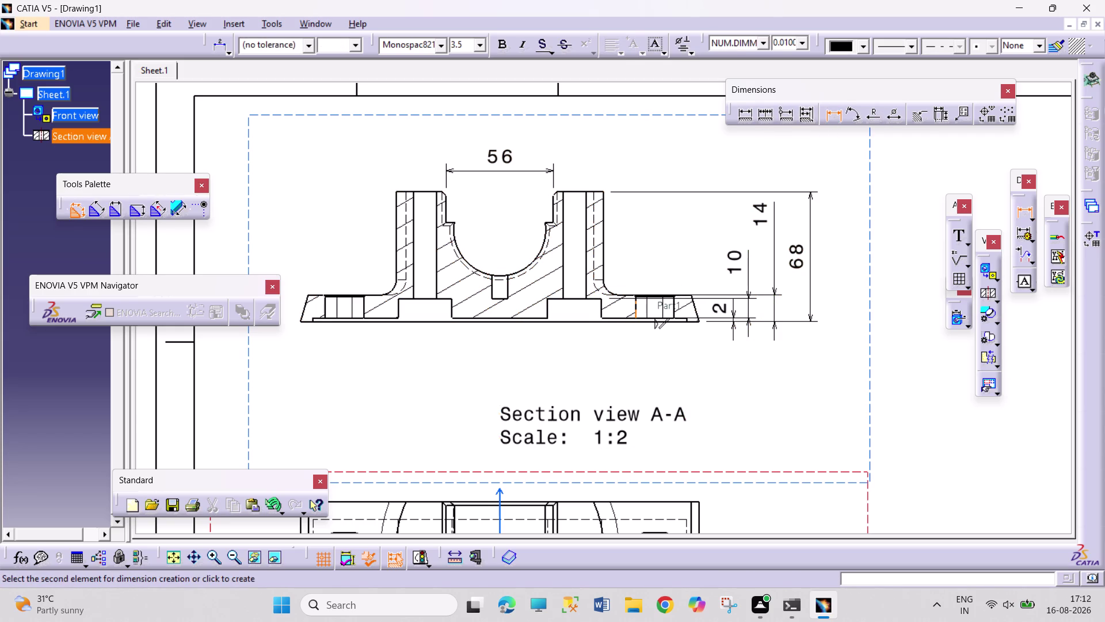
click(675, 311)
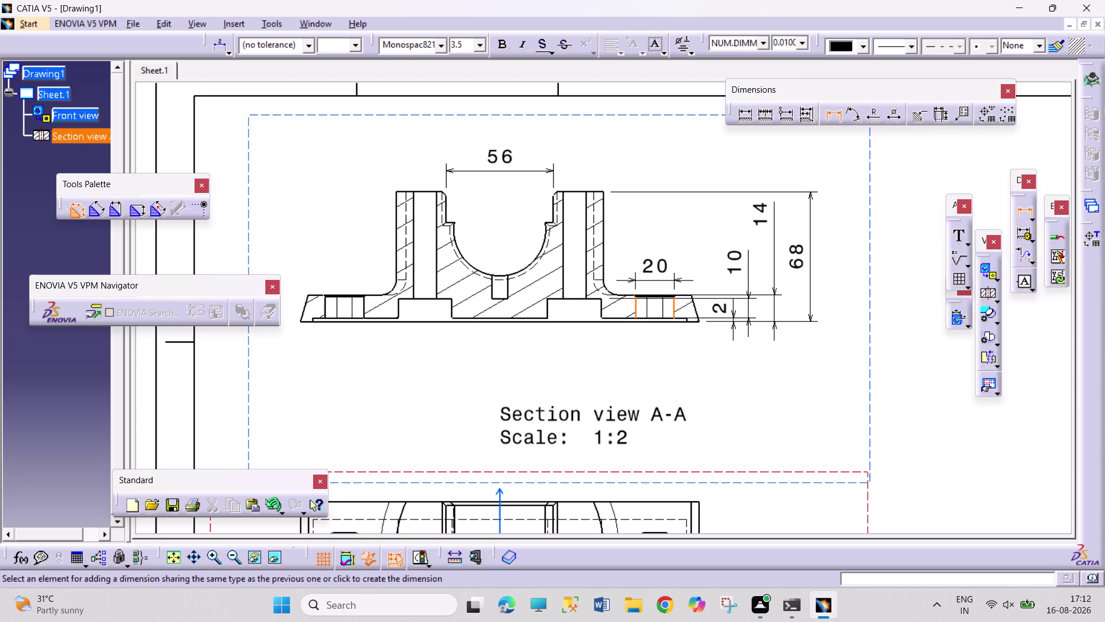
key(Escape)
key(Escape)
key(Escape)
key(Escape)
key(Escape)
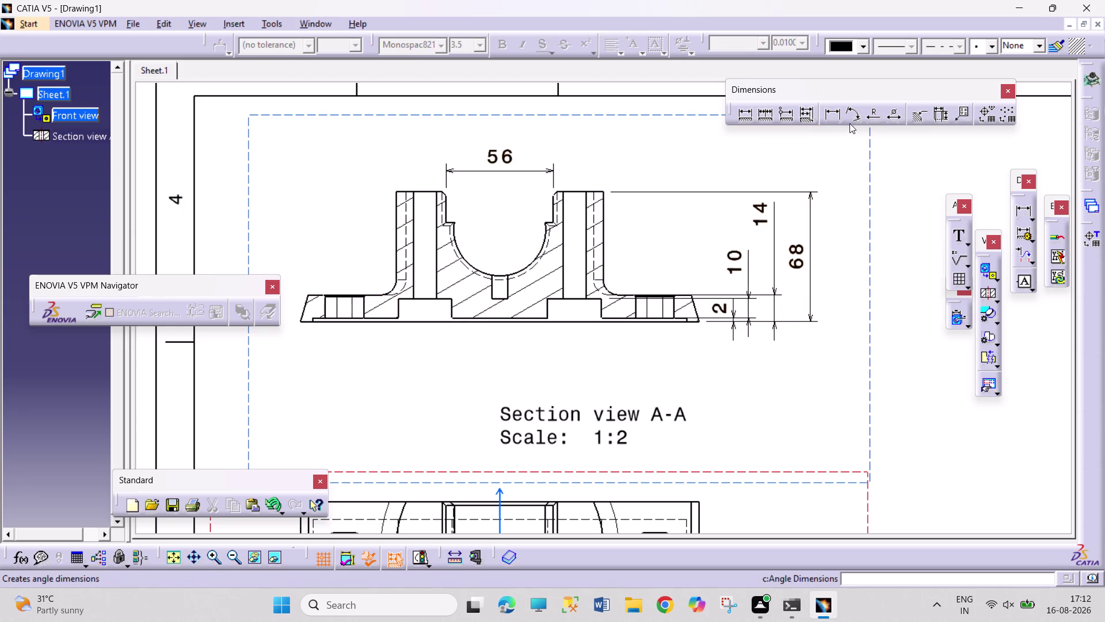
Dimension the base recess as 28 wide, placed below the base.
click(837, 115)
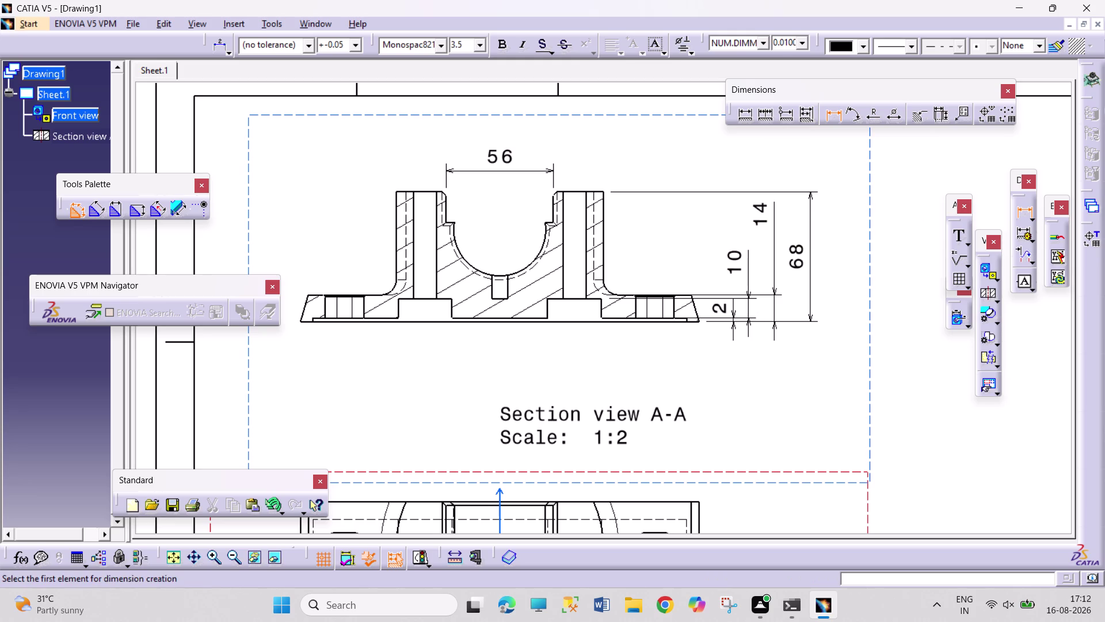
click(547, 309)
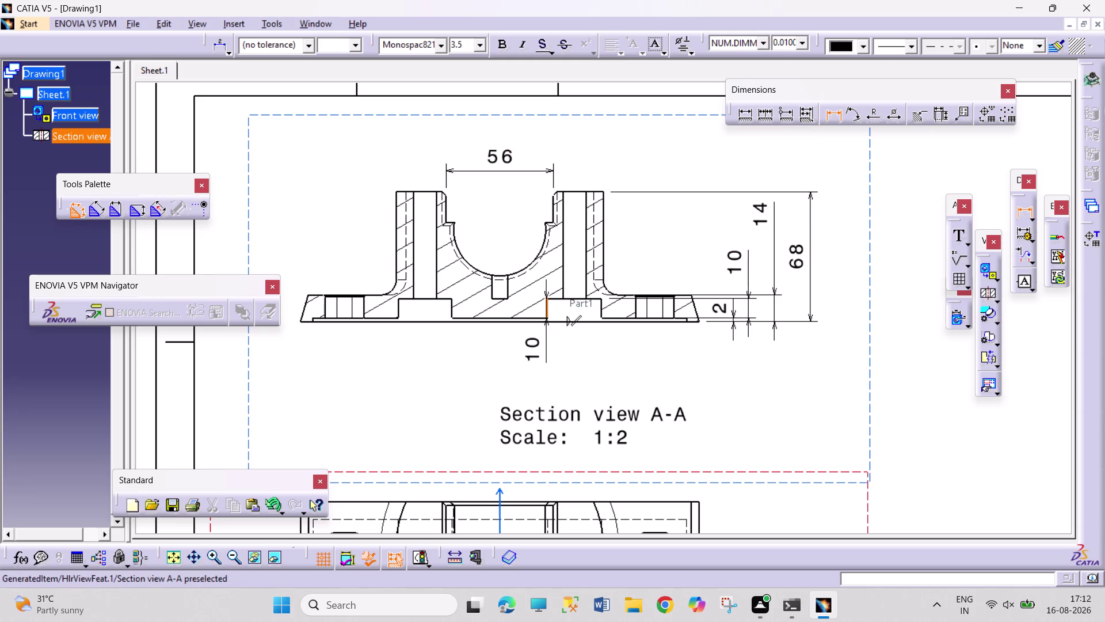
click(602, 309)
click(585, 354)
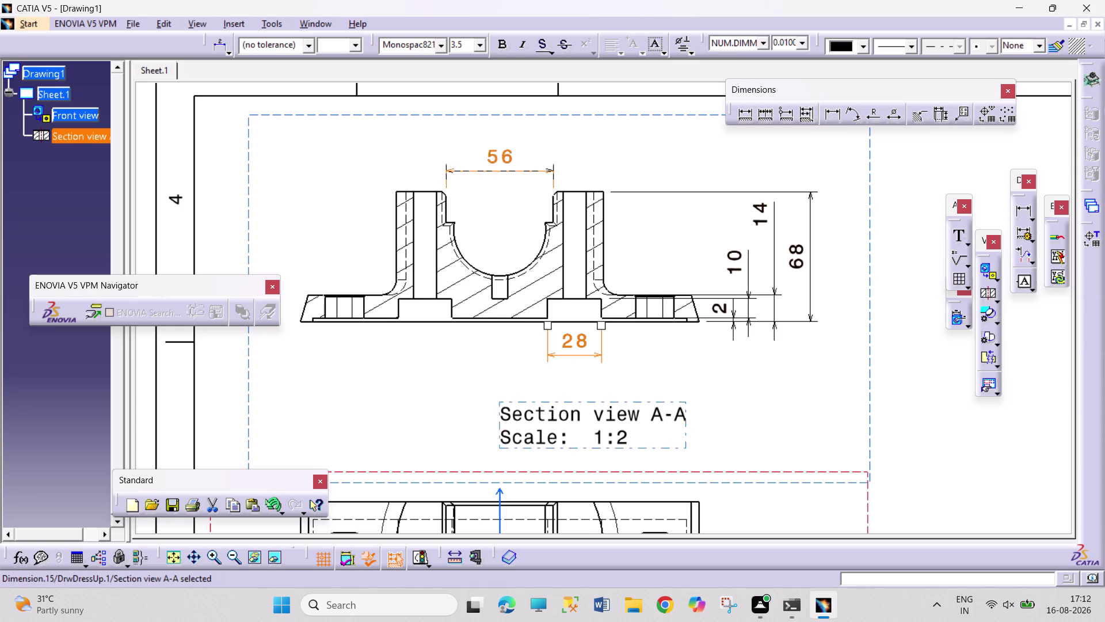
Try the angle dimension on the sloped left end twice, cancelling both attempts.
click(853, 115)
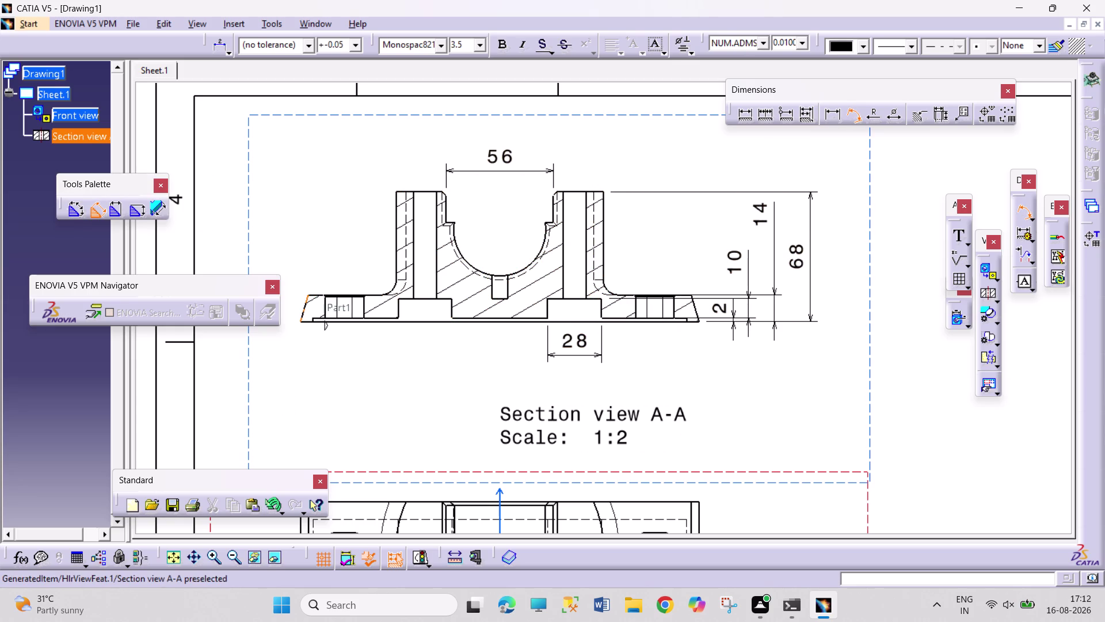
click(302, 310)
click(310, 323)
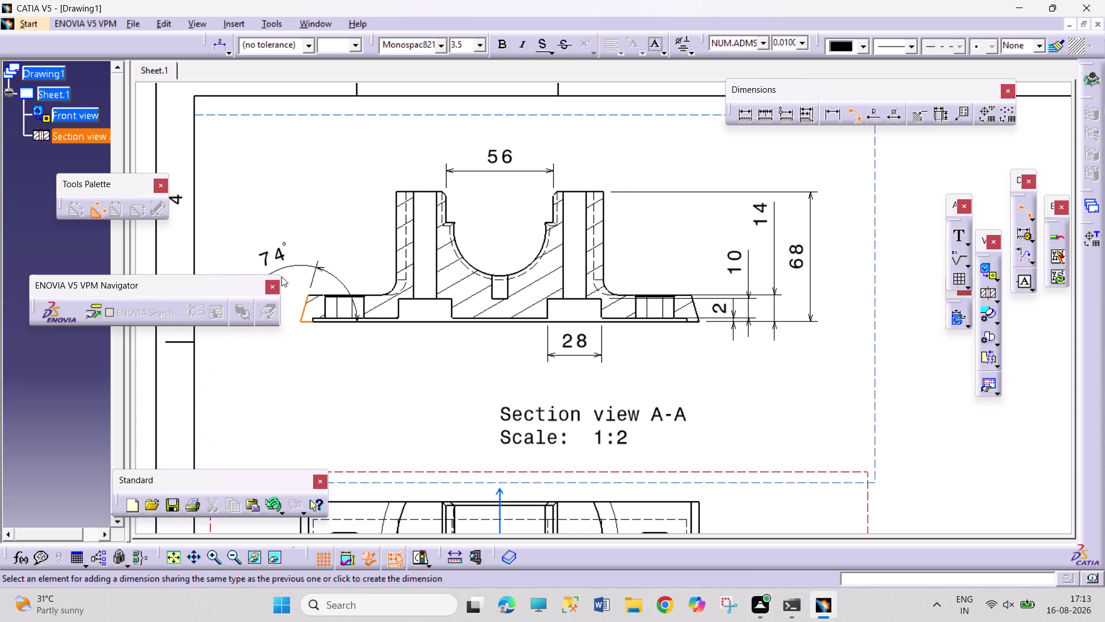
key(Escape)
key(Escape)
key(Escape)
key(Escape)
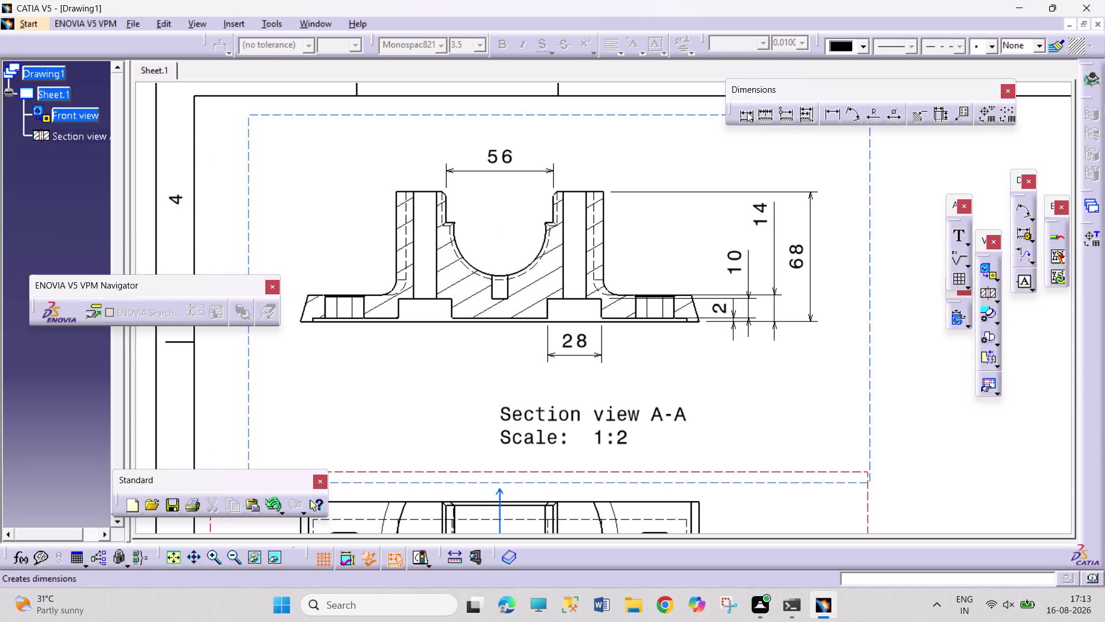
click(854, 113)
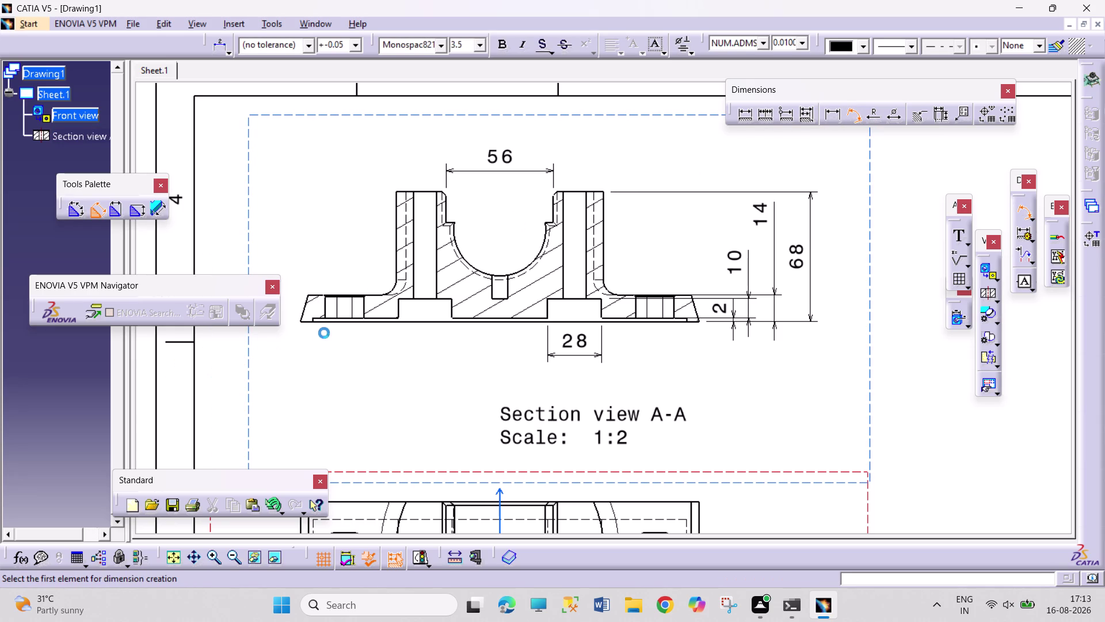
click(319, 321)
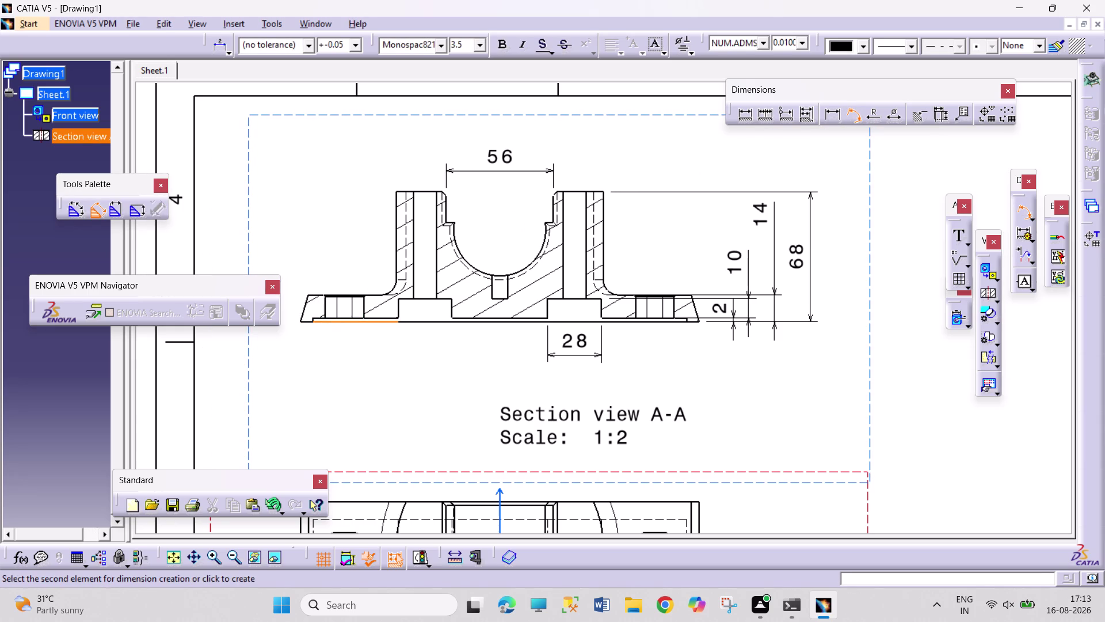
click(306, 304)
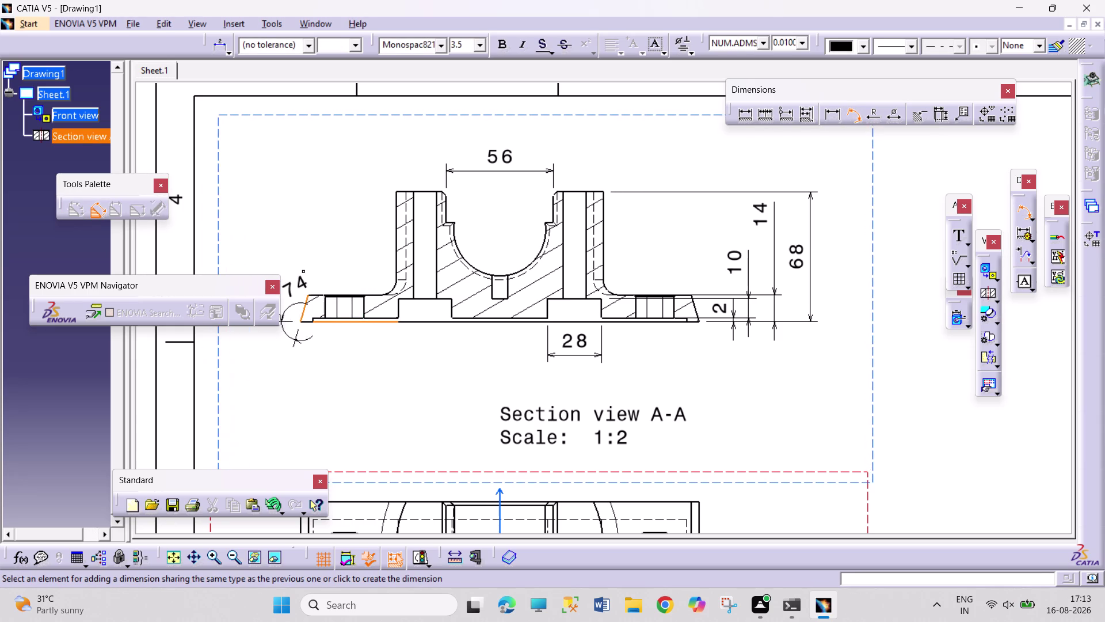
key(Escape)
key(Escape)
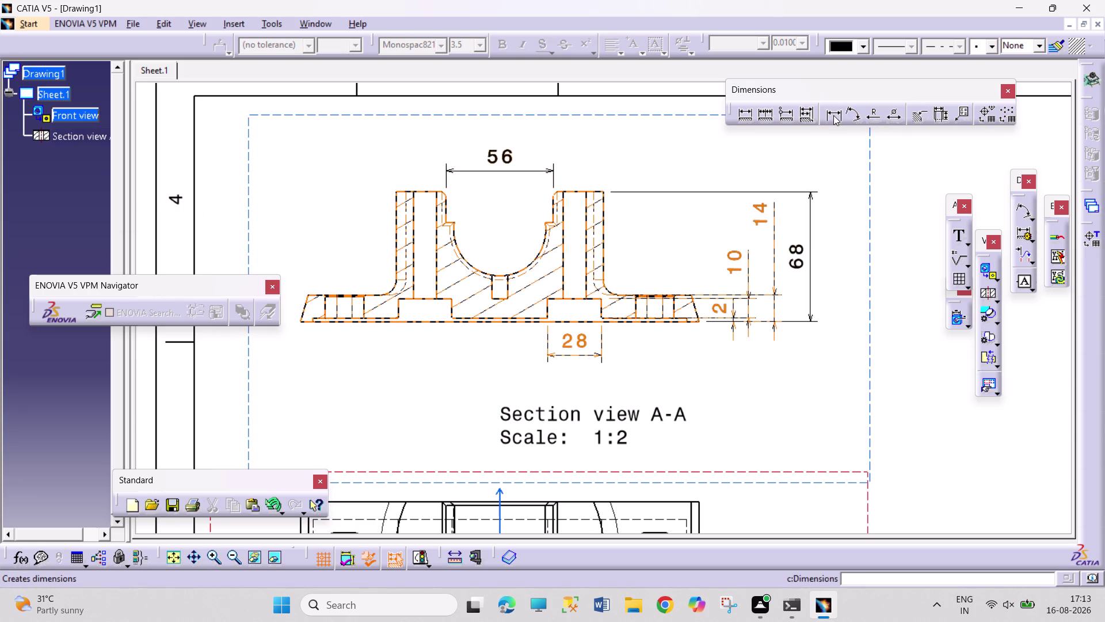
Pick the sloped end edges once more, then cancel the unfinished angle.
click(855, 114)
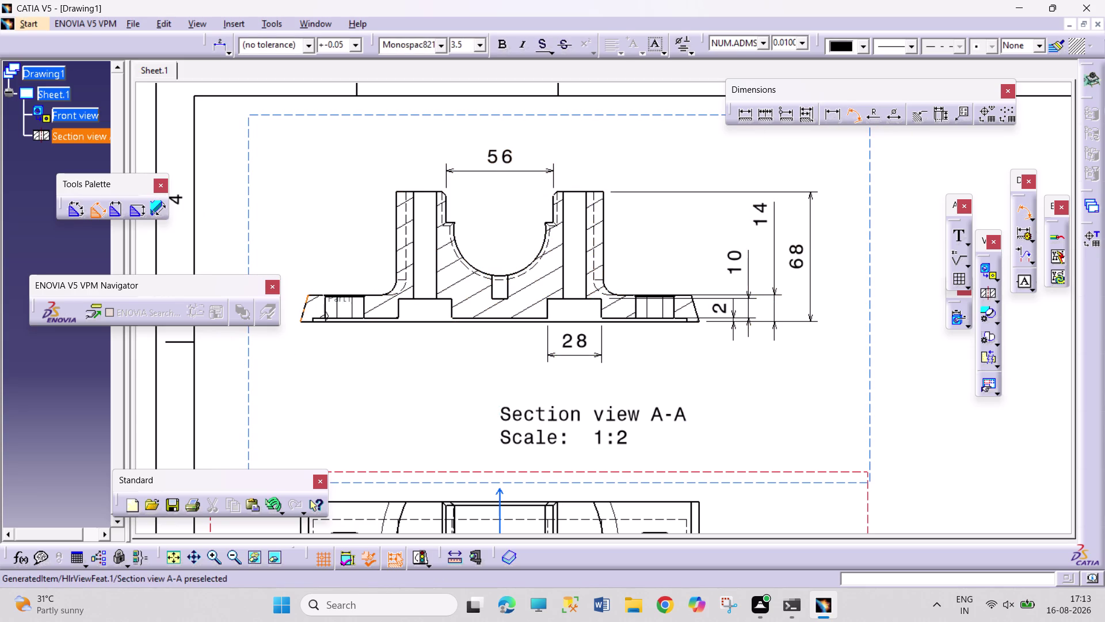
click(303, 305)
click(309, 323)
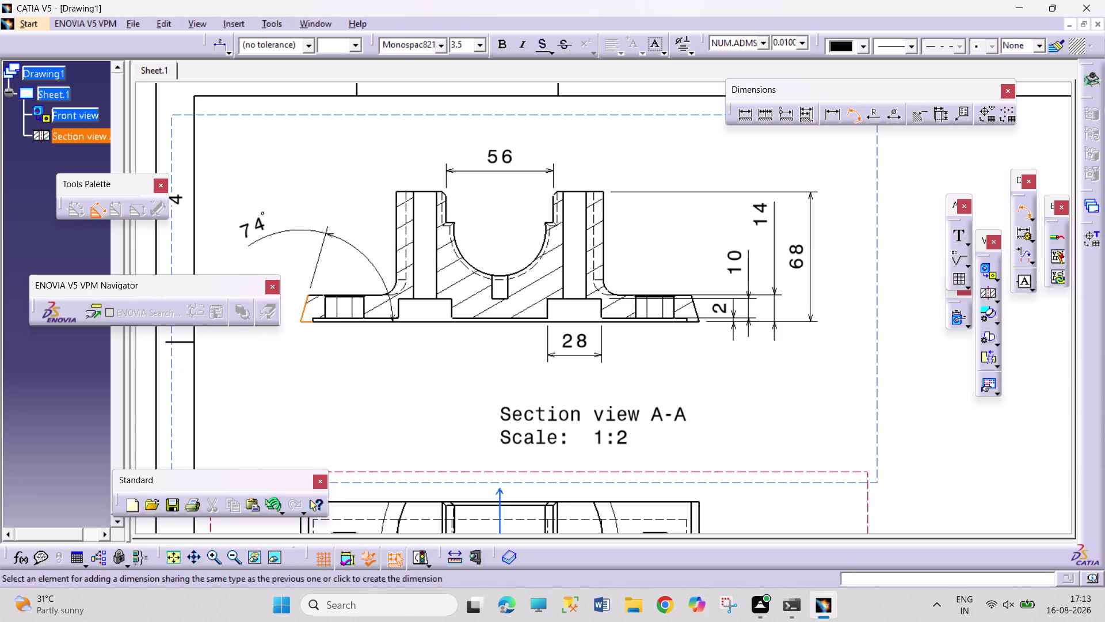
key(Escape)
key(Escape)
key(Escape)
key(Escape)
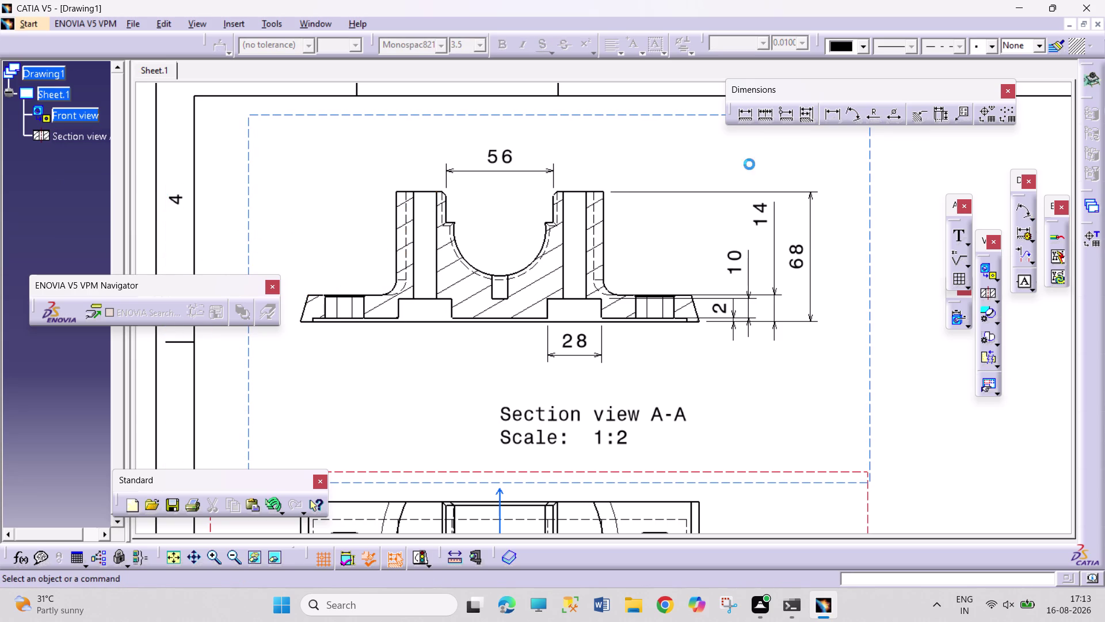
drag(852, 116, 844, 114)
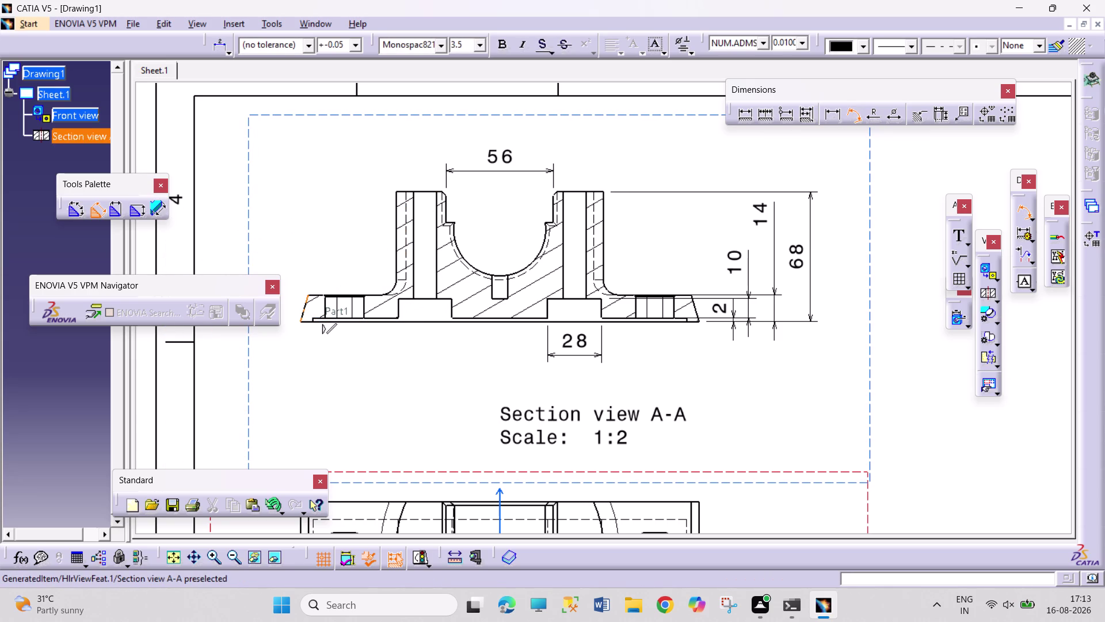
Place the 74° angle between the sloped left end and the base.
click(302, 315)
click(308, 322)
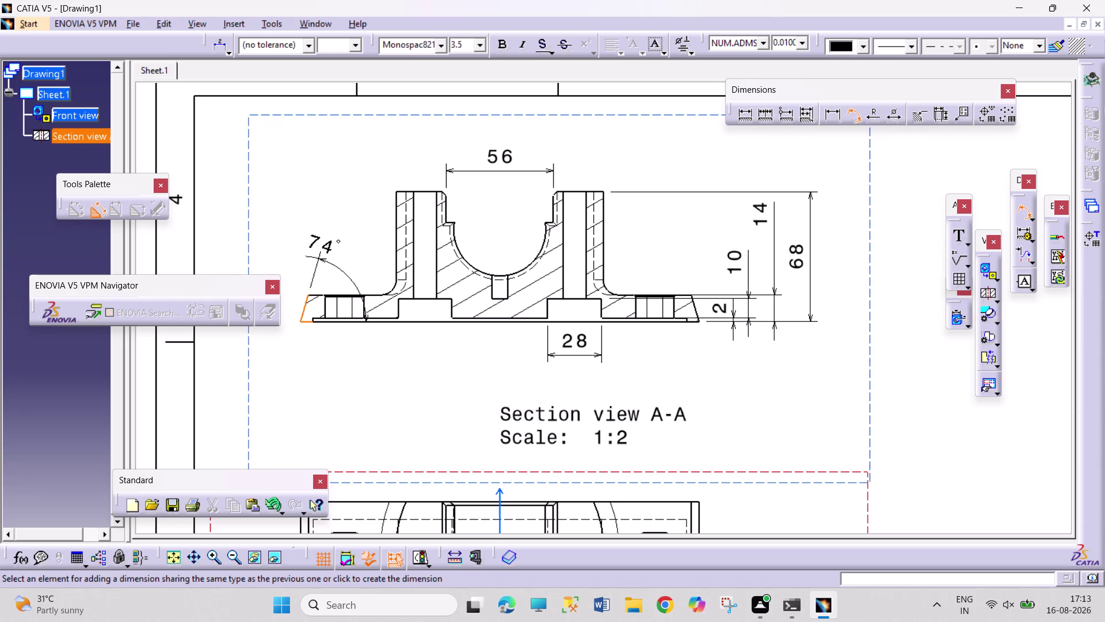
click(323, 259)
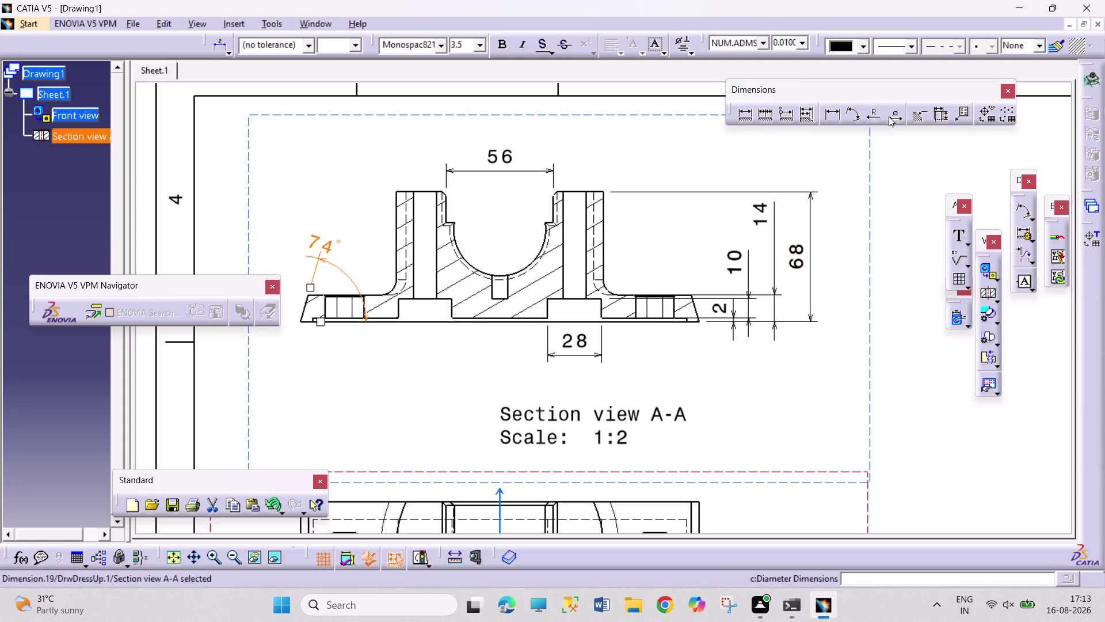
Add the 16 height dimension from the left boss top to the step line.
click(834, 116)
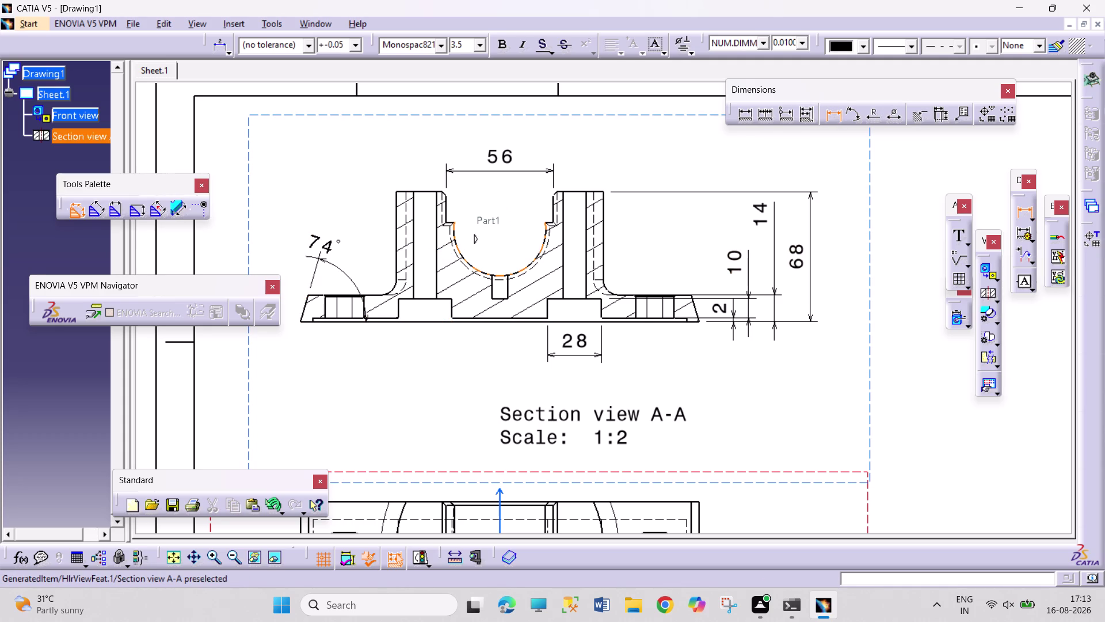
click(448, 221)
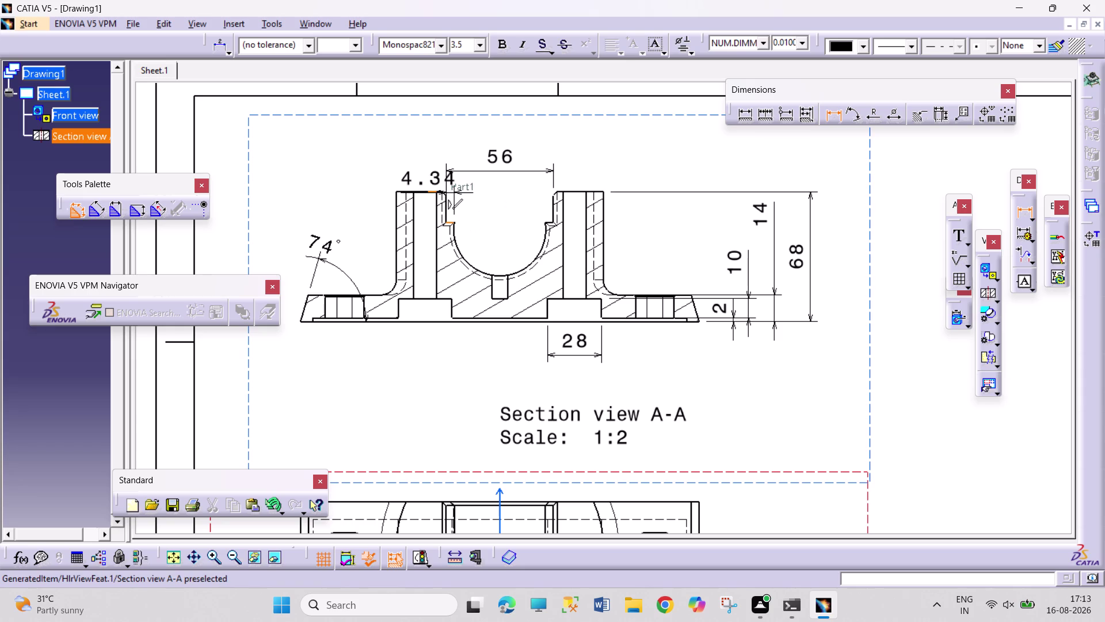
click(428, 191)
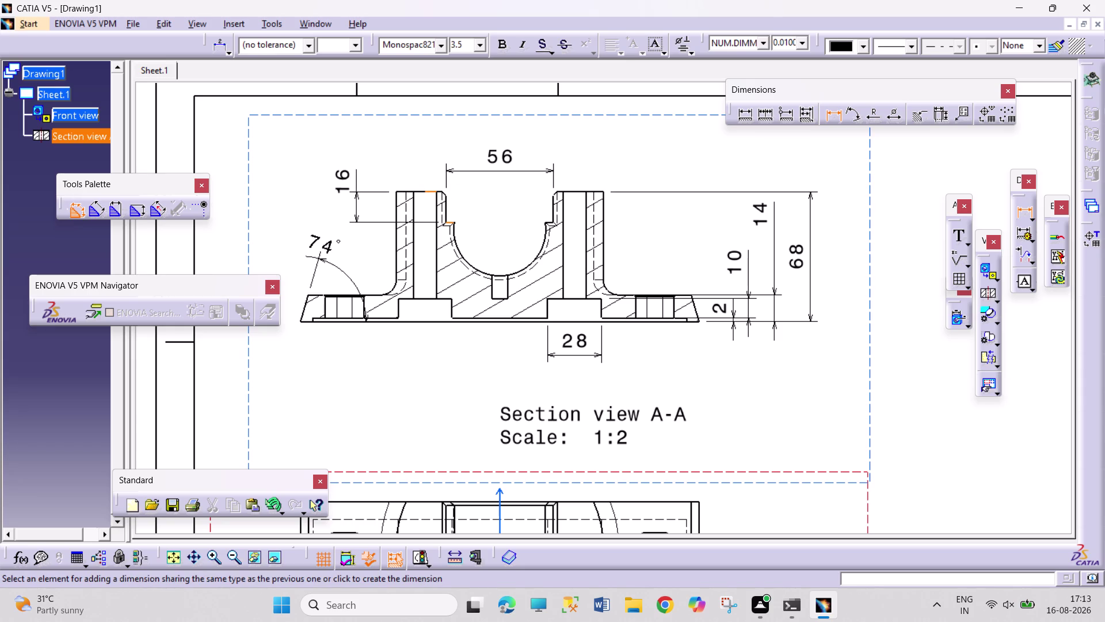
click(356, 180)
Move the 74° angle dimension below the base's left end.
drag(329, 246, 282, 299)
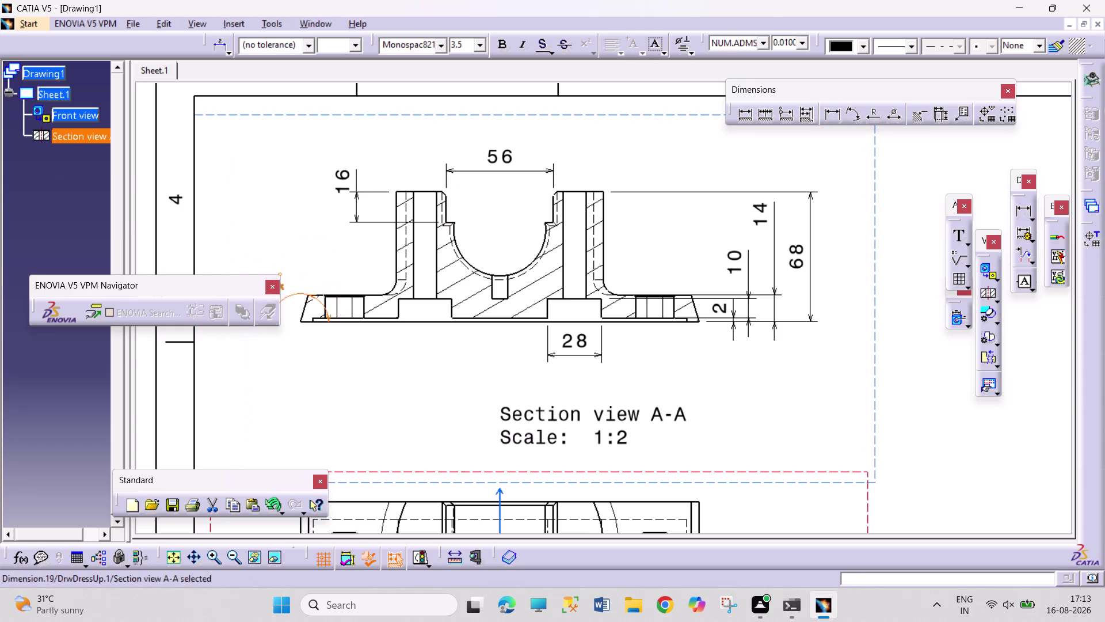
drag(282, 300, 271, 317)
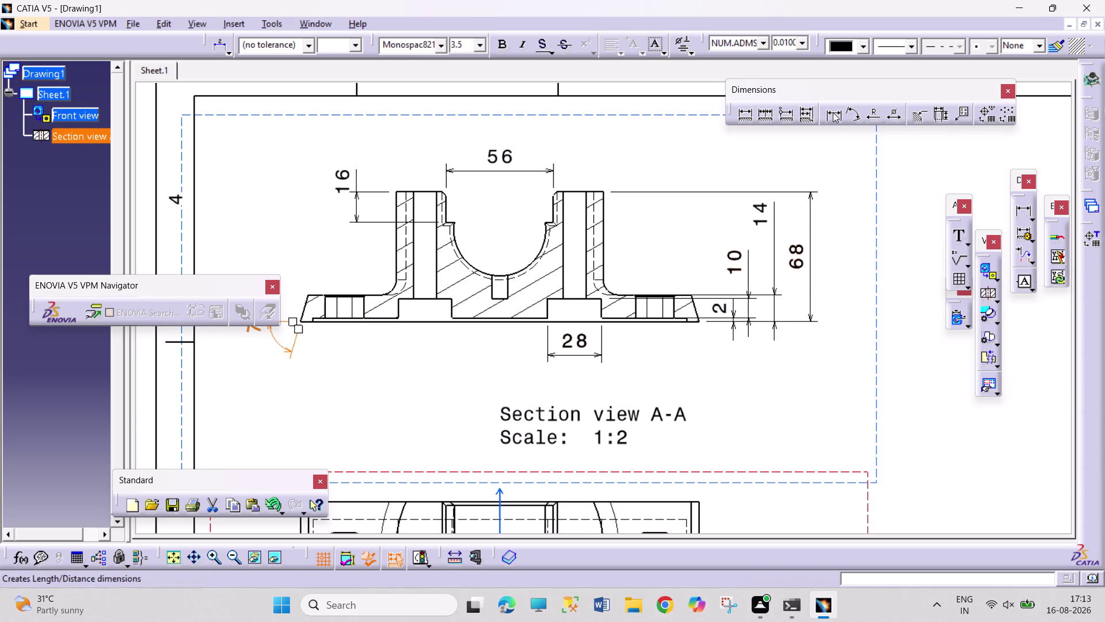
drag(829, 115, 815, 123)
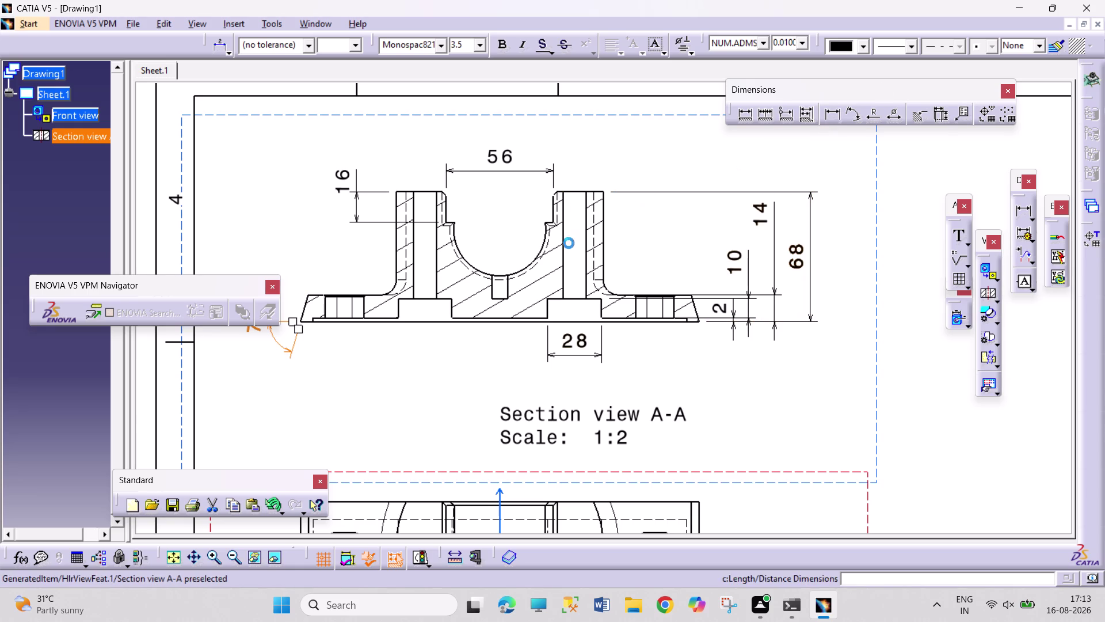
Add the 4 height dimension referenced from the bore.
click(523, 269)
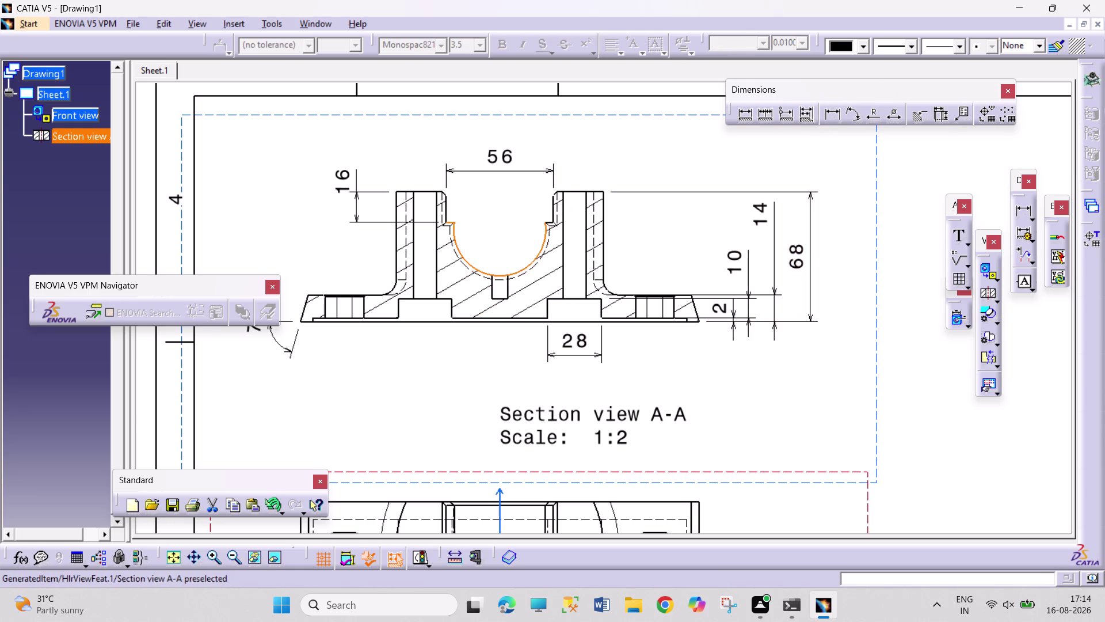
click(450, 220)
click(825, 116)
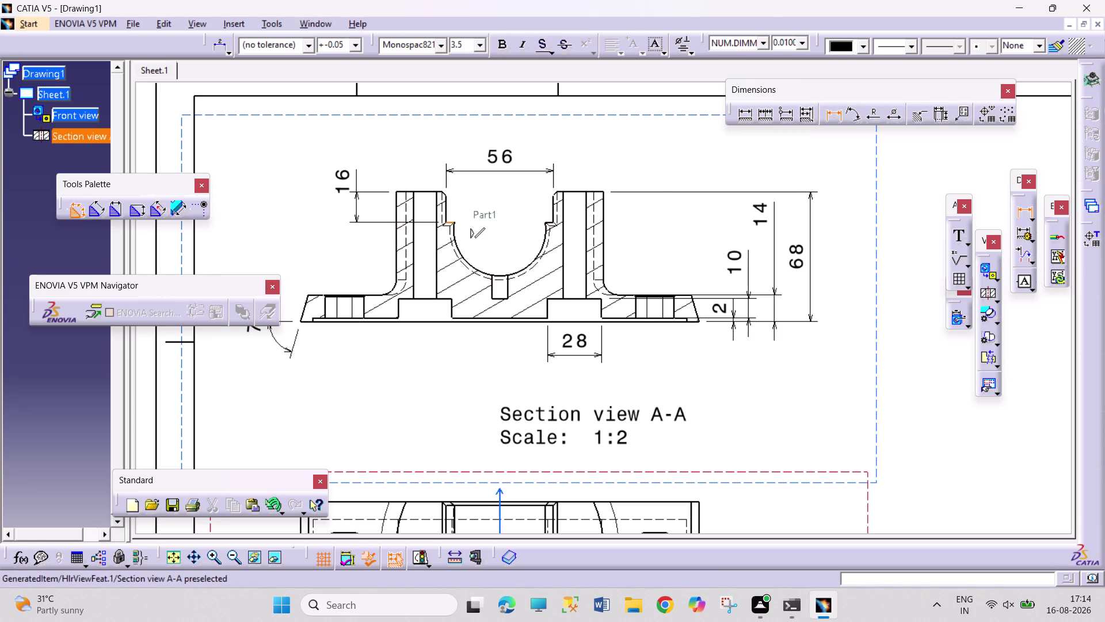
click(451, 221)
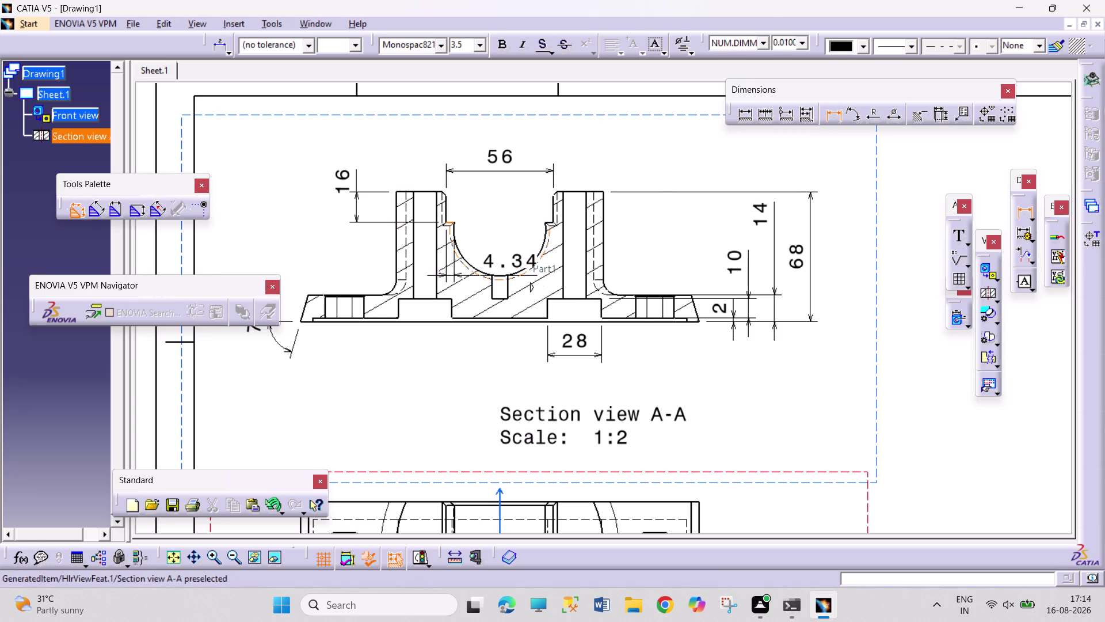
click(511, 272)
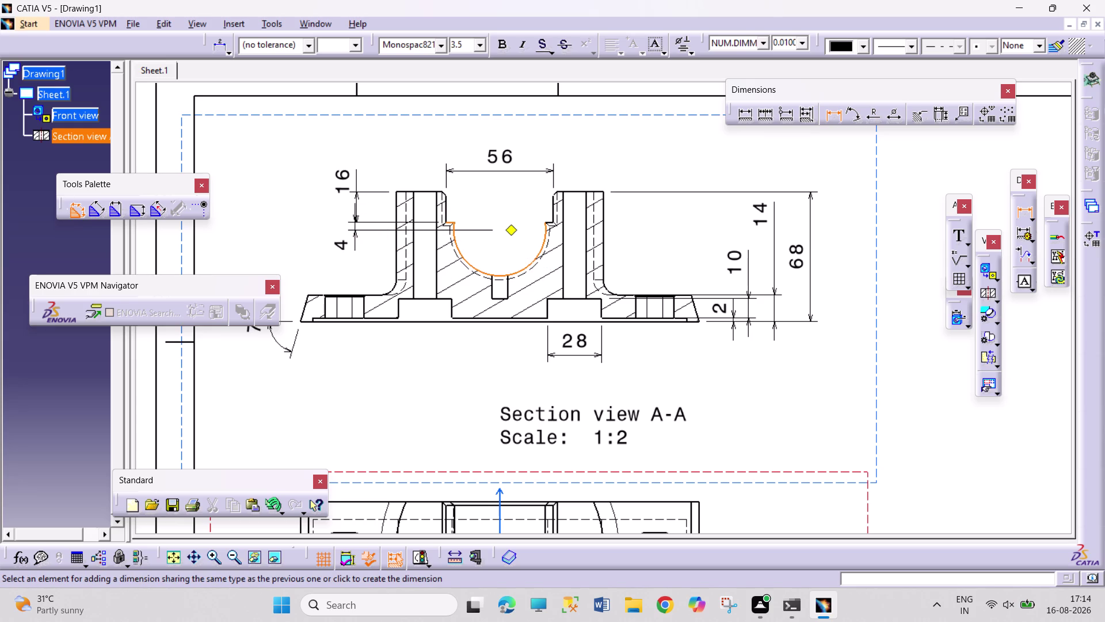
click(356, 245)
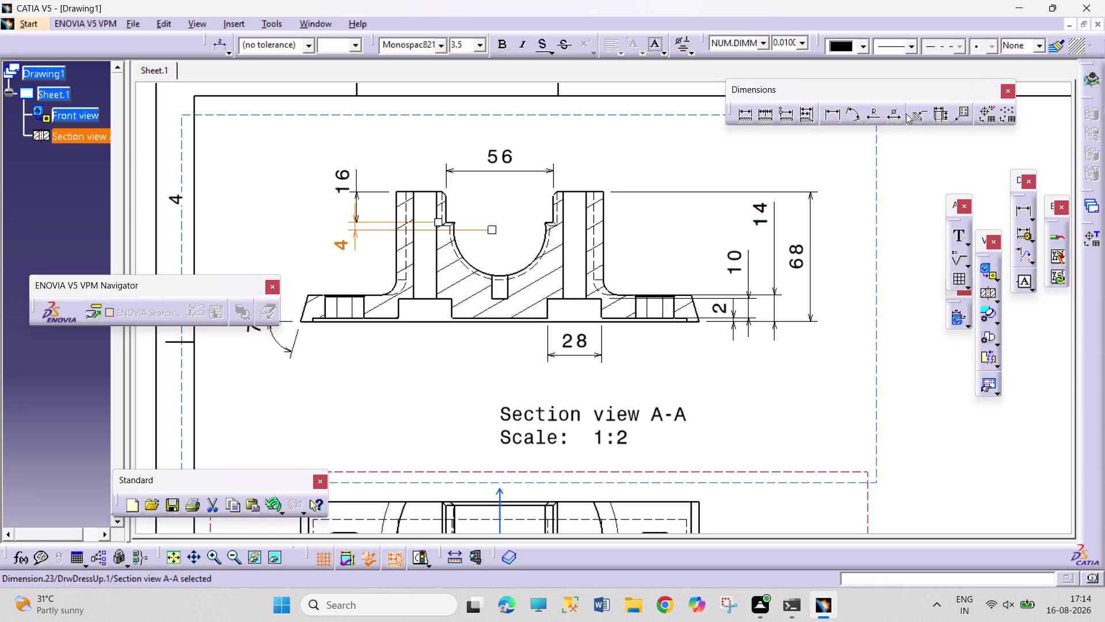
Add the R24 radius on the bore and the R8 radius on the fillet by the right boss.
click(871, 118)
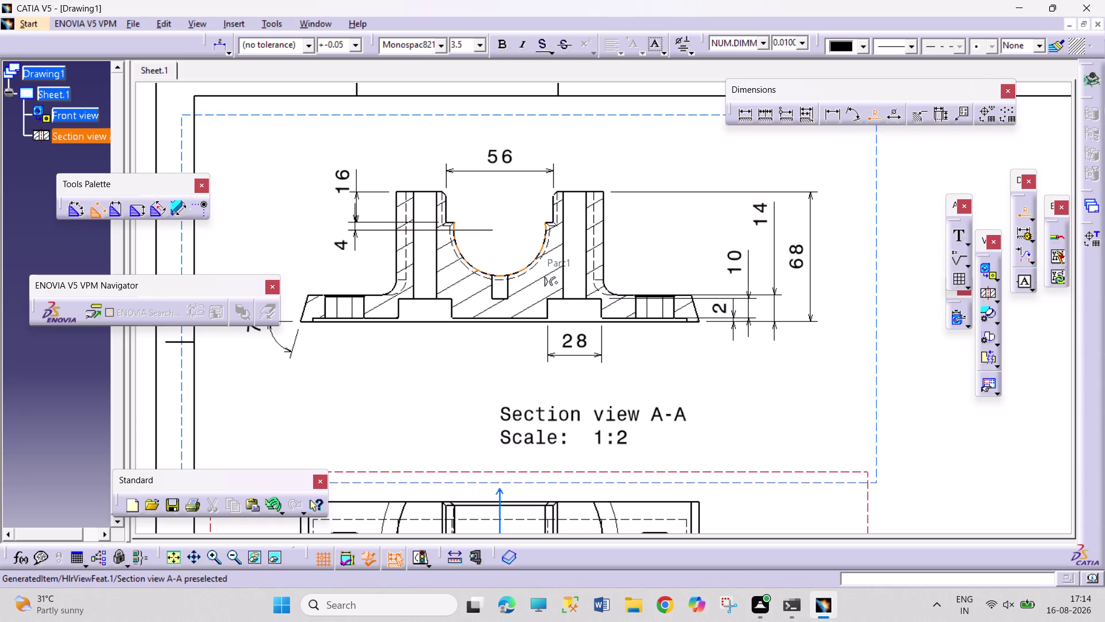
drag(524, 268, 525, 262)
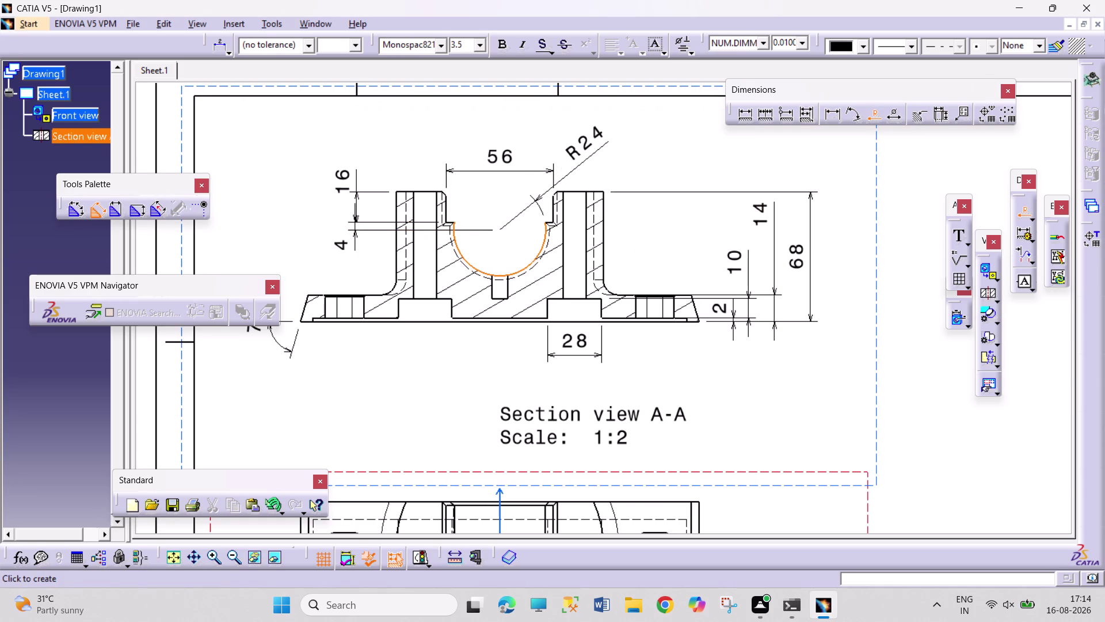
click(578, 167)
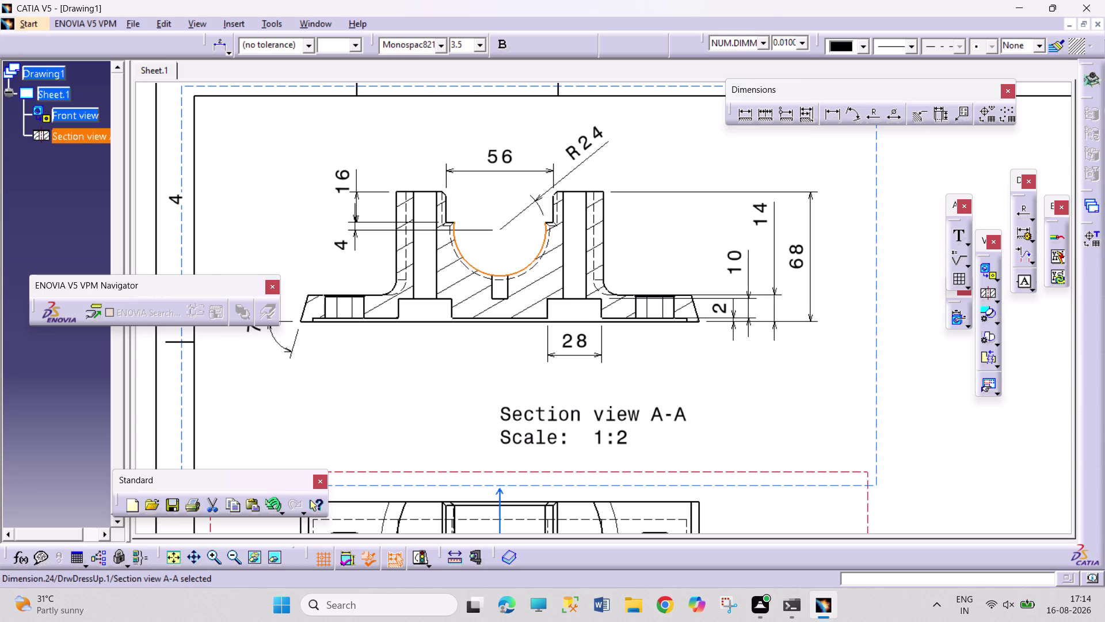
click(875, 118)
click(605, 289)
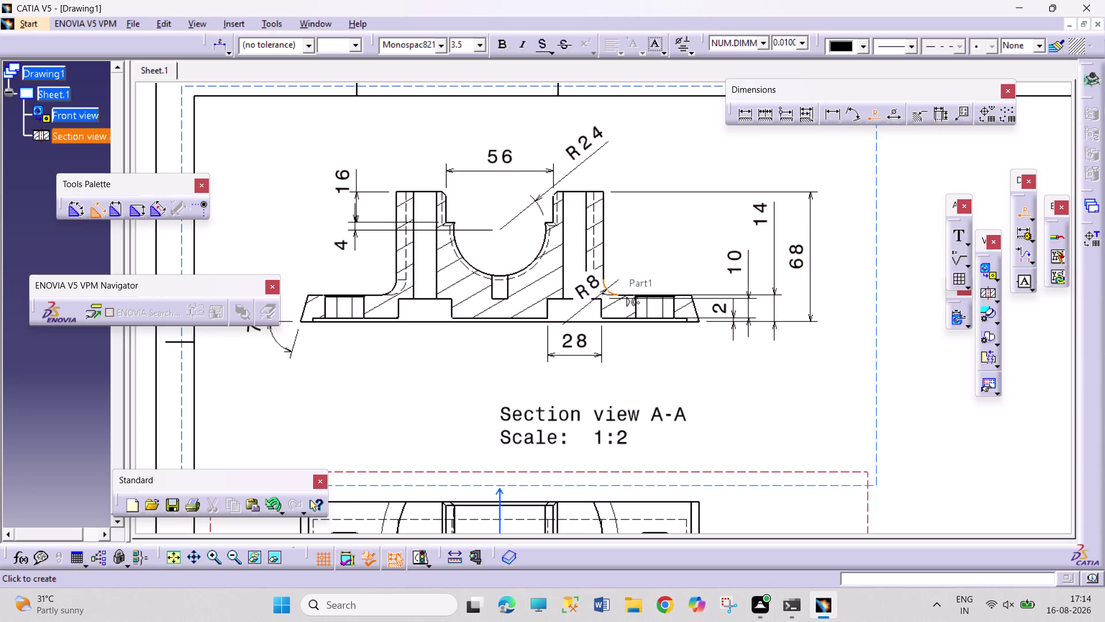
click(635, 266)
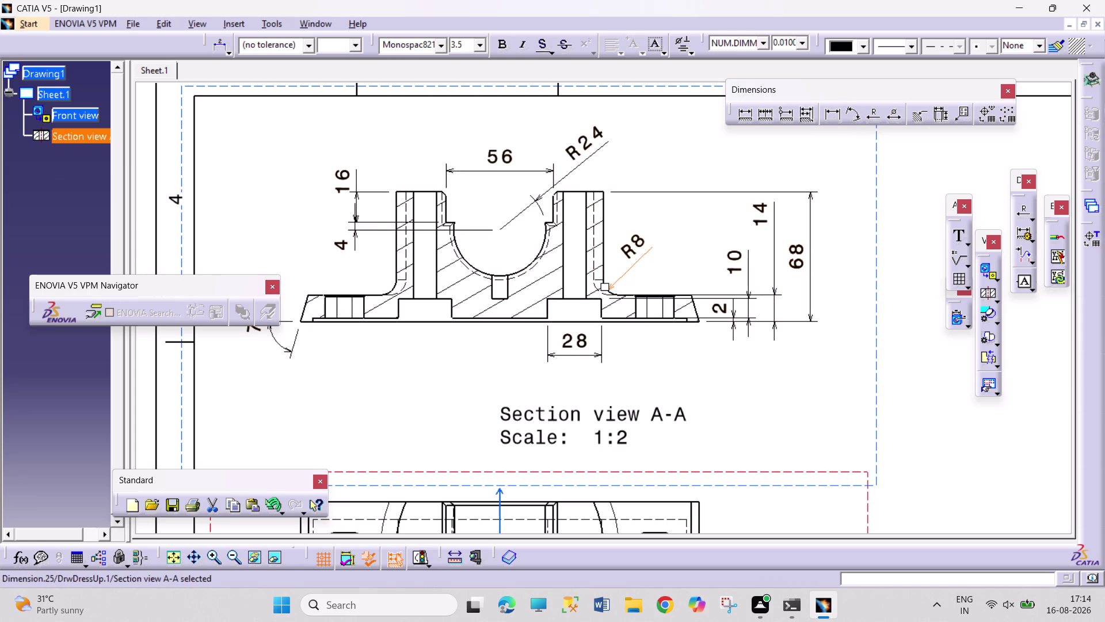
click(831, 116)
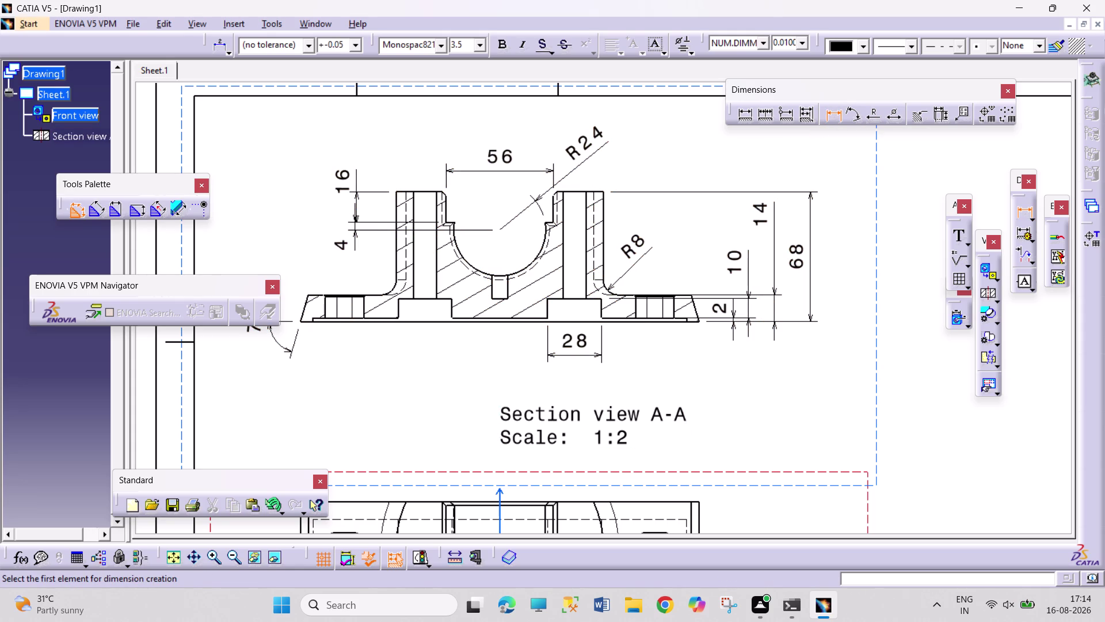
Dimension the overall base length as 208 between both base ends.
click(301, 323)
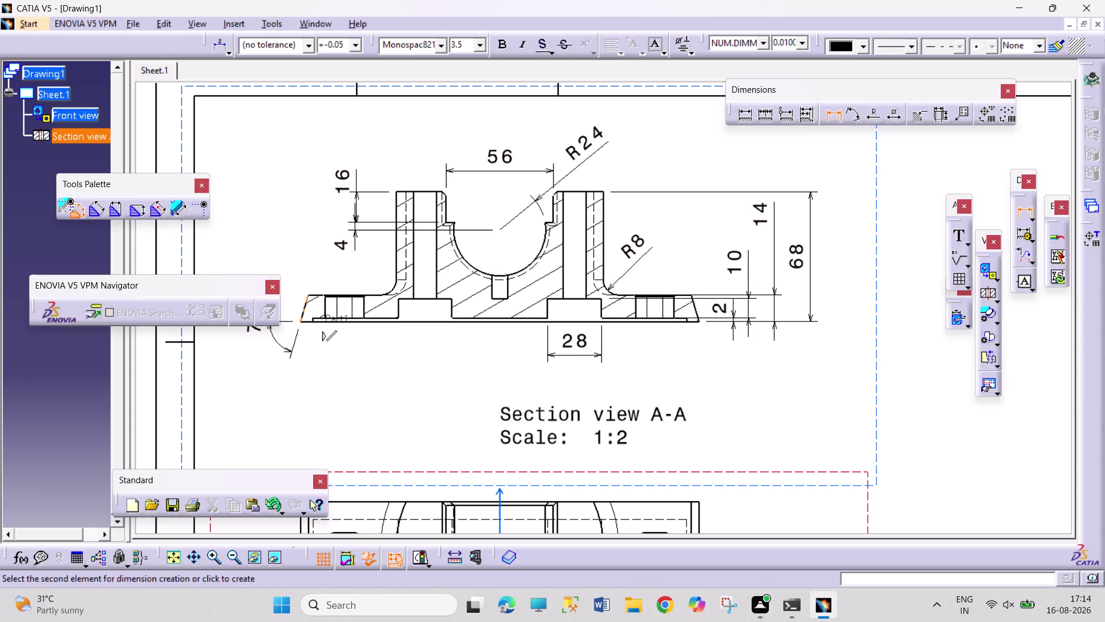
click(698, 314)
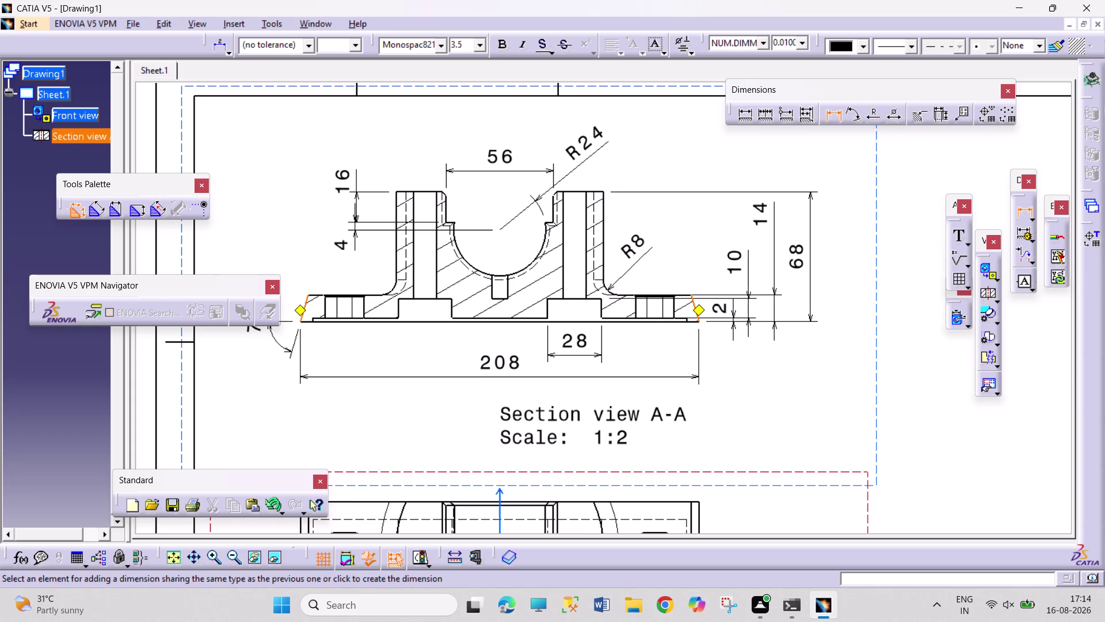
click(553, 389)
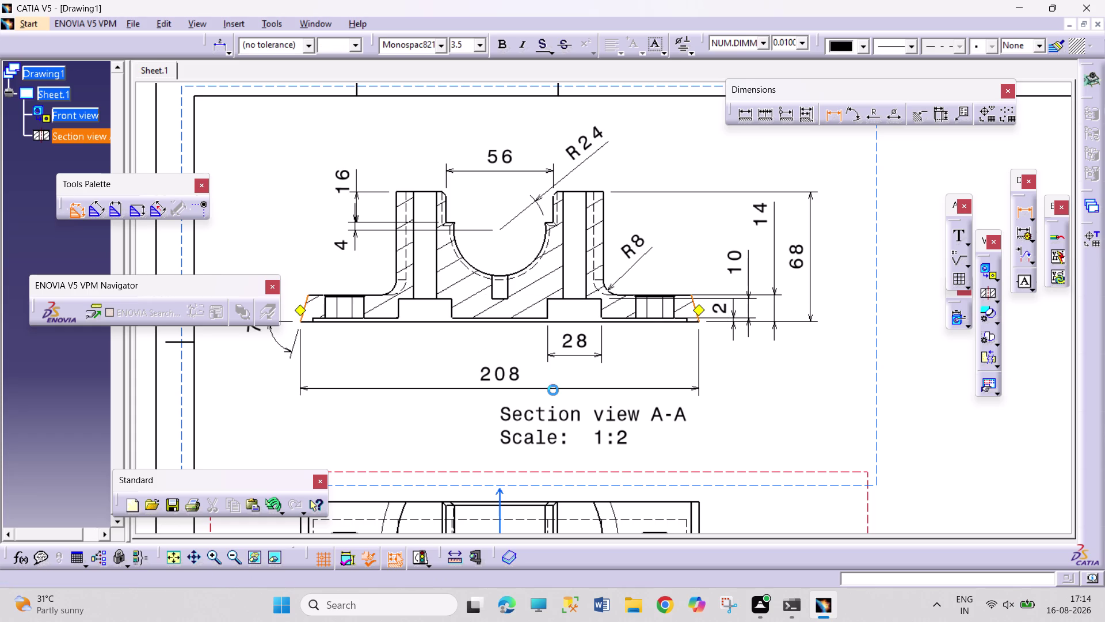
drag(567, 424, 523, 440)
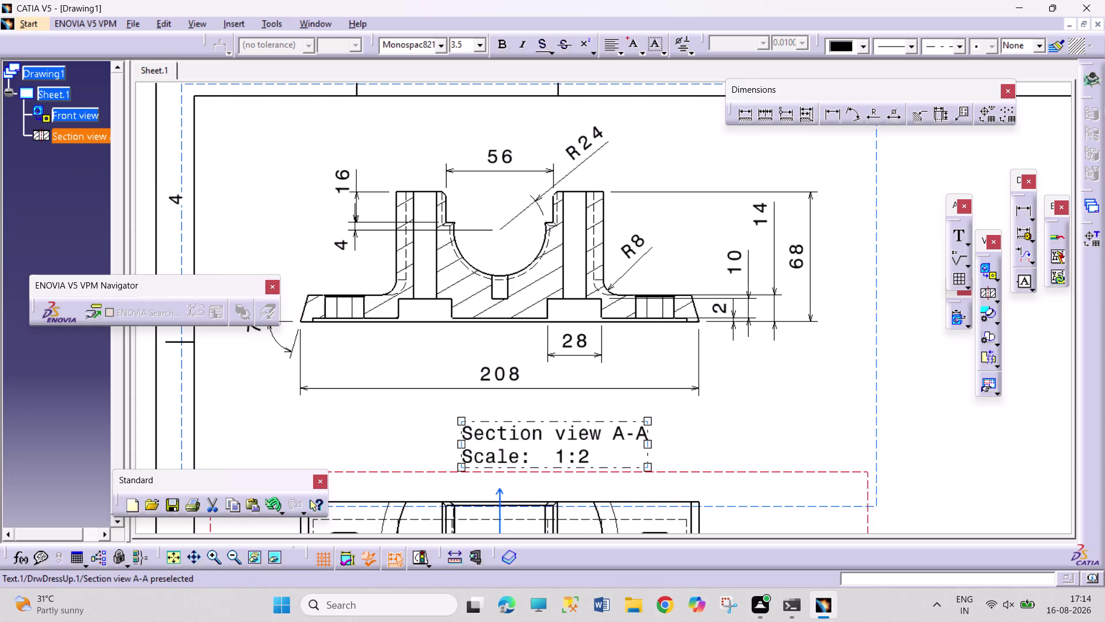
Shift the section view label and the 208 dimension lower beneath the view.
drag(523, 439, 513, 439)
drag(502, 384, 500, 409)
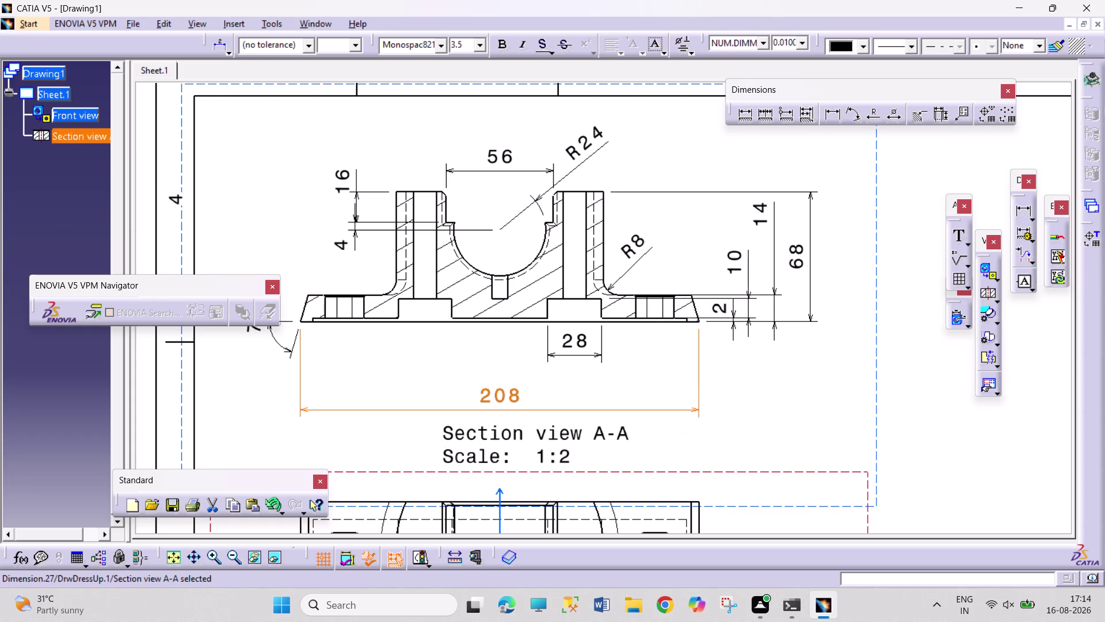
drag(501, 408, 501, 410)
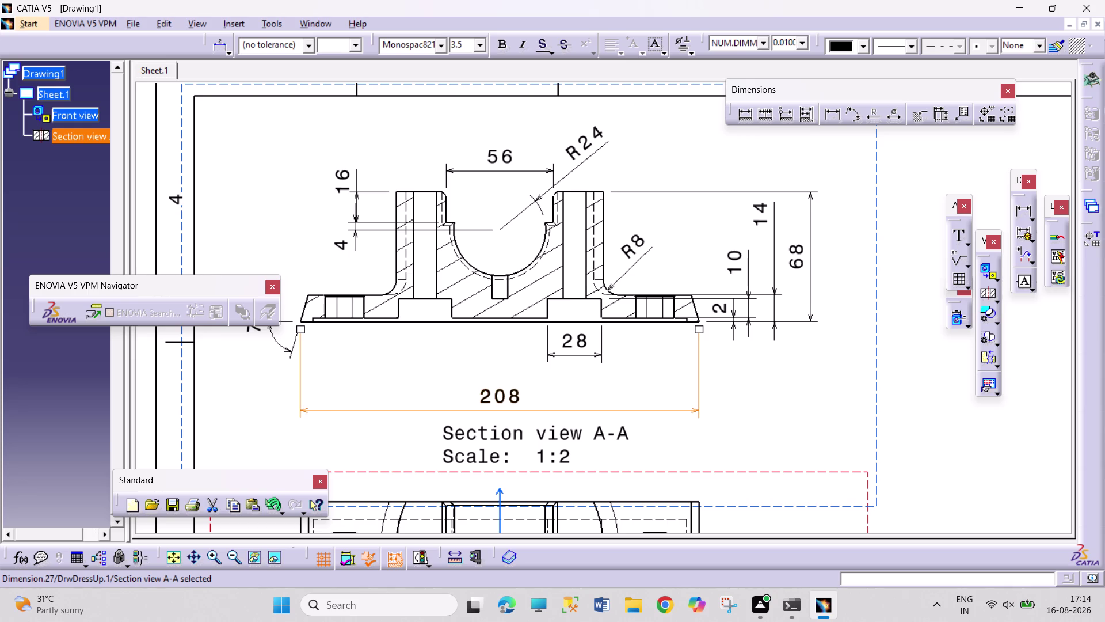
click(829, 109)
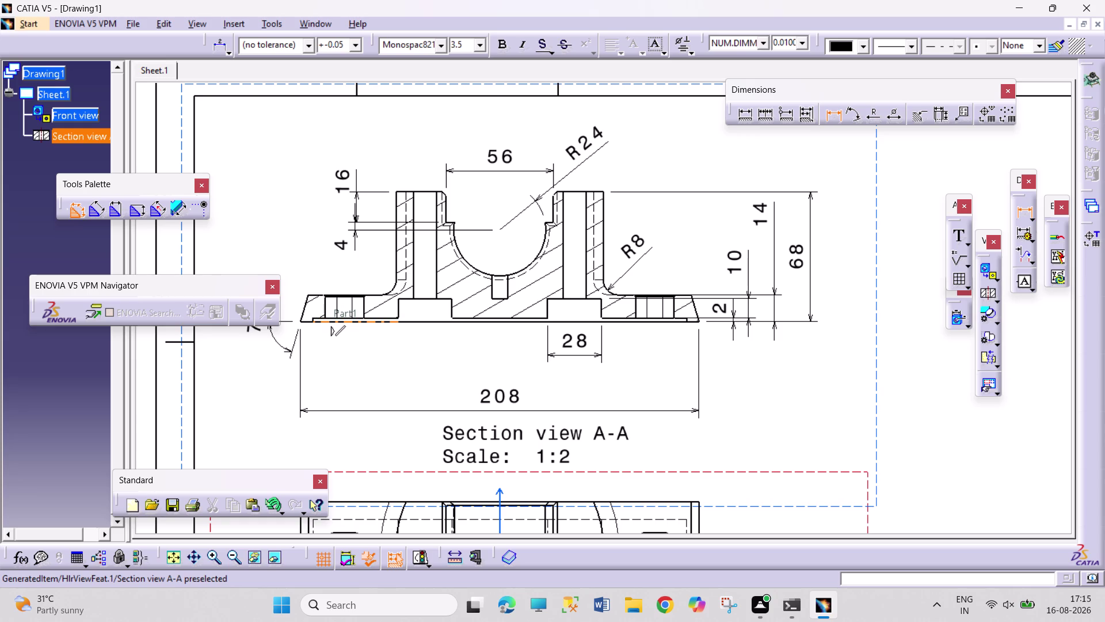
click(689, 320)
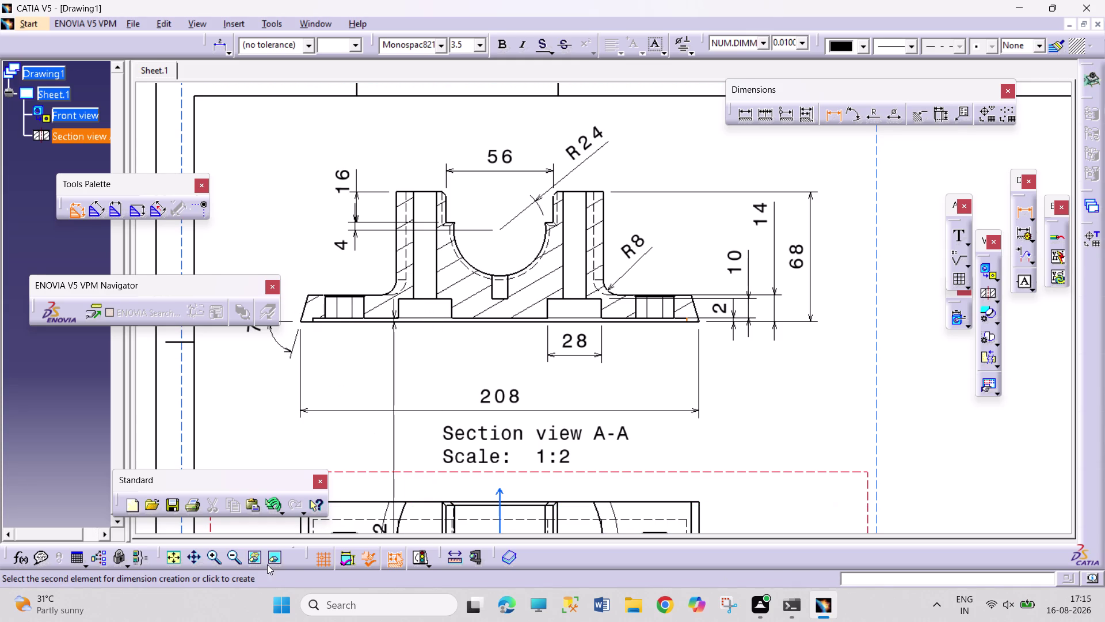
Zoom in on the base and settle the 195 dimension between 28 and 208.
triple_click(216, 553)
click(215, 554)
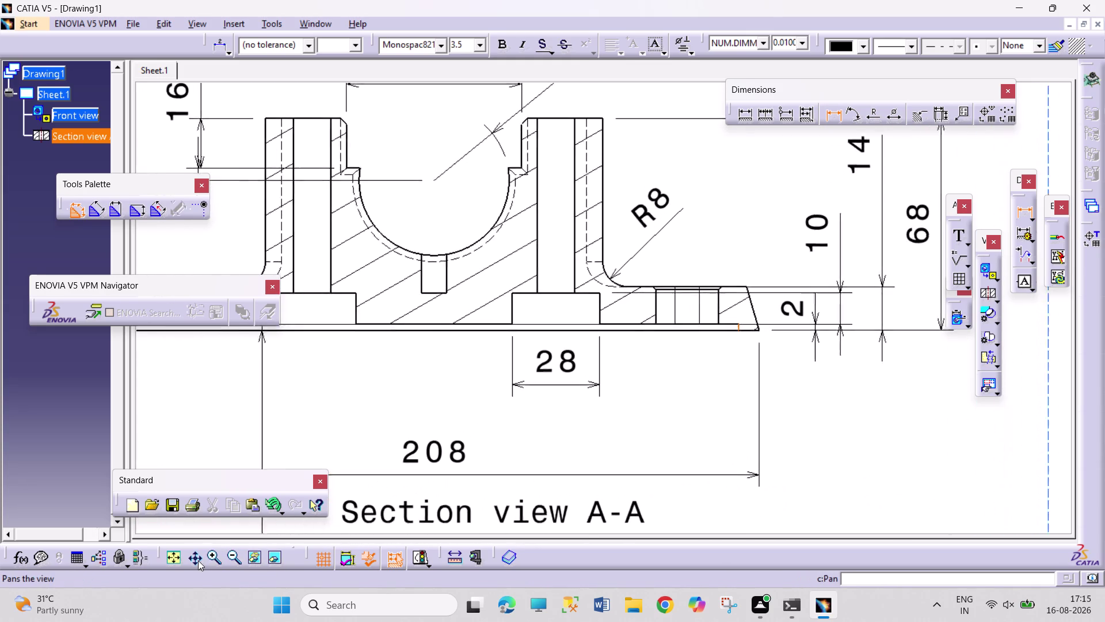
click(197, 560)
drag(307, 406, 629, 435)
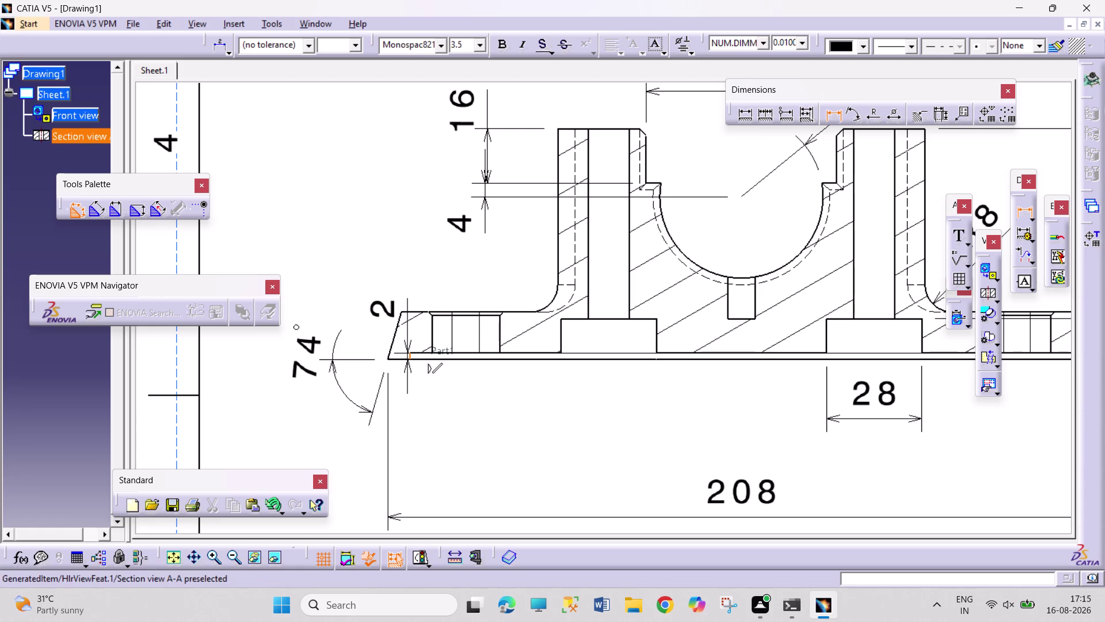
click(408, 357)
click(762, 444)
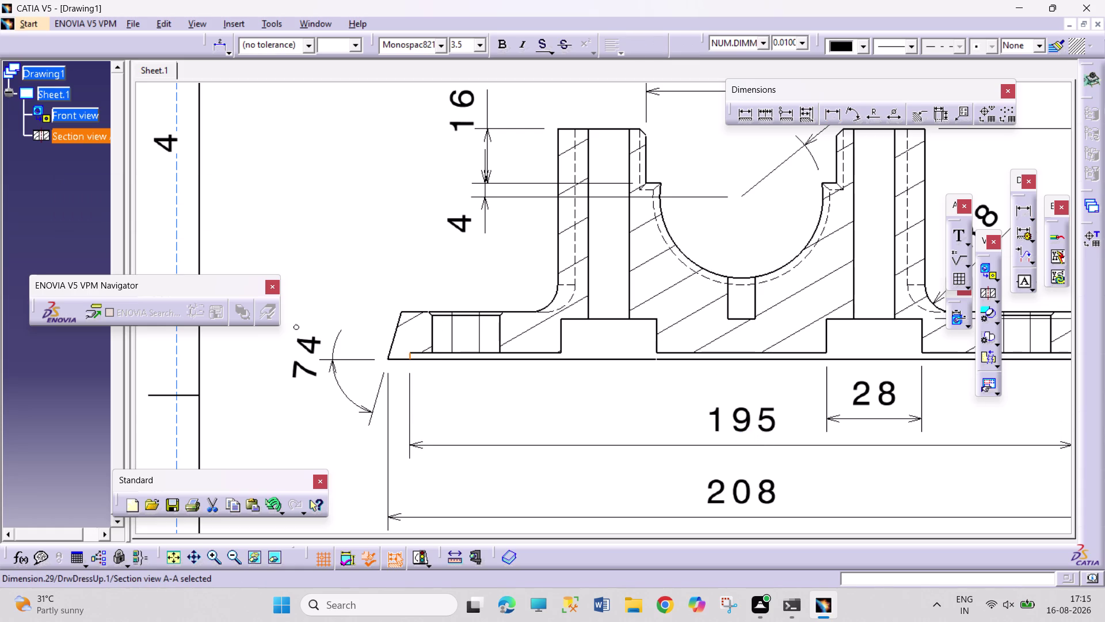
click(749, 445)
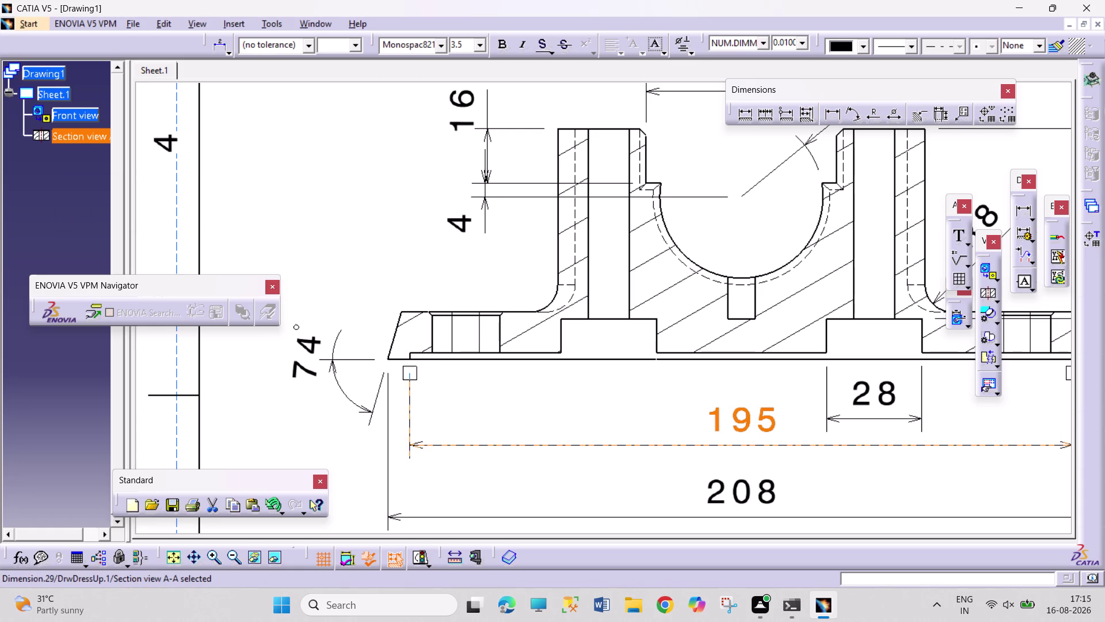
Fit the whole drawing and pan down to show the front view.
scroll(up, 3)
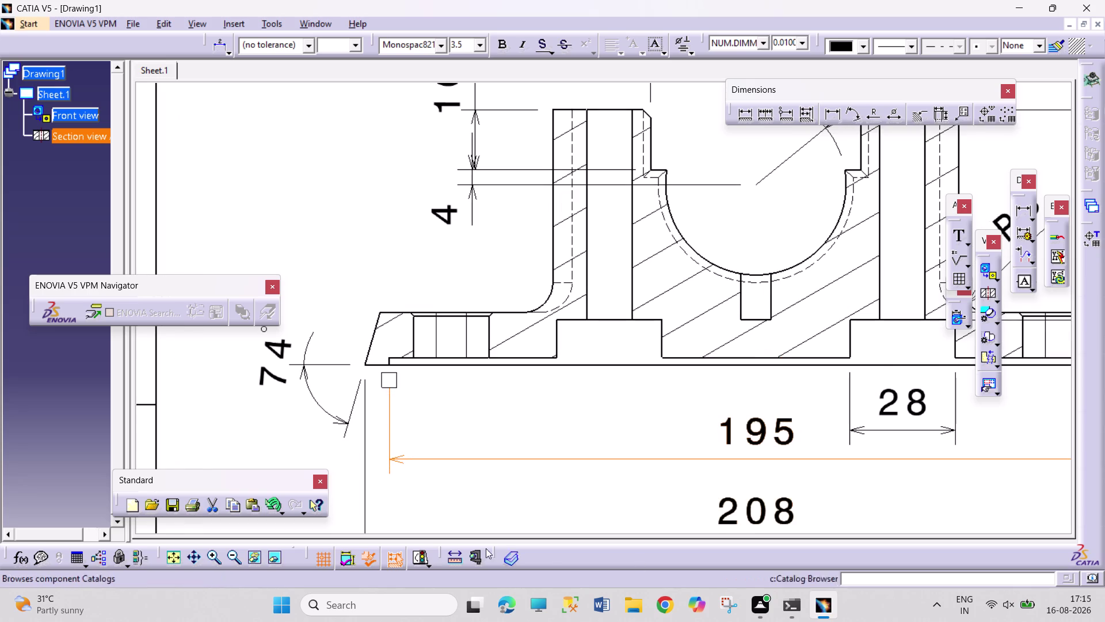
triple_click(237, 562)
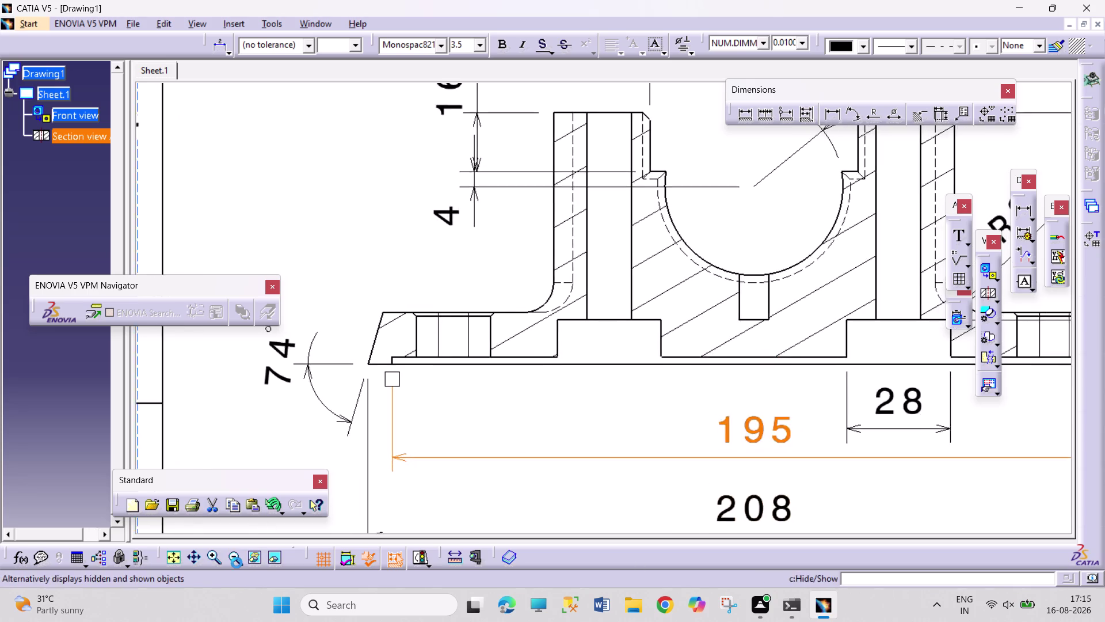
click(236, 562)
click(195, 560)
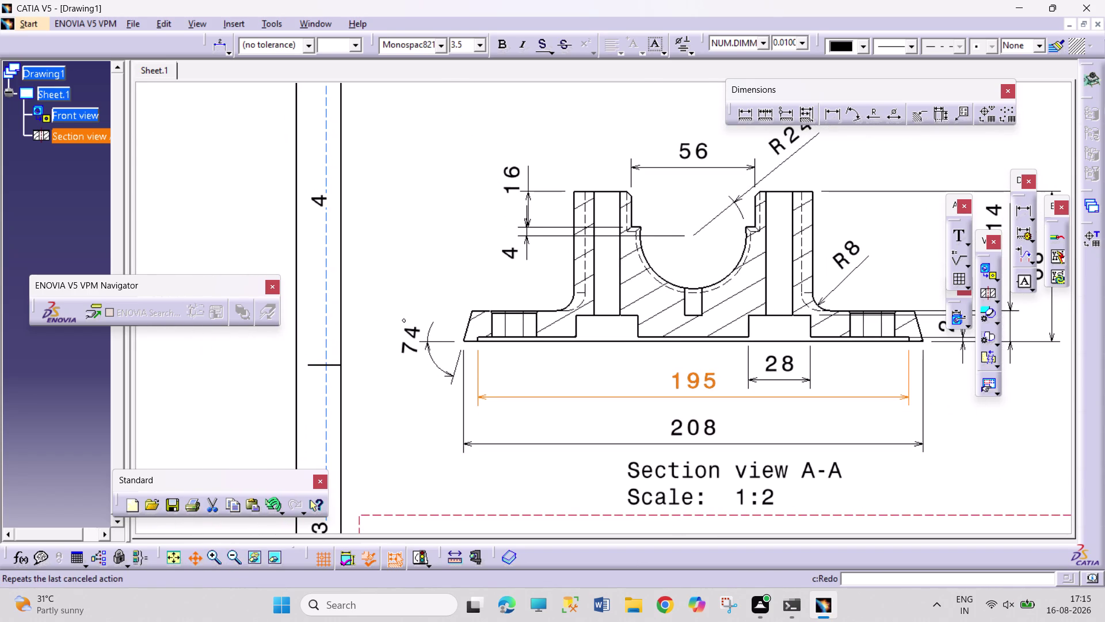
drag(537, 414, 419, 186)
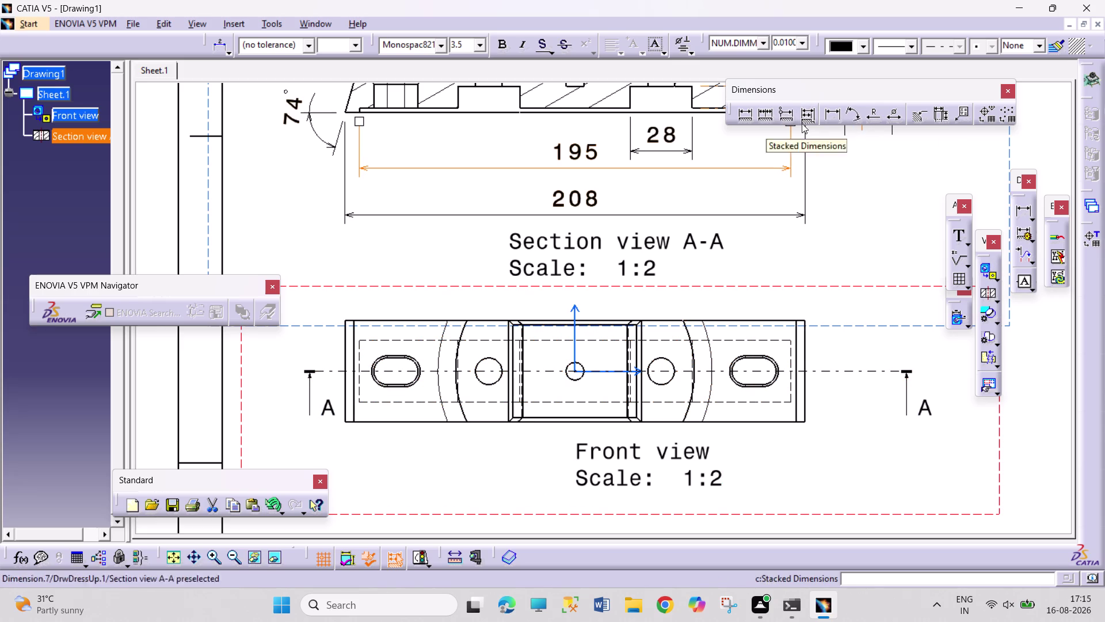
Dimension the 154 spacing between the left and right slot ends.
click(832, 116)
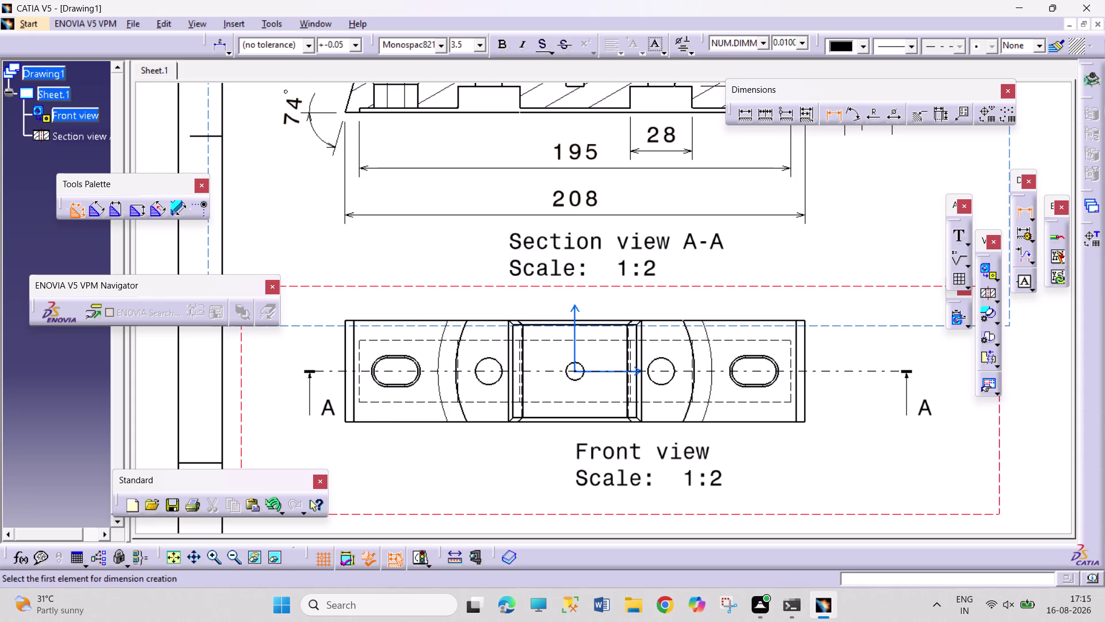
click(416, 376)
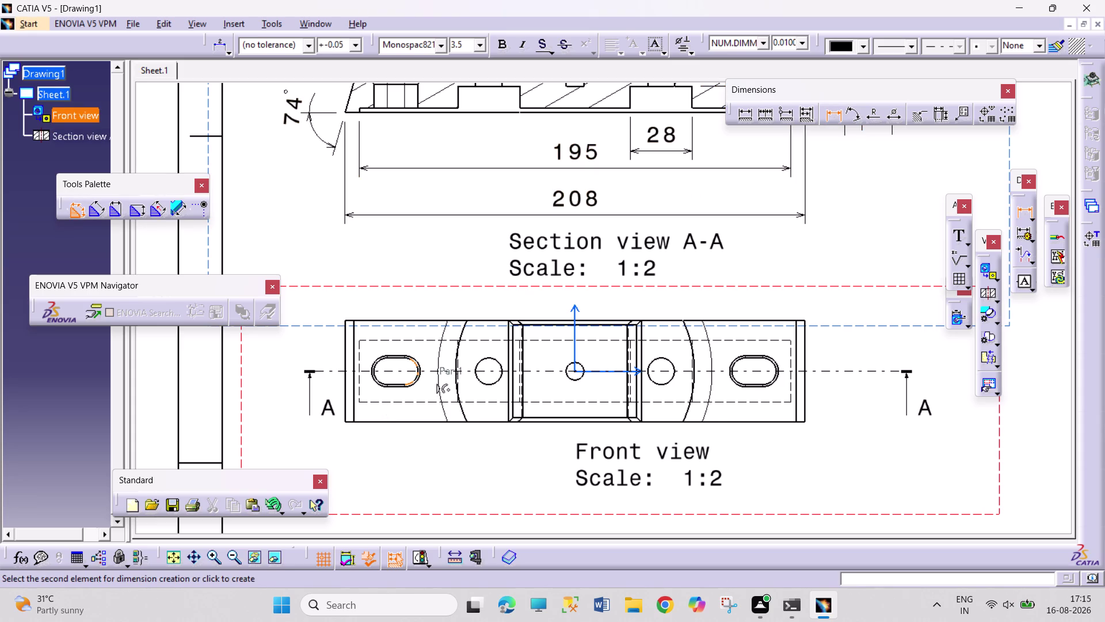
click(735, 376)
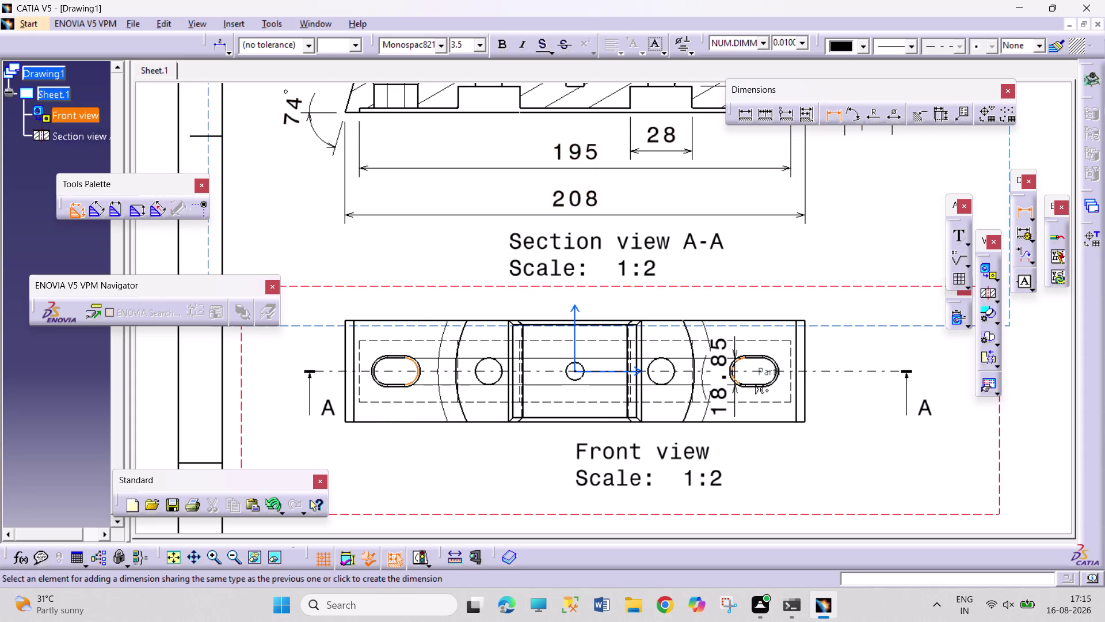
click(622, 523)
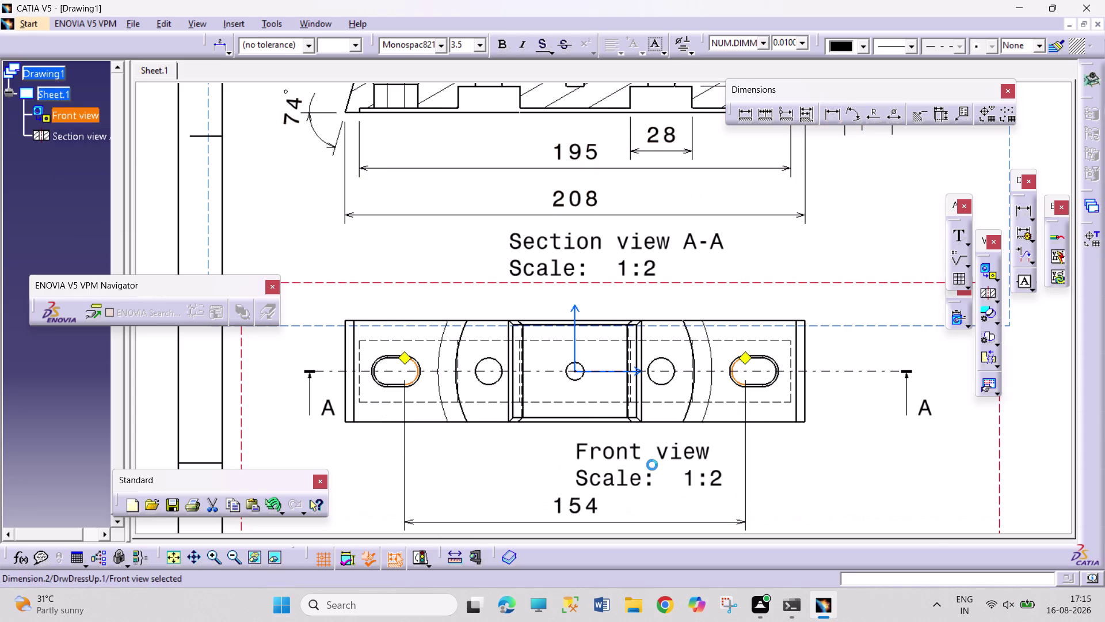
drag(652, 465, 678, 450)
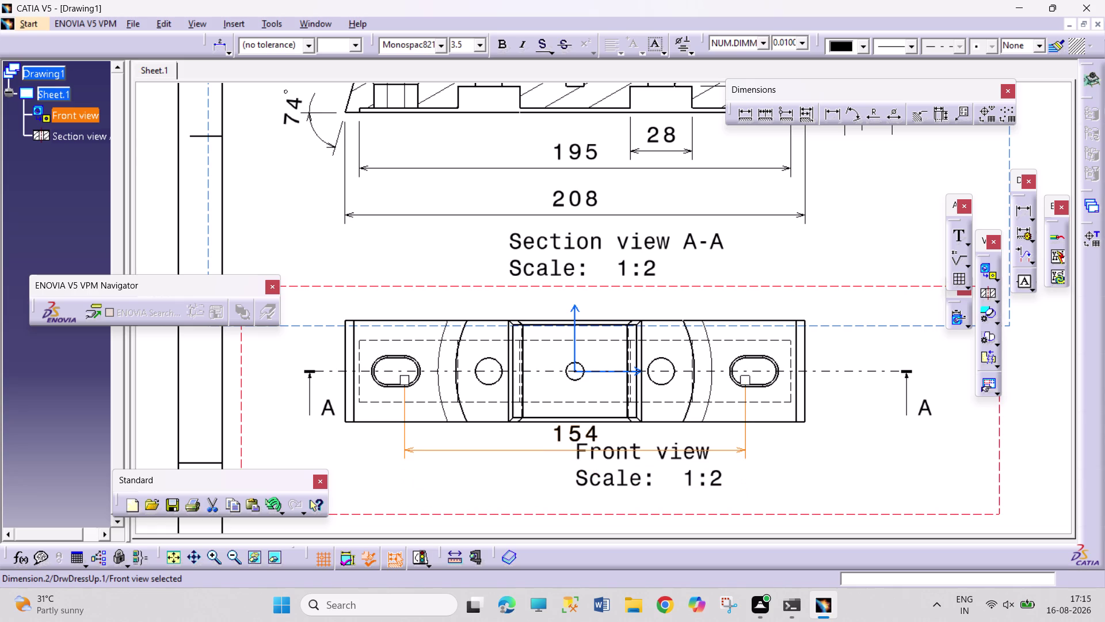
Move the Front view caption lower and reposition the 154 dimension below the view.
drag(626, 477, 840, 505)
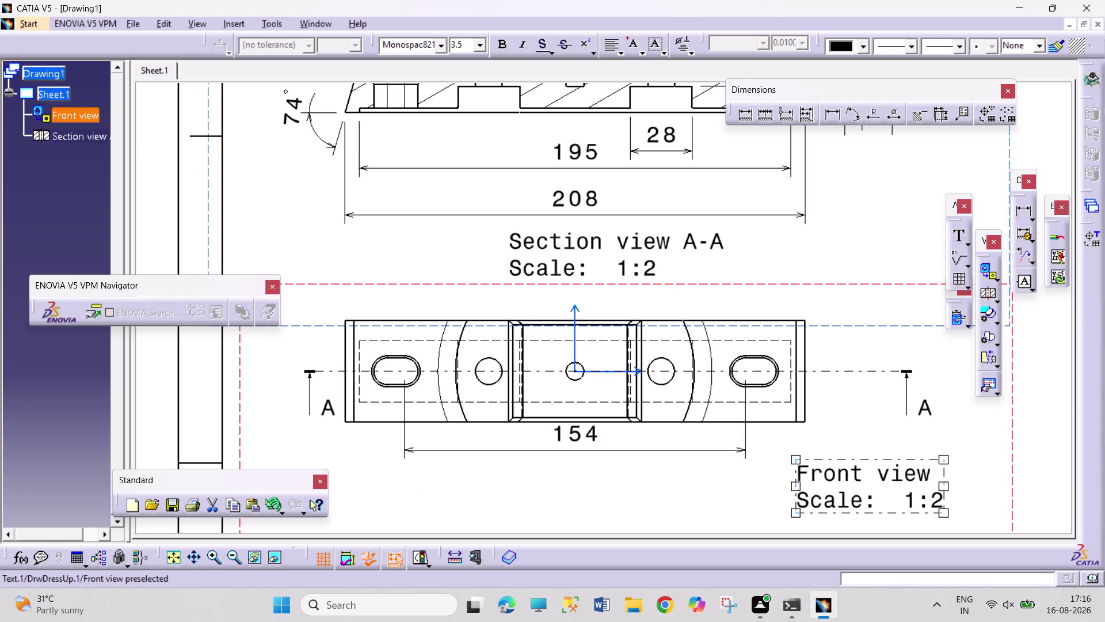
drag(850, 495, 566, 561)
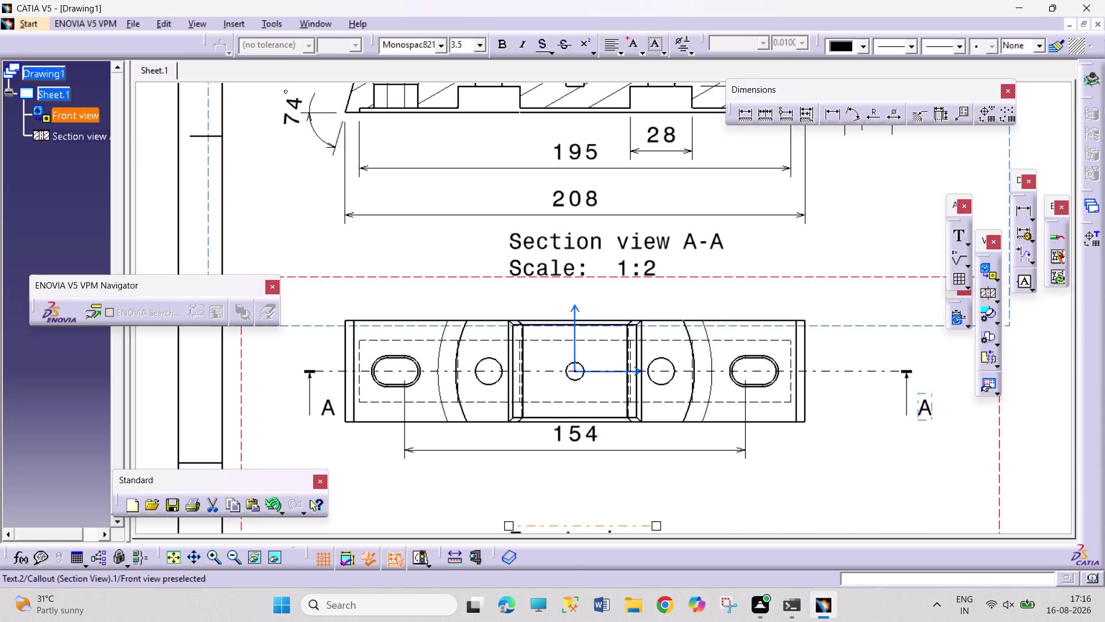
drag(570, 433, 573, 461)
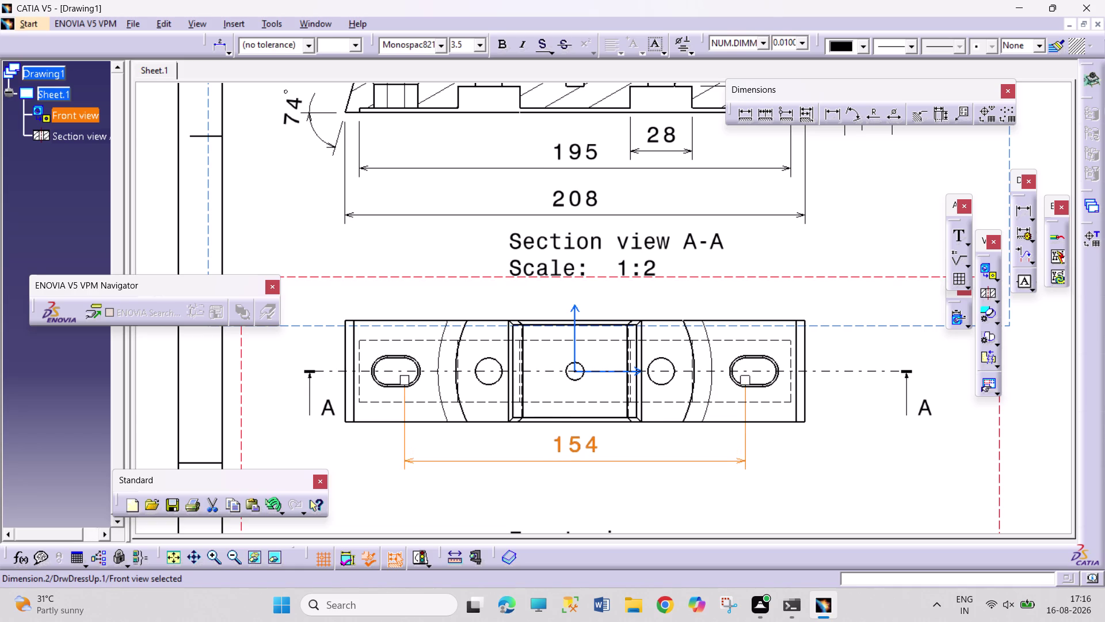
drag(573, 448, 574, 479)
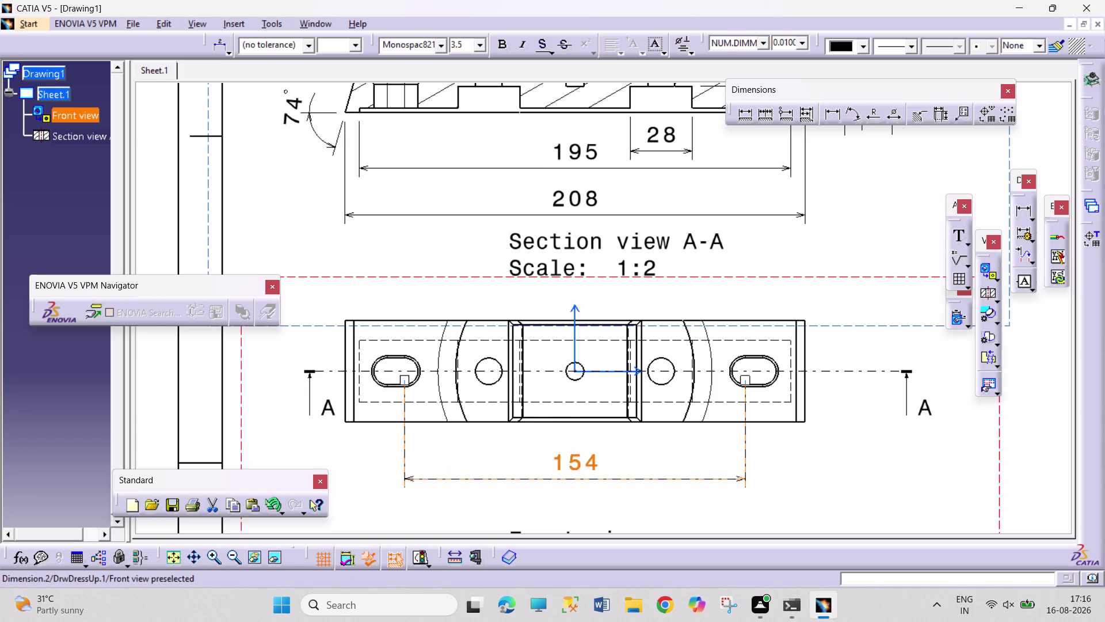
click(746, 116)
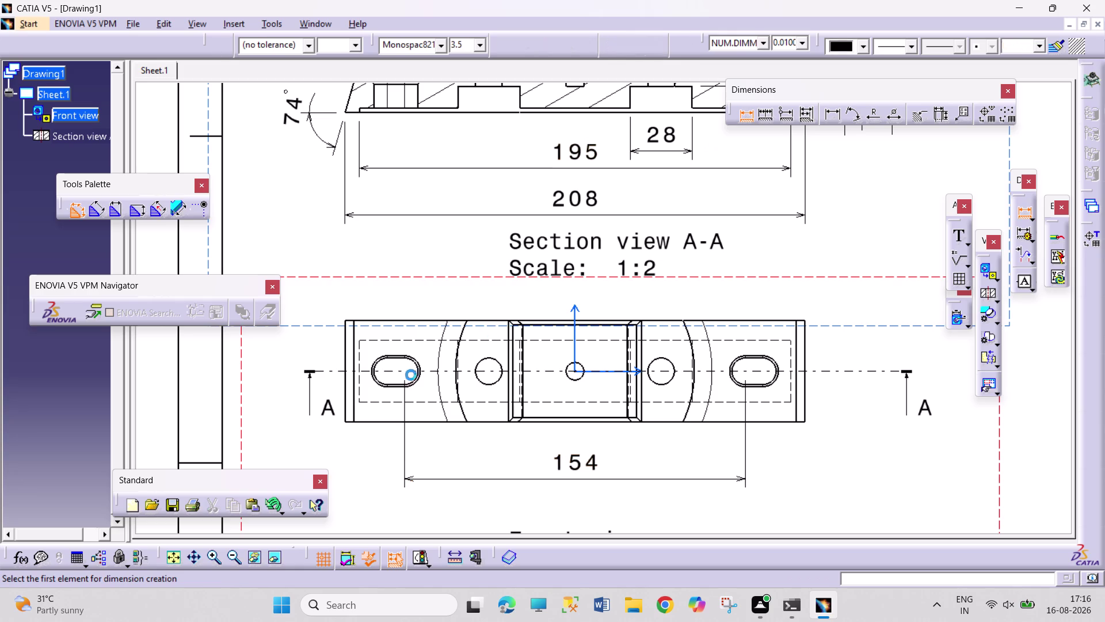
Dimension the left slot with 8 across its edge and R6 on its rounded end.
click(393, 382)
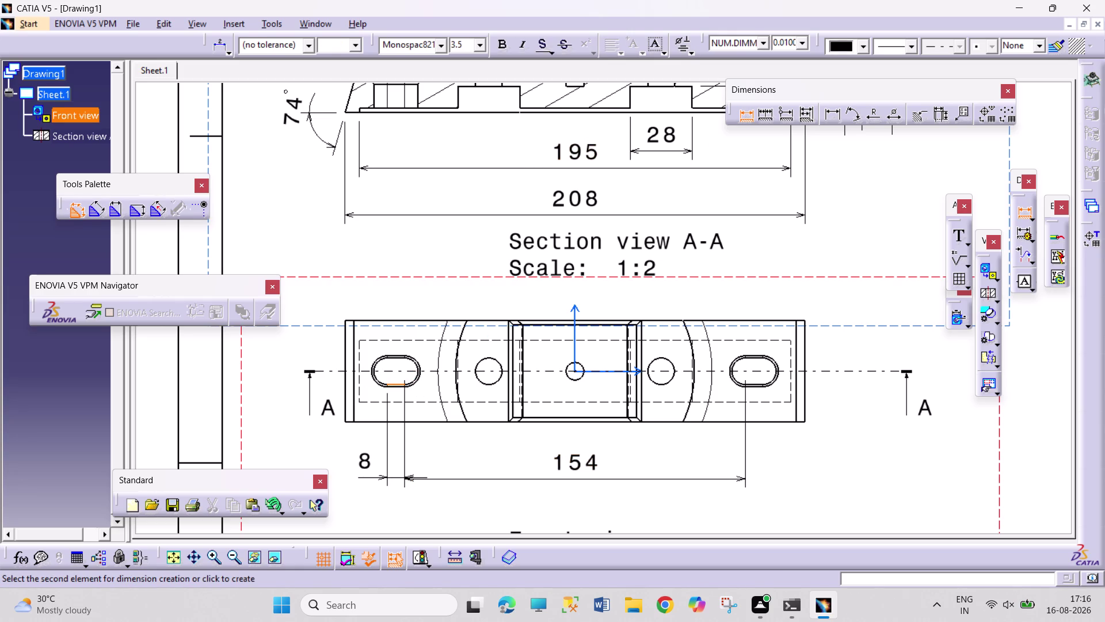
click(366, 478)
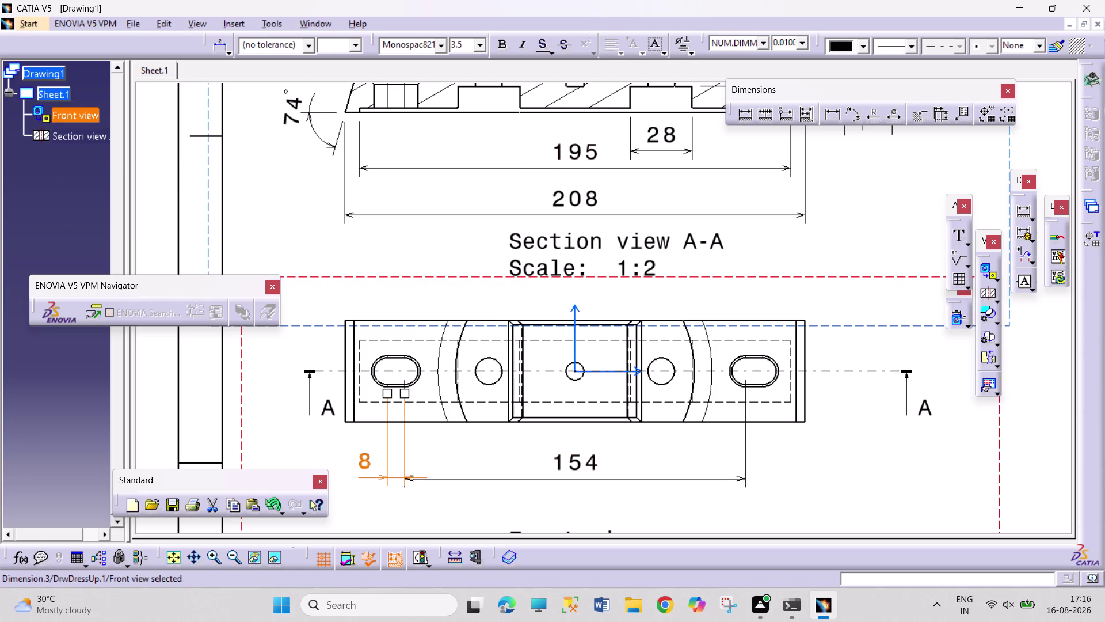
drag(877, 112, 877, 112)
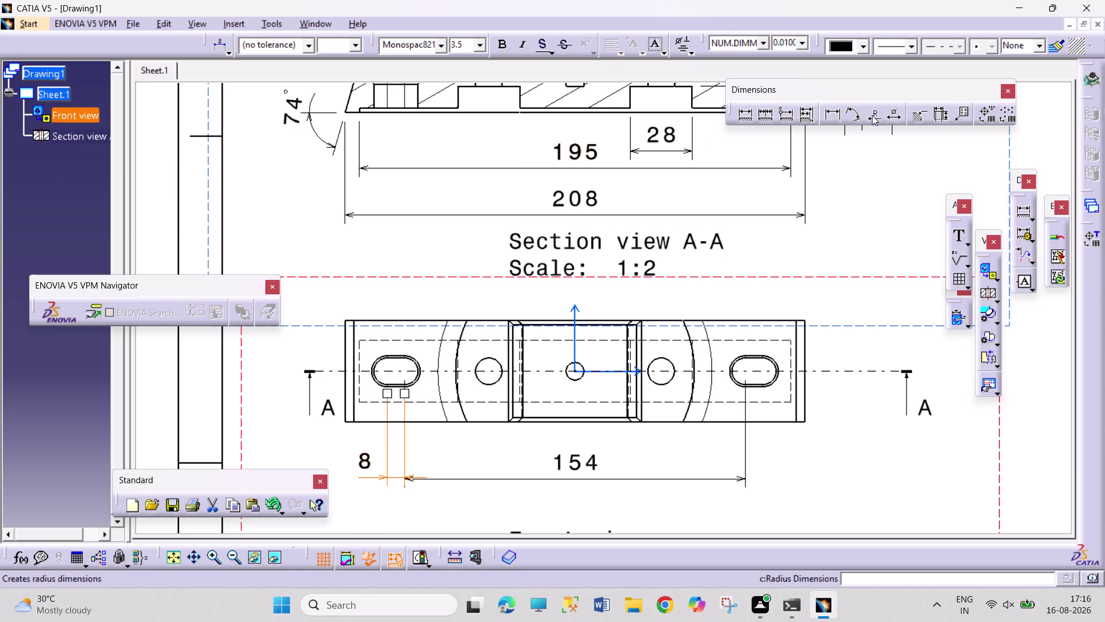
drag(876, 112, 867, 117)
click(379, 384)
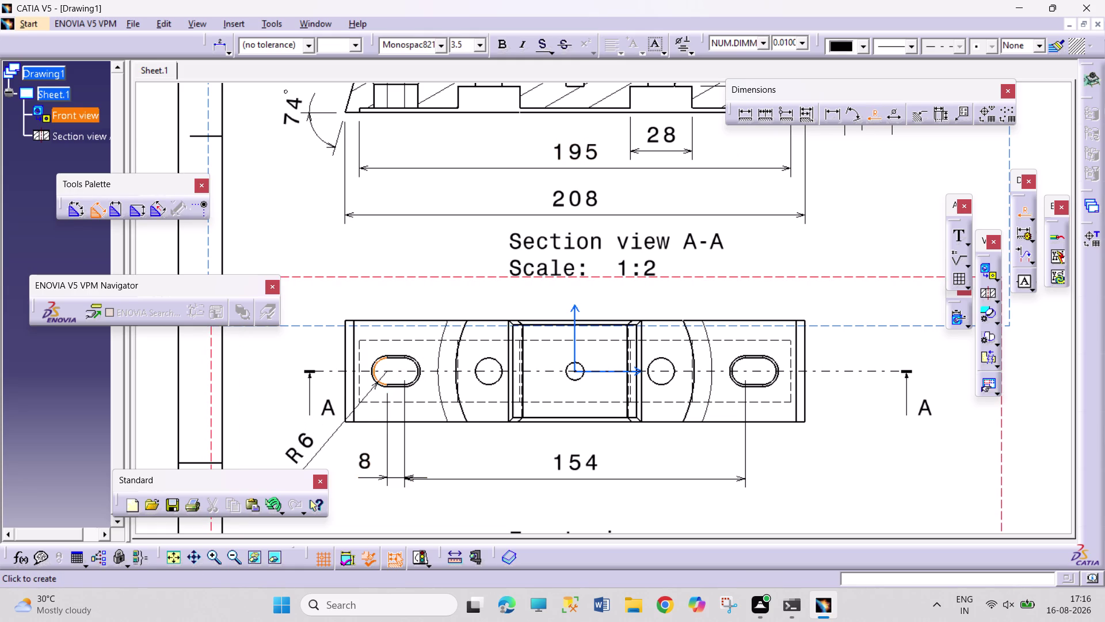
click(322, 449)
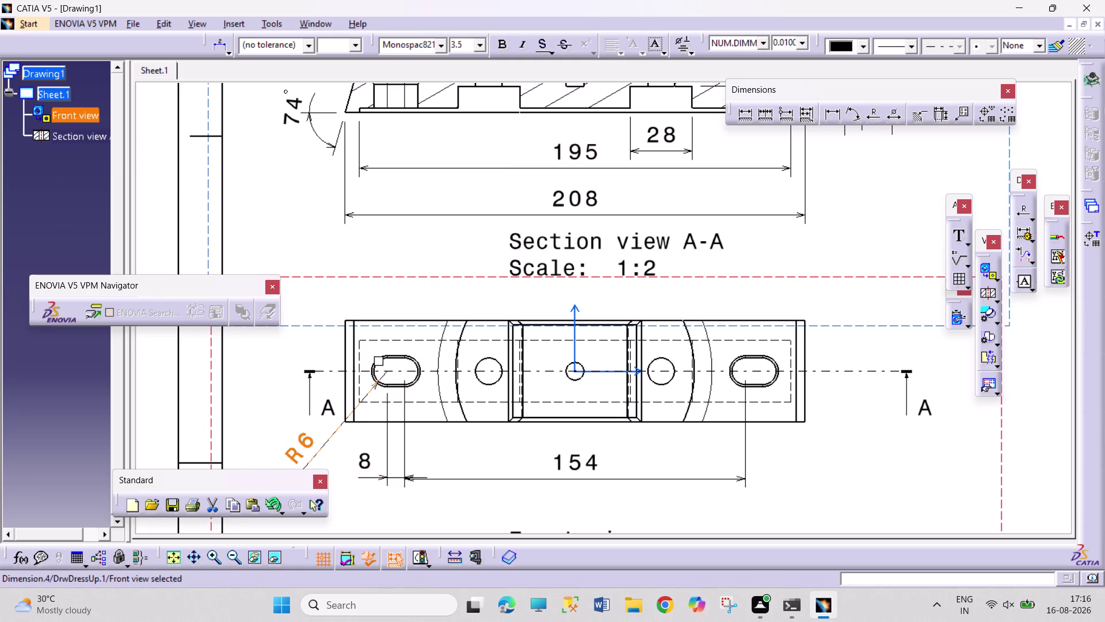